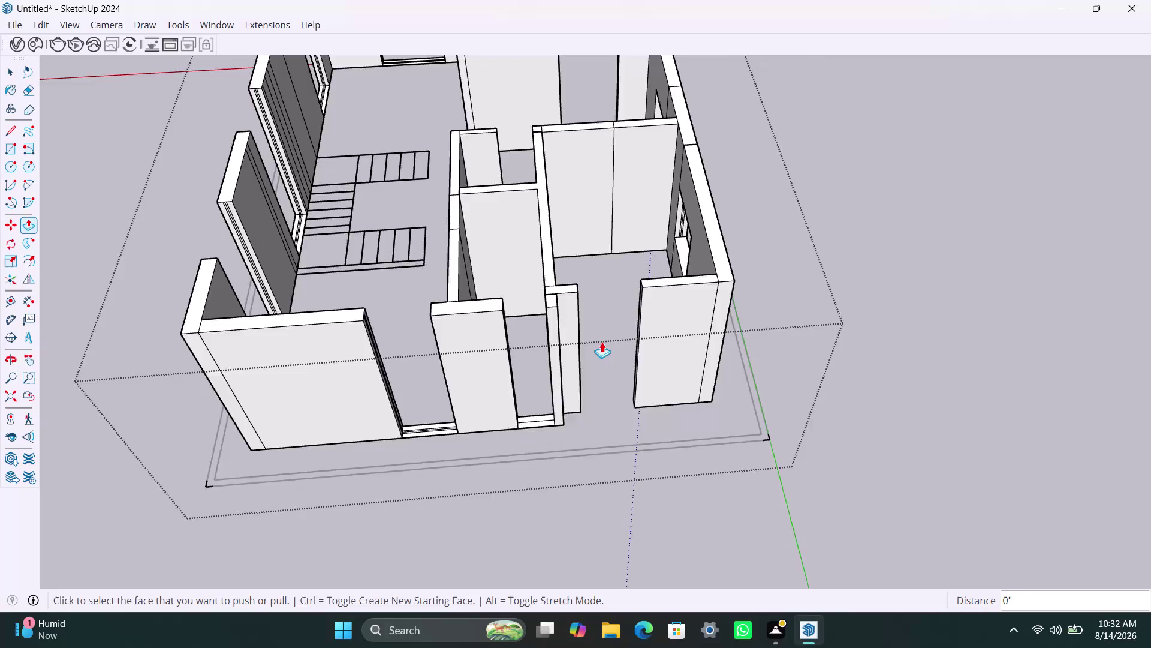
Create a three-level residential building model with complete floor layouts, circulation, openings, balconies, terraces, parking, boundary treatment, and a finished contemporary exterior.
Orbit, pan and zoom around the house to inspect the walls, windows and stair area.
scroll(down, 3)
middle_drag(617, 392, 564, 447)
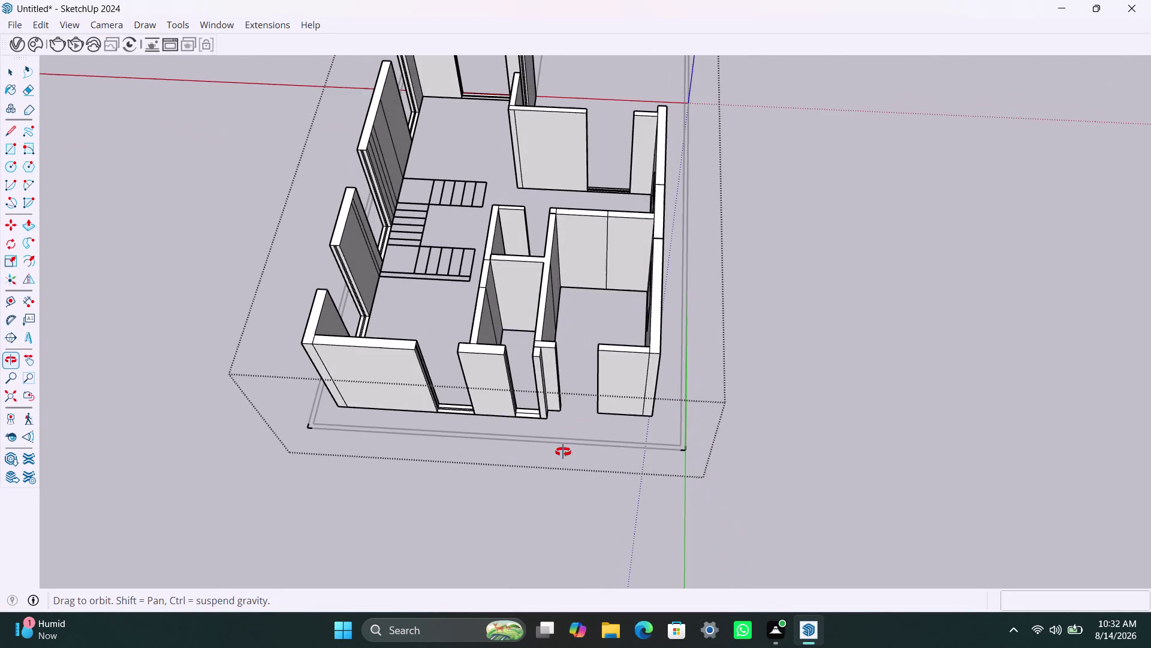
middle_drag(563, 447, 713, 387)
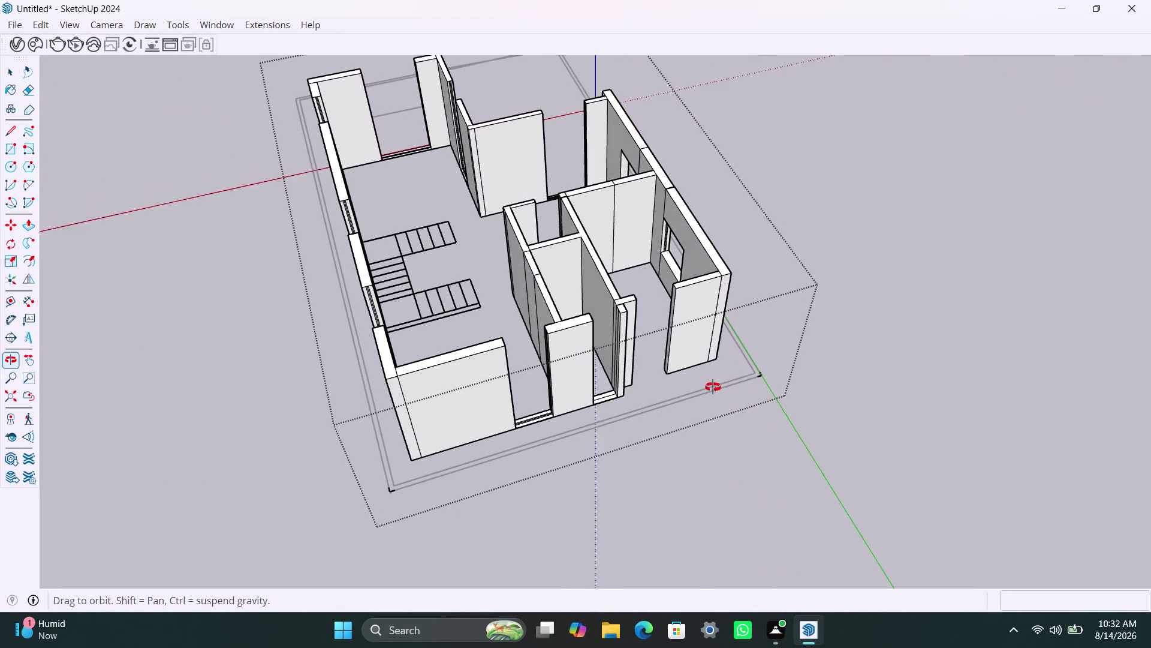
middle_drag(713, 387, 516, 433)
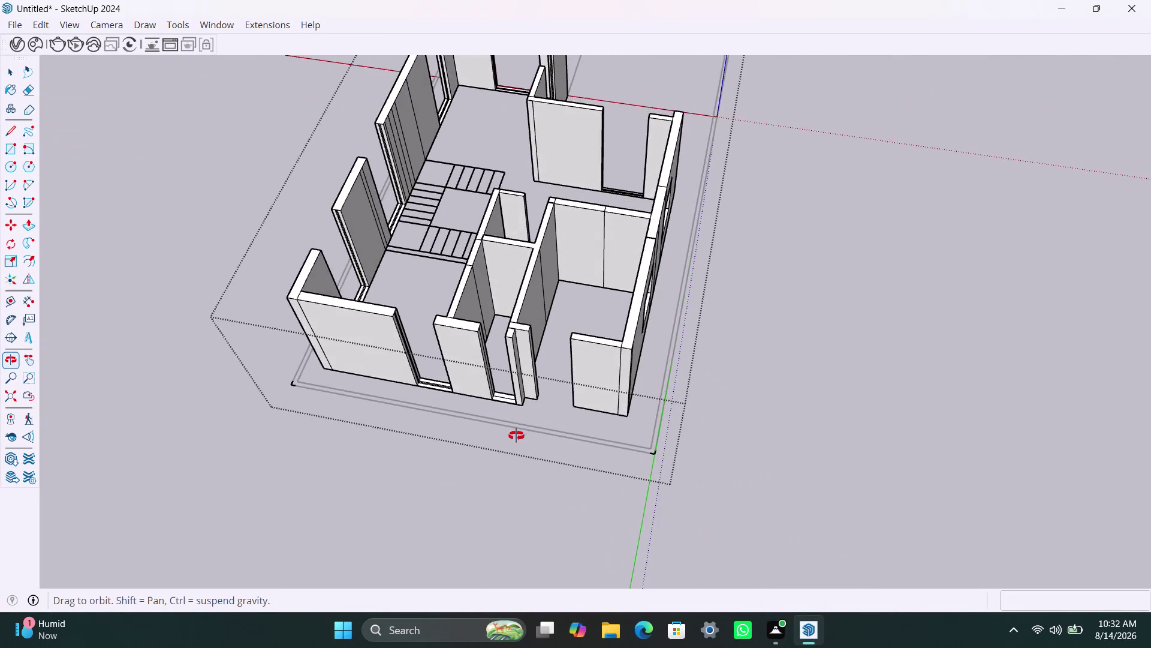
middle_drag(517, 434, 561, 553)
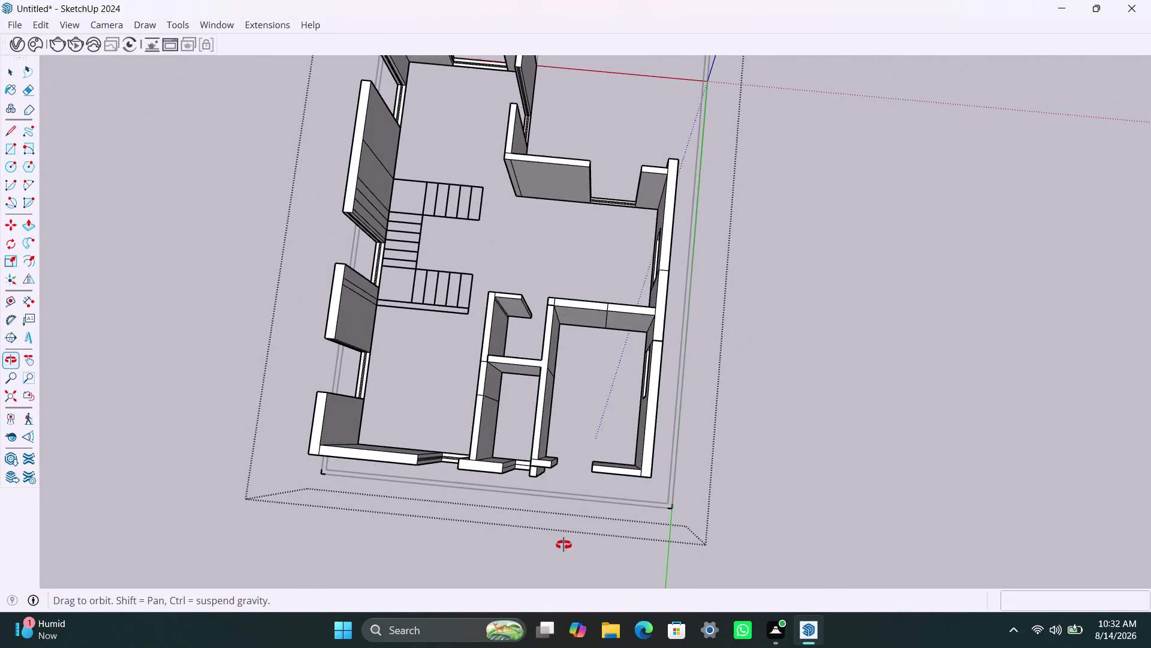
middle_drag(562, 553, 604, 386)
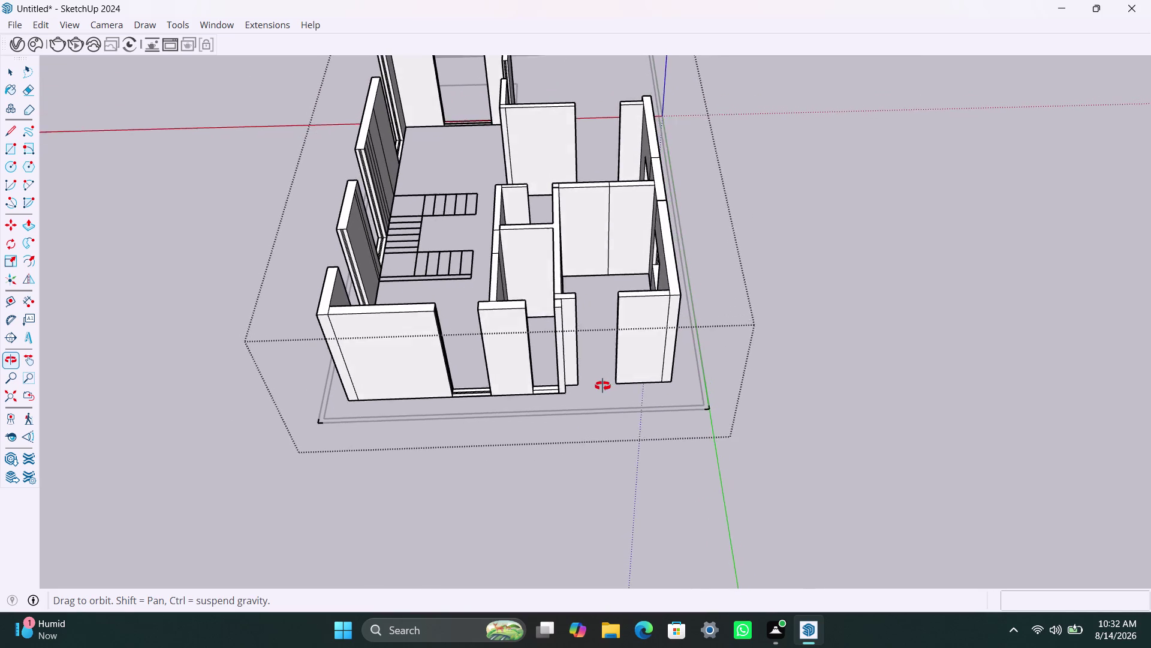
middle_drag(603, 386, 562, 412)
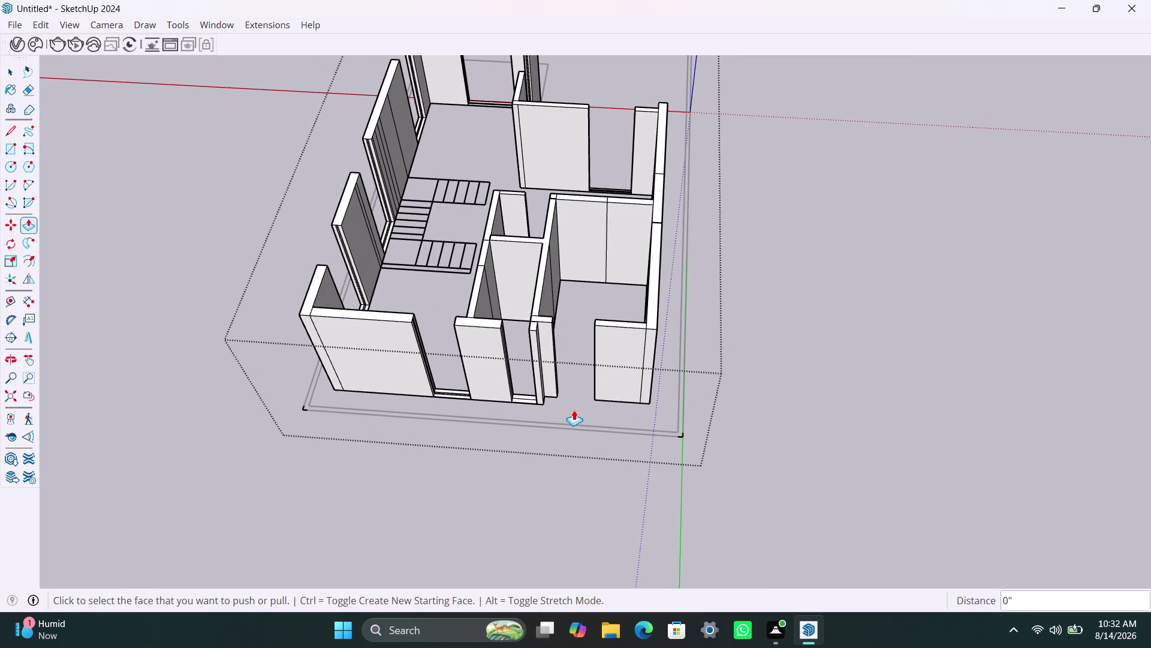
scroll(down, 3)
scroll(down, 3)
middle_drag(578, 407, 608, 527)
scroll(up, 3)
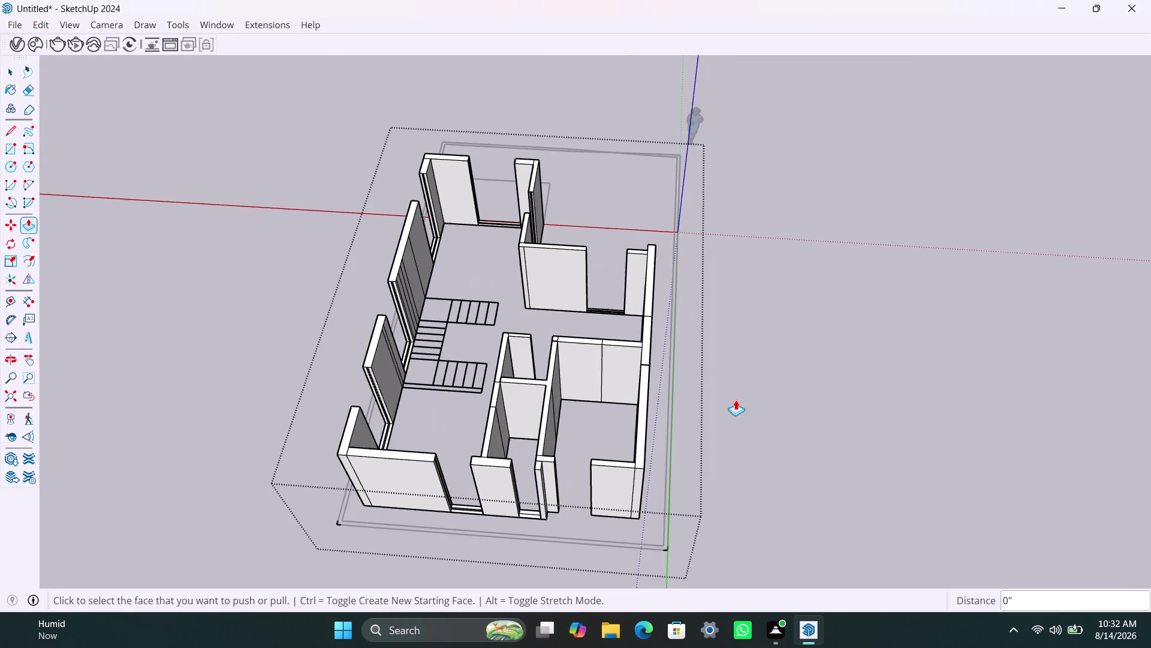
middle_drag(746, 435, 237, 439)
scroll(down, 3)
middle_drag(668, 376, 394, 404)
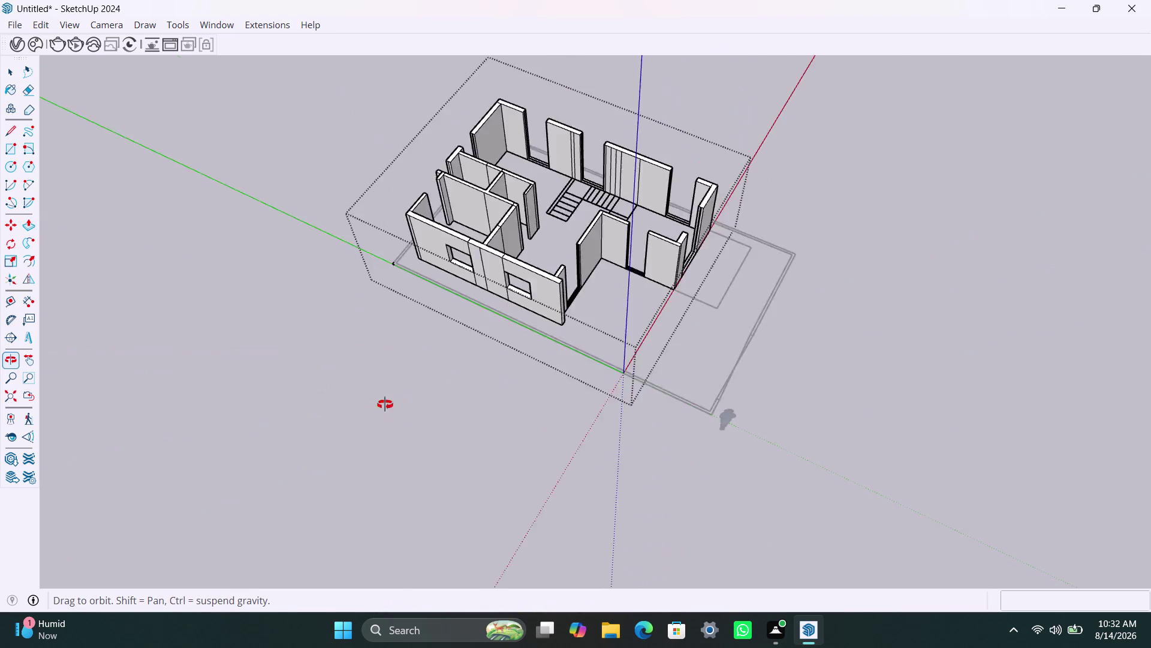
middle_drag(394, 405, 255, 390)
scroll(up, 3)
middle_drag(629, 352, 511, 376)
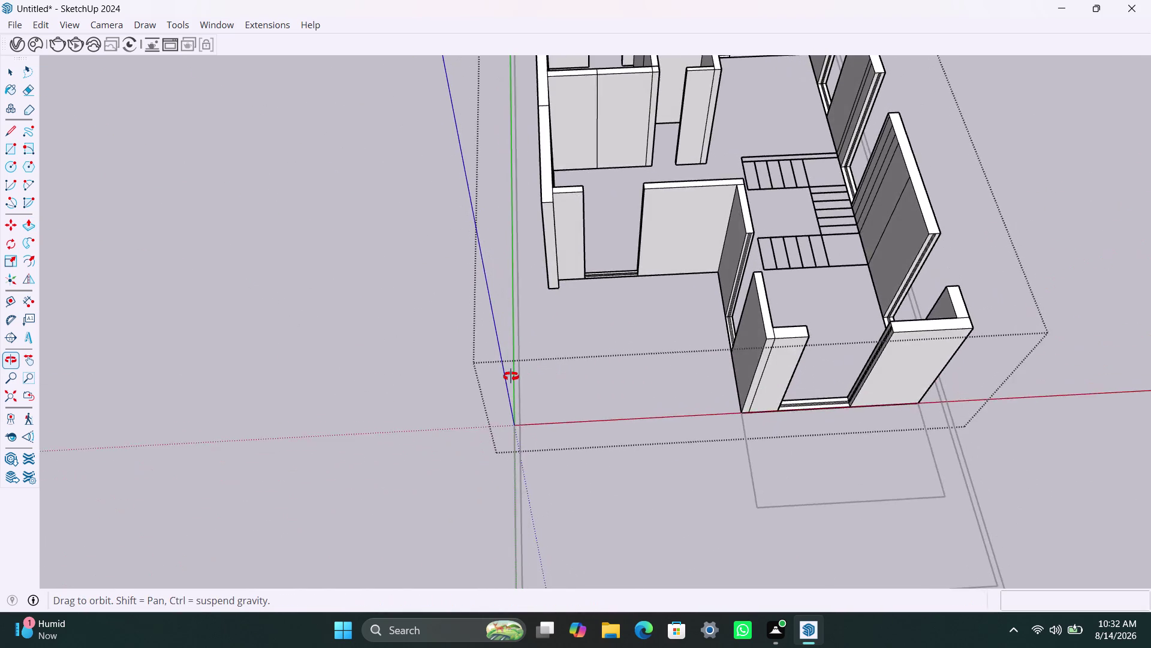
middle_drag(511, 376, 597, 398)
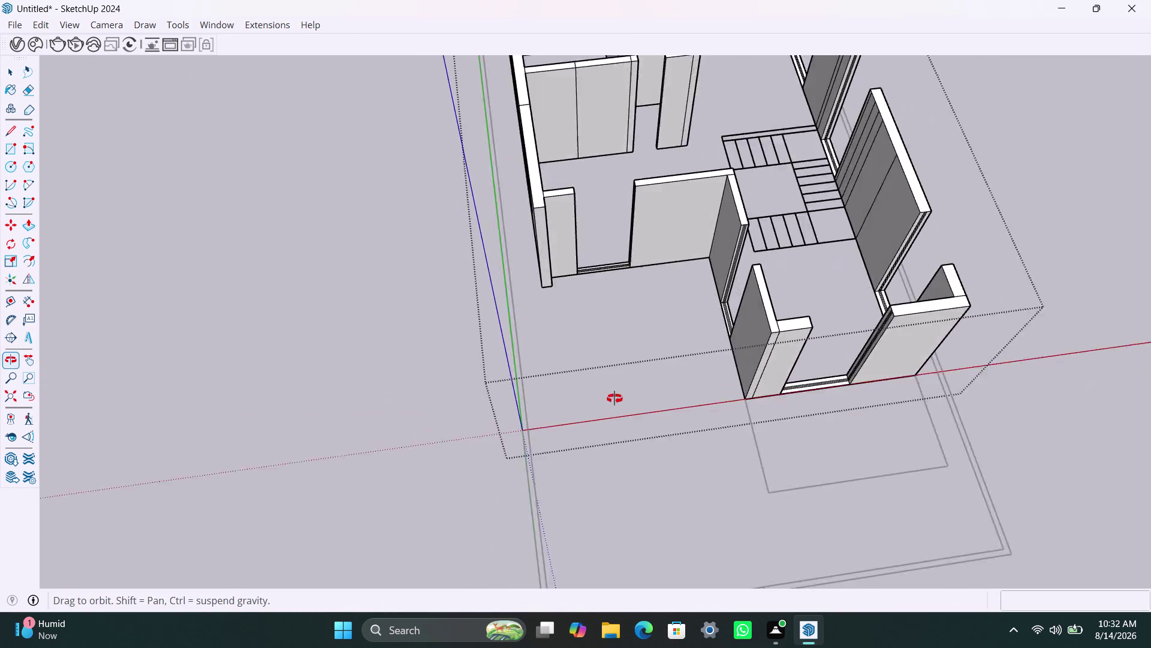
middle_drag(597, 398, 762, 380)
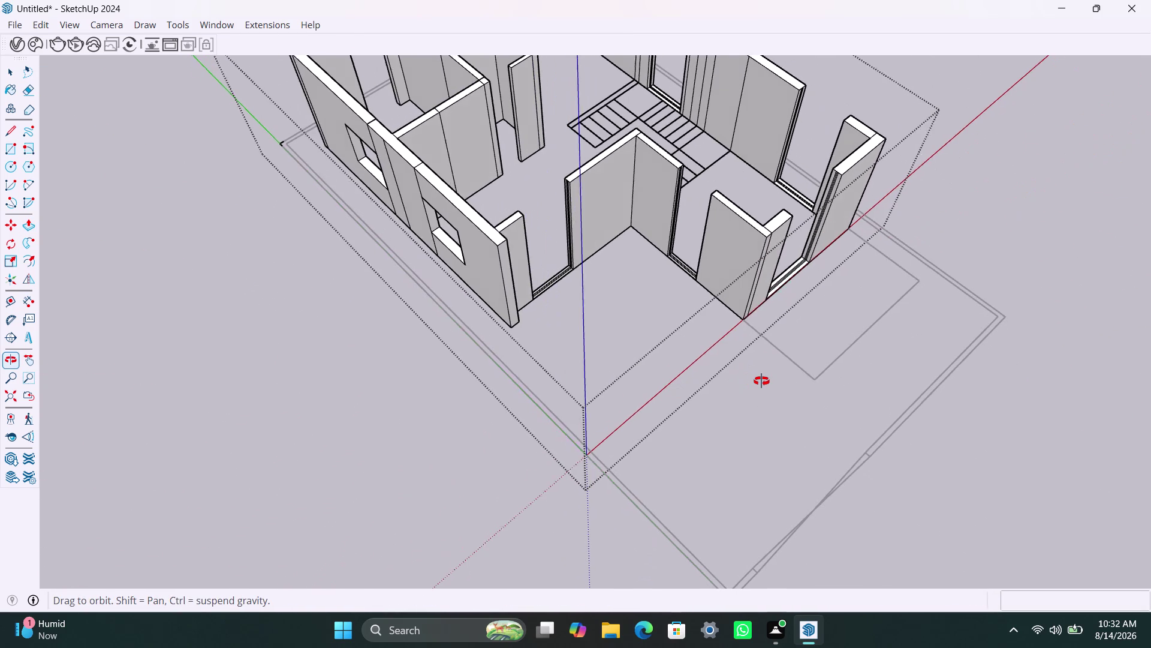
middle_drag(762, 381, 751, 384)
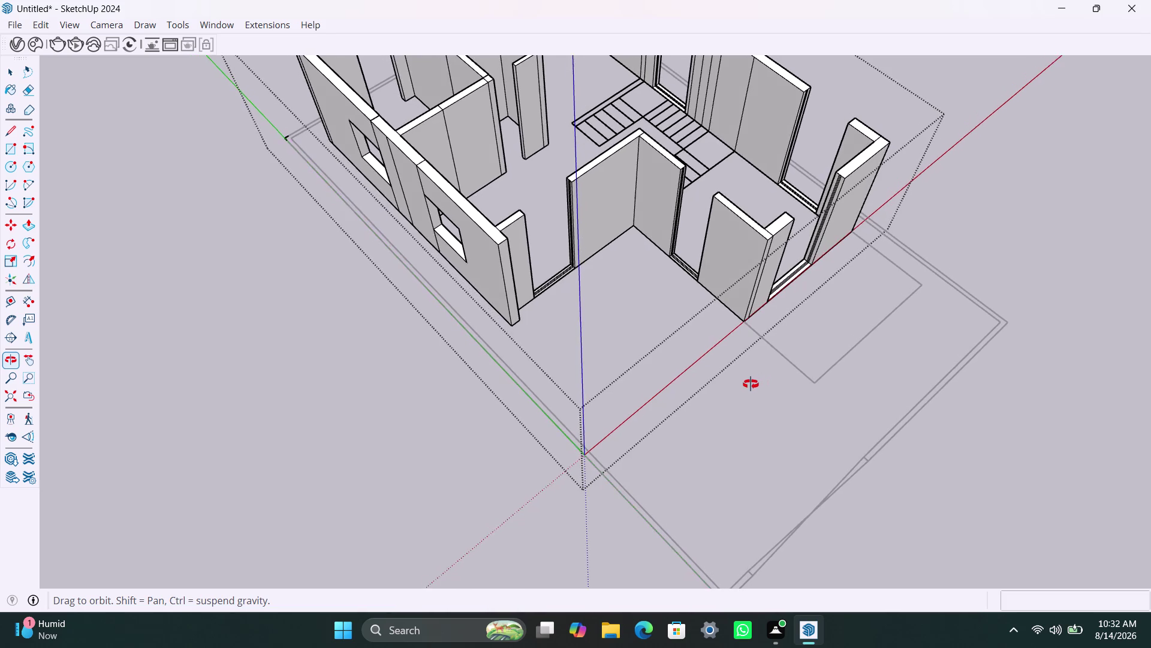
middle_drag(751, 384, 505, 388)
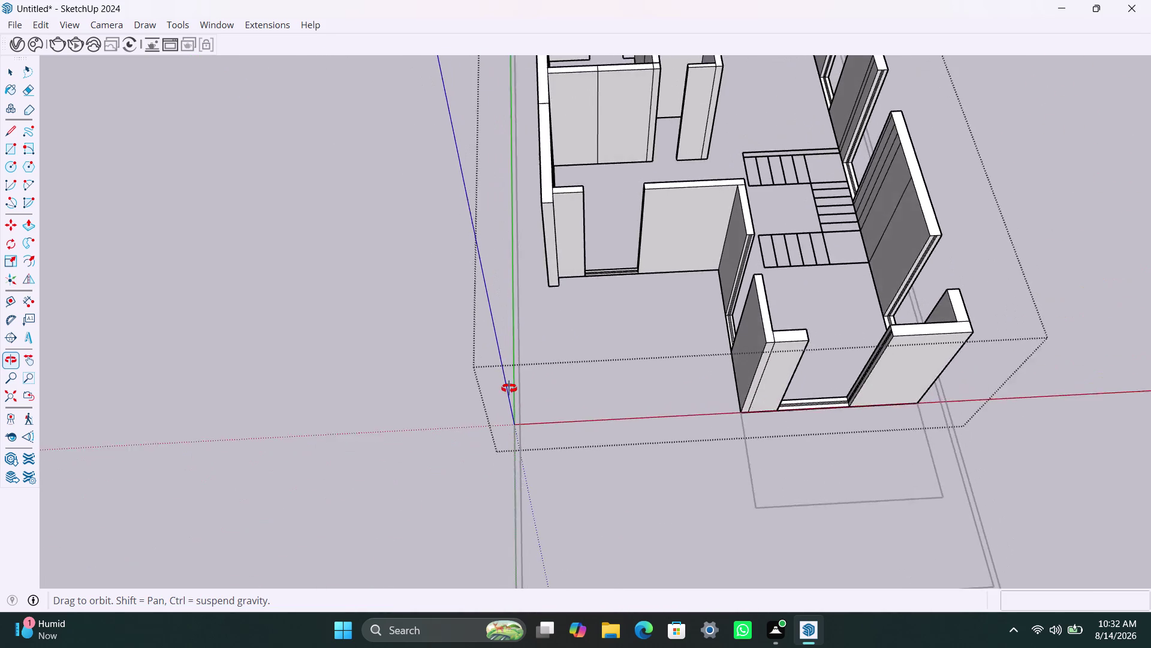
middle_drag(505, 388, 494, 388)
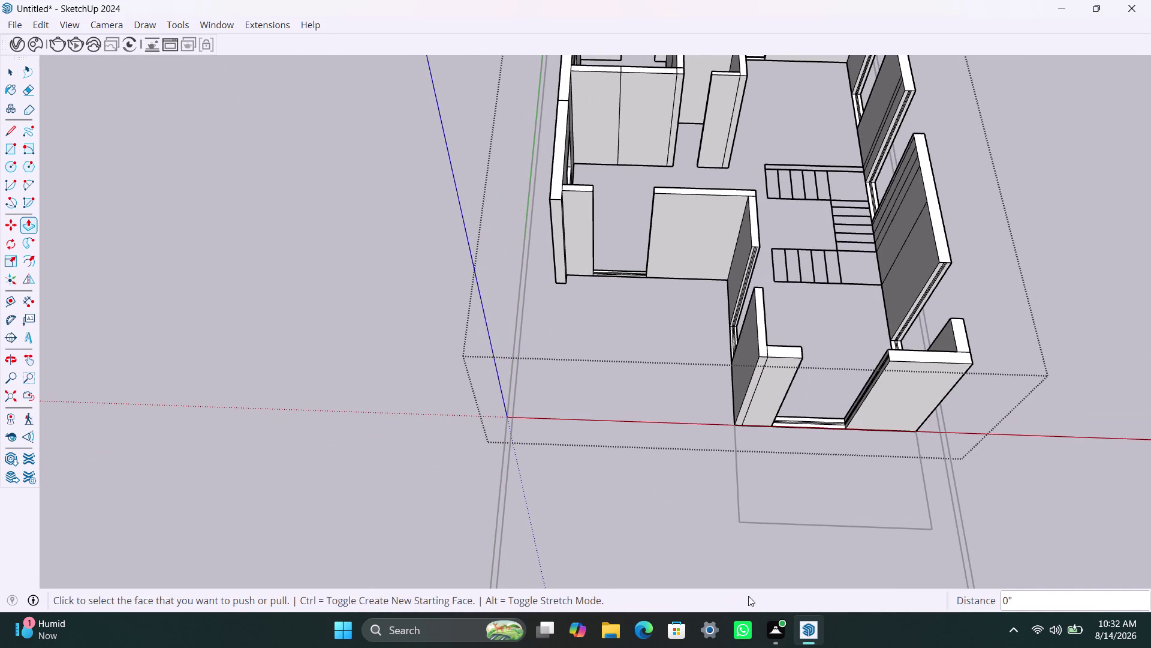
scroll(down, 3)
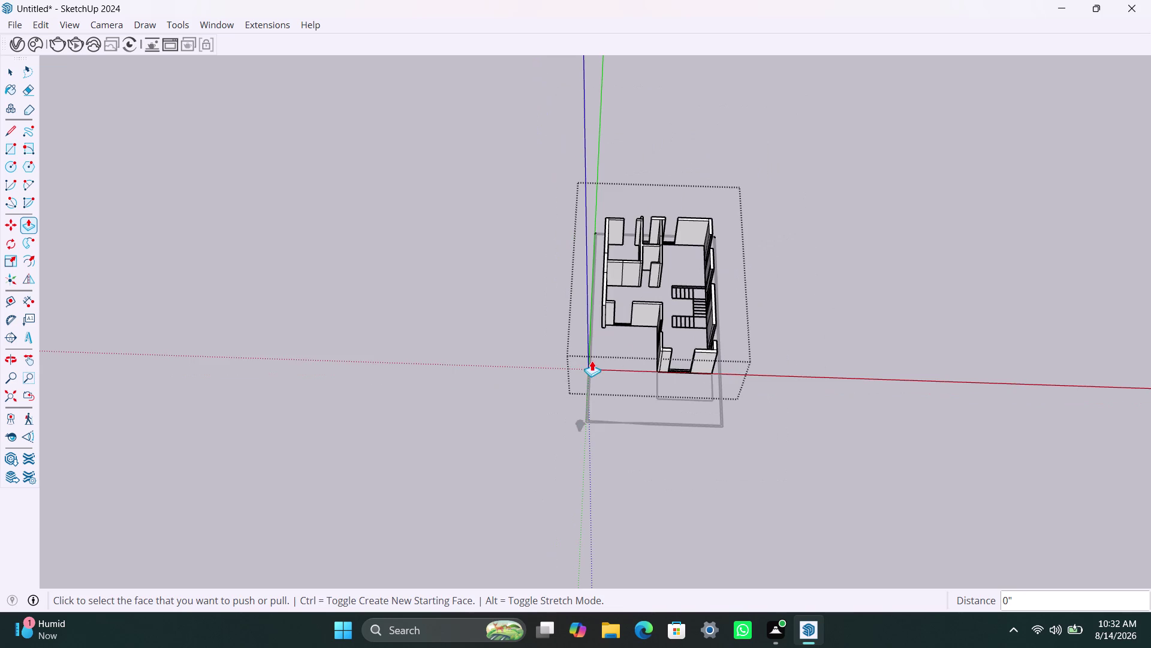
middle_drag(591, 361, 385, 419)
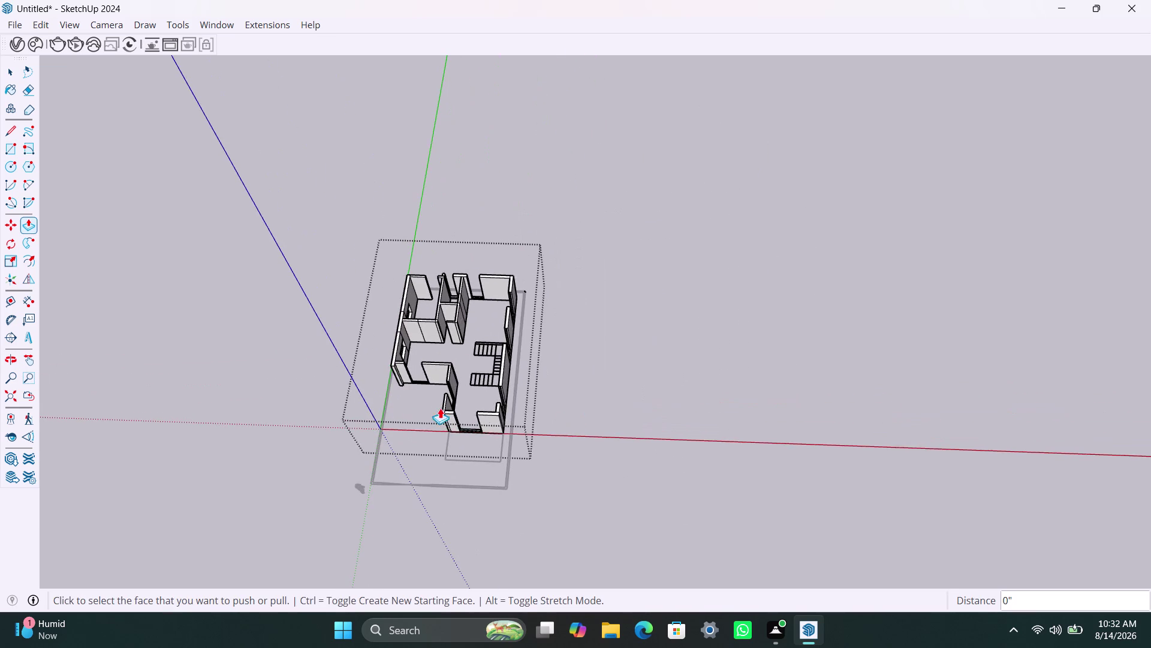
scroll(up, 3)
middle_drag(455, 395, 440, 465)
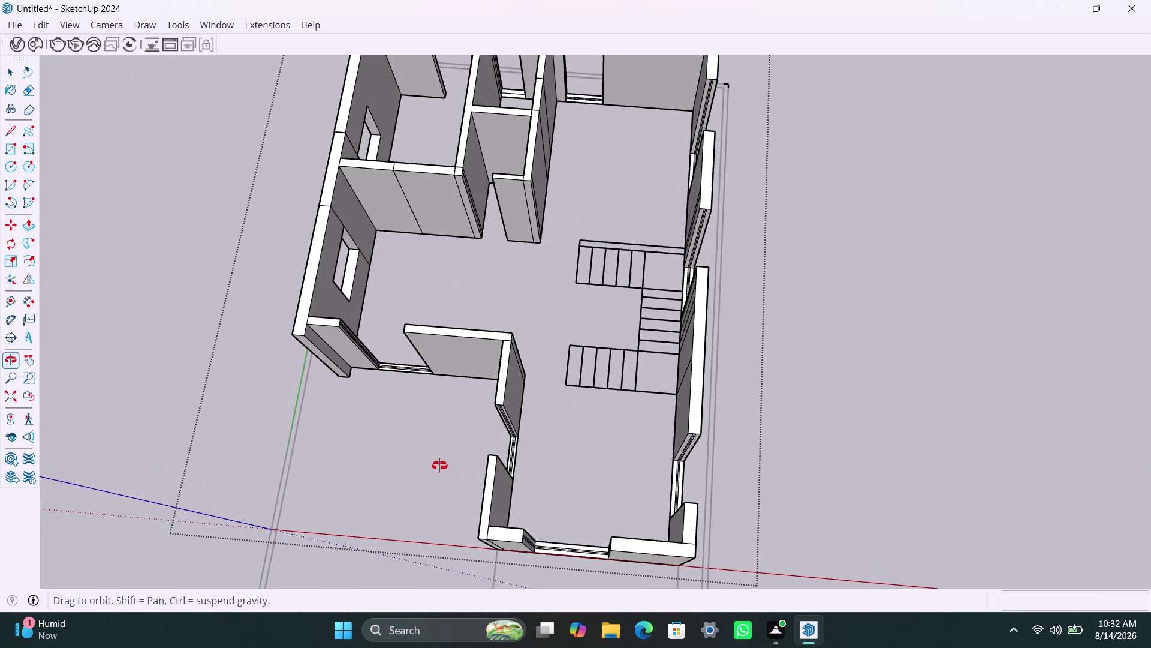
middle_drag(440, 466, 440, 465)
scroll(up, 3)
Select the interior wall's edges and faces and delete its front face.
key(space)
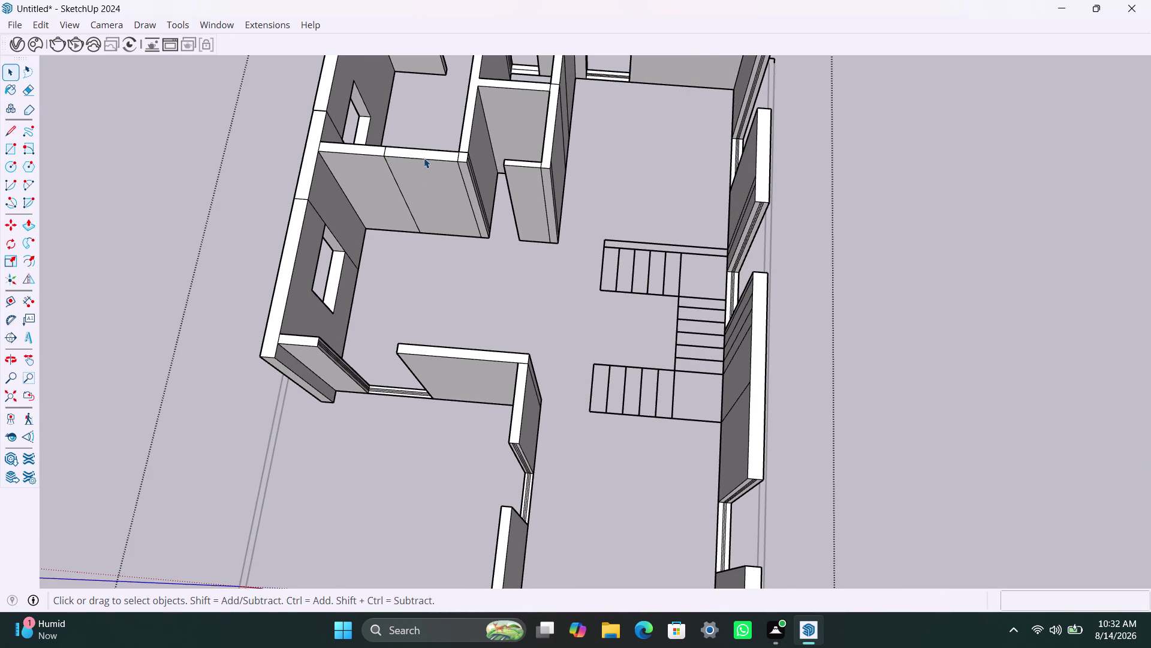
scroll(down, 3)
click(438, 172)
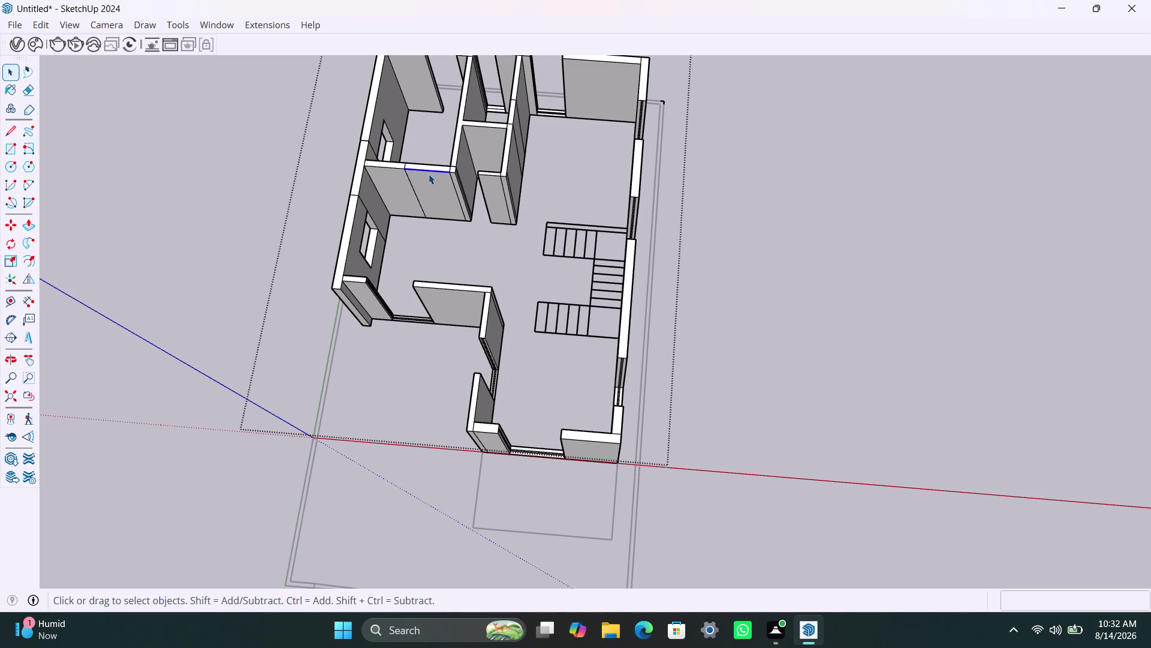
double_click(430, 186)
key(Delete)
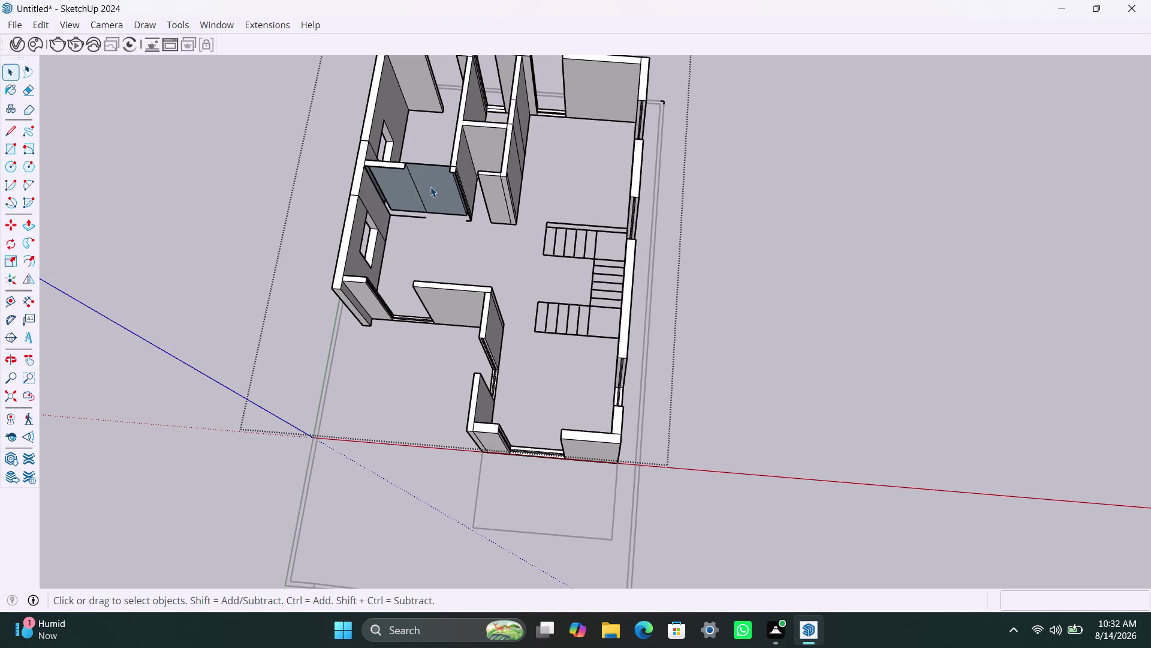
key(ctrl+z)
scroll(up, 3)
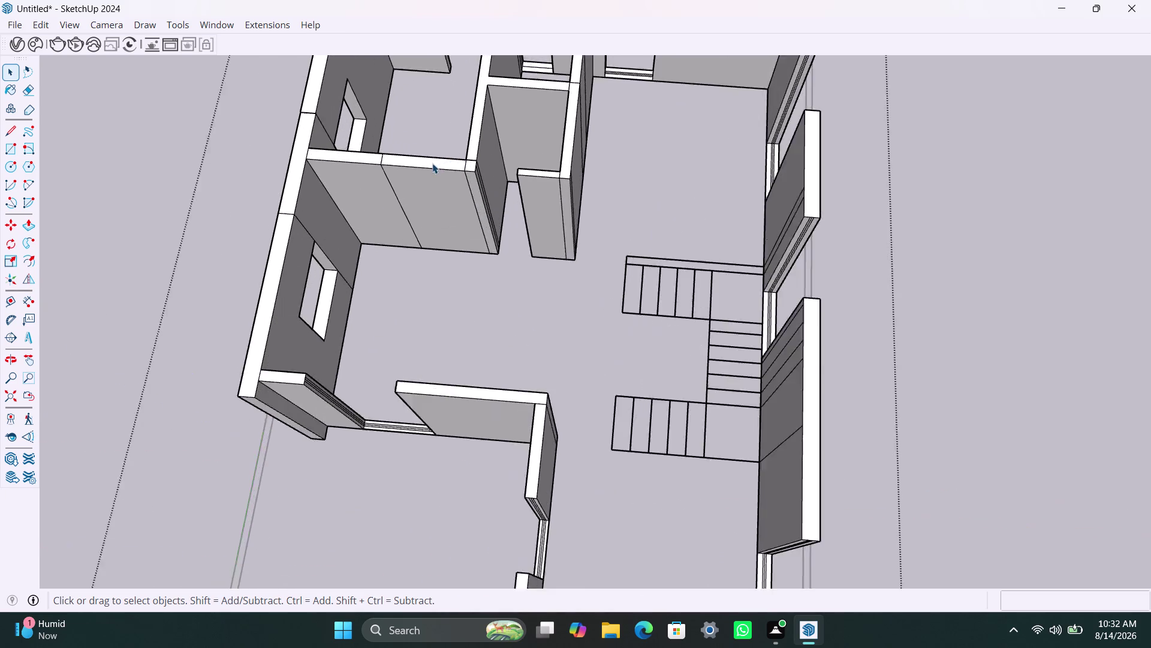
scroll(up, 3)
click(408, 147)
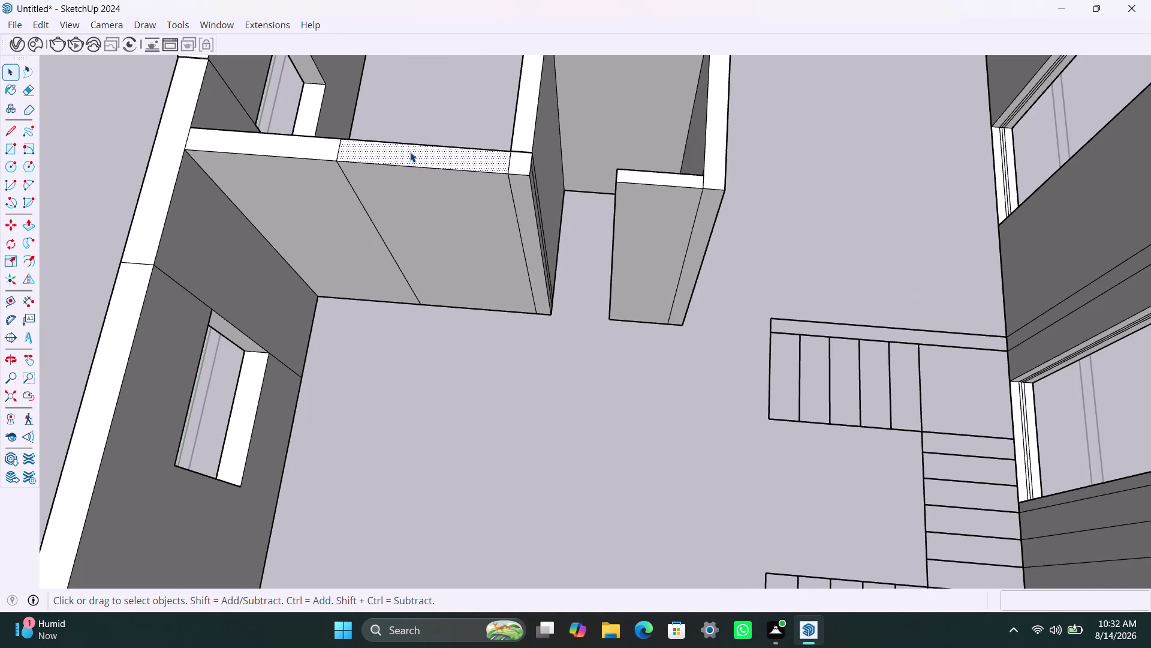
triple_click(420, 170)
triple_click(420, 170)
click(446, 369)
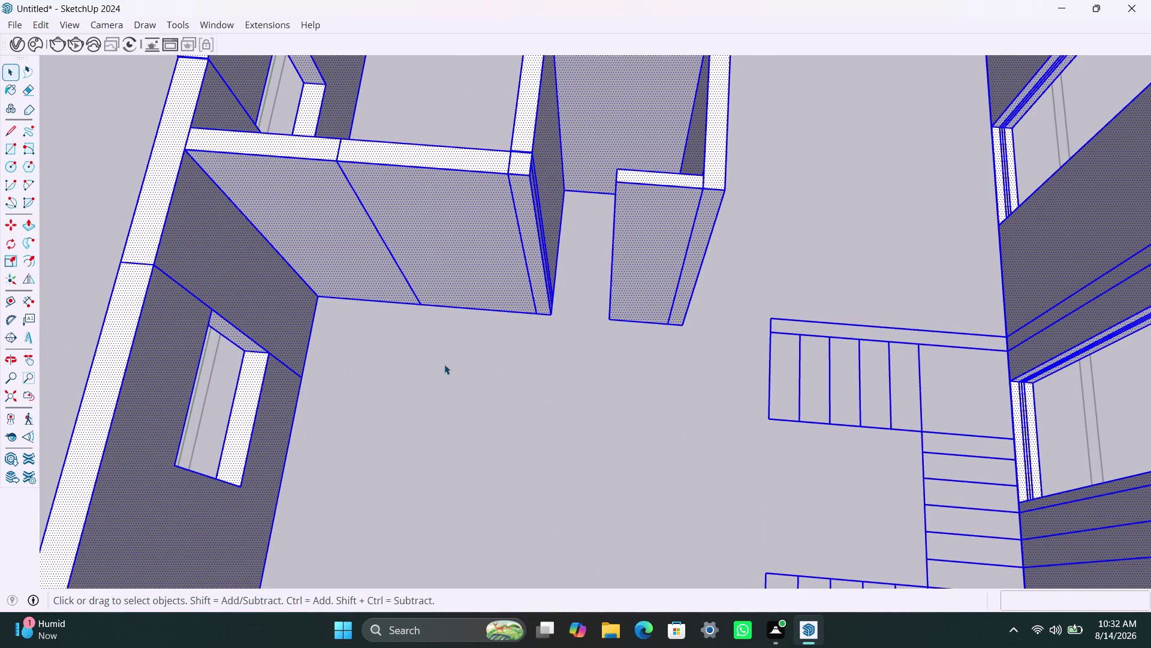
click(422, 175)
click(423, 175)
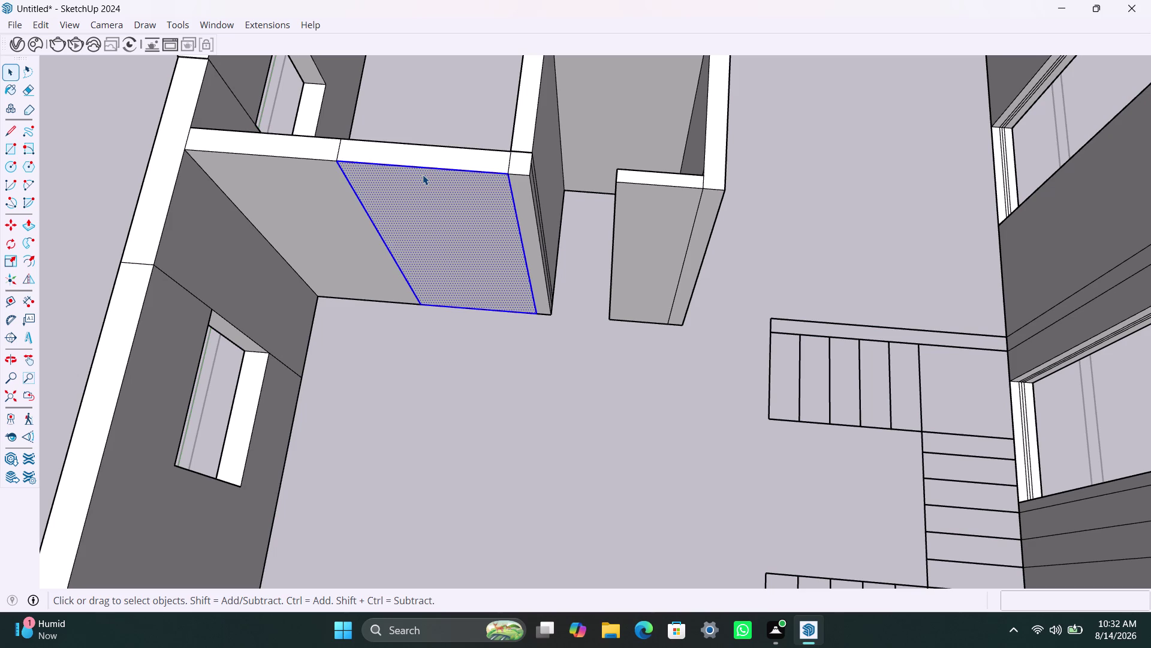
key(Delete)
Delete several more wall faces, then undo those deletions.
click(420, 154)
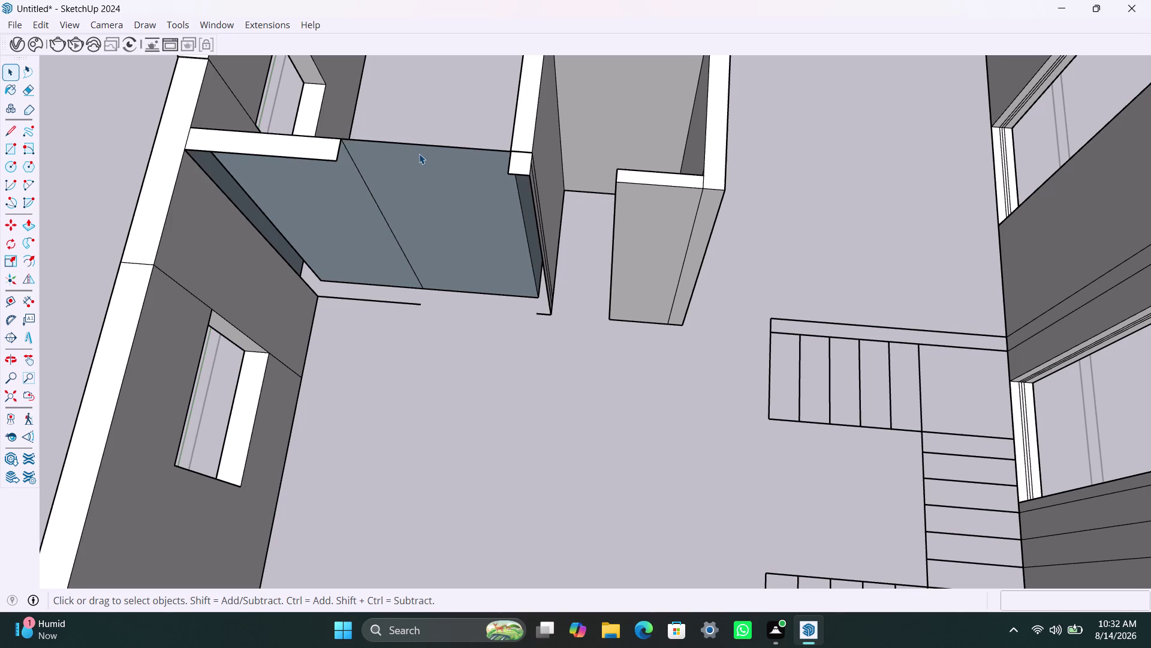
key(Delete)
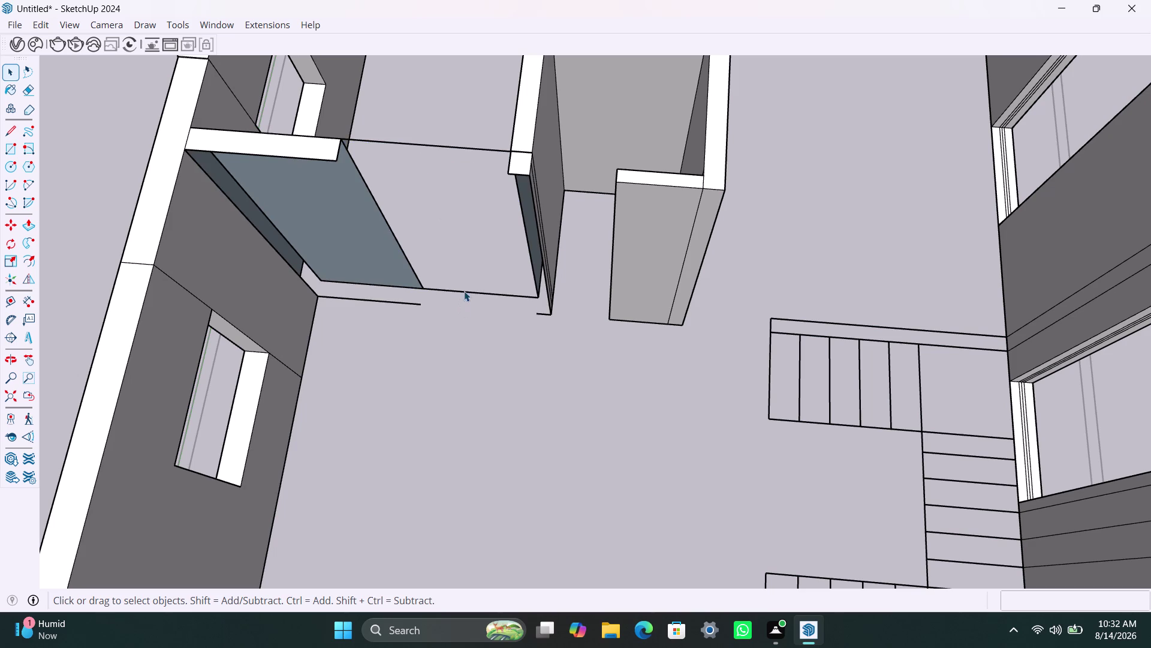
click(464, 291)
key(Delete)
click(536, 311)
click(542, 311)
key(Delete)
click(429, 151)
click(429, 148)
key(Delete)
key(ctrl+z)
key(ctrl+z)
key(ctrl+z)
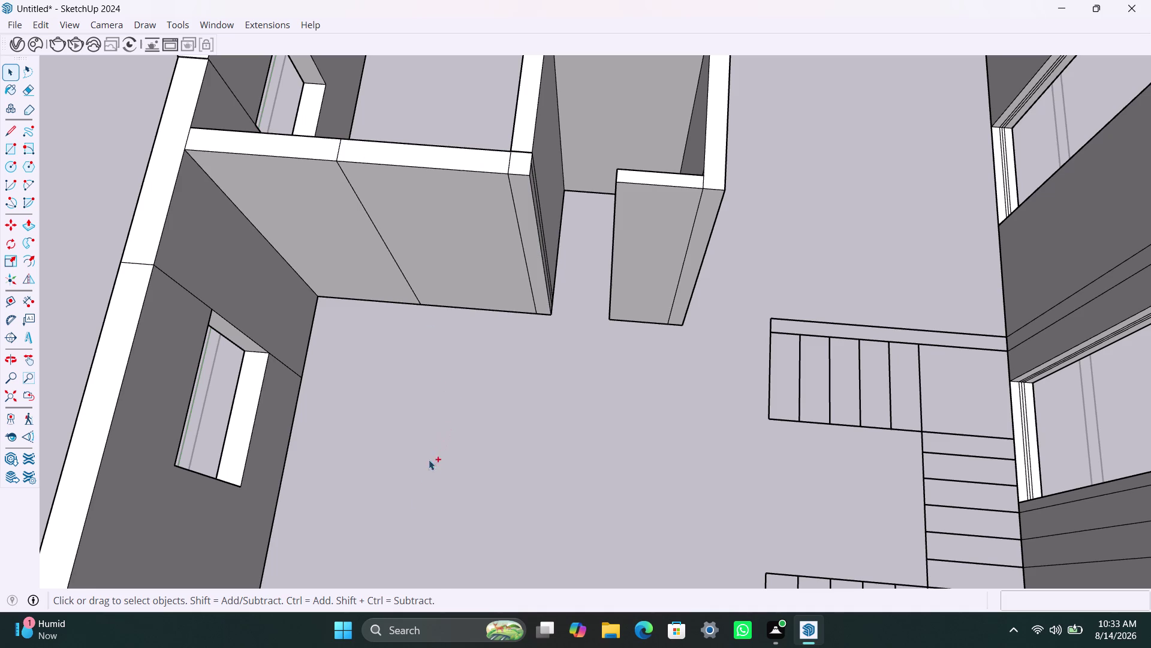
Undo a long run of earlier modelling steps with repeated Ctrl+Z.
key(ctrl+z)
key(ctrl+z)
key(ctrl+z)
key(ctrl+z)
key(ctrl+z)
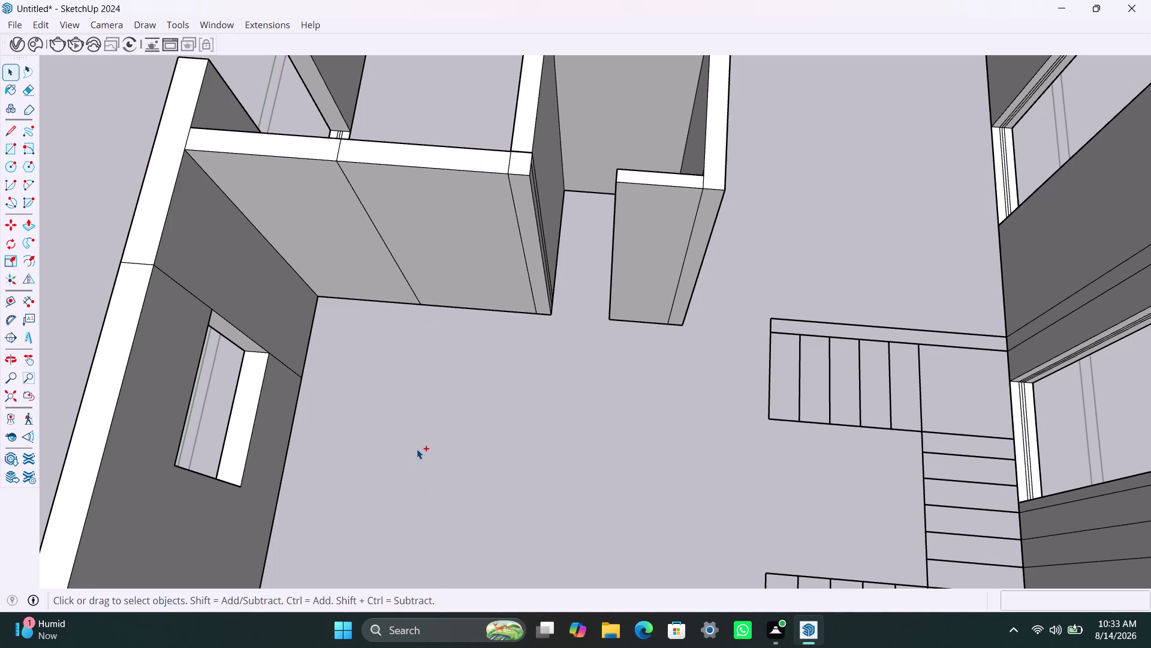
key(ctrl+z)
key(ctrl+z)
key(ctrl+z)
key(ctrl+z)
key(ctrl+z)
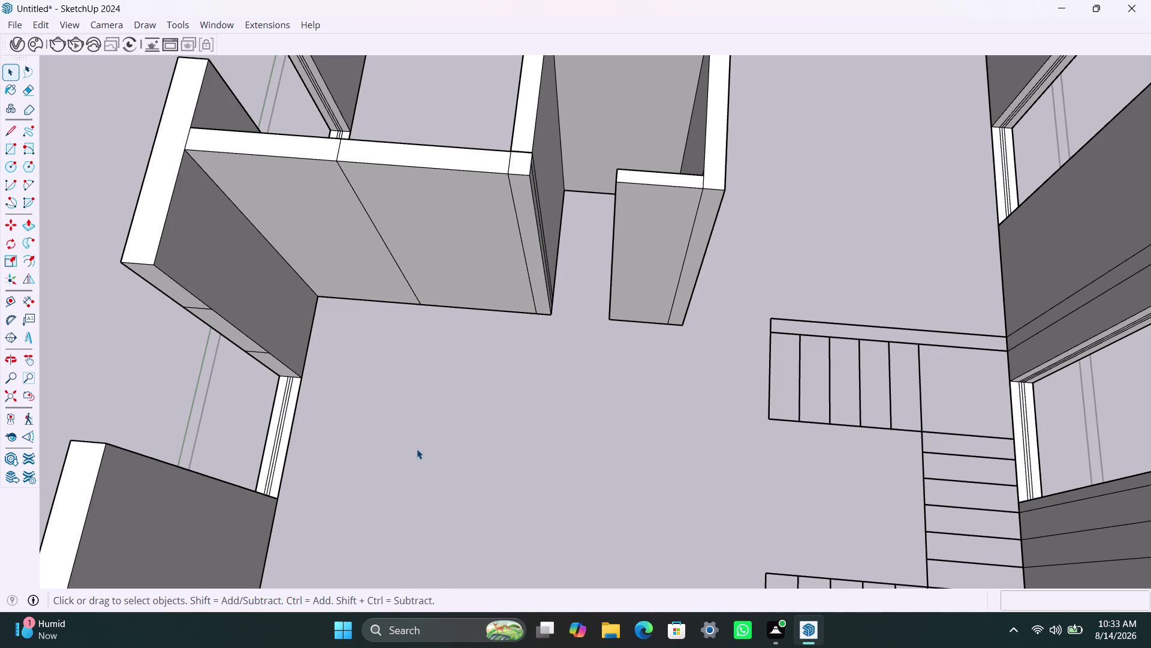
key(ctrl+z)
key(ctrl+z)
key(ctrl+z)
key(ctrl+z)
key(ctrl+z)
key(ctrl+z)
key(ctrl+z)
key(ctrl+z)
key(ctrl+z)
key(ctrl+z)
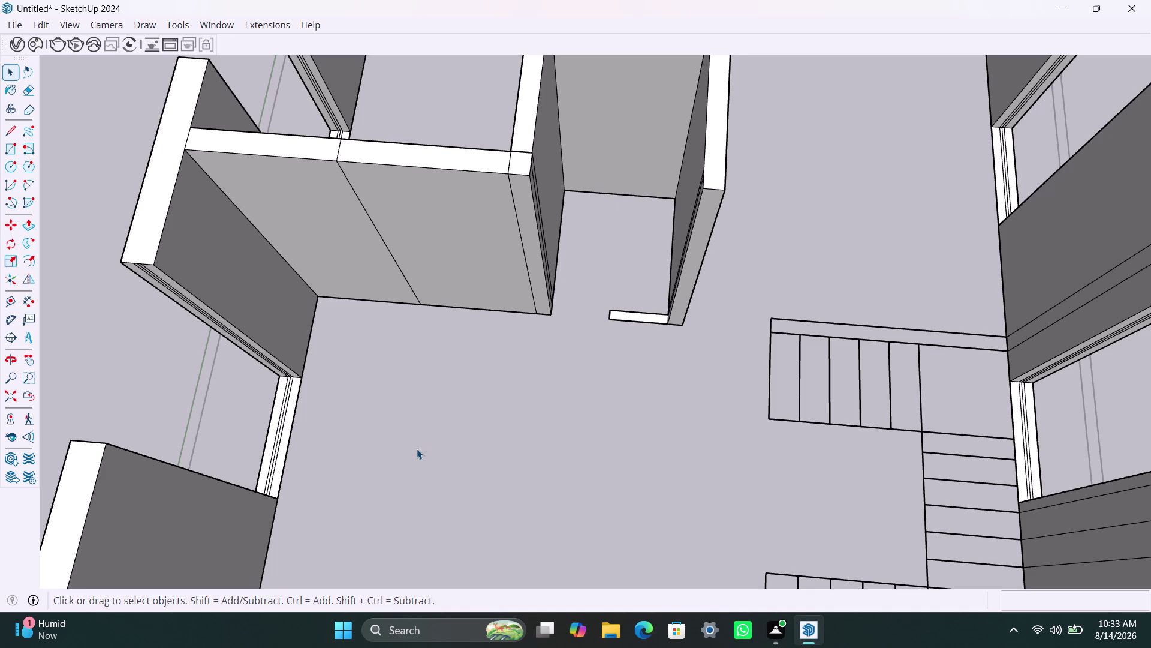
key(ctrl+z)
key(ctrl+z)
key(ctrl+z)
key(ctrl+z)
key(ctrl+z)
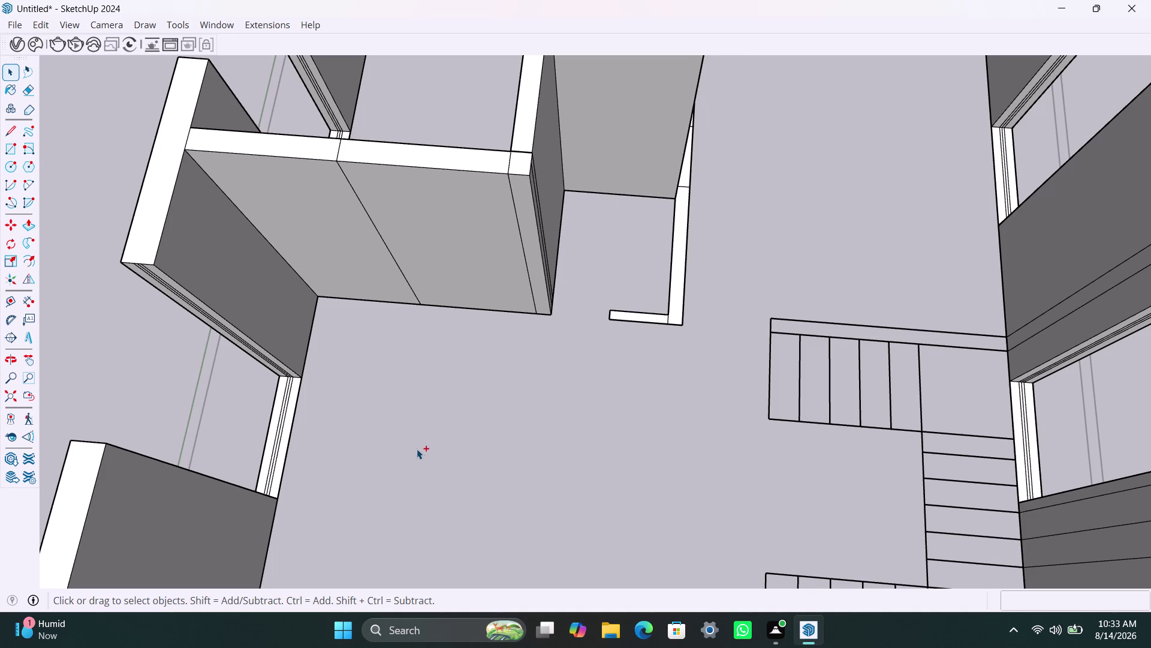
key(ctrl+z)
Undo the Push/Pull extrusions until all raised walls are flat again.
key(ctrl+z)
key(ctrl+z)
key(ctrl+z)
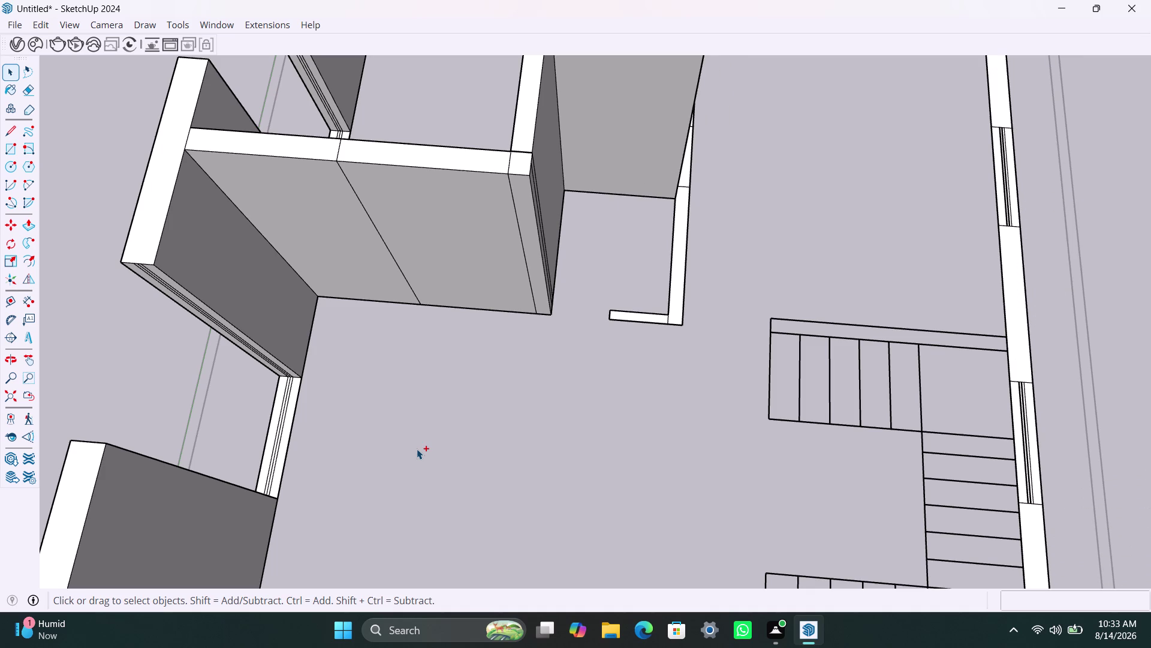
key(ctrl+z)
key(ctrl+z)
key(ctrl+z)
key(ctrl+backslash)
key(ctrl+z)
key(ctrl+z)
key(ctrl+z)
key(ctrl+z)
key(ctrl+z)
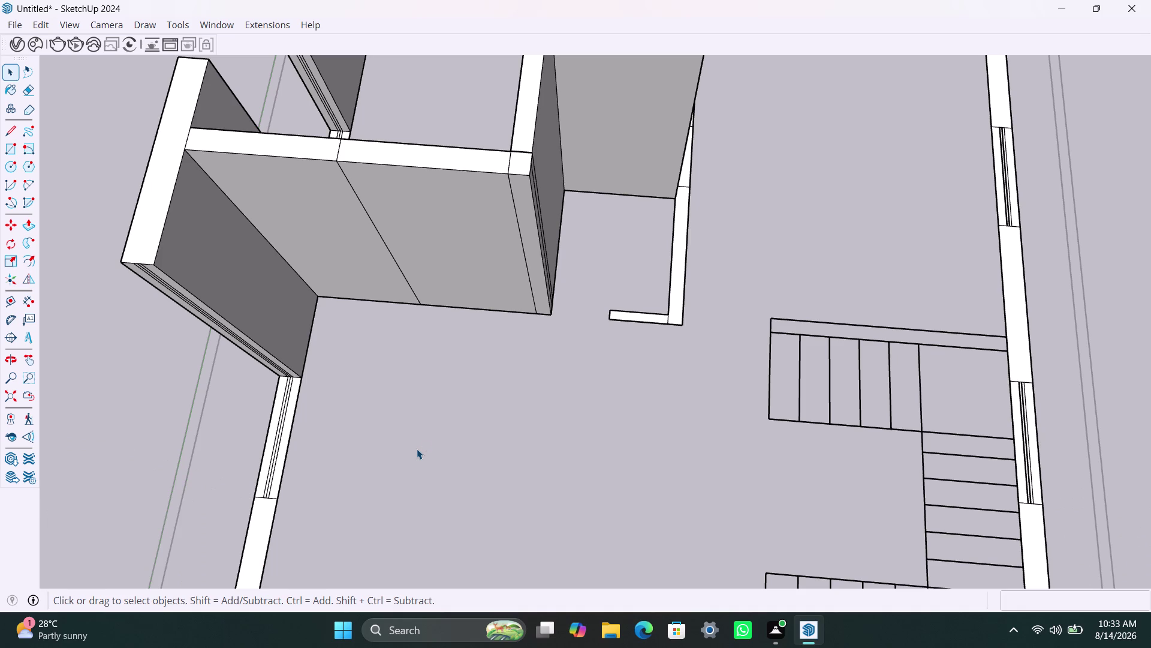
key(ctrl+z)
key(ctrl+z)
key(ctrl+z)
key(ctrl+z)
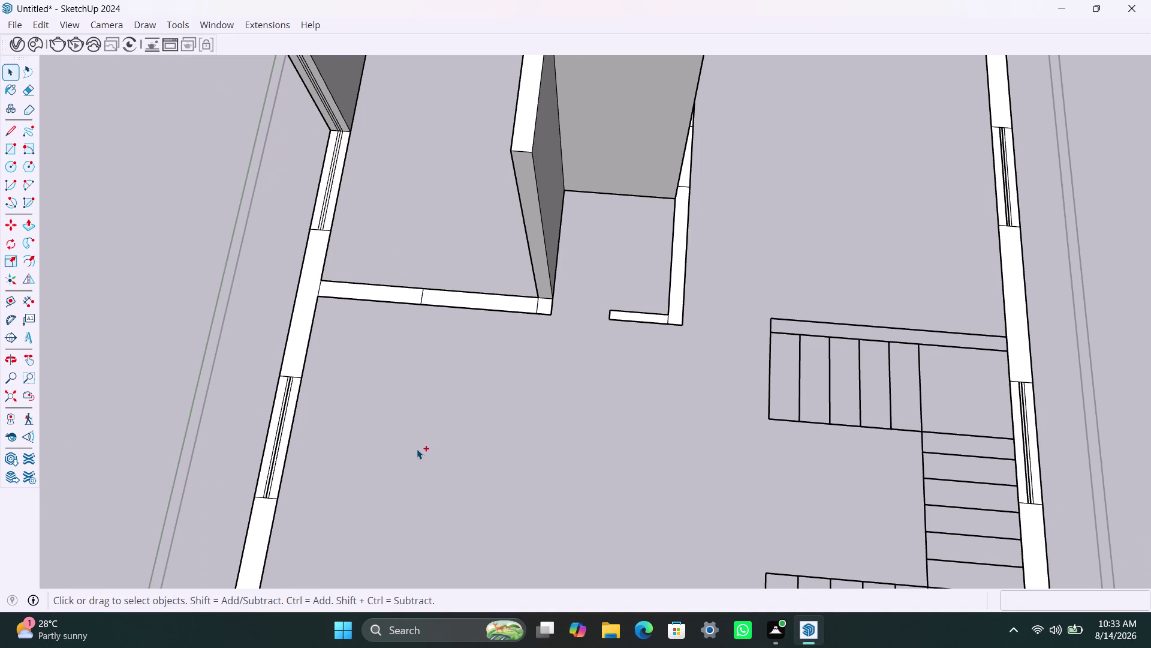
key(ctrl+z)
key(ctrl+z)
key(ctrl+z)
key(ctrl+z)
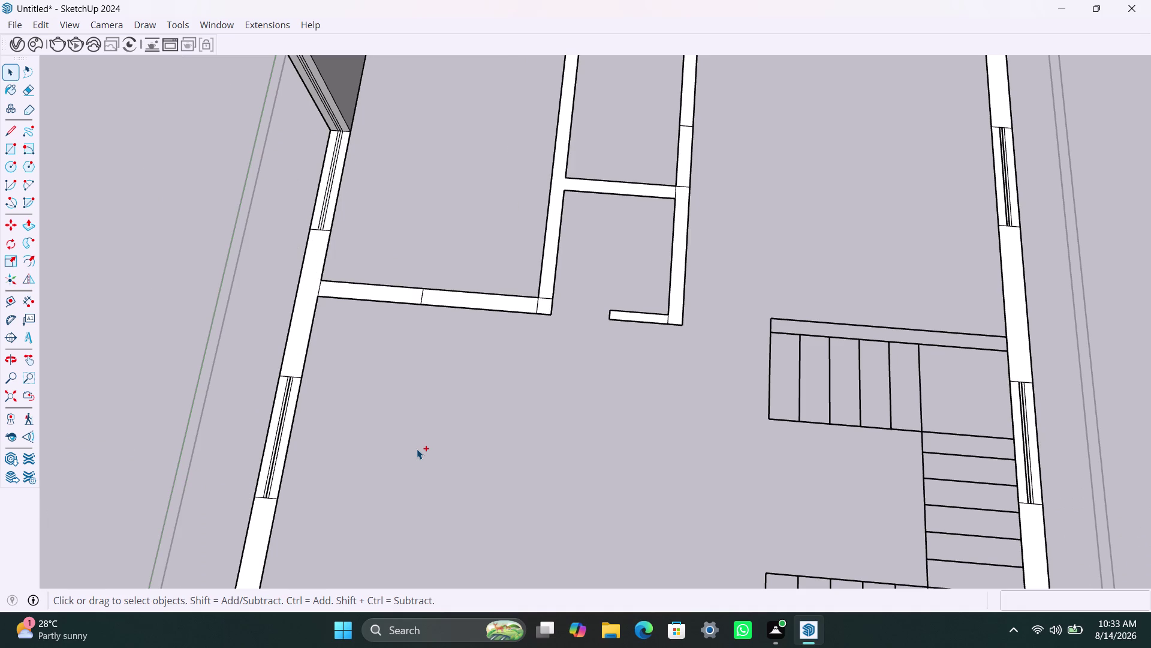
key(ctrl+z)
key(ctrl+z)
key(ctrl+z)
key(ctrl+z)
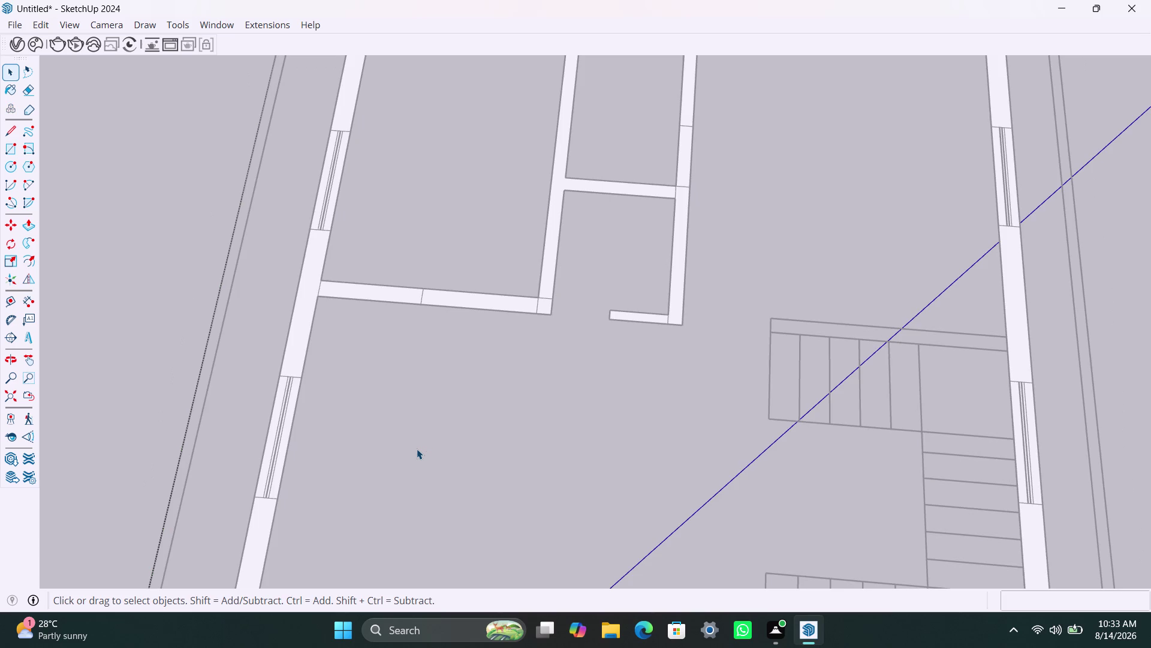
key(ctrl+z)
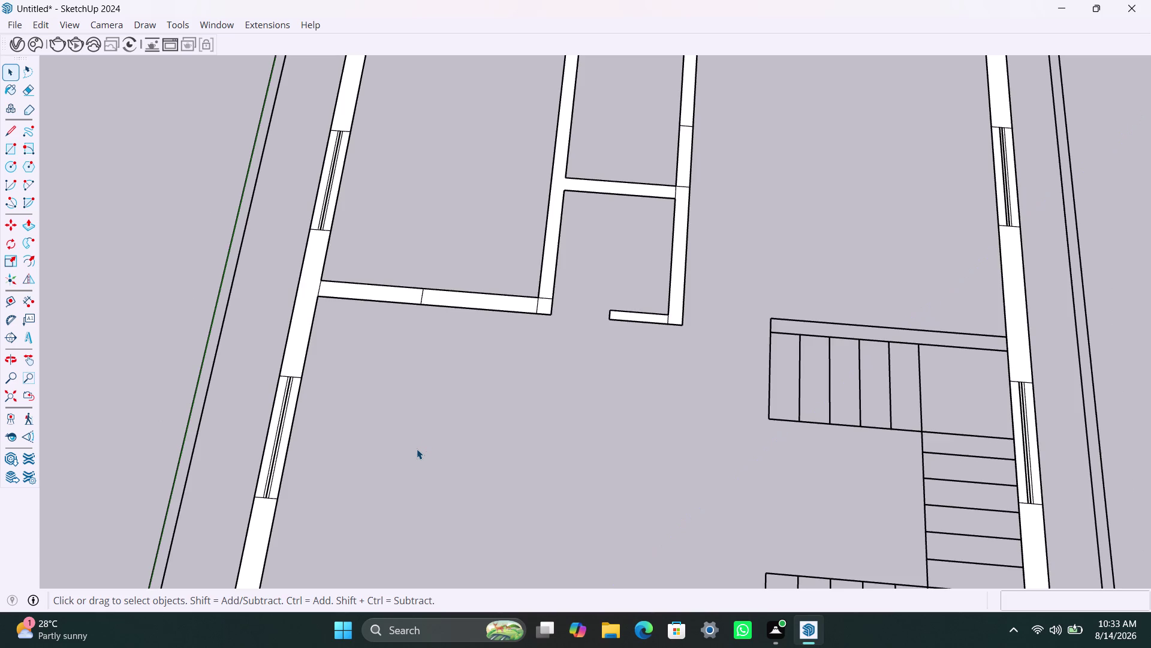
Undo the filled faces on the inner wall outlines.
key(ctrl+z)
key(ctrl+z)
key(ctrl+z)
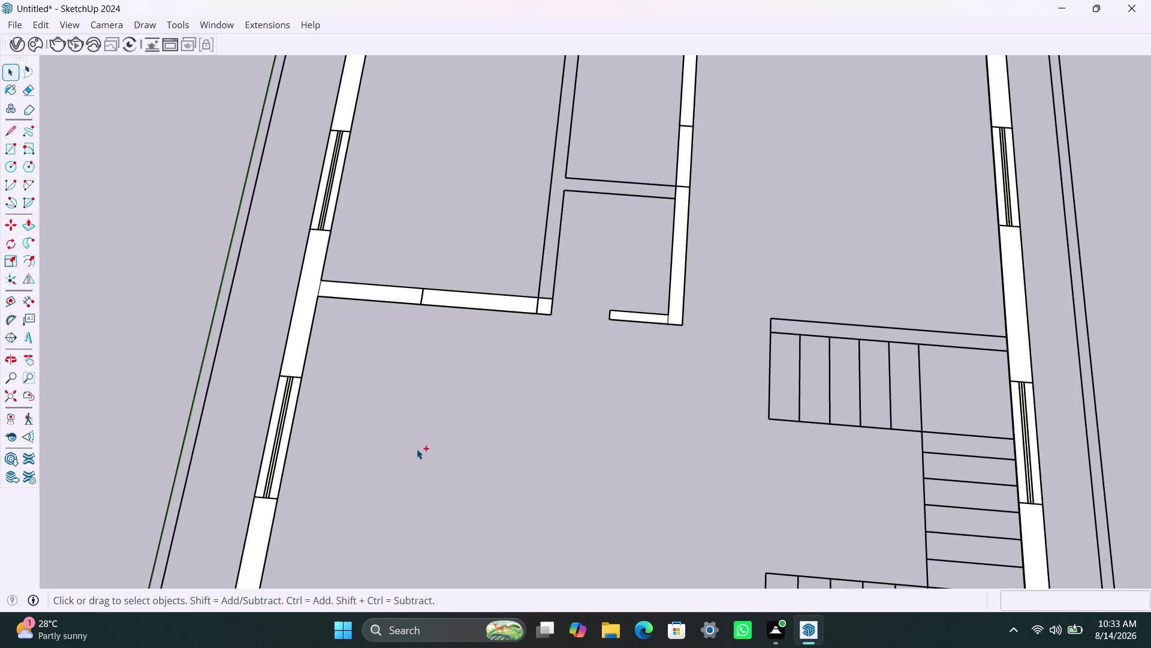
key(ctrl+z)
key(ctrl+z)
key(ctrl+z)
key(ctrl+z)
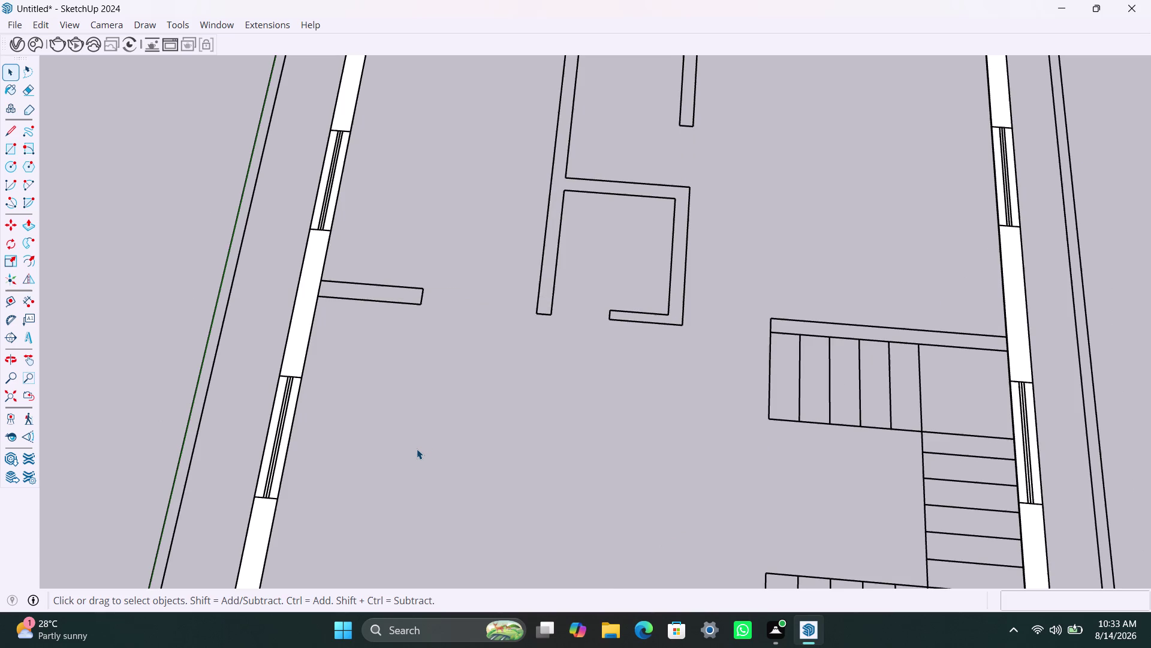
key(ctrl+z)
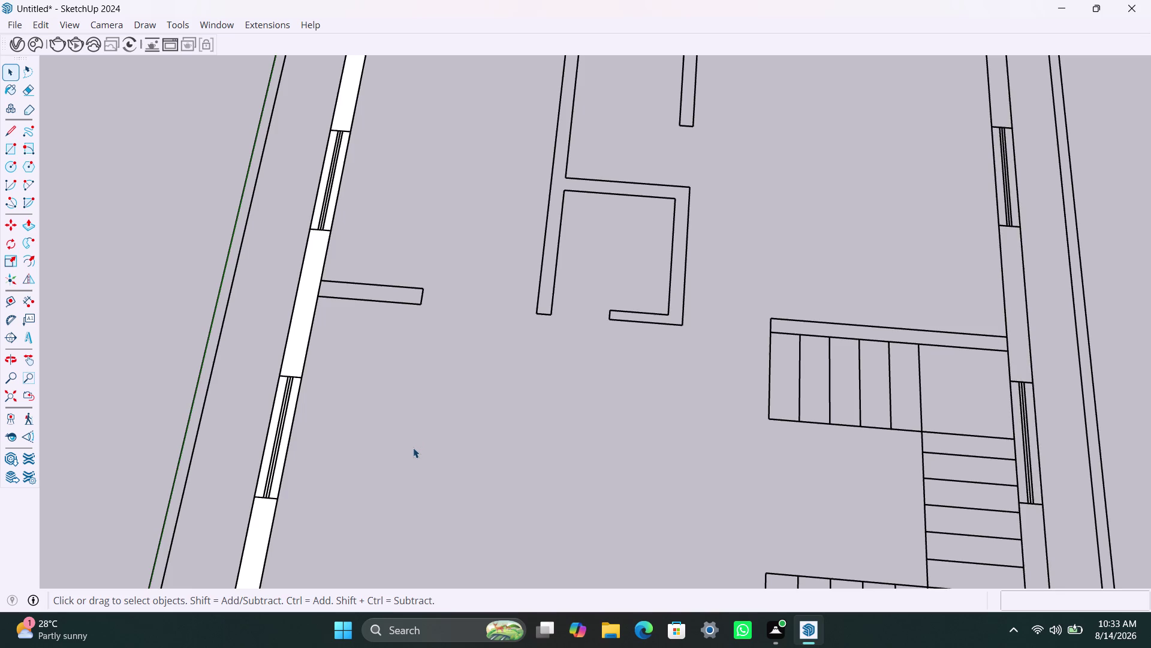
Zoom out over the whole plan and undo two front-room wall faces.
scroll(down, 3)
middle_drag(452, 410, 481, 369)
scroll(down, 3)
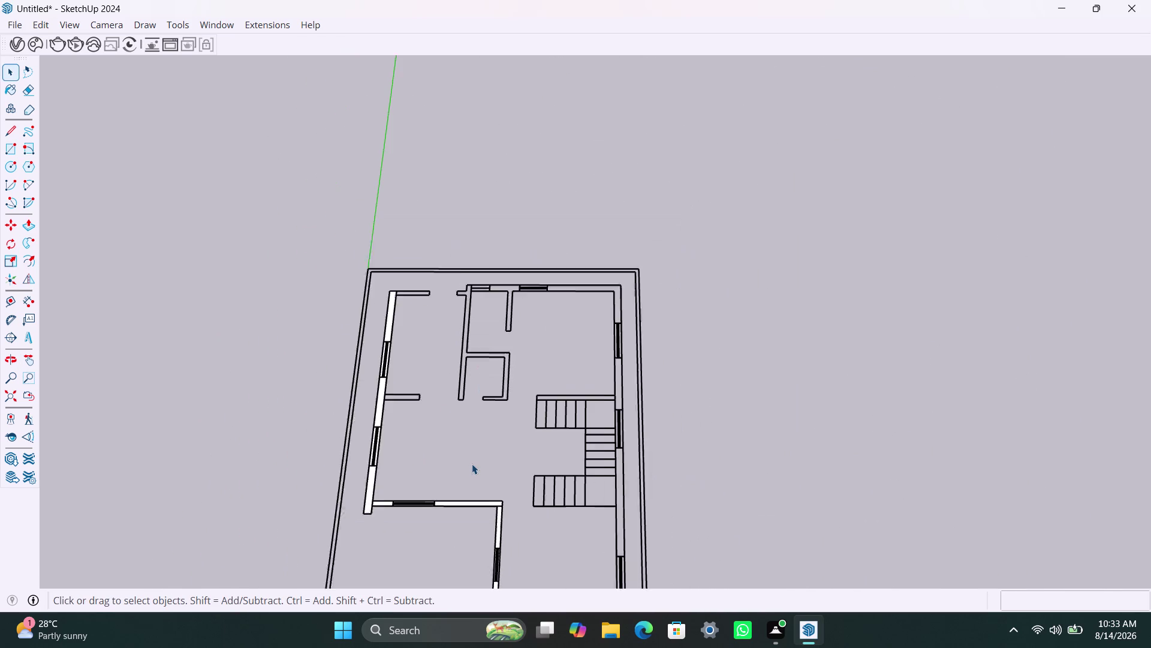
scroll(down, 3)
middle_drag(488, 445, 488, 441)
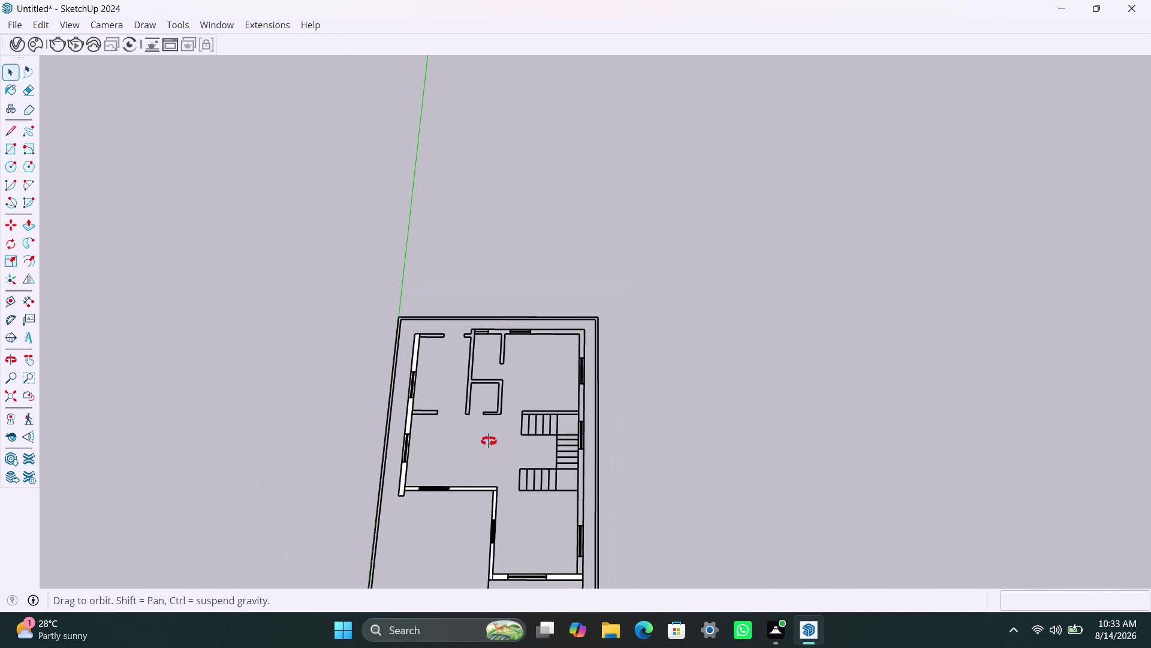
middle_drag(488, 440, 504, 369)
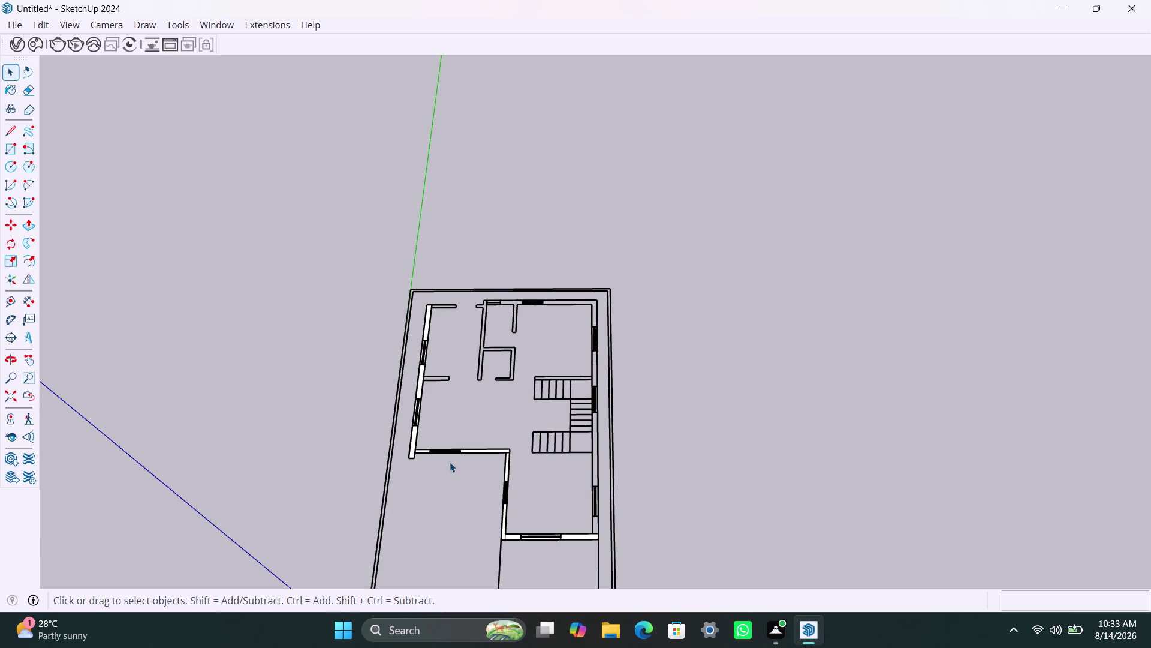
key(ctrl+z)
key(ctrl+z)
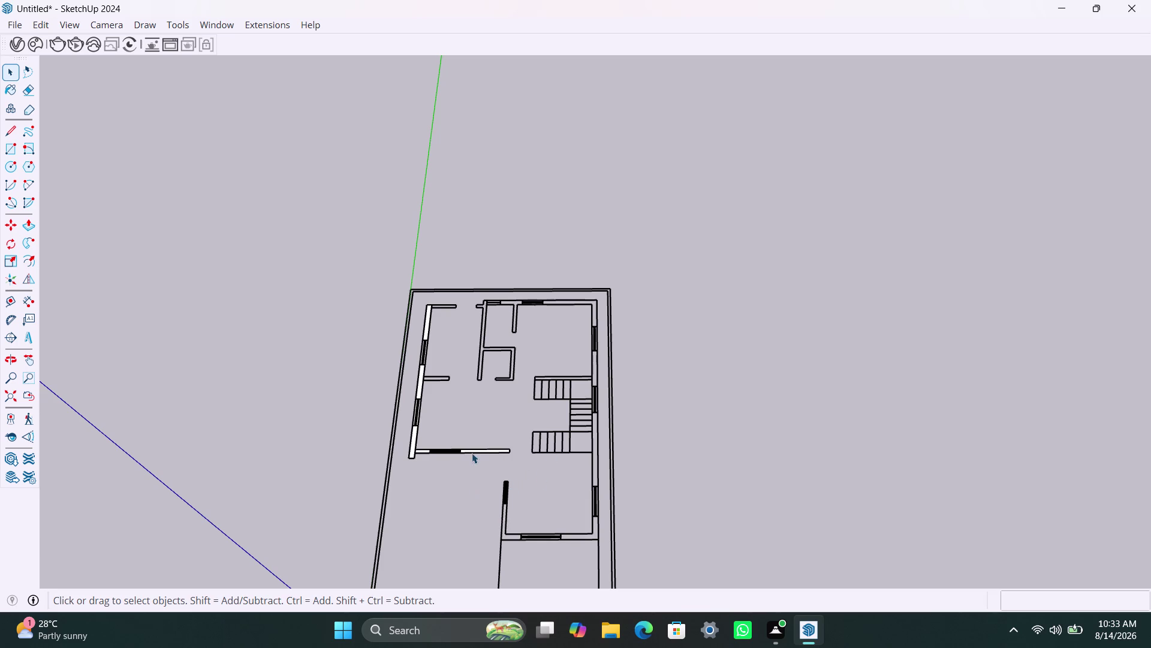
scroll(down, 3)
middle_drag(476, 457, 500, 246)
scroll(up, 3)
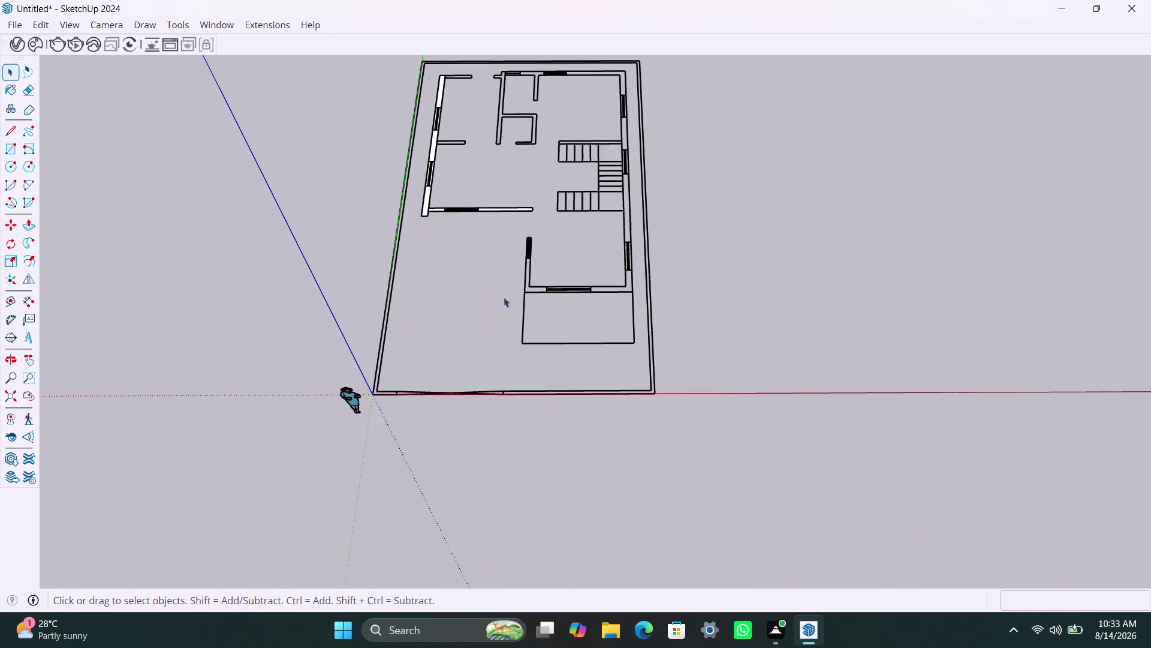
middle_drag(499, 312, 499, 476)
scroll(up, 3)
Draw rectangles over the front room's left and bottom wall outlines, then start one on the right wall.
scroll(up, 3)
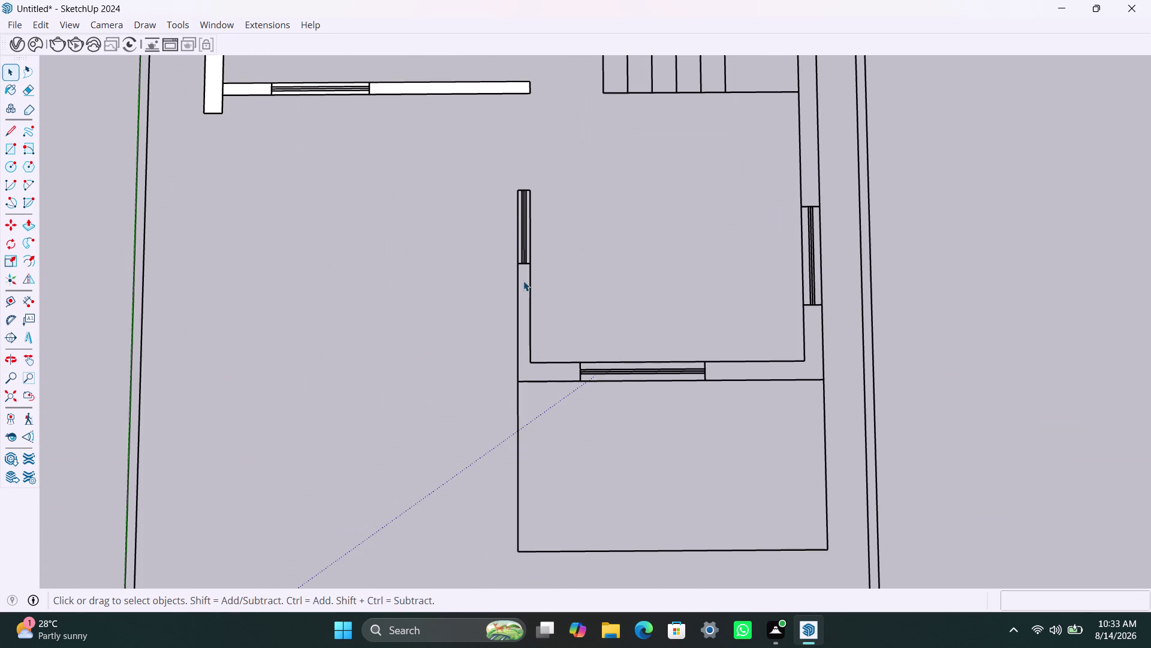
key(r)
click(531, 190)
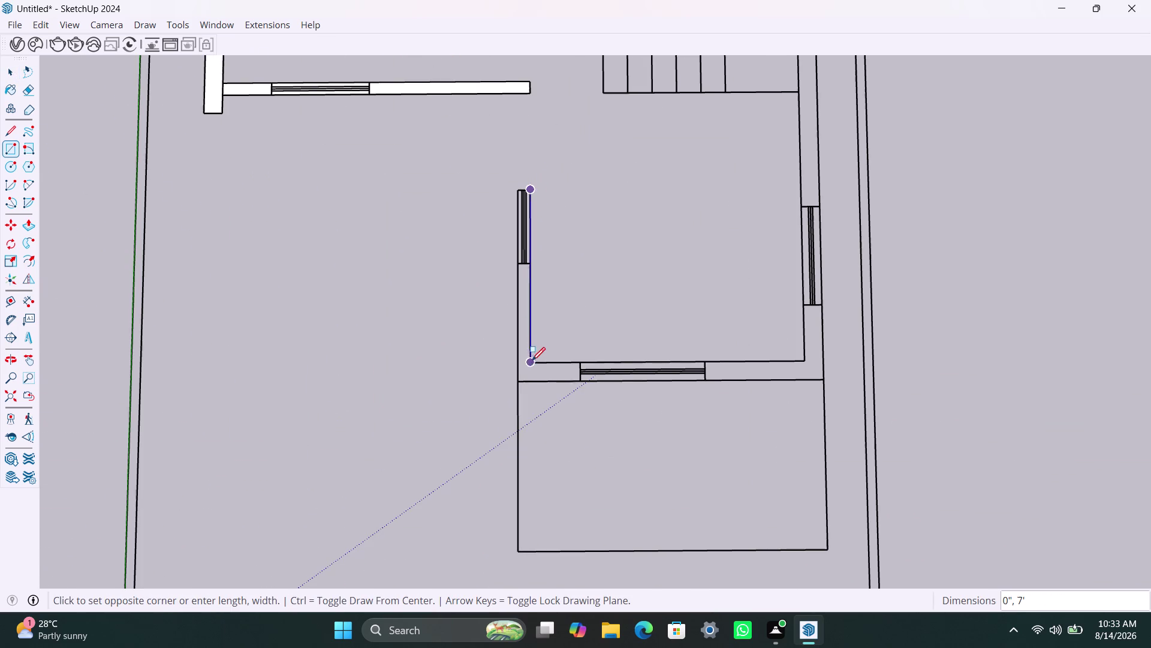
click(519, 383)
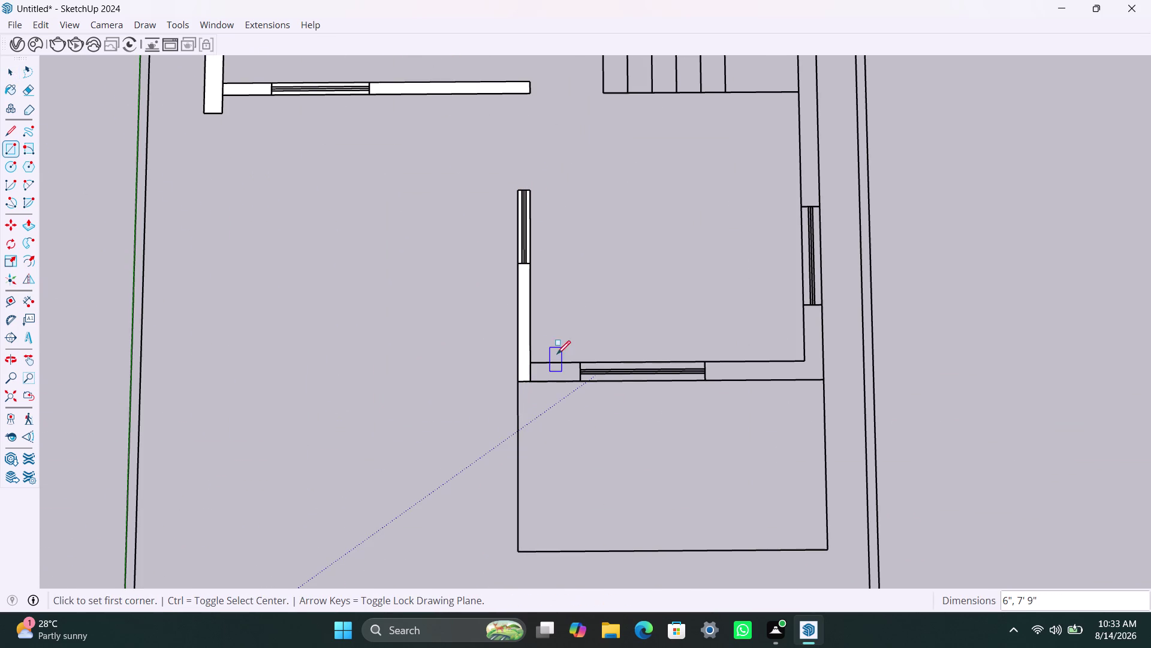
click(530, 364)
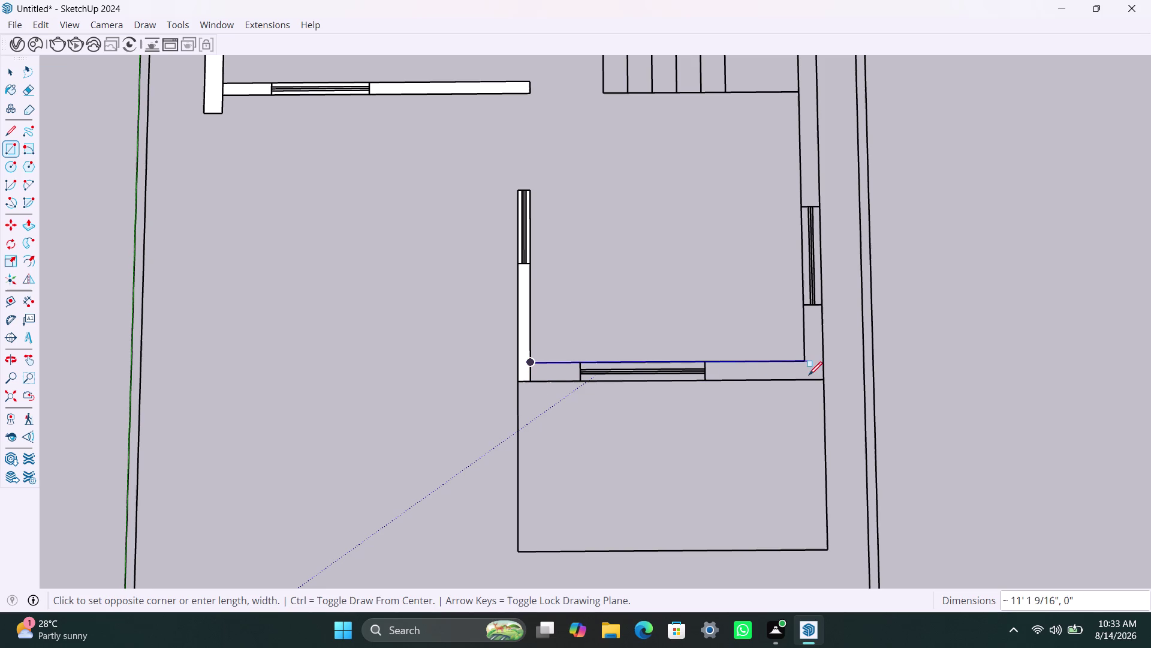
click(818, 378)
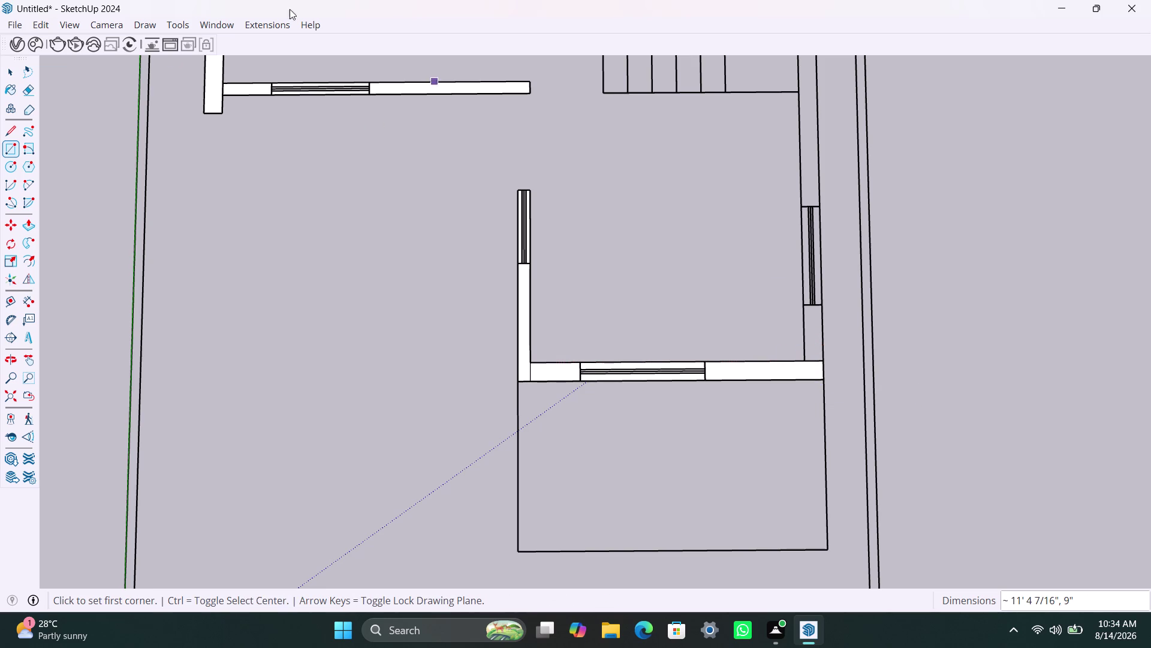
click(804, 362)
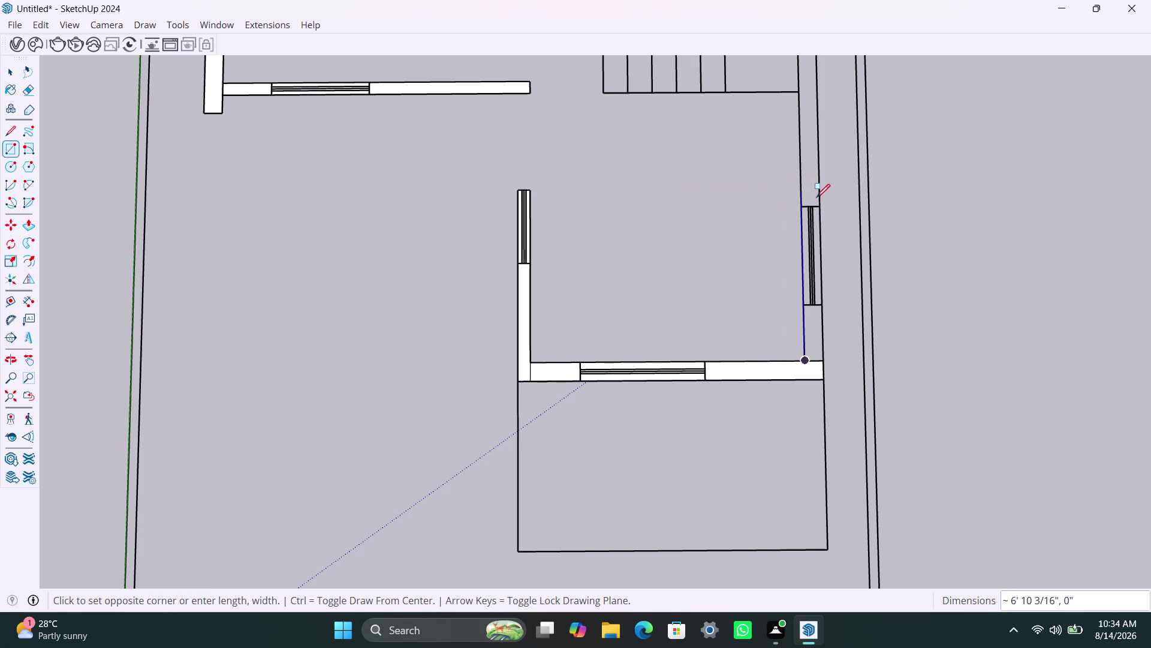
scroll(down, 3)
scroll(down, 3)
Fill the long right wall and the top wall with rectangle faces.
middle_drag(815, 222, 738, 466)
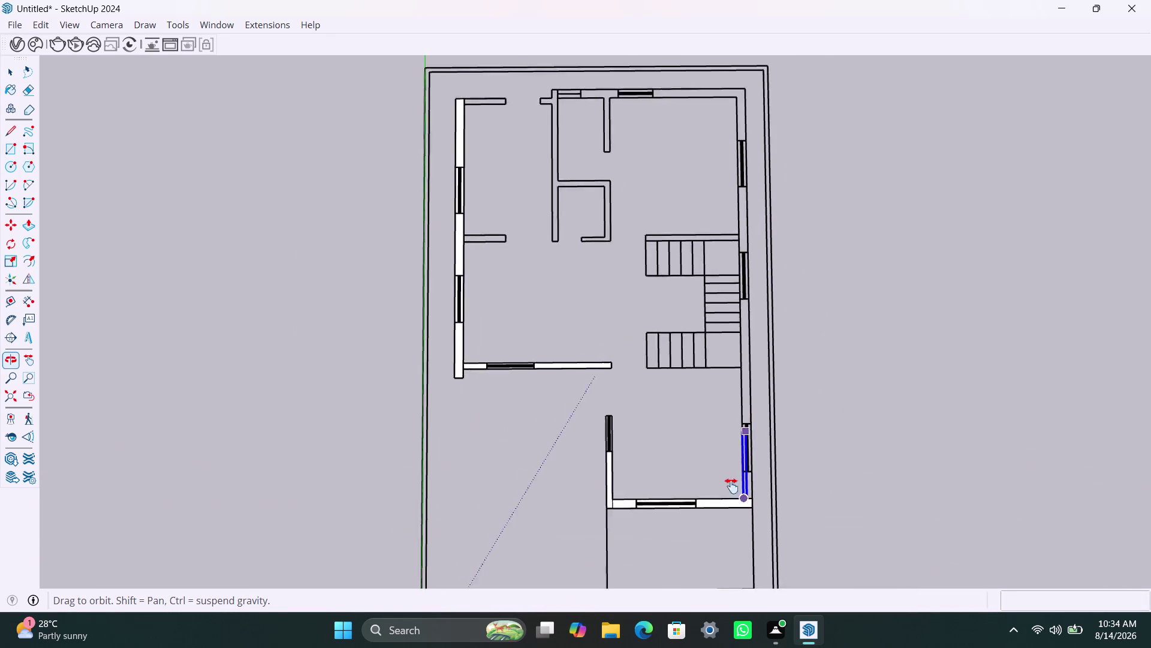
middle_drag(737, 466, 730, 495)
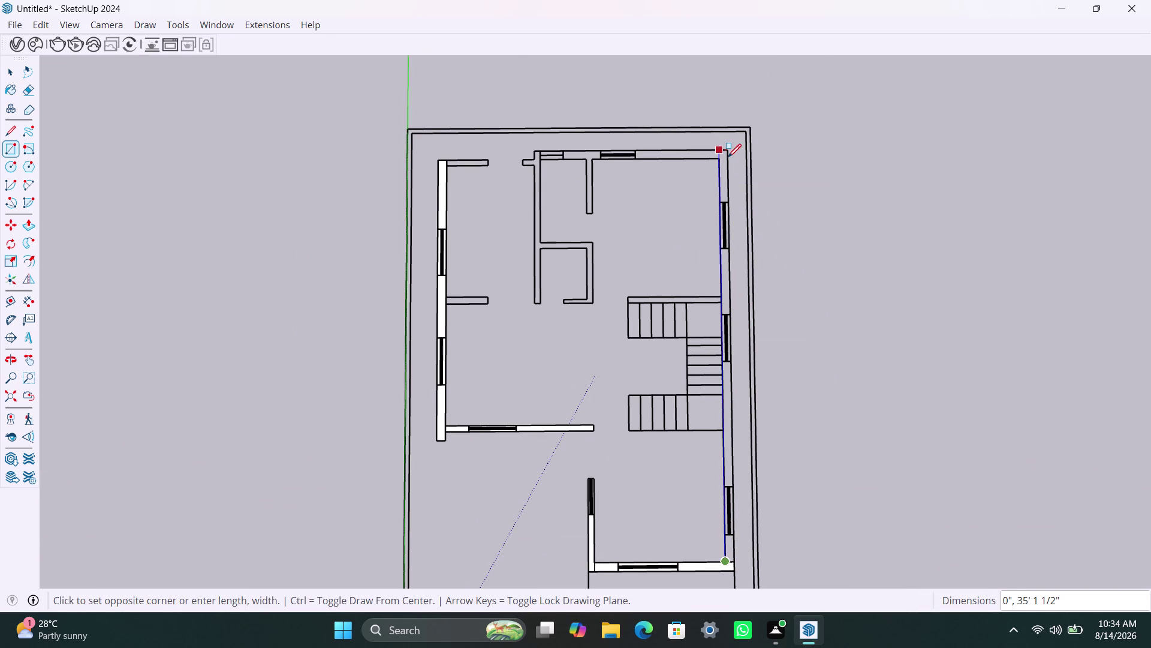
scroll(up, 3)
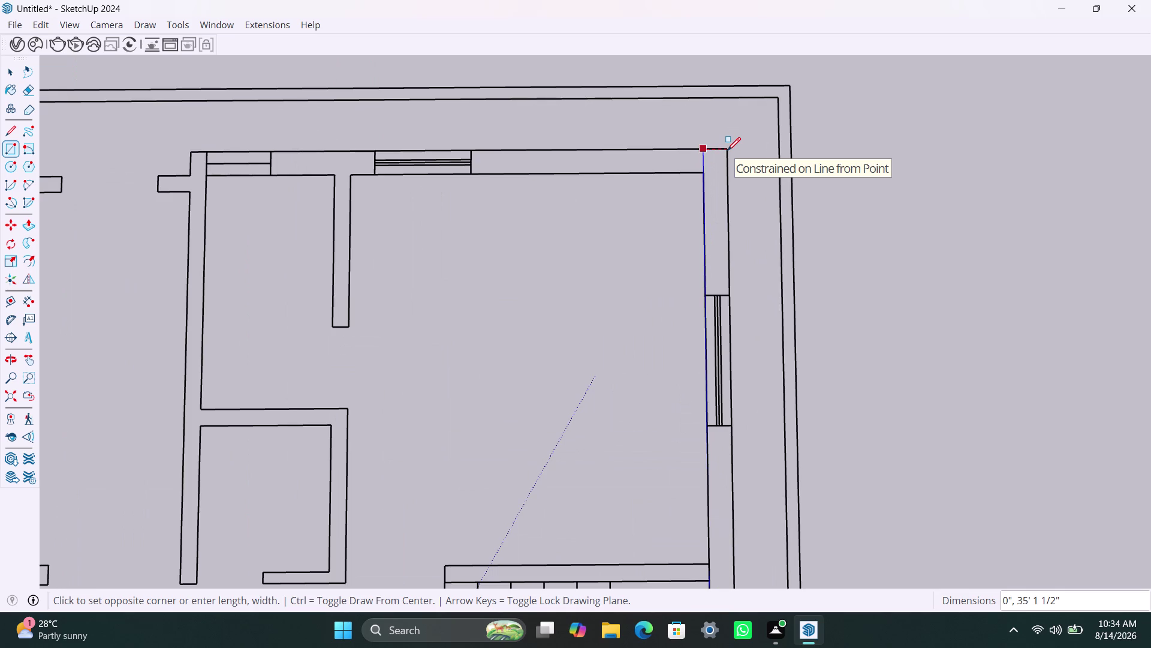
click(728, 150)
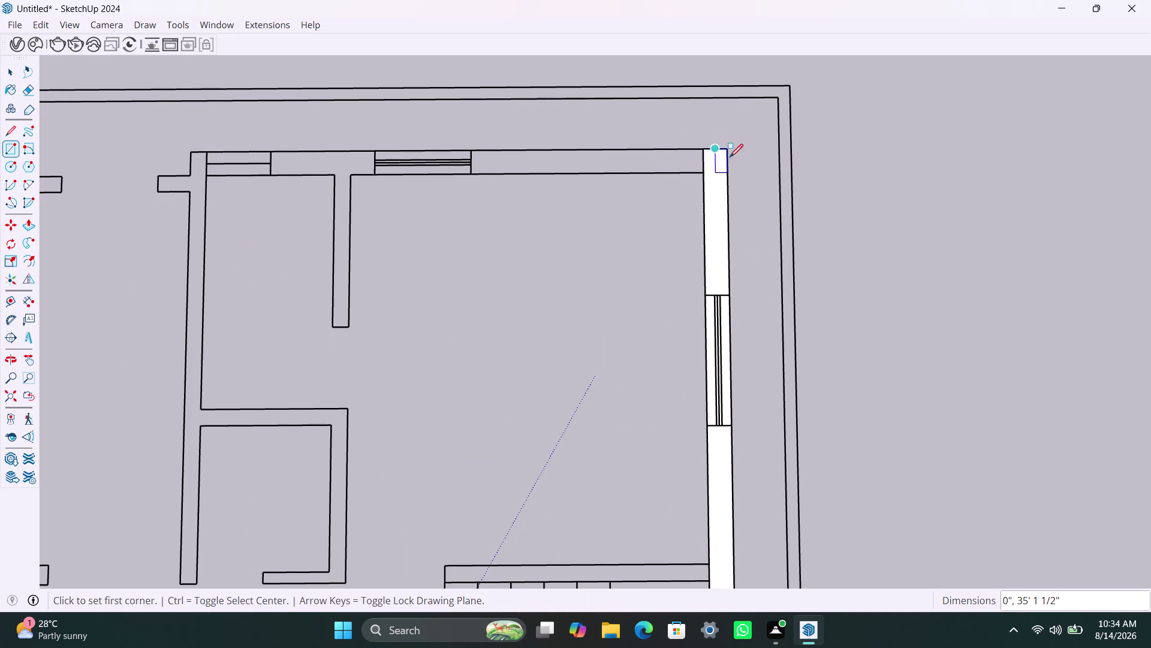
click(697, 173)
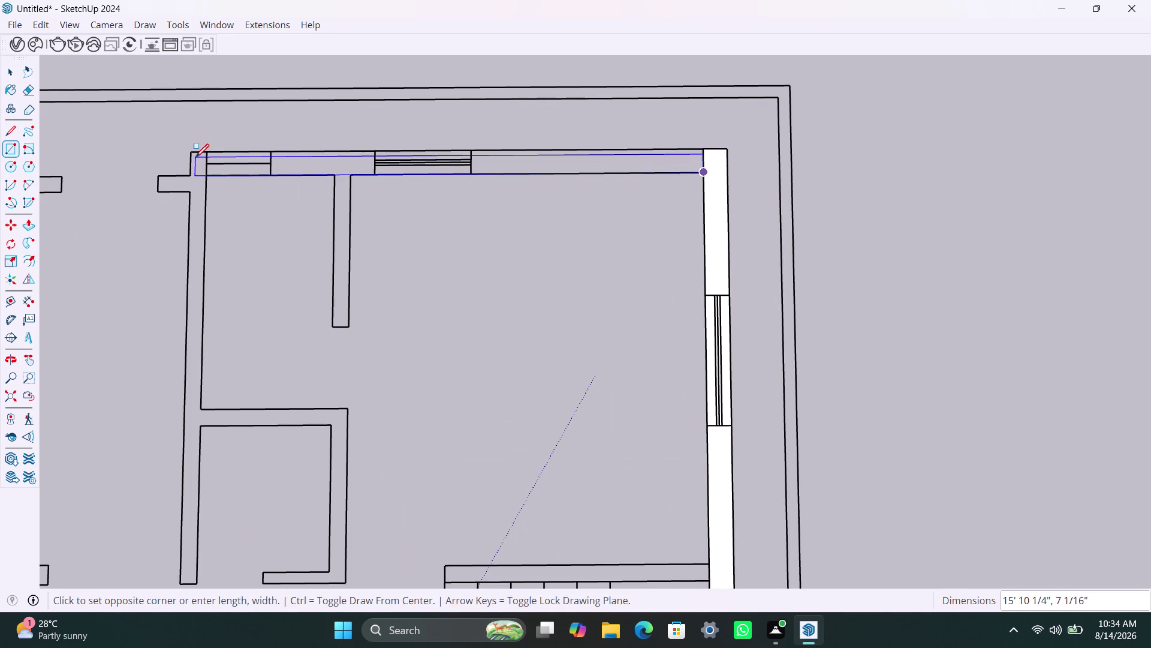
click(191, 152)
Fill the interior partition and the short upper-left stub with rectangle faces.
click(352, 173)
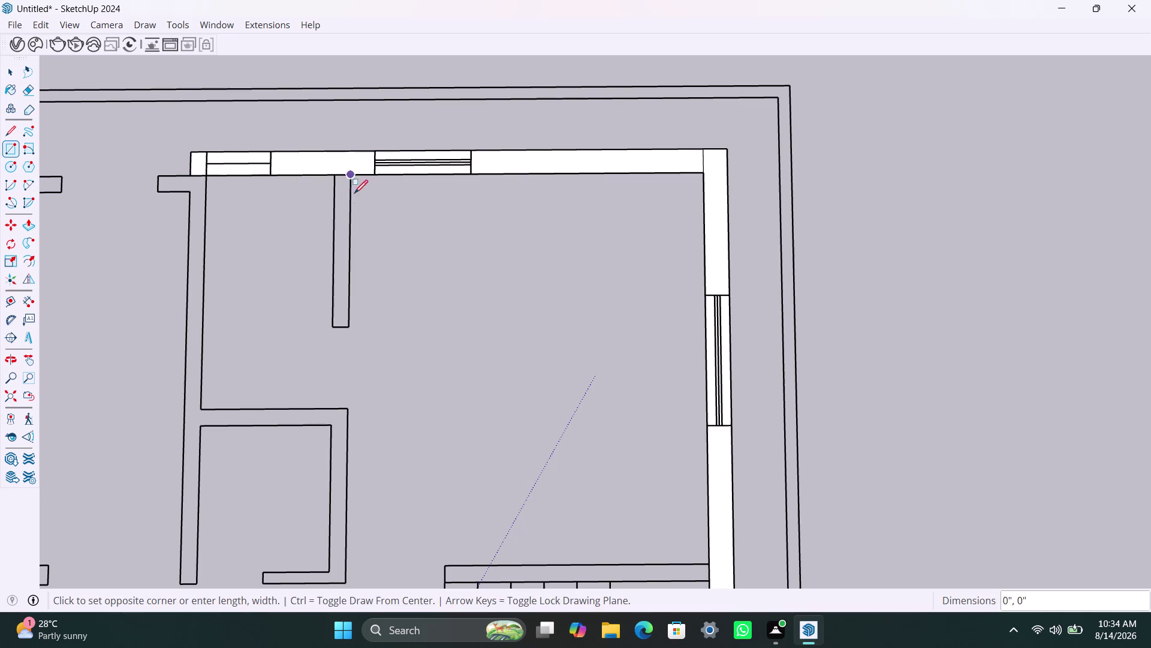
click(334, 326)
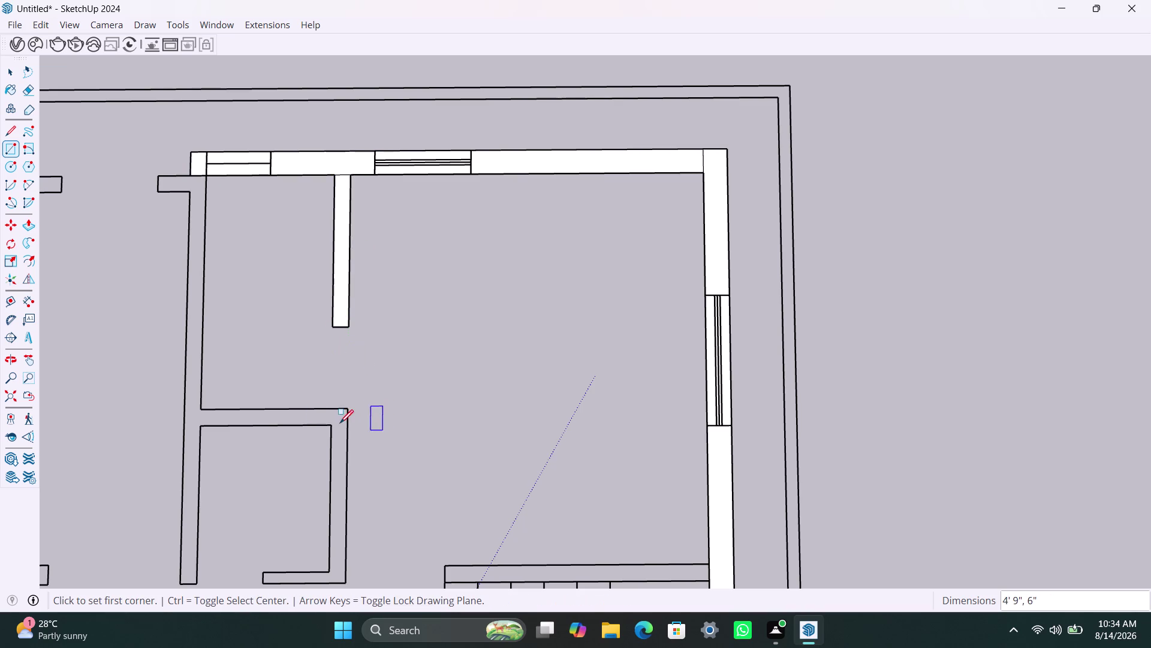
click(162, 177)
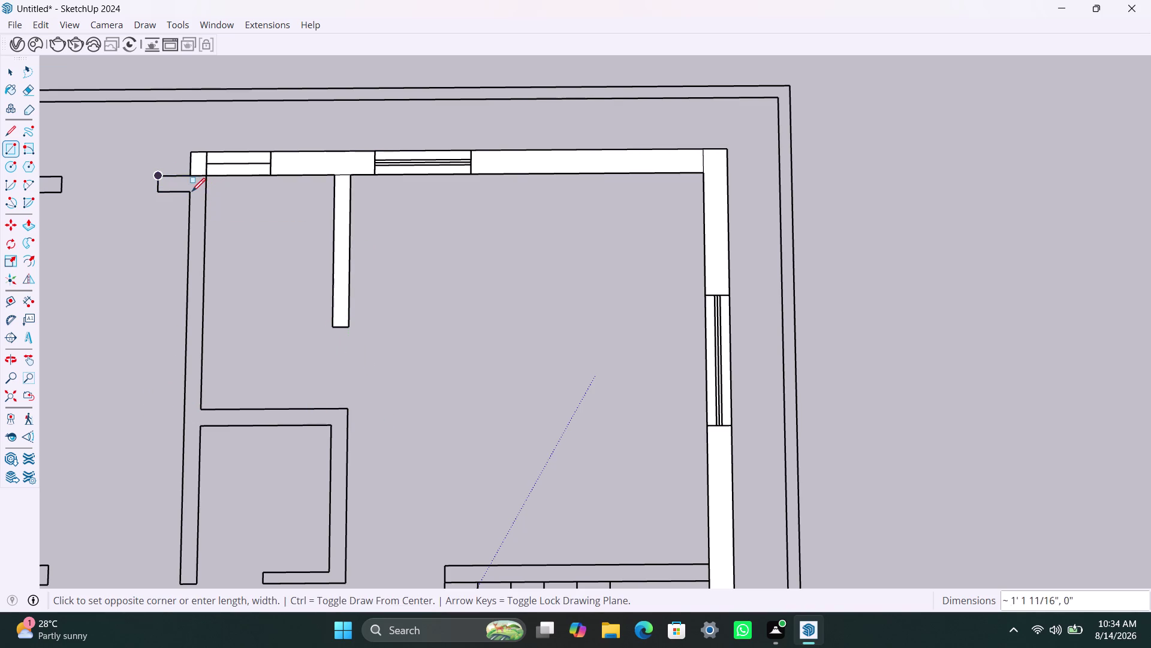
scroll(up, 3)
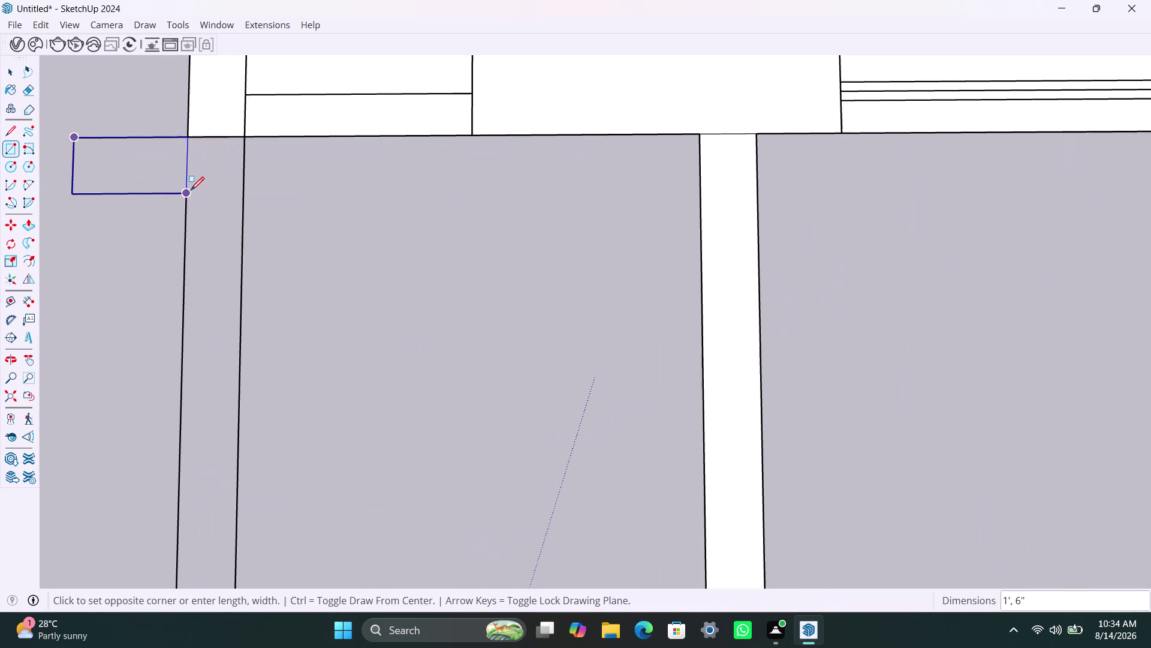
click(190, 188)
click(191, 136)
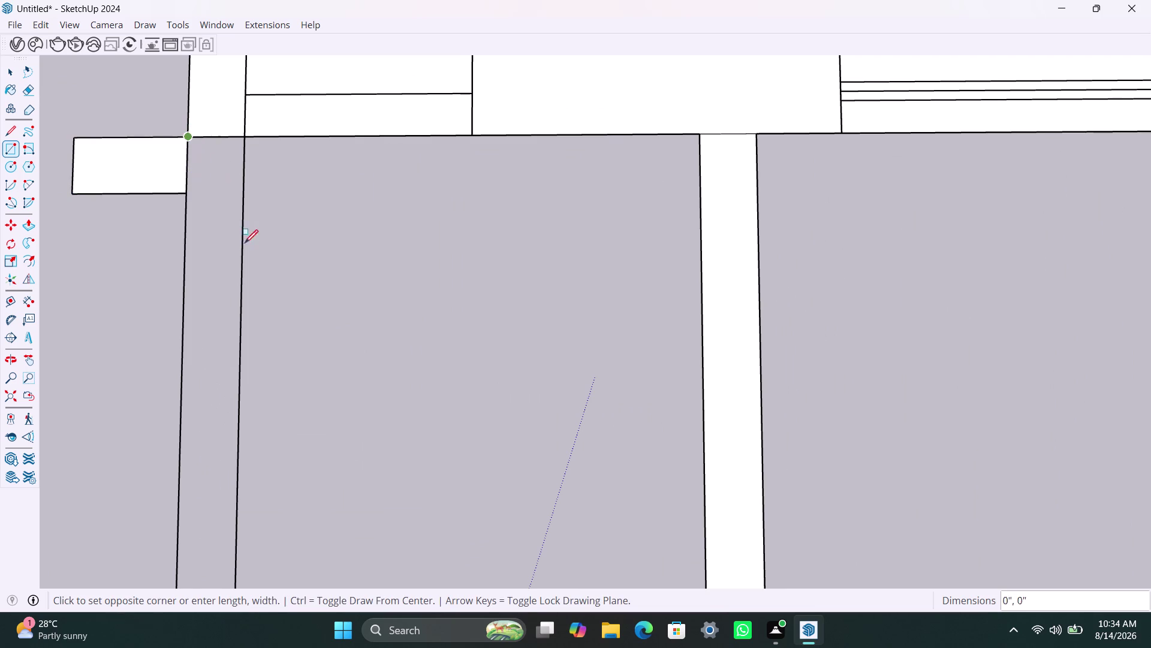
scroll(down, 3)
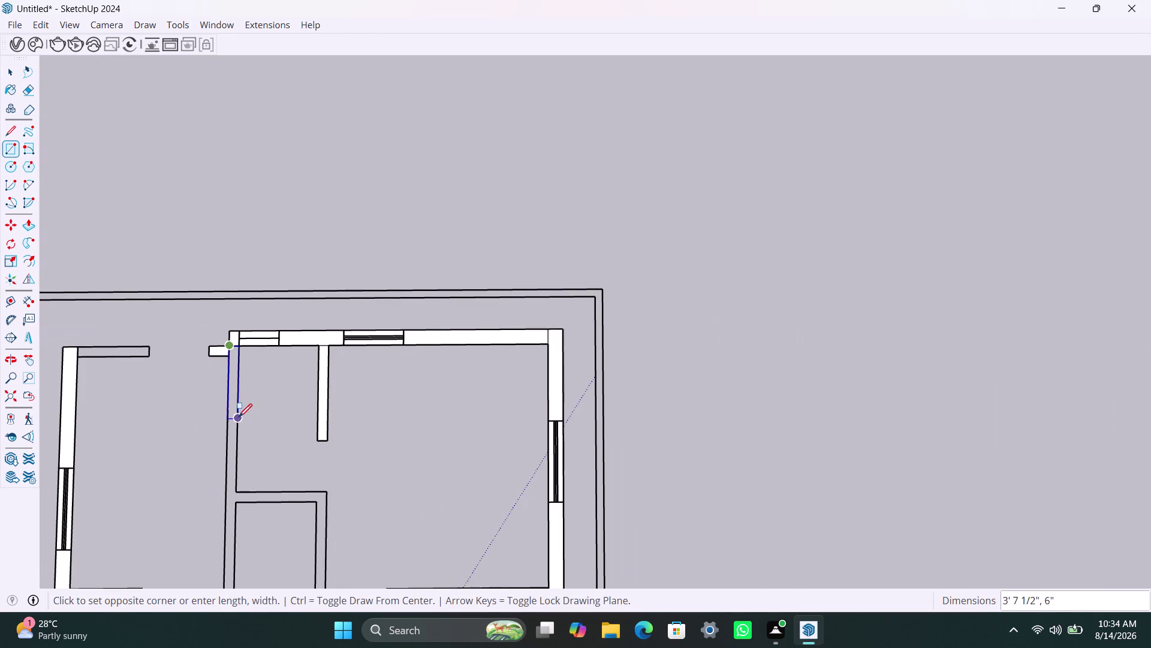
middle_drag(239, 417, 275, 186)
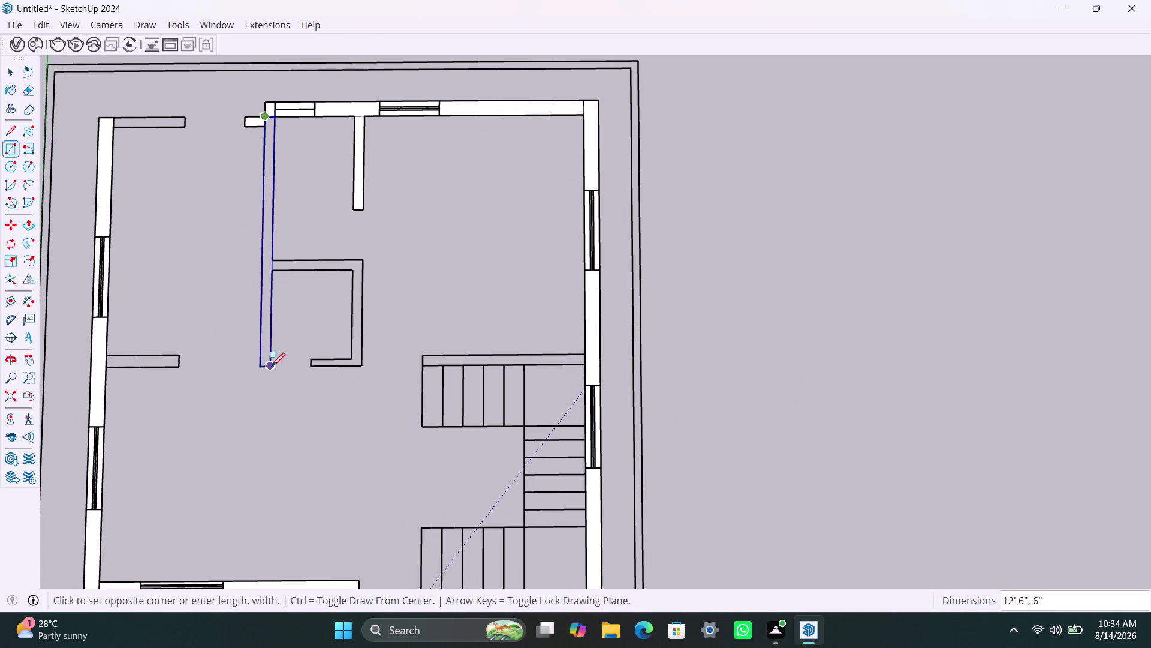
Trace faces over the small room's top and right walls, undoing the last one.
click(271, 365)
click(272, 258)
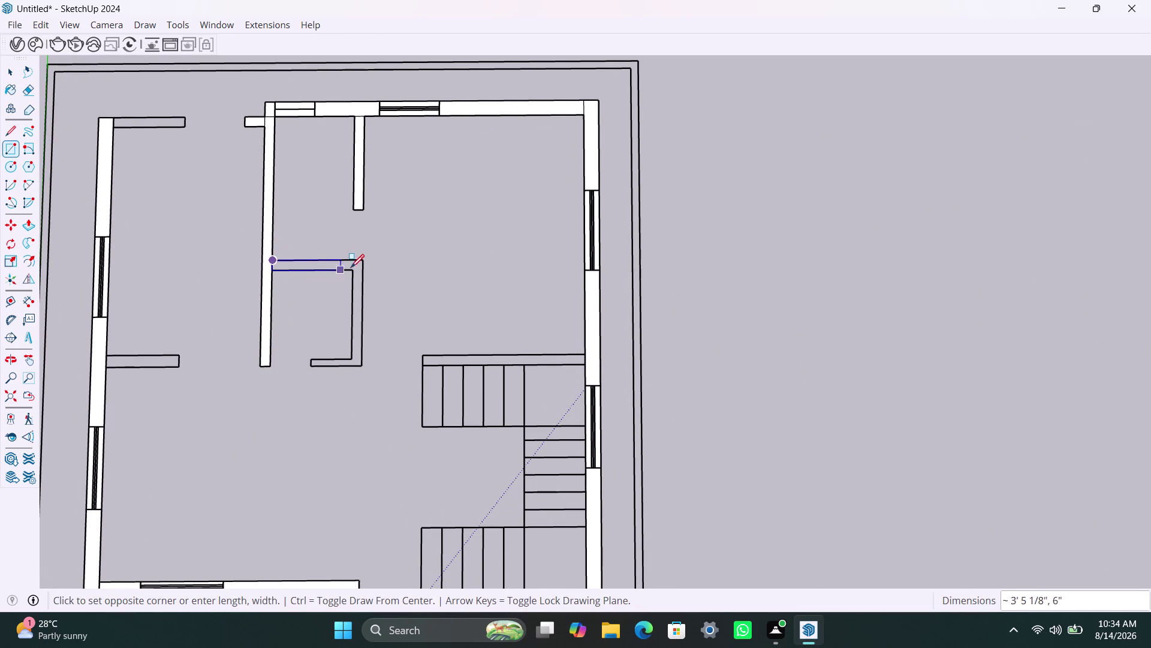
click(362, 270)
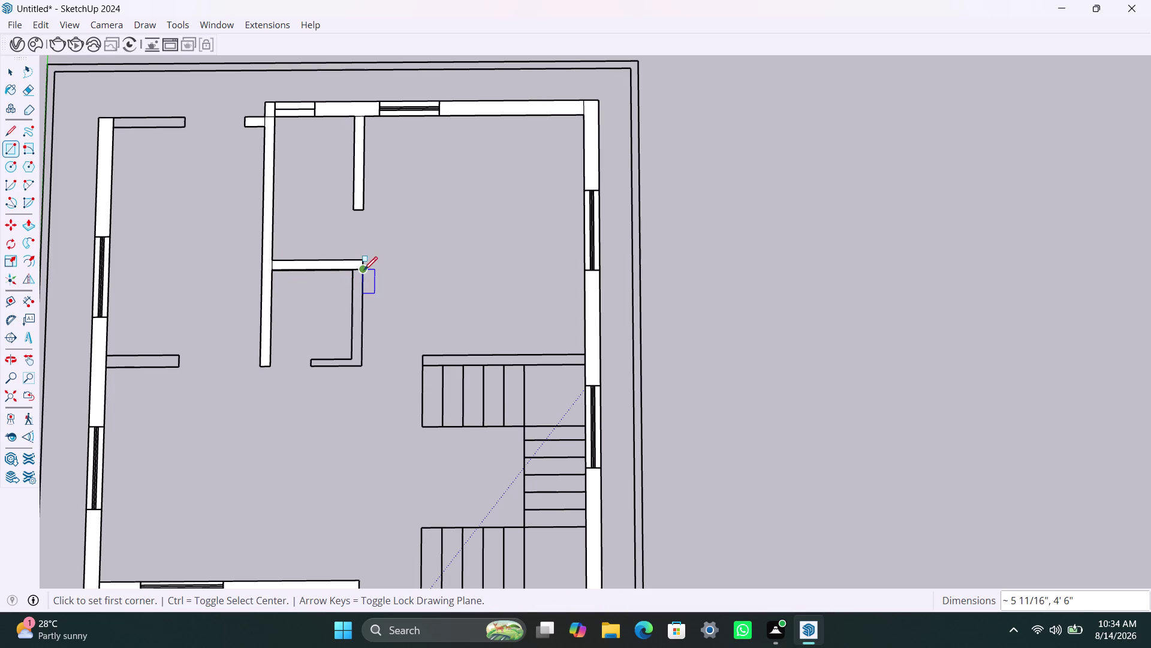
click(364, 270)
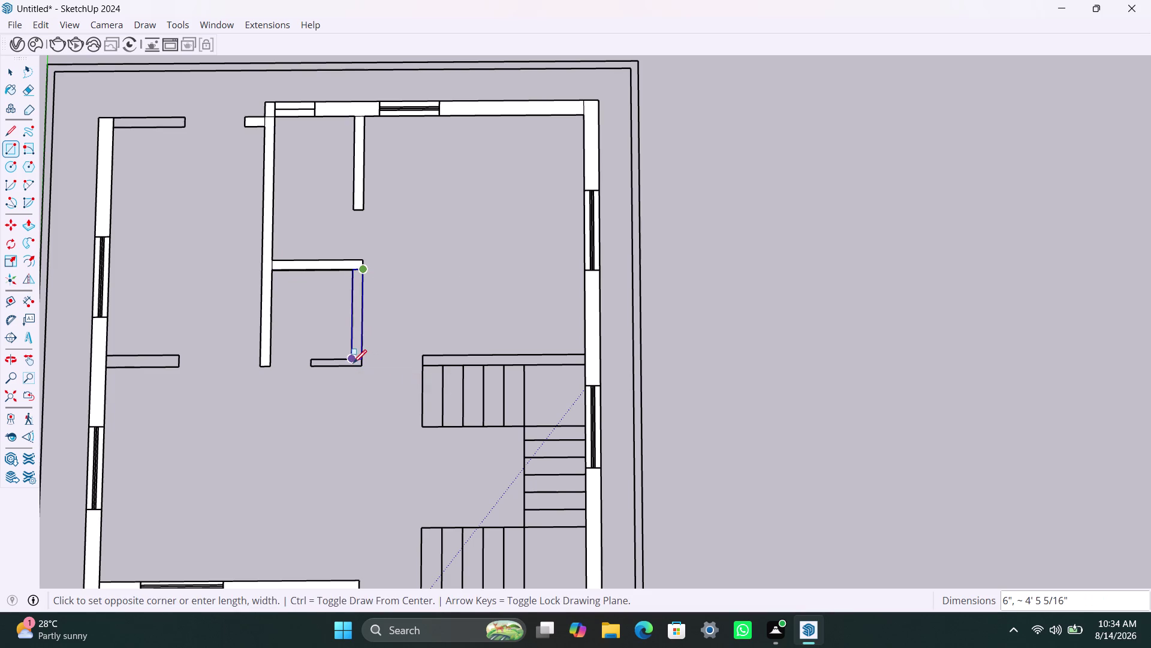
click(353, 364)
scroll(up, 3)
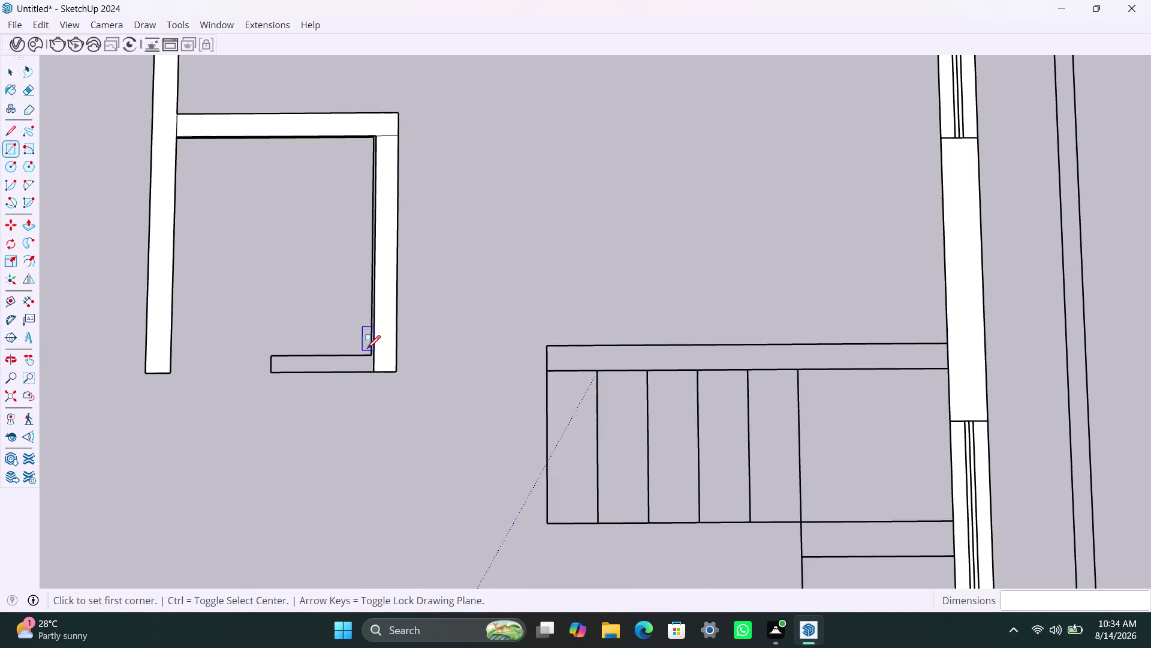
scroll(up, 3)
key(ctrl+z)
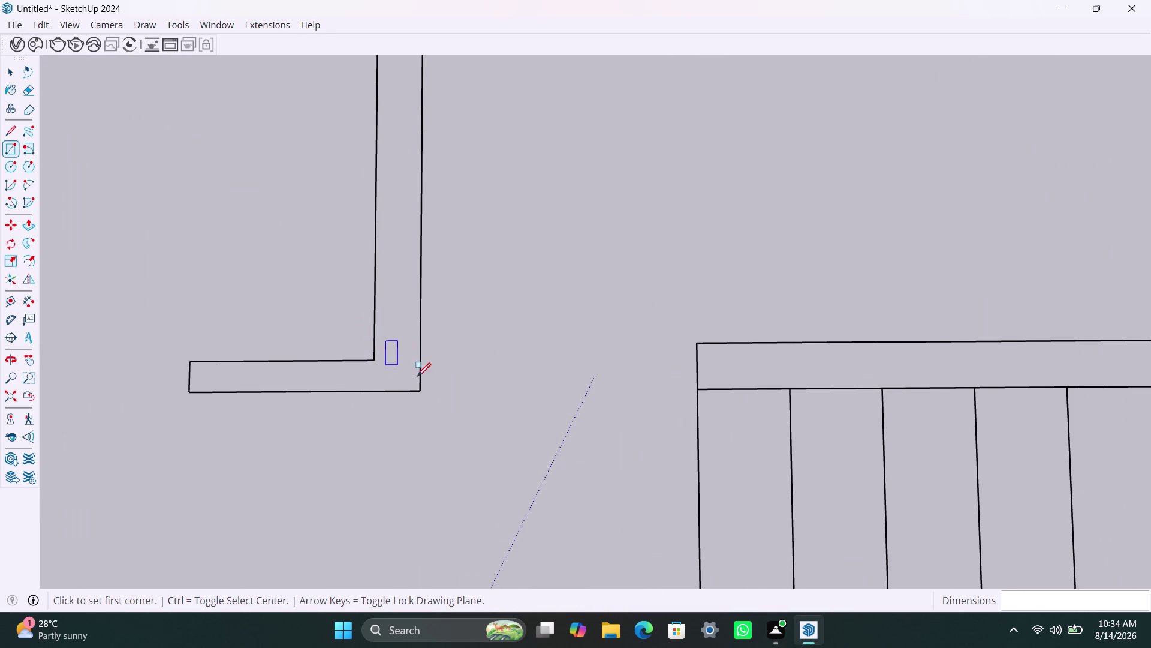
Redraw the right wall face from its bottom corner up to the top wall.
click(419, 390)
scroll(down, 3)
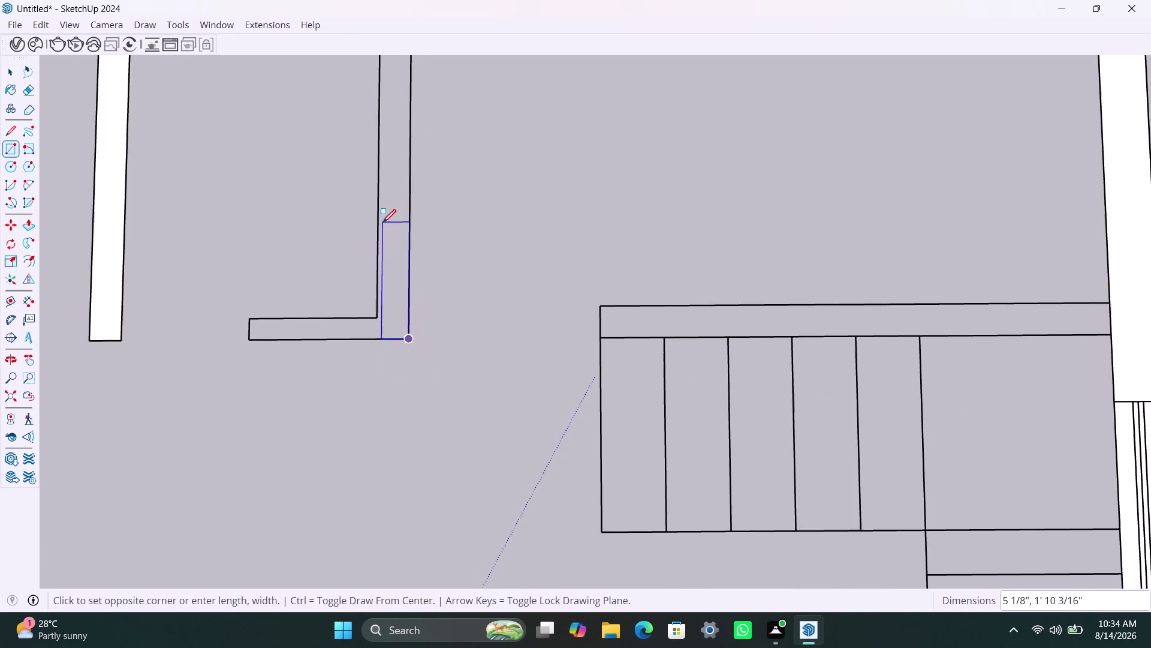
scroll(down, 3)
scroll(up, 3)
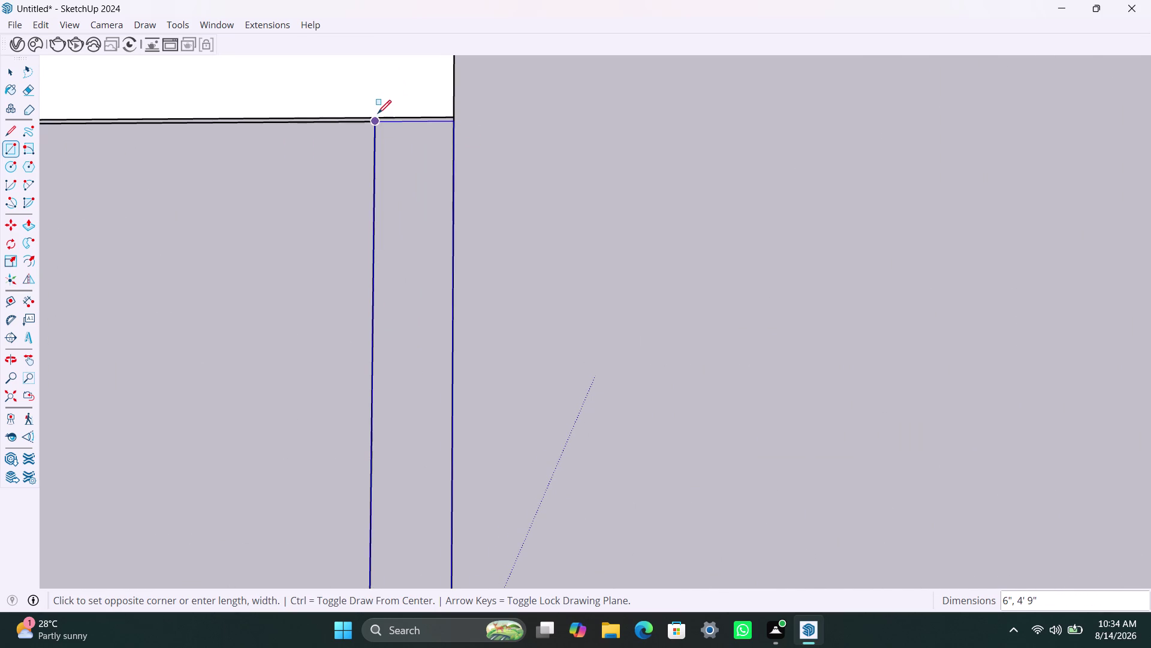
scroll(up, 3)
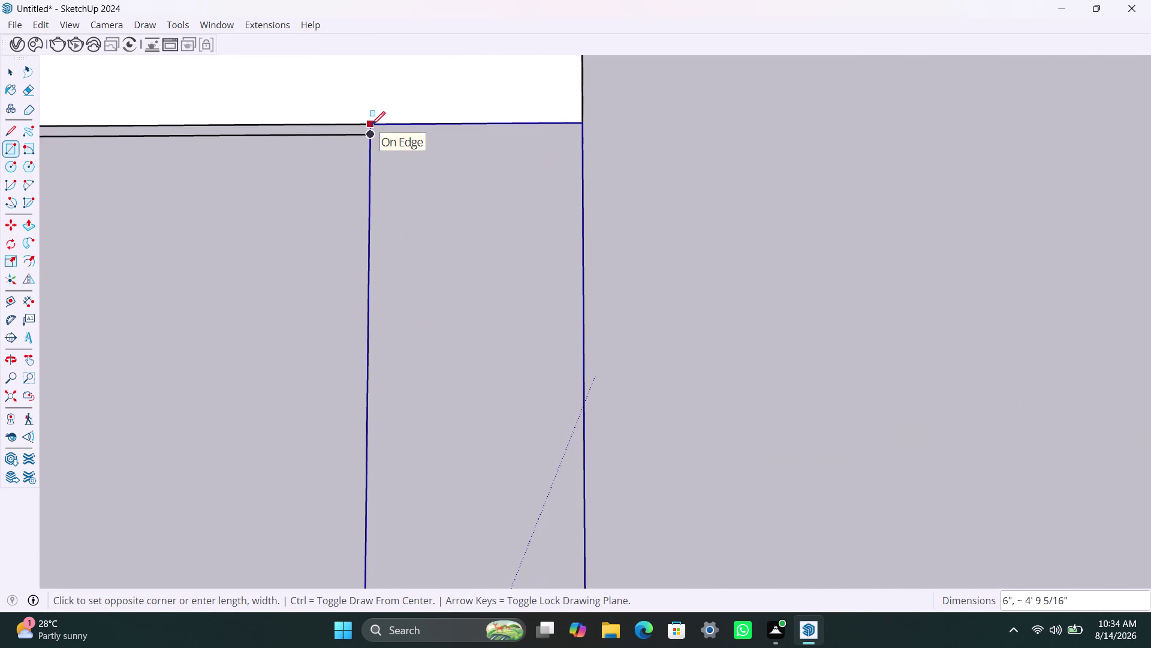
click(371, 124)
scroll(down, 3)
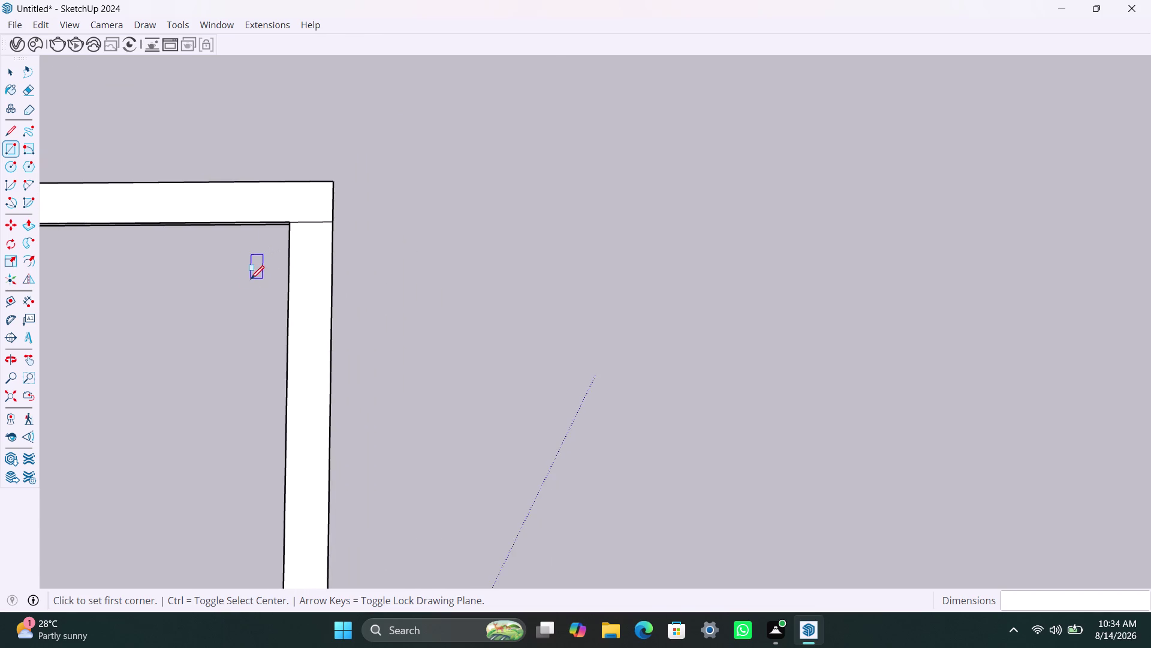
middle_drag(251, 279, 495, 234)
Select and delete the faulty top wall face with its edges.
key(space)
scroll(up, 3)
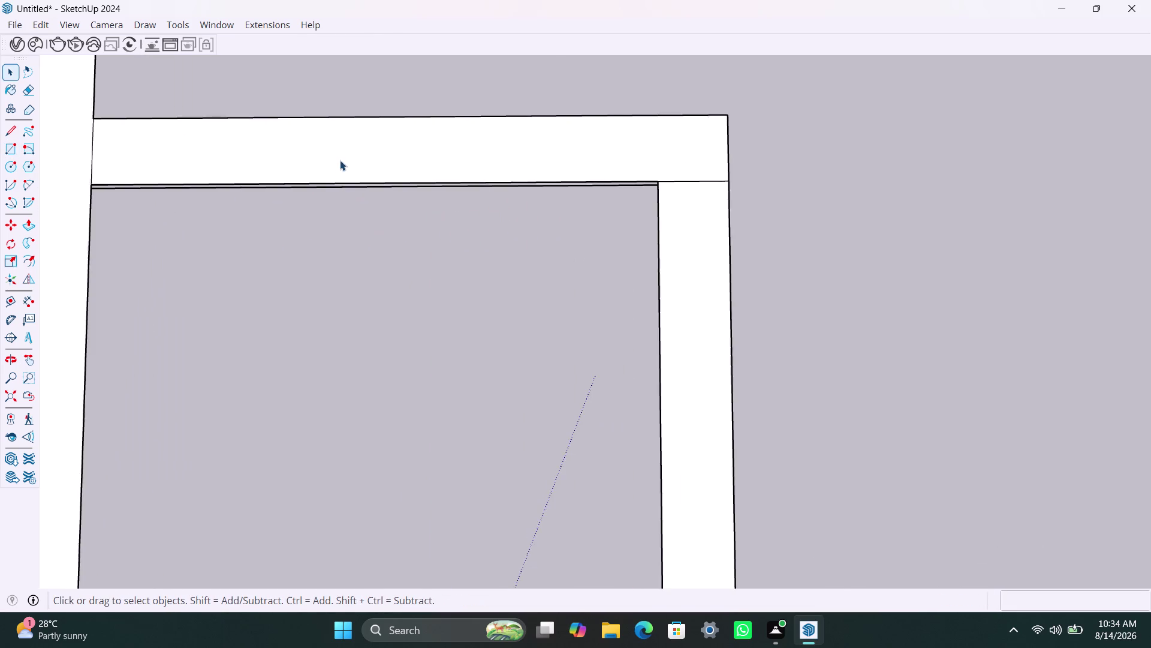
scroll(up, 3)
click(337, 181)
double_click(340, 187)
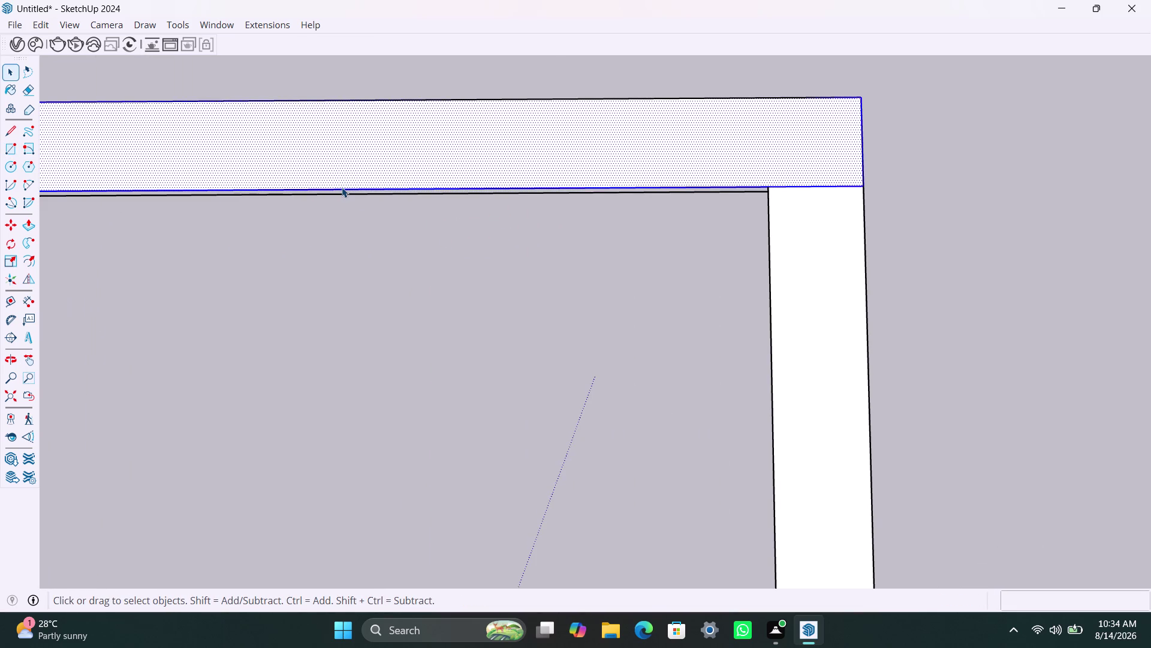
key(Delete)
scroll(down, 3)
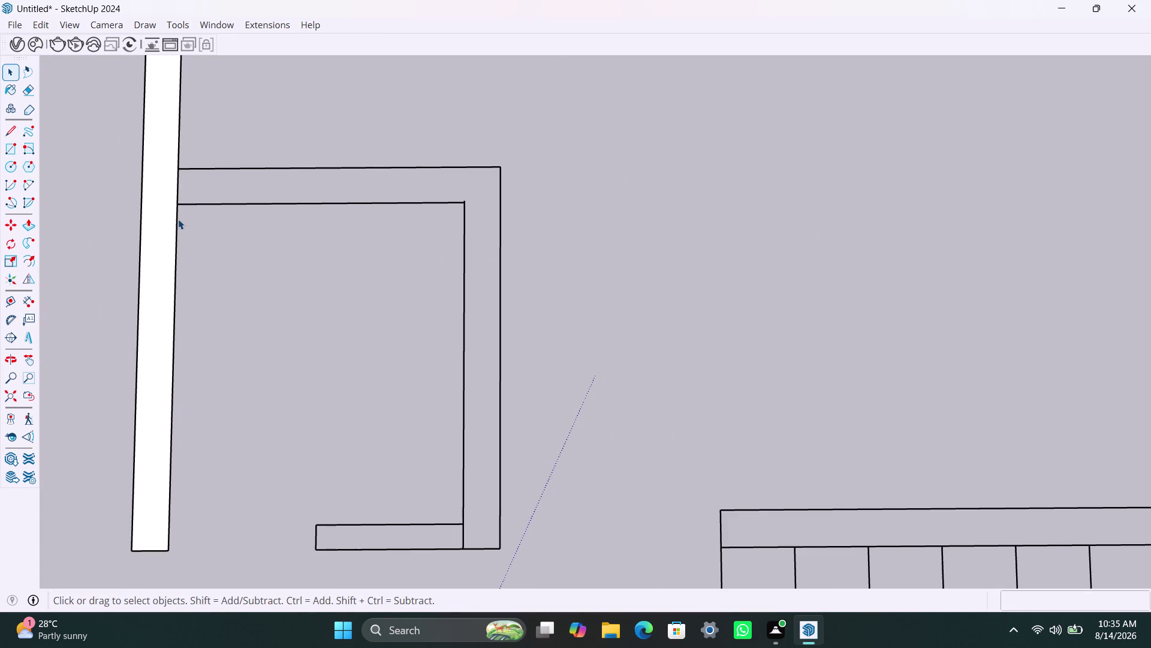
key(r)
Redraw rectangle faces over the room's top wall, right wall and short bottom stub.
click(180, 166)
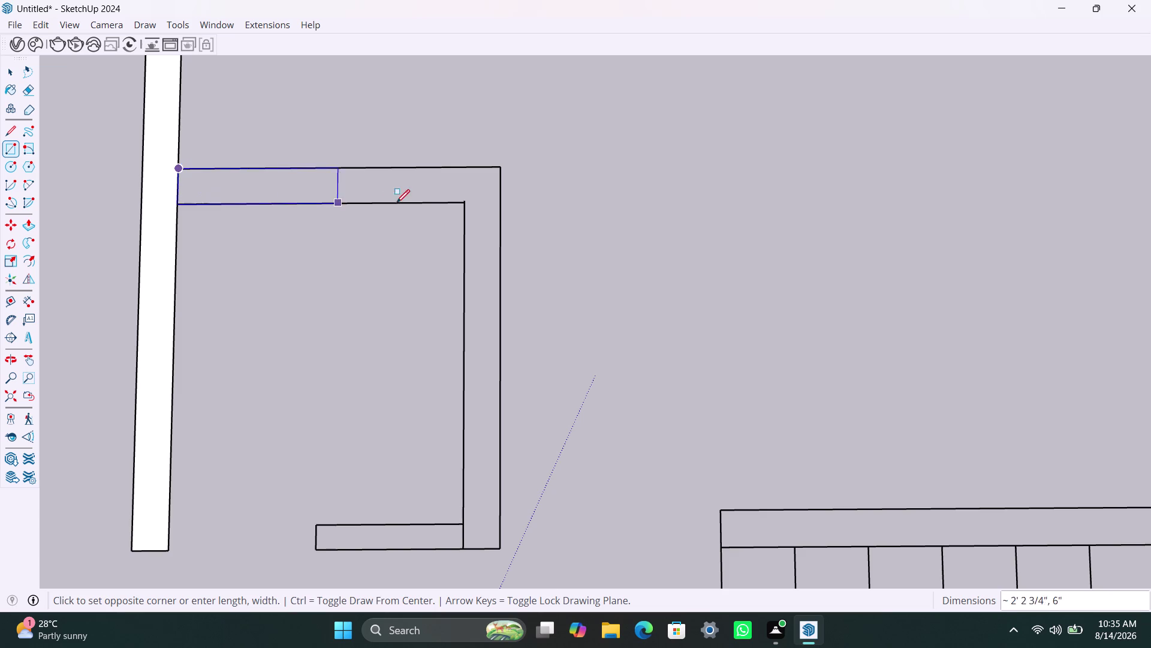
click(460, 203)
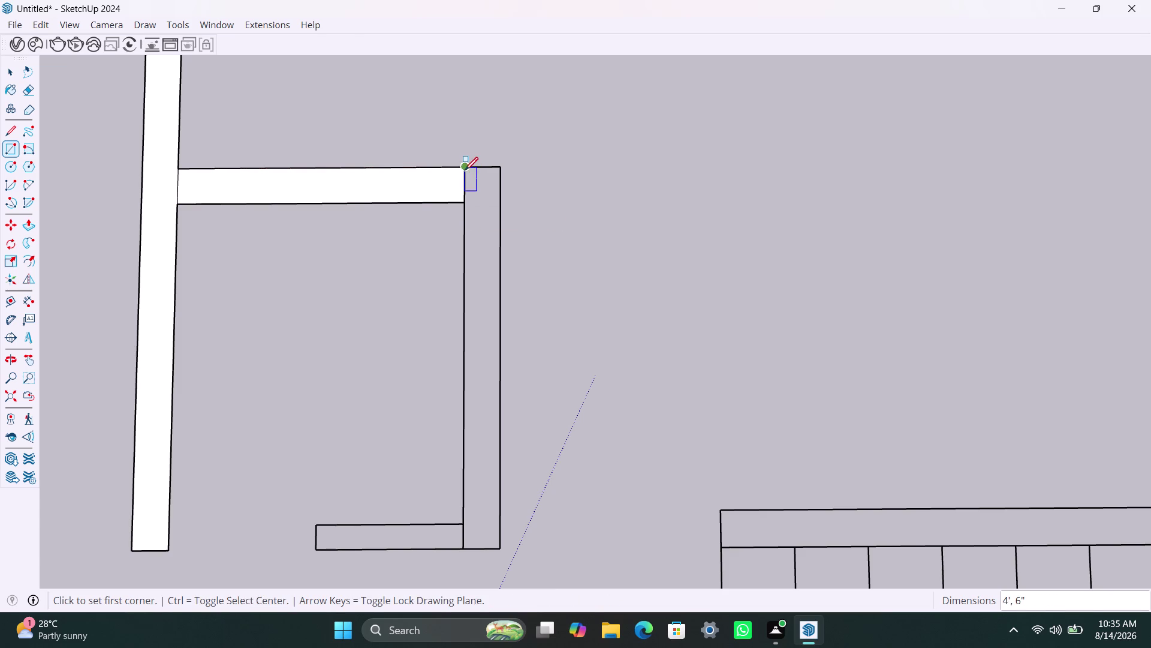
click(463, 168)
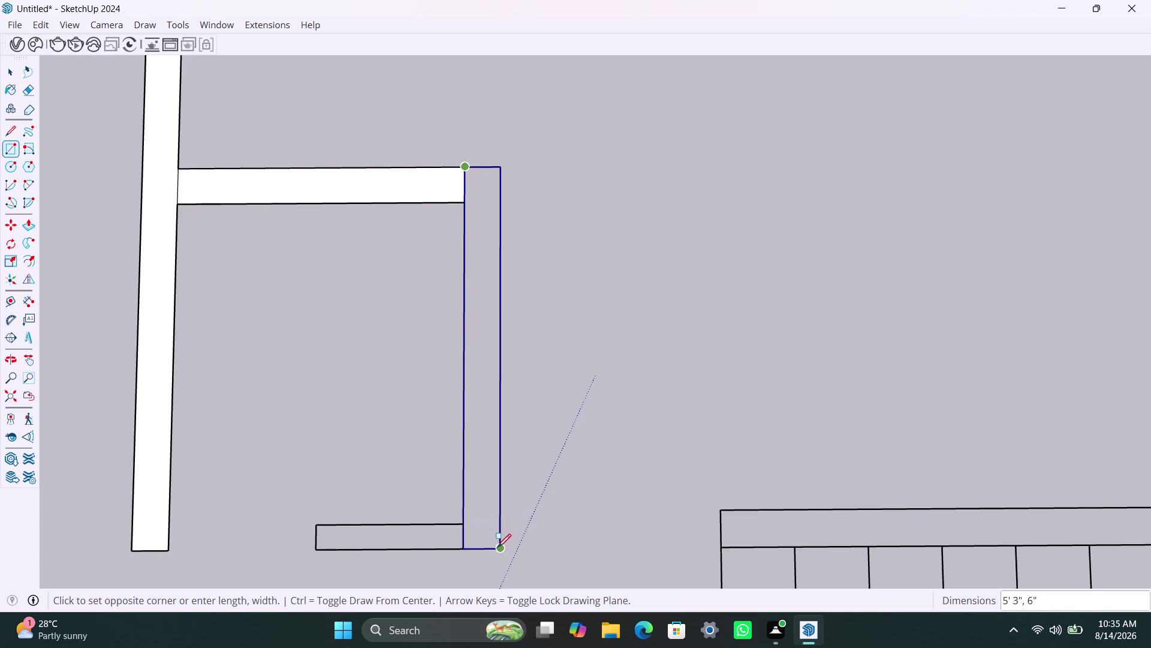
click(497, 547)
click(462, 527)
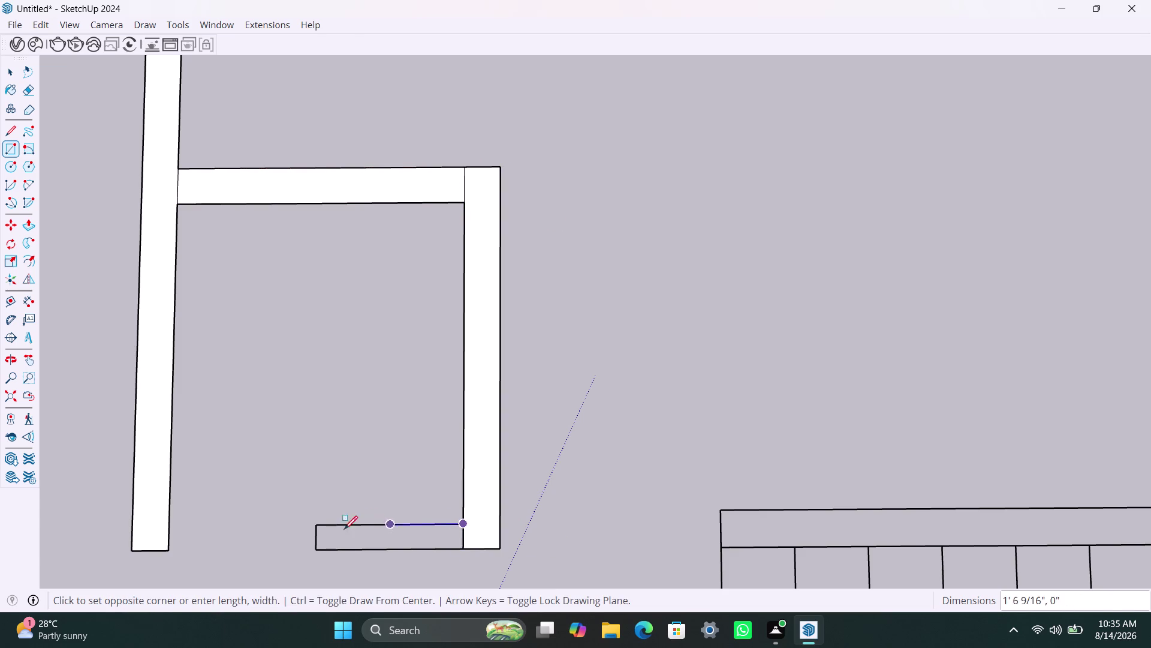
click(316, 548)
Fill the wall above the stairs with a rectangle face.
scroll(down, 3)
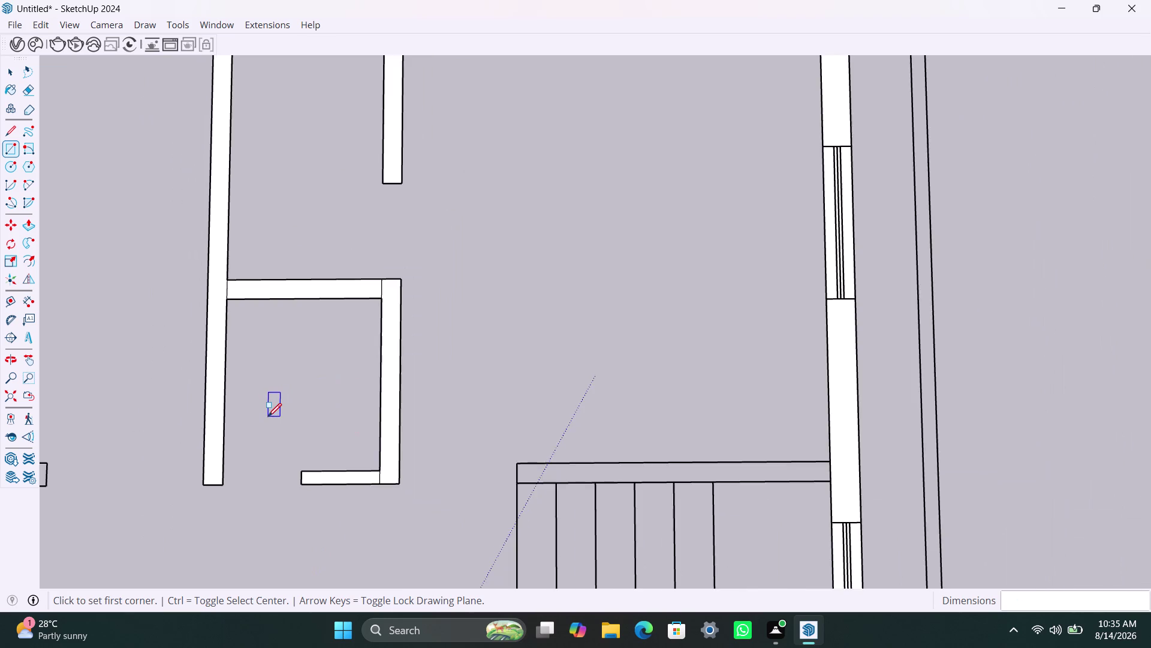
scroll(down, 3)
scroll(up, 3)
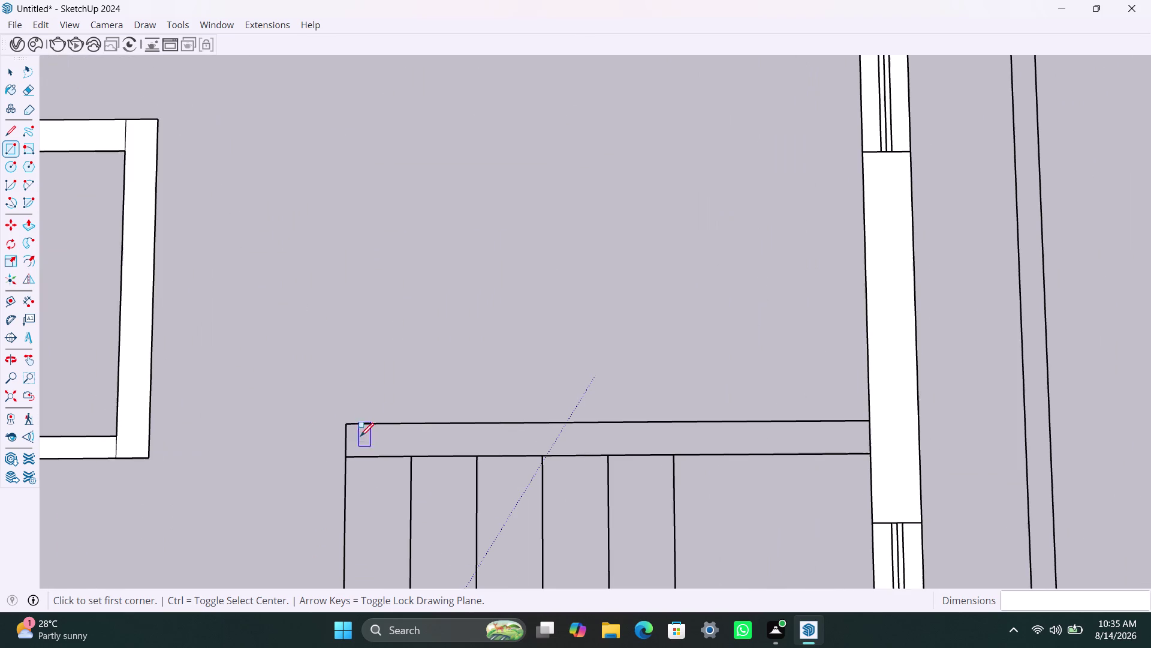
click(347, 425)
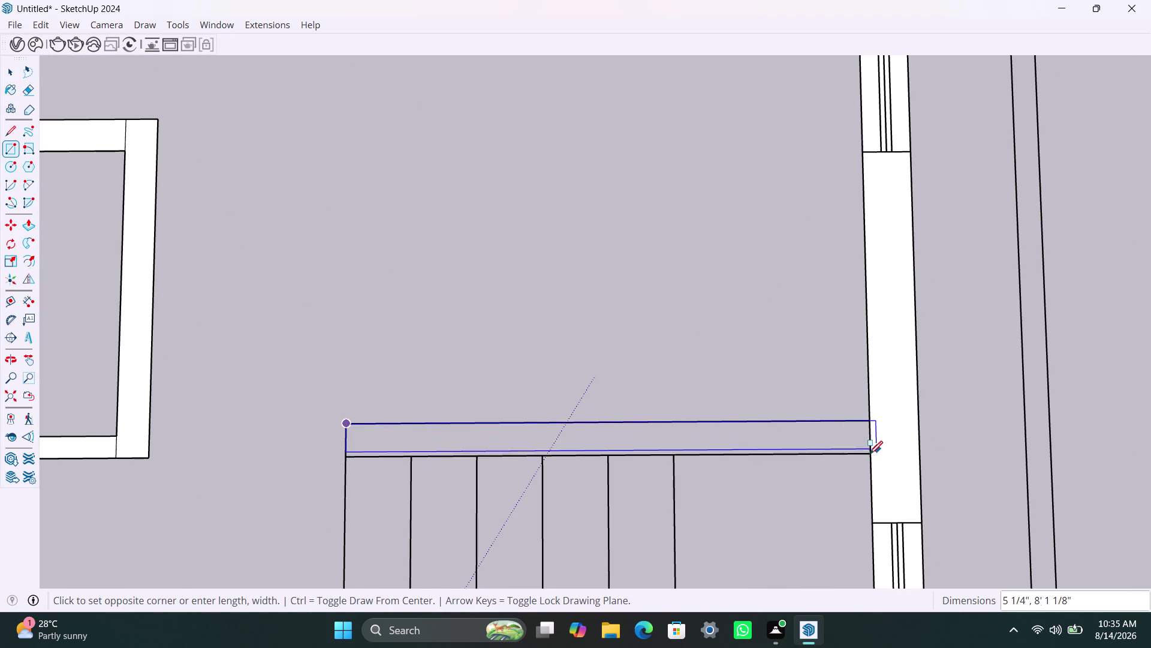
click(869, 454)
scroll(down, 3)
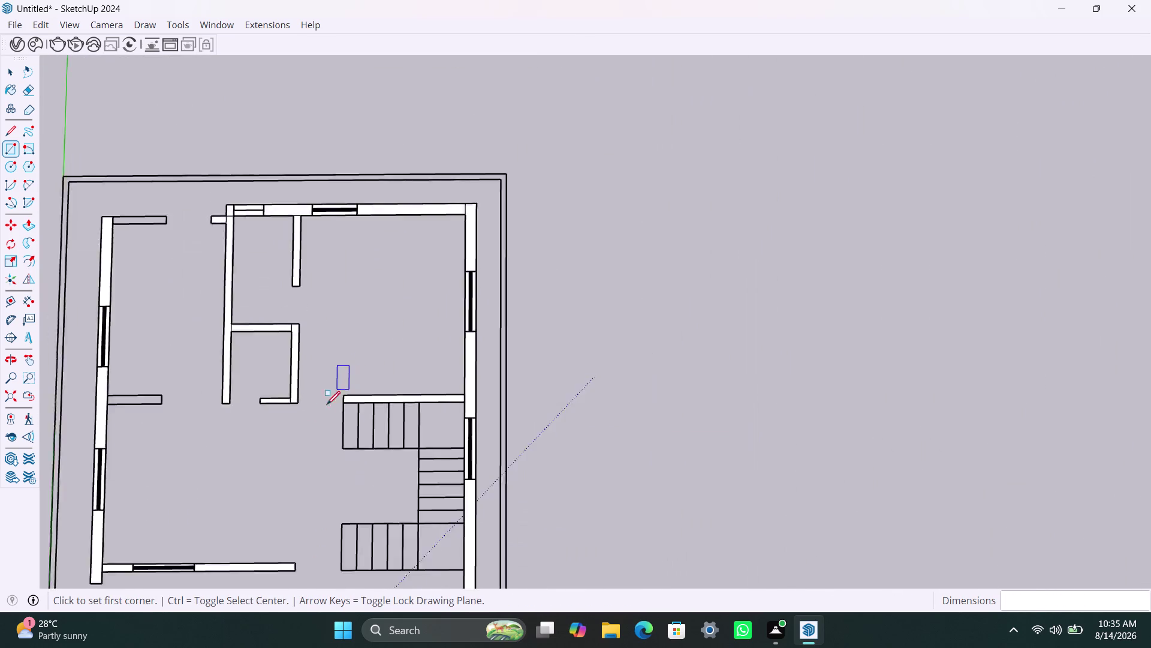
Draw rectangle faces over the left wall stub and the top-left wall stub.
scroll(up, 3)
middle_drag(172, 401, 321, 393)
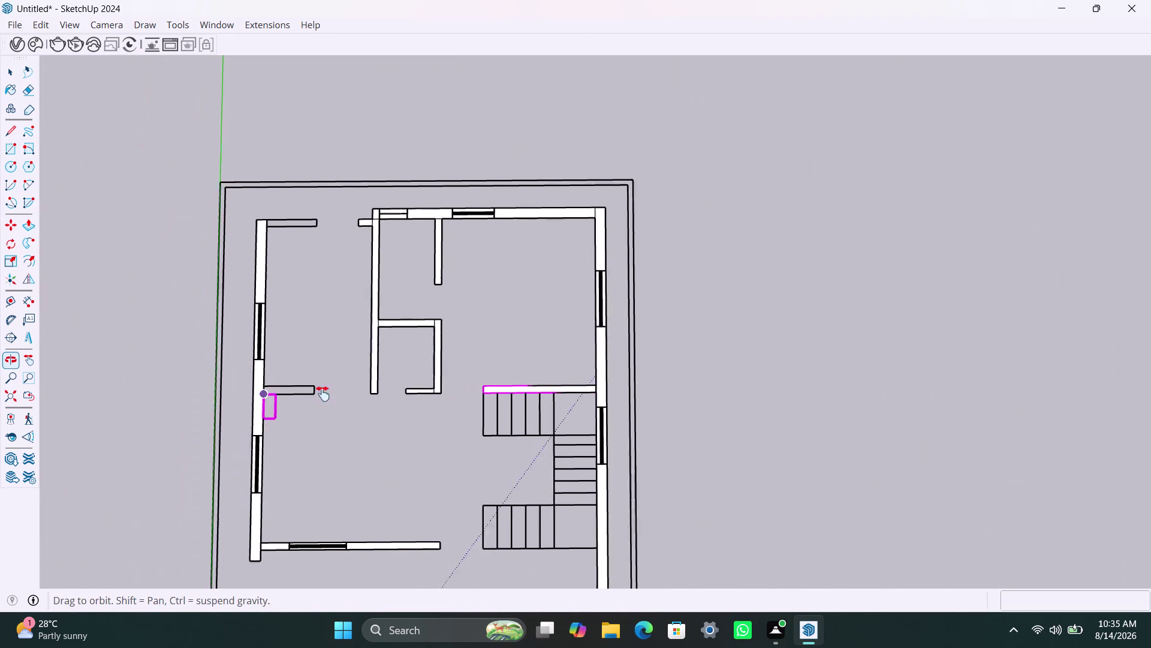
middle_drag(320, 393, 337, 393)
scroll(up, 3)
click(343, 384)
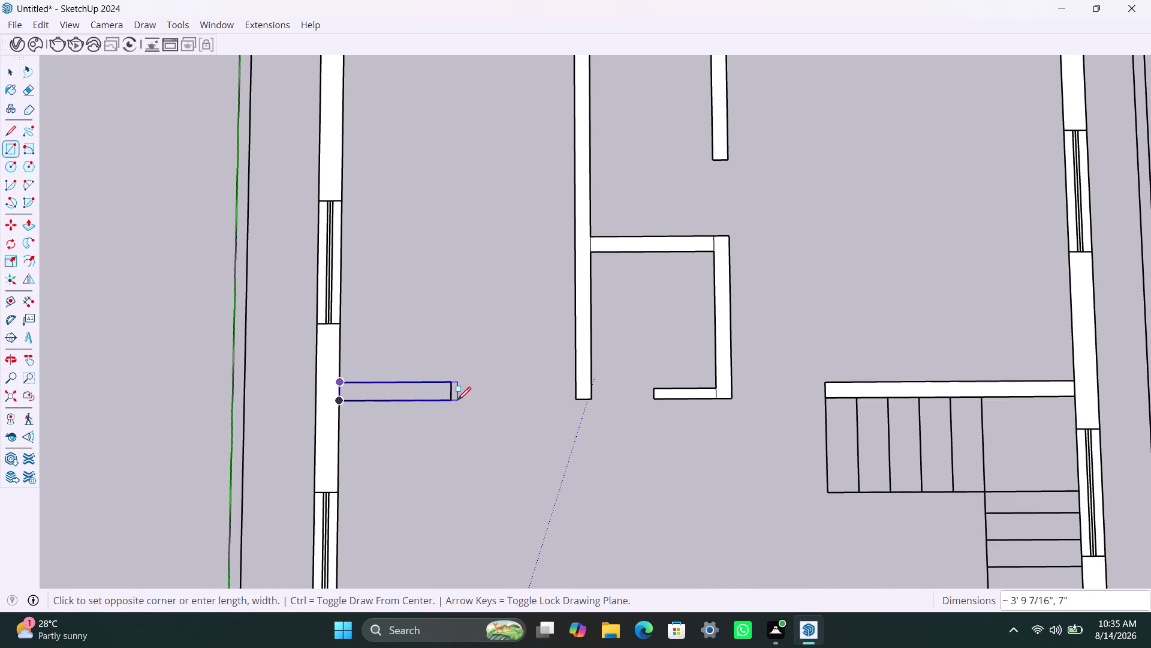
click(454, 399)
scroll(down, 3)
scroll(up, 3)
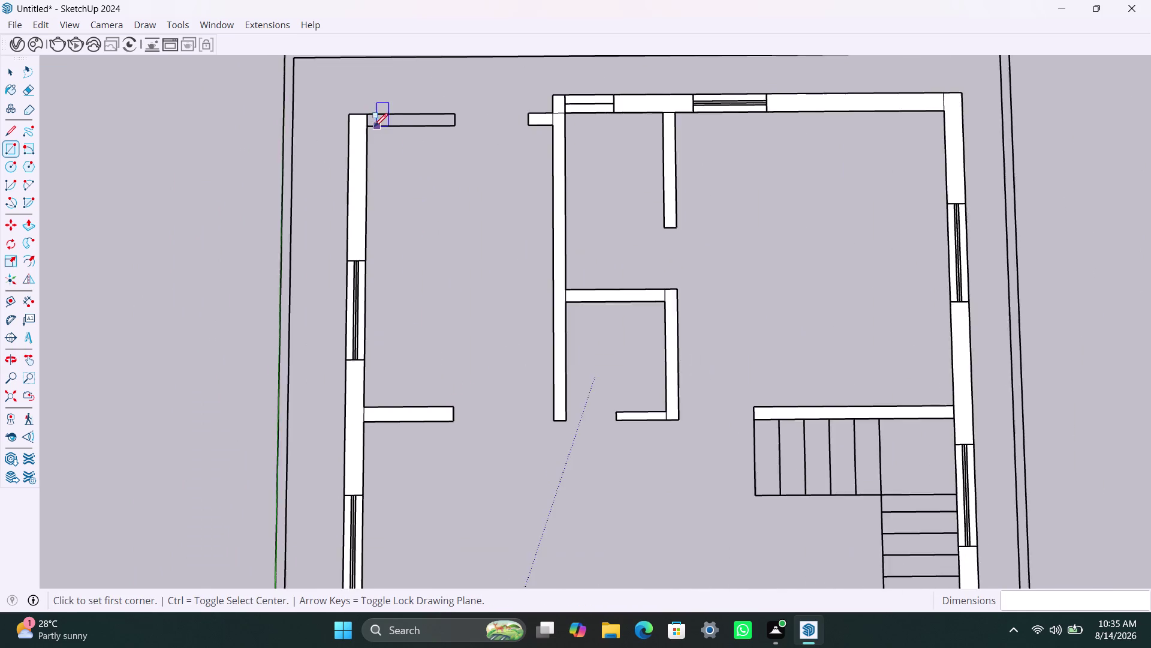
scroll(up, 3)
click(360, 100)
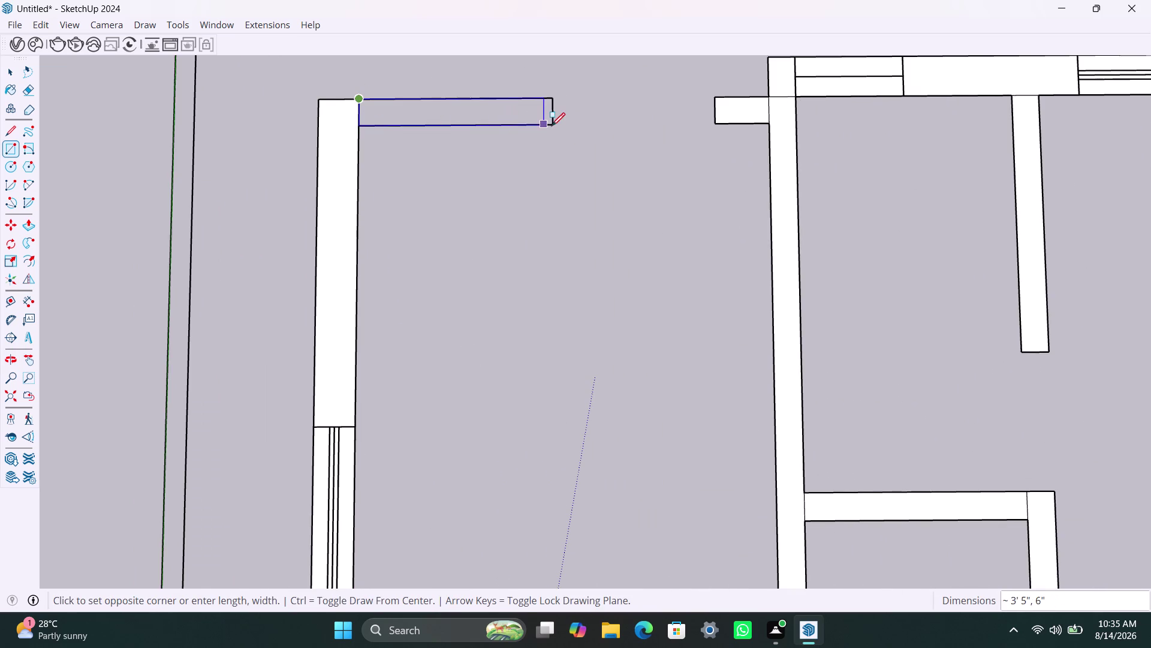
click(555, 124)
View the whole plot and switch to the Select tool.
scroll(down, 3)
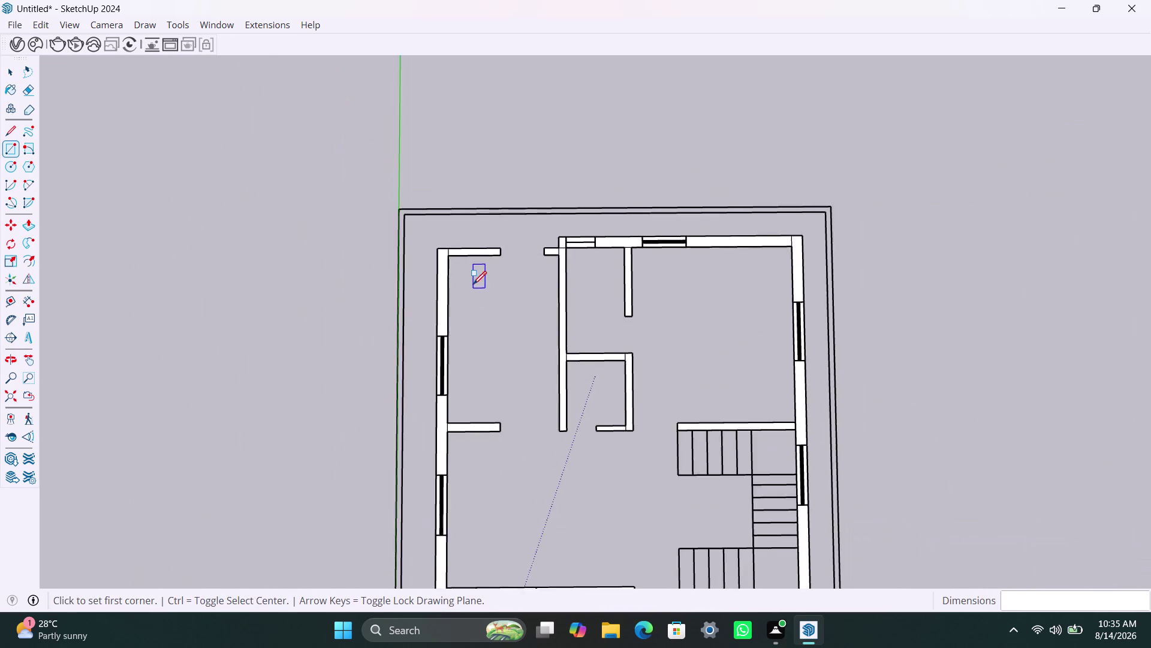
scroll(down, 3)
middle_drag(468, 290, 464, 212)
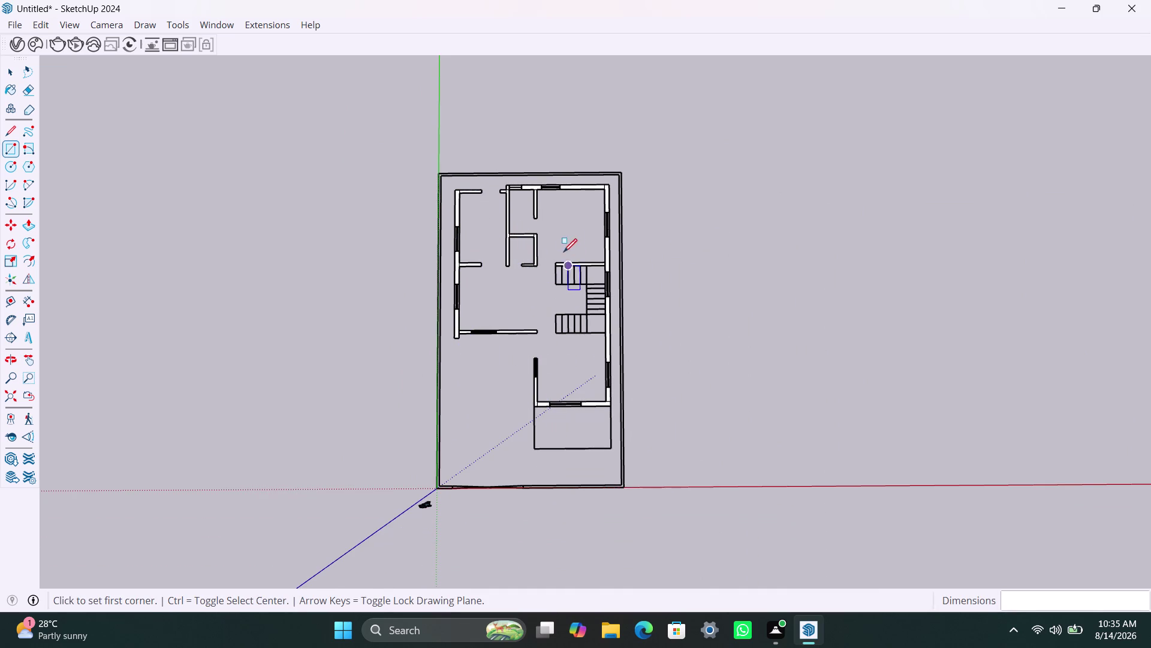
scroll(up, 3)
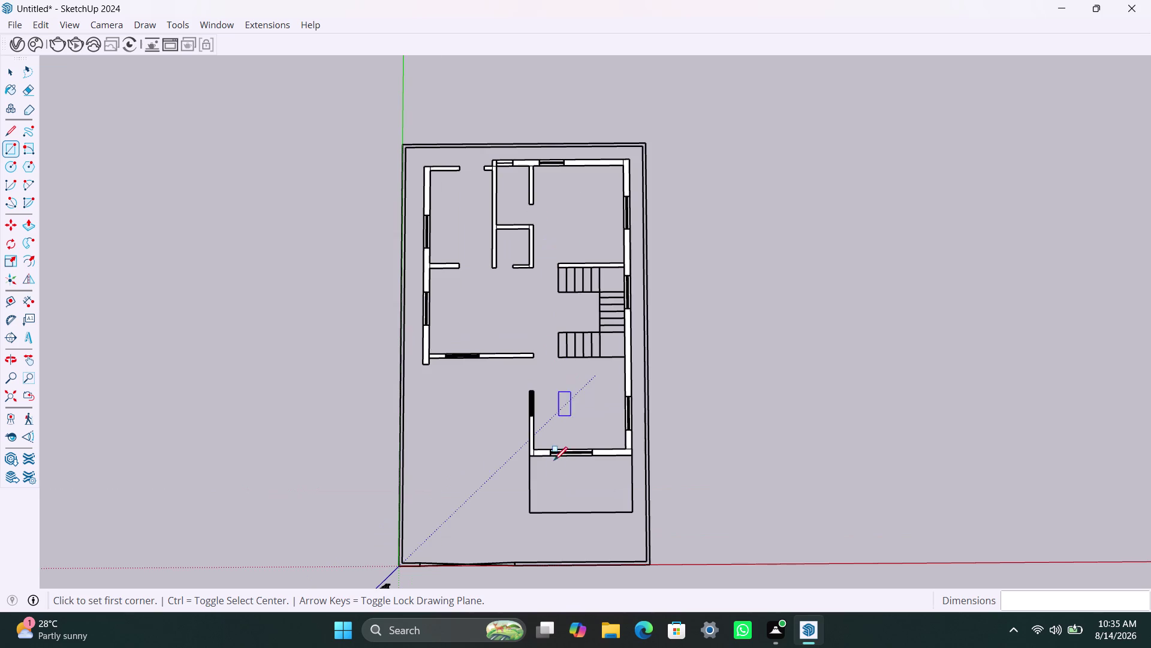
key(Escape)
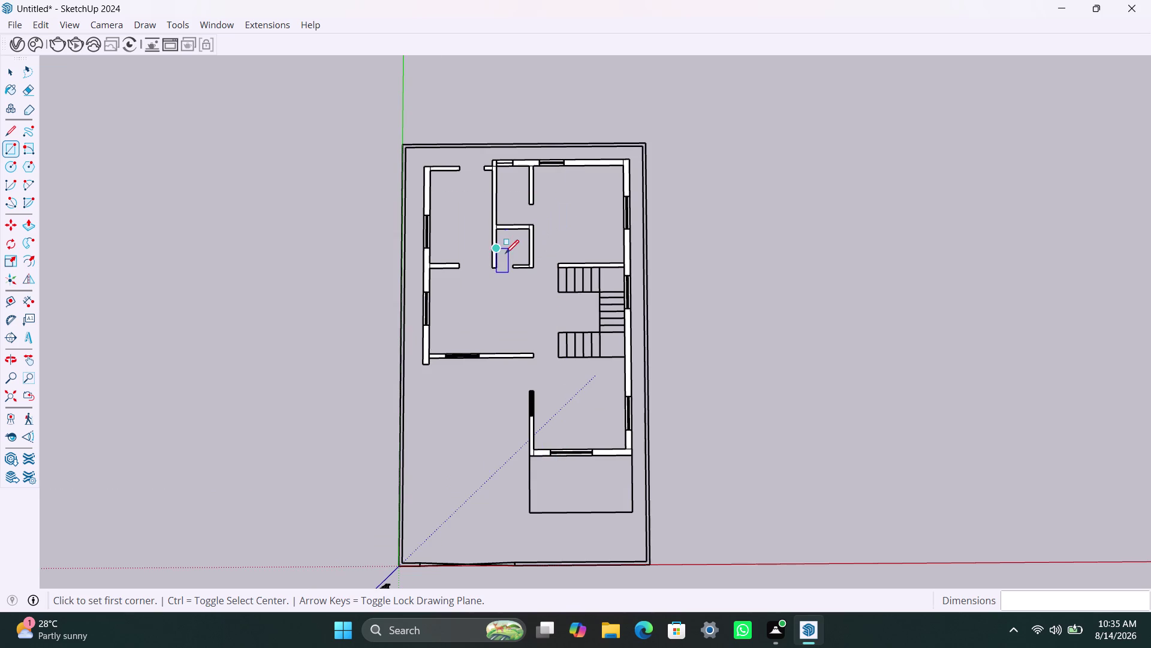
key(space)
Drag-select all the floor-plan wall faces.
drag(413, 161, 420, 303)
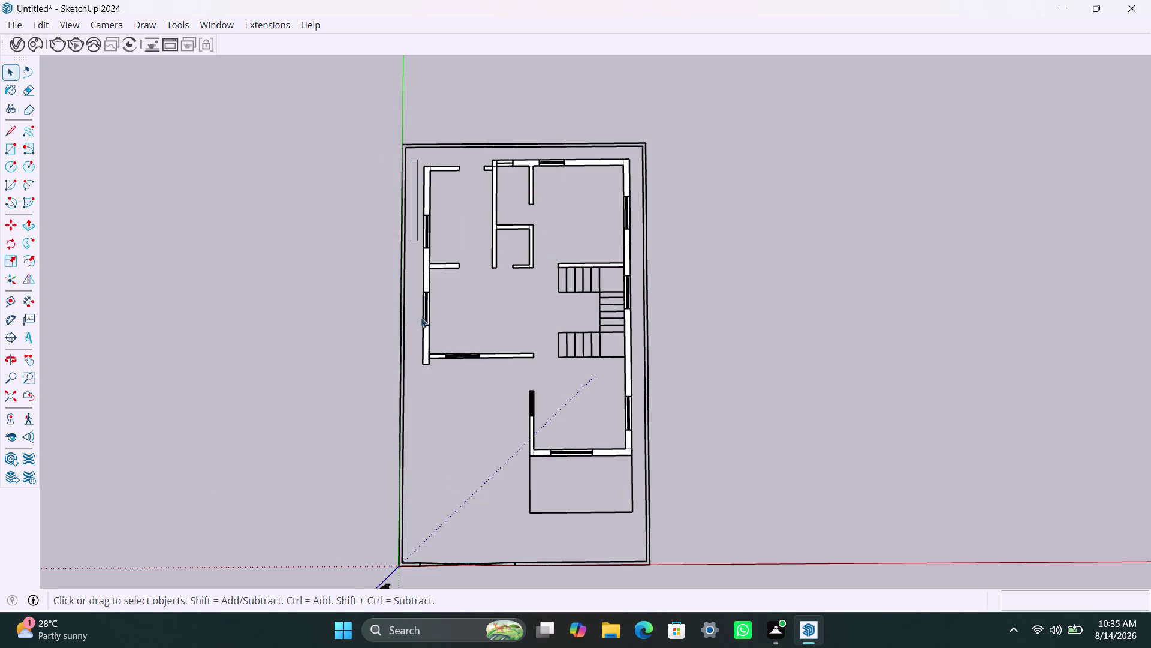
drag(420, 302, 638, 530)
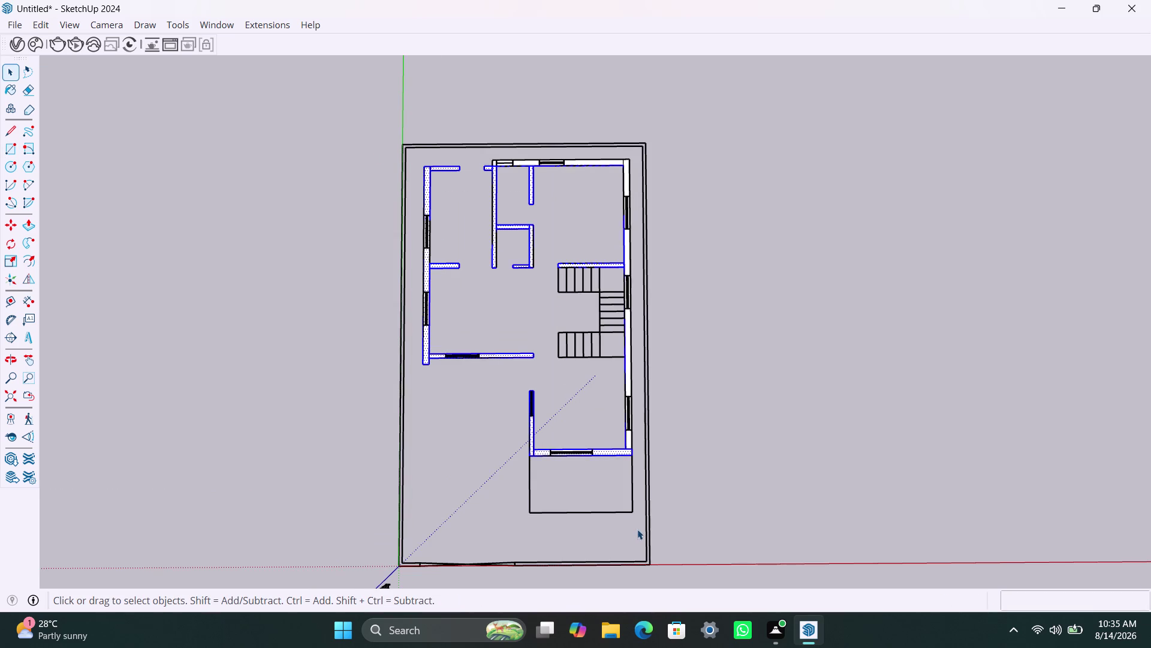
drag(381, 117, 564, 349)
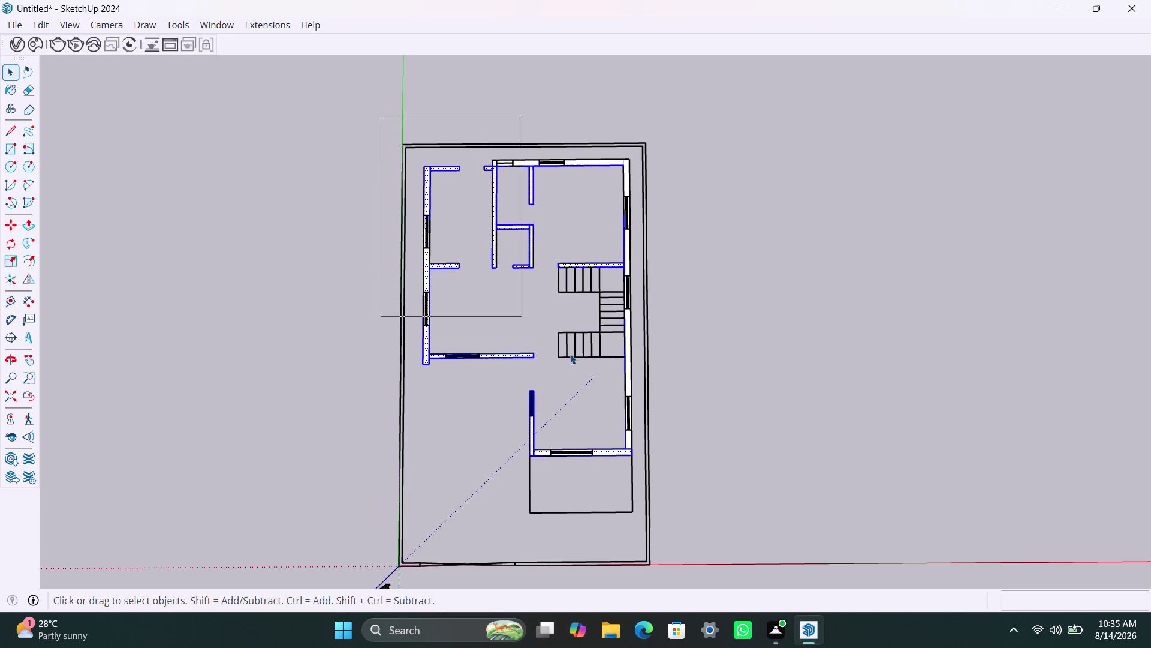
drag(564, 349, 644, 461)
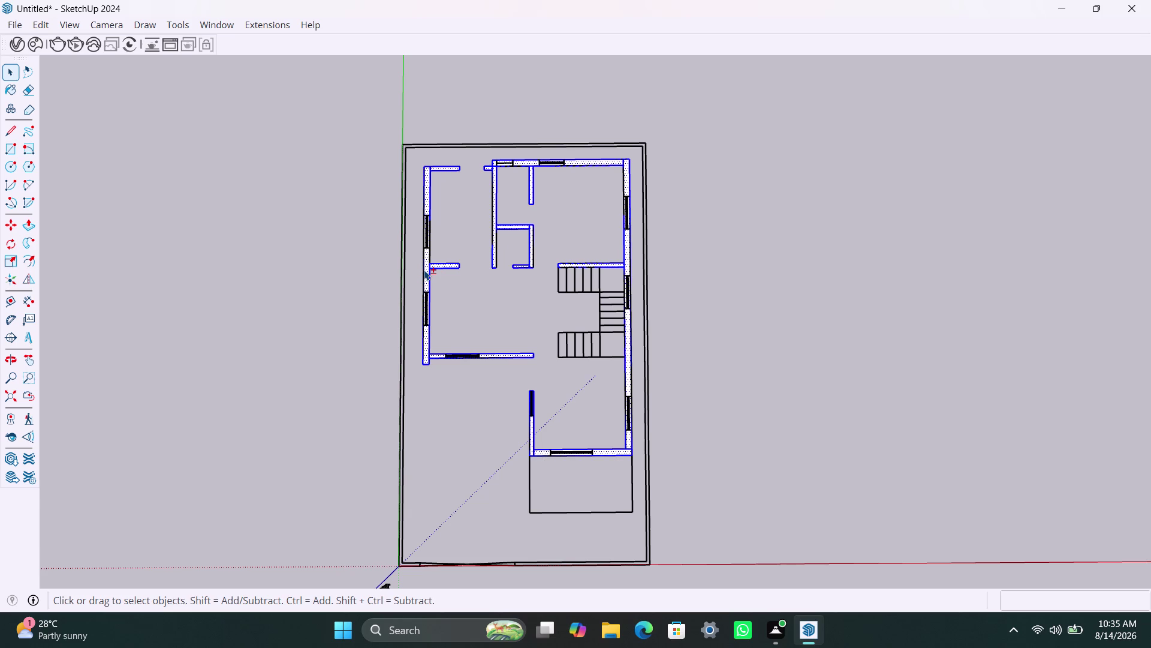
drag(416, 153, 642, 525)
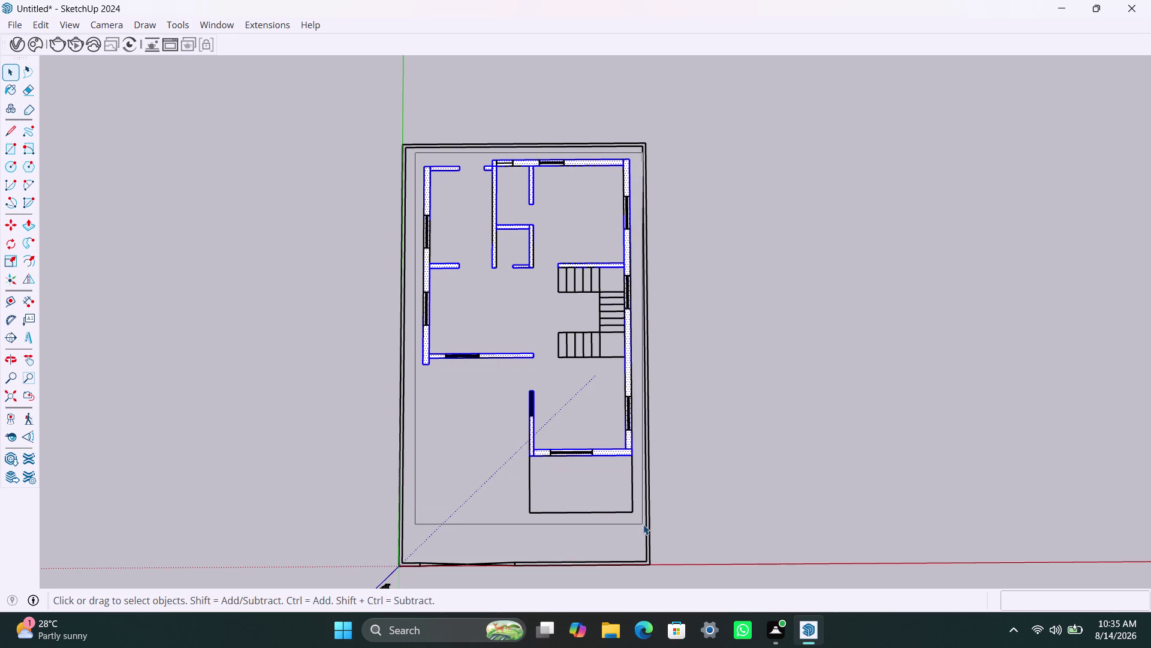
drag(643, 524, 640, 529)
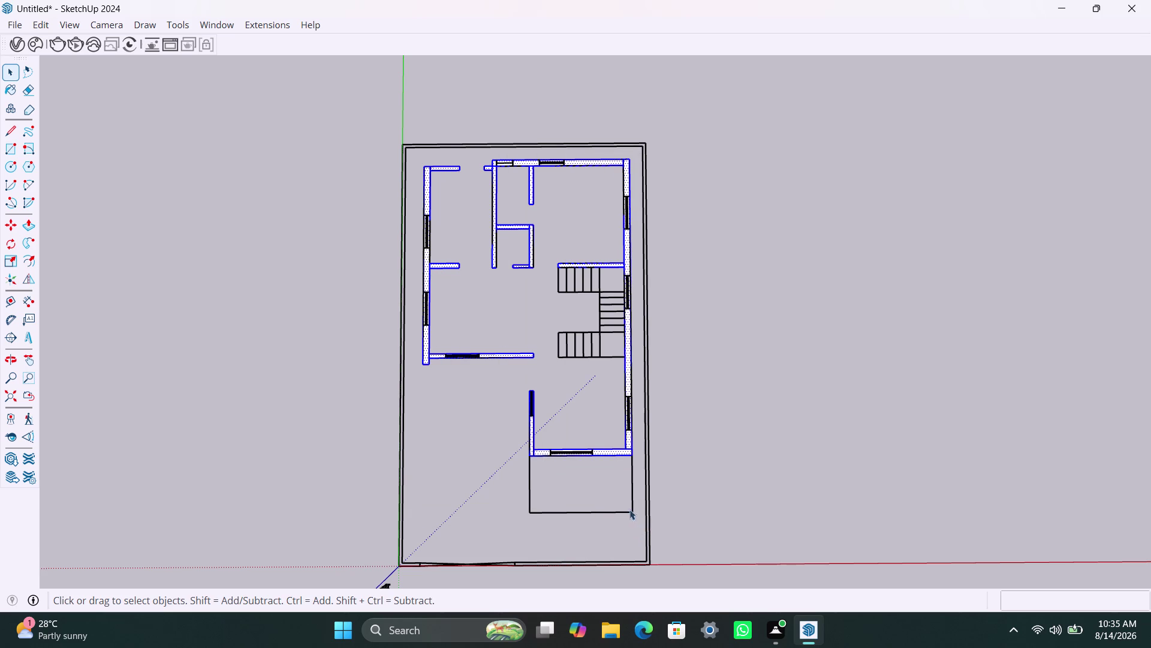
Make the selected walls a group via the right-click menu, then deselect.
scroll(up, 3)
scroll(up, 3)
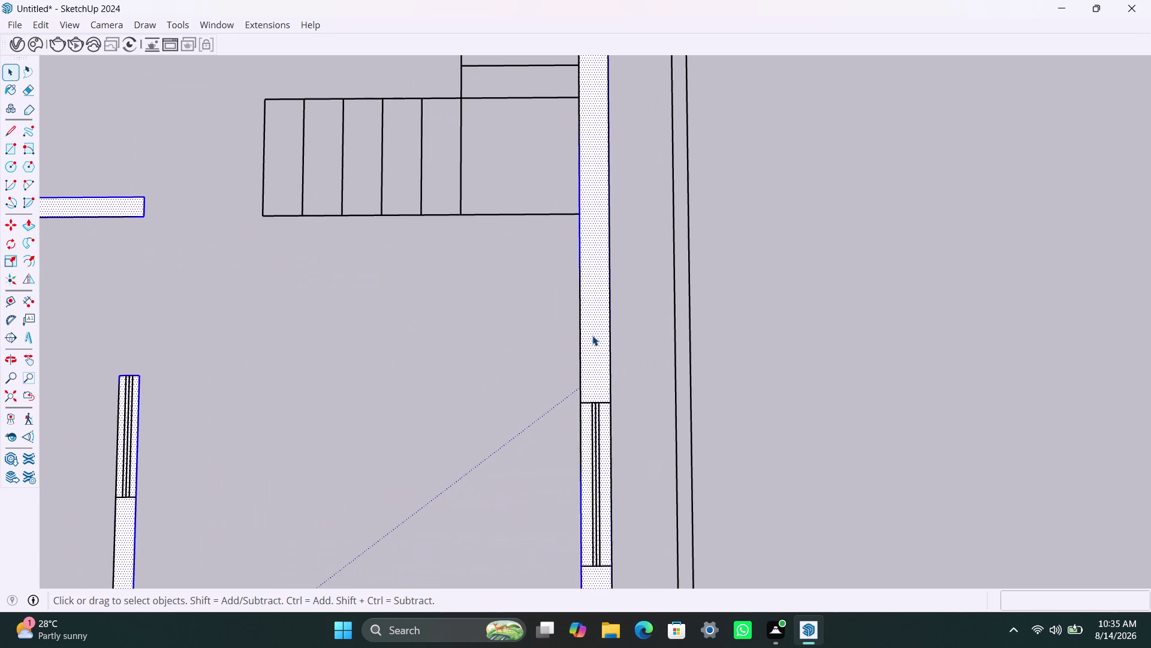
scroll(down, 3)
scroll(down, 3)
scroll(down, 3)
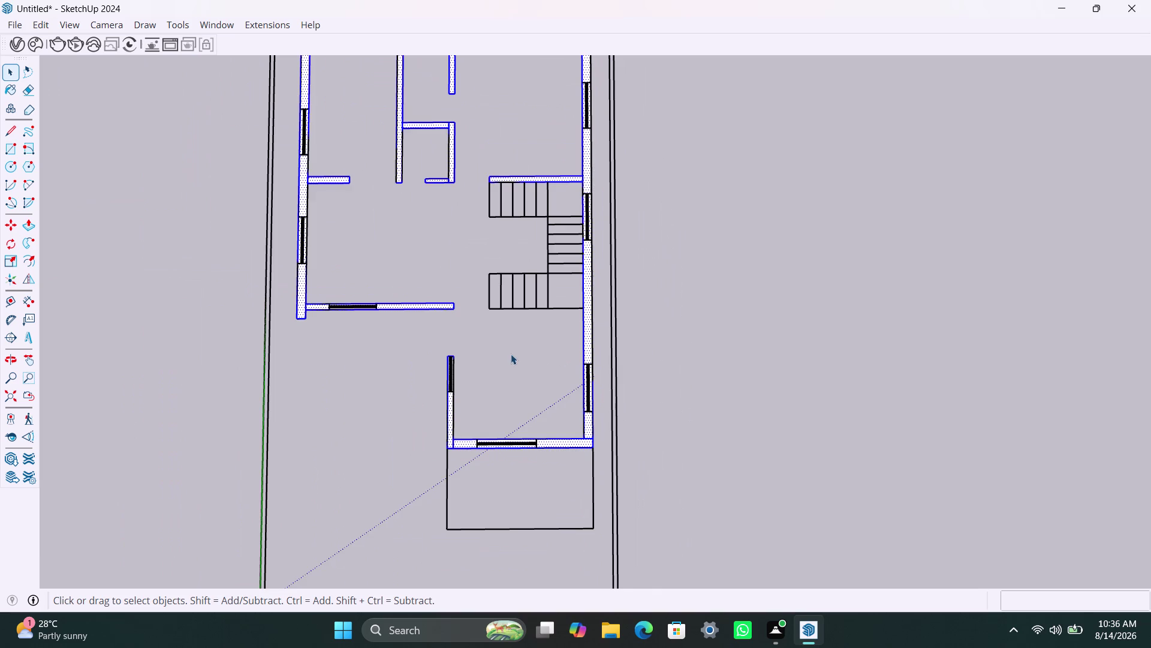
scroll(down, 3)
right_click(438, 318)
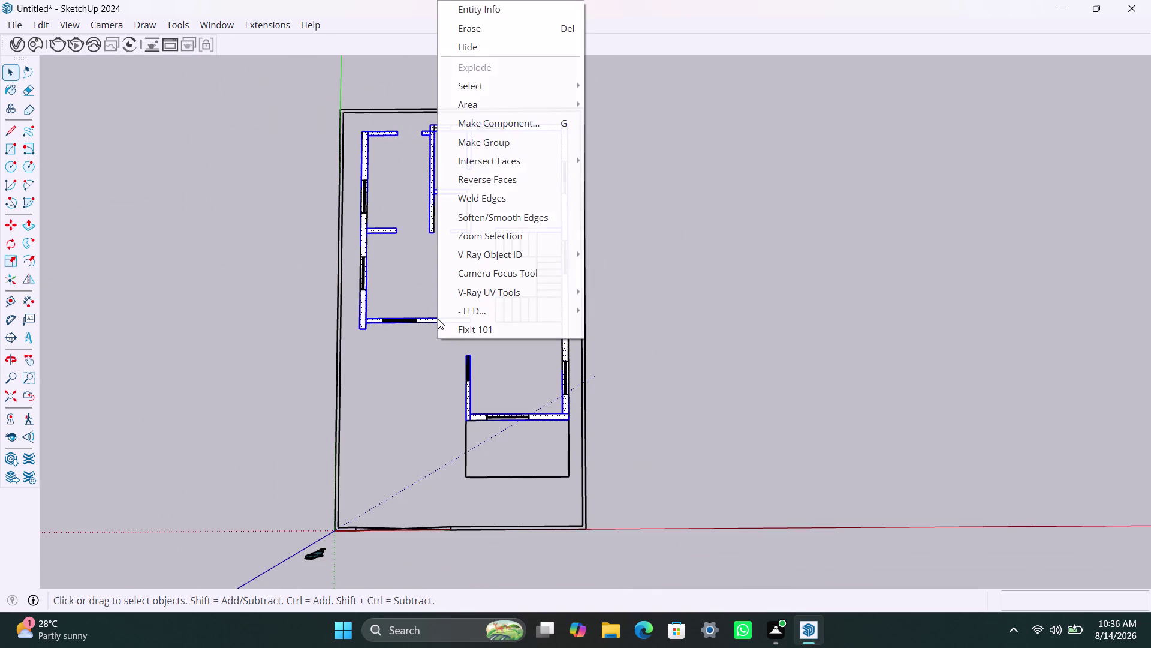
click(517, 145)
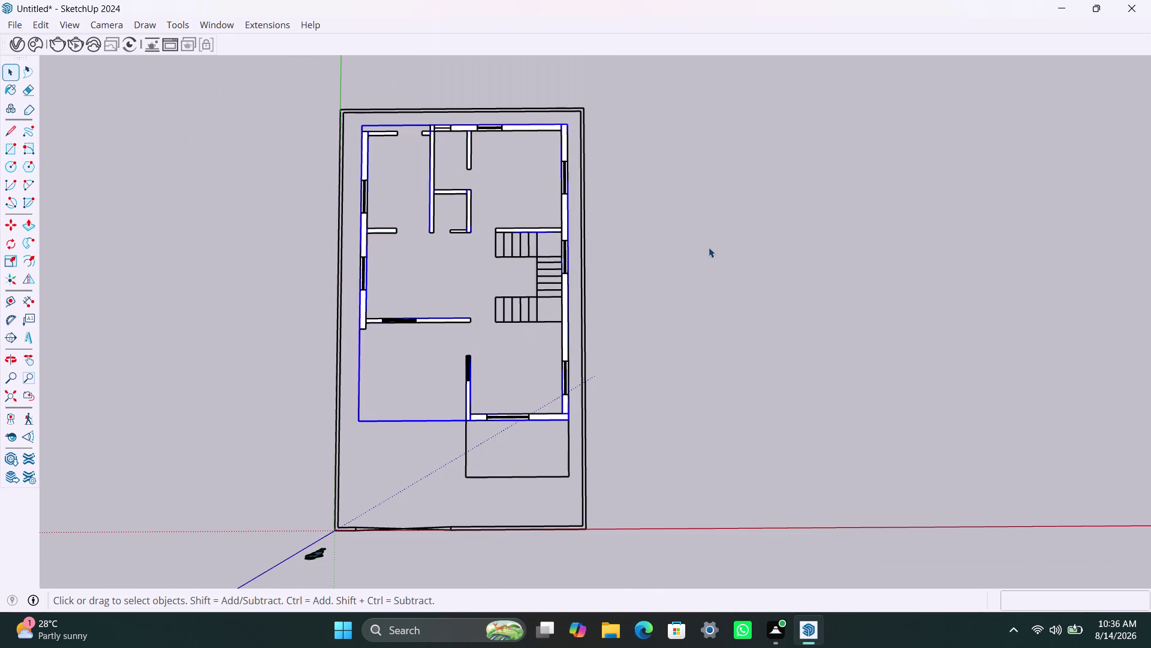
click(709, 247)
scroll(up, 3)
scroll(down, 3)
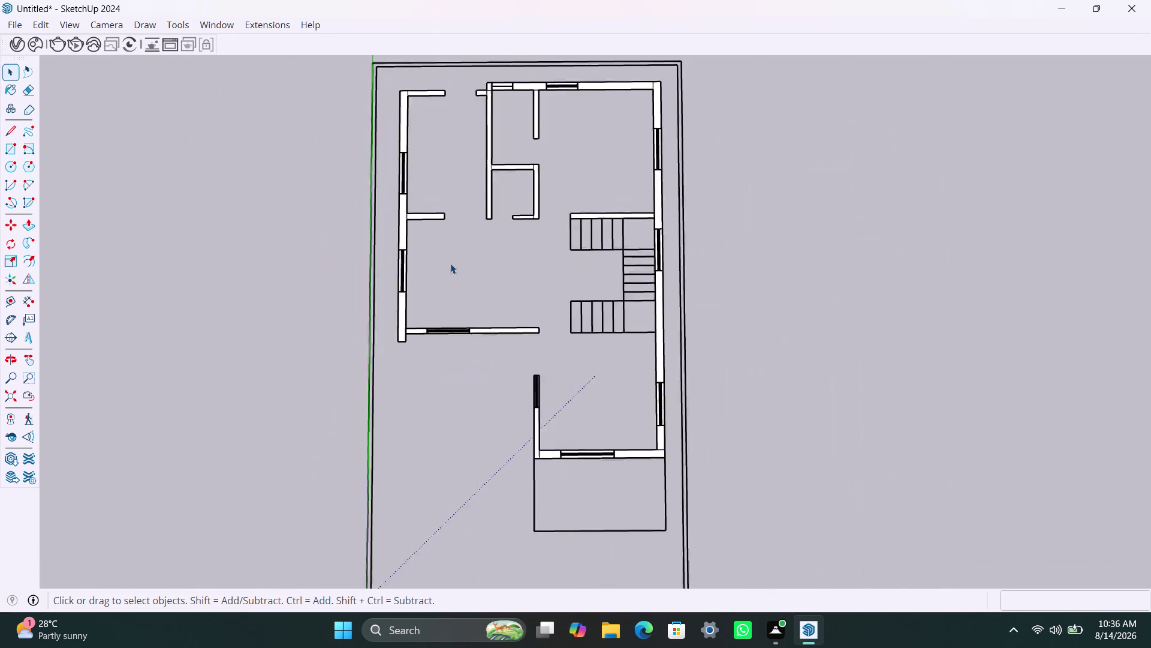
middle_drag(457, 272, 477, 442)
scroll(up, 3)
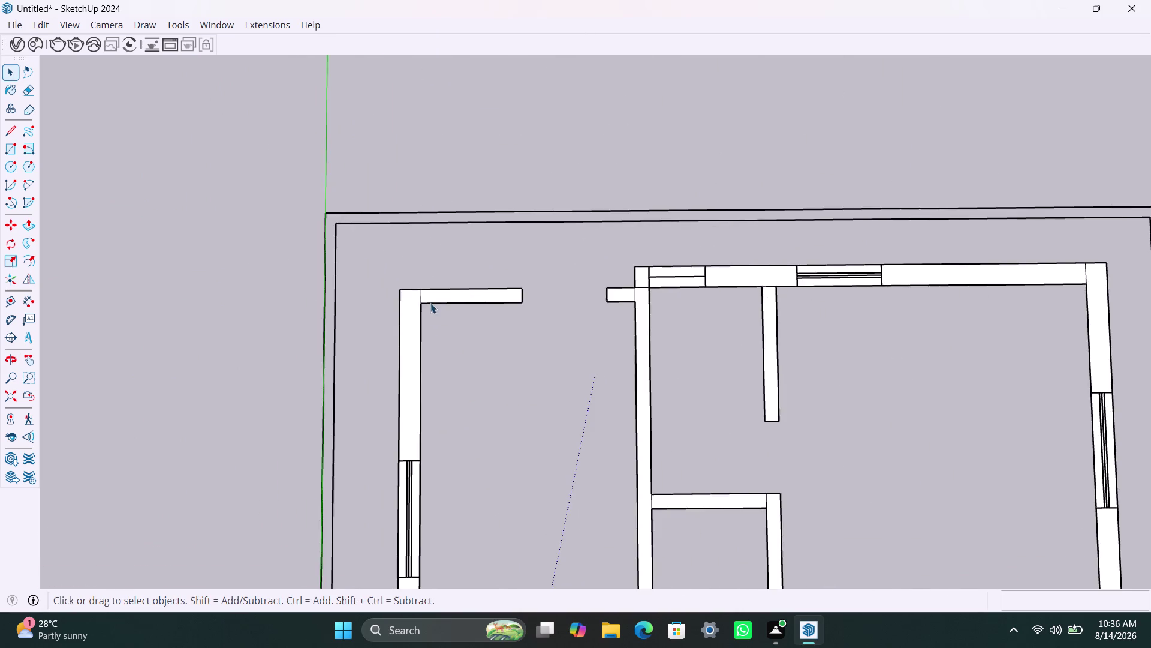
Enter the wall group and push the left wall up to 10' 6".
scroll(up, 3)
click(404, 308)
double_click(405, 307)
click(408, 316)
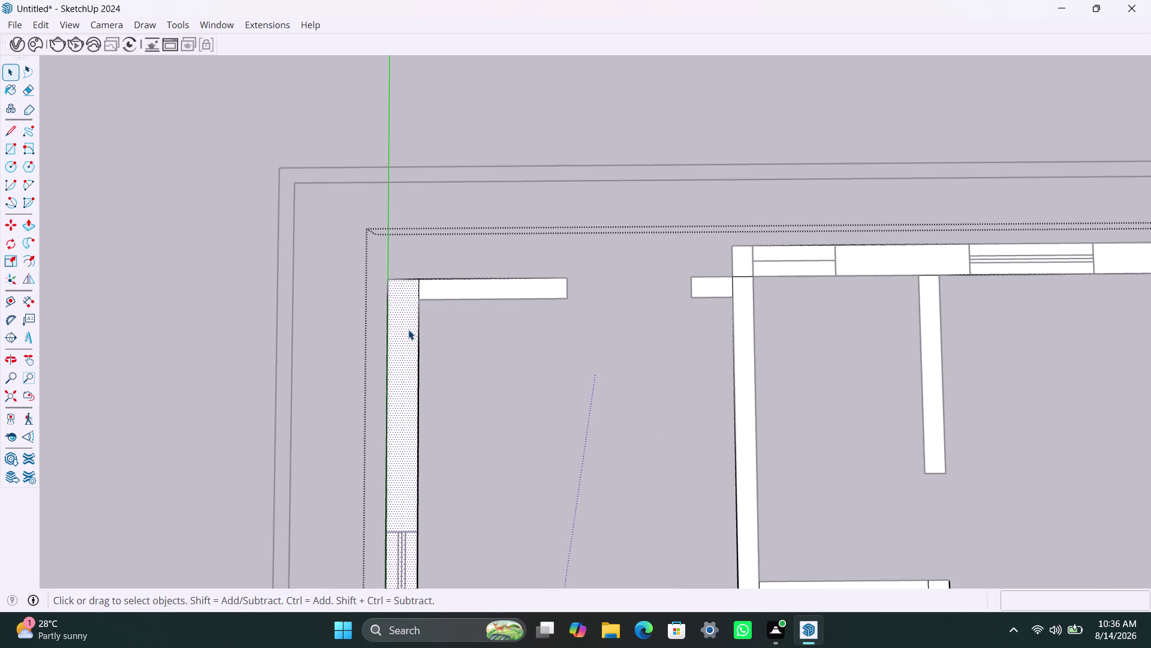
key(p)
click(409, 330)
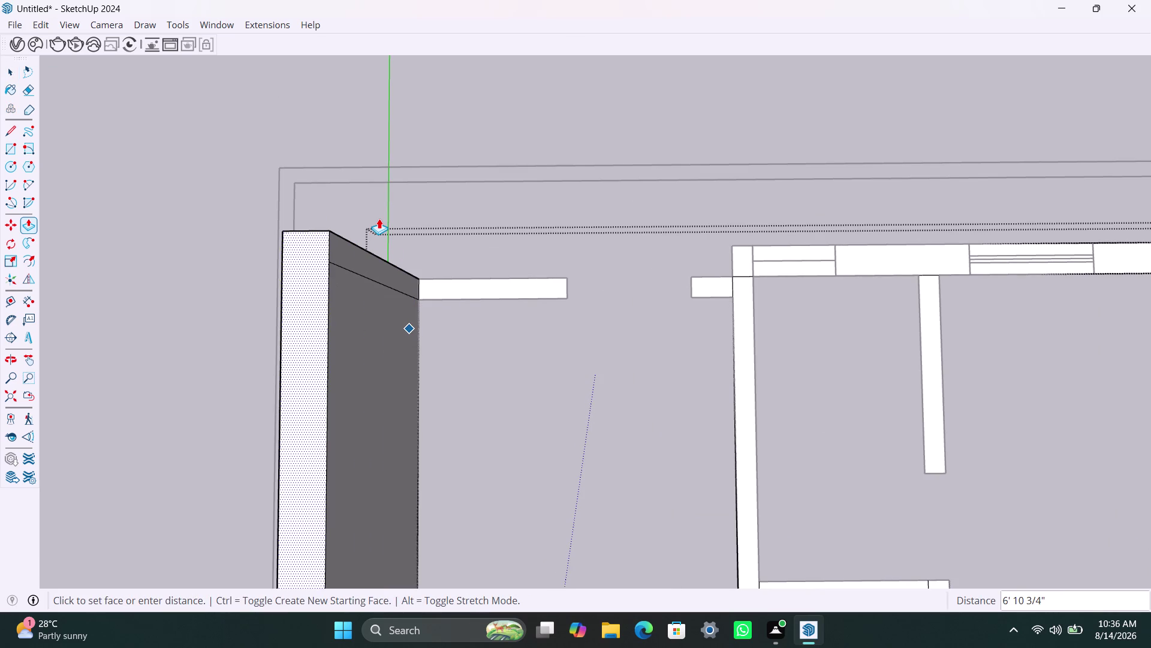
key(1)
key(0)
key(apostrophe)
text(6")
key(Return)
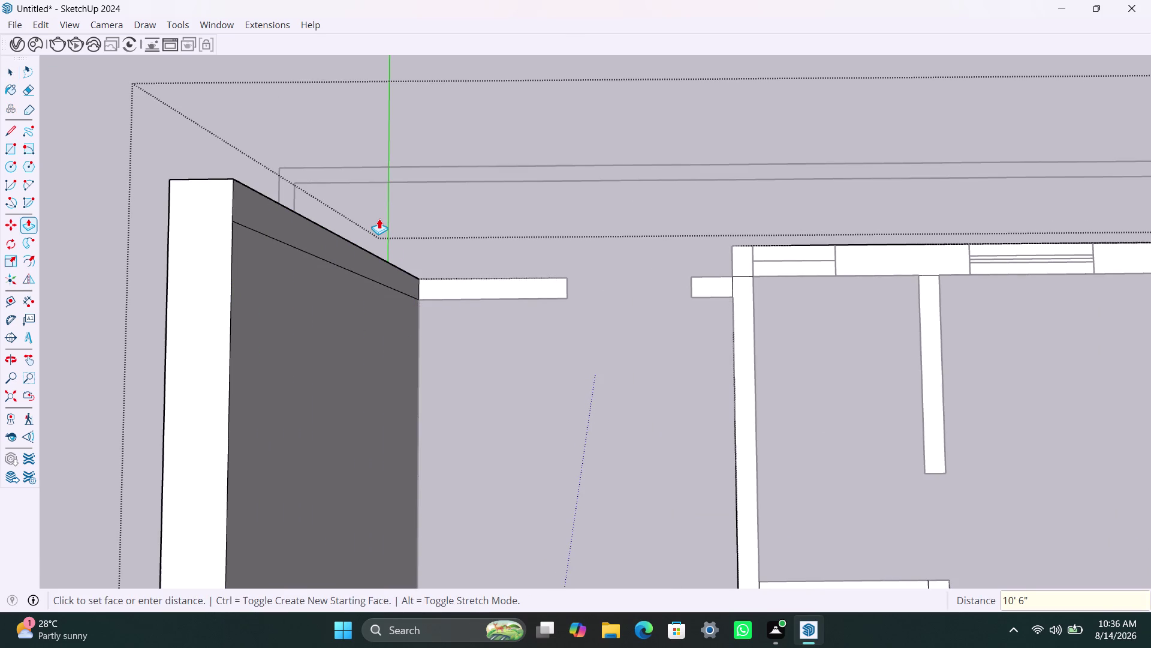
Raise the top-left stub, top-middle wall, long interior wall and another segment to 10' 6".
double_click(449, 283)
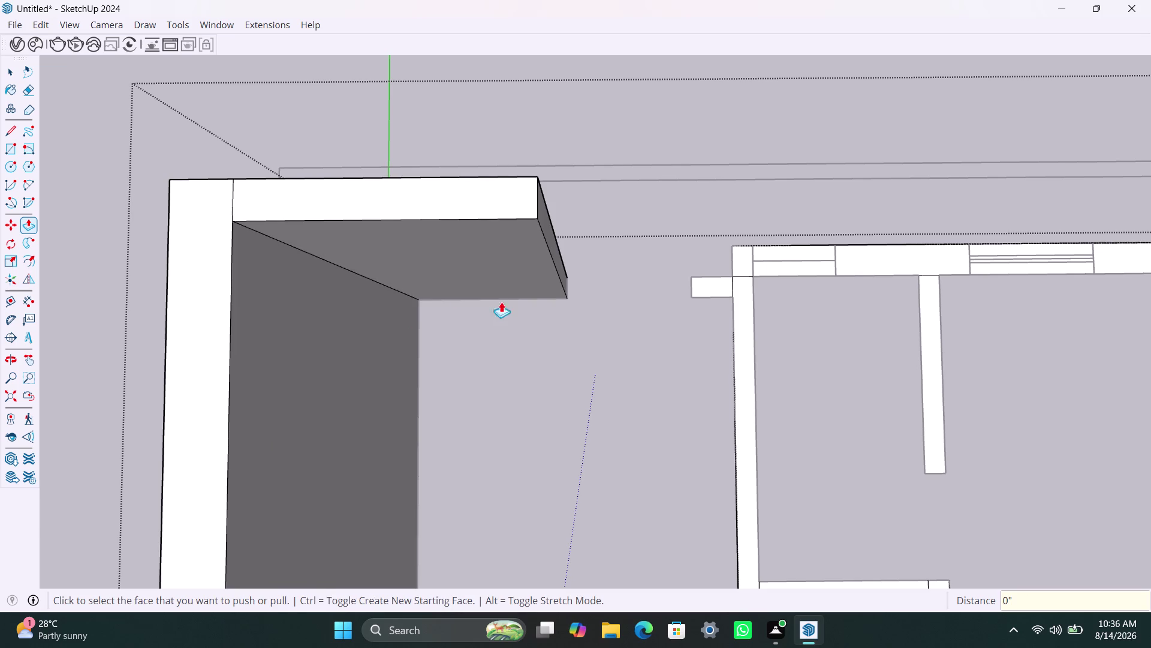
double_click(705, 282)
double_click(742, 359)
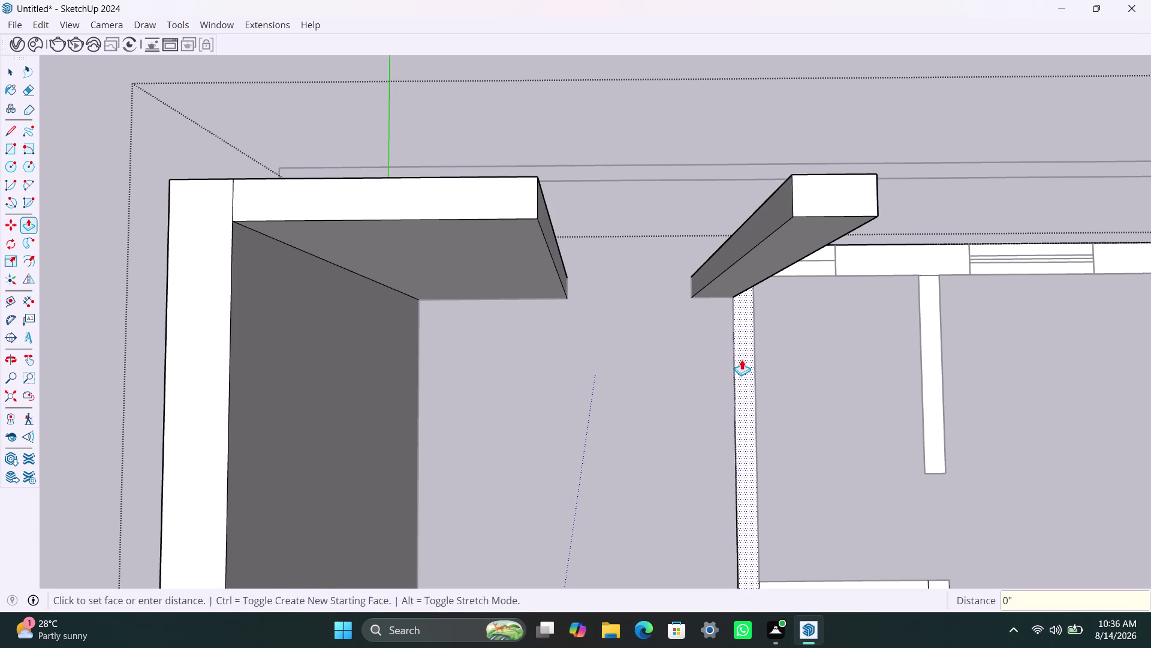
scroll(down, 3)
middle_drag(686, 443, 658, 262)
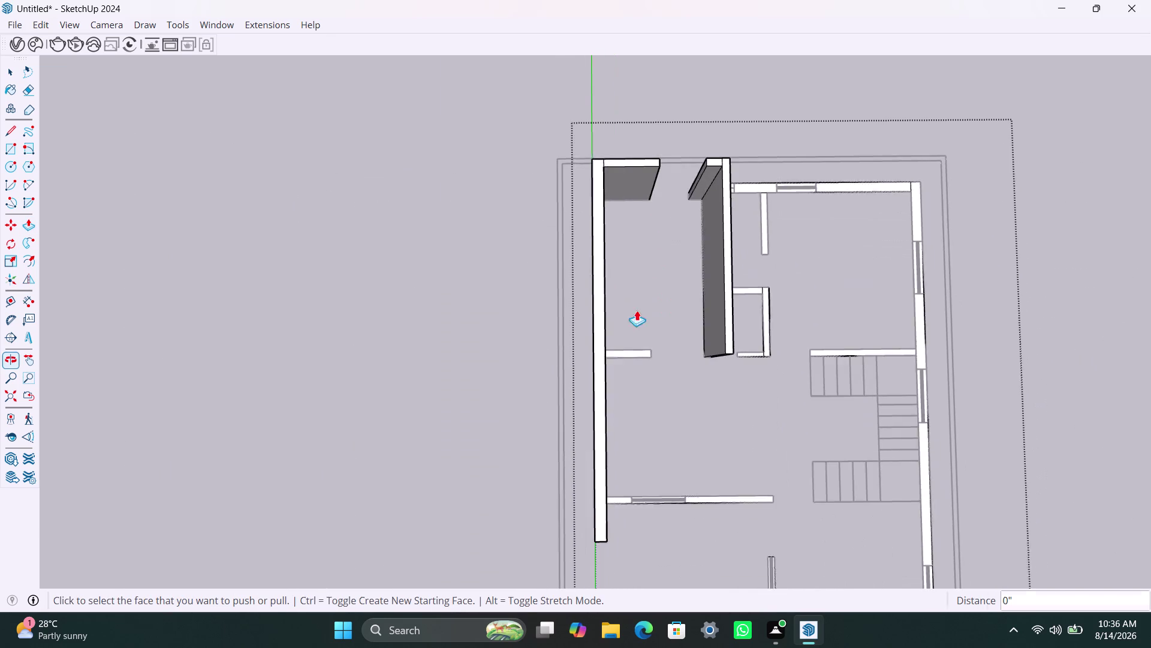
scroll(up, 3)
double_click(628, 349)
scroll(down, 3)
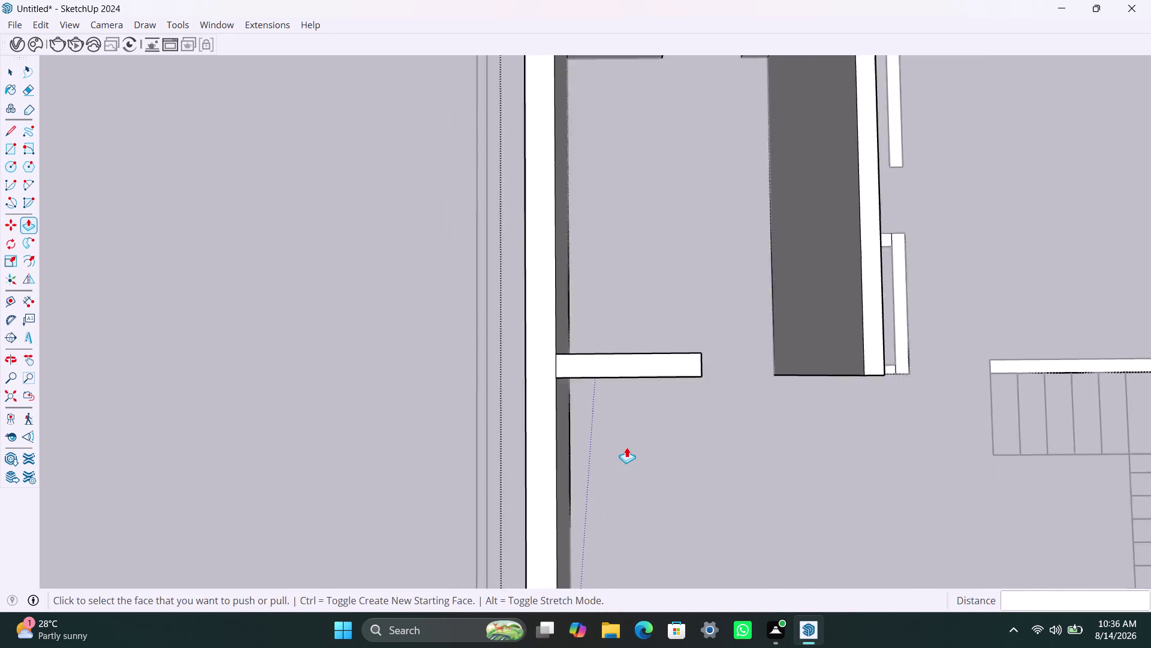
scroll(down, 3)
Raise the lower horizontal wall, porch side and front walls, and right outer wall.
middle_drag(633, 465, 645, 223)
scroll(up, 3)
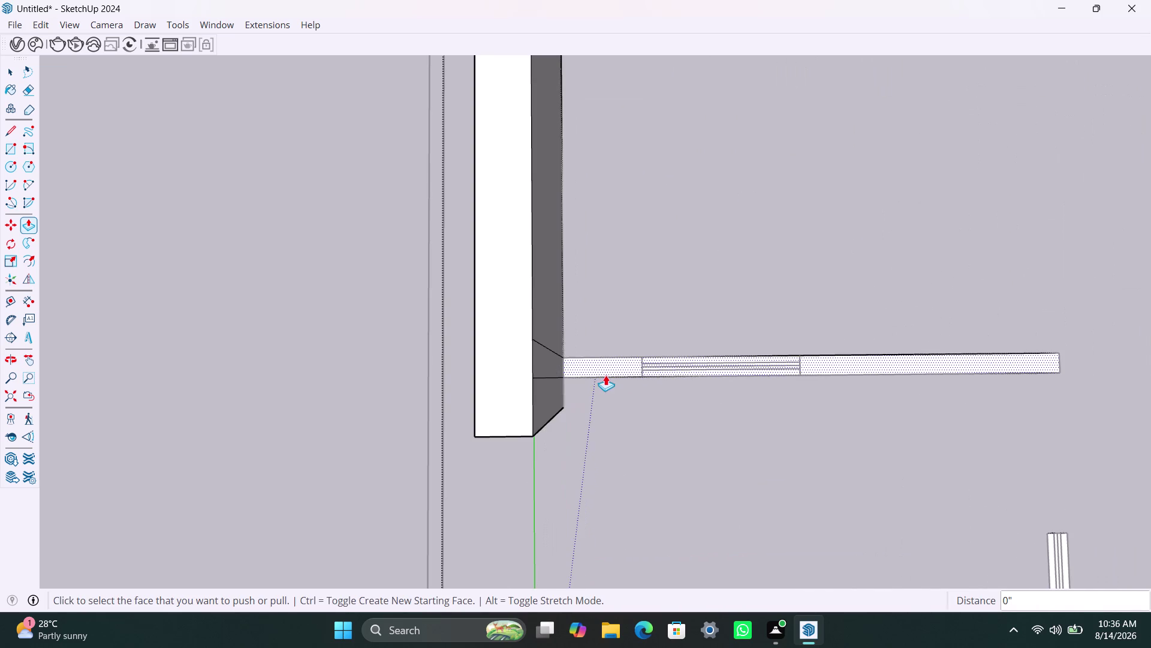
double_click(599, 362)
scroll(down, 3)
middle_drag(627, 456, 628, 455)
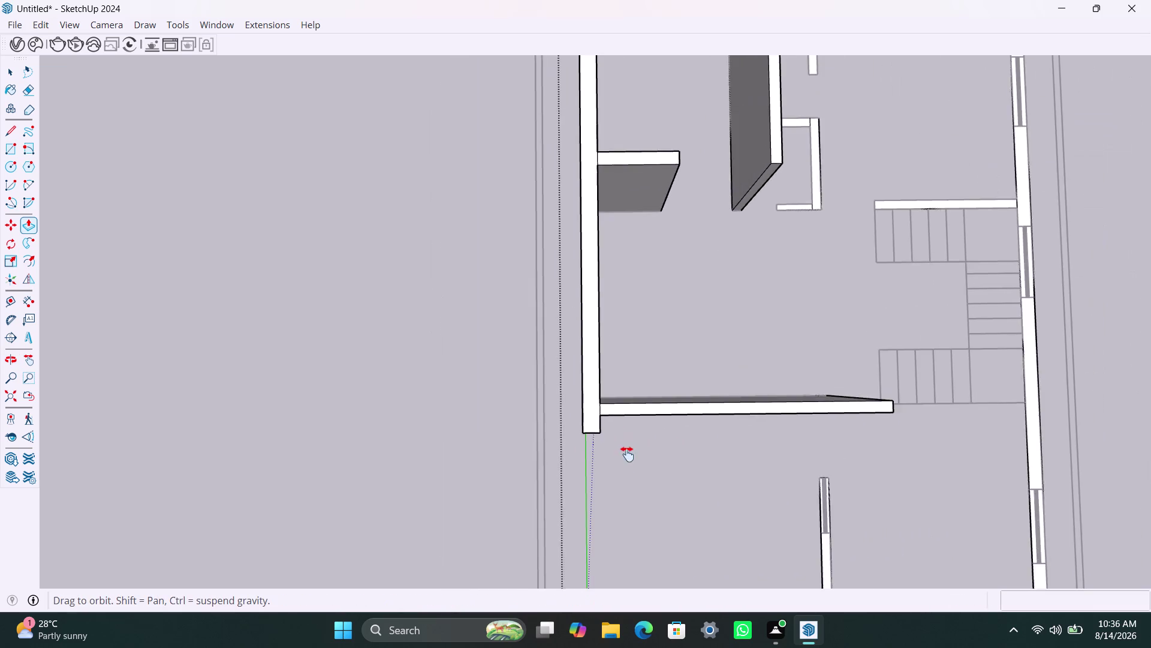
middle_drag(627, 455, 508, 244)
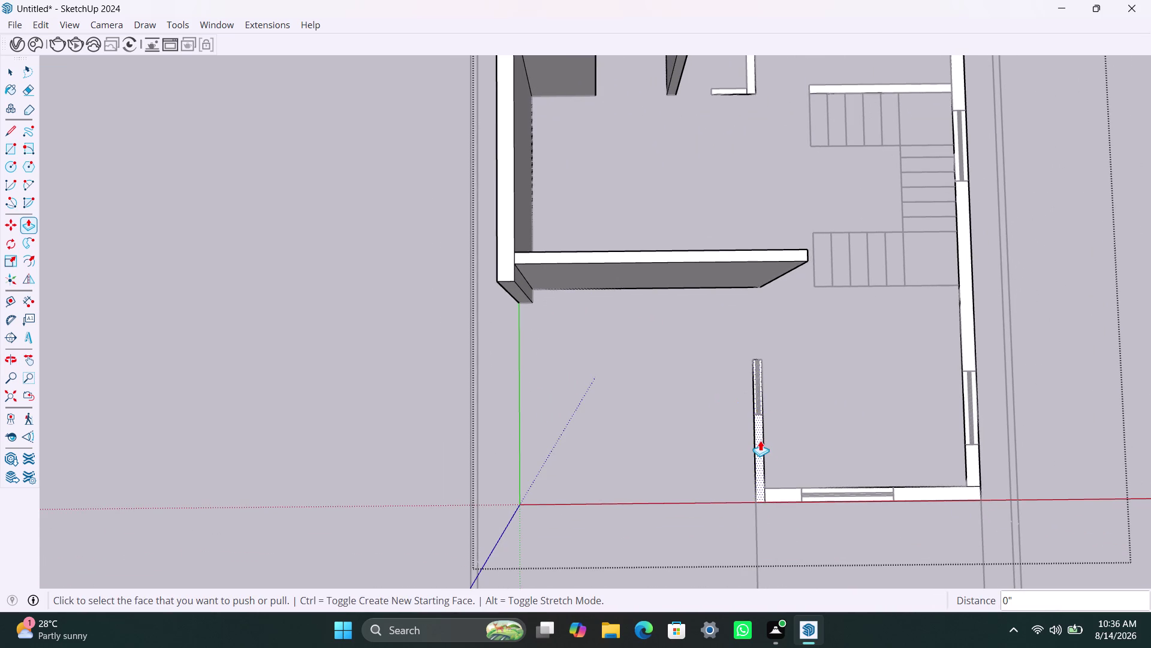
double_click(760, 440)
scroll(down, 3)
middle_drag(836, 483, 628, 394)
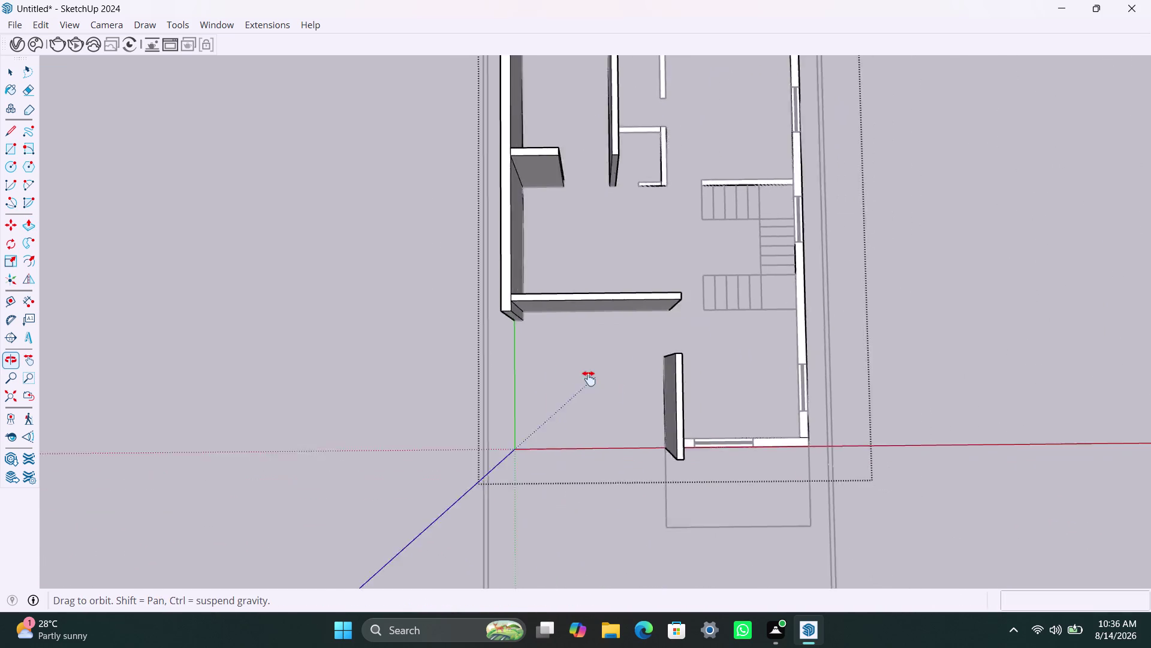
middle_drag(628, 394, 563, 372)
scroll(up, 3)
double_click(509, 375)
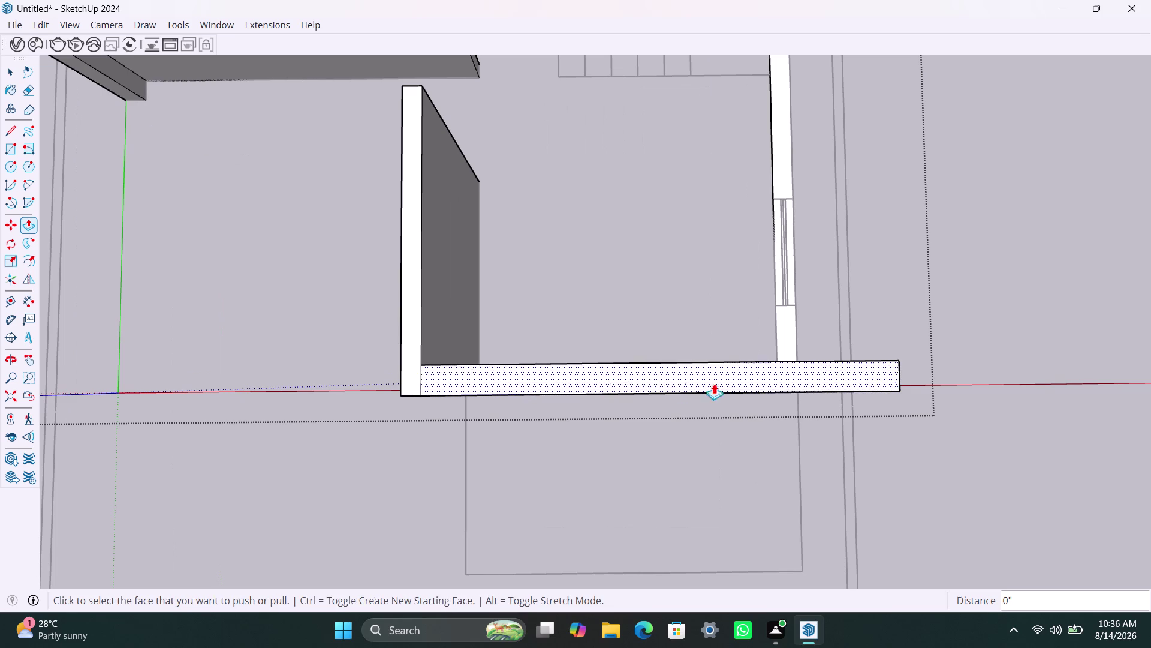
double_click(787, 338)
scroll(down, 3)
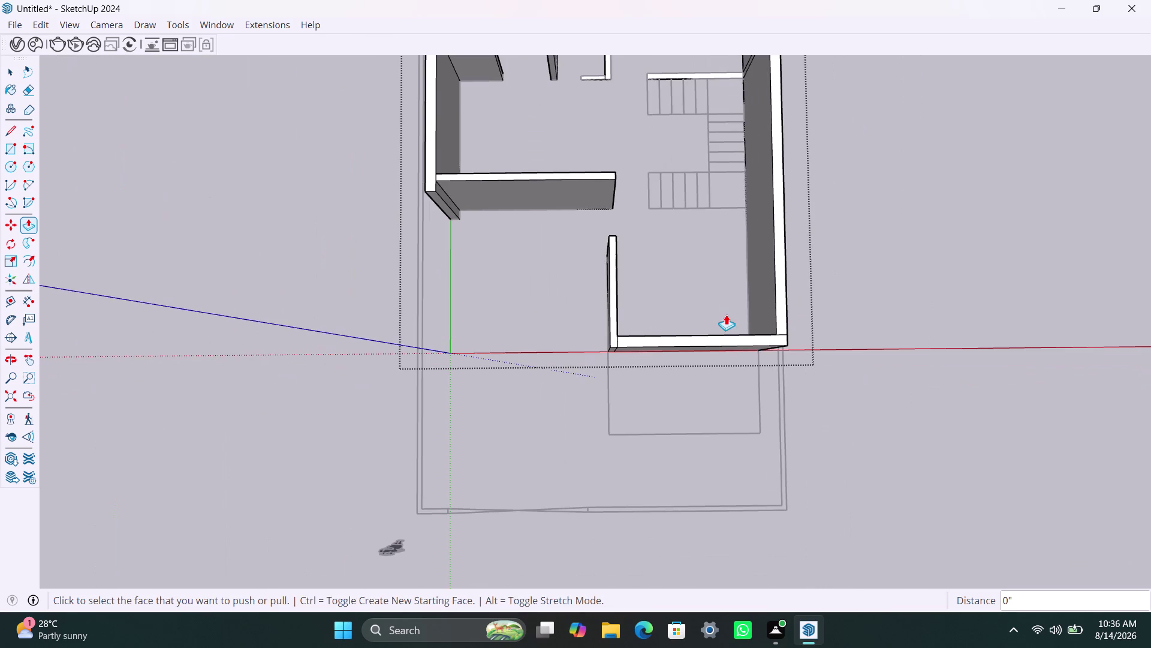
Undo the eleven wall extrusions and pan the whole plan back into view.
key(ctrl+z)
key(ctrl+z)
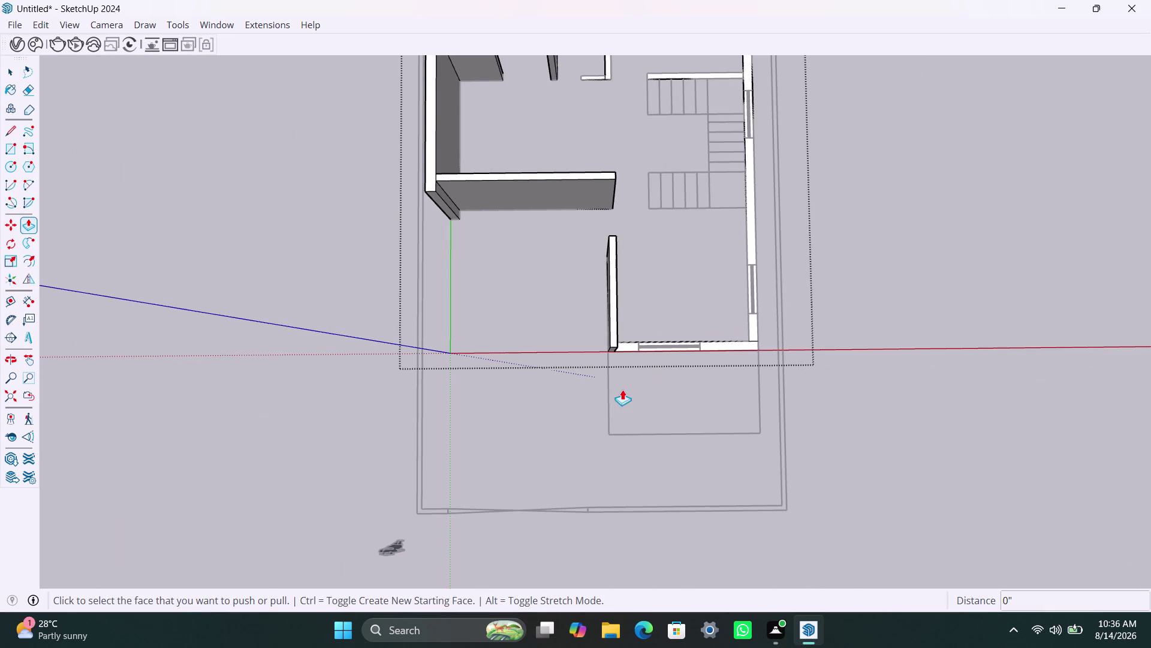
key(ctrl+z)
key(ctrl+z)
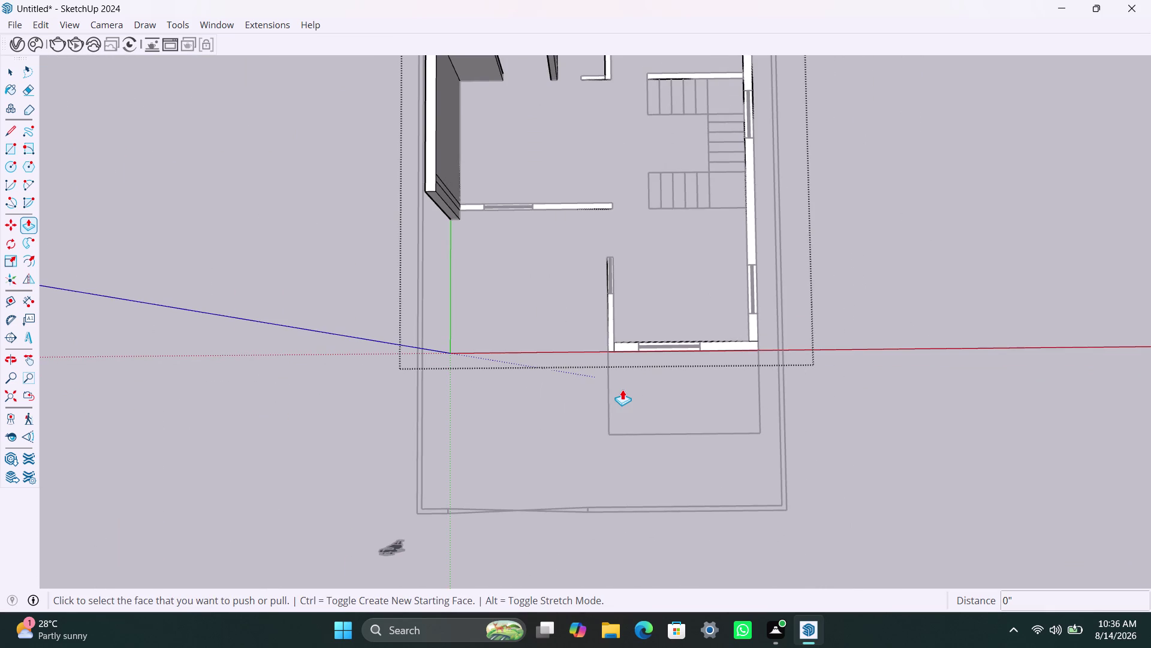
key(ctrl+z)
key(ctrl+z)
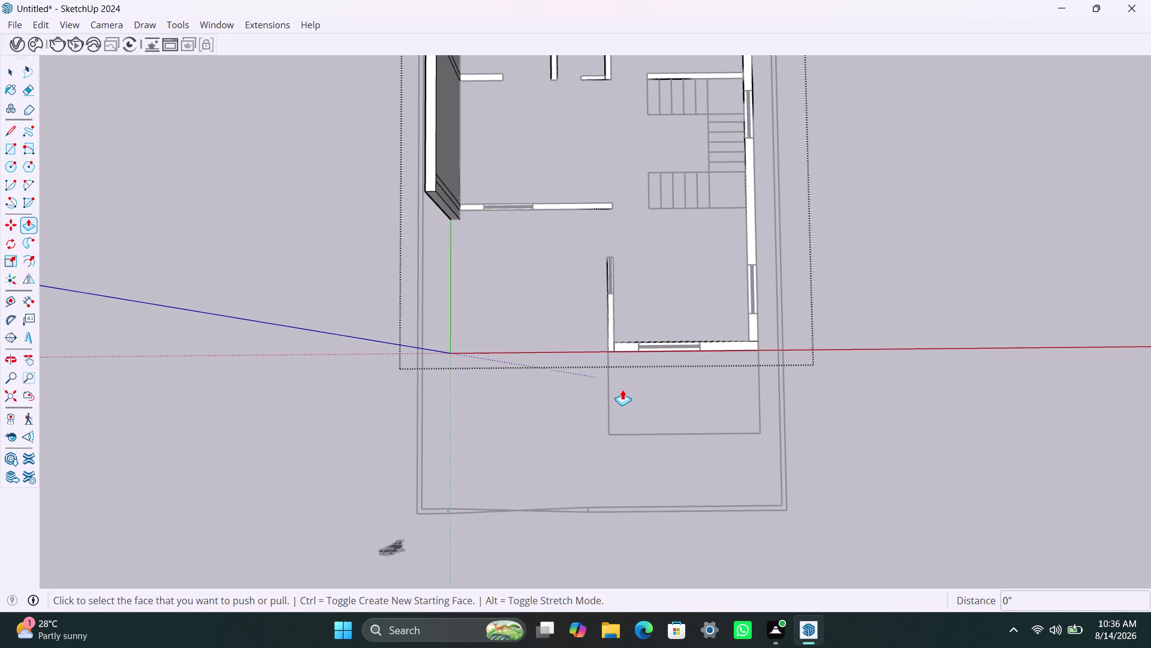
key(ctrl+z)
key(ctrl+z)
key(ctrl+z)
key(ctrl+z)
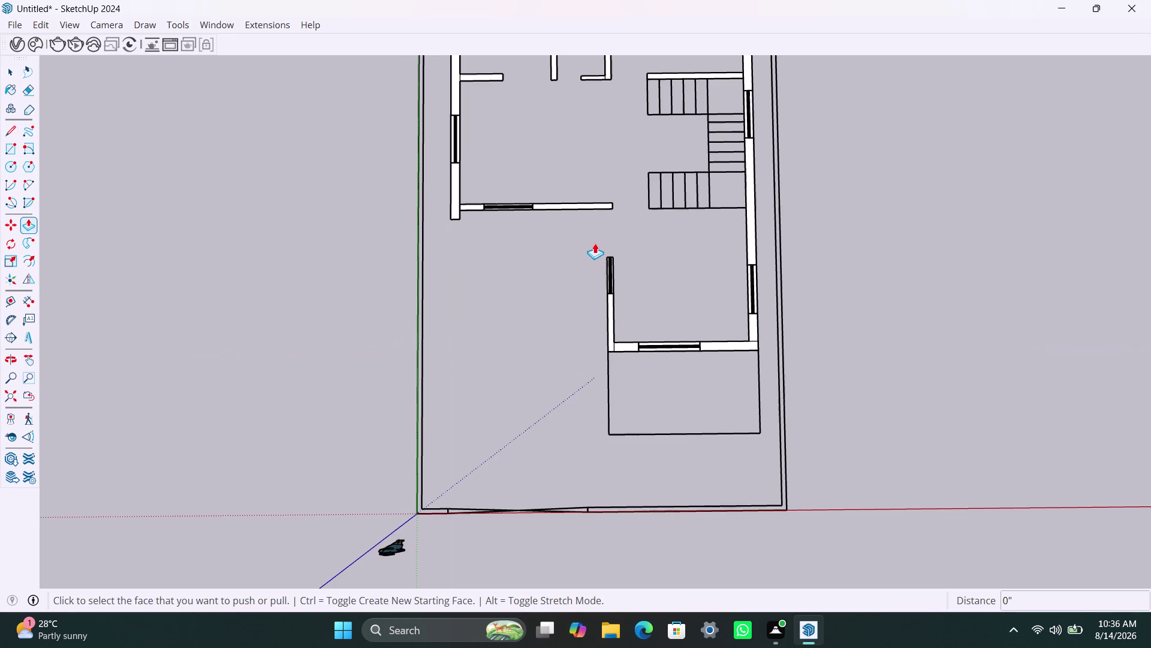
key(ctrl+z)
scroll(down, 3)
middle_drag(594, 237, 594, 456)
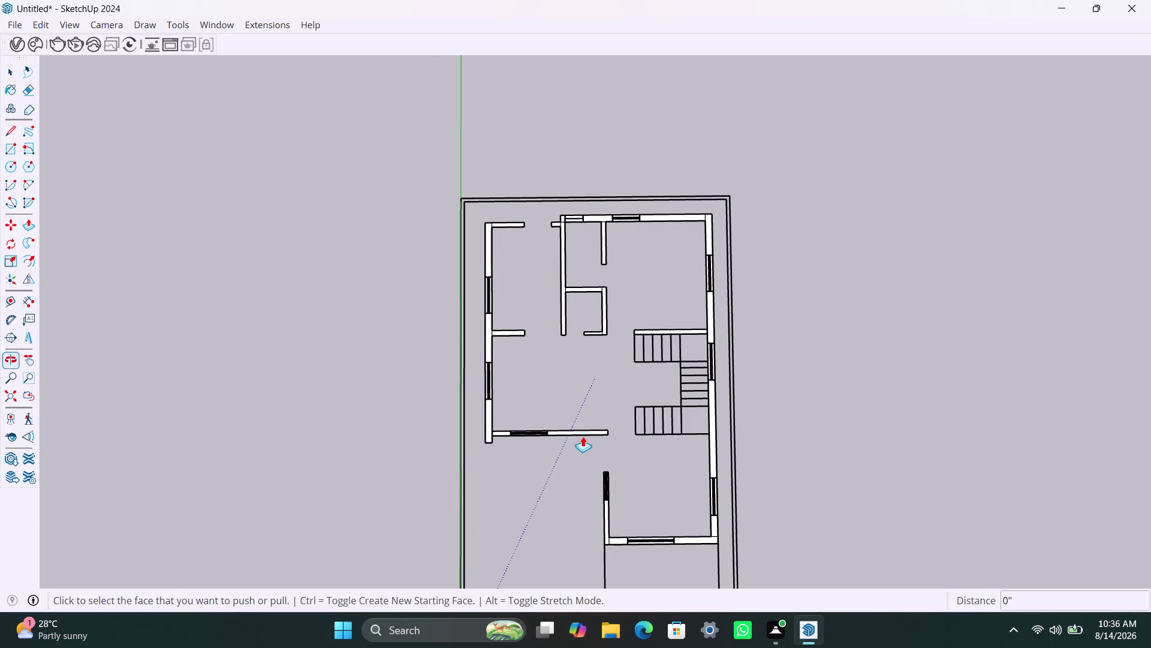
Undo eighteen earlier steps to flatten the plan, then return to Select.
key(ctrl+z)
key(ctrl+z)
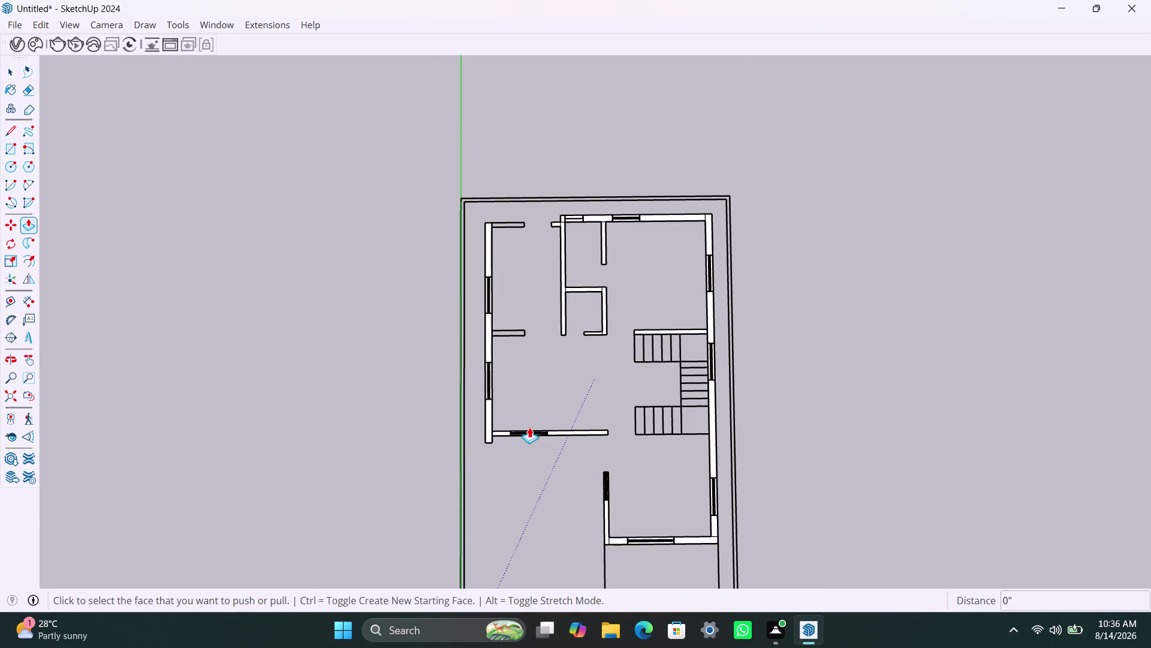
key(ctrl+z)
key(ctrl+z)
key(ctrl+z)
key(ctrl+z)
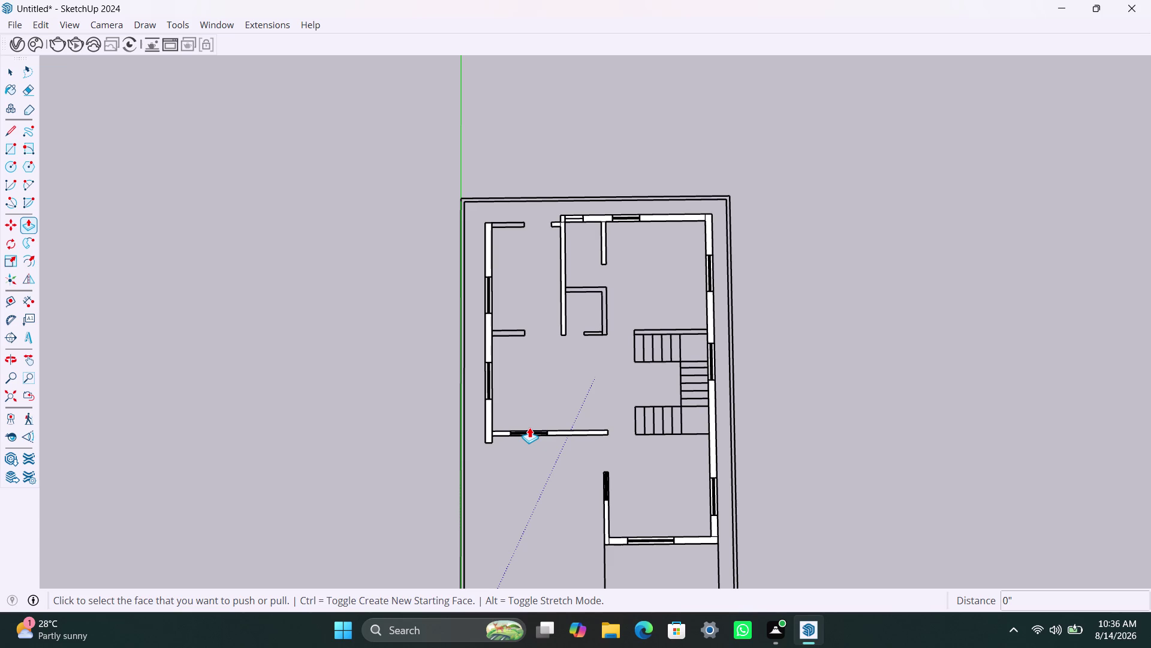
key(ctrl+z)
key(ctrl+z)
key(ctrl+z)
key(ctrl+z)
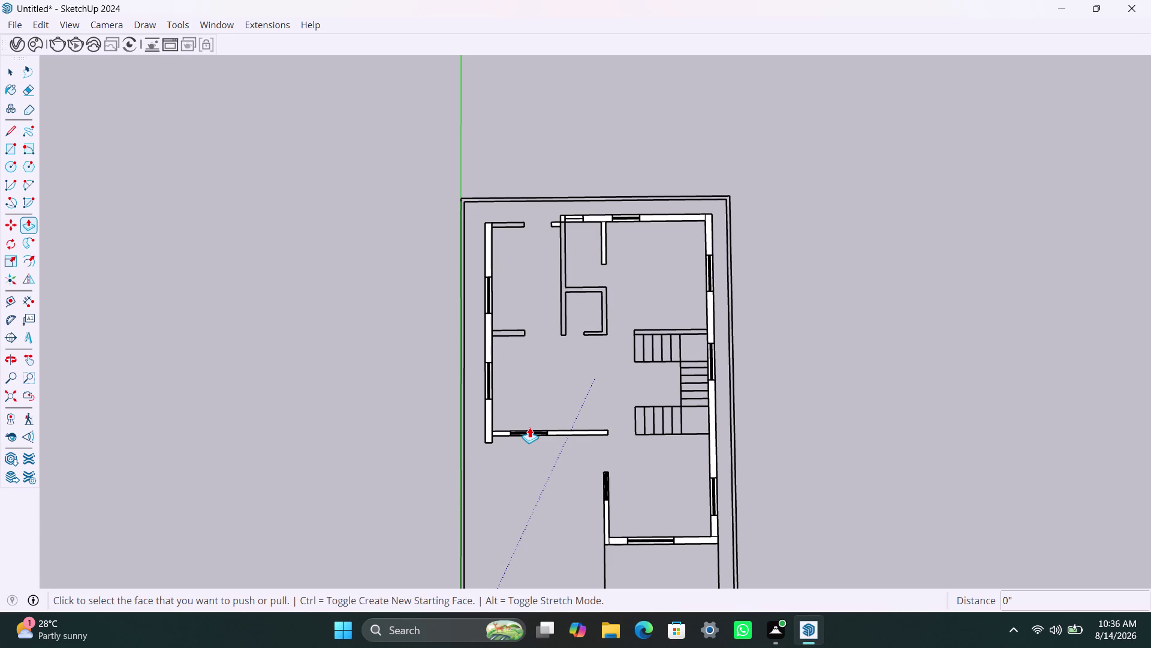
key(ctrl+z)
key(ctrl+z)
key(ctrl+z)
key(ctrl+z)
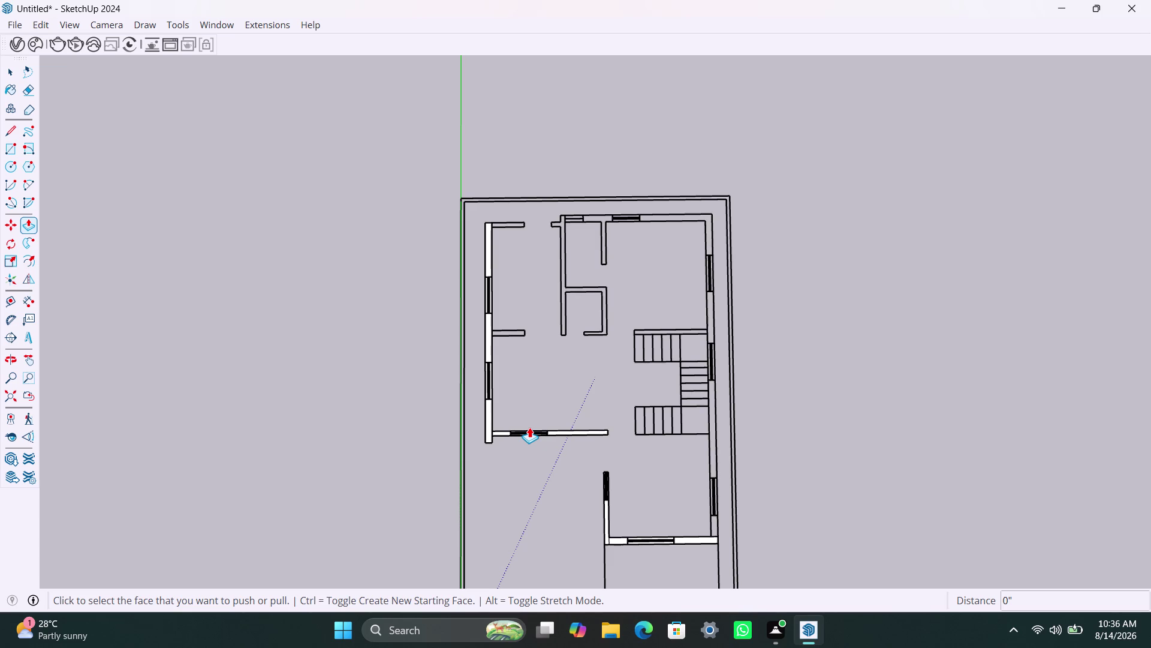
key(ctrl+z)
key(ctrl+z)
key(ctrl+z)
key(ctrl+z)
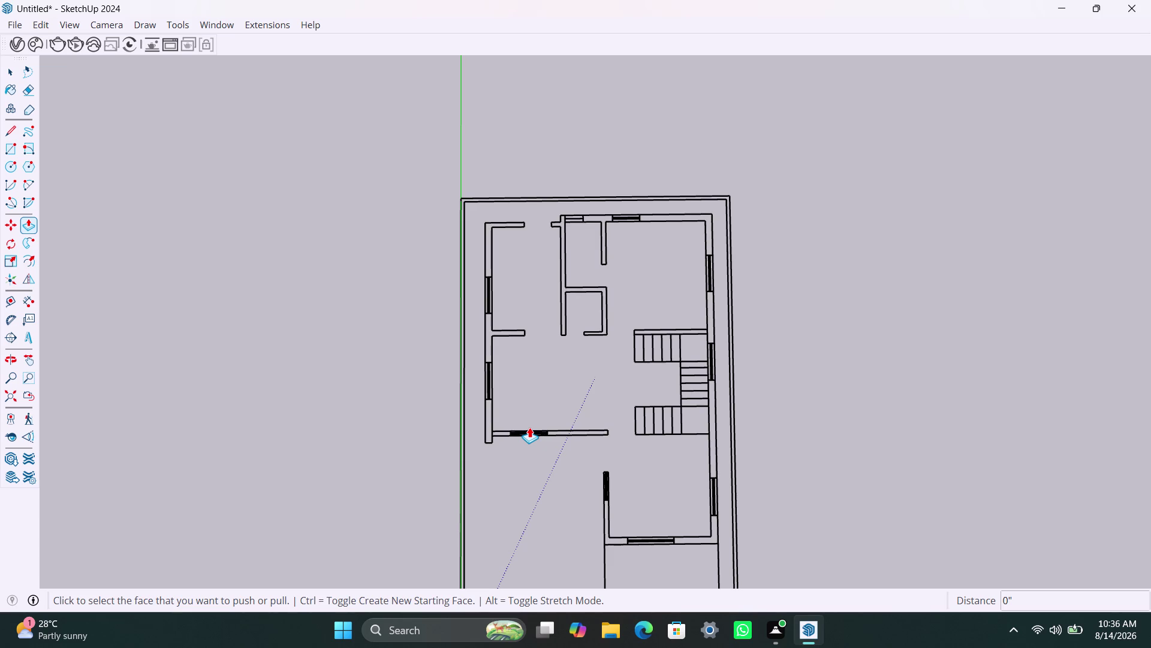
scroll(down, 3)
key(space)
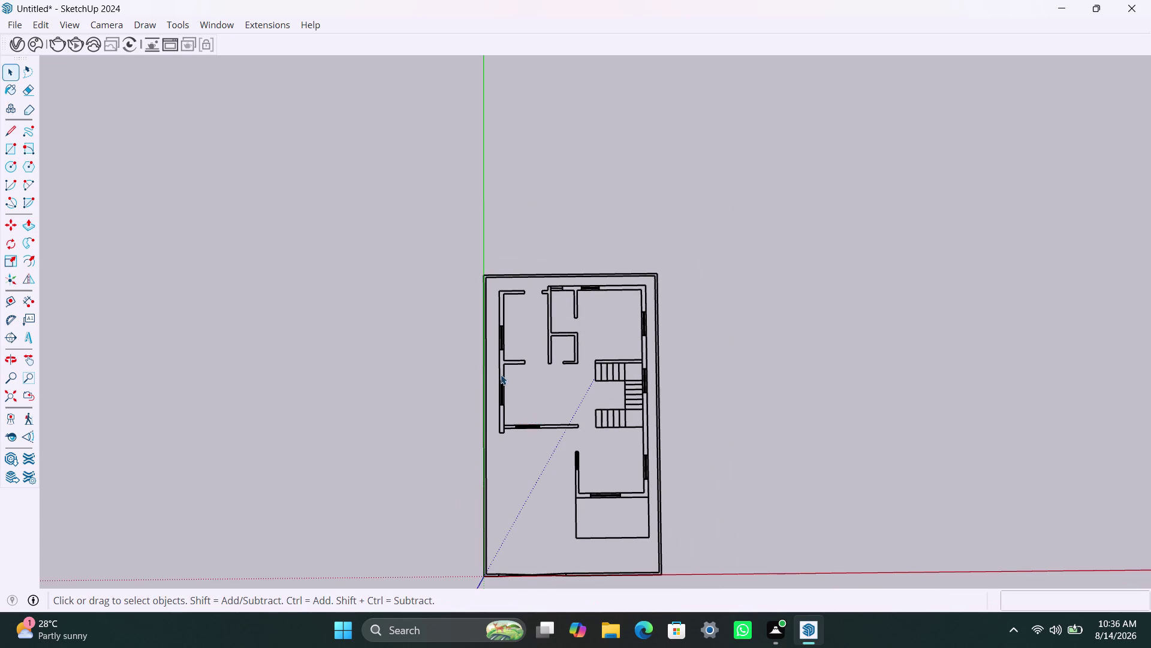
Fill the upper-left wall segment with a rectangle face.
scroll(up, 3)
scroll(up, 3)
key(r)
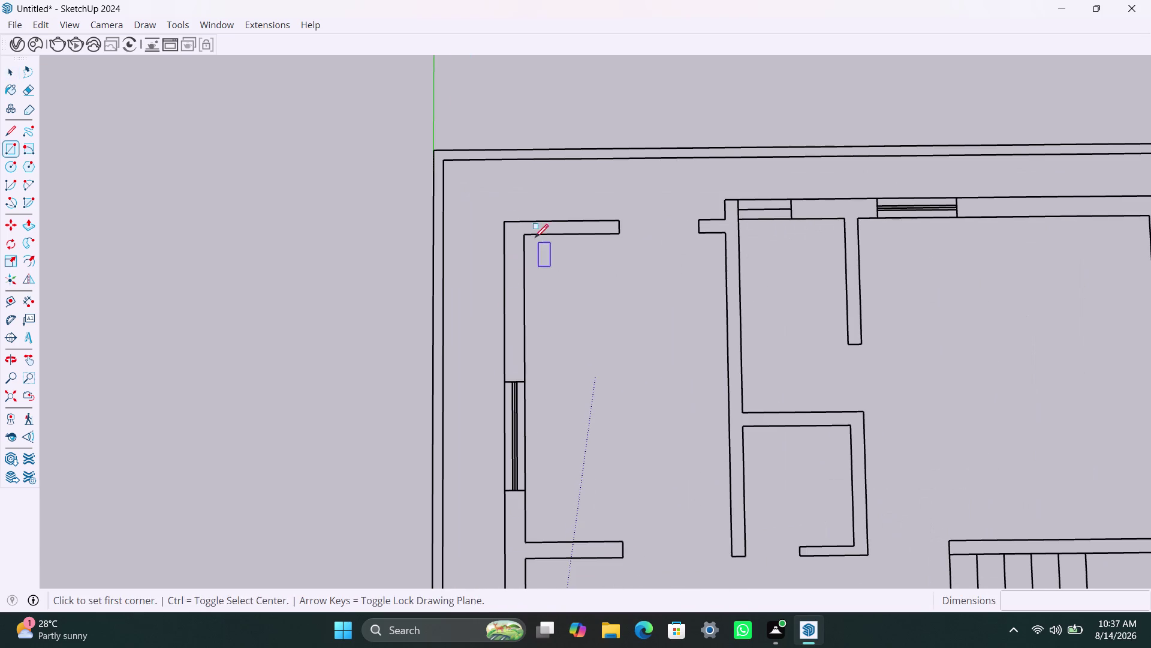
drag(503, 221, 503, 228)
click(522, 383)
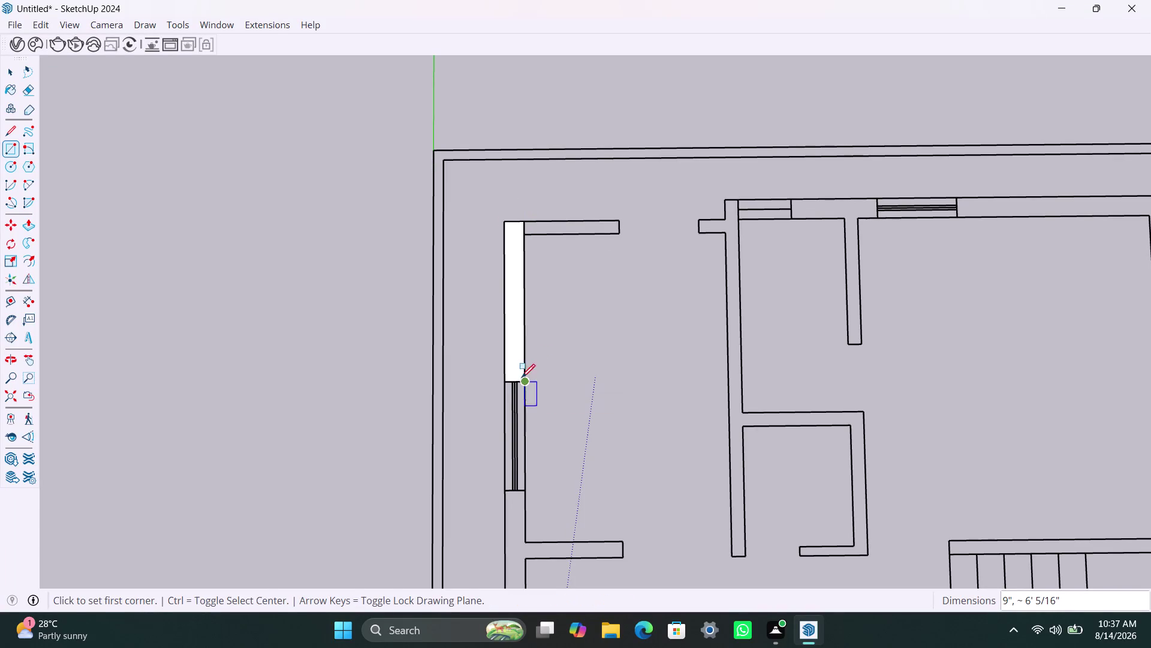
Fill the short top wall, the small wall stub and the central vertical wall.
key(space)
key(r)
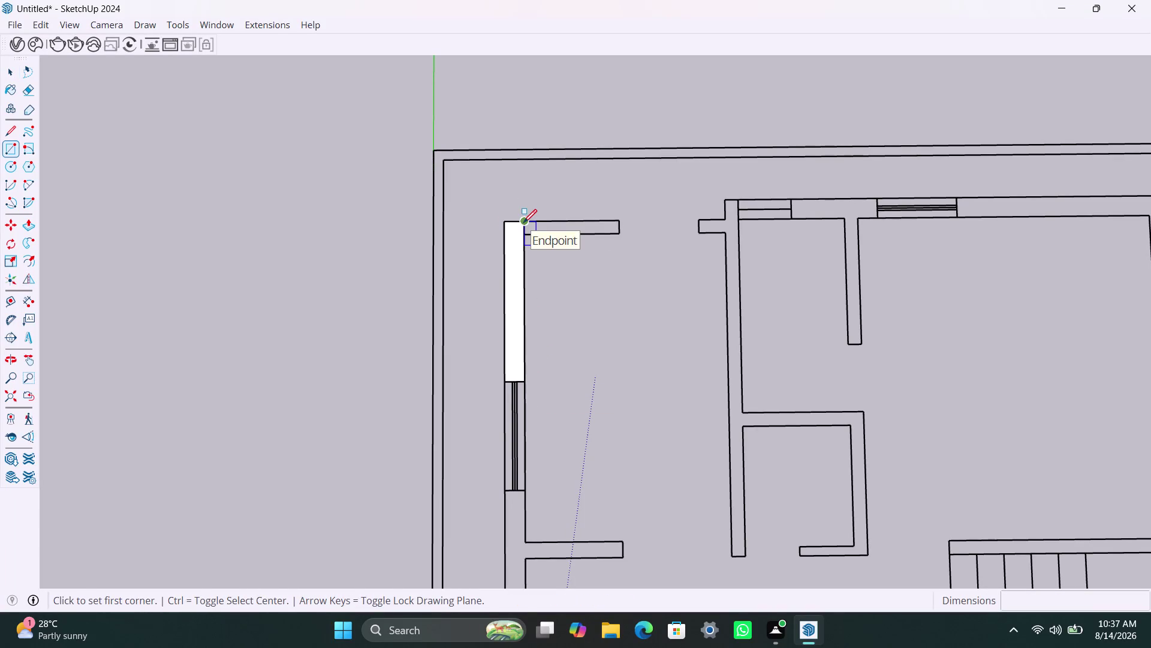
click(524, 222)
click(622, 232)
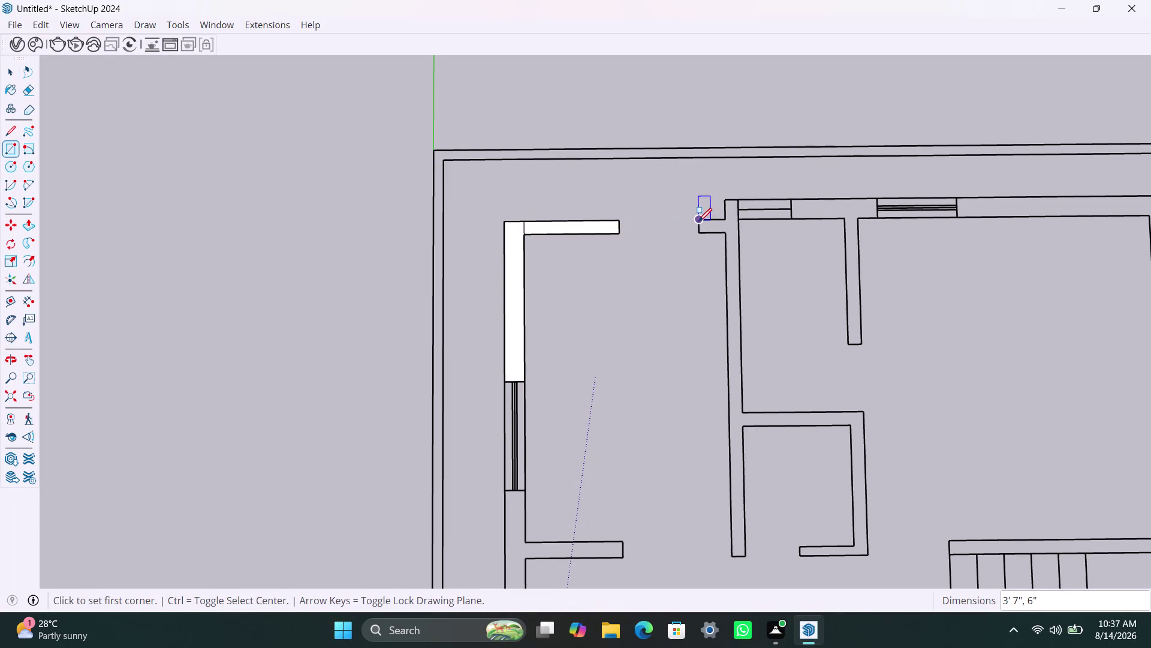
click(699, 221)
click(726, 234)
click(726, 199)
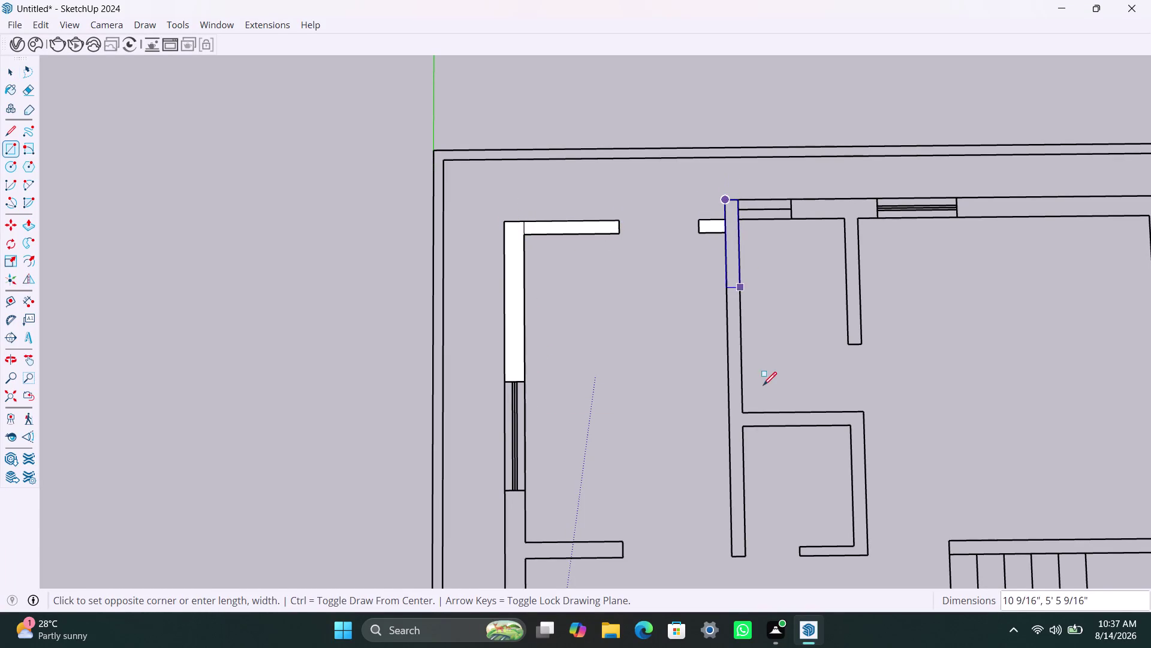
click(746, 555)
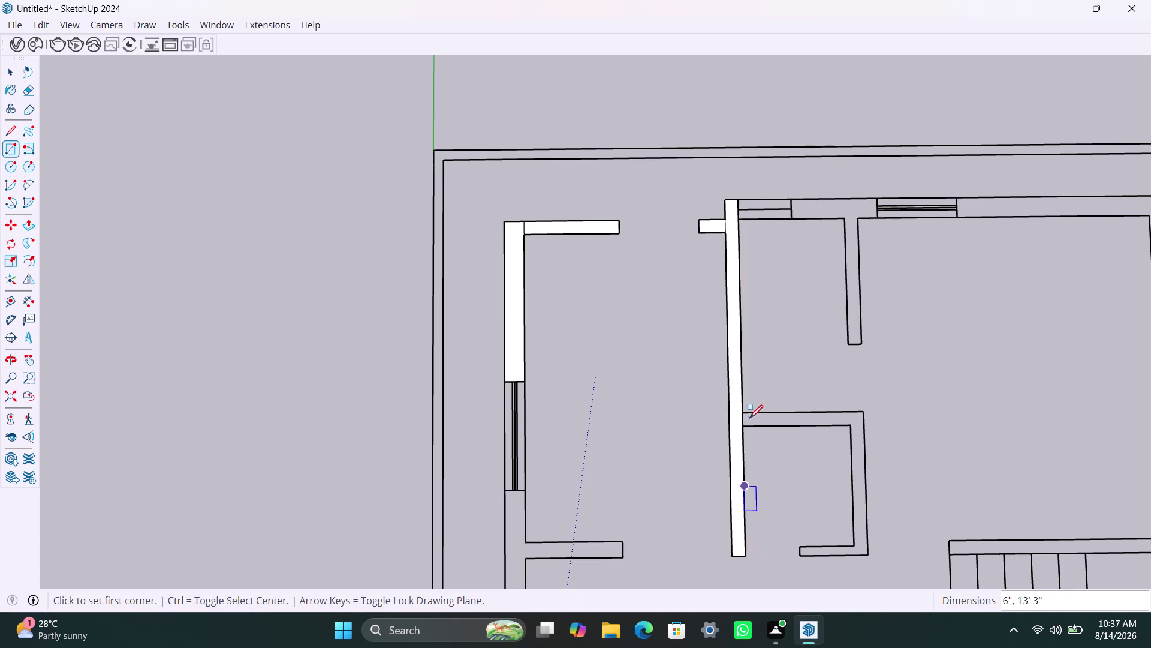
Fill the small room's top, right and bottom walls with faces.
click(749, 411)
click(851, 427)
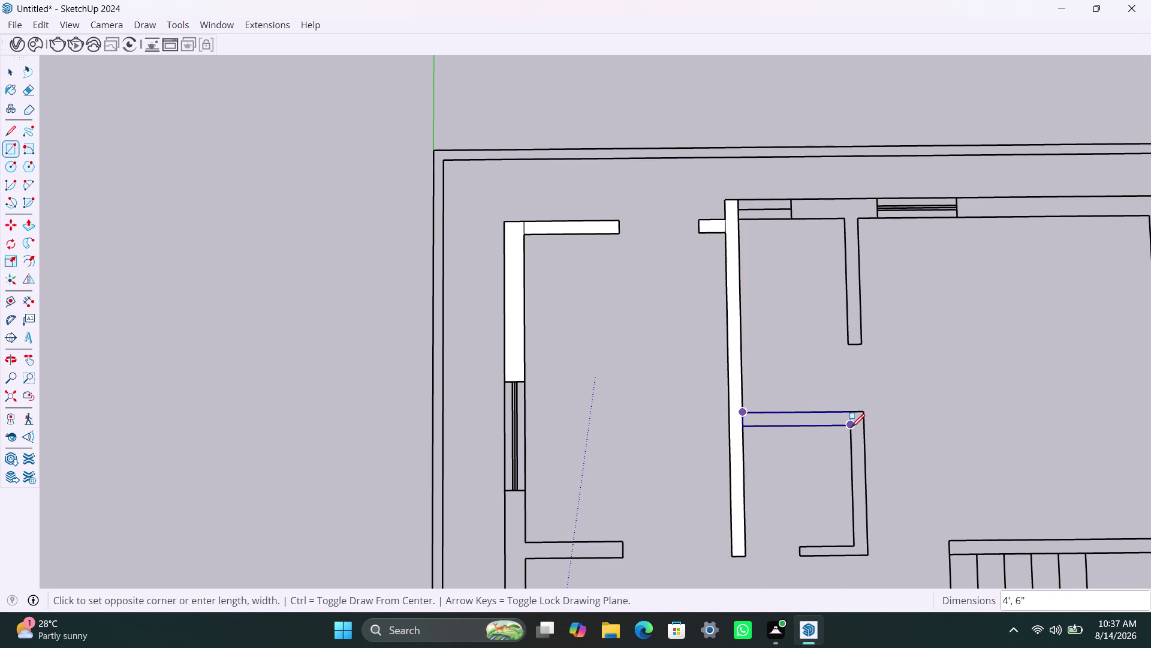
click(854, 414)
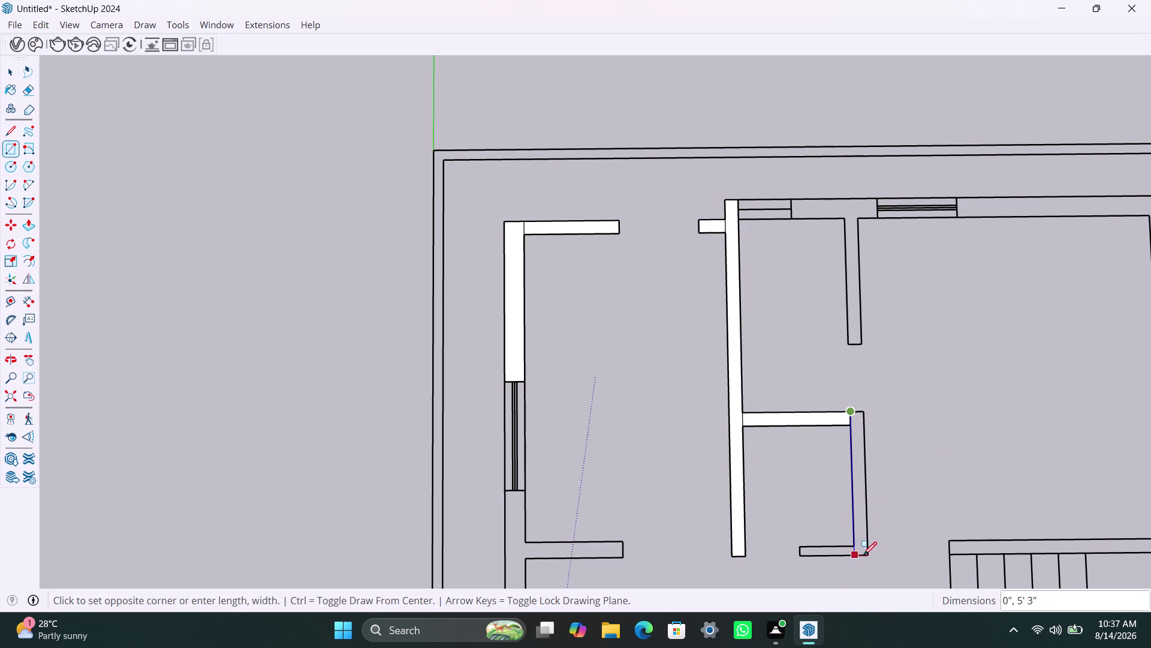
click(868, 555)
click(854, 544)
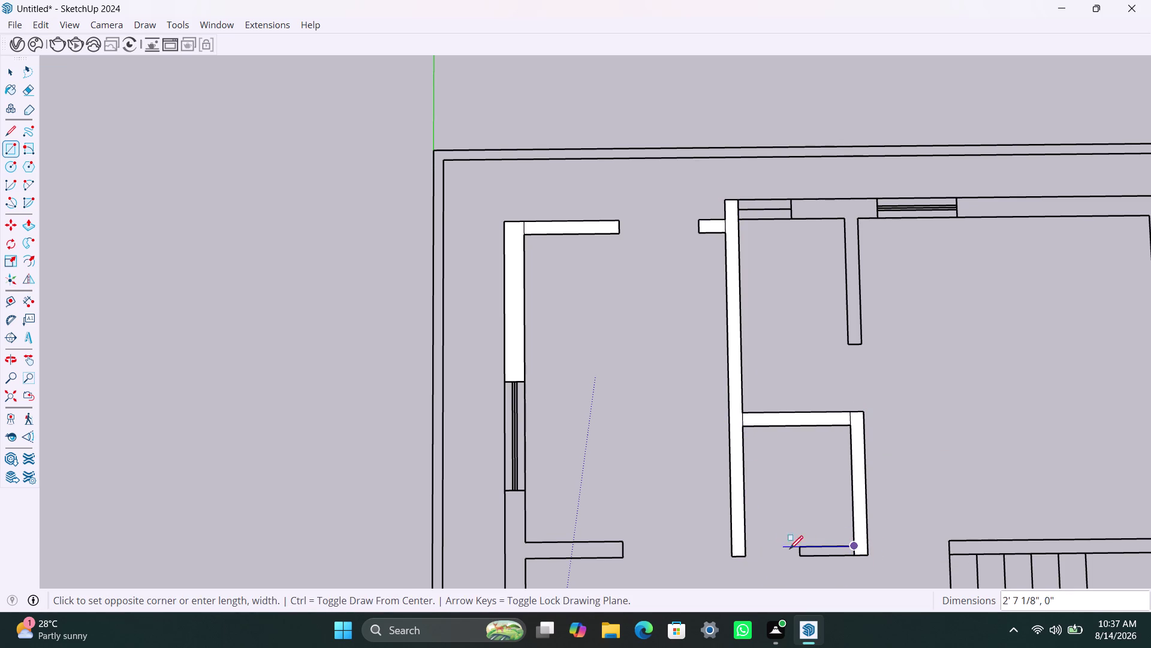
click(805, 557)
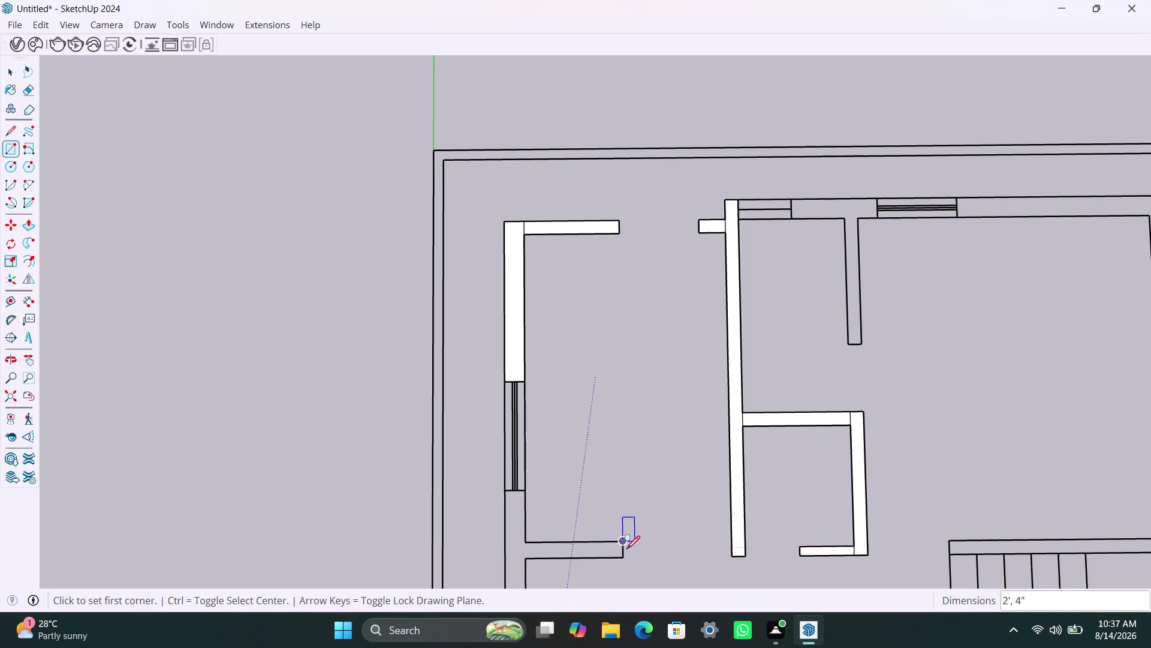
Fill the left wall between windows, the short horizontal stub and the lower-left wall.
click(506, 489)
scroll(down, 3)
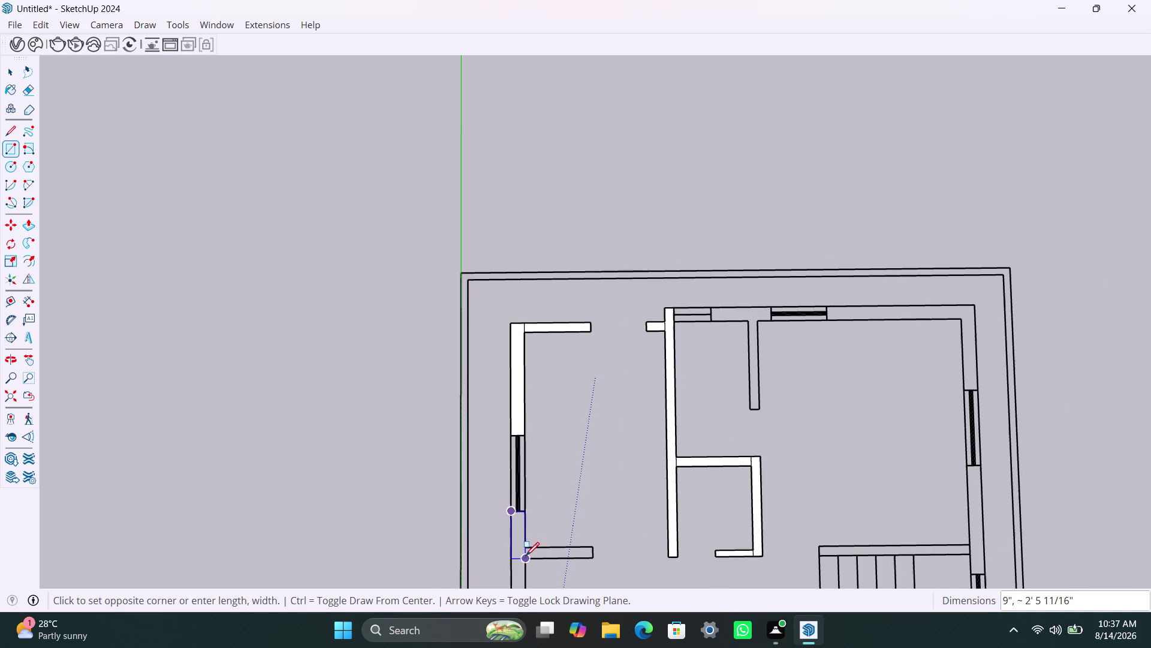
middle_drag(529, 546, 547, 217)
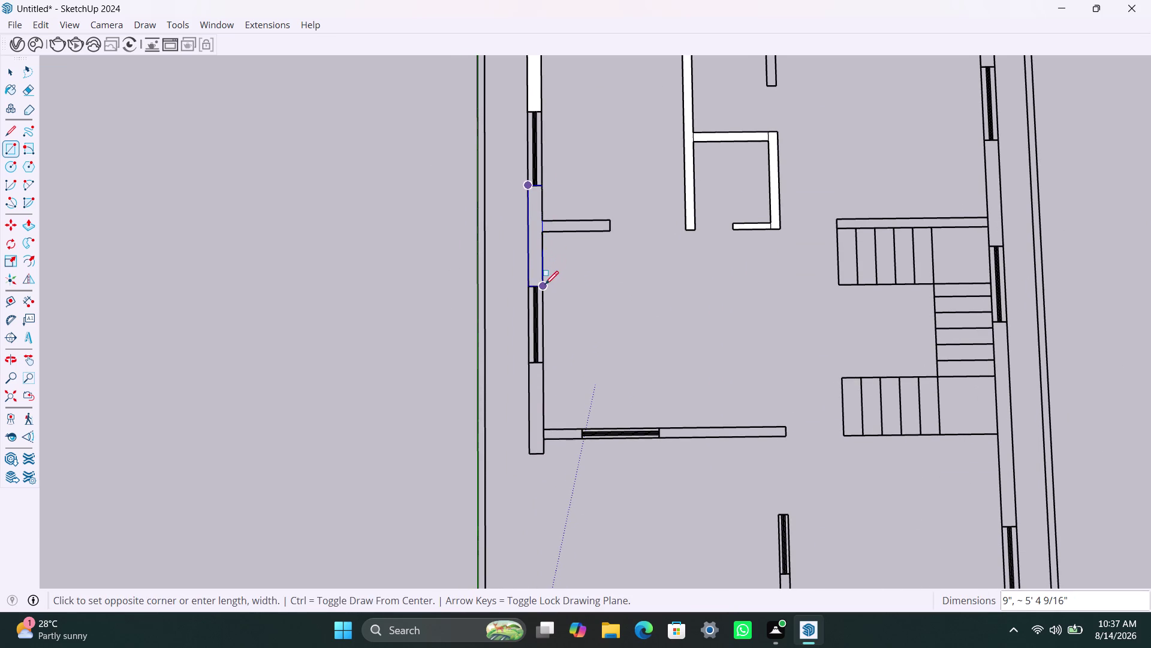
click(542, 286)
click(546, 216)
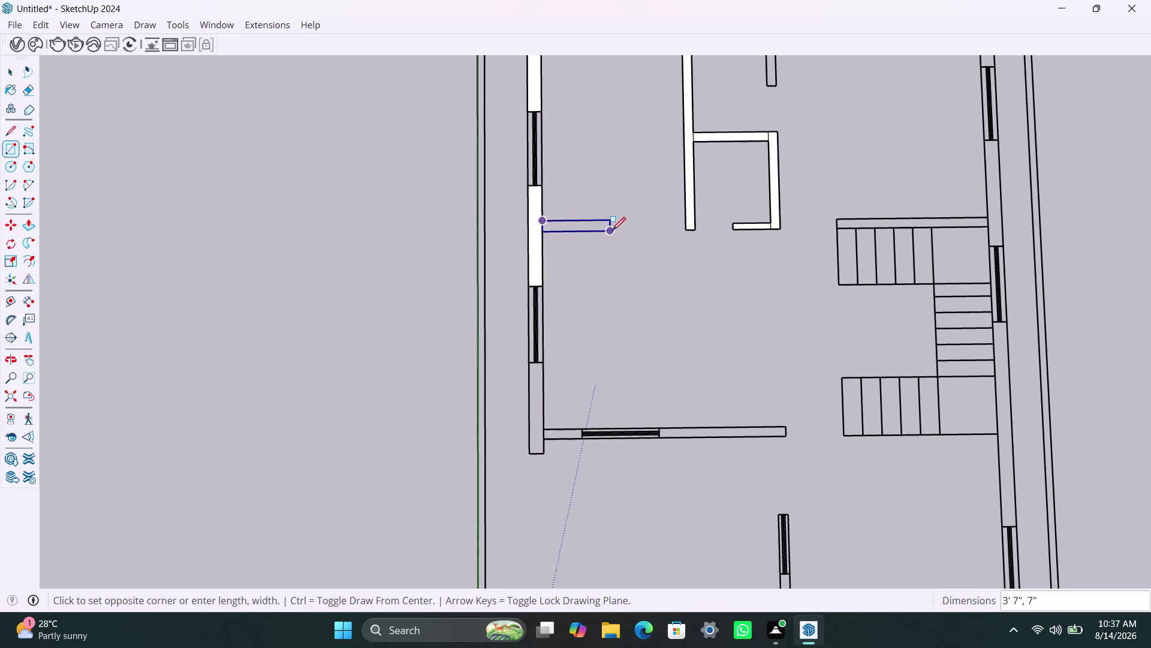
click(613, 230)
click(542, 362)
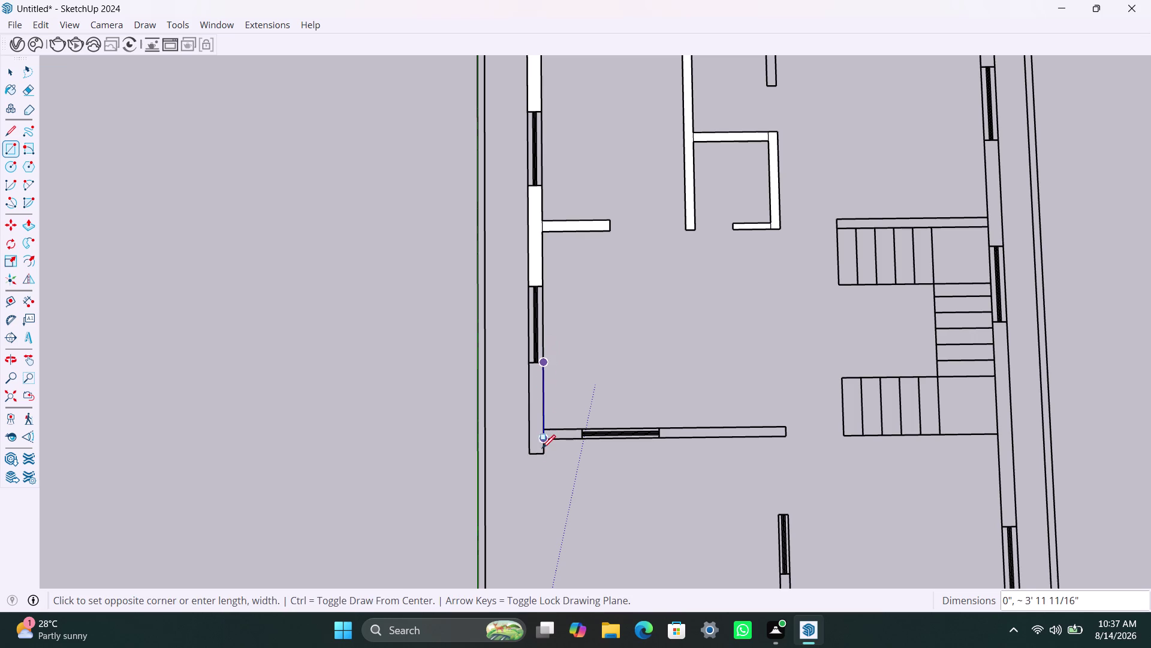
click(532, 452)
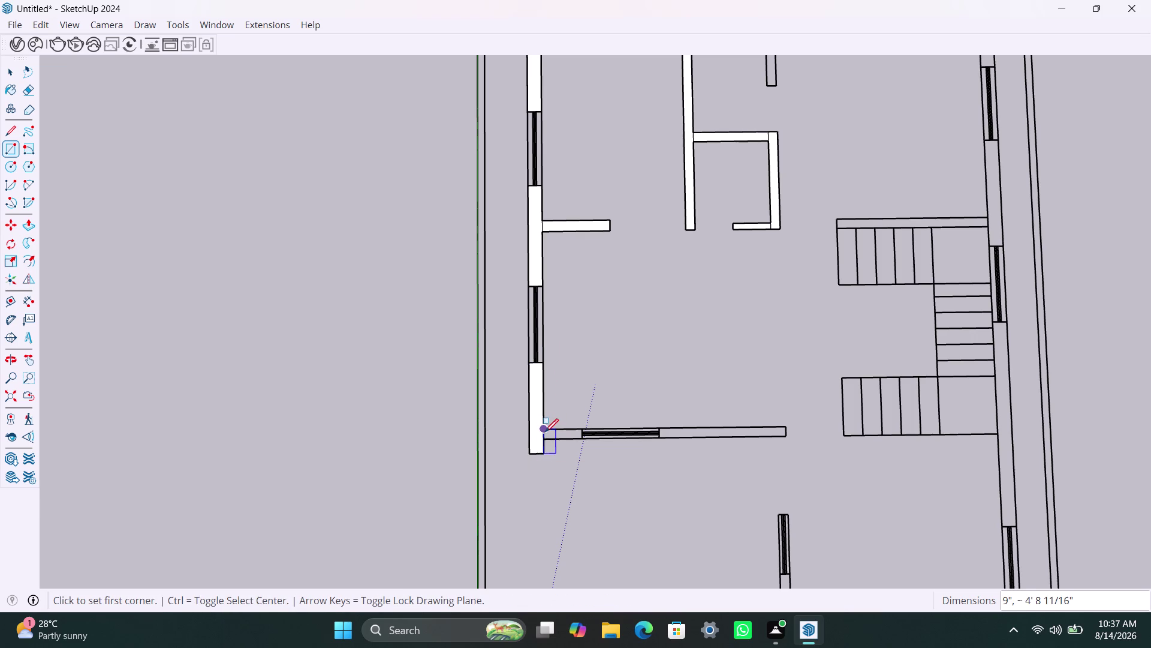
Fill the bottom wall on both sides of the window.
click(545, 431)
scroll(up, 3)
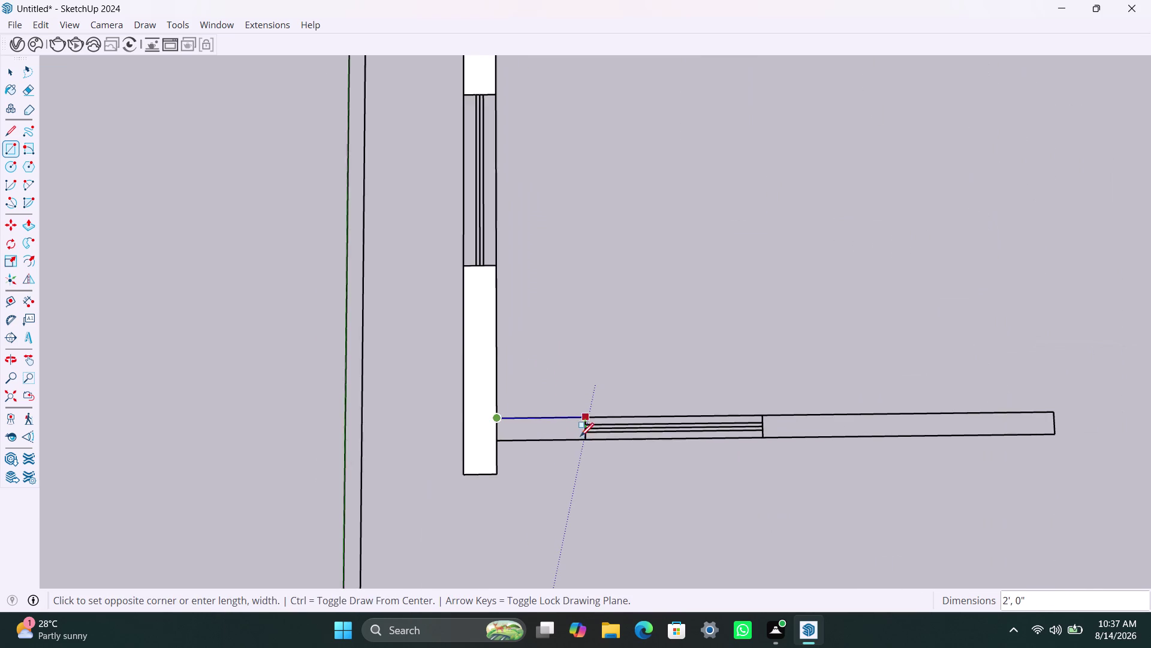
click(584, 435)
click(781, 416)
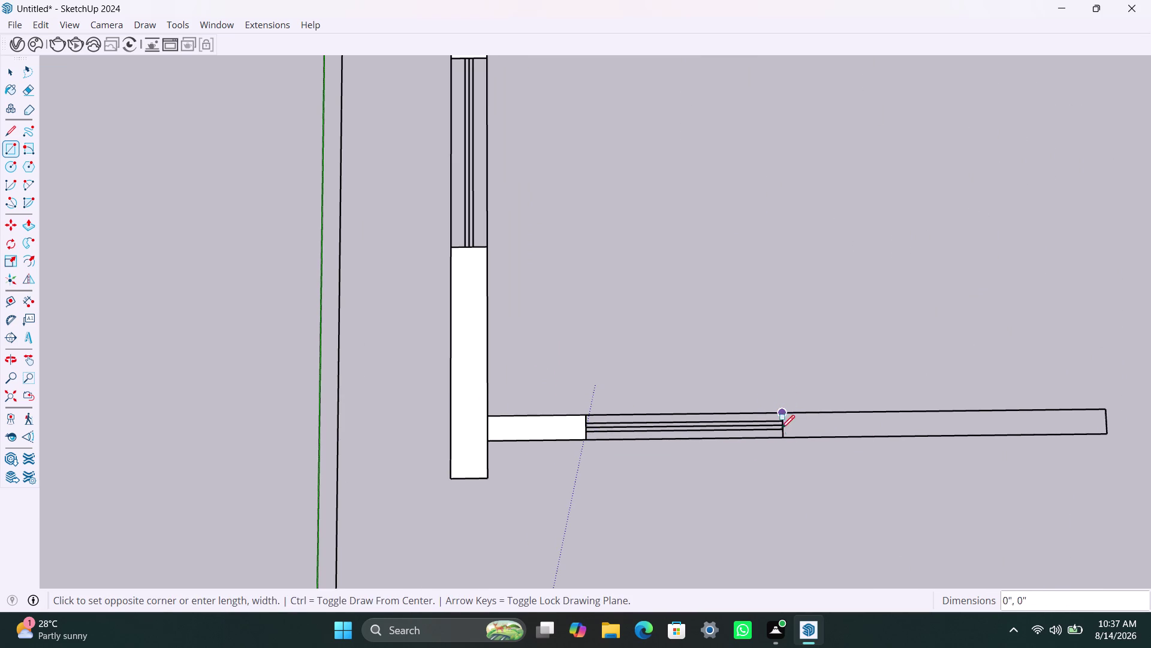
scroll(down, 3)
middle_drag(1002, 423, 920, 423)
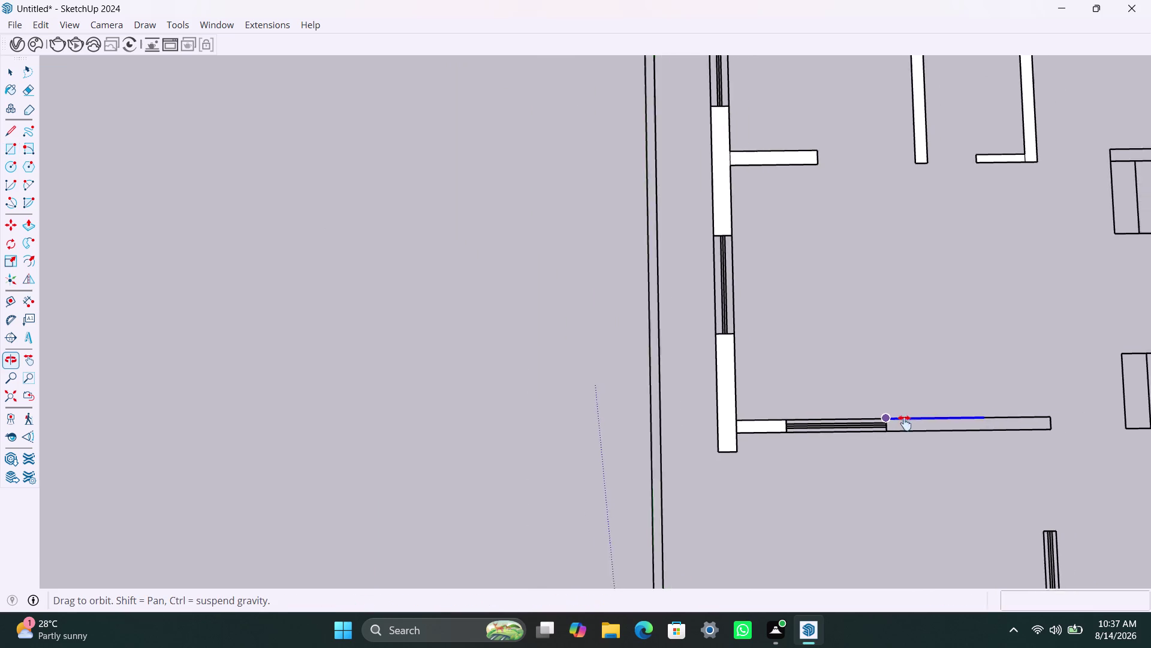
middle_drag(919, 422, 820, 423)
click(888, 427)
Fill the lower room's left and bottom-left walls with faces.
scroll(down, 3)
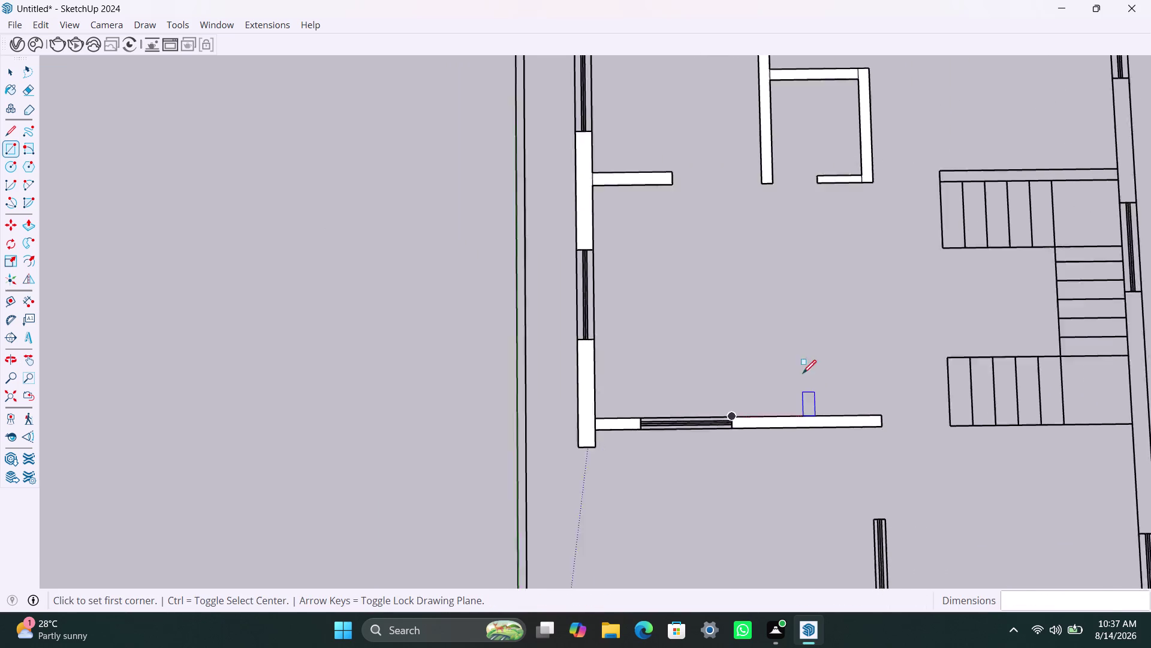
scroll(down, 3)
scroll(up, 3)
scroll(down, 3)
middle_drag(799, 370, 724, 243)
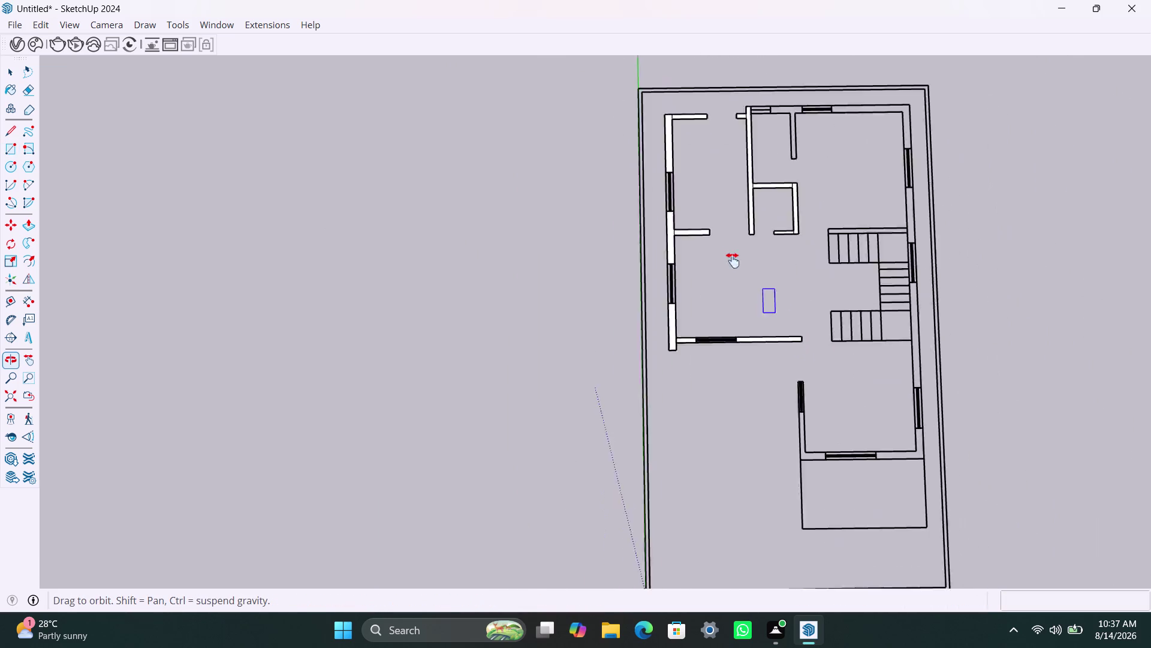
middle_drag(723, 242, 706, 197)
scroll(up, 3)
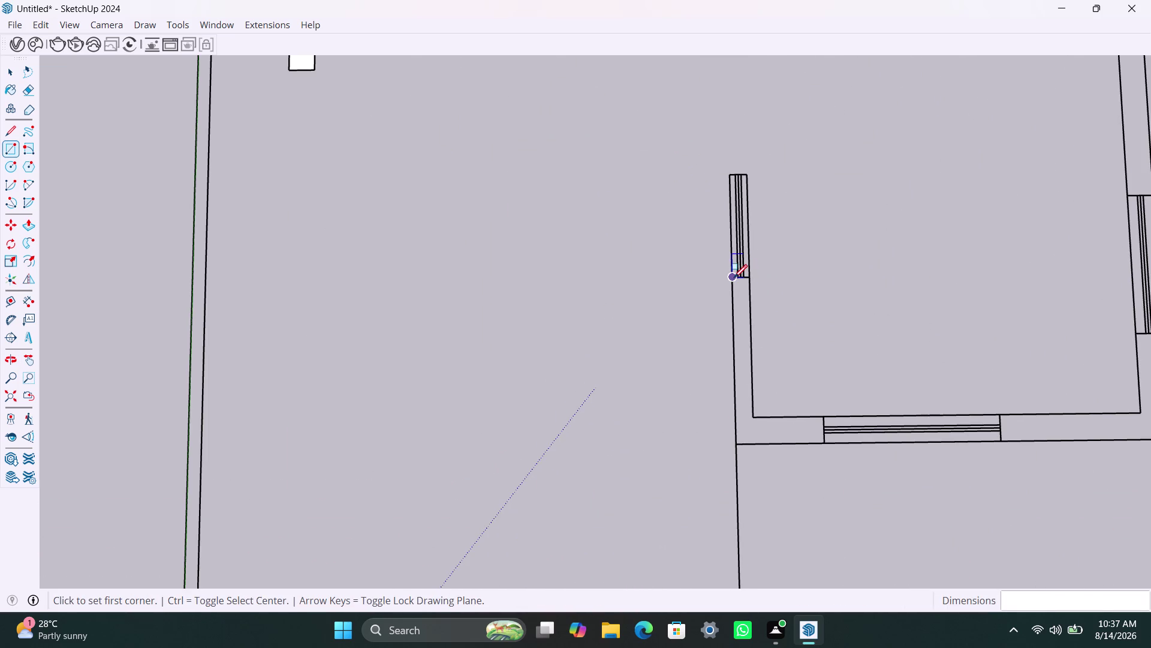
click(734, 277)
click(755, 414)
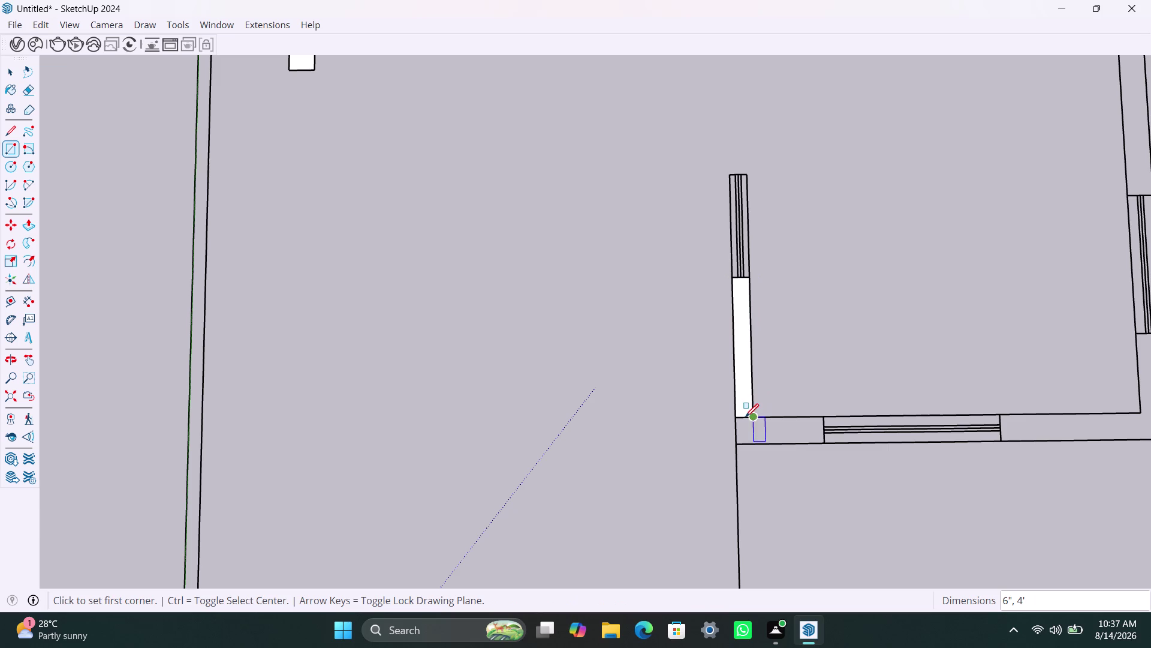
drag(740, 418, 740, 424)
click(825, 442)
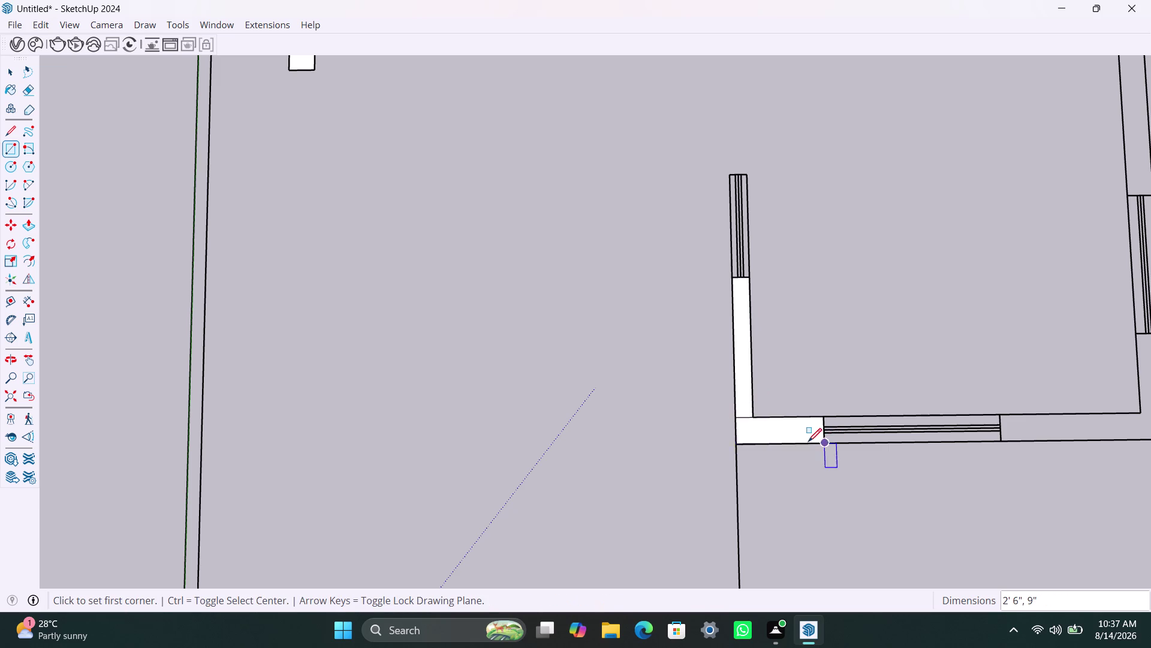
Fill the bottom wall right of the window and the lower room's right wall.
scroll(down, 3)
middle_drag(785, 424, 489, 375)
scroll(up, 3)
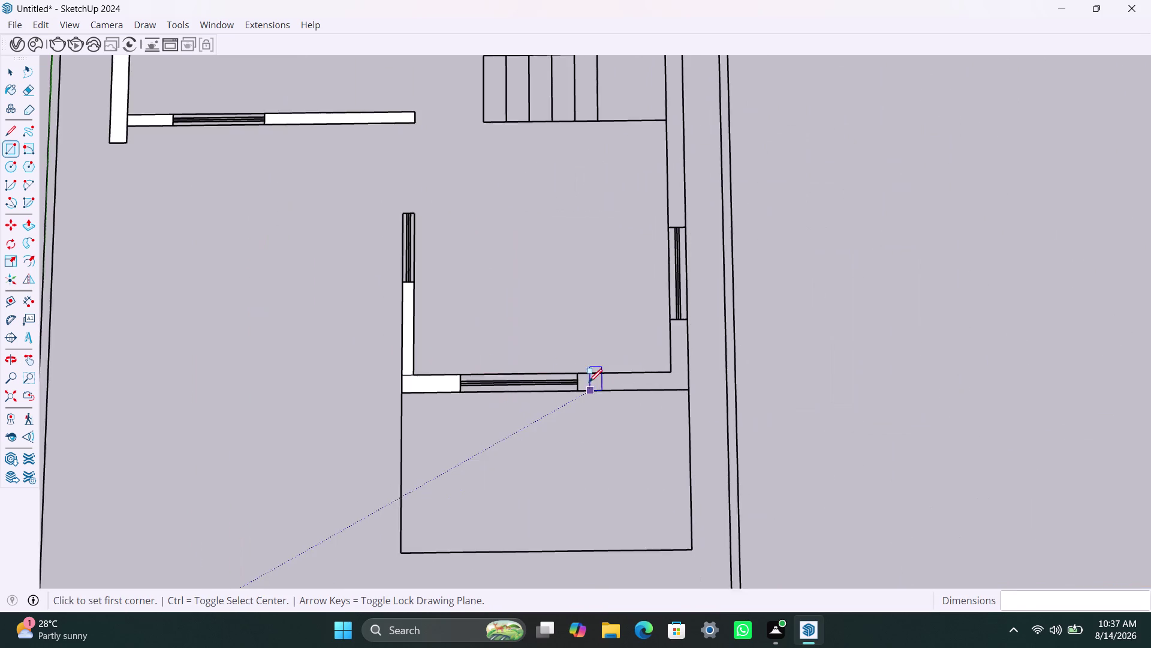
scroll(up, 3)
click(574, 367)
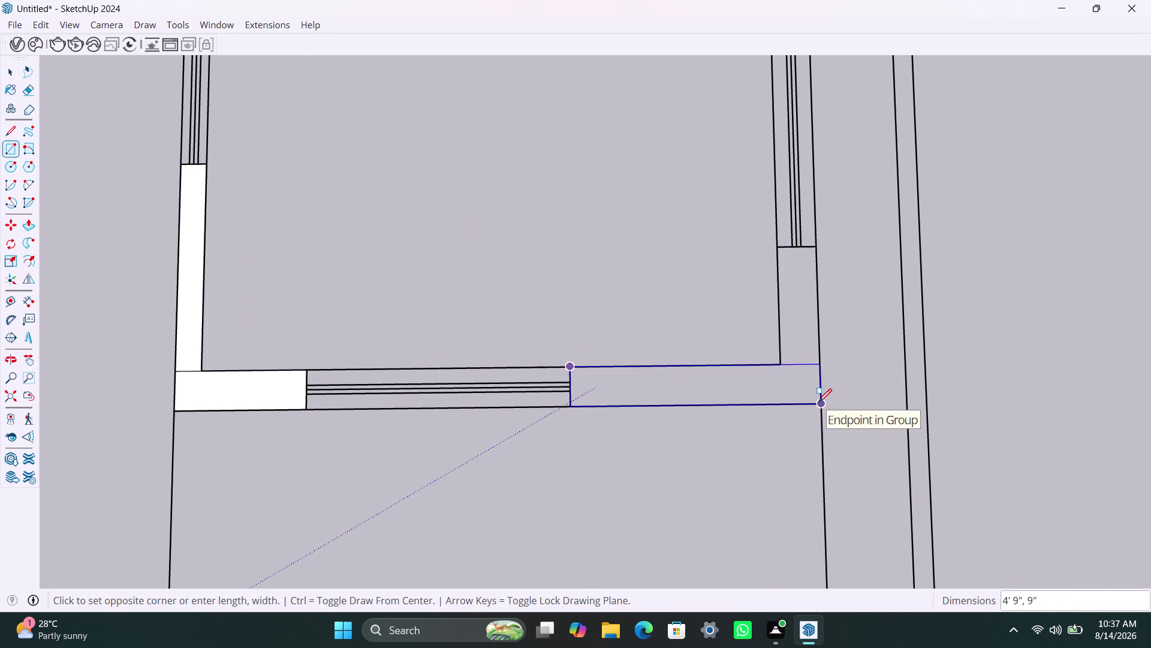
click(818, 401)
click(780, 359)
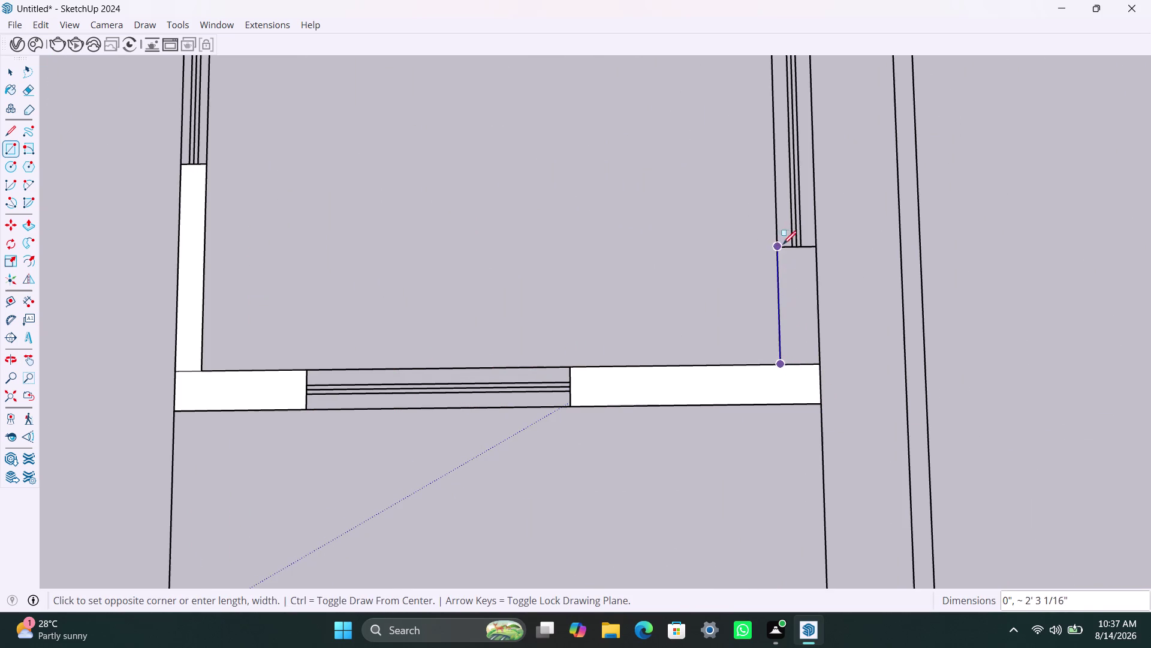
click(813, 244)
Fill the wall beside the stairs with a face and zoom out to the plan.
scroll(down, 3)
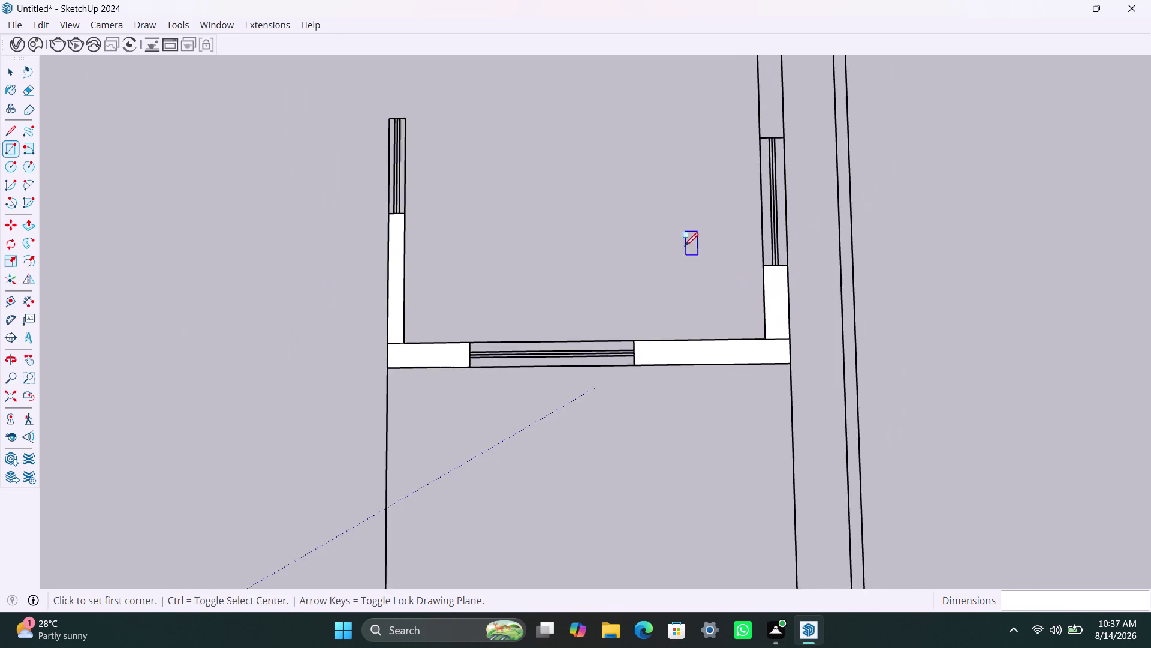
middle_drag(685, 246, 675, 474)
scroll(up, 3)
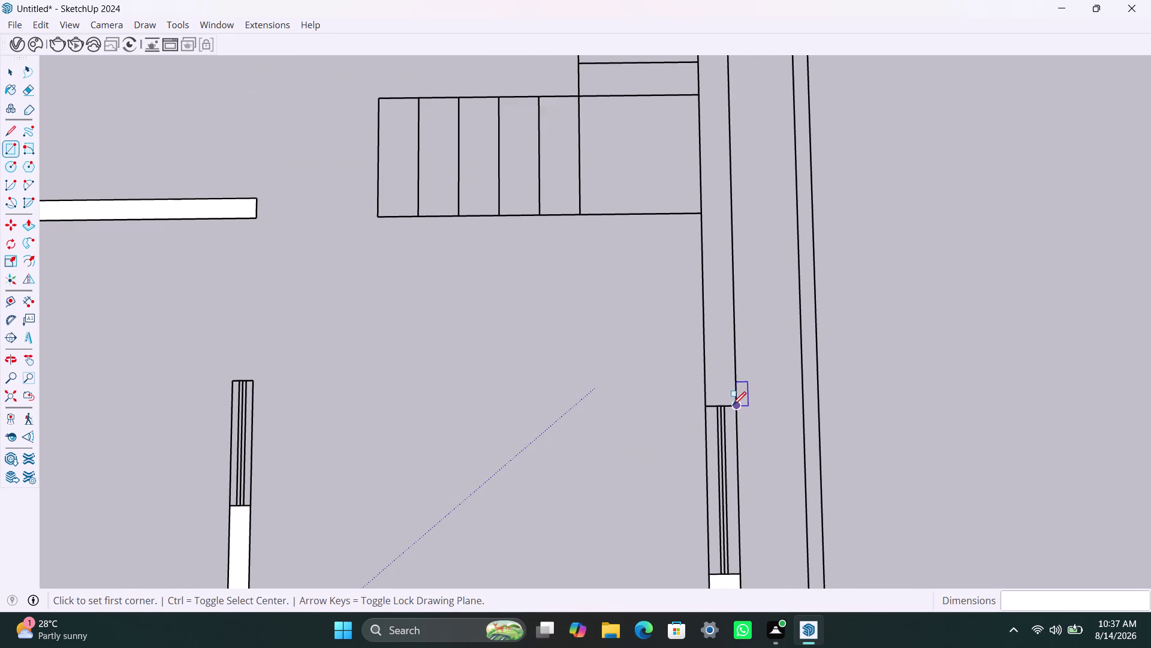
click(733, 405)
scroll(down, 3)
middle_drag(703, 133, 698, 260)
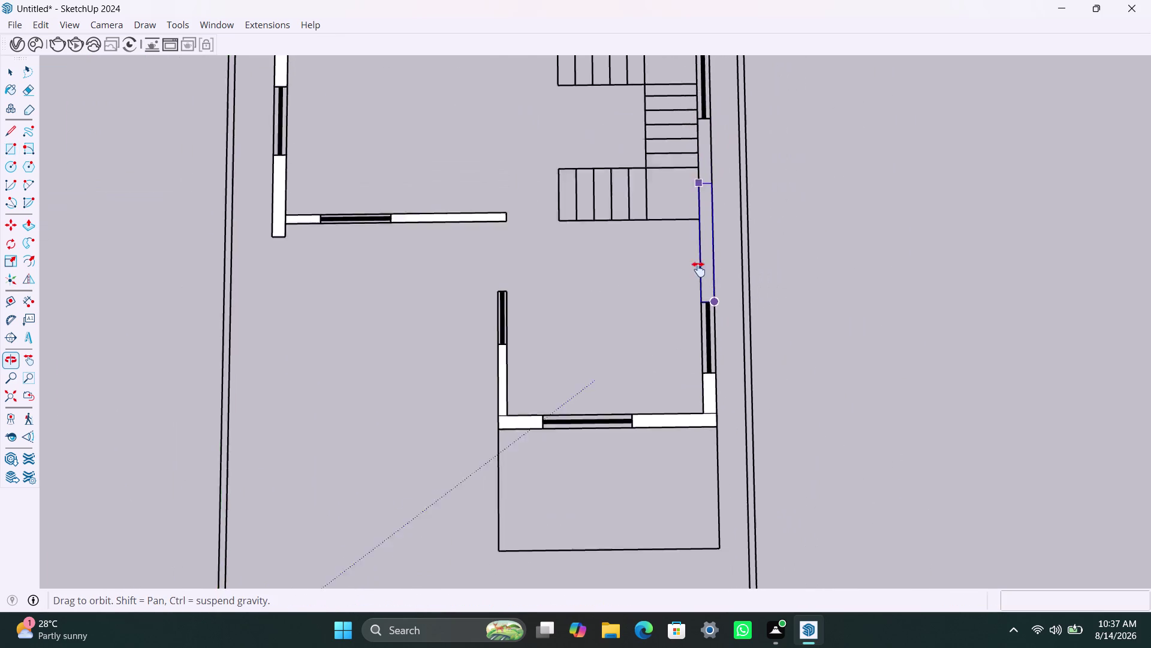
middle_drag(698, 260, 699, 350)
scroll(up, 3)
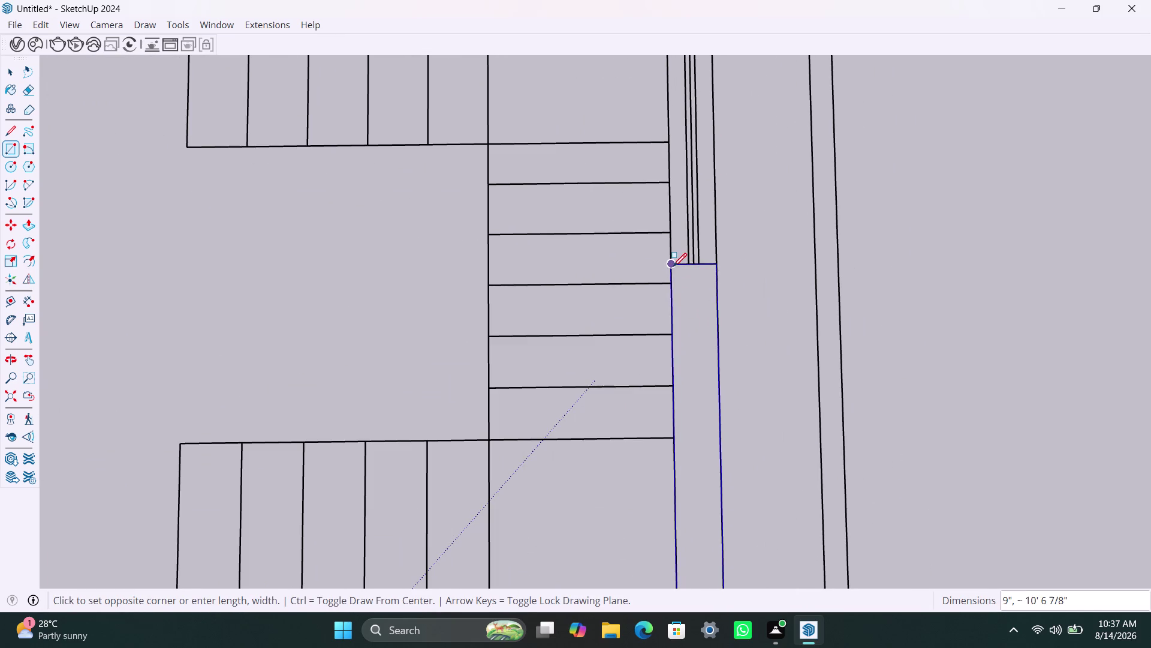
click(673, 266)
scroll(down, 3)
middle_drag(620, 278, 630, 463)
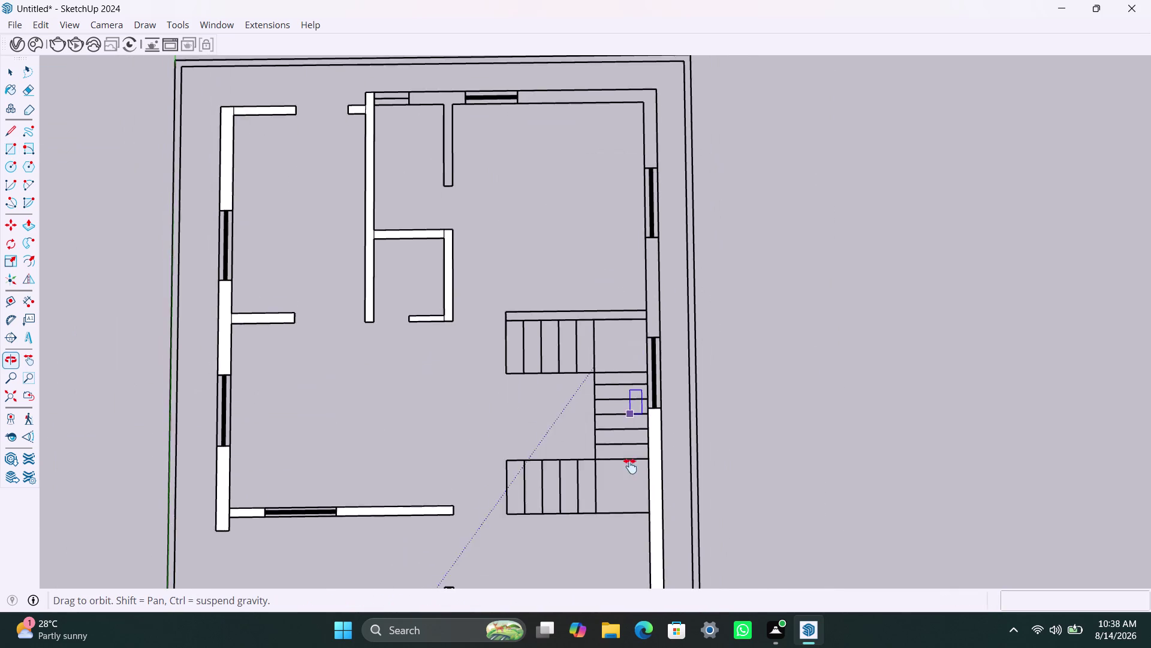
Fill the right wall's upper section with a rectangle face.
middle_drag(630, 463, 630, 466)
scroll(up, 3)
click(656, 380)
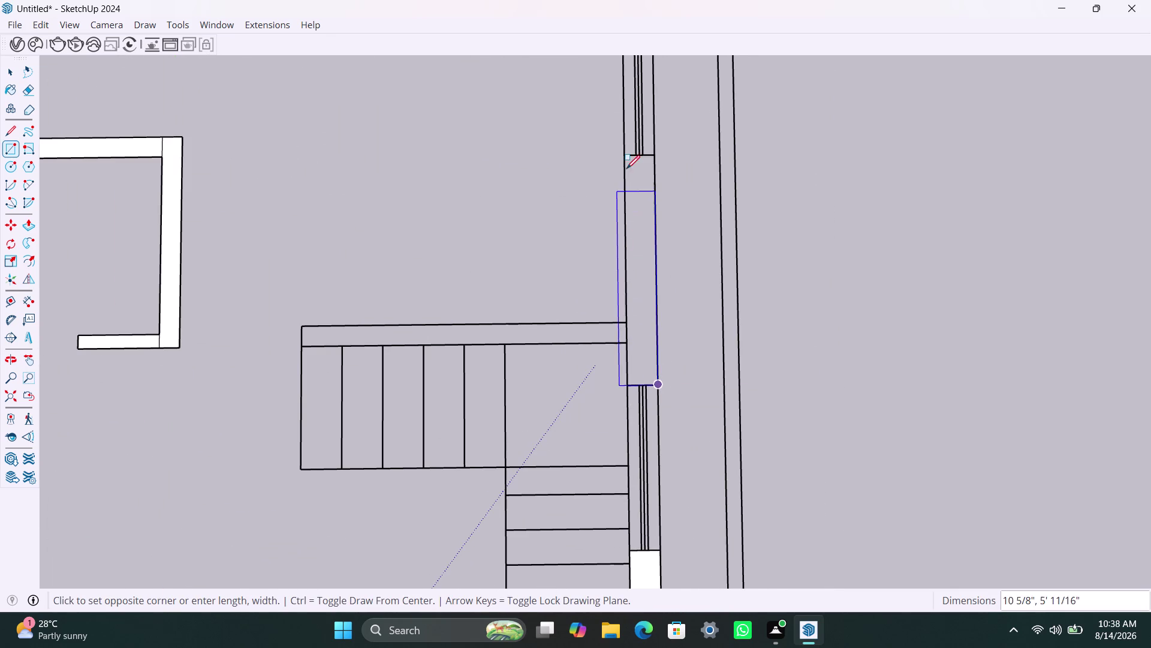
click(628, 156)
scroll(up, 3)
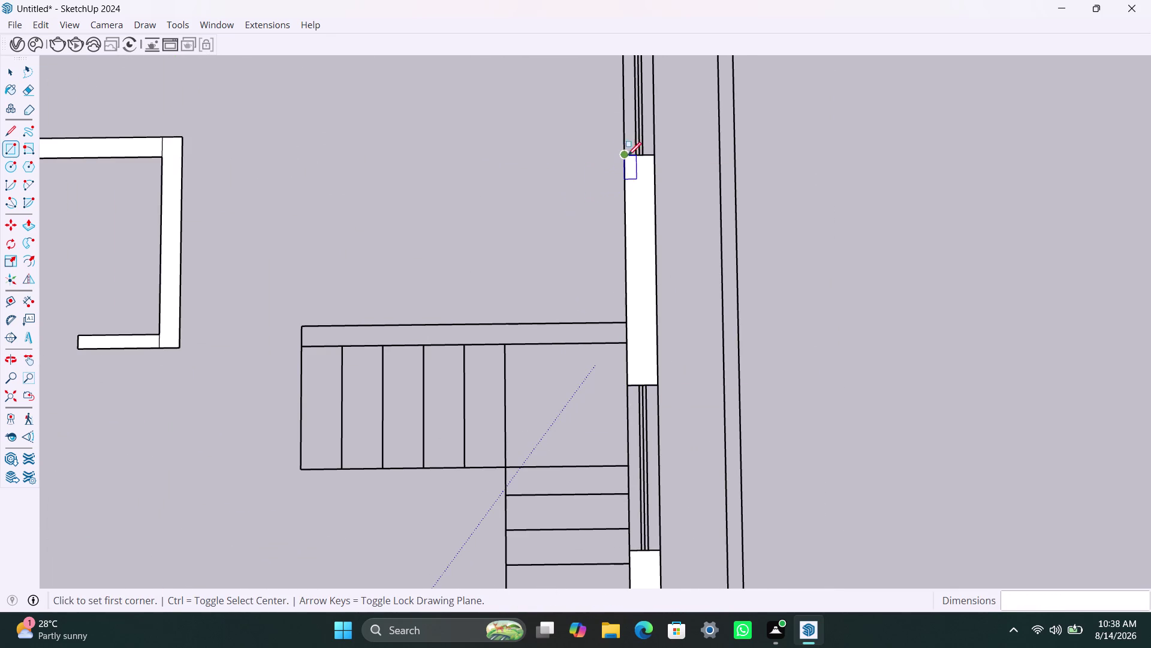
scroll(up, 3)
scroll(down, 3)
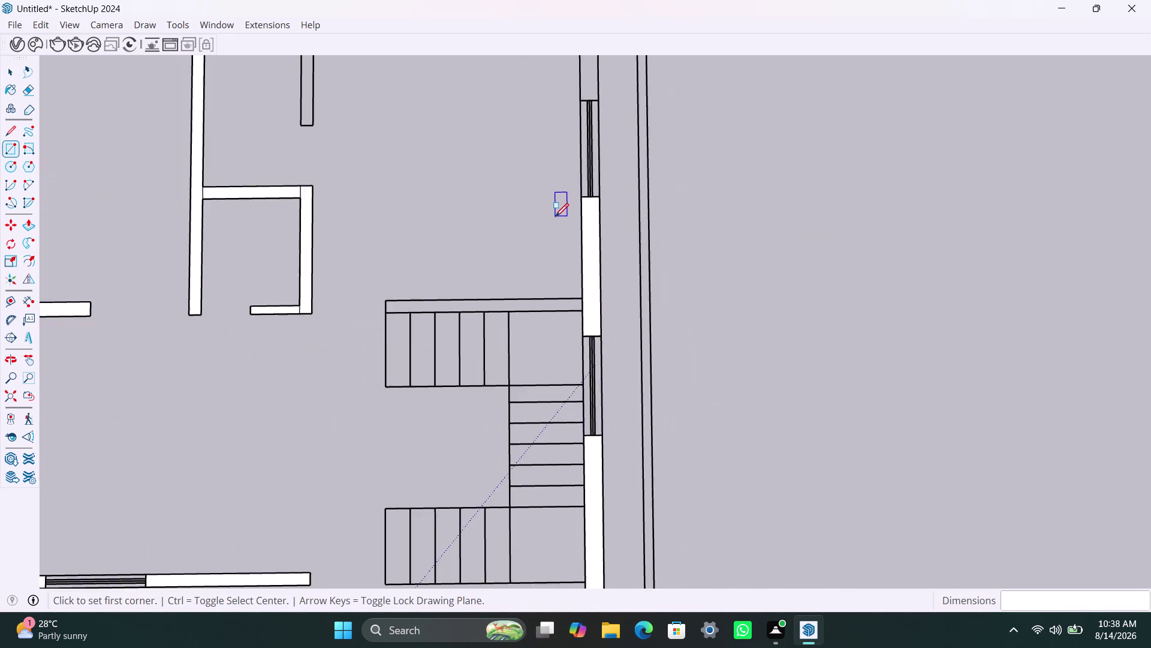
middle_drag(555, 216, 568, 365)
scroll(up, 3)
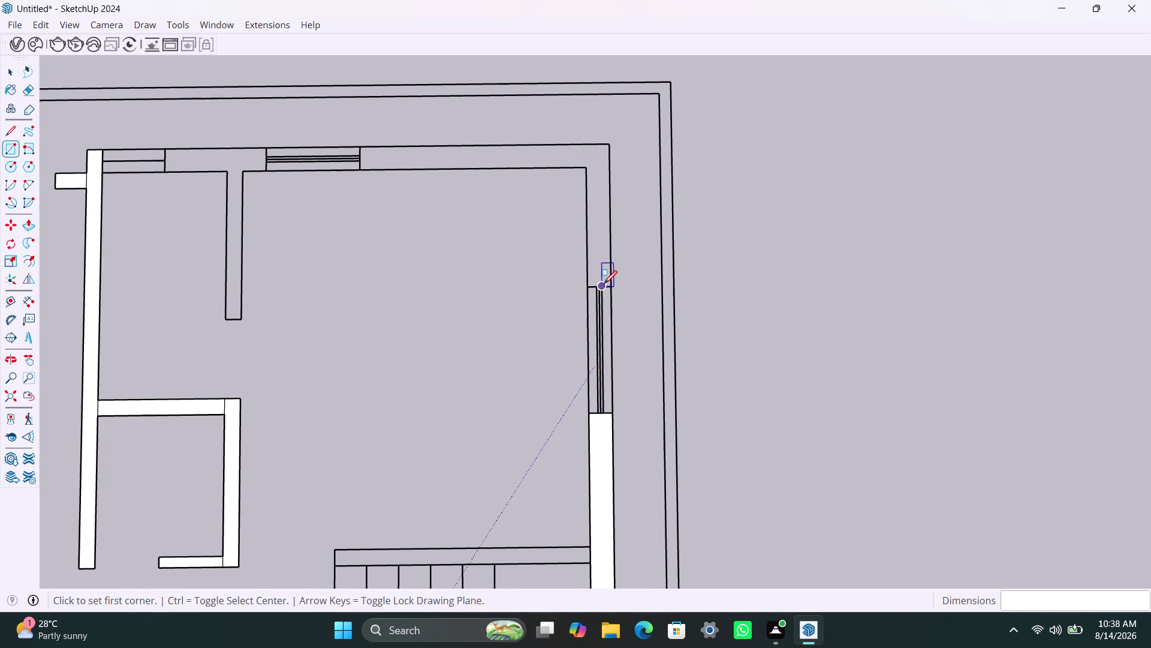
click(611, 284)
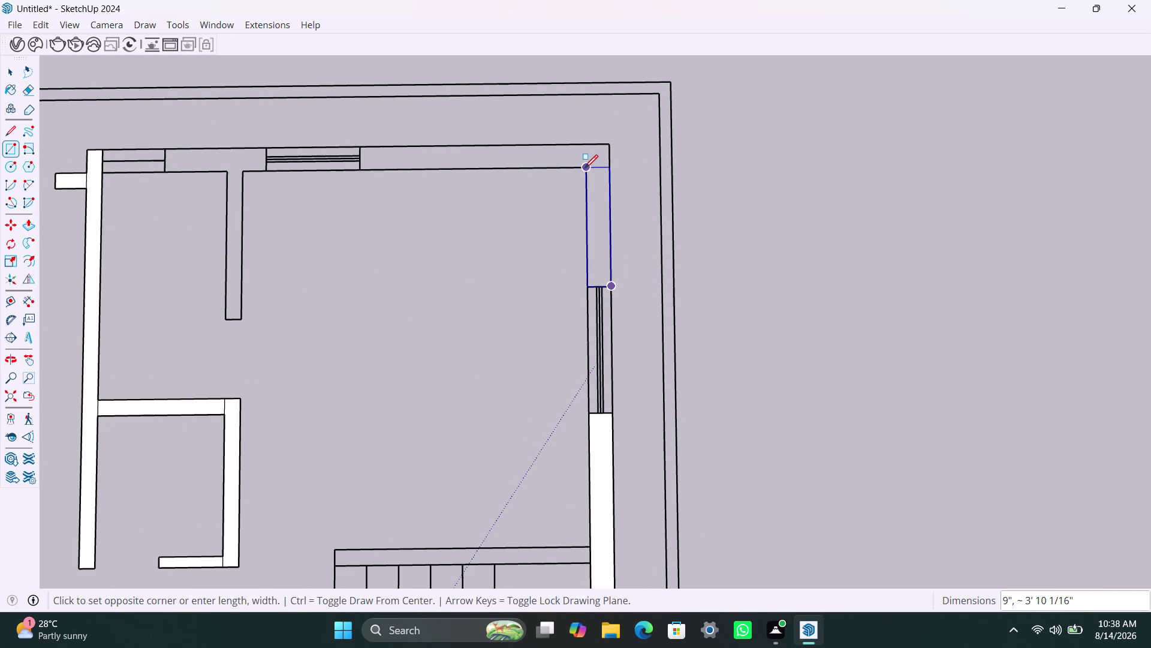
click(584, 168)
Fill the top wall stretch near the corner and the small top wall gap.
click(607, 144)
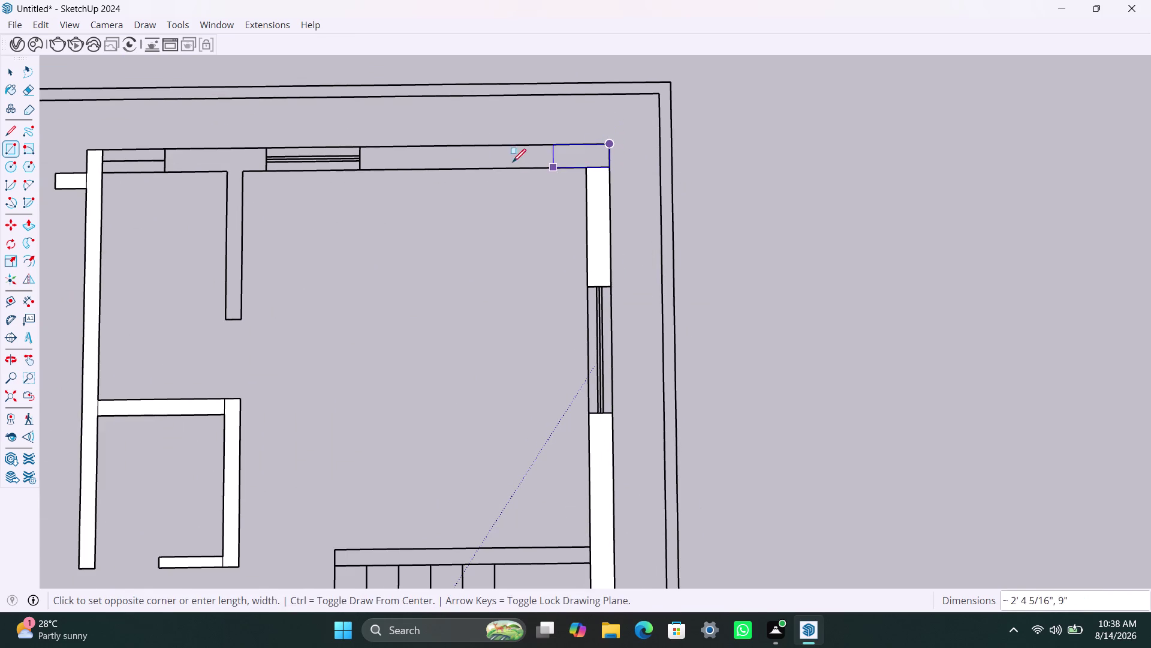
click(361, 170)
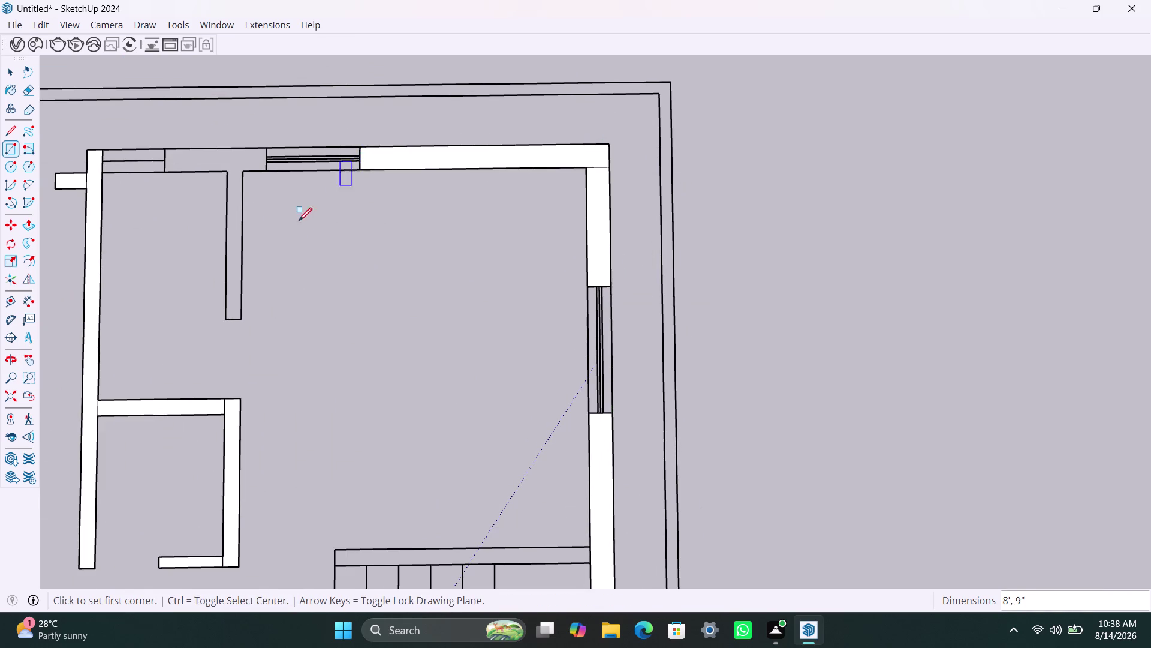
scroll(down, 3)
middle_drag(303, 239, 474, 238)
scroll(up, 3)
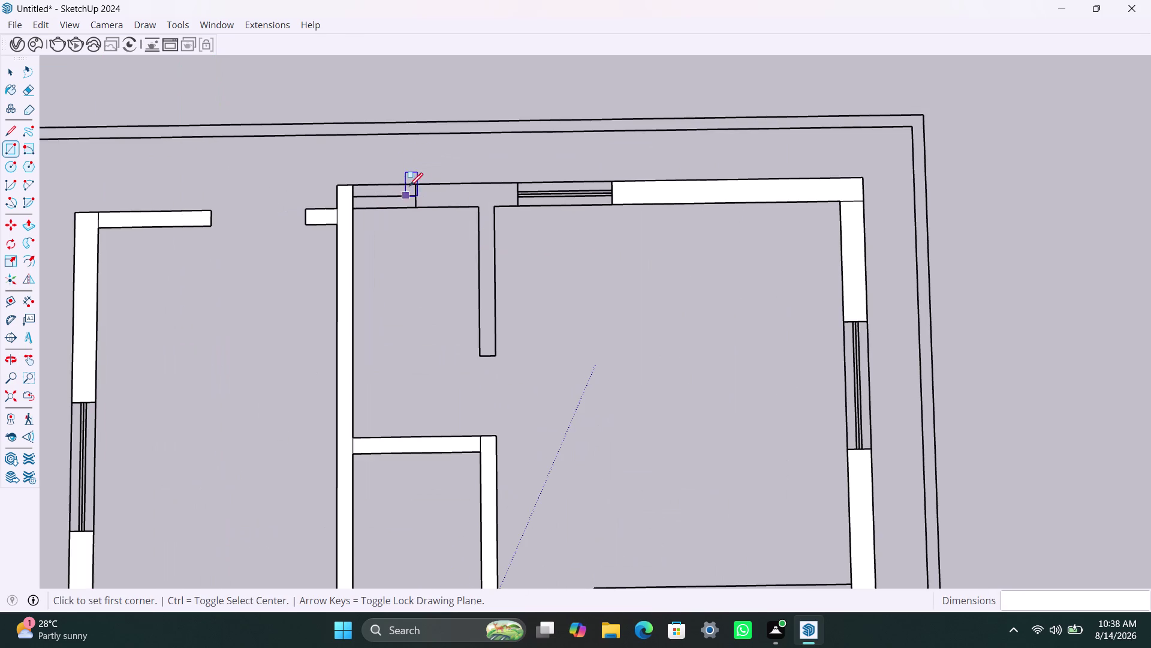
click(423, 181)
click(517, 203)
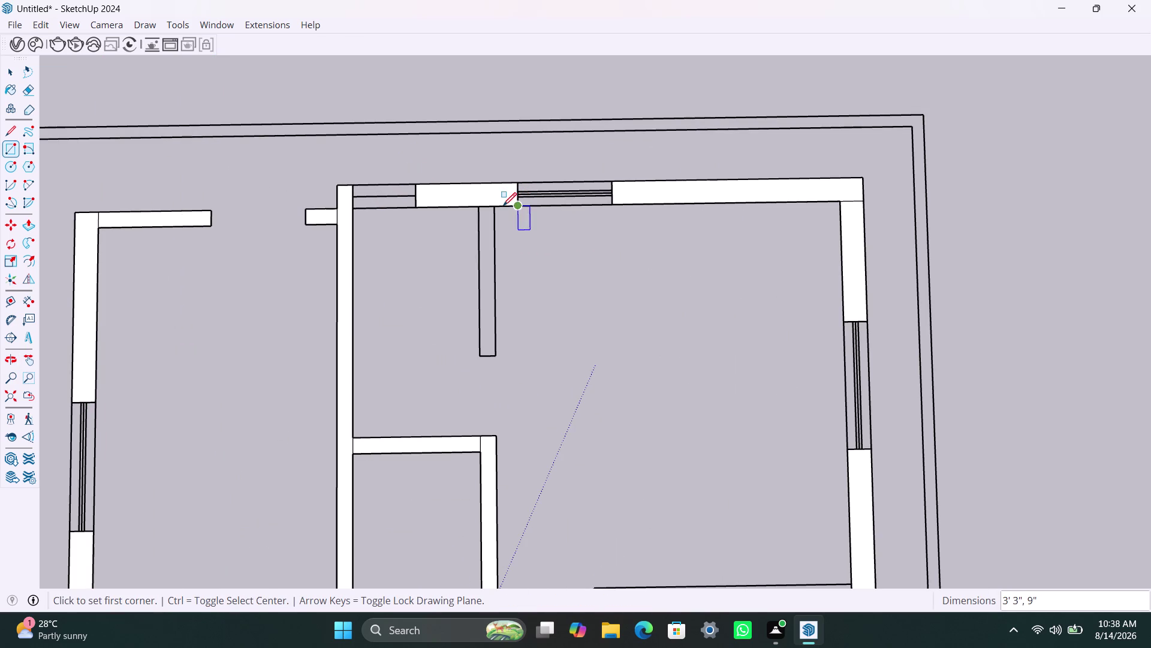
Fill the inner partition and the wall above the stairs, then return to Select.
click(499, 205)
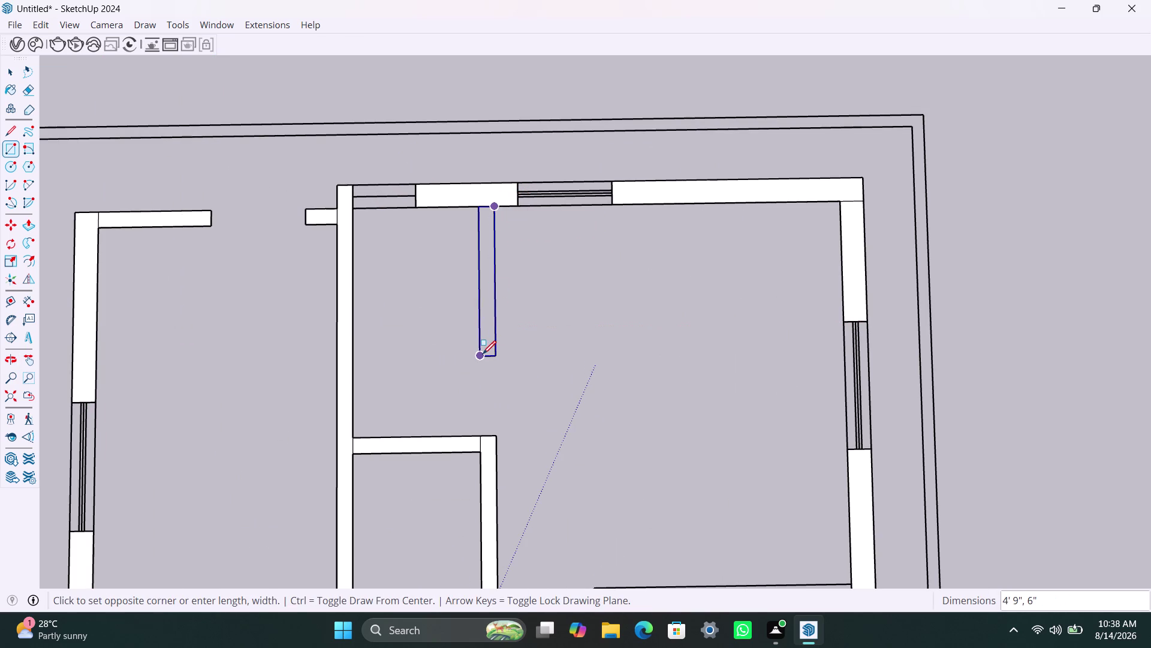
click(482, 354)
scroll(down, 3)
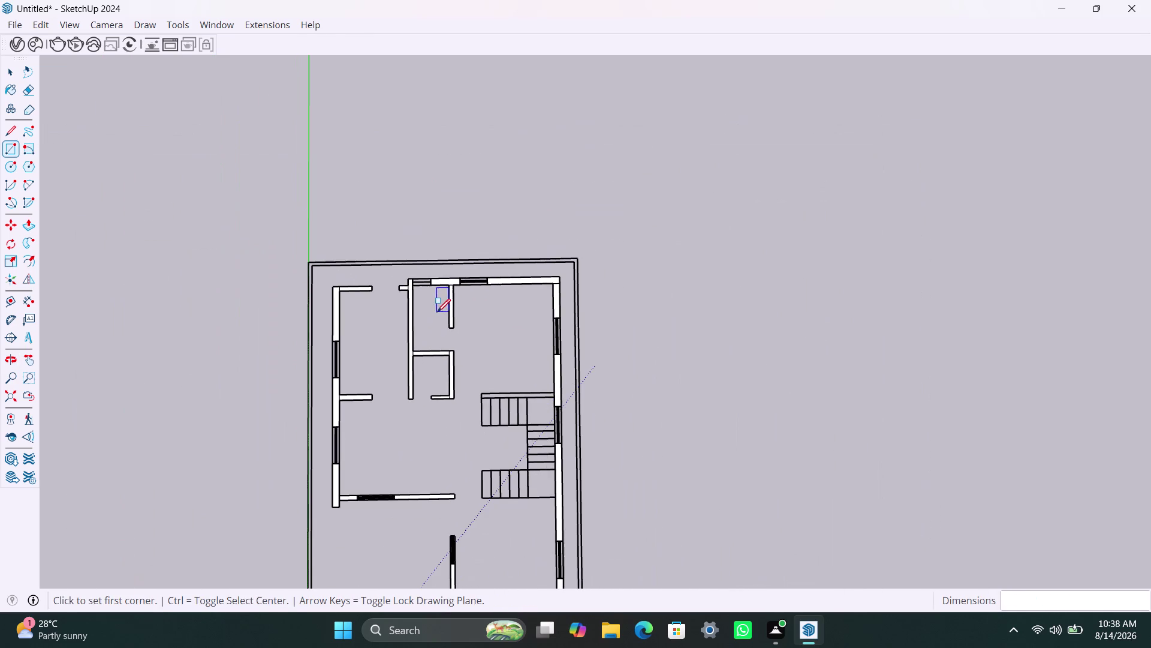
scroll(up, 3)
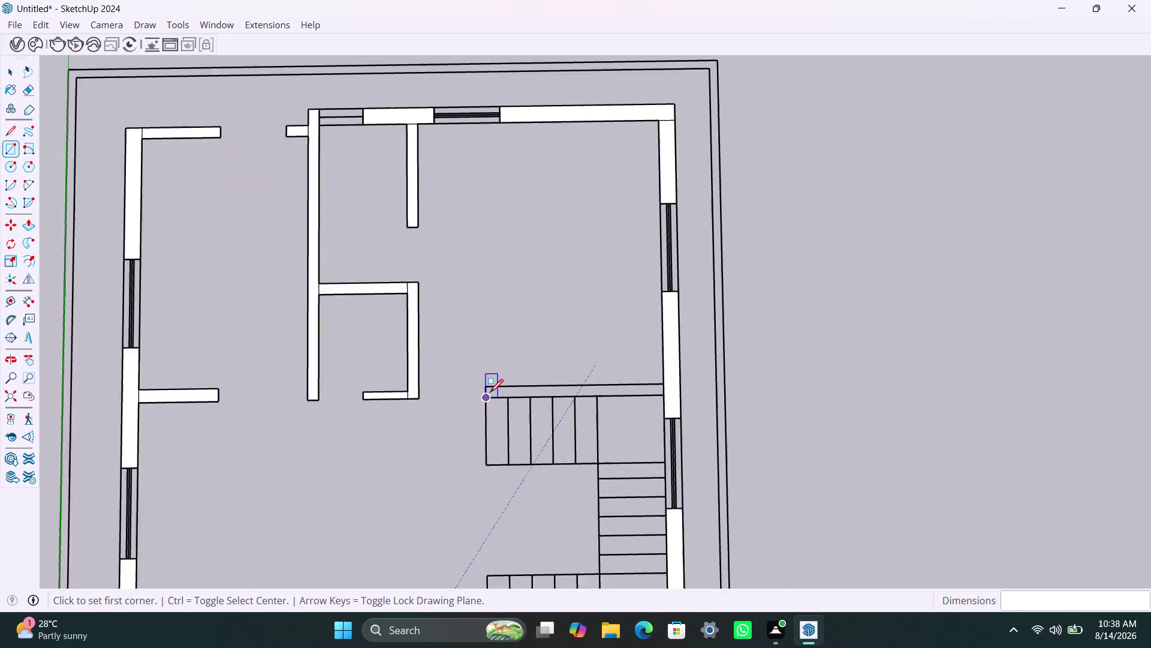
click(491, 385)
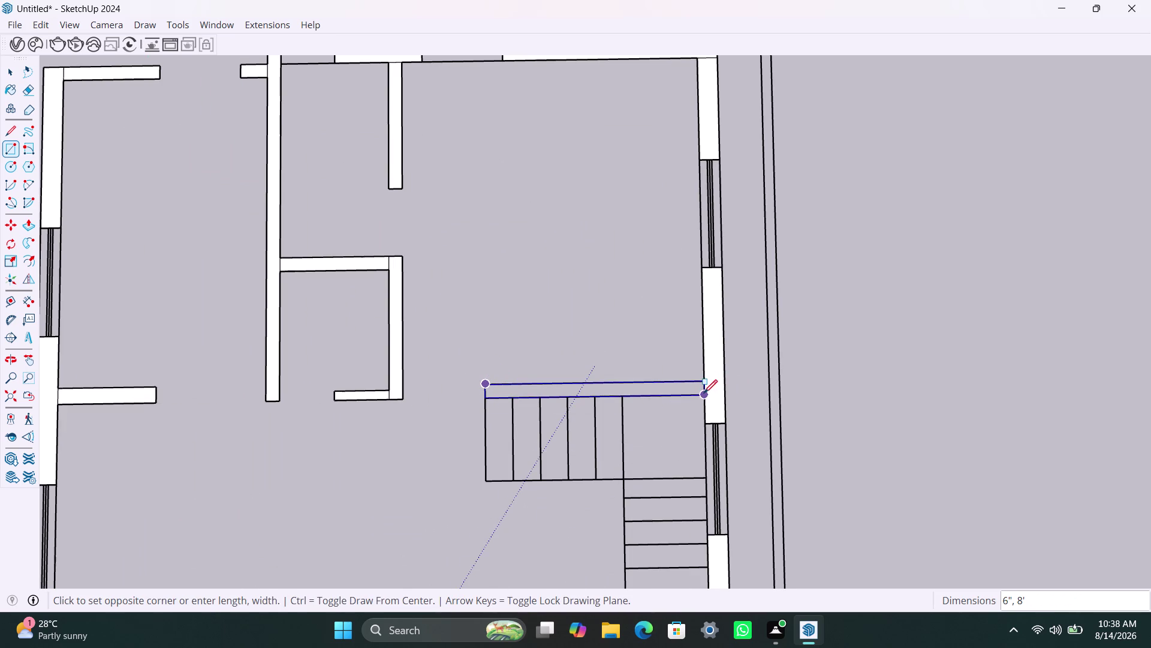
click(704, 392)
scroll(down, 3)
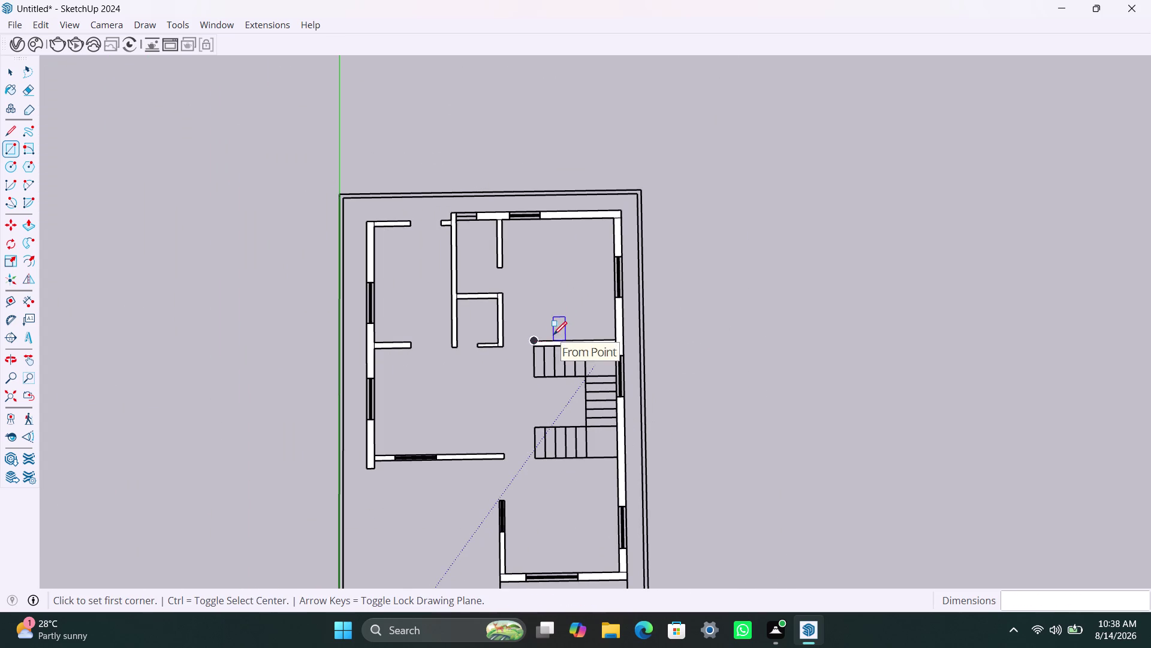
key(Escape)
scroll(down, 3)
key(space)
scroll(down, 3)
middle_drag(460, 396, 478, 280)
scroll(up, 3)
drag(432, 147, 637, 500)
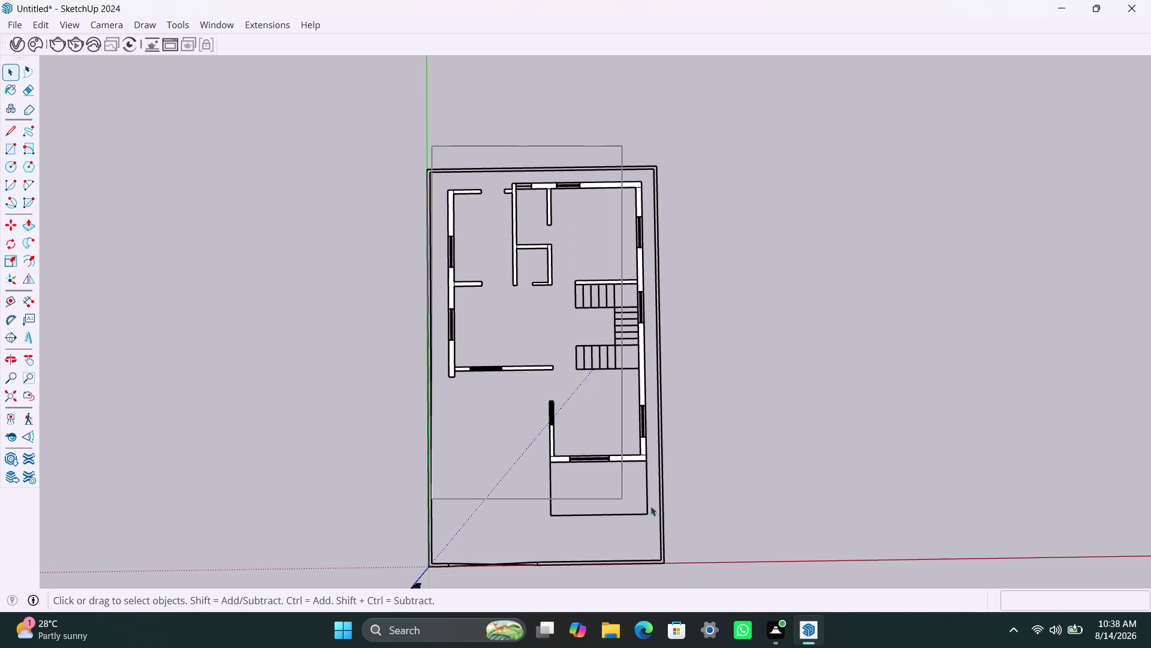
drag(637, 500, 652, 461)
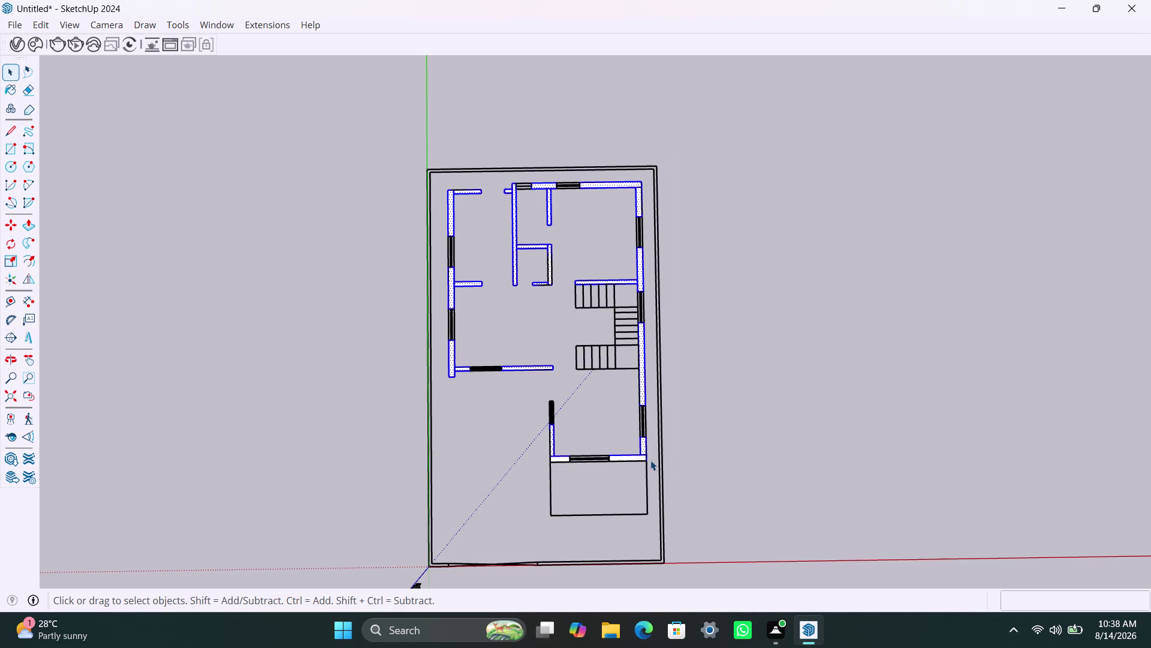
scroll(up, 3)
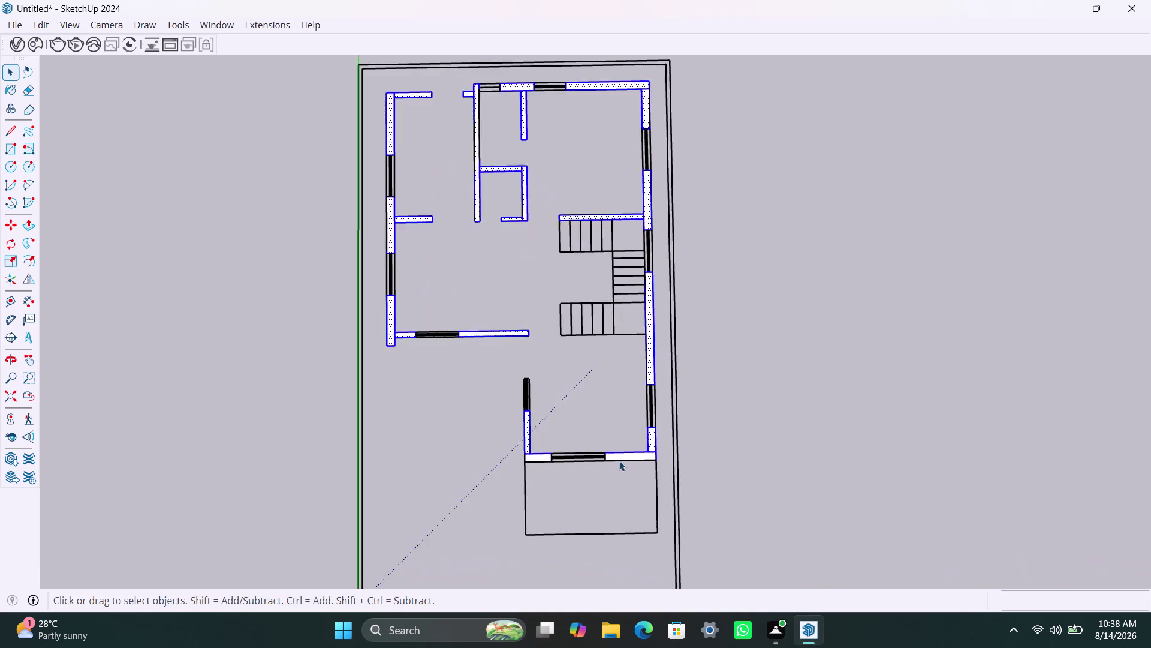
scroll(up, 3)
scroll(down, 3)
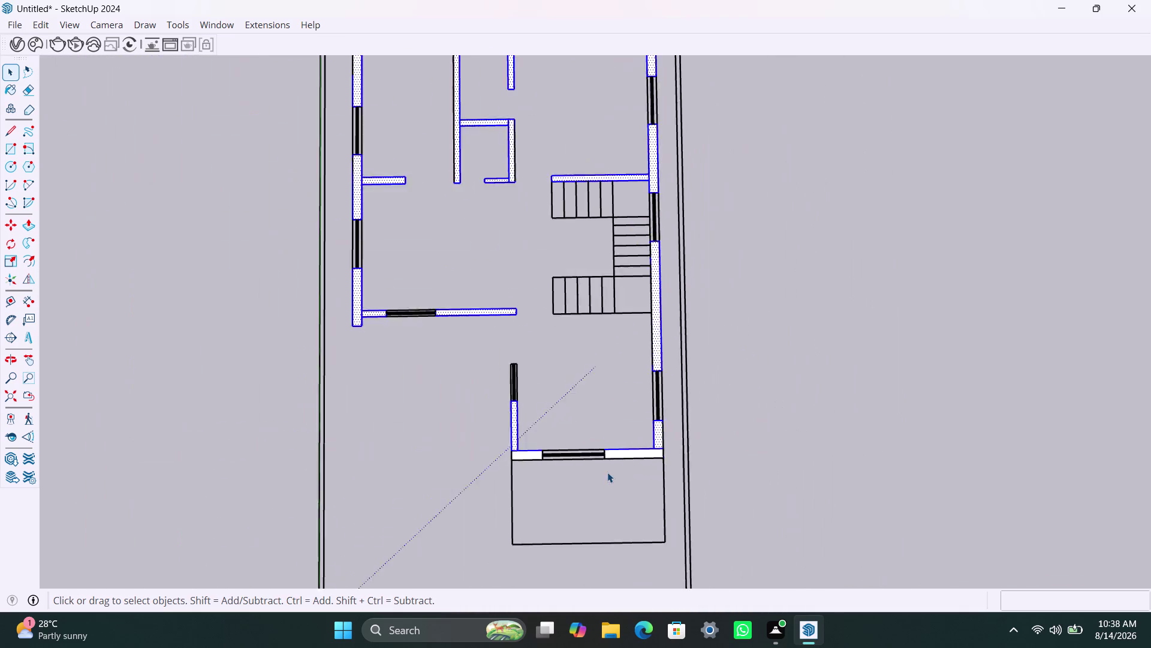
scroll(down, 3)
scroll(up, 3)
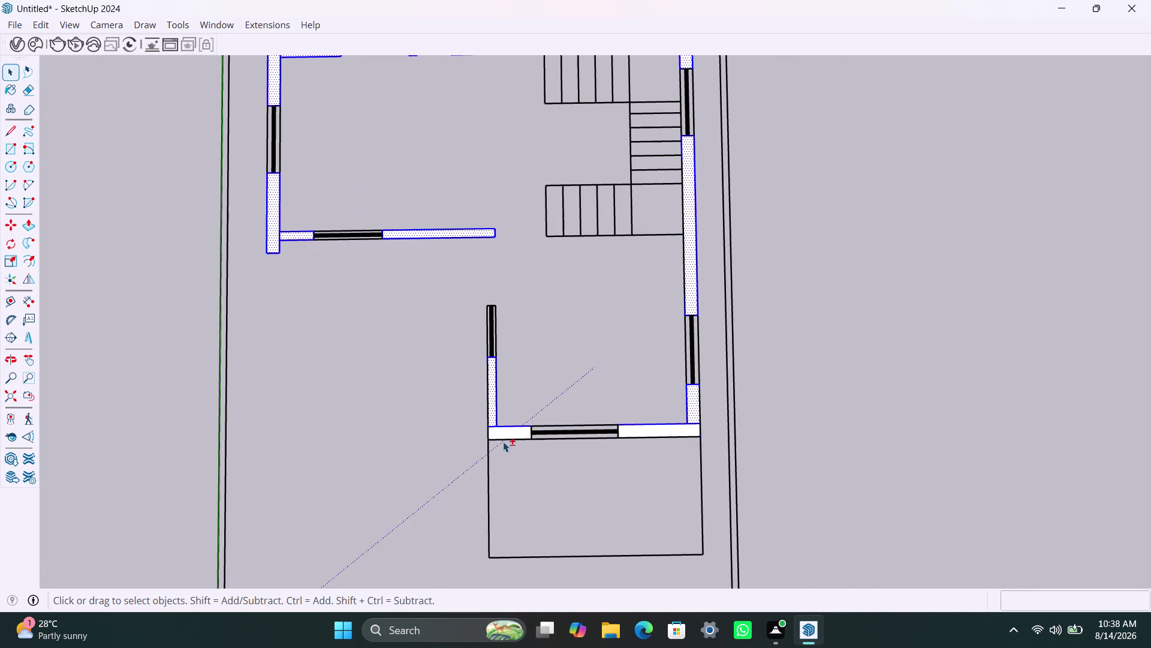
click(503, 441)
click(643, 436)
scroll(up, 3)
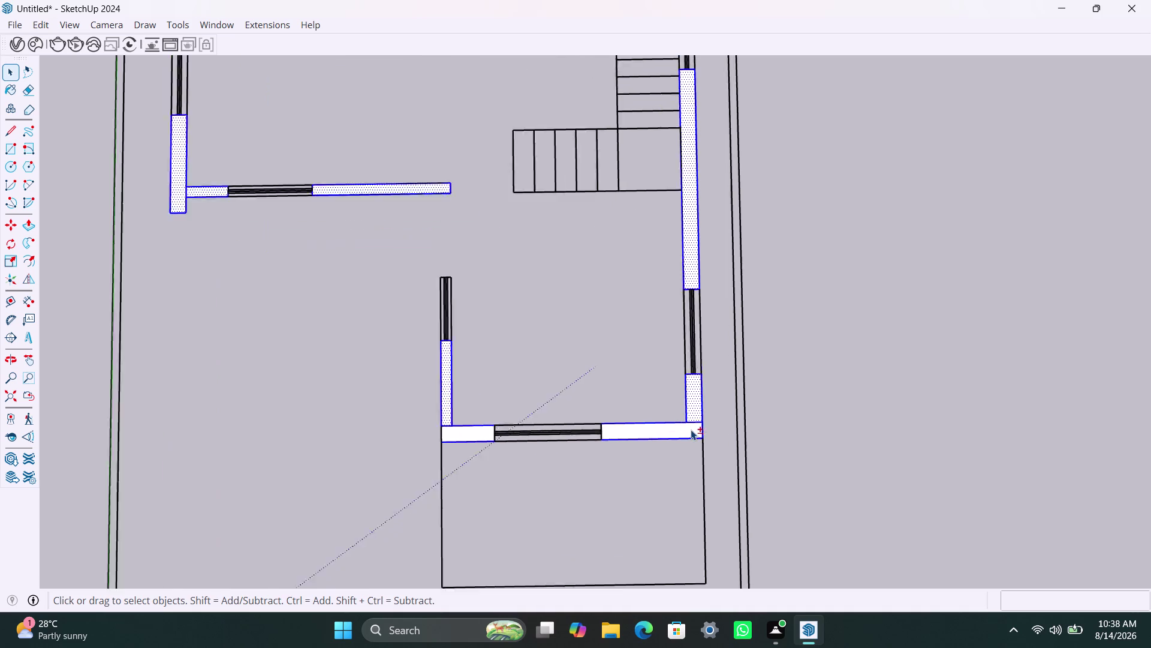
scroll(up, 3)
click(712, 424)
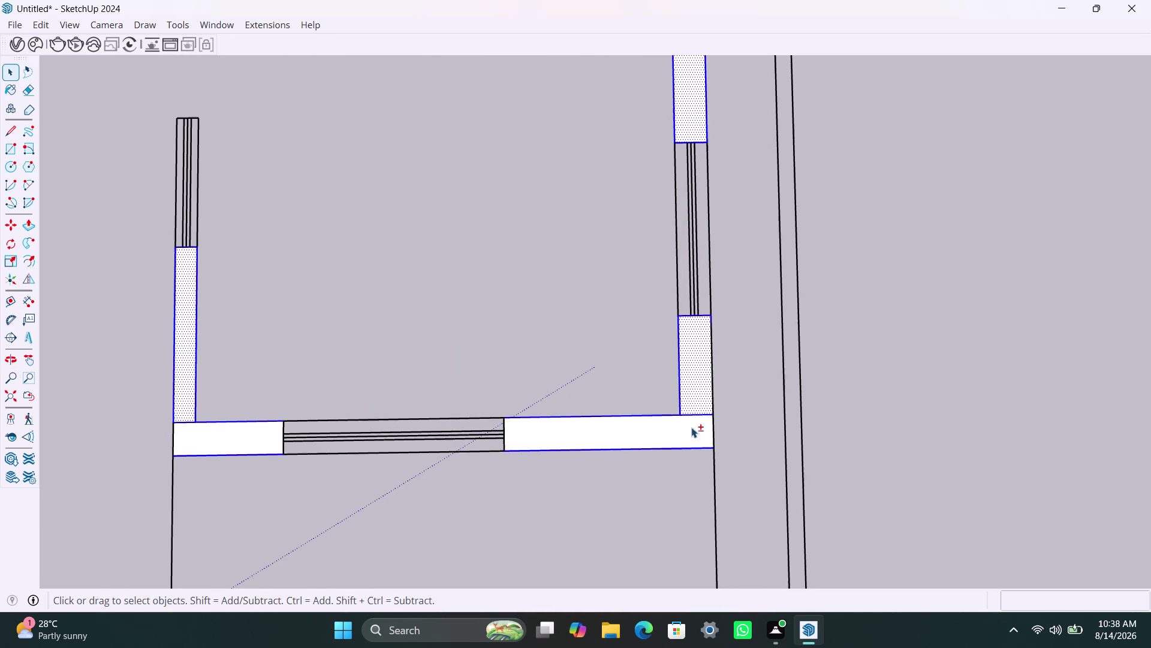
scroll(up, 3)
click(712, 431)
scroll(down, 3)
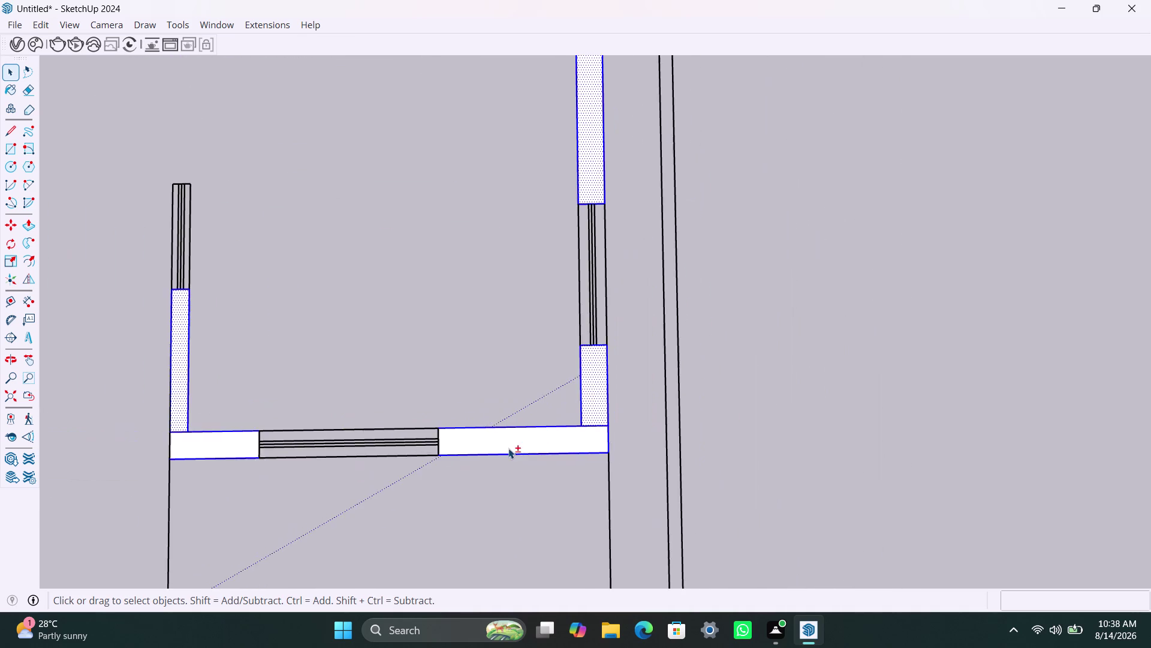
scroll(down, 3)
scroll(up, 3)
scroll(up, 3)
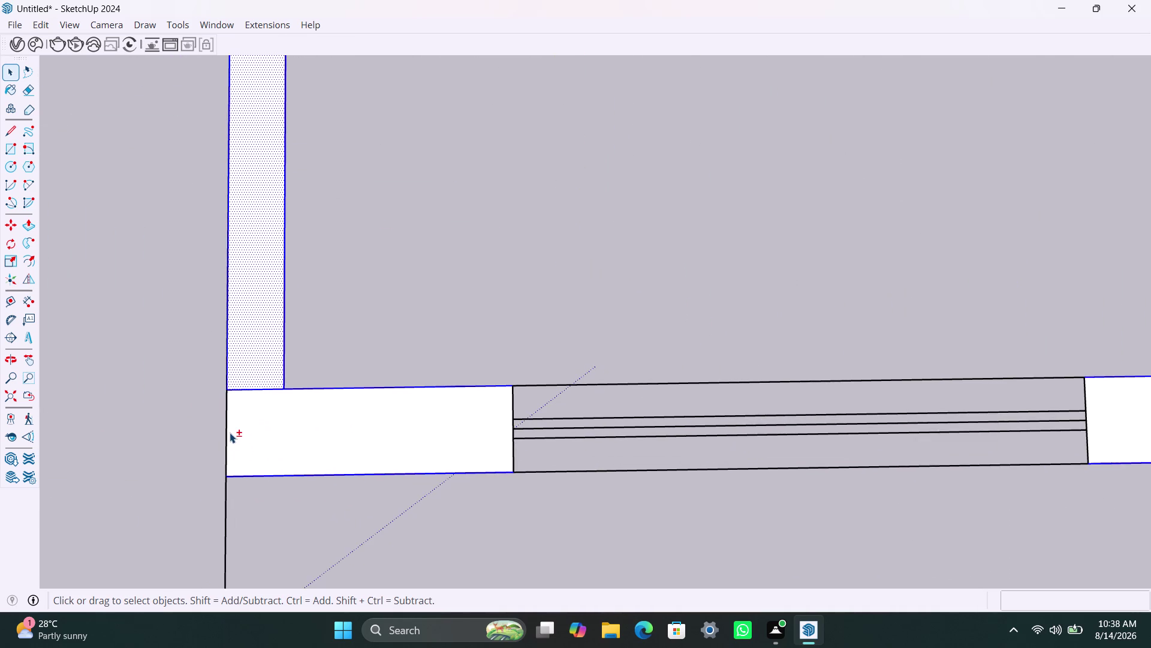
click(229, 432)
click(229, 432)
click(225, 432)
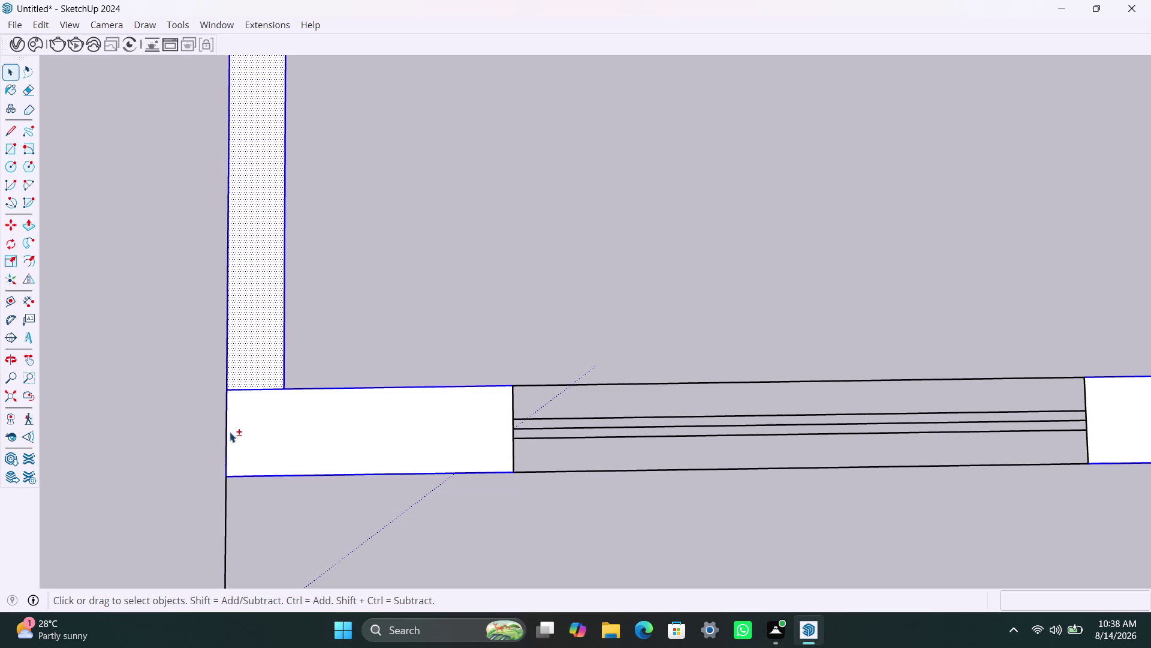
click(230, 432)
scroll(up, 3)
scroll(up, 3)
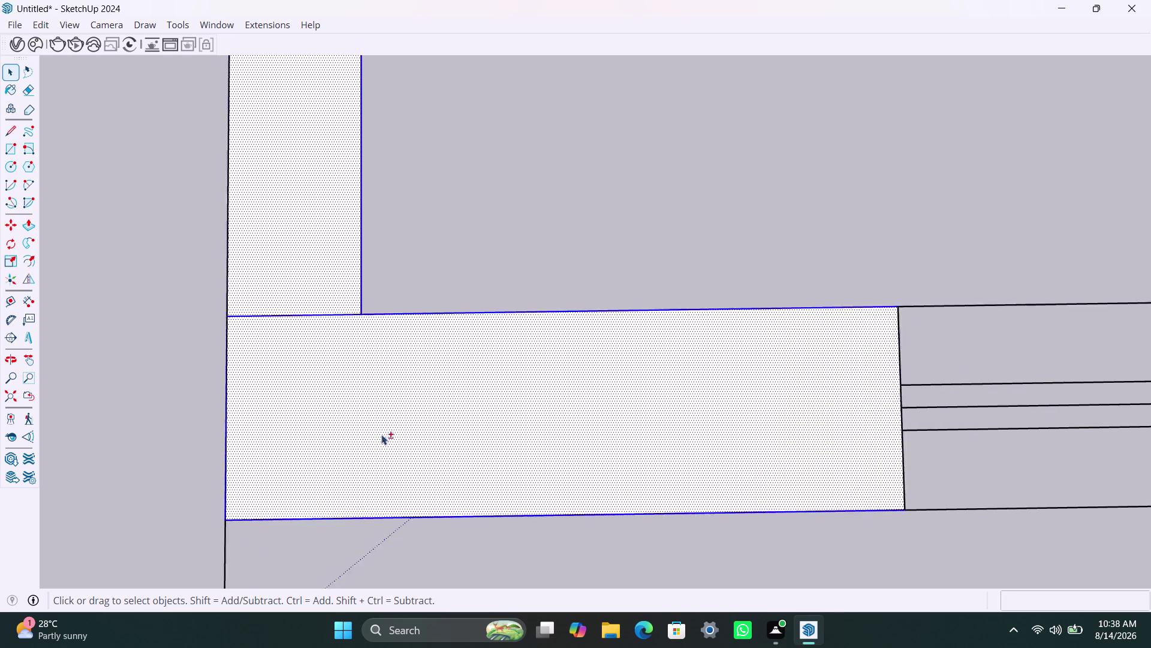
scroll(down, 3)
scroll(down, 3)
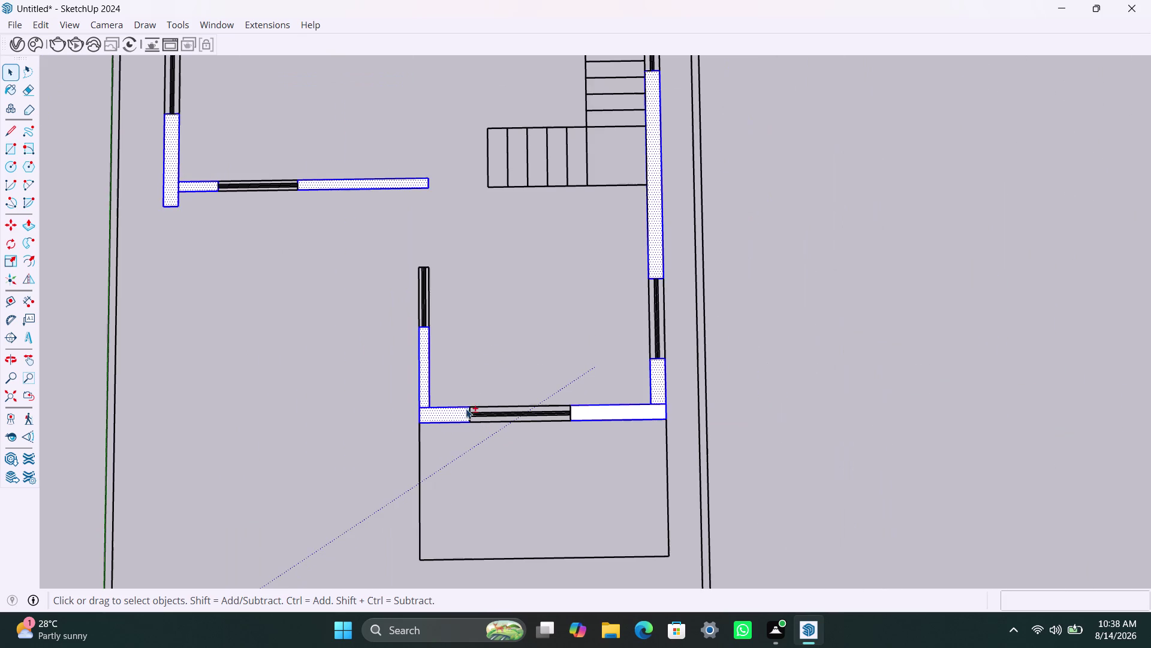
scroll(up, 3)
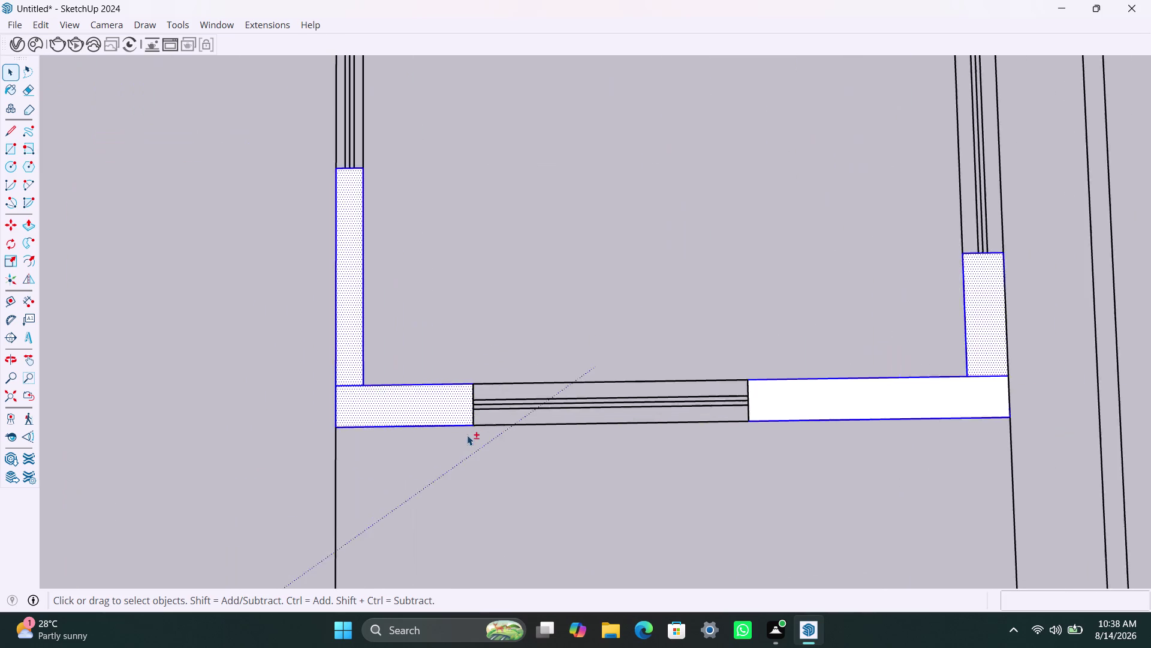
scroll(up, 3)
click(480, 400)
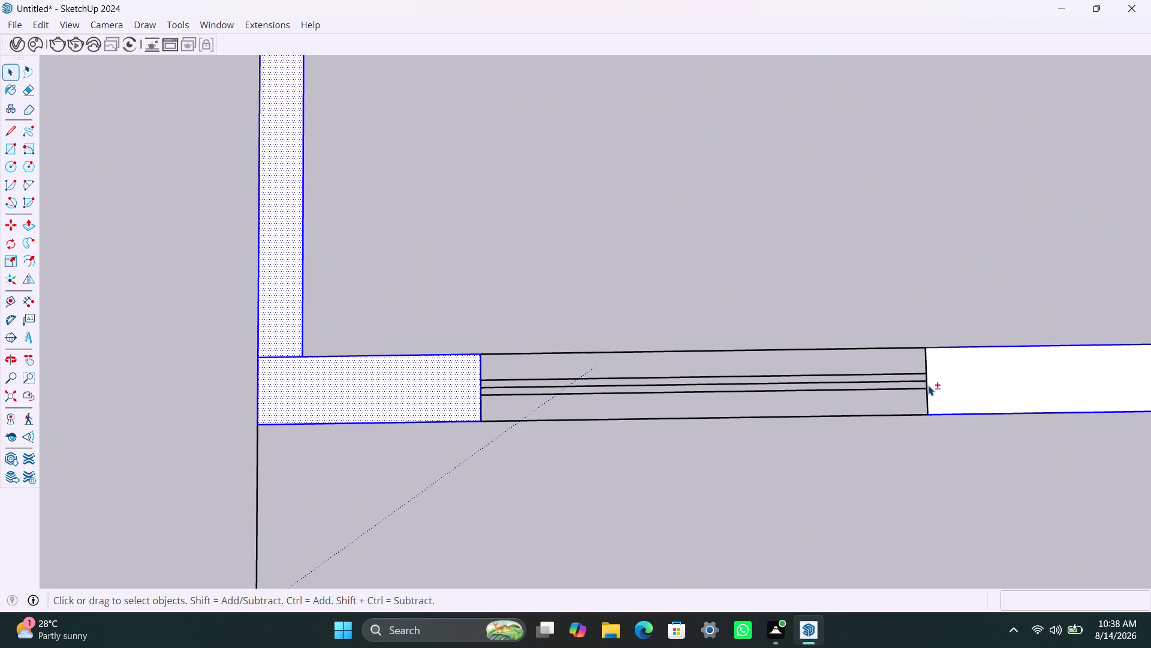
click(928, 385)
right_click(761, 351)
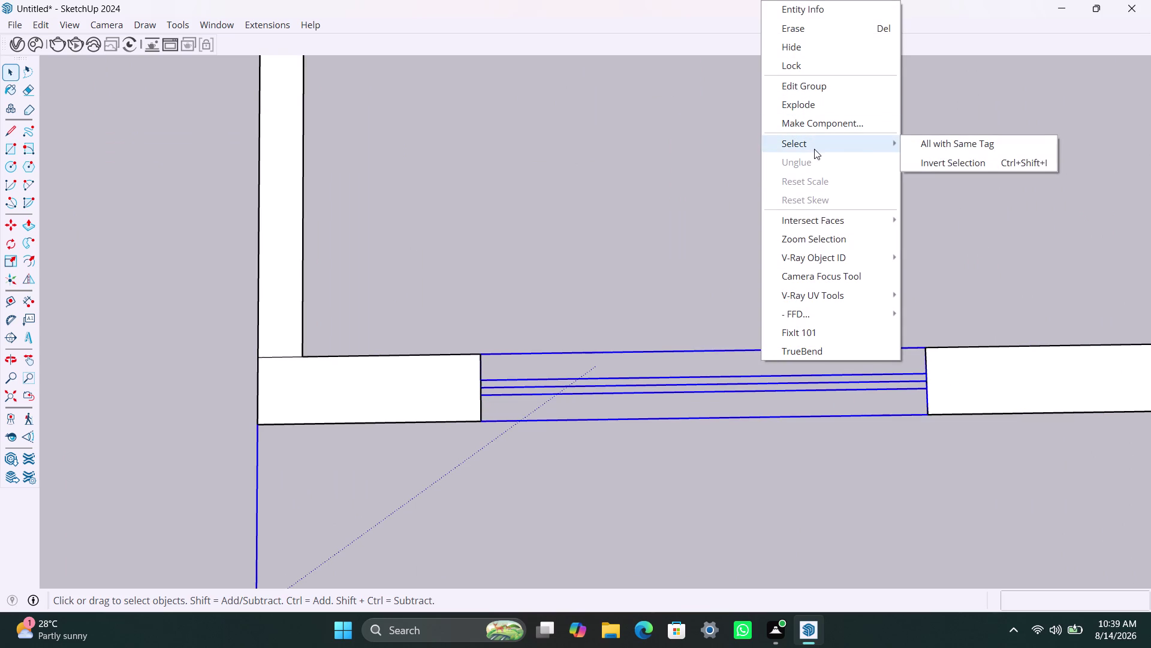
scroll(down, 3)
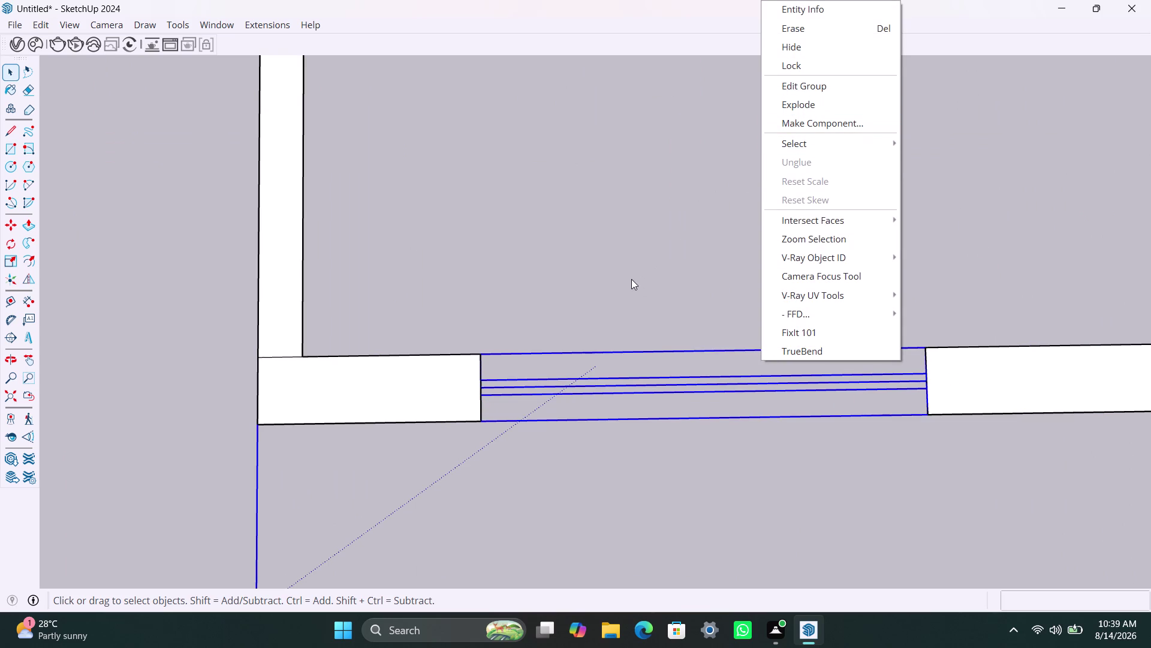
scroll(down, 3)
click(629, 212)
scroll(down, 3)
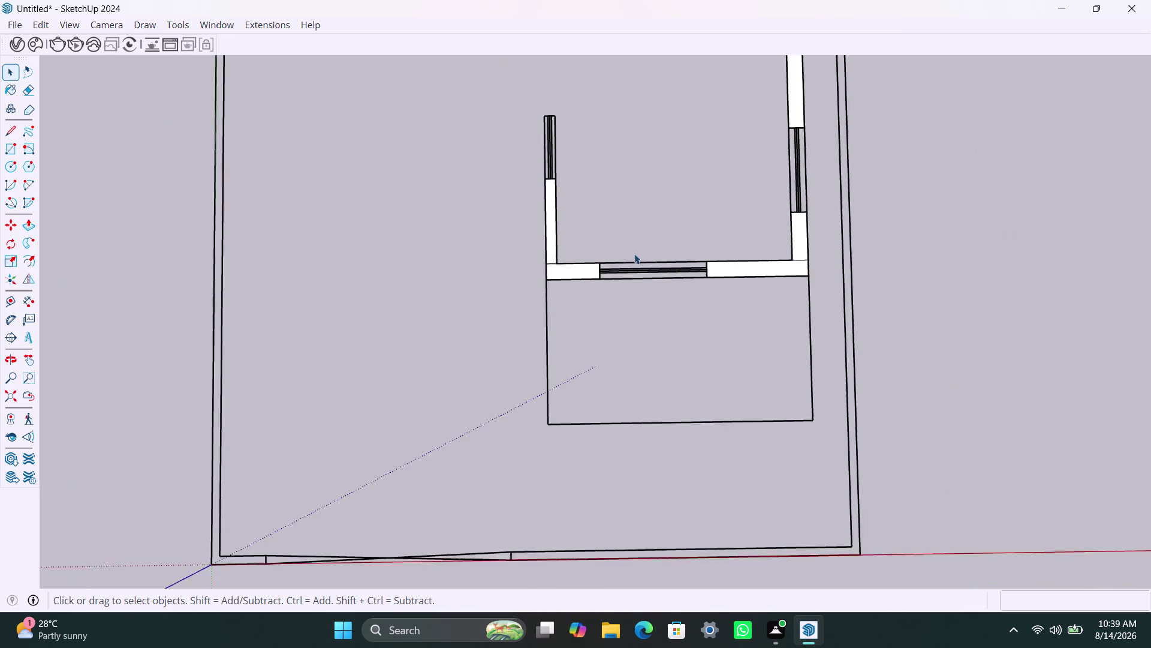
Box-select the left-side floor-plan walls, then cancel that selection.
scroll(down, 3)
click(643, 256)
scroll(down, 3)
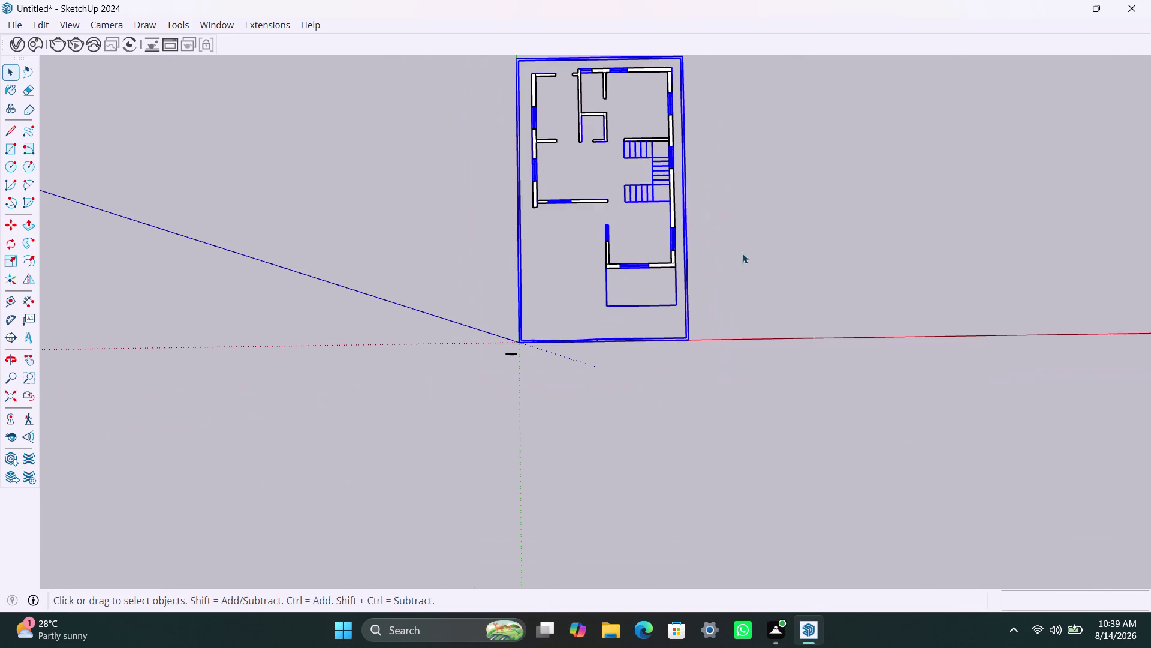
click(762, 243)
drag(529, 60, 582, 247)
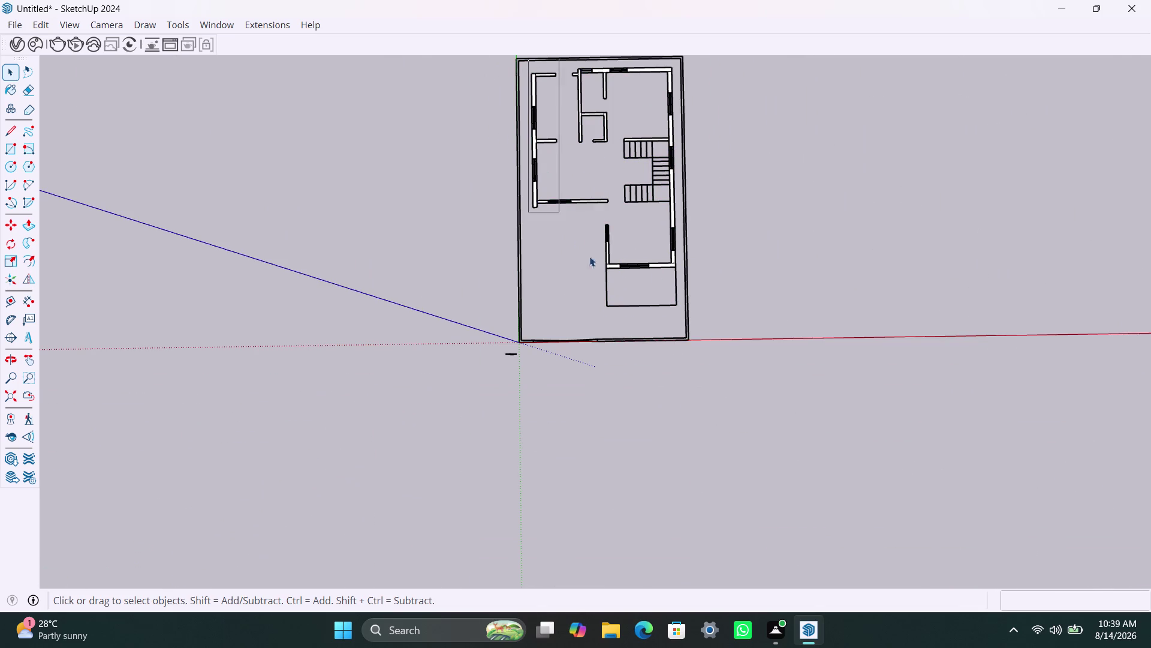
drag(583, 248, 680, 269)
right_click(661, 253)
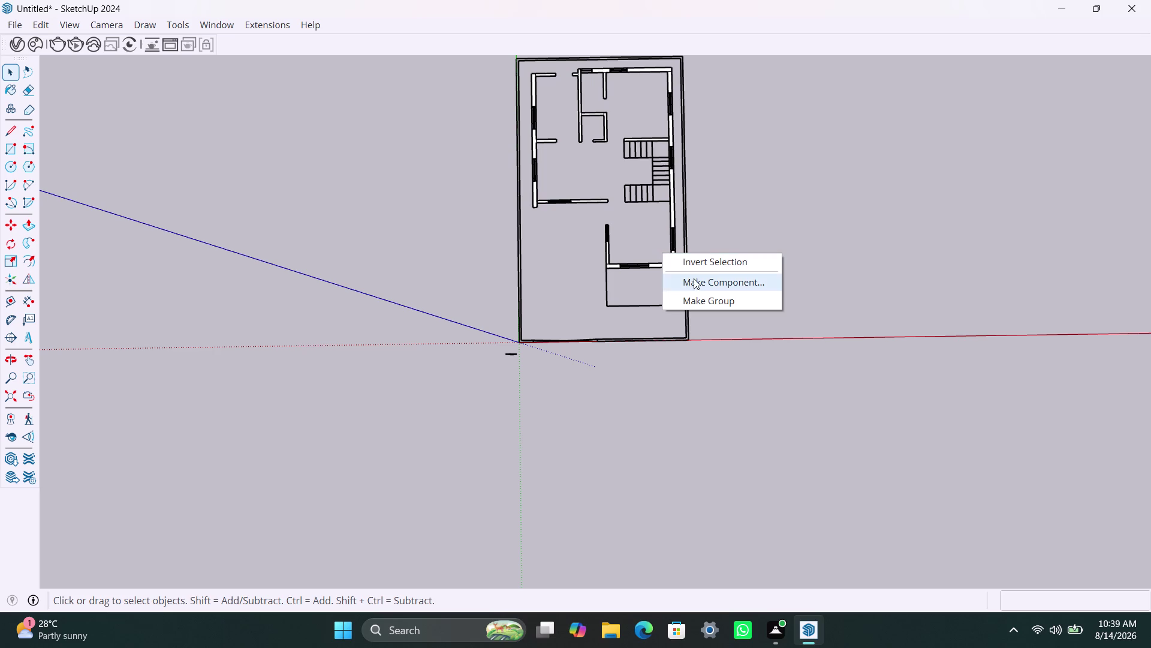
click(784, 208)
Box-select all floor-plan walls, Make Group, and zoom in on the plan.
drag(531, 58, 684, 268)
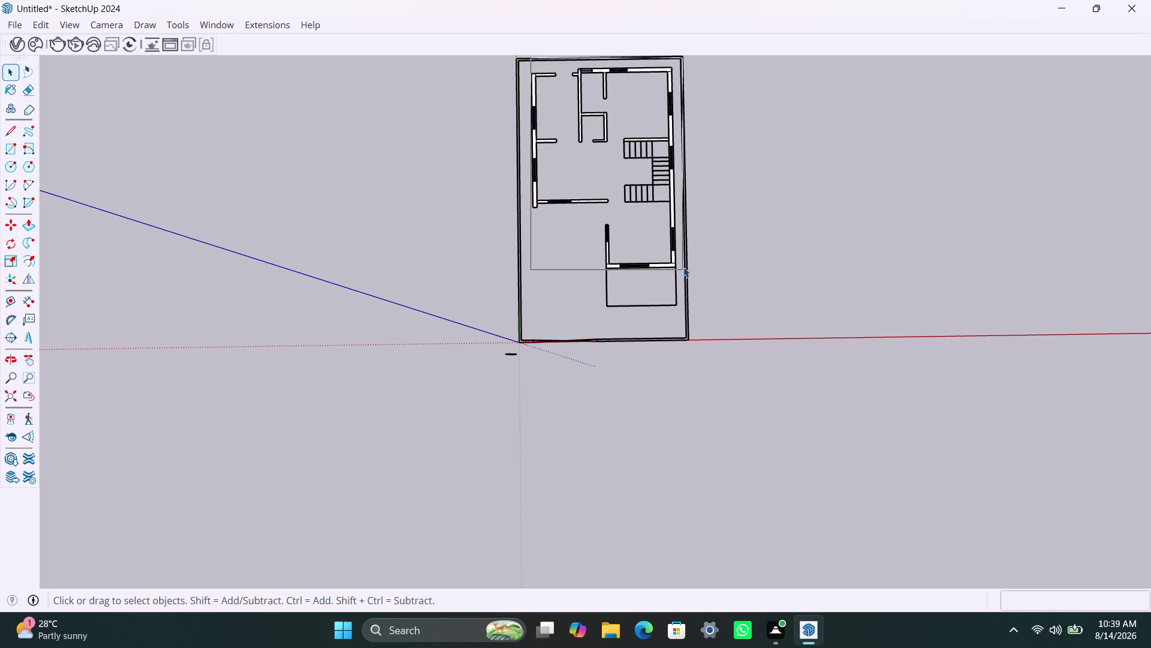
drag(684, 268, 678, 269)
right_click(670, 270)
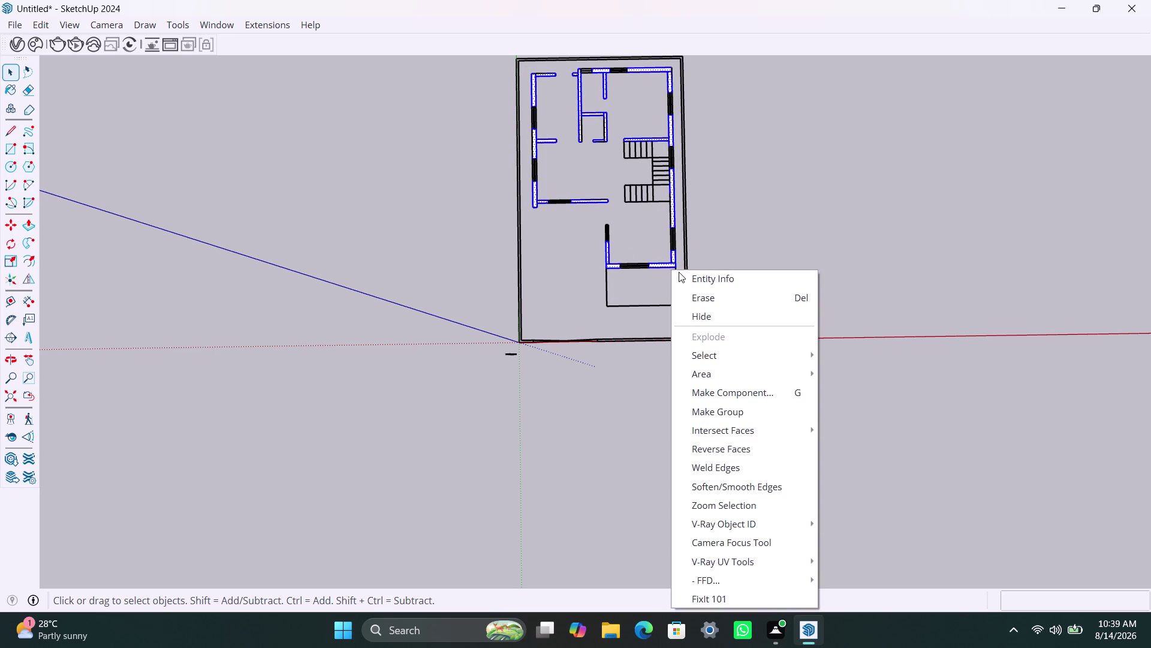
click(736, 410)
click(743, 238)
scroll(up, 3)
middle_drag(627, 230, 627, 231)
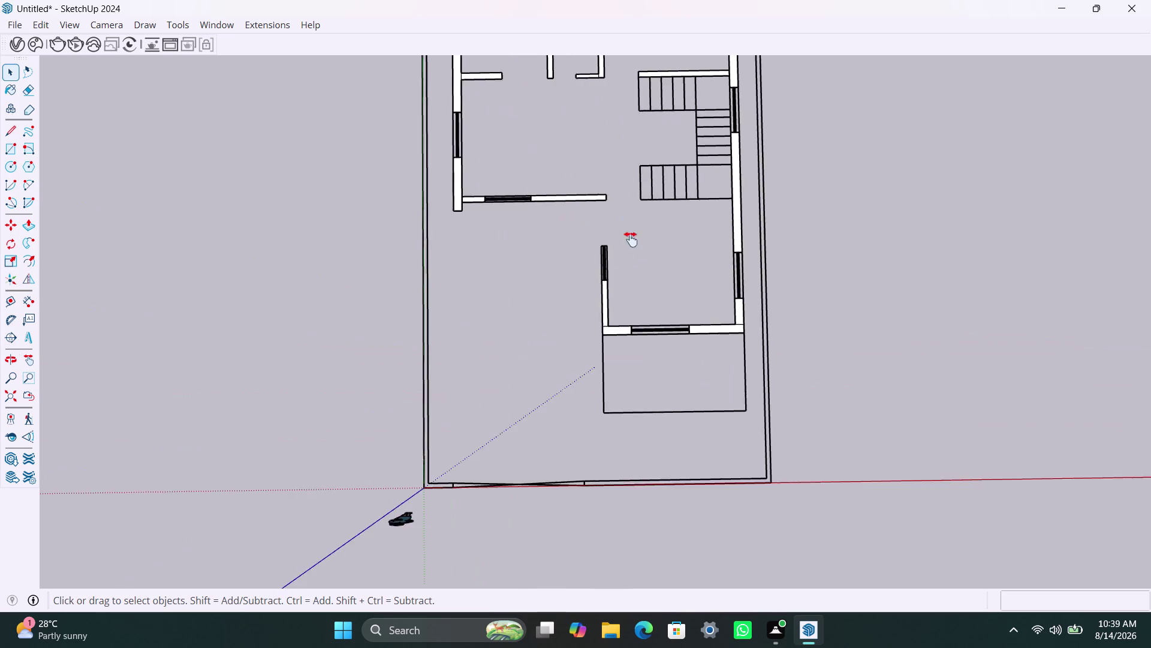
middle_drag(627, 231, 660, 513)
scroll(up, 3)
Push/Pull the top-left wall segment up to 10' 6".
triple_click(494, 197)
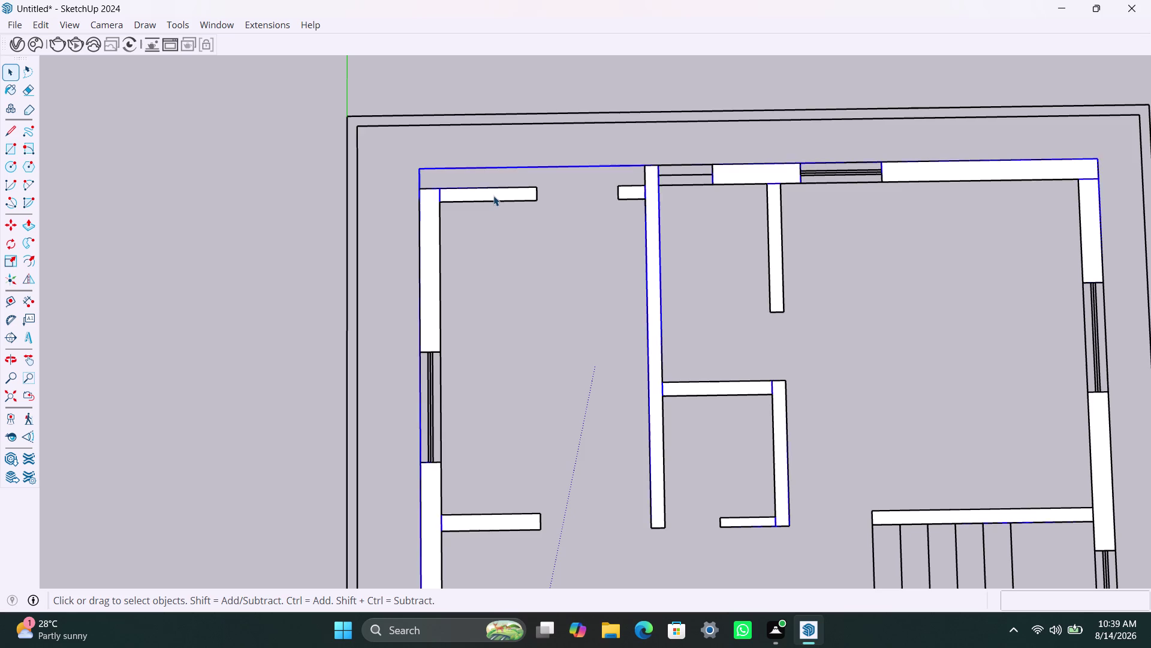
click(493, 195)
key(p)
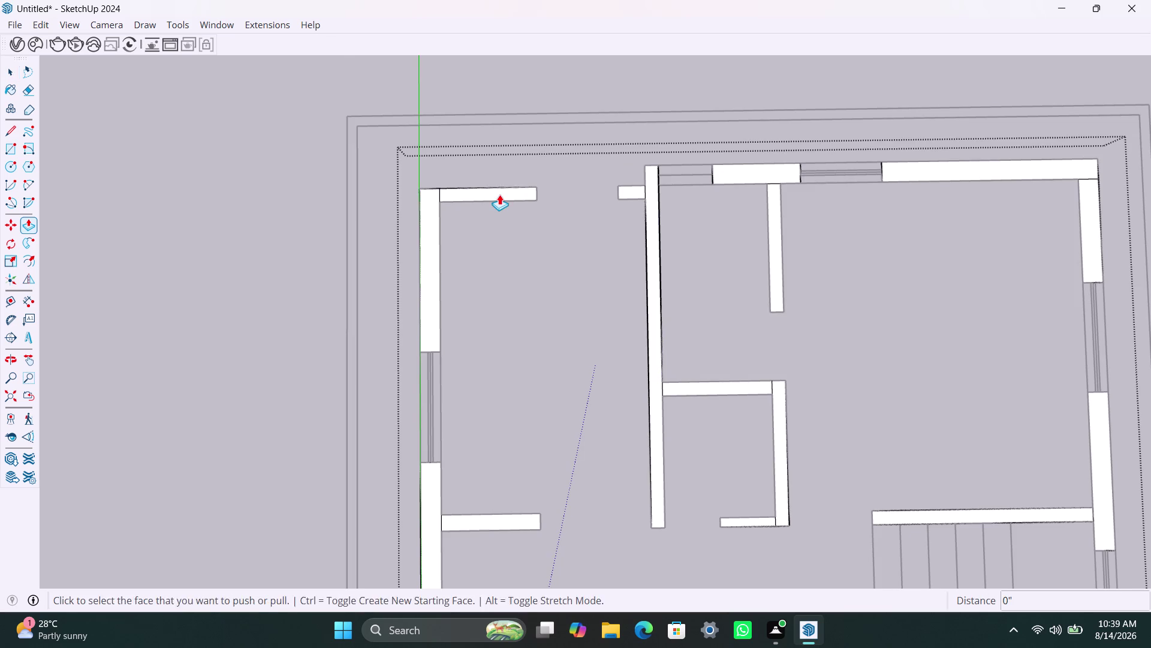
click(500, 195)
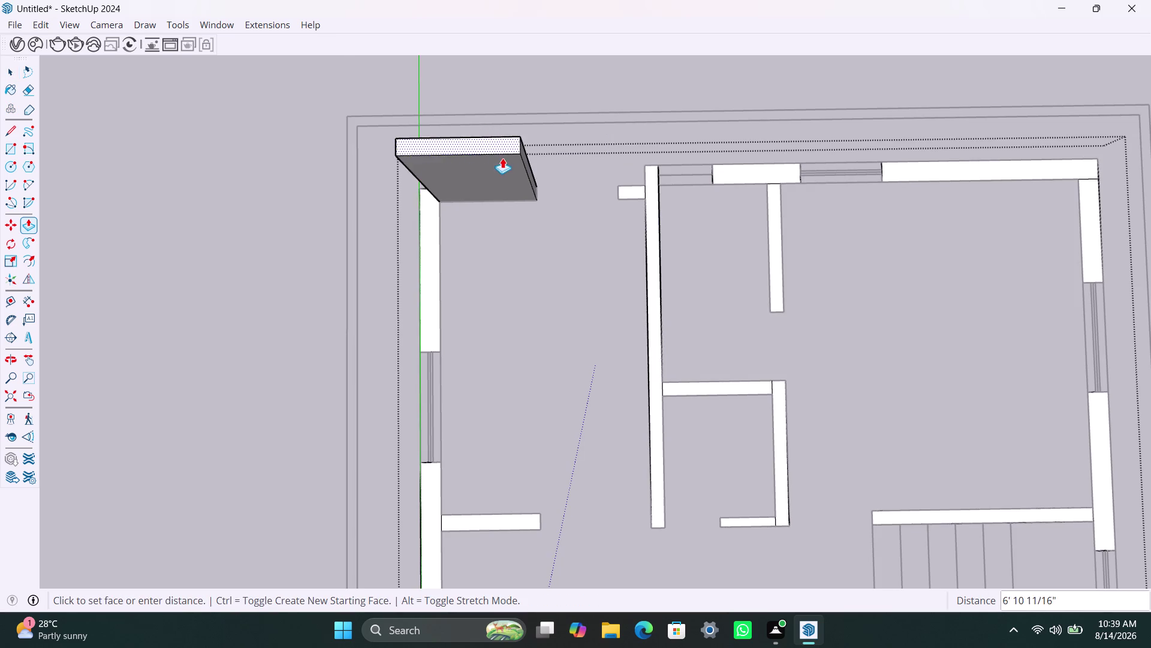
scroll(down, 3)
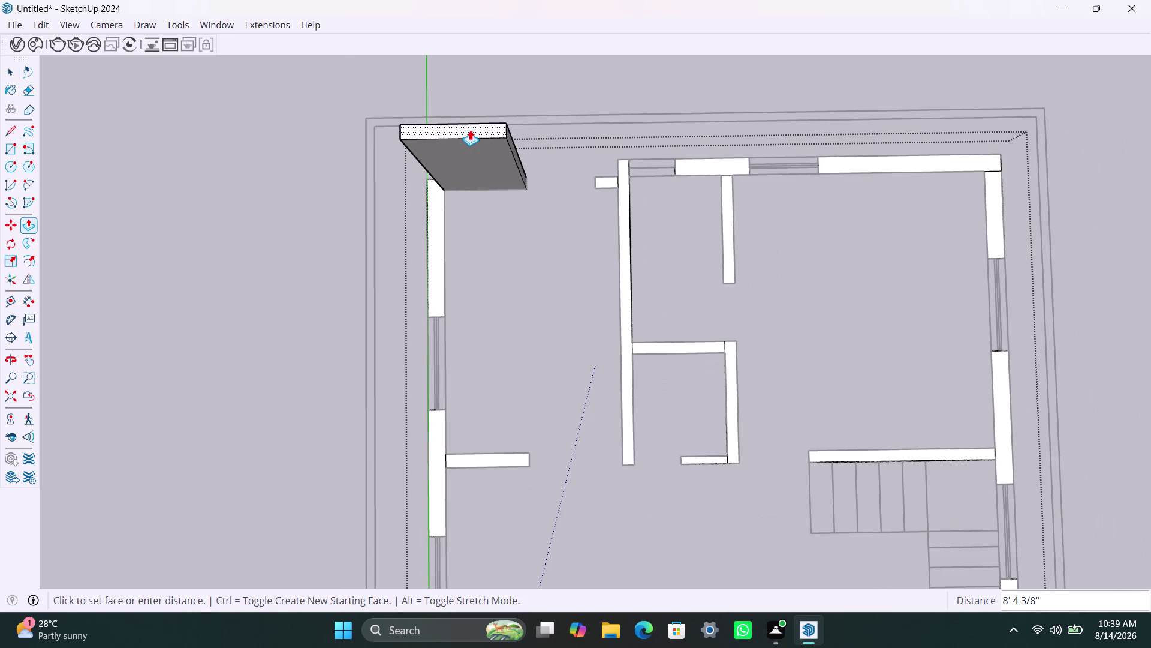
text(10)
text(')
text(6")
key(Return)
Raise the left, lower-left, interior, central, top and small-room walls to the same height.
double_click(440, 205)
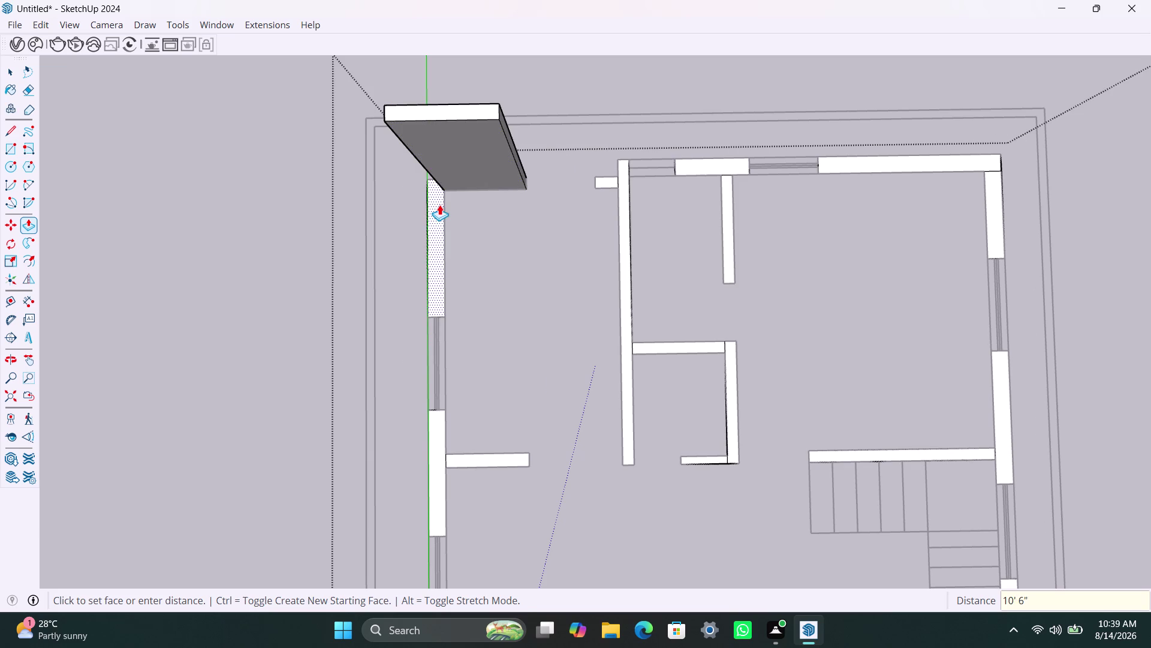
double_click(433, 420)
double_click(487, 454)
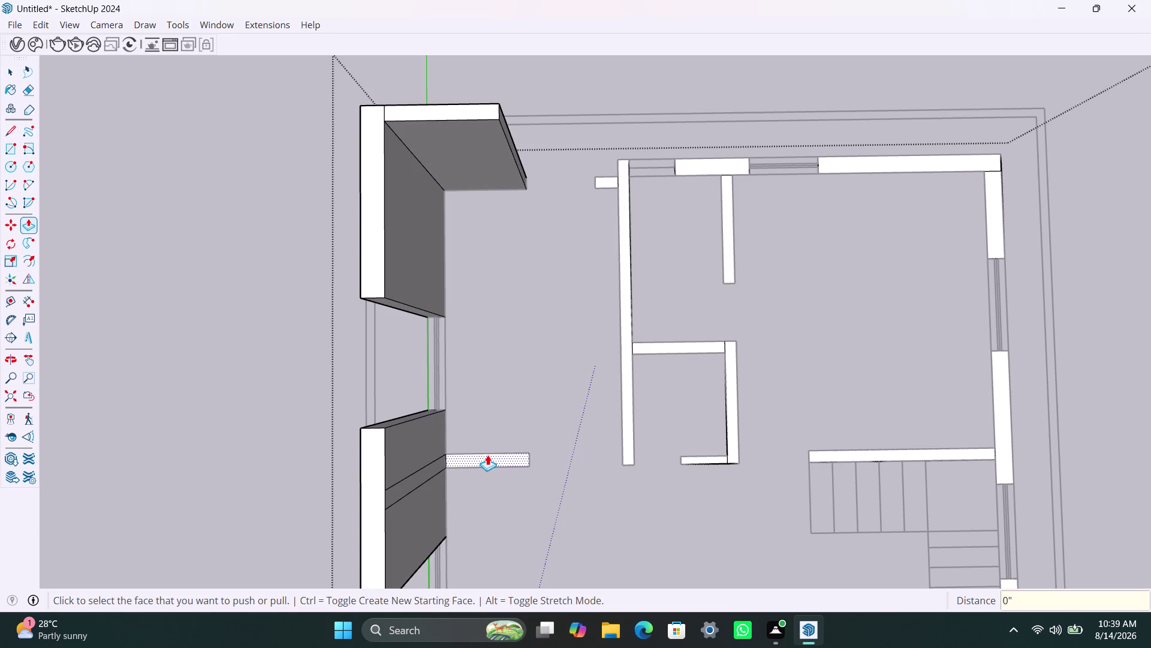
double_click(630, 419)
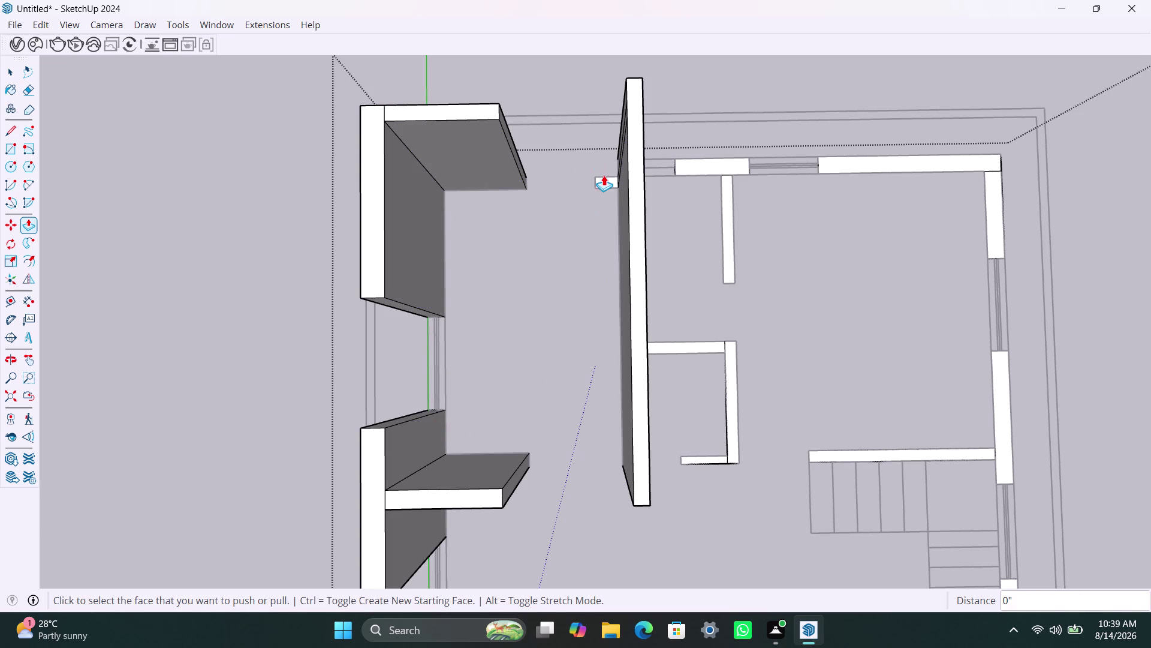
scroll(up, 3)
double_click(600, 179)
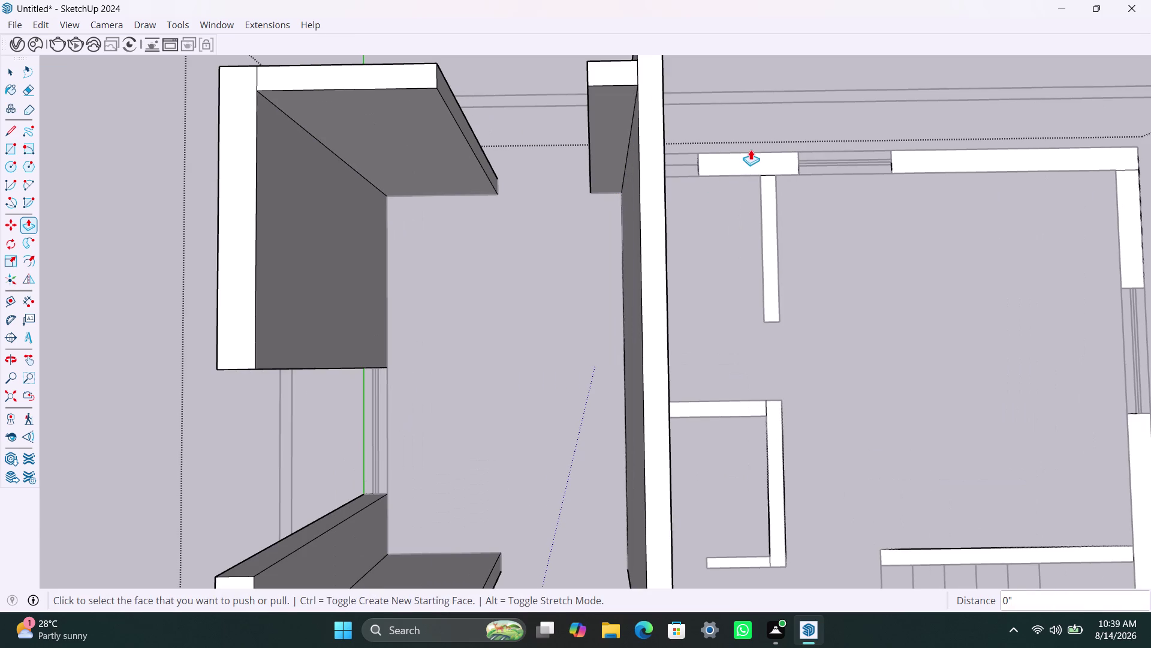
double_click(750, 158)
double_click(768, 217)
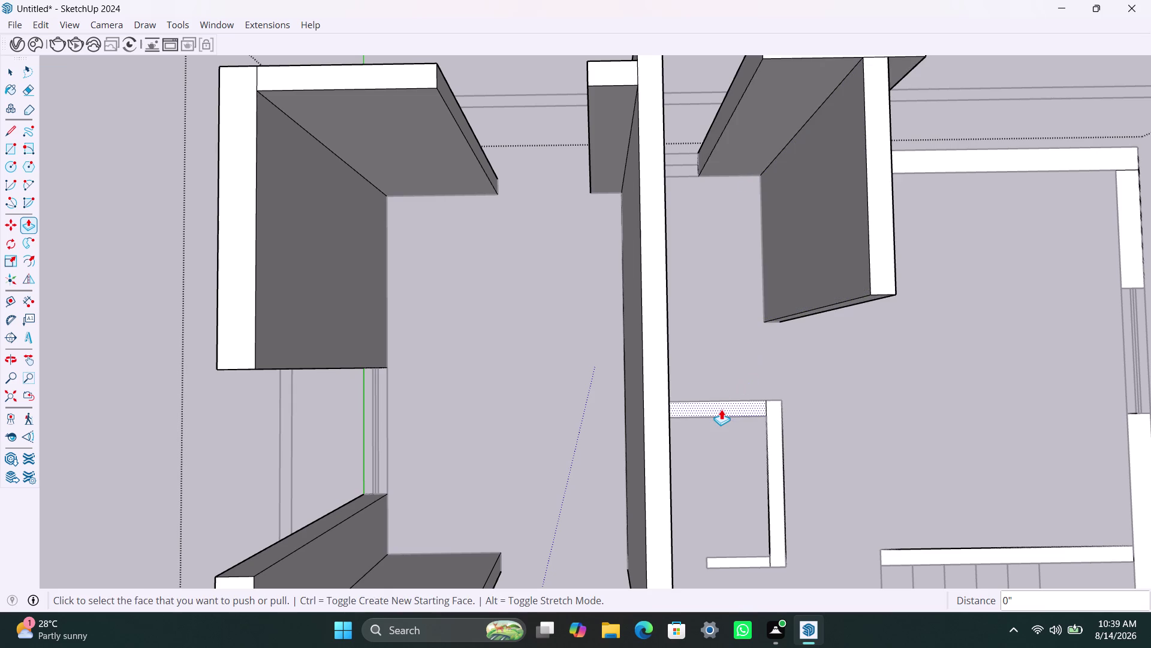
double_click(721, 409)
double_click(784, 490)
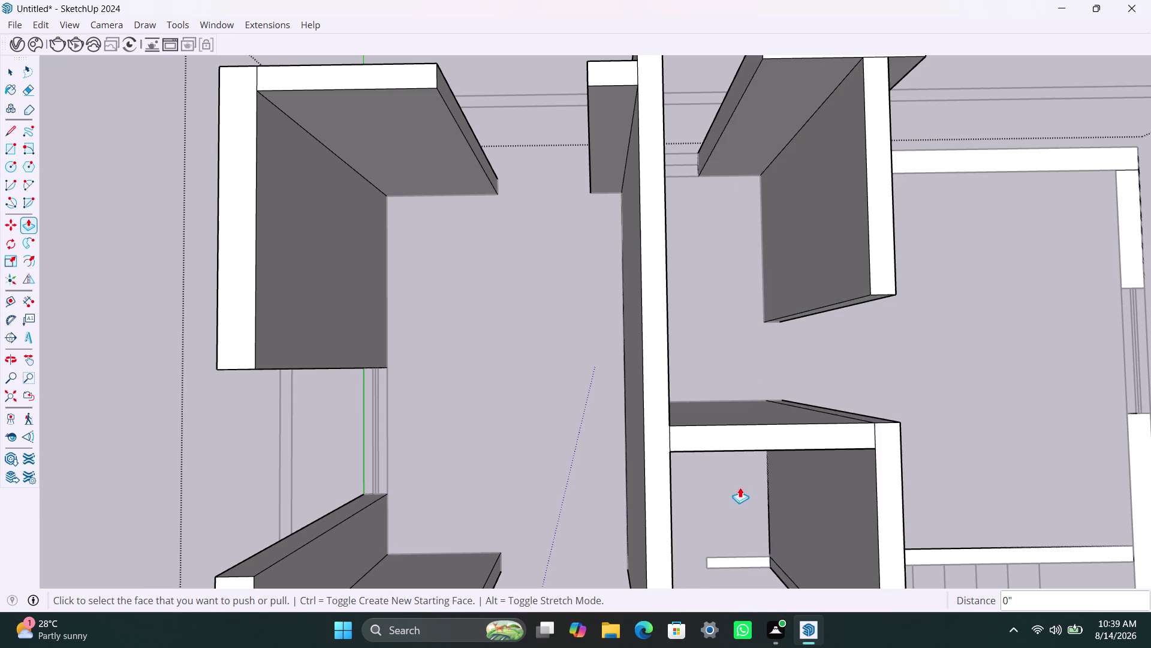
Raise the small room's wall stub, the top-right and right walls, and the wall beside the stairs.
scroll(down, 3)
middle_drag(739, 487, 725, 197)
scroll(up, 3)
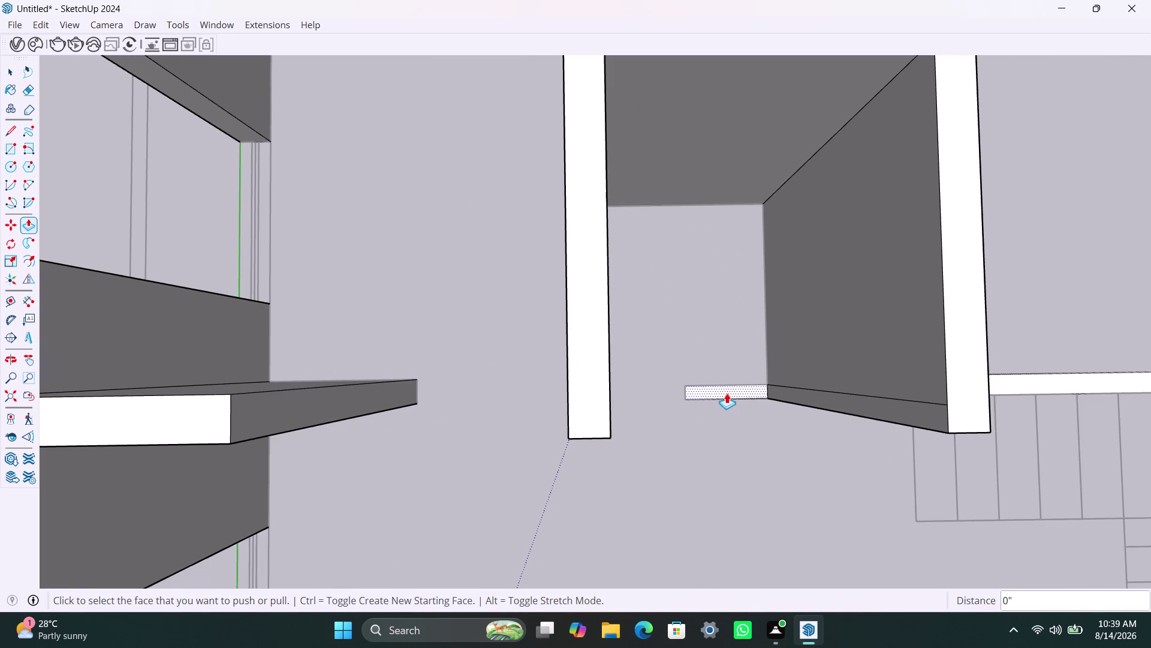
double_click(727, 392)
click(723, 389)
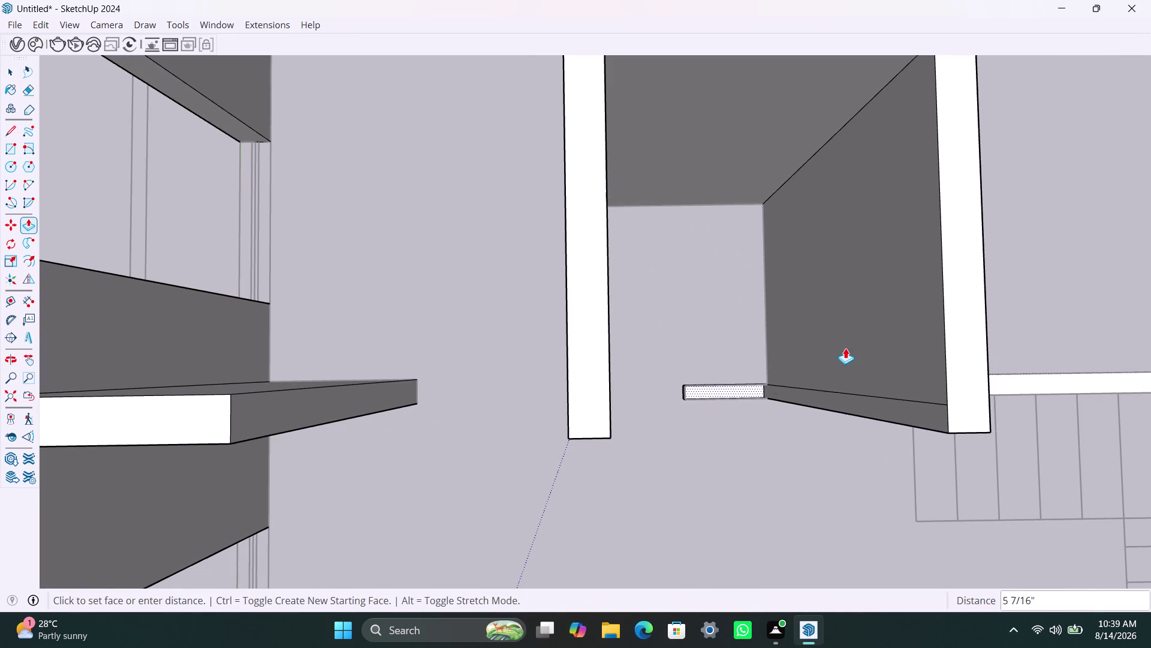
click(956, 283)
scroll(down, 3)
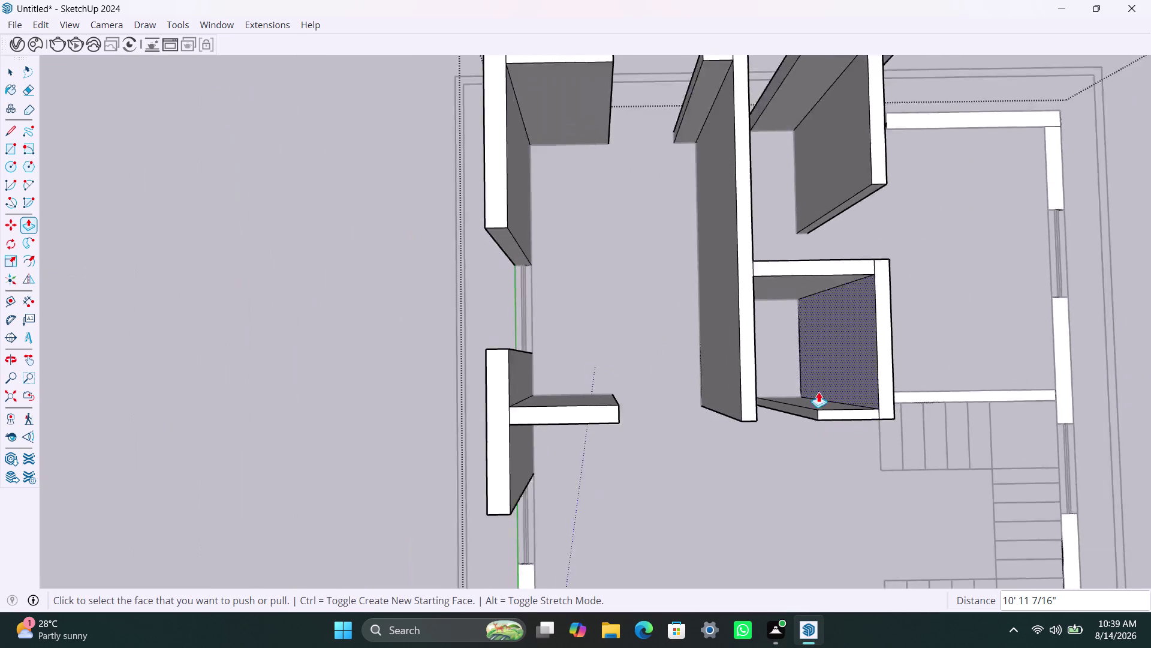
scroll(down, 3)
middle_drag(825, 366, 473, 346)
scroll(up, 3)
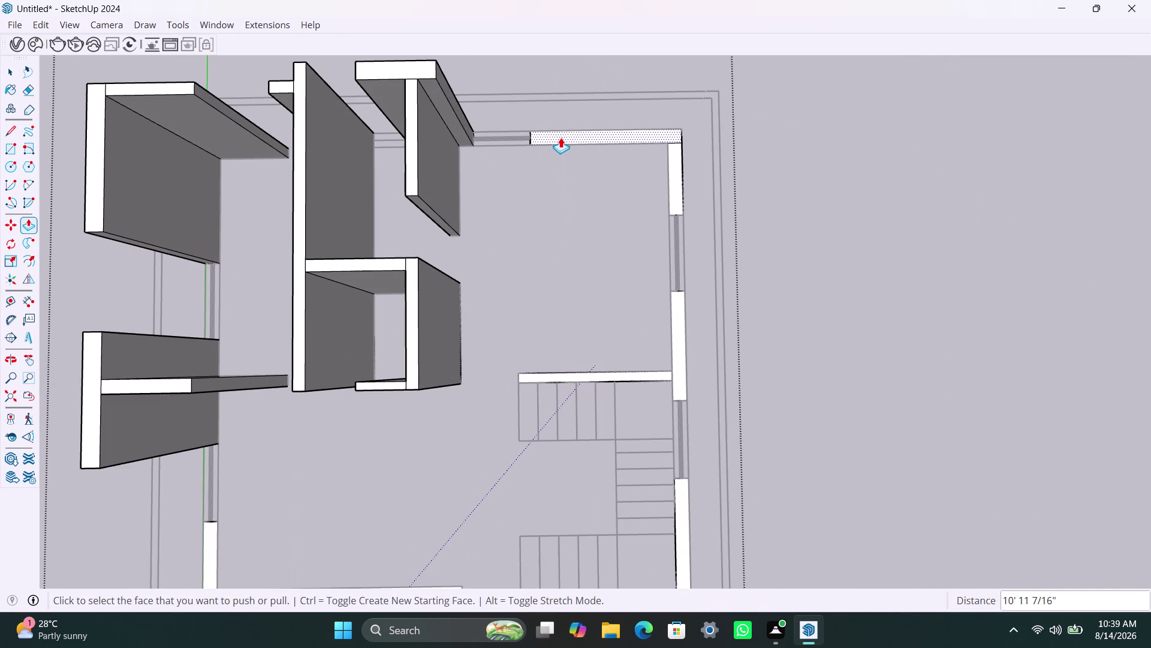
click(560, 129)
double_click(582, 135)
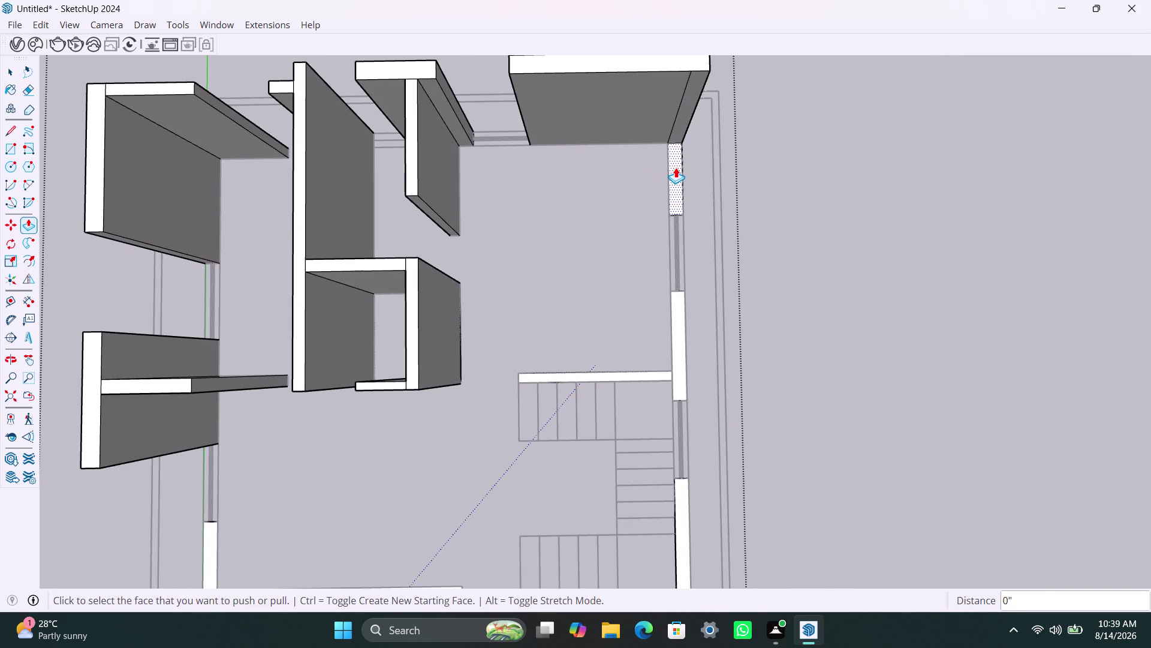
double_click(676, 168)
double_click(679, 319)
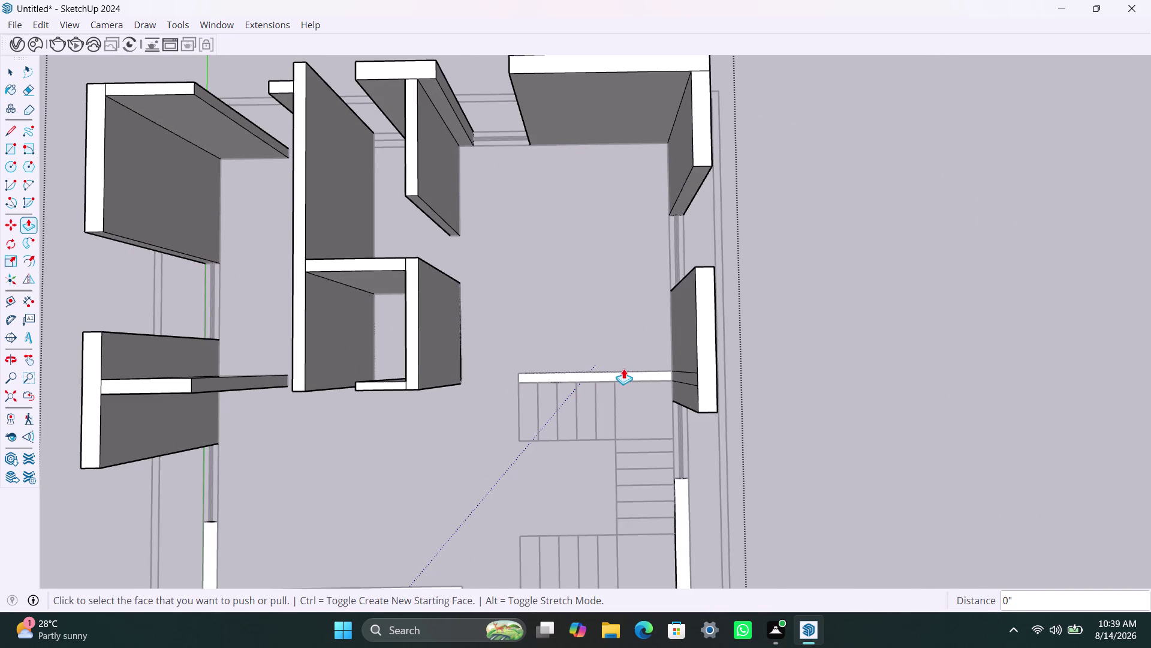
double_click(606, 376)
Raise the lower-right, bottom and lower-left walls and the interior walls beside the window.
scroll(down, 3)
middle_drag(565, 442, 571, 413)
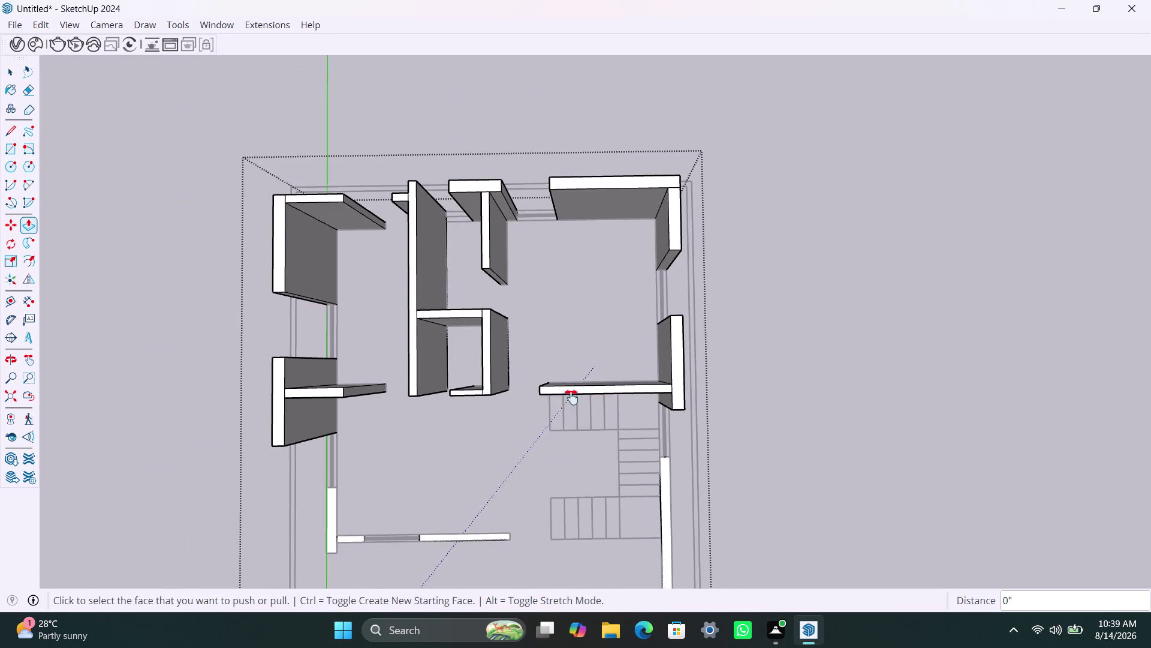
middle_drag(571, 413, 572, 158)
scroll(up, 3)
double_click(673, 241)
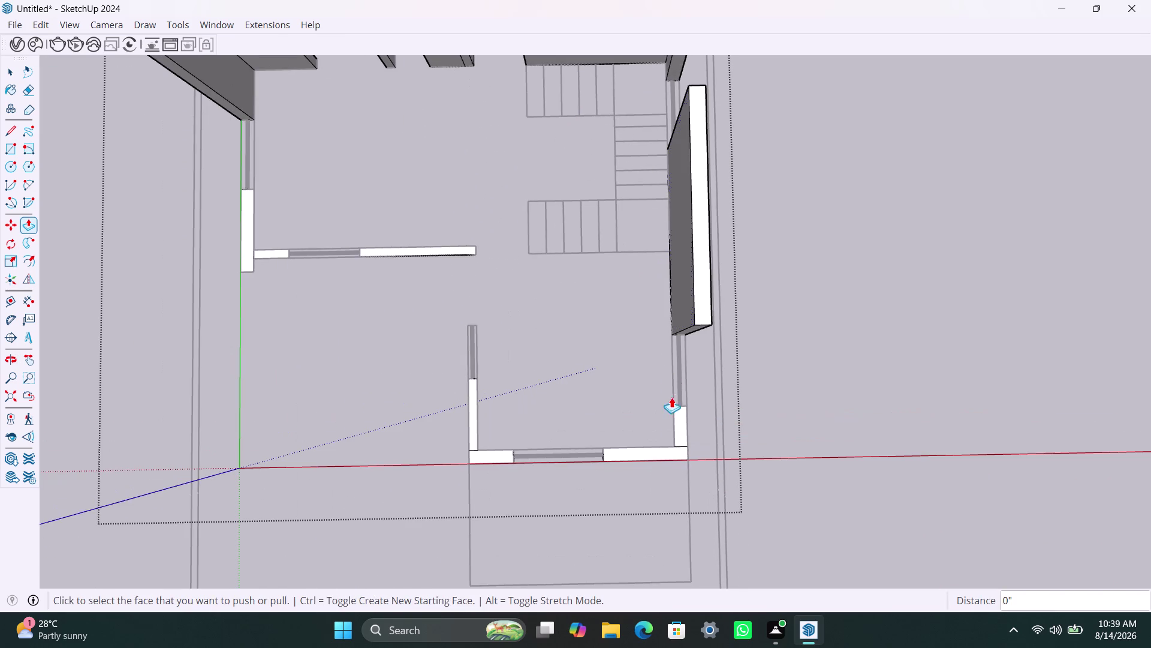
double_click(678, 425)
double_click(652, 449)
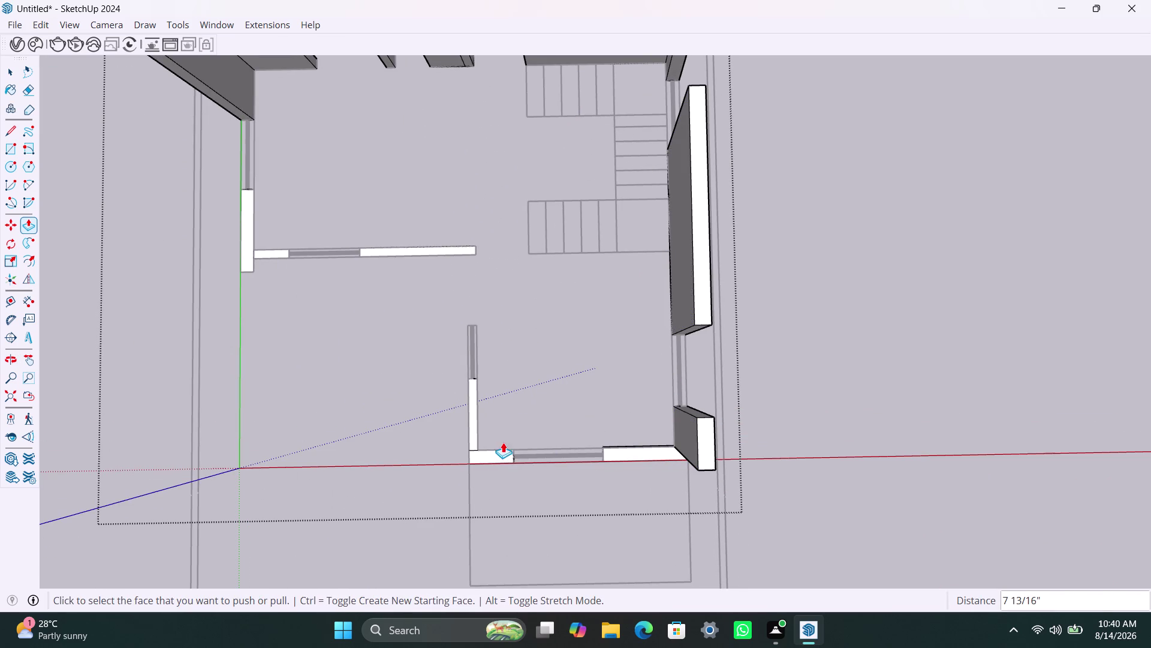
click(648, 445)
click(667, 449)
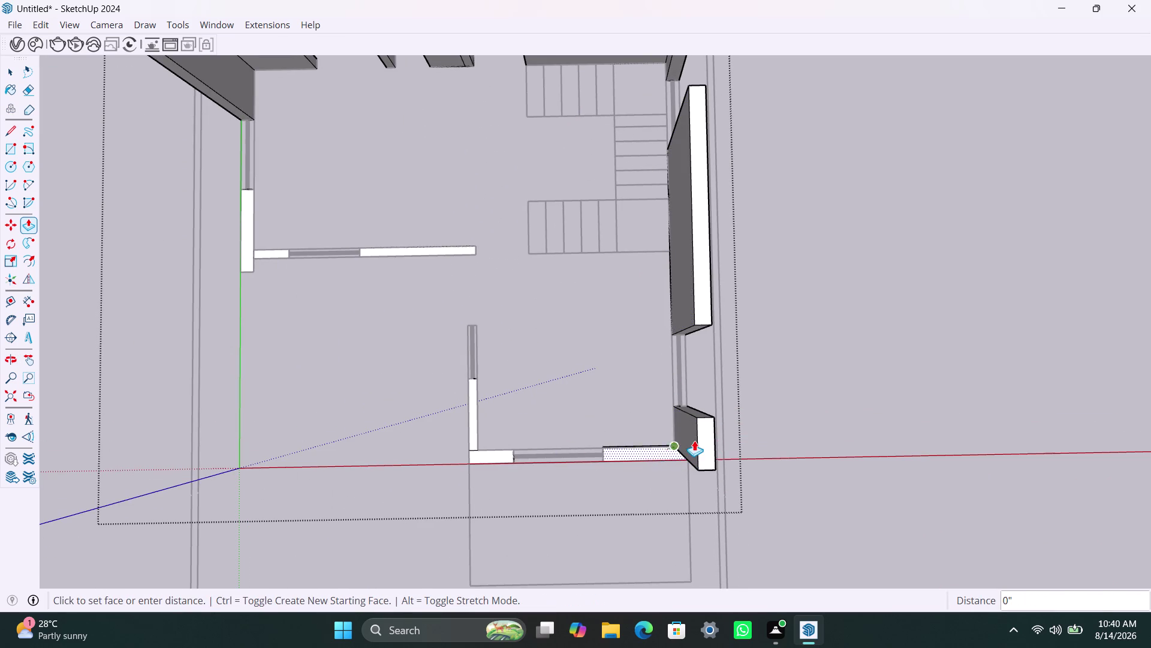
click(705, 434)
double_click(484, 452)
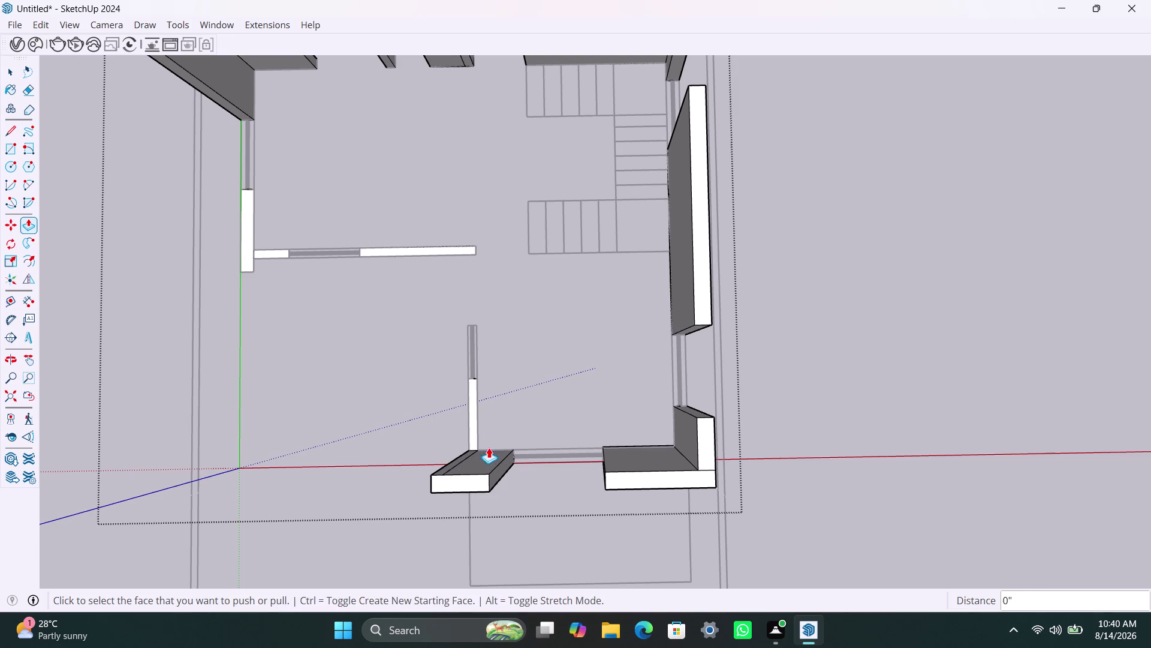
click(470, 411)
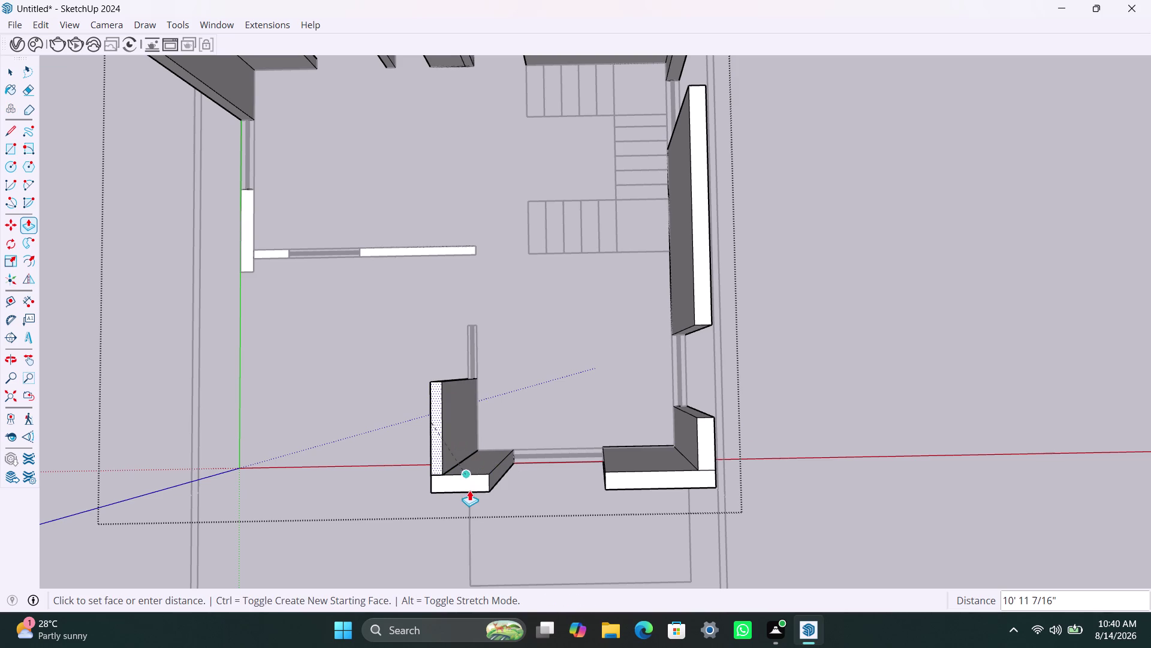
click(469, 486)
double_click(448, 246)
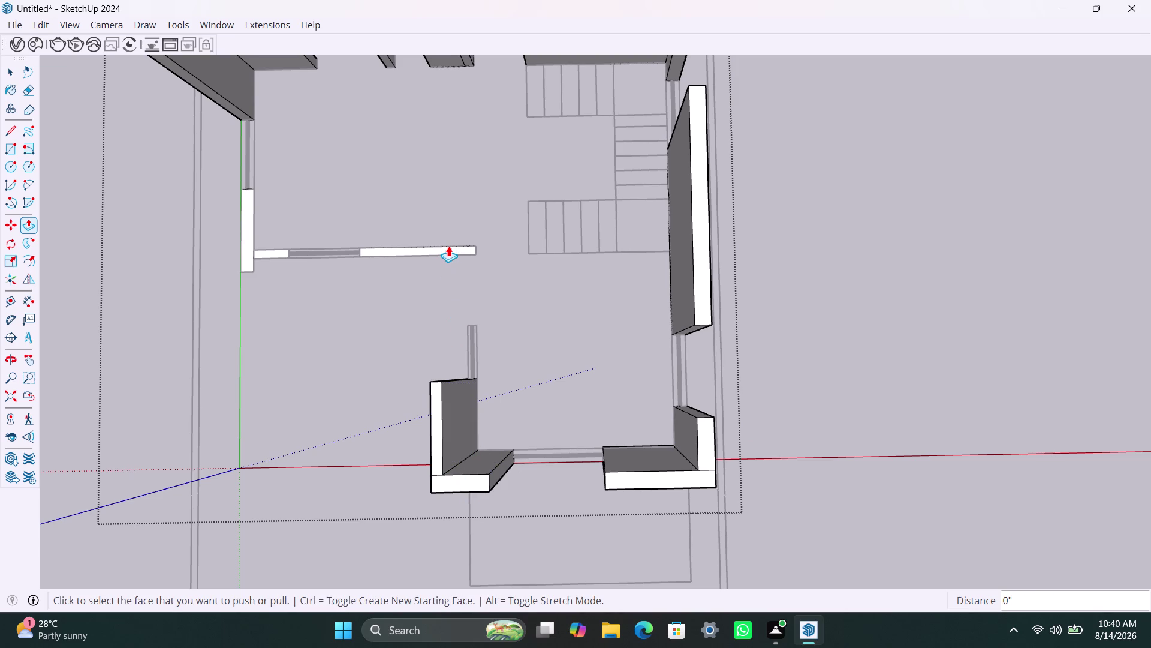
double_click(432, 247)
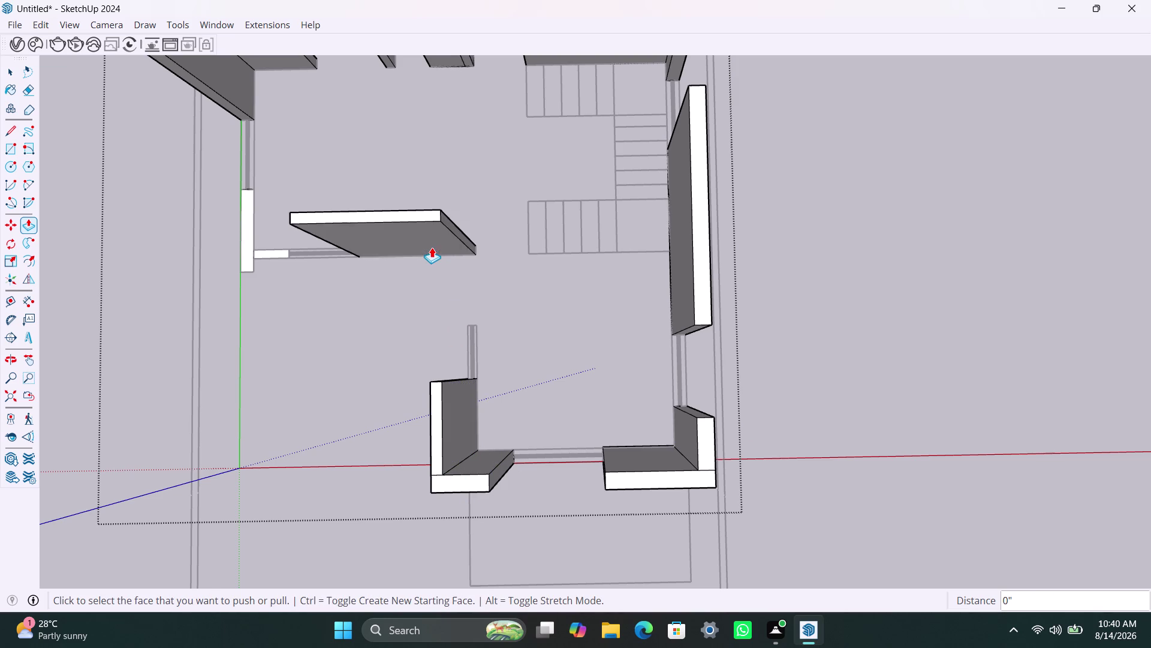
double_click(274, 254)
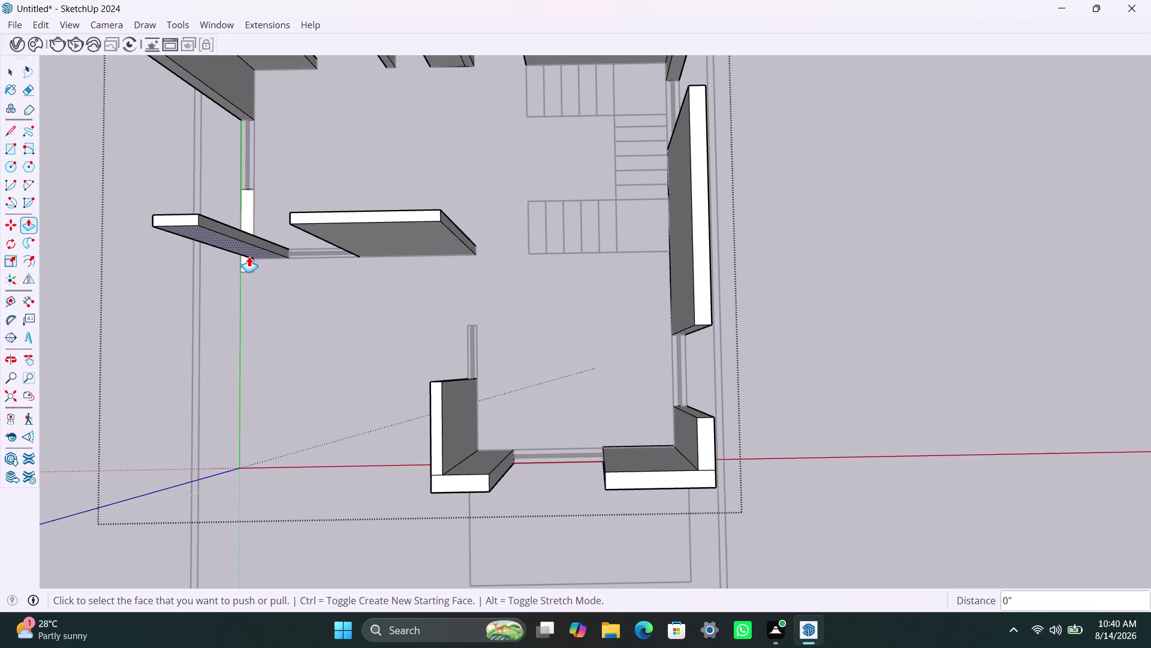
double_click(248, 261)
scroll(down, 3)
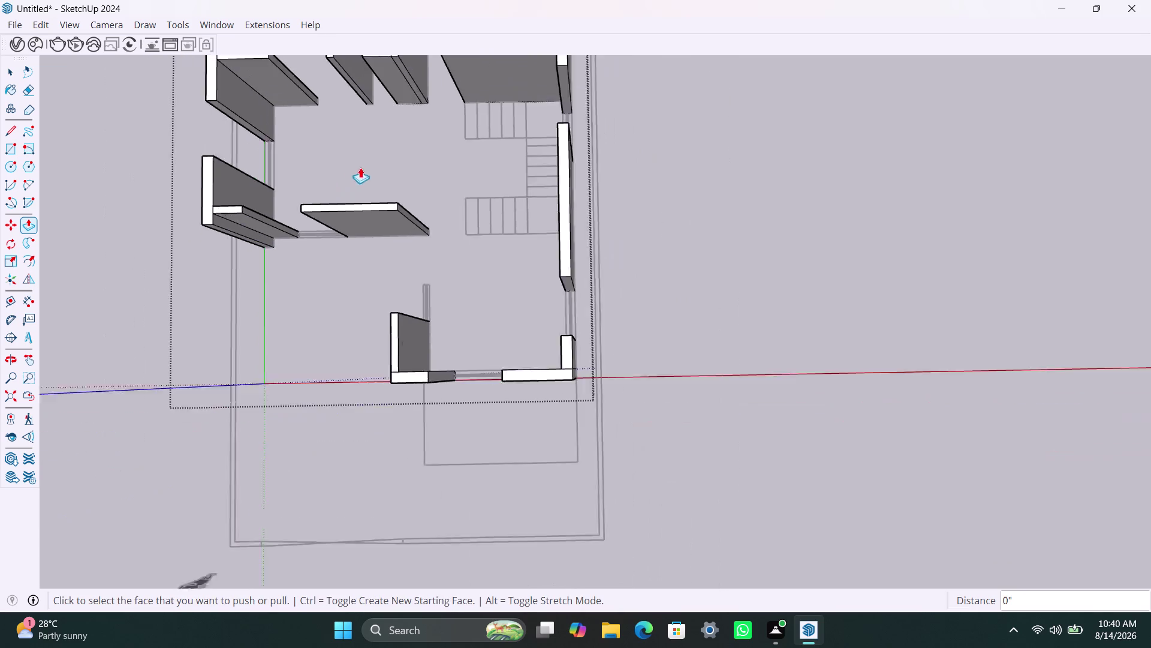
scroll(down, 3)
middle_drag(406, 183, 445, 363)
key(space)
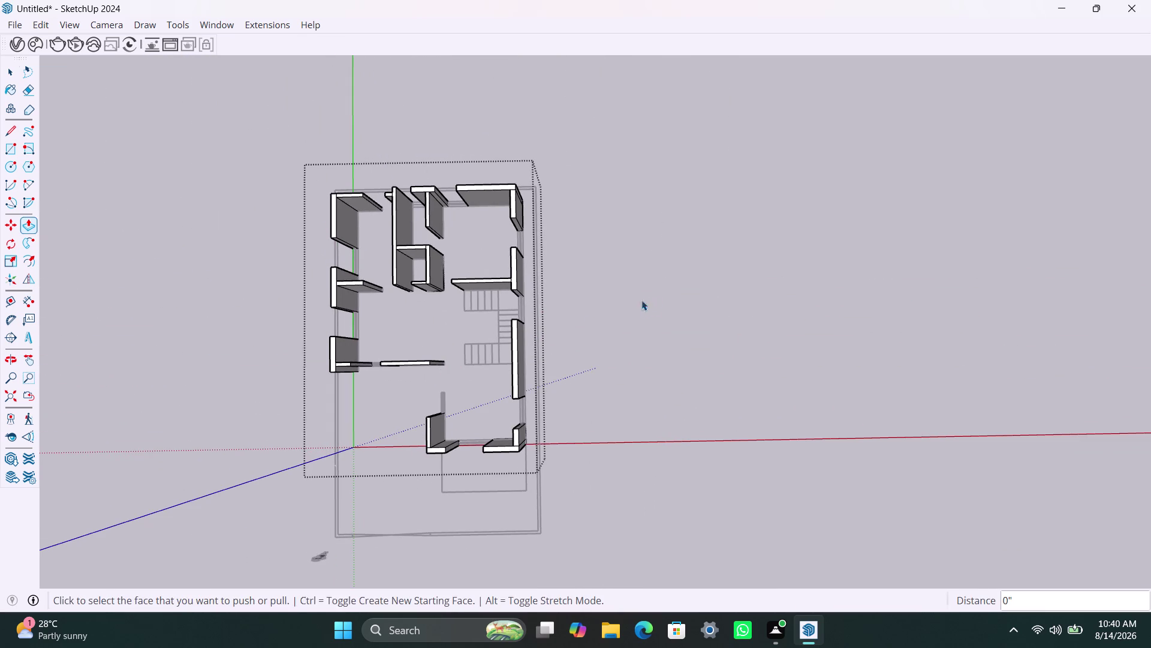
click(582, 299)
scroll(up, 3)
middle_drag(405, 416, 439, 361)
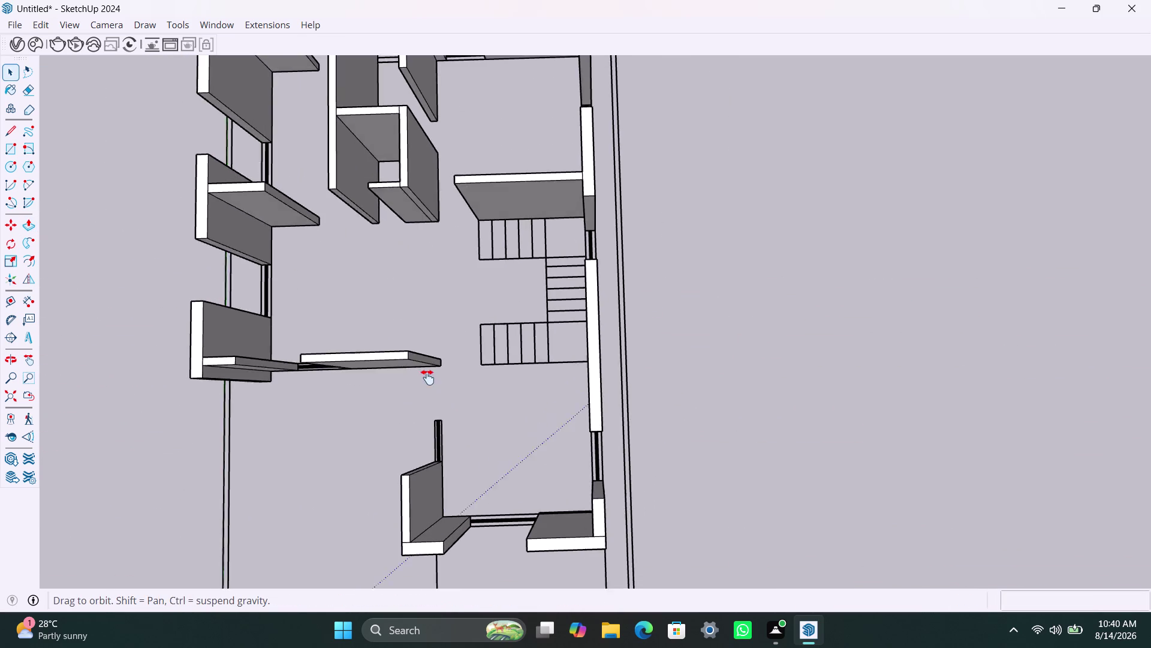
middle_drag(439, 361, 475, 280)
scroll(up, 3)
middle_drag(574, 498, 380, 215)
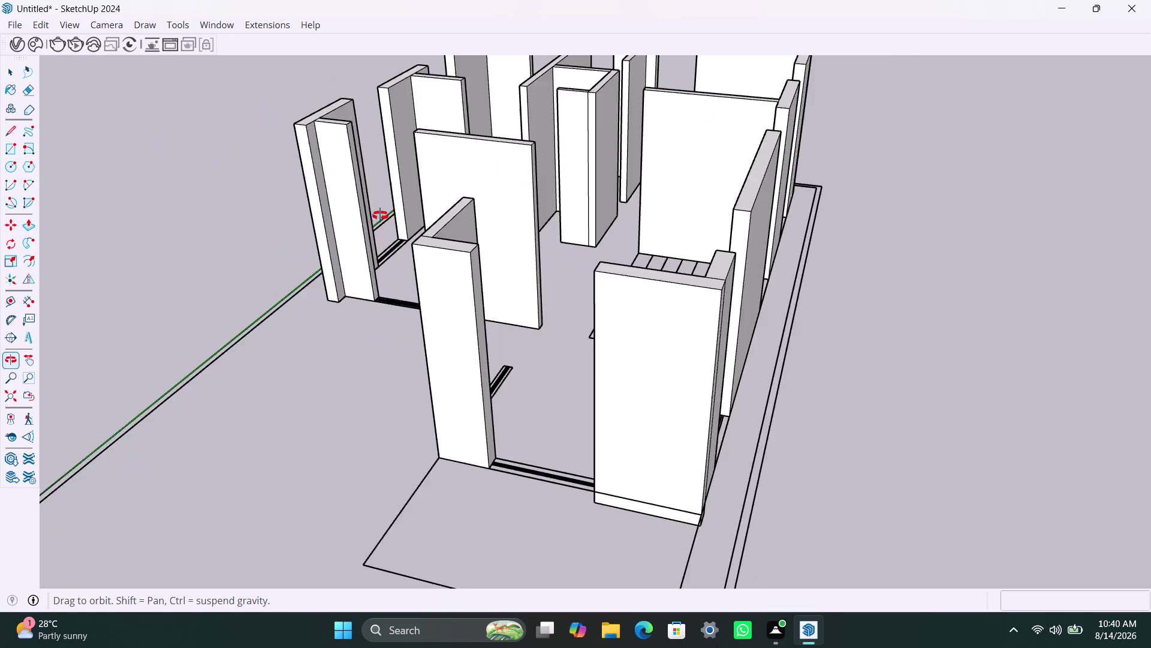
middle_drag(380, 215, 342, 225)
scroll(up, 3)
click(467, 239)
triple_click(464, 239)
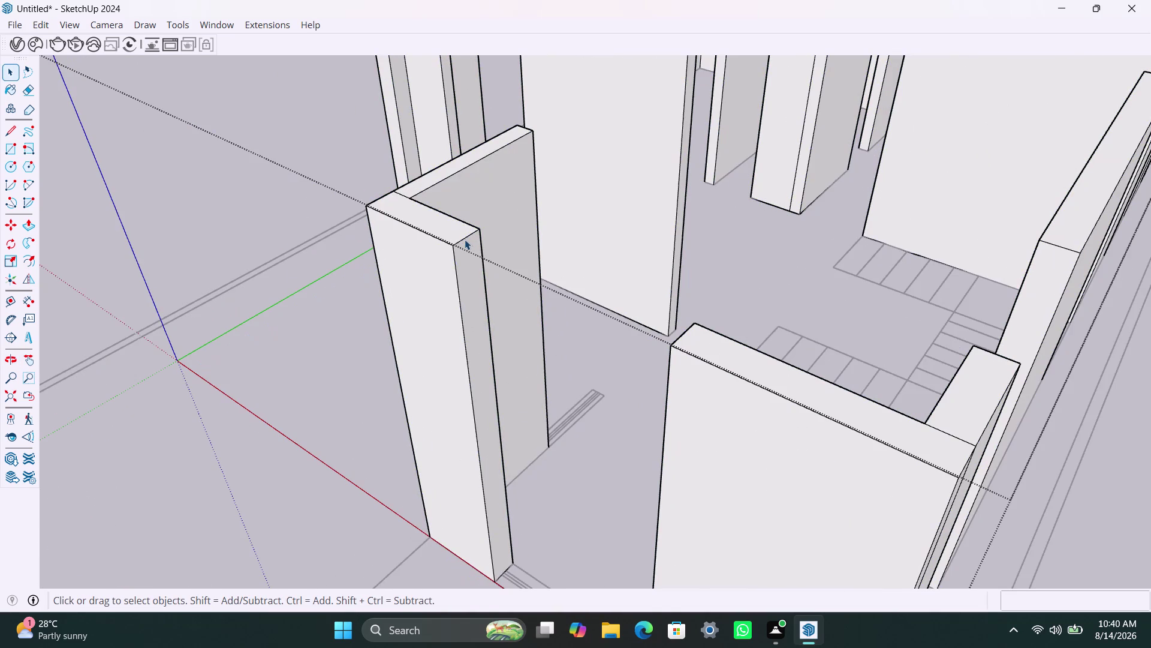
click(460, 241)
scroll(up, 3)
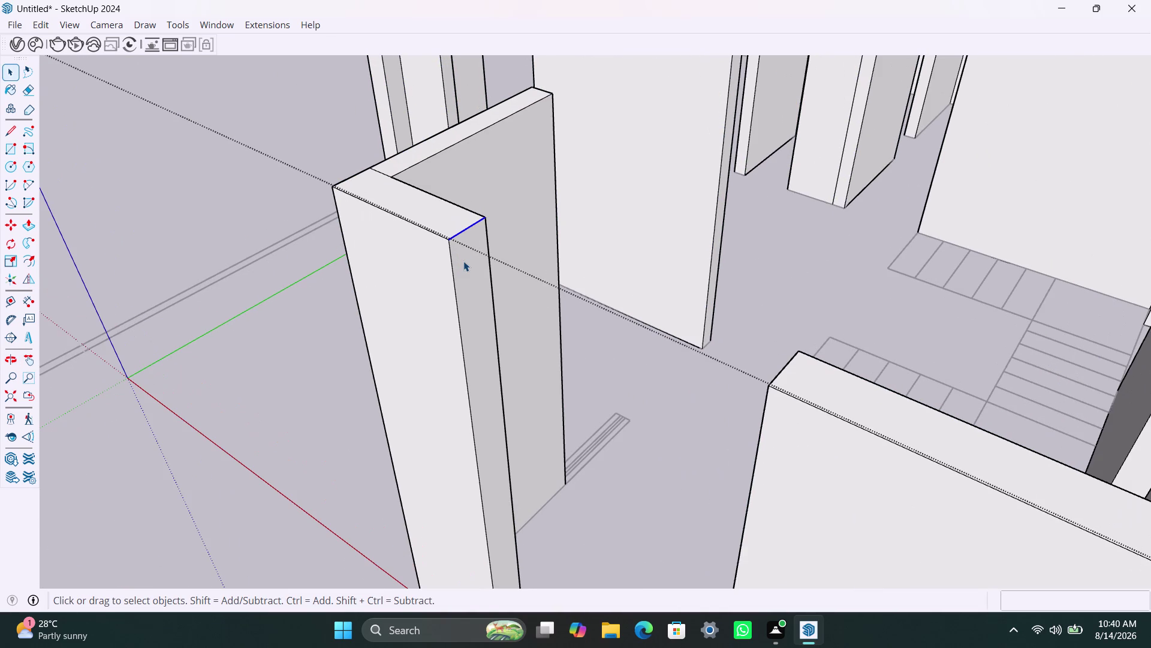
key(m)
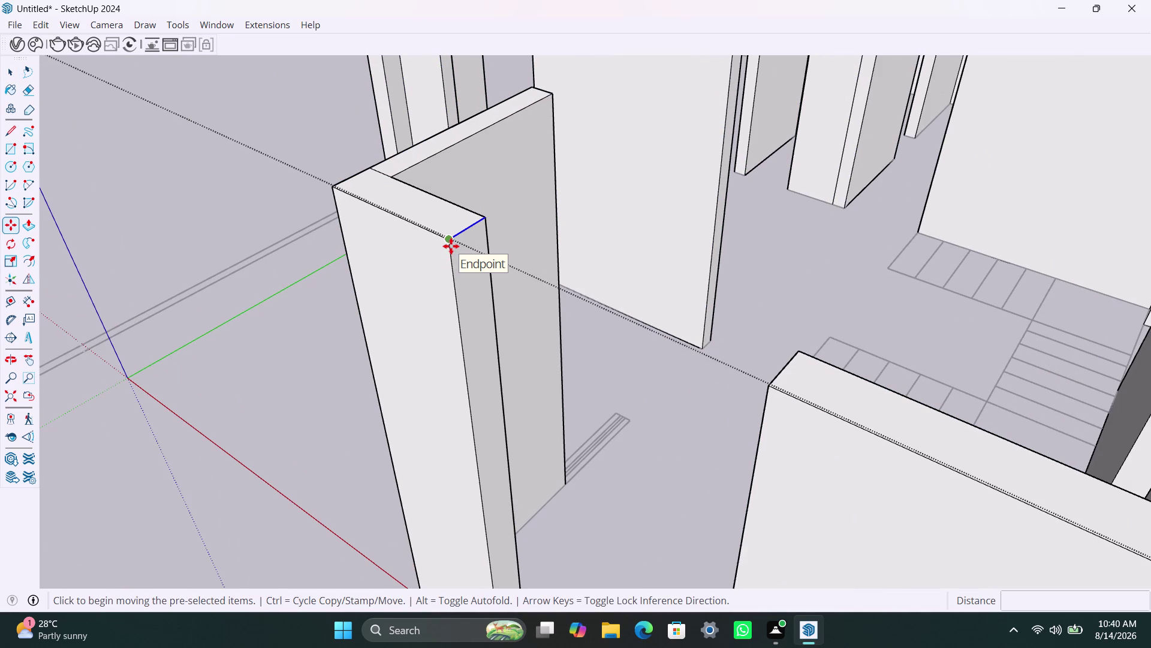
Copy the wall end's top edge down 3', then copy that edge another 4' down.
key(m)
click(450, 246)
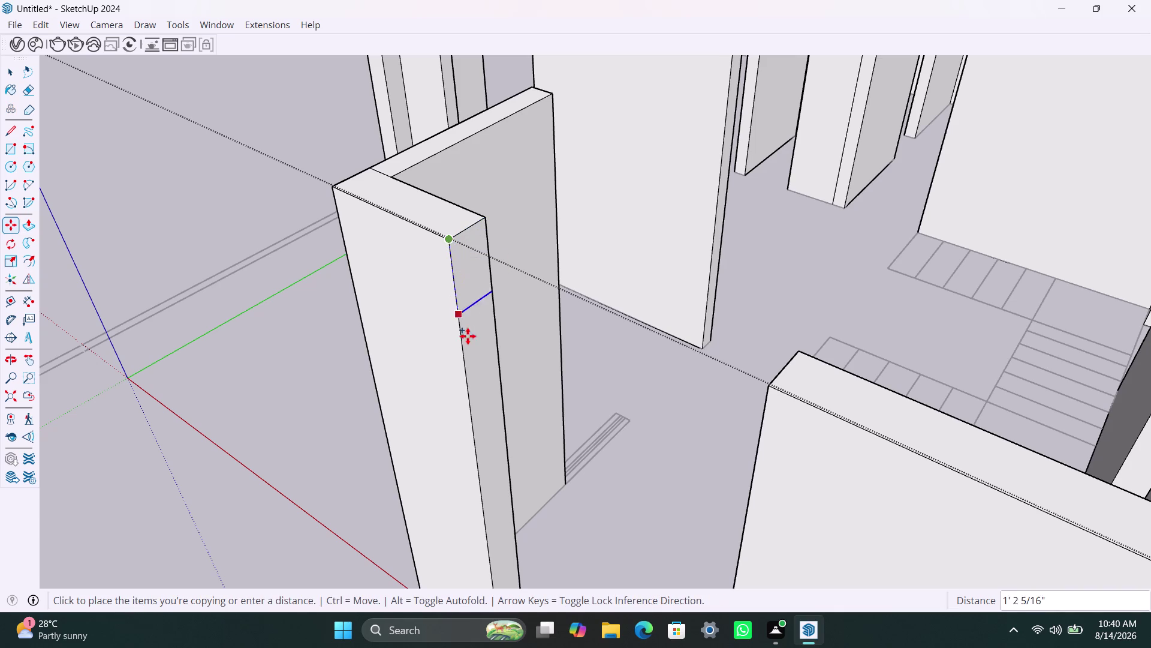
text(3')
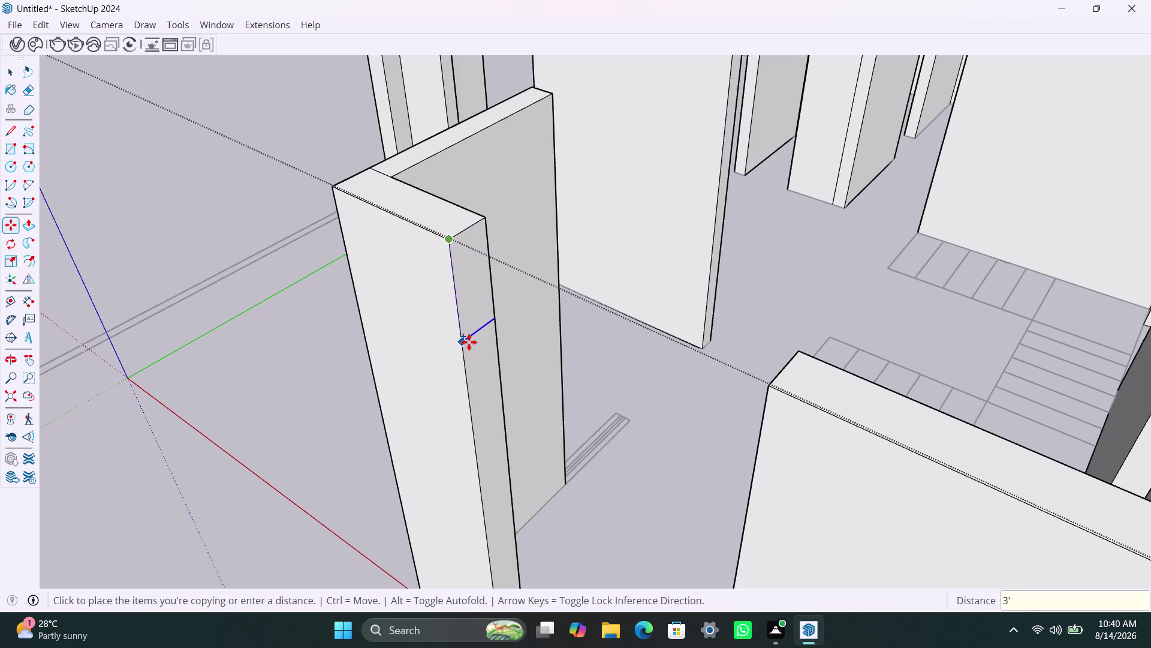
key(Return)
key(m)
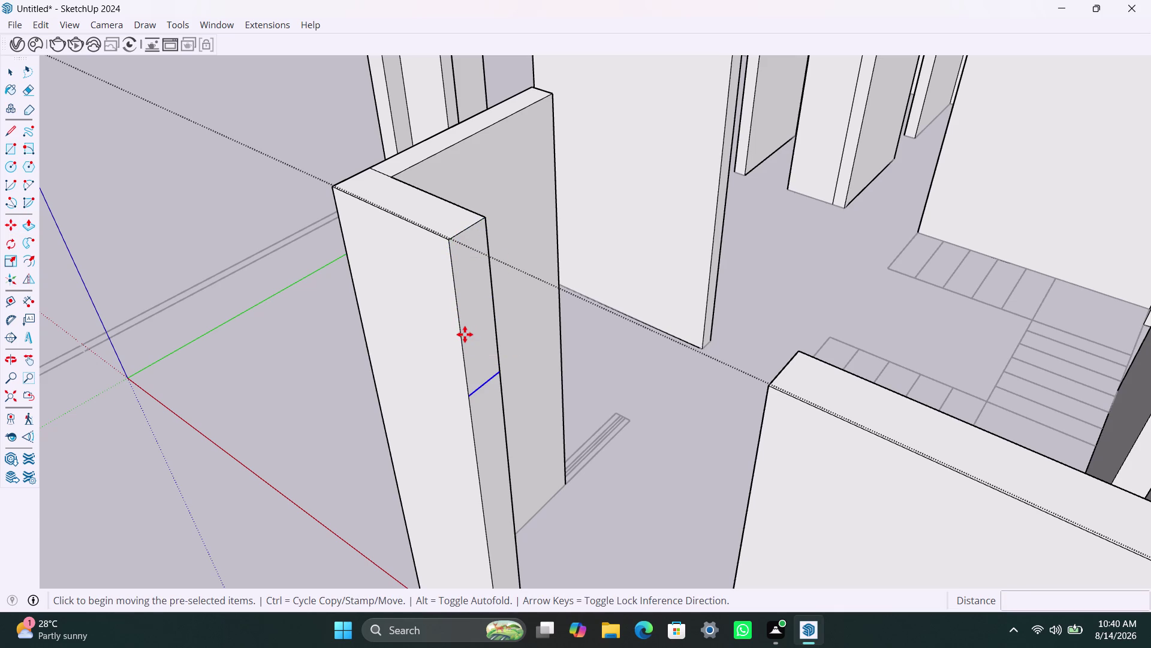
click(468, 402)
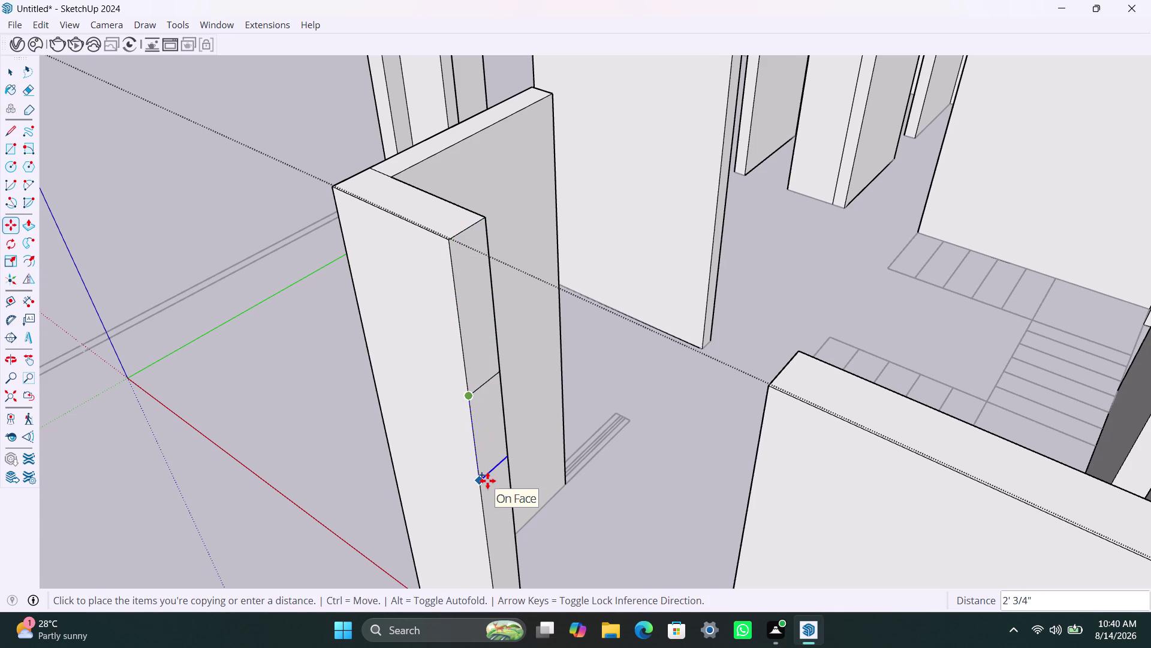
text(4')
key(Return)
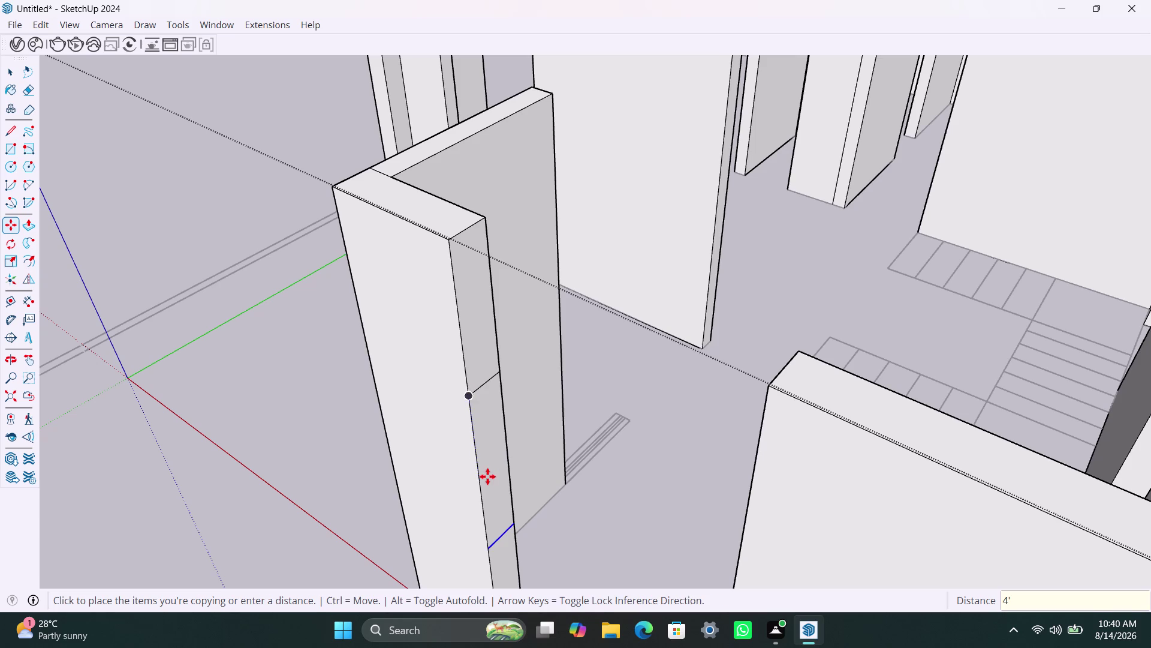
scroll(down, 3)
Orbit around the house to view the divided wall end beside the gap.
middle_drag(475, 474, 566, 479)
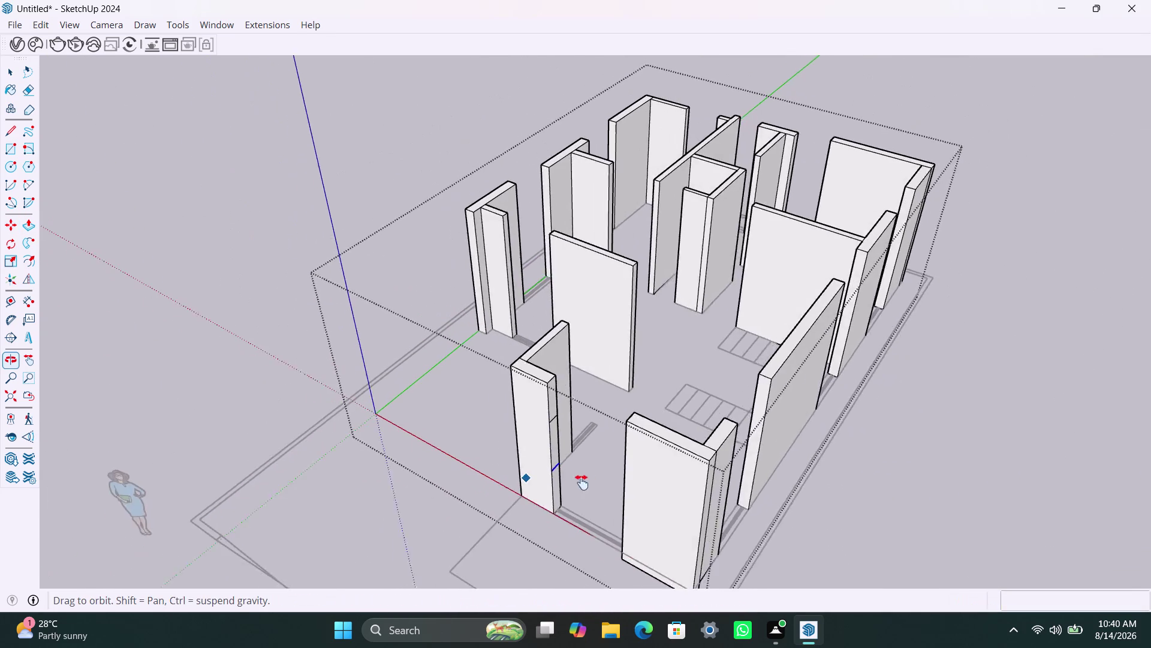
middle_drag(567, 479, 595, 484)
middle_drag(517, 502, 798, 529)
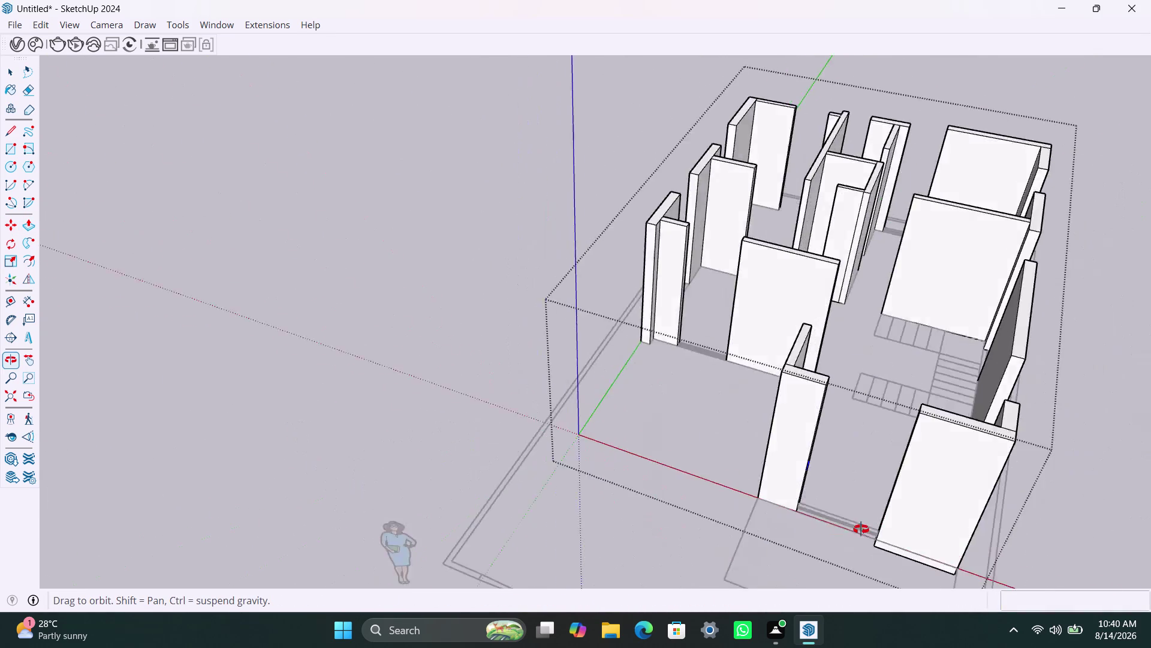
middle_drag(799, 529, 998, 512)
scroll(up, 3)
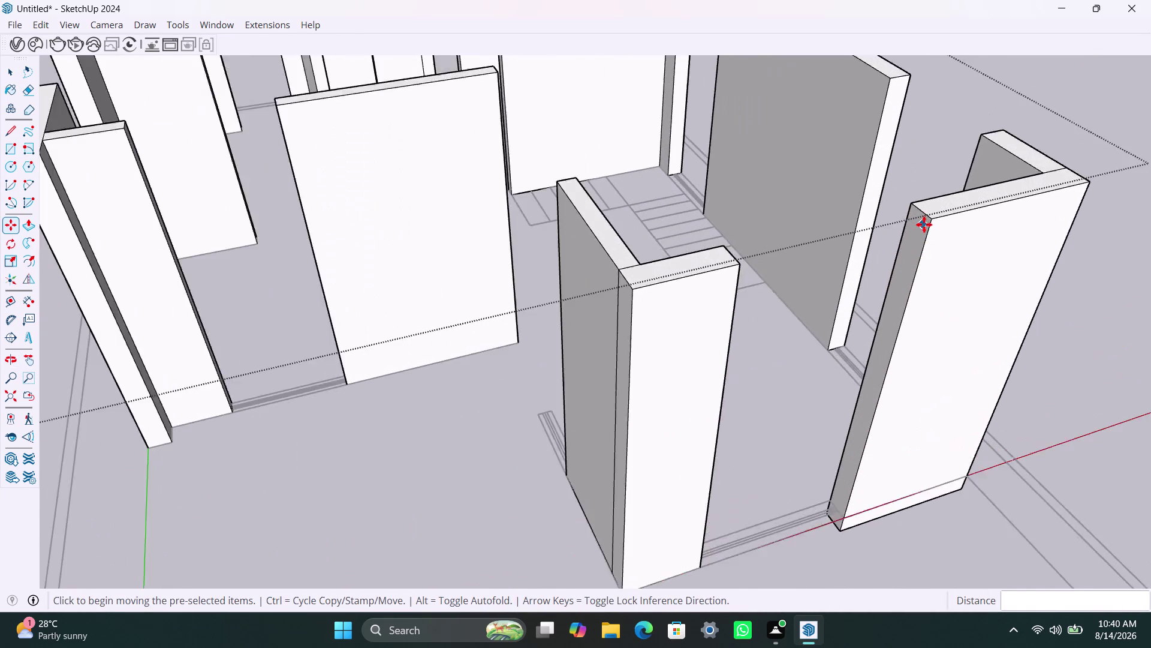
scroll(down, 3)
middle_drag(764, 397, 617, 393)
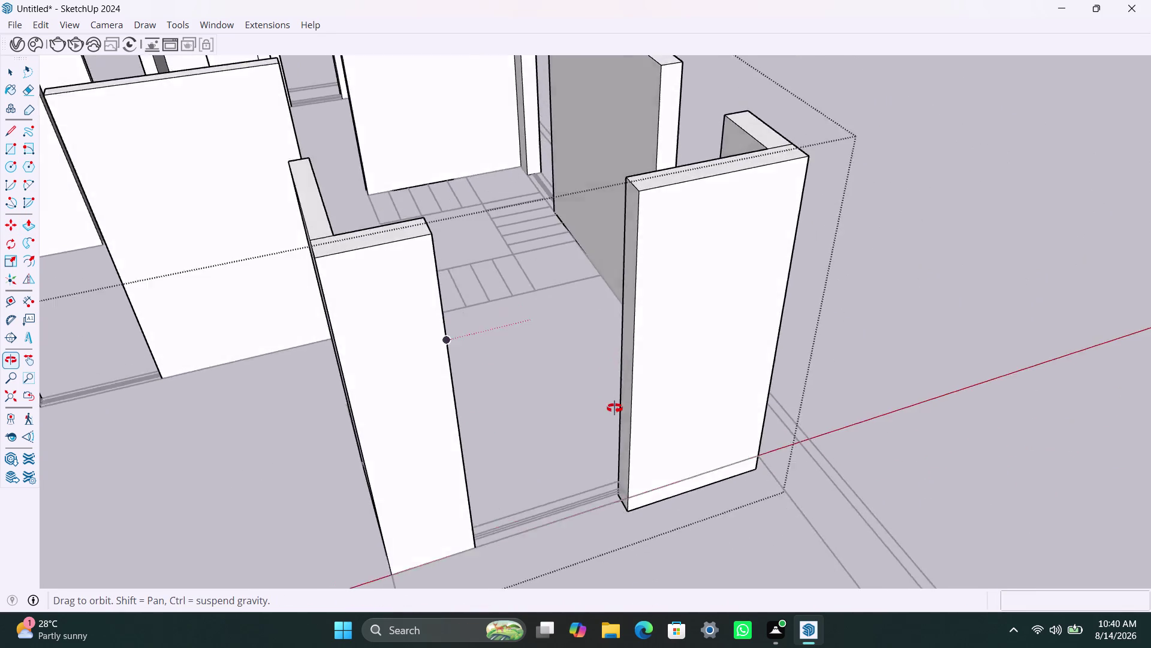
middle_drag(617, 393, 321, 378)
scroll(up, 3)
Pull the upper wall-end section to the neighbouring wall, then the lower section the same distance.
key(space)
click(173, 180)
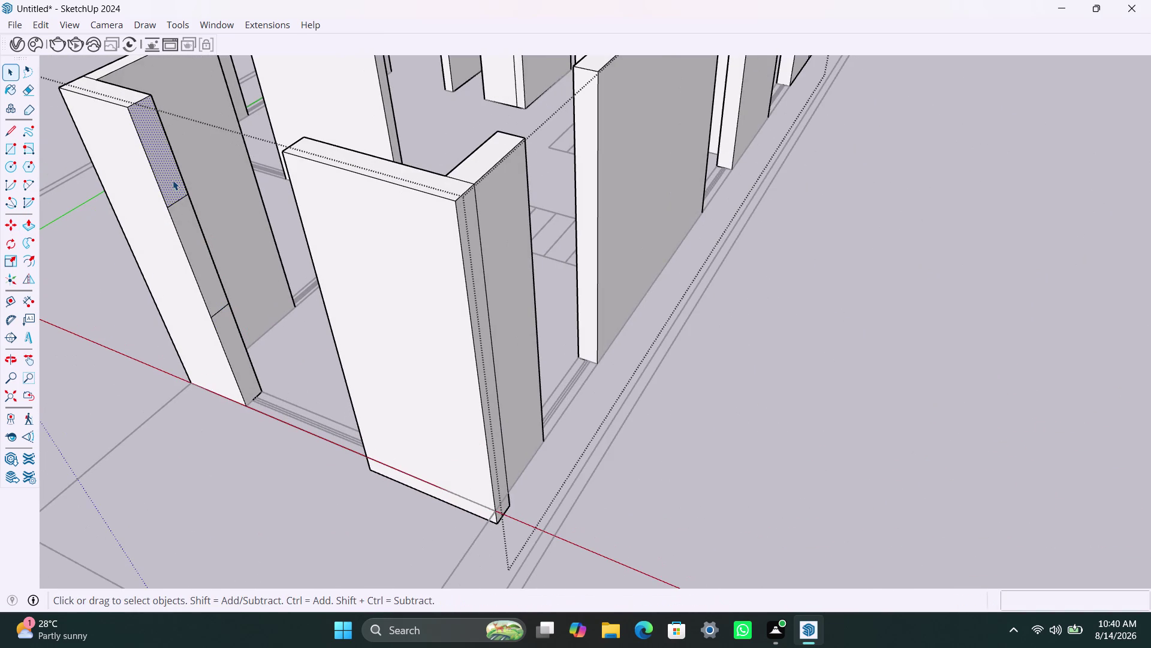
key(p)
click(173, 180)
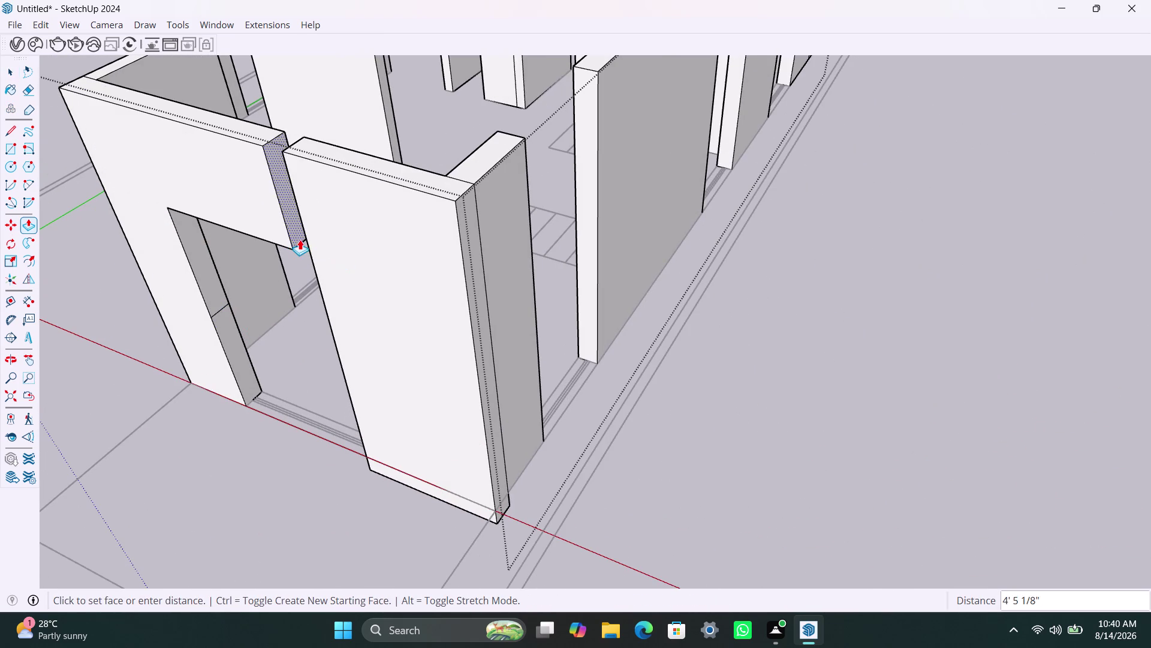
click(307, 239)
double_click(241, 355)
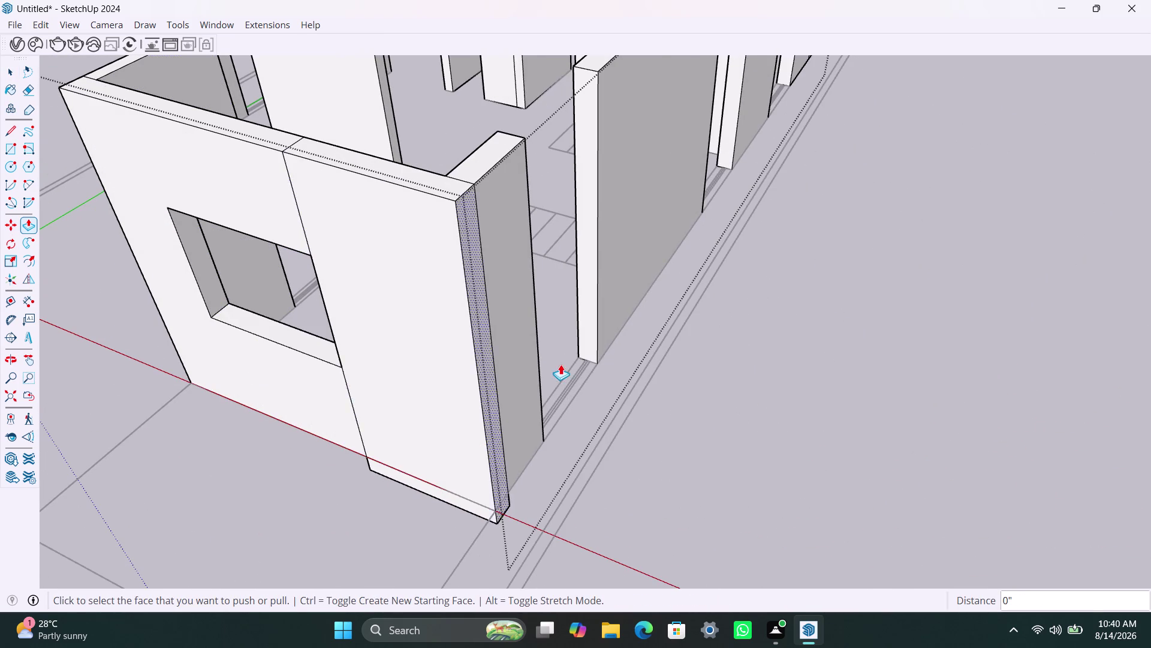
scroll(down, 3)
middle_drag(714, 404, 269, 440)
scroll(up, 3)
middle_drag(444, 284, 451, 288)
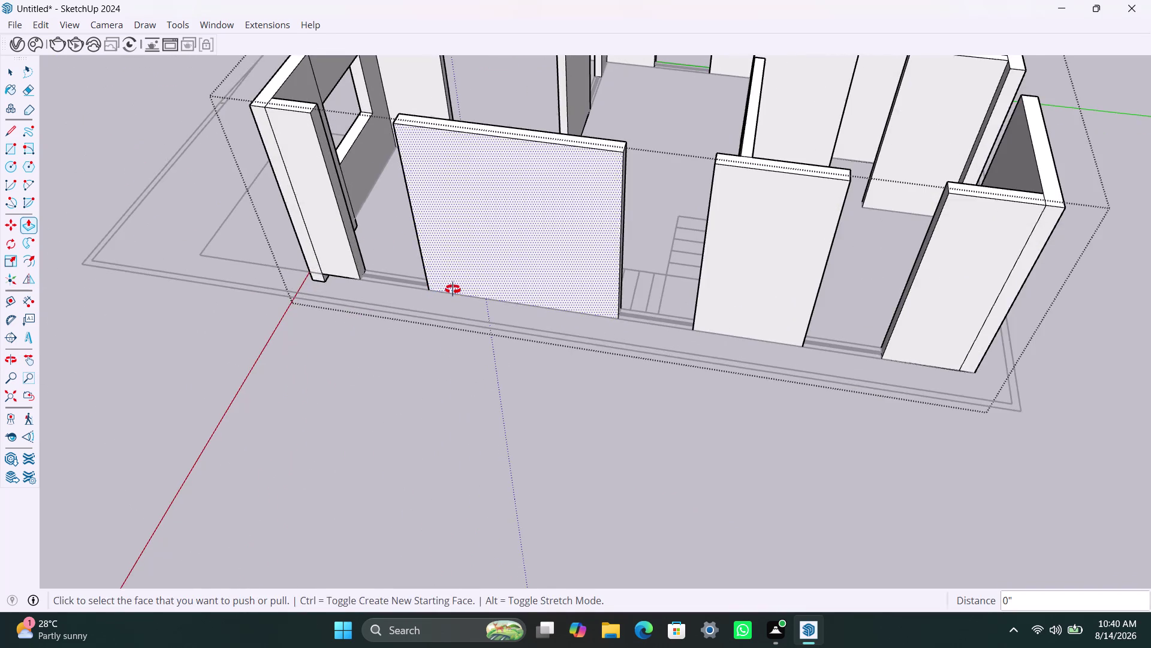
middle_drag(450, 287, 596, 440)
scroll(up, 3)
key(space)
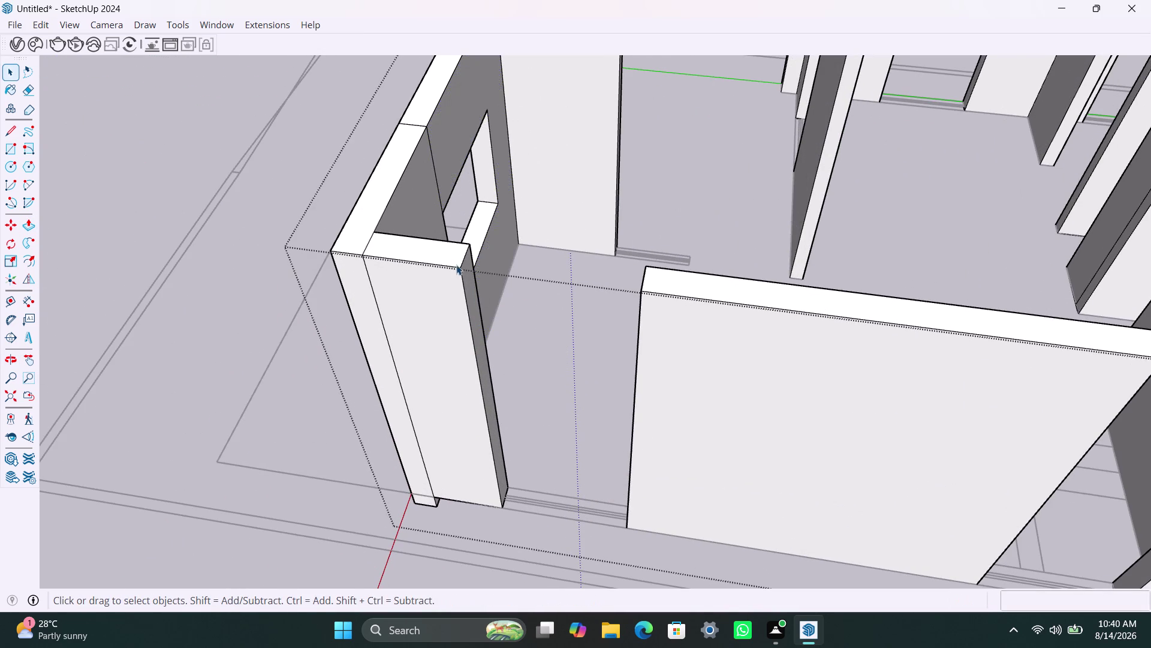
Copy the corner wall end's top edge down 3', then the new edge down 4'.
click(461, 263)
key(m)
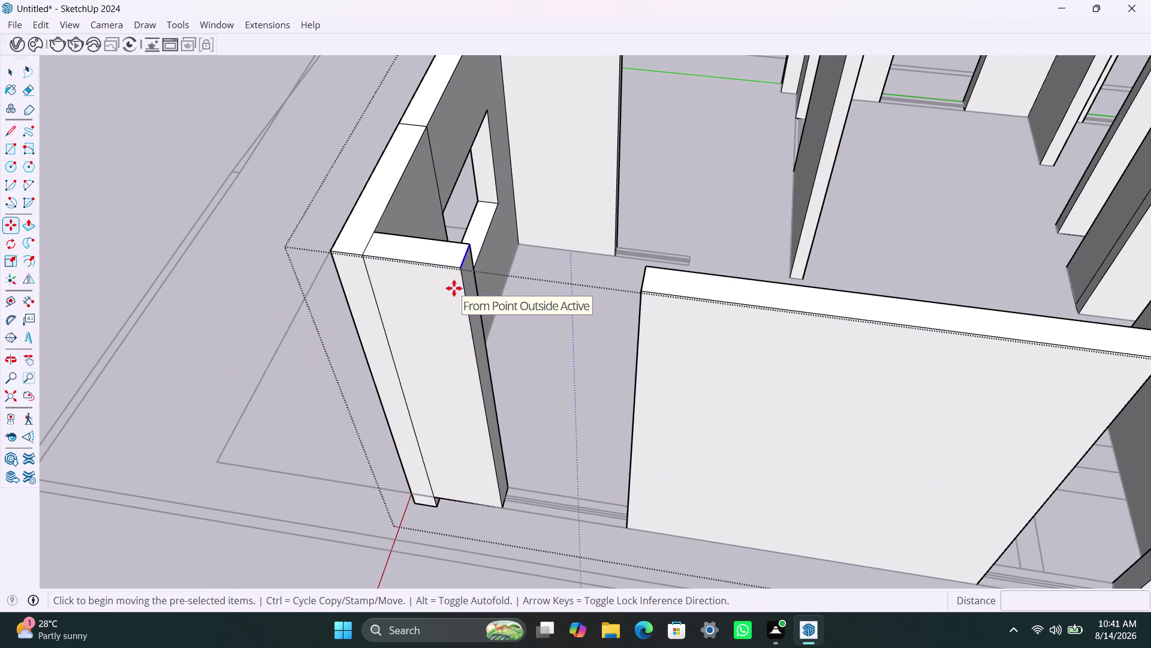
click(465, 275)
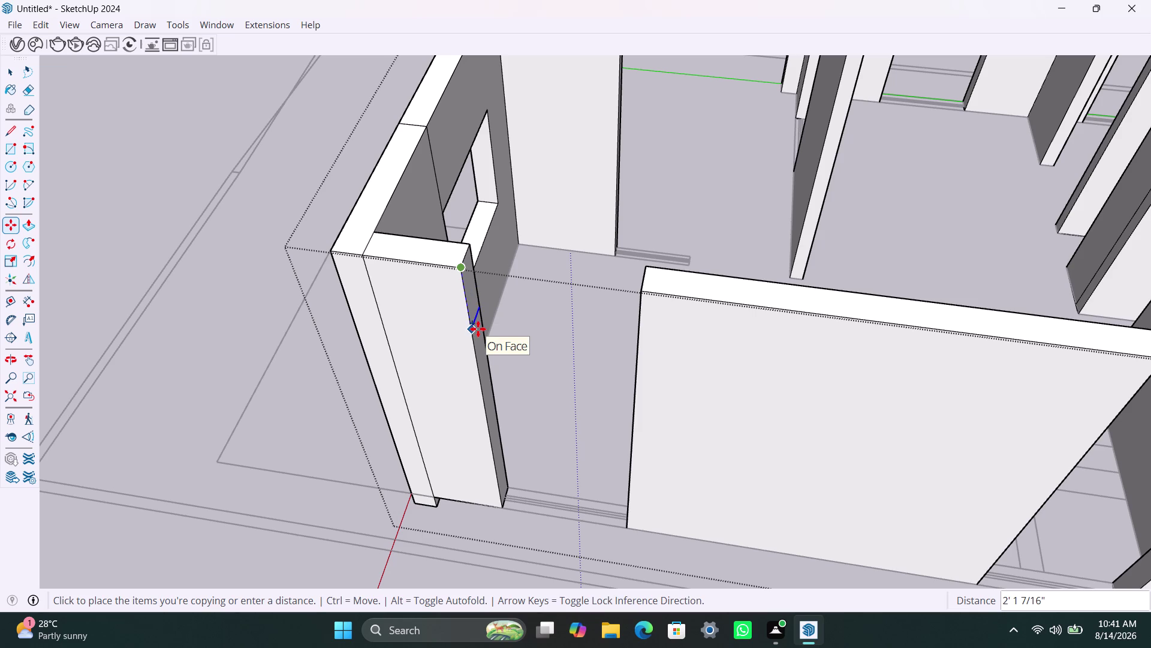
text(3')
key(Return)
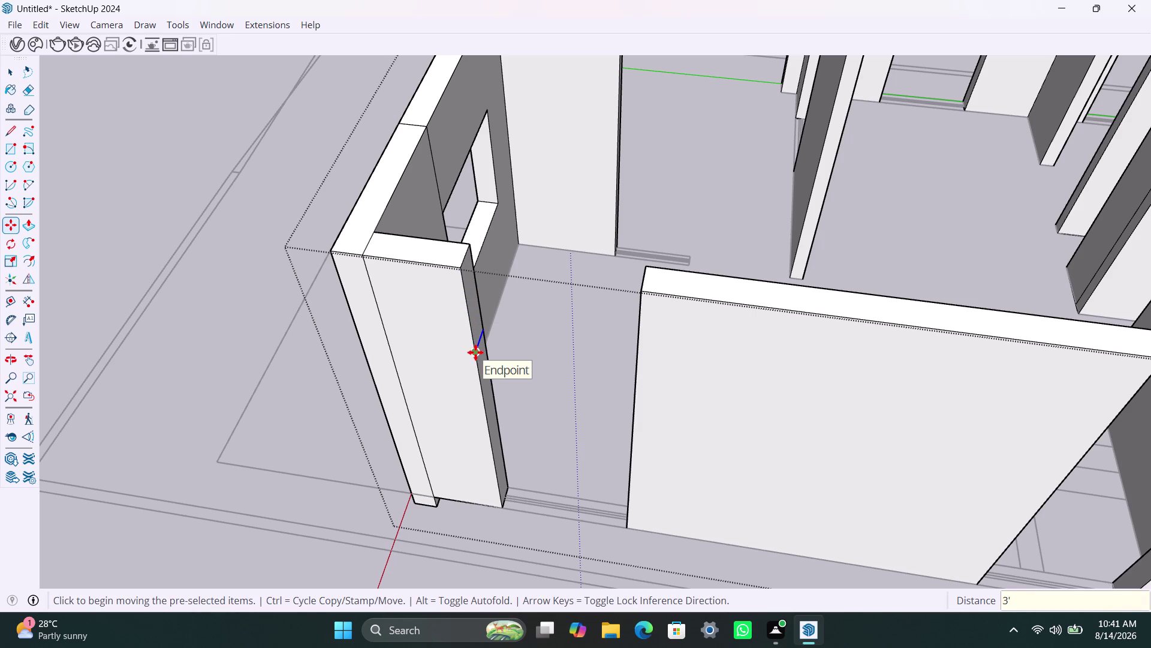
click(475, 352)
key(m)
click(476, 352)
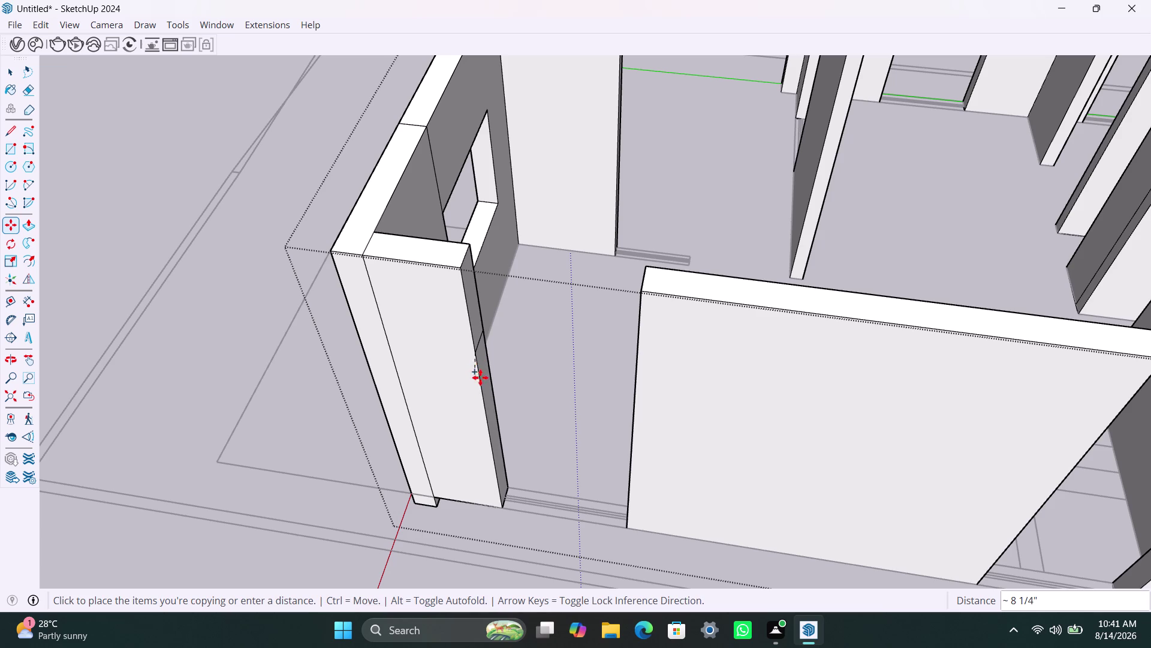
text(4')
key(Return)
Pull the upper section to the front wall and extend the lower section equally.
key(space)
click(473, 312)
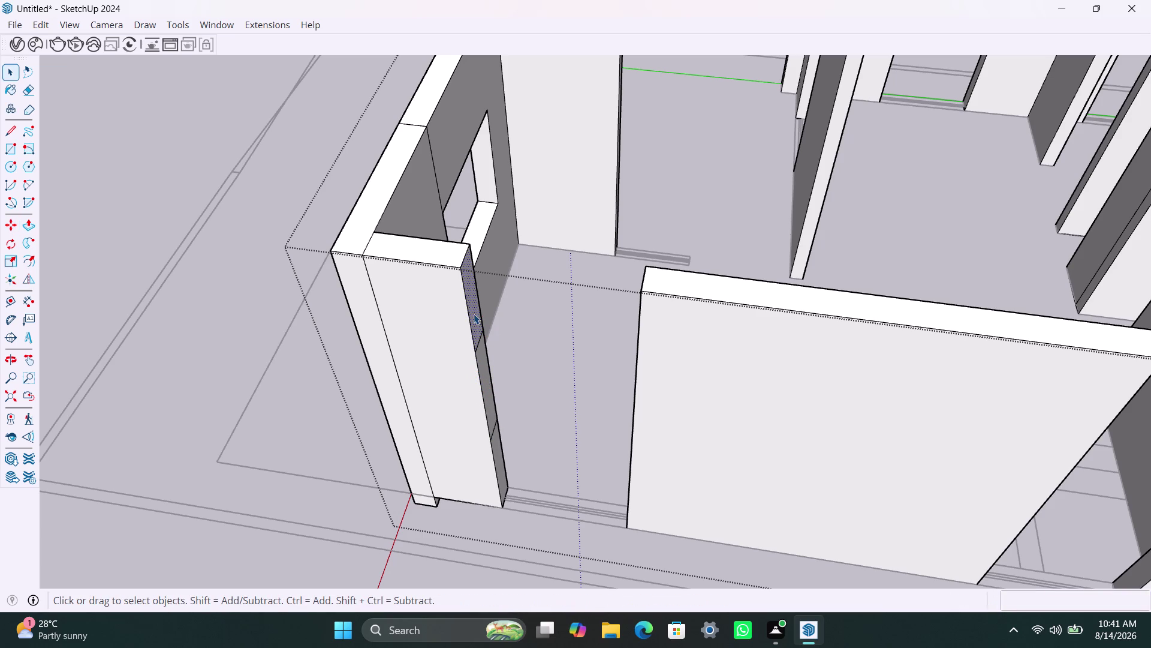
key(p)
click(474, 314)
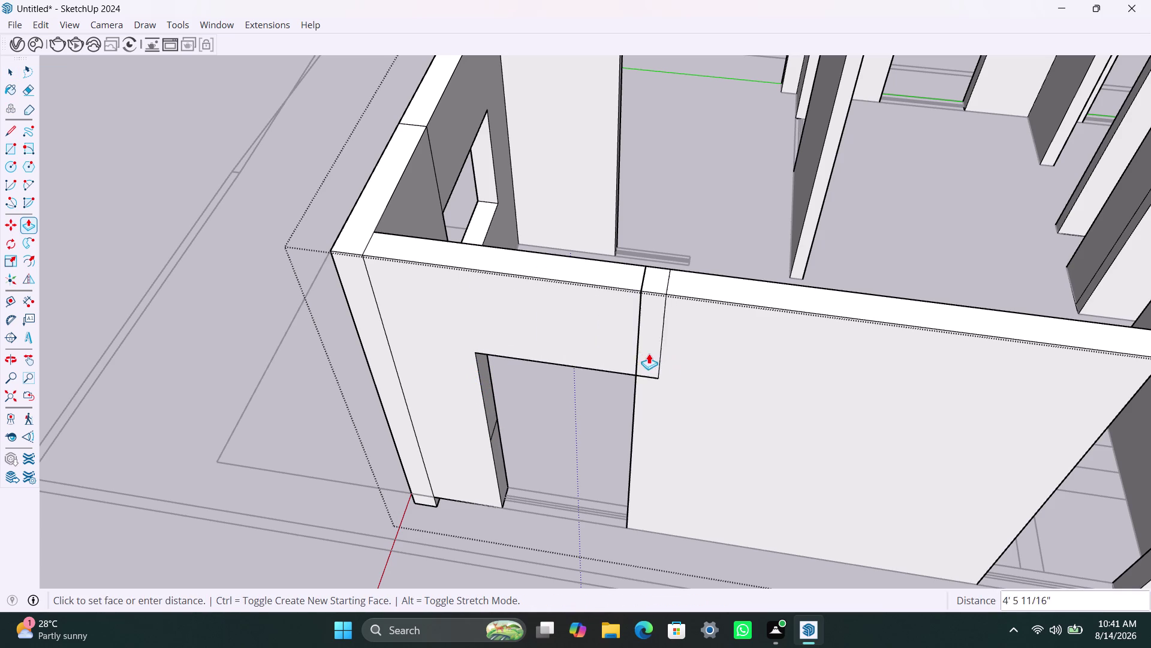
click(634, 348)
double_click(504, 471)
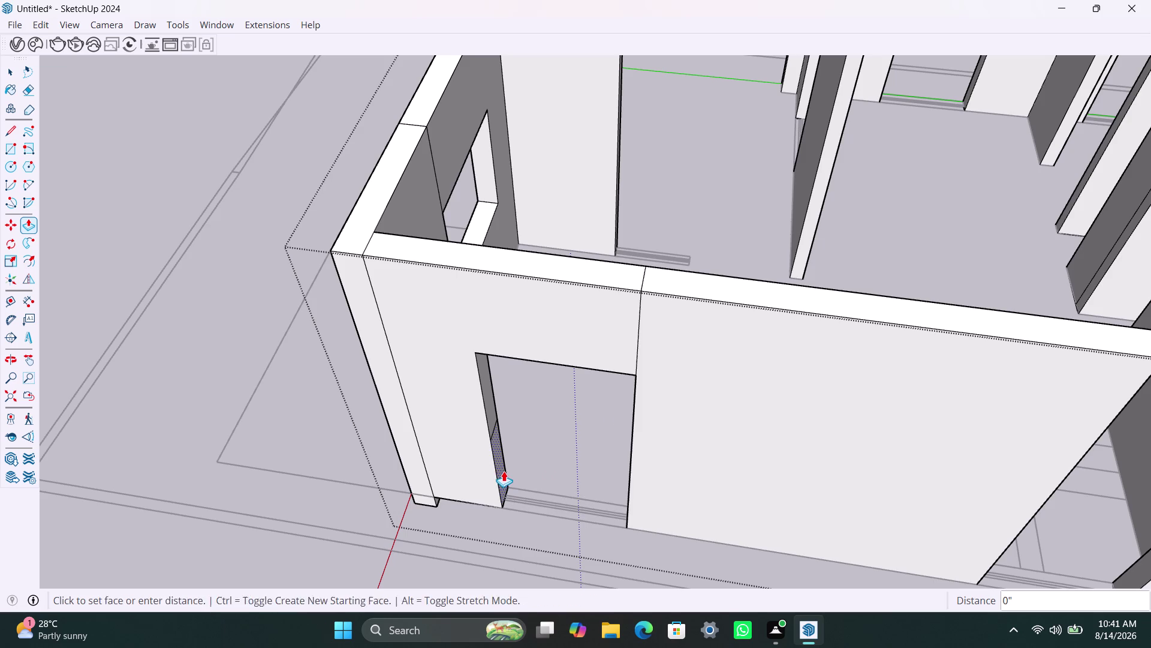
scroll(down, 3)
Orbit to the front wall gap and copy the wall end edge down 3'.
middle_drag(790, 479, 566, 393)
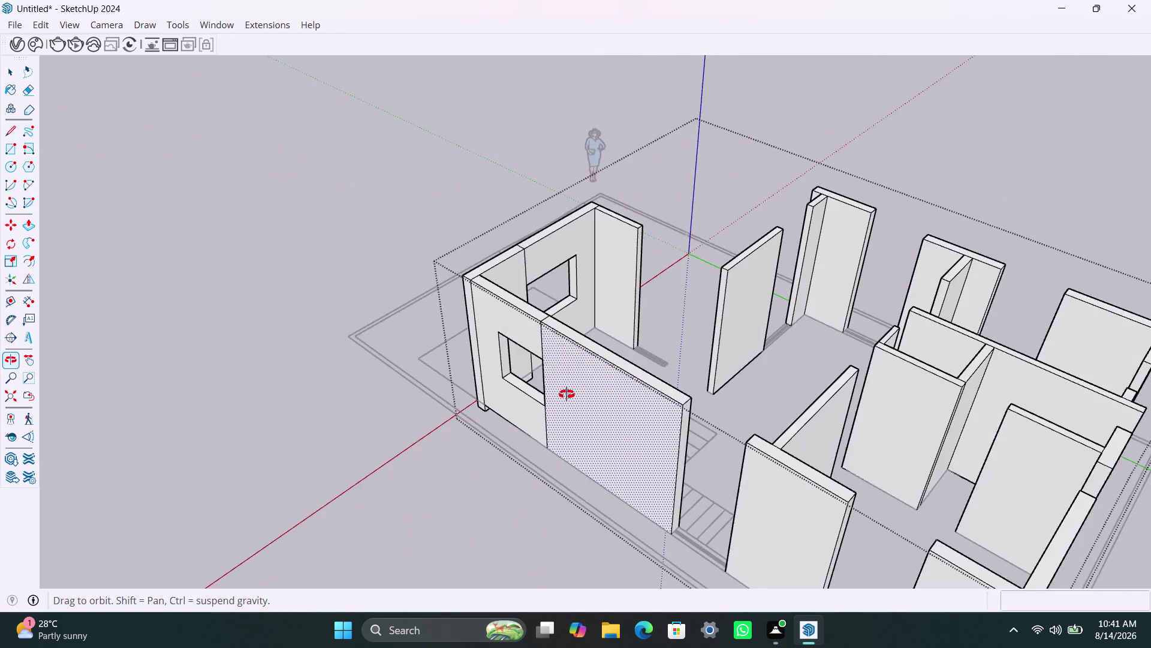
middle_drag(566, 392, 552, 382)
scroll(up, 3)
scroll(up, 3)
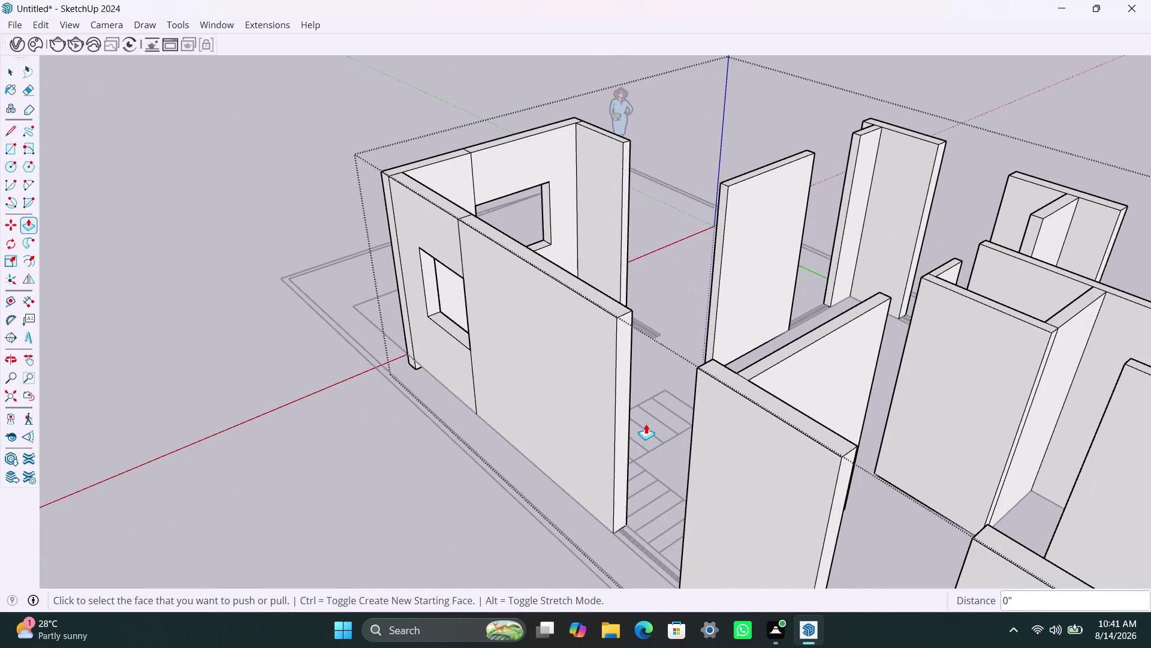
scroll(down, 3)
middle_drag(526, 413, 601, 420)
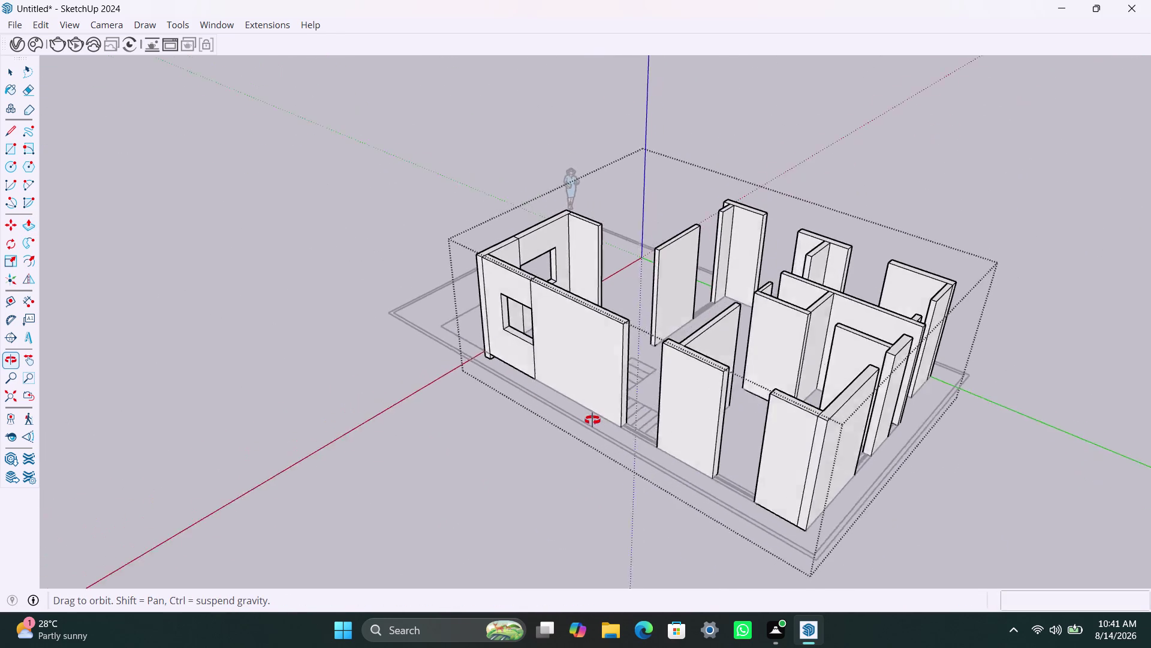
middle_drag(601, 420, 630, 454)
scroll(up, 3)
key(space)
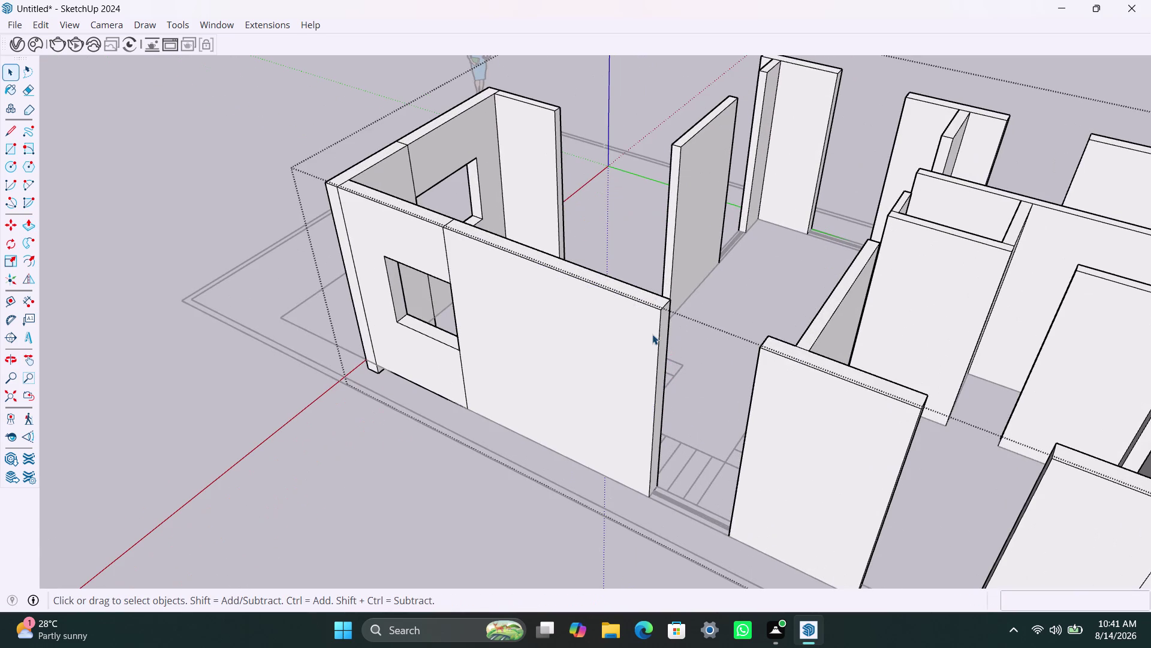
click(667, 307)
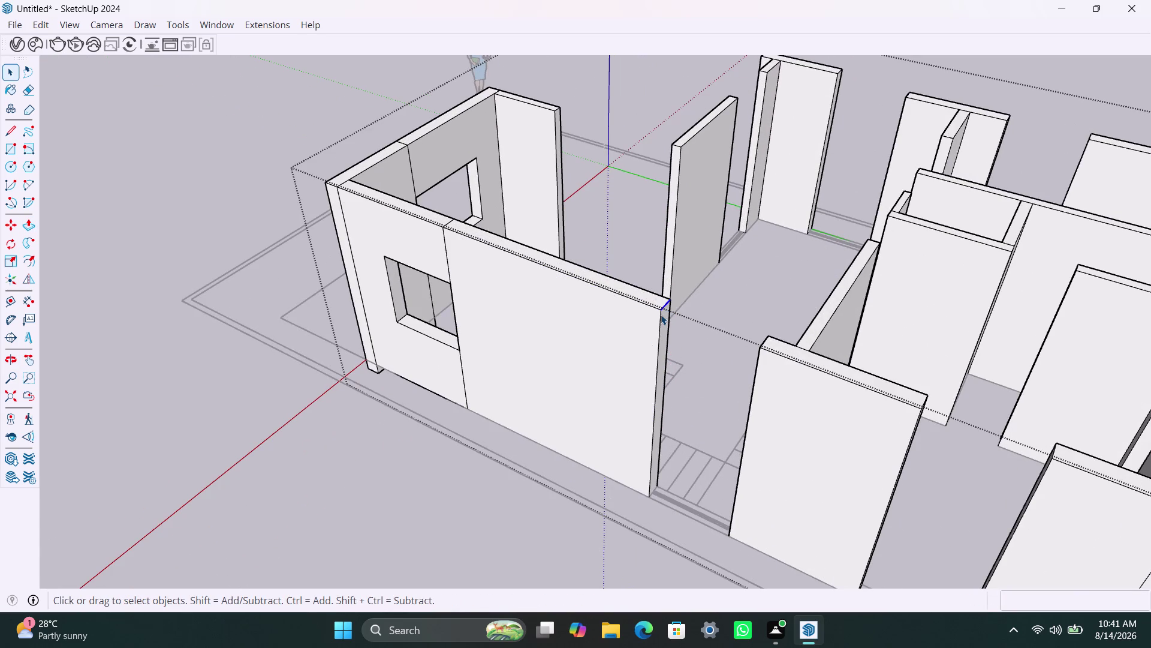
key(m)
click(661, 314)
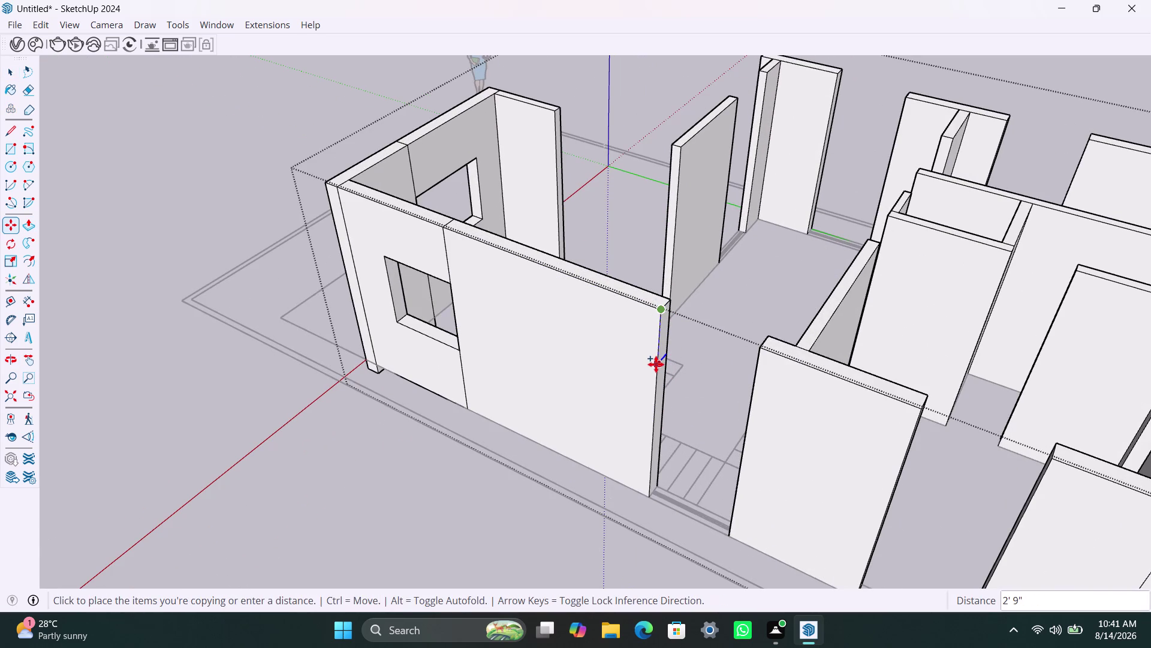
text(3')
key(Return)
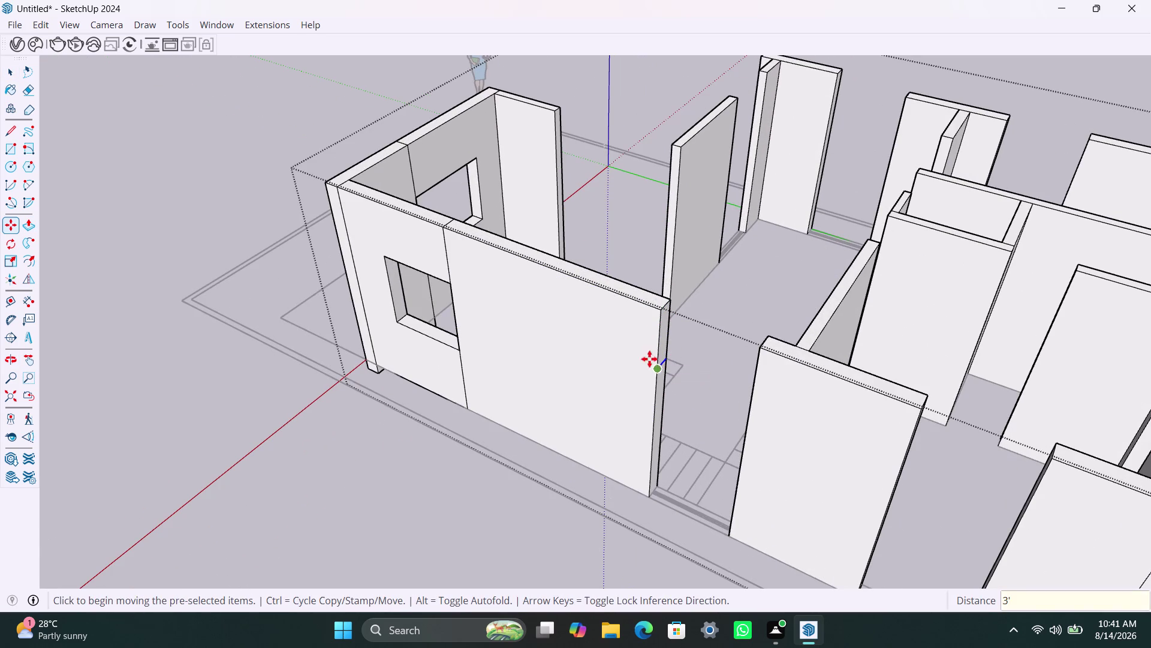
Copy the wall end edge a further 4' down to split the end face.
key(m)
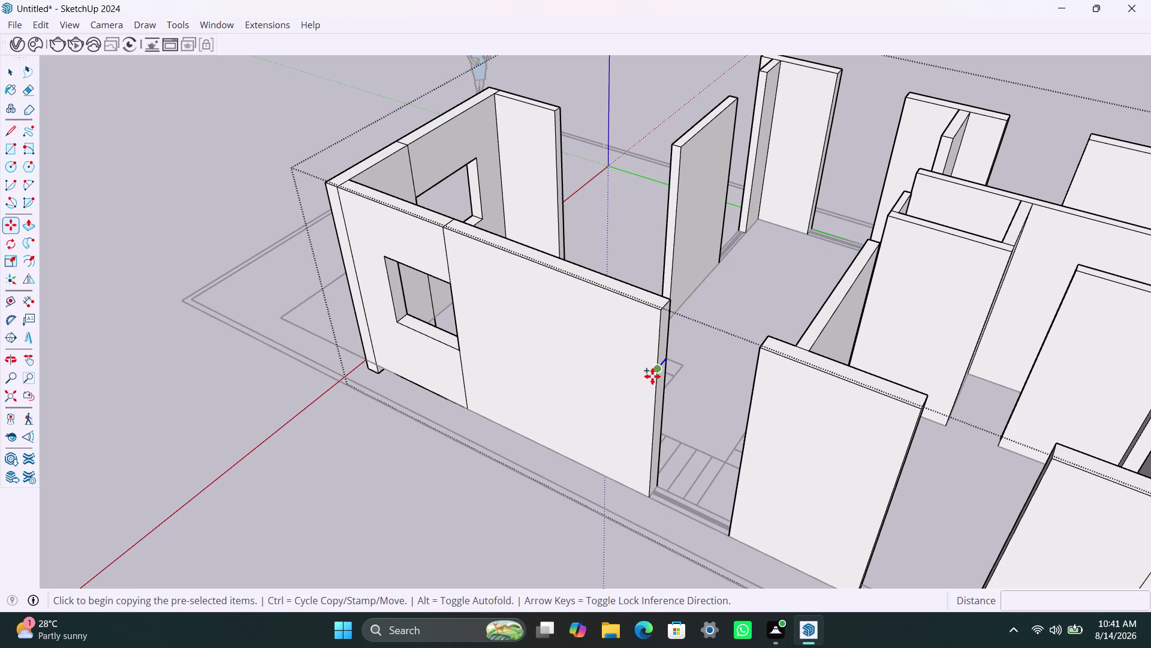
click(654, 377)
text(4')
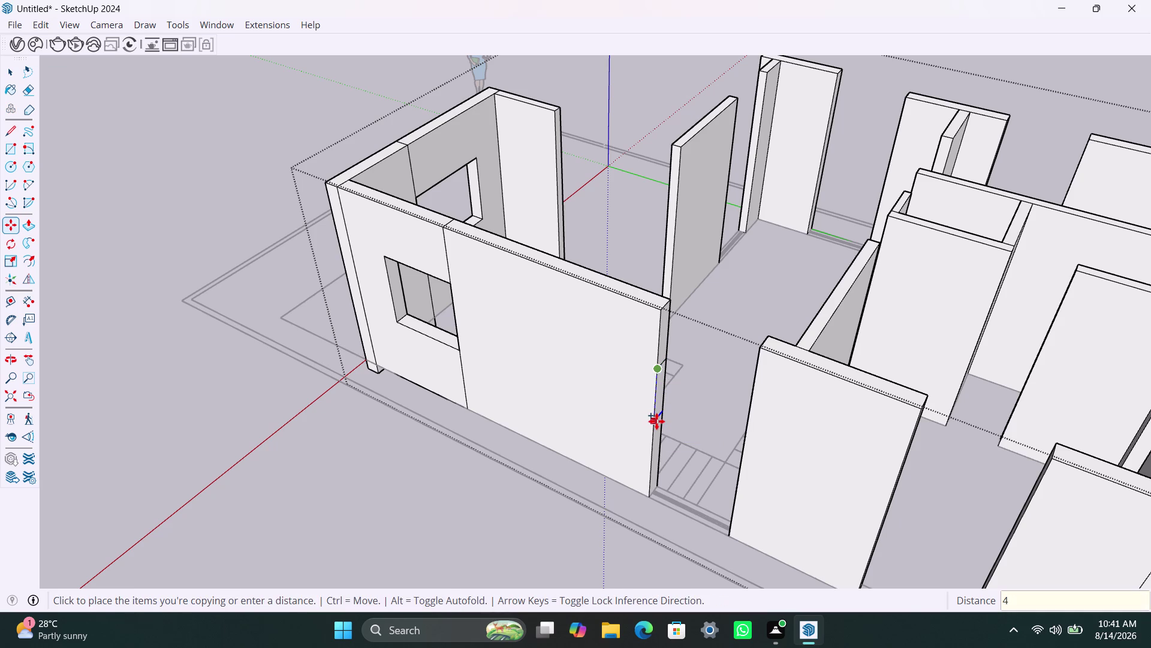
key(Return)
key(space)
click(665, 345)
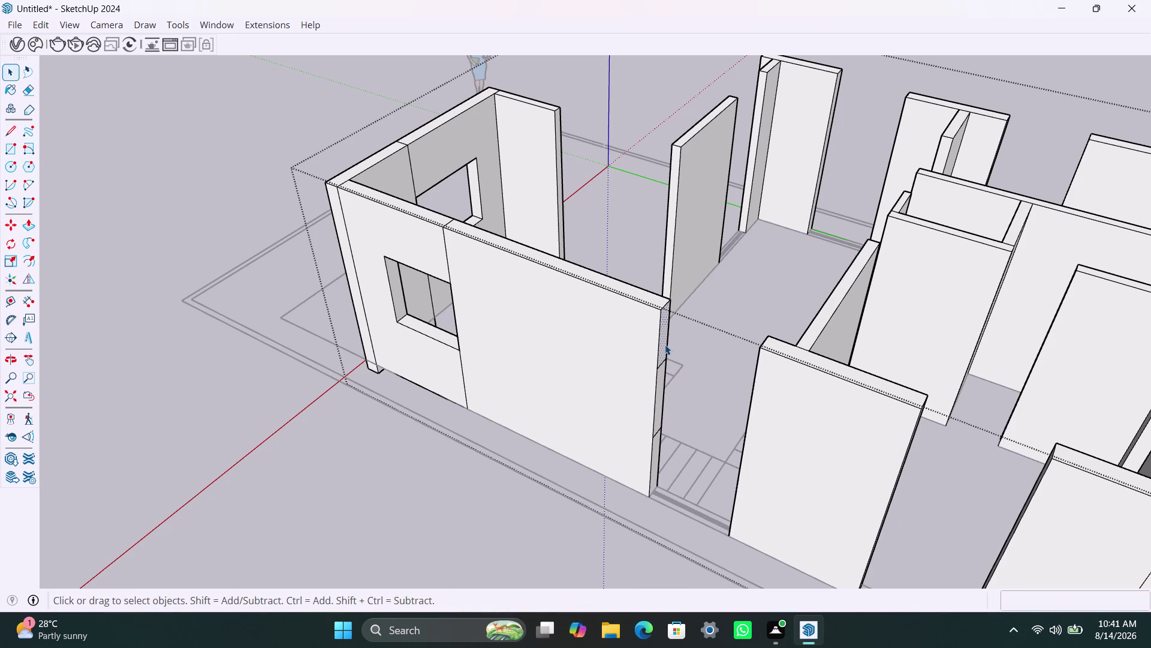
Push/Pull the upper and lower wall faces across the gap, leaving a window opening.
key(p)
click(665, 344)
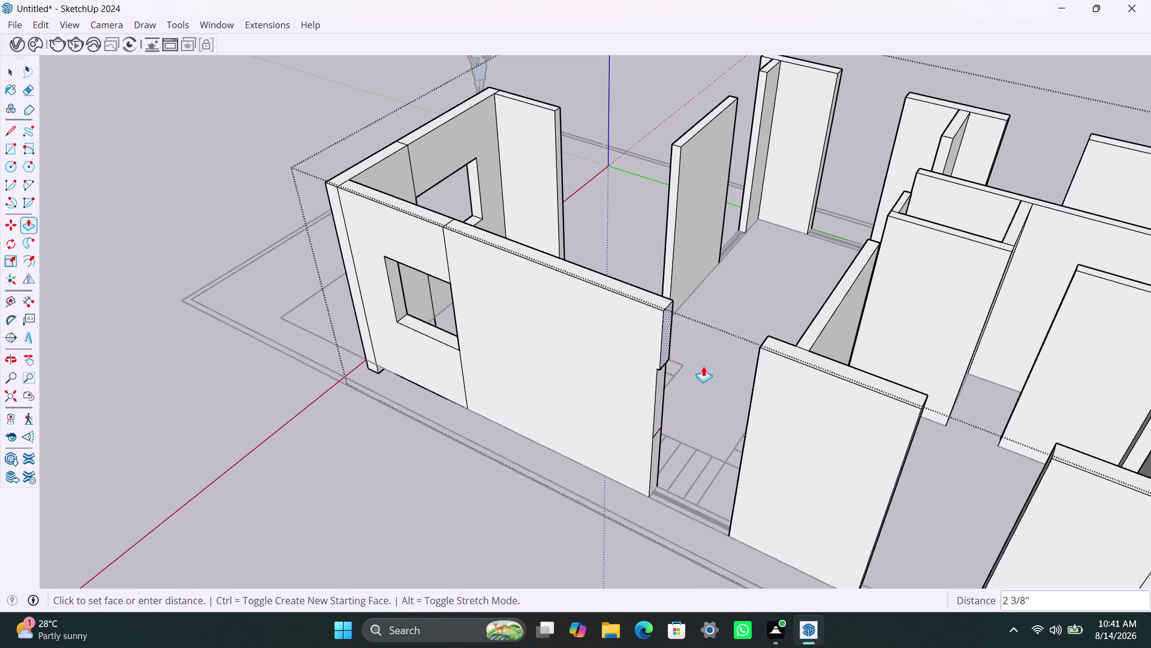
click(752, 388)
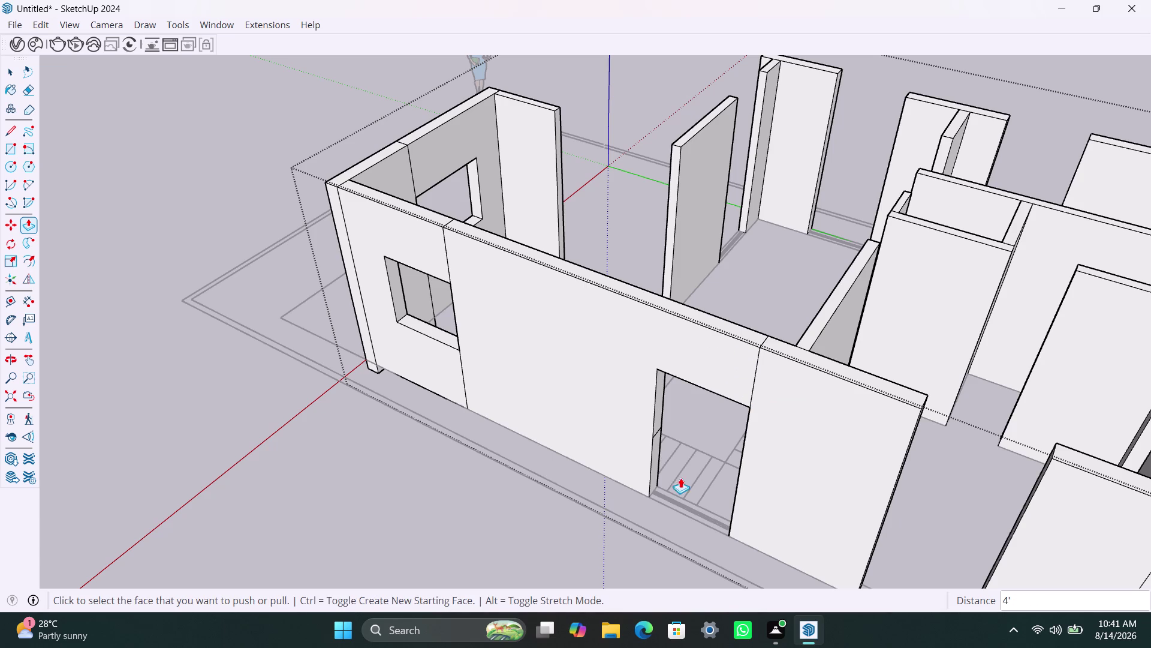
double_click(657, 462)
scroll(down, 3)
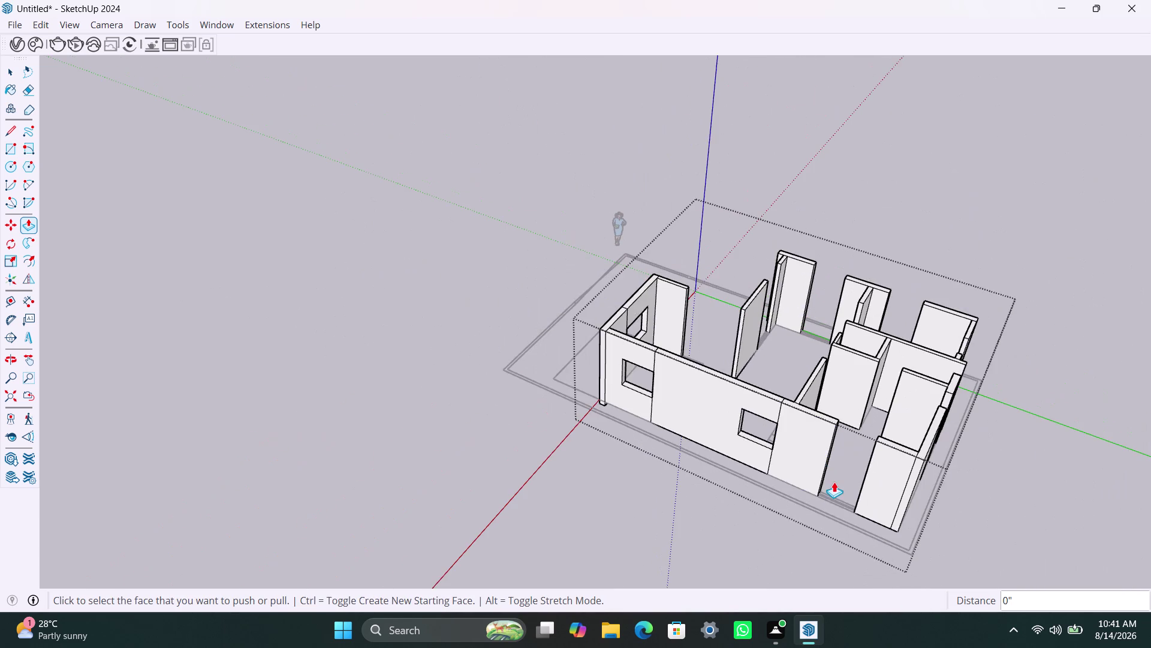
scroll(up, 3)
middle_drag(821, 485, 677, 395)
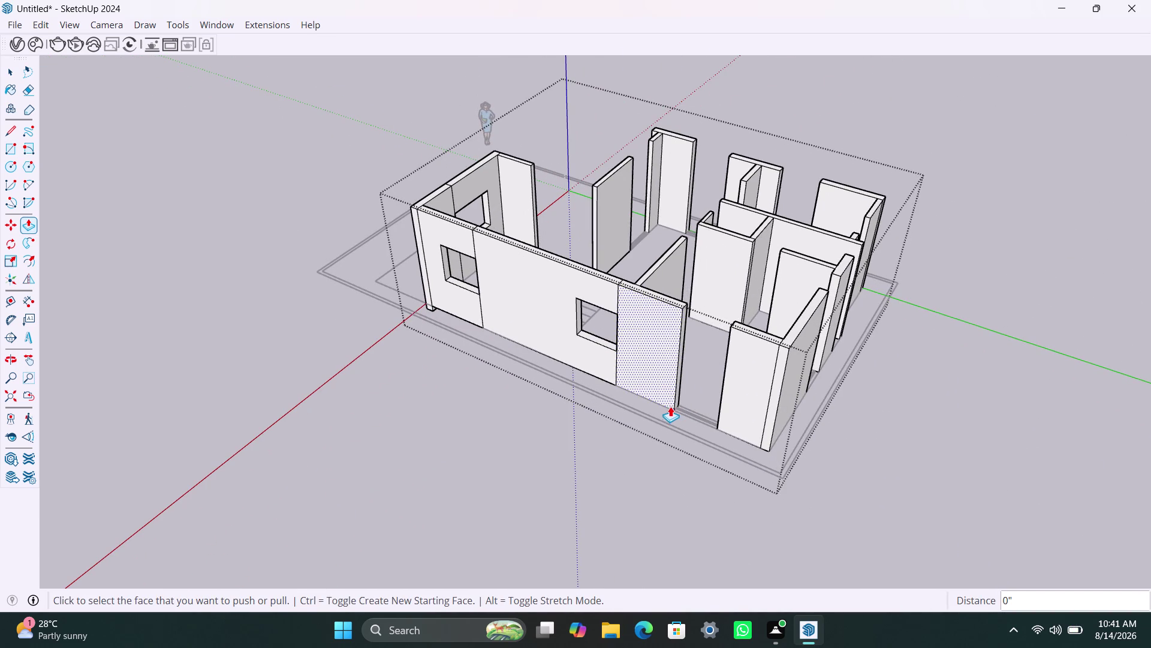
scroll(up, 3)
scroll(up, 3)
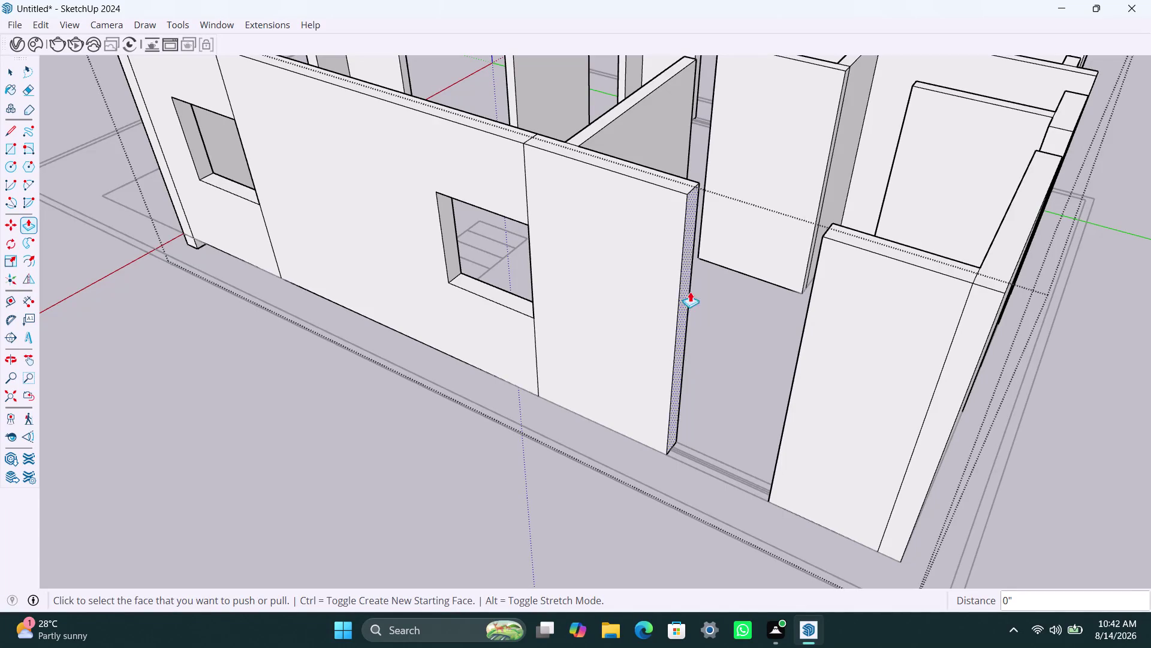
scroll(up, 3)
Orbit to the next front-wall gap and cancel an accidental move of the wall.
middle_drag(694, 289, 652, 280)
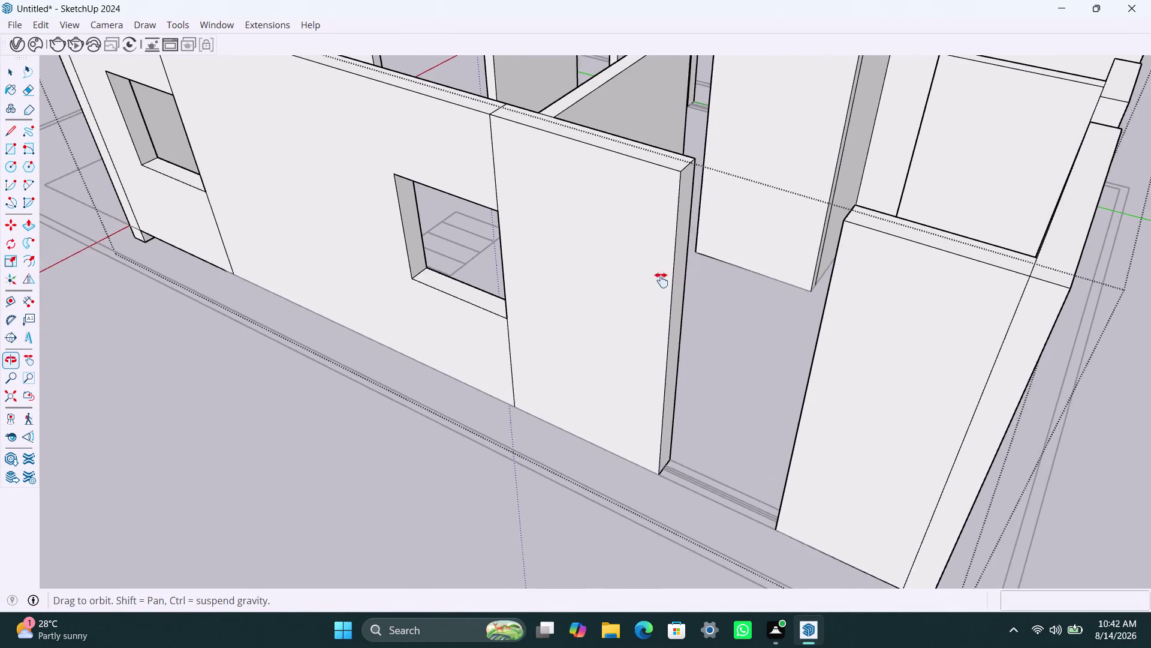
middle_drag(652, 279, 605, 271)
key(space)
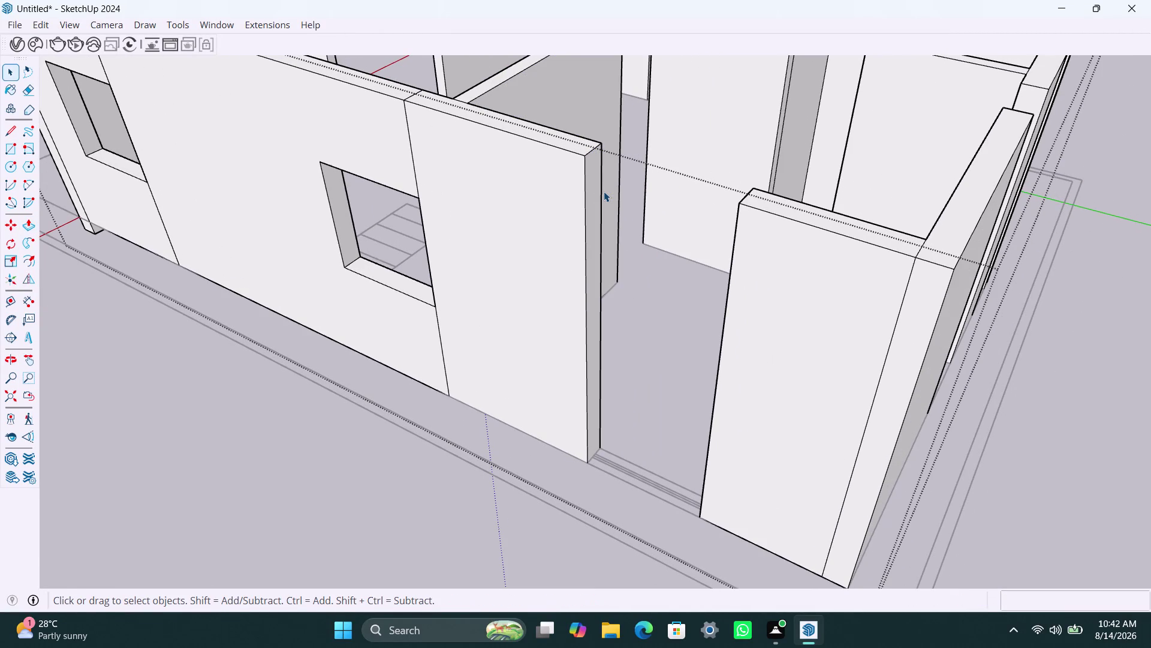
key(m)
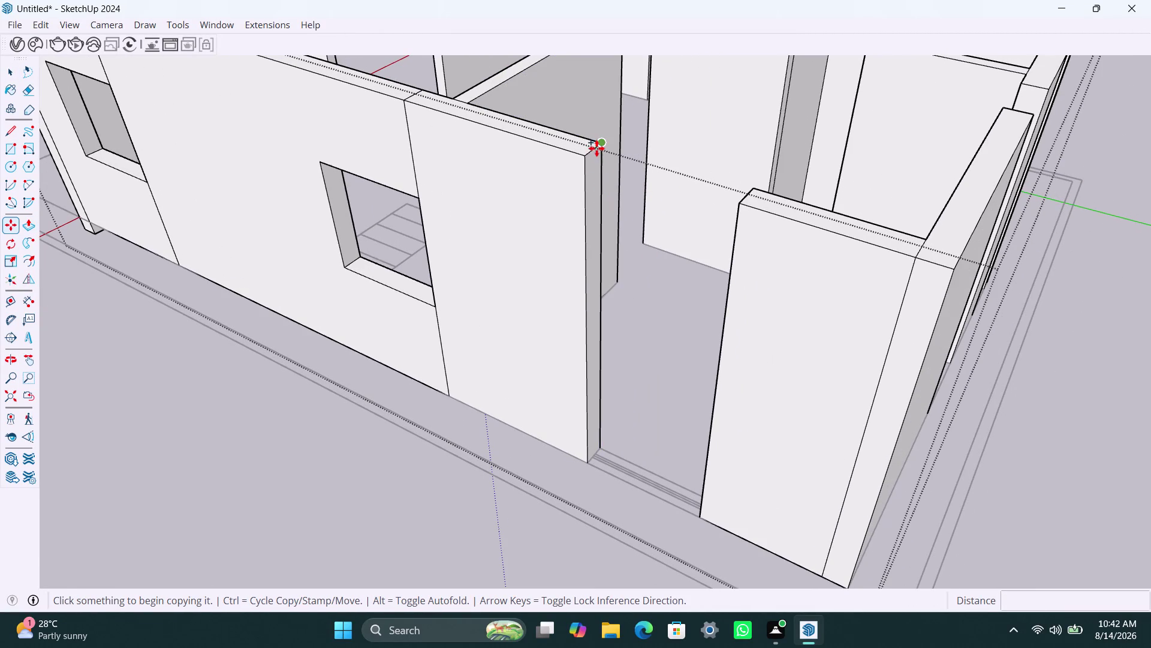
click(585, 153)
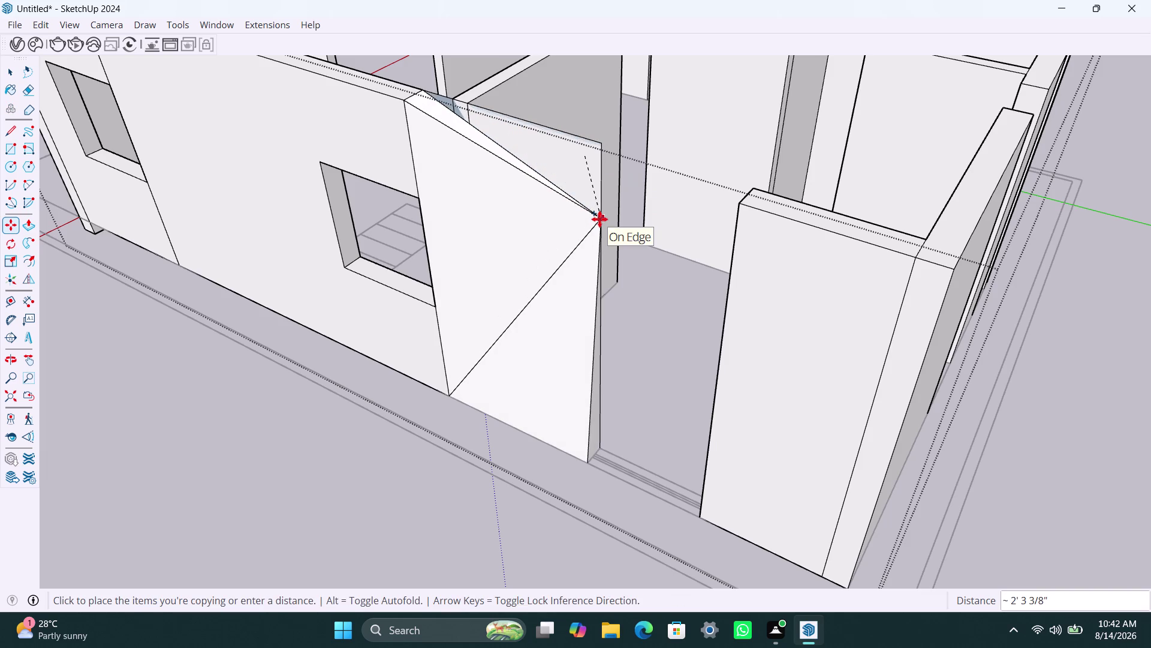
key(Escape)
key(space)
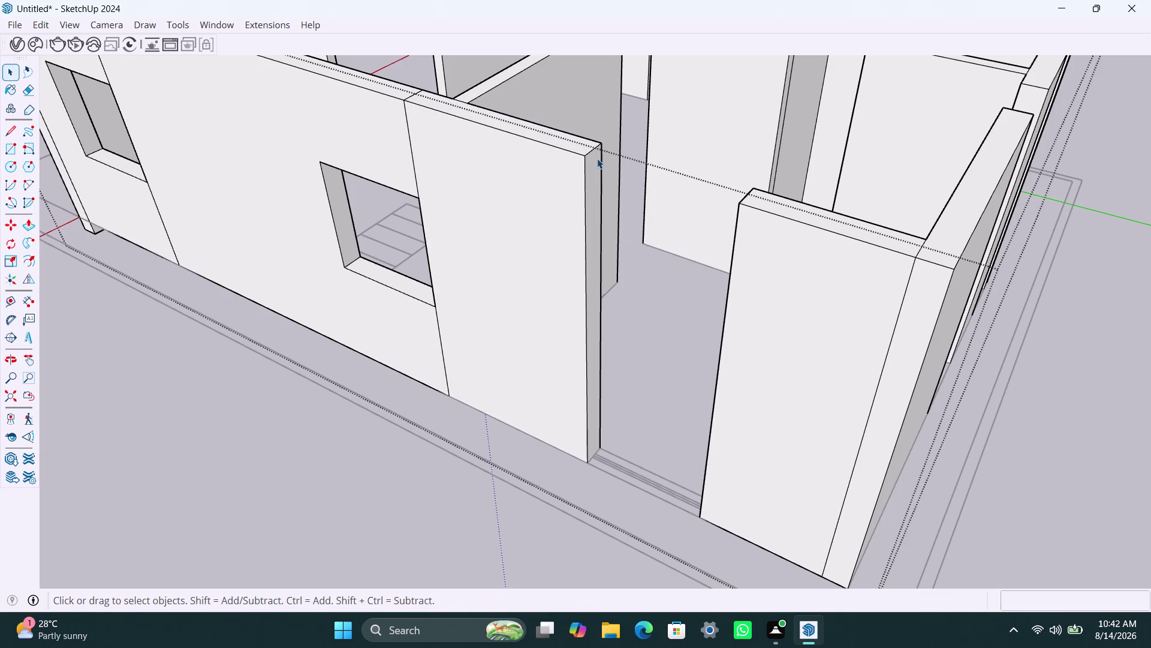
Copy the wall's vertical end edge down 3' and then 4'.
click(593, 148)
key(m)
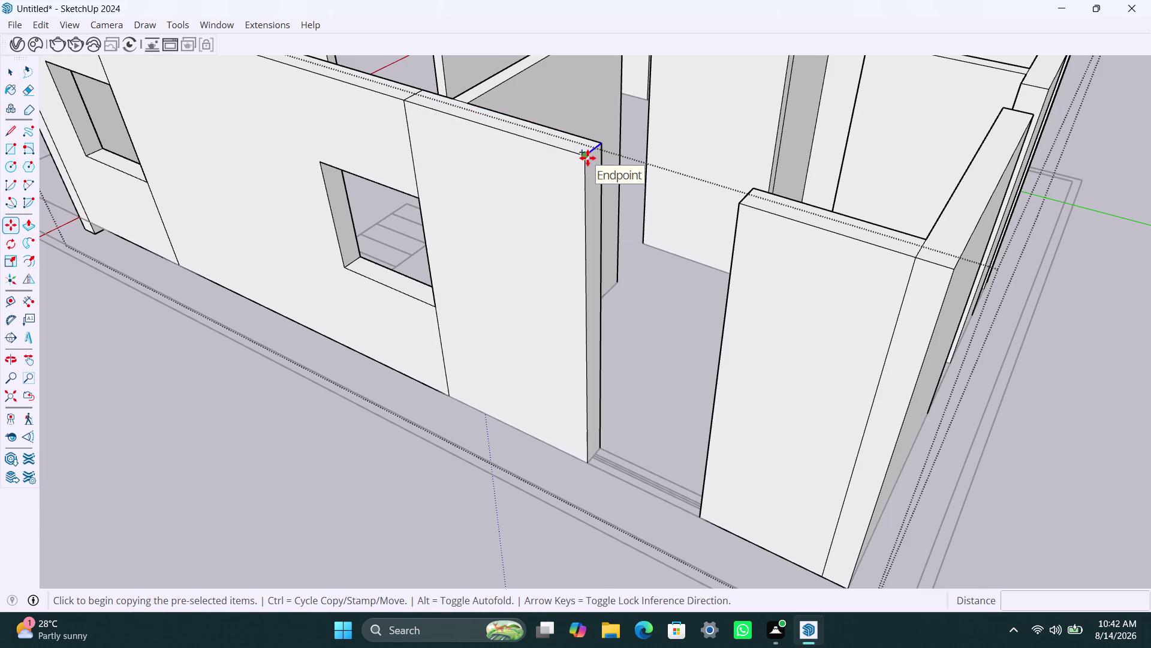
click(587, 158)
text(3')
key(Return)
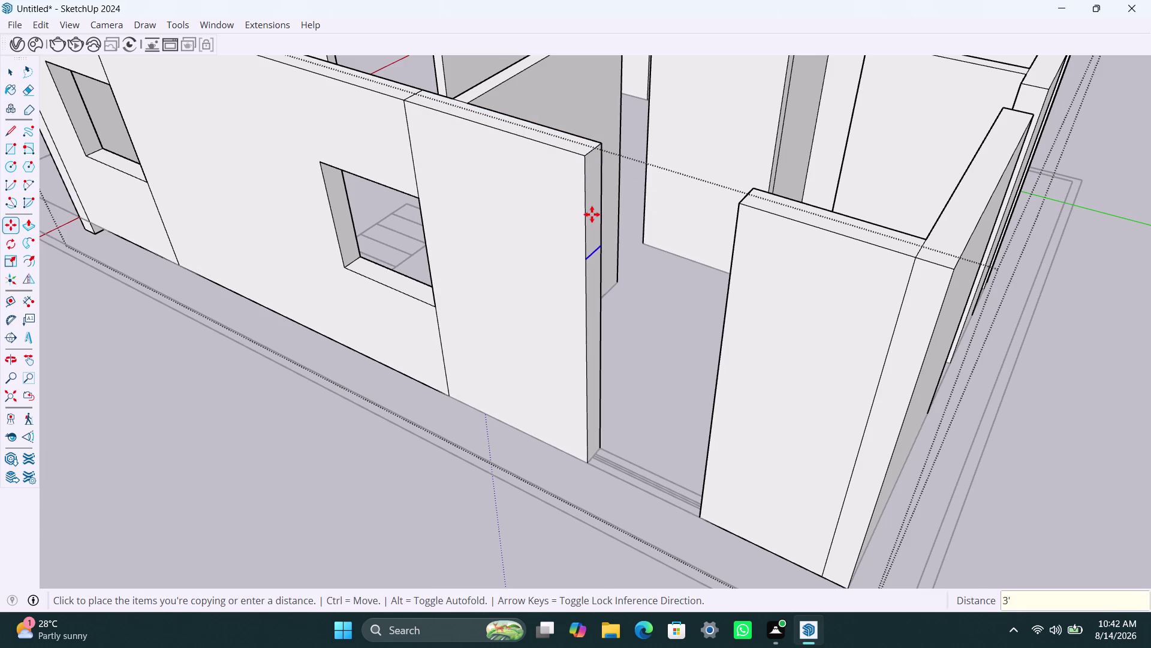
key(m)
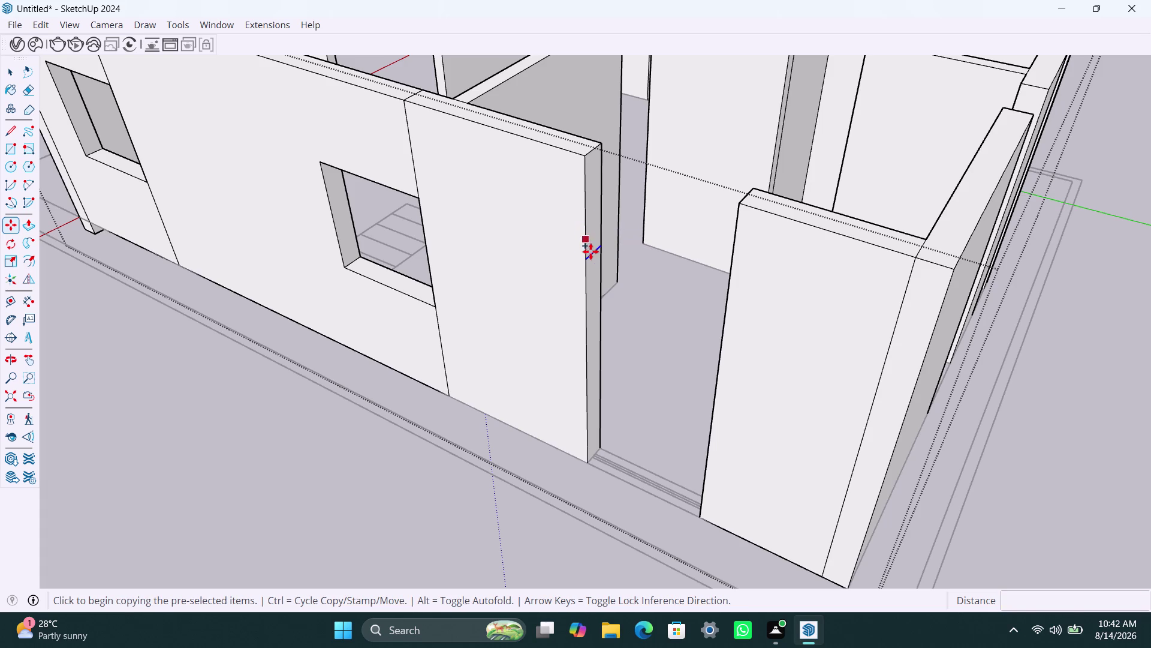
click(590, 260)
text(4)
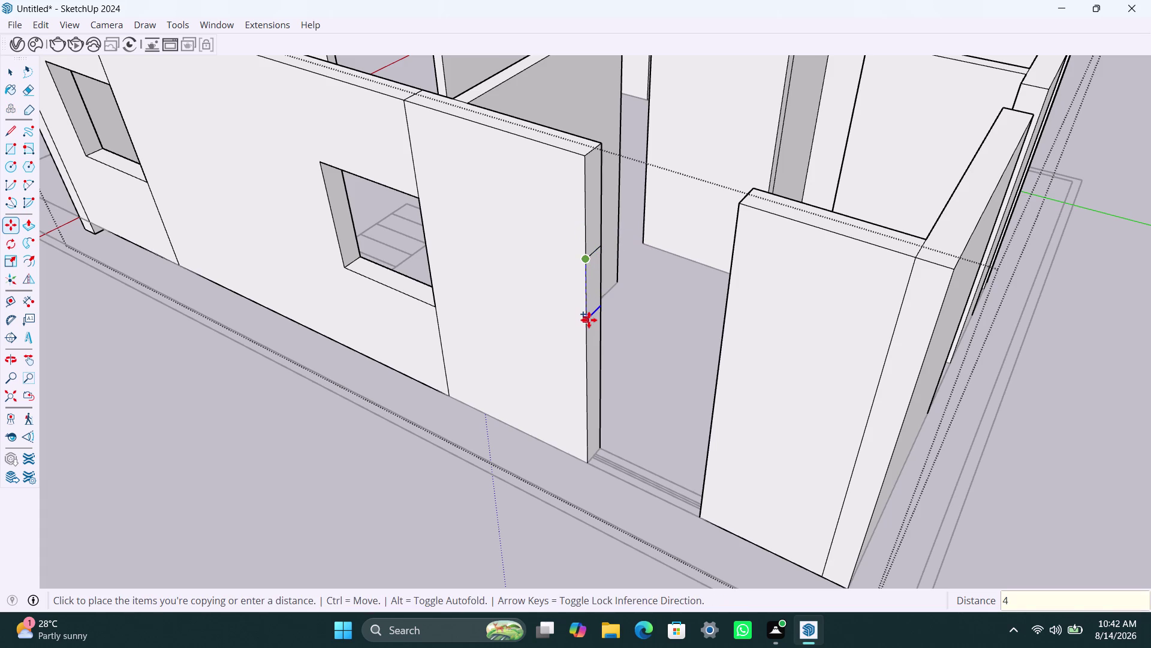
text(')
key(Return)
key(space)
click(595, 231)
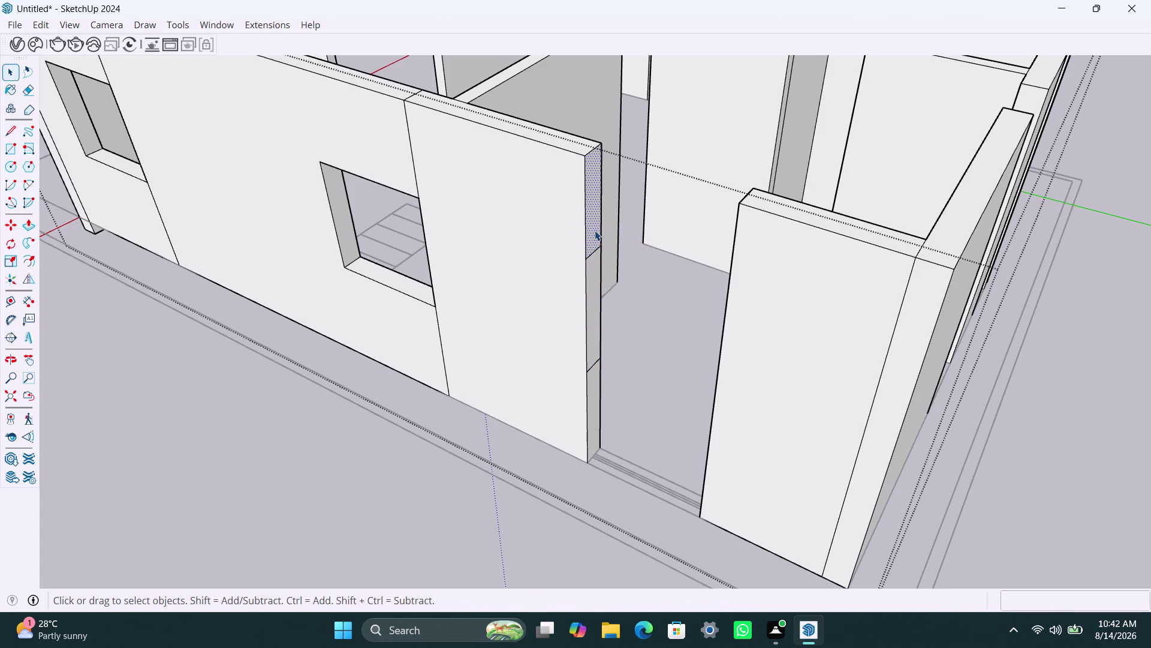
Push/Pull the upper and lower wall faces across the gap to form the window opening.
key(p)
click(595, 230)
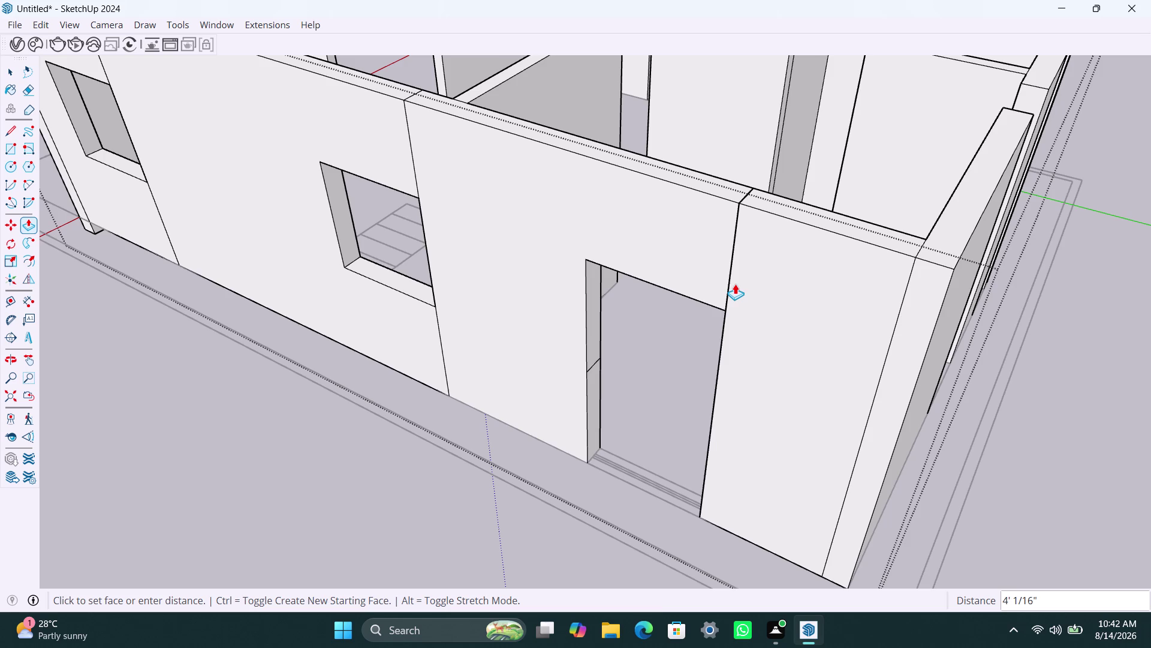
scroll(up, 3)
scroll(up, 3)
click(724, 289)
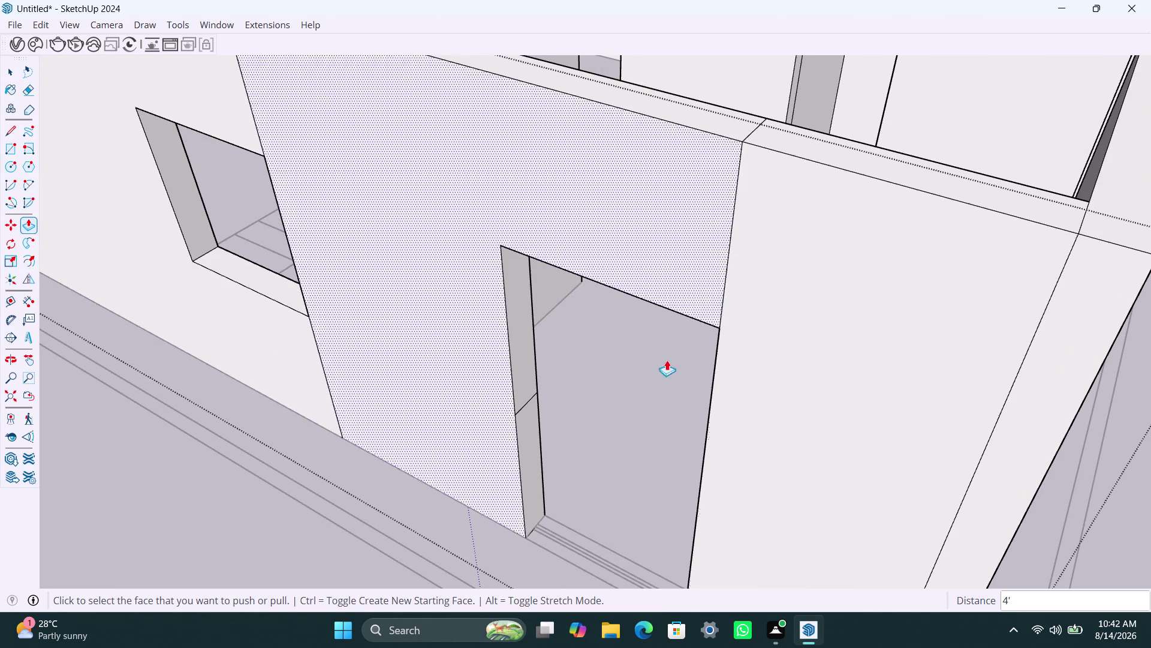
double_click(529, 435)
Orbit to the side wall gap and copy its end edge down 3'.
scroll(down, 3)
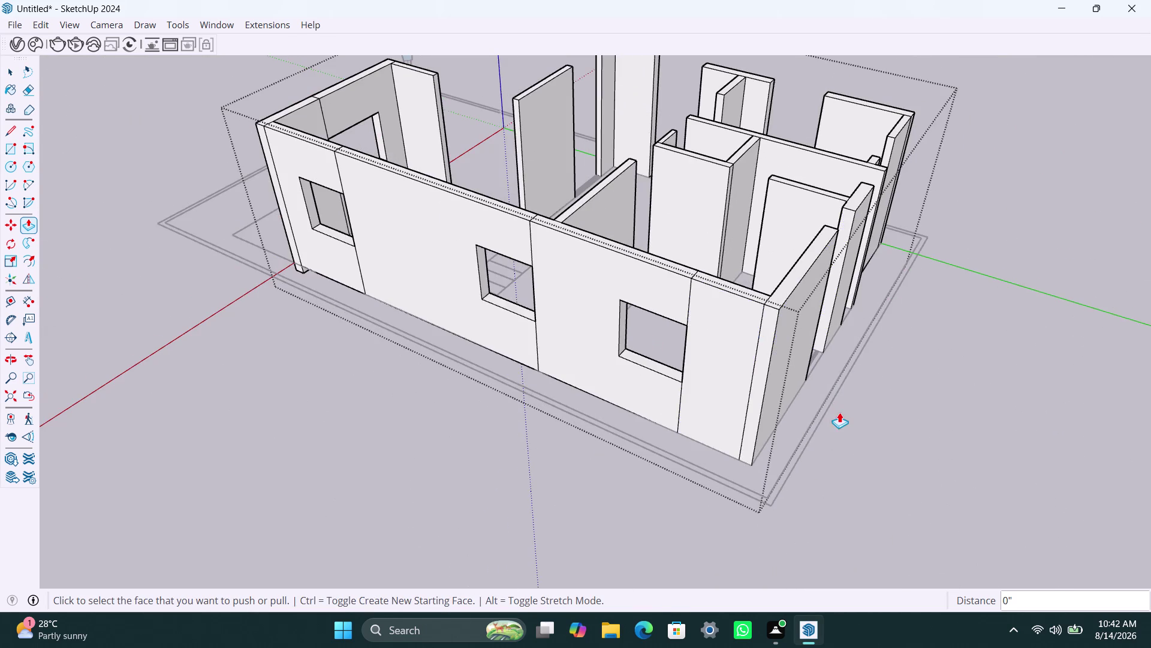
middle_drag(836, 418, 457, 415)
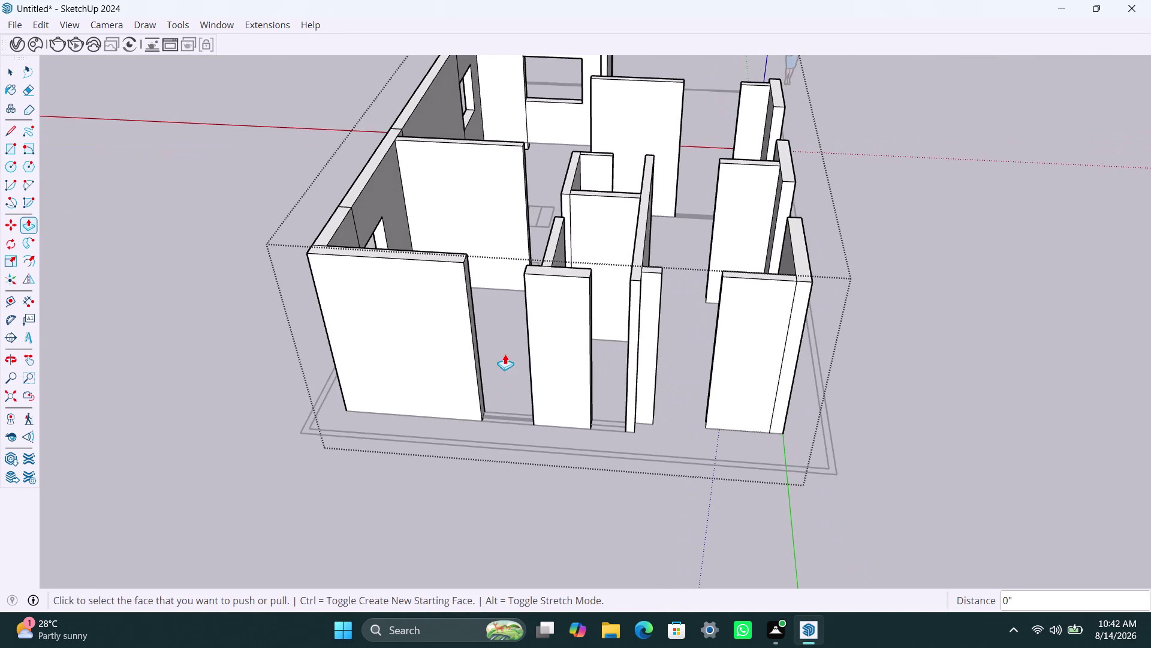
scroll(up, 3)
scroll(up, 3)
middle_drag(520, 361, 520, 363)
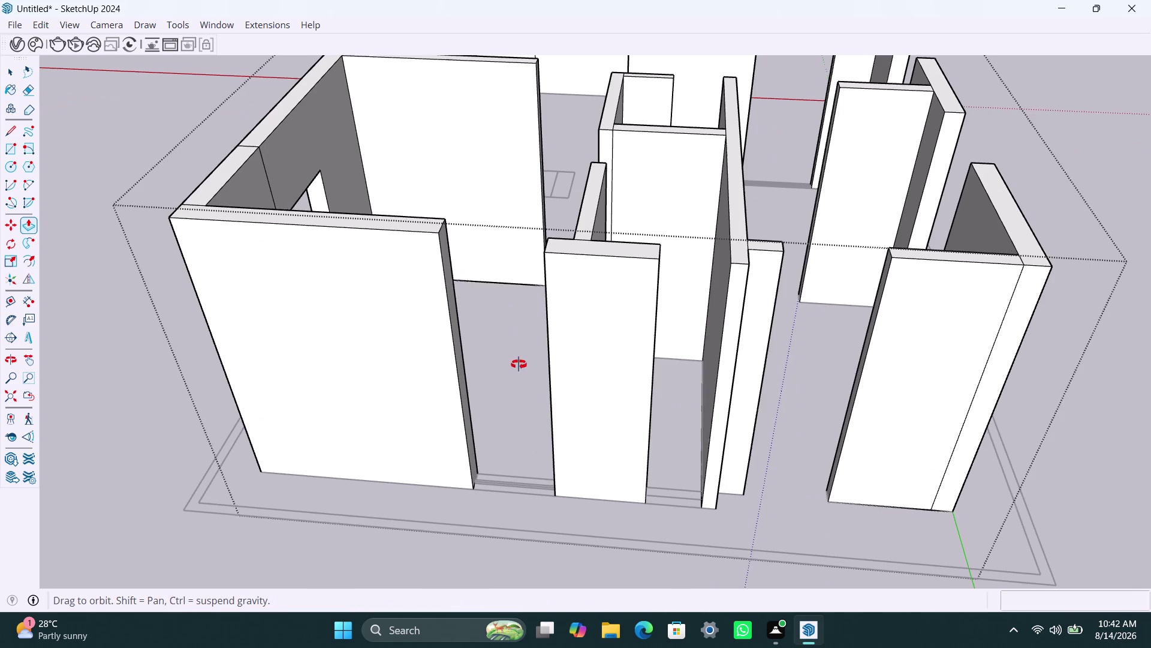
middle_drag(520, 362, 472, 382)
key(space)
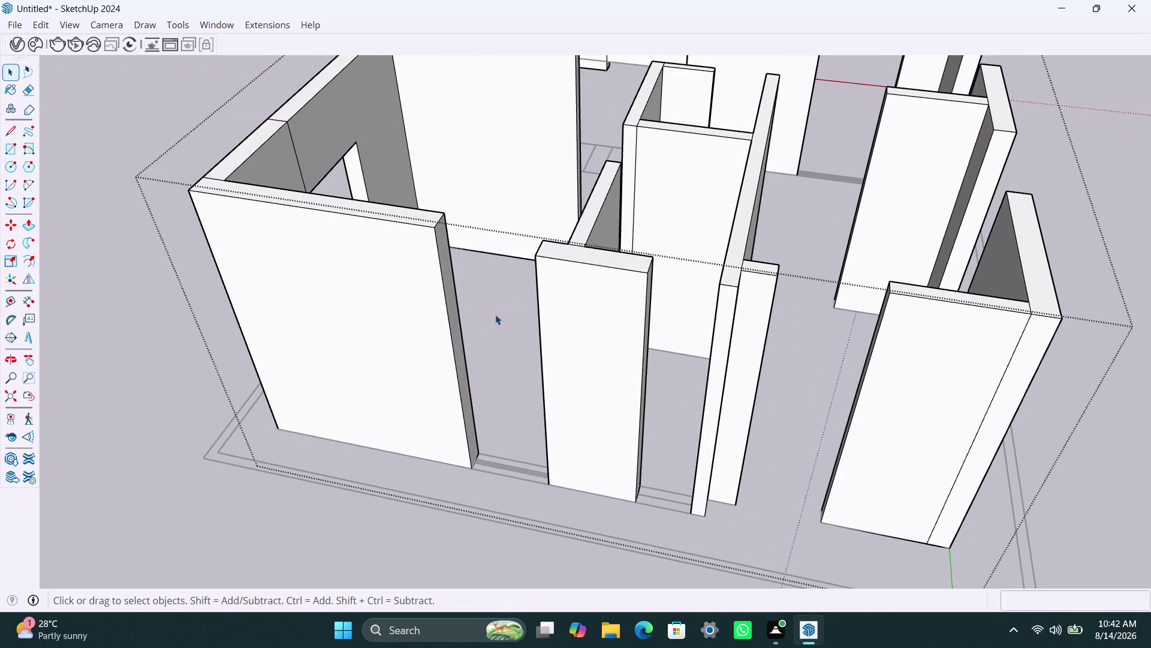
click(437, 223)
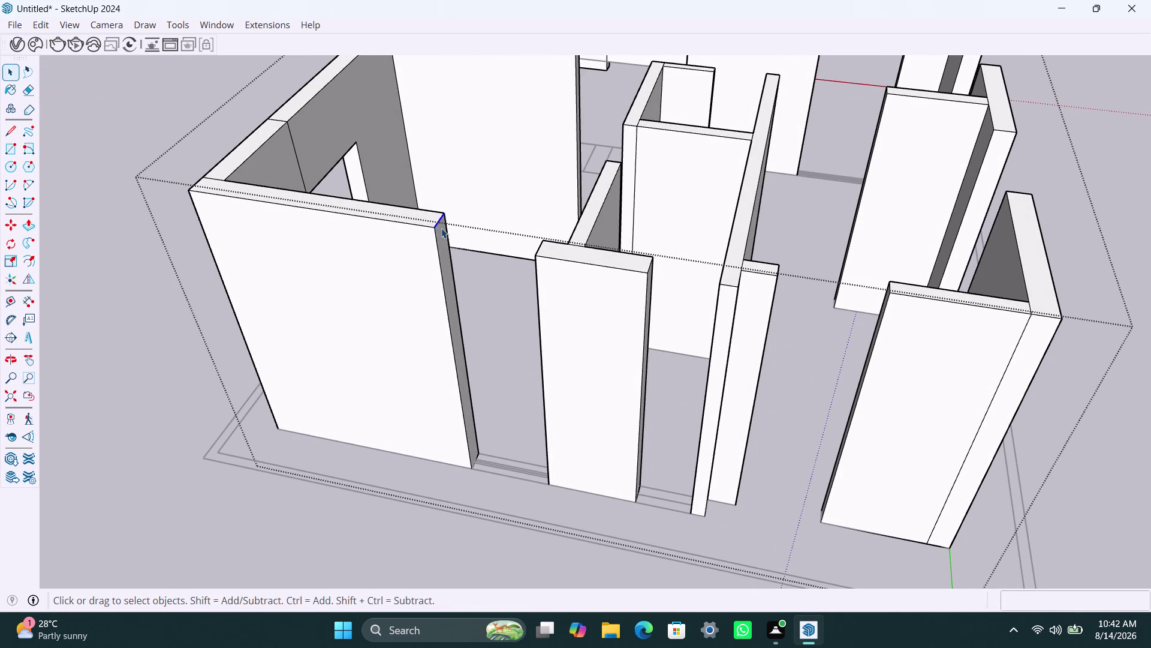
key(m)
click(434, 234)
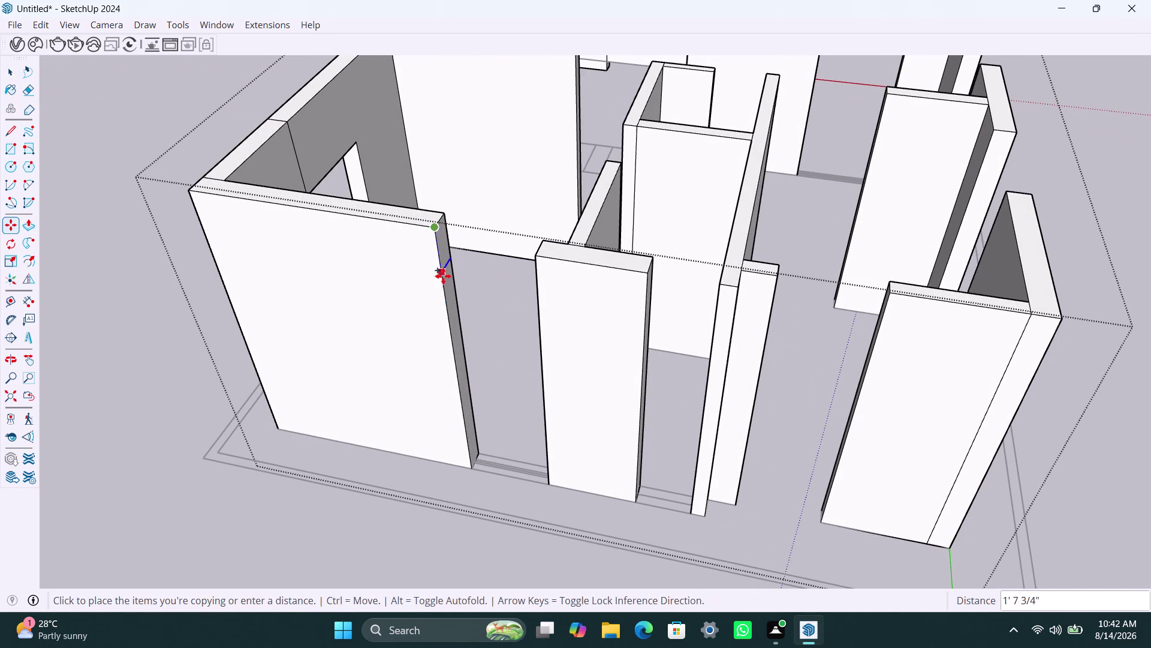
text(3')
key(Return)
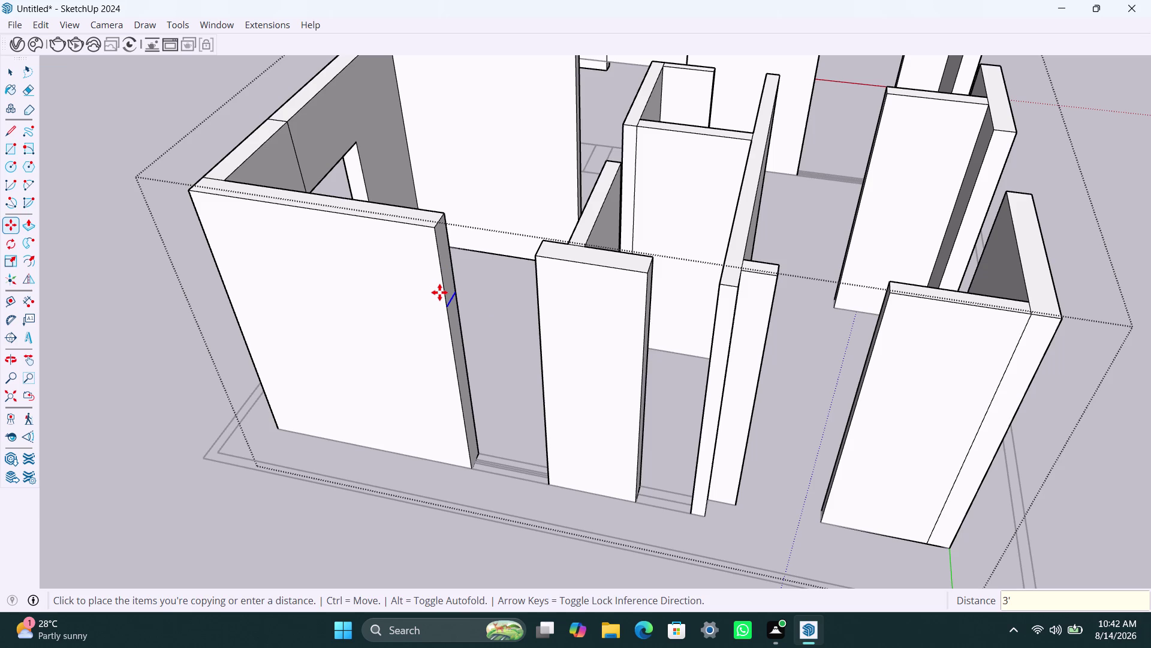
Copy the edge another 4' down and pull the upper section across the gap.
key(m)
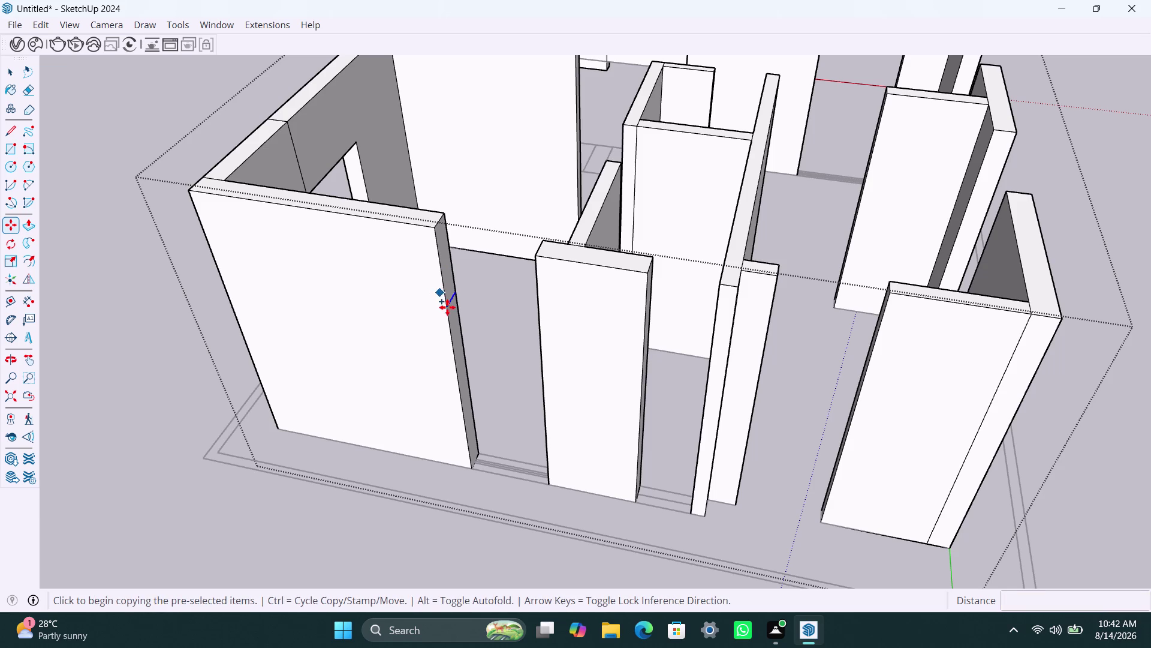
click(449, 308)
text(4')
key(Return)
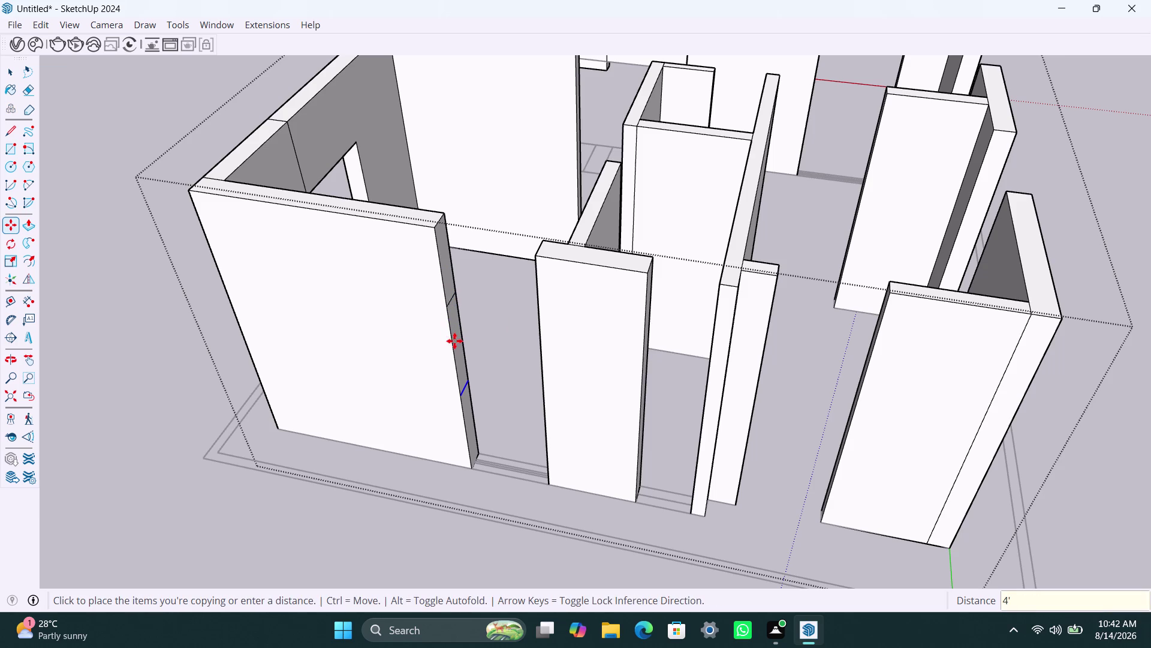
key(space)
text(P)
click(448, 279)
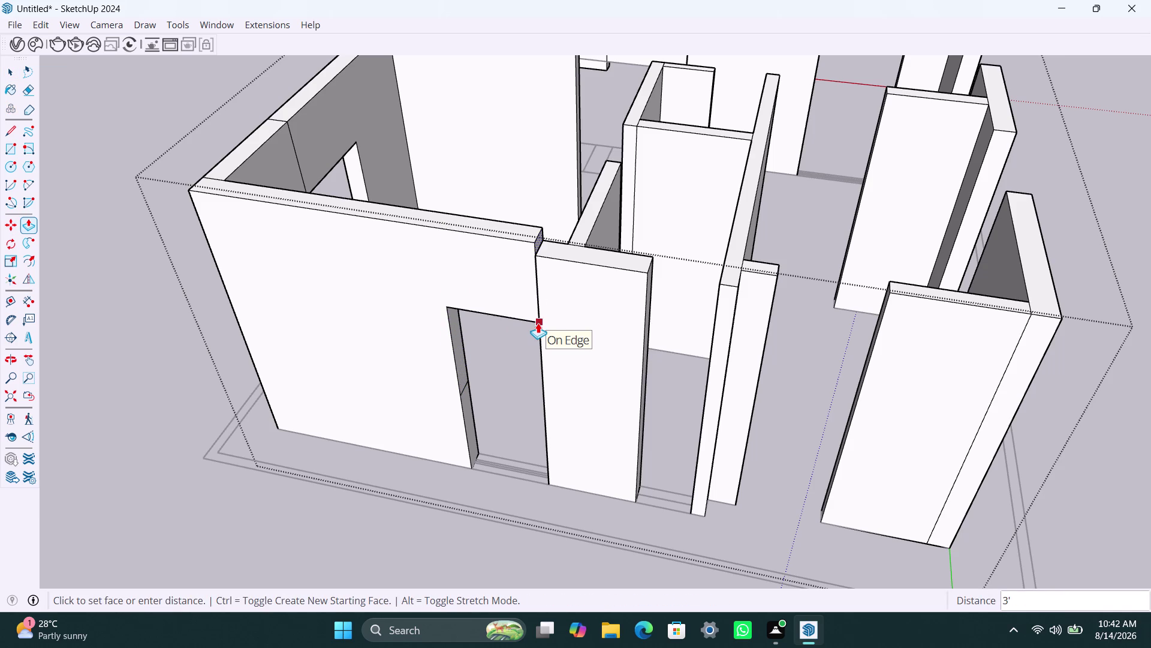
Fill the lower gap and raise the short partition to the taller wall's height.
click(538, 322)
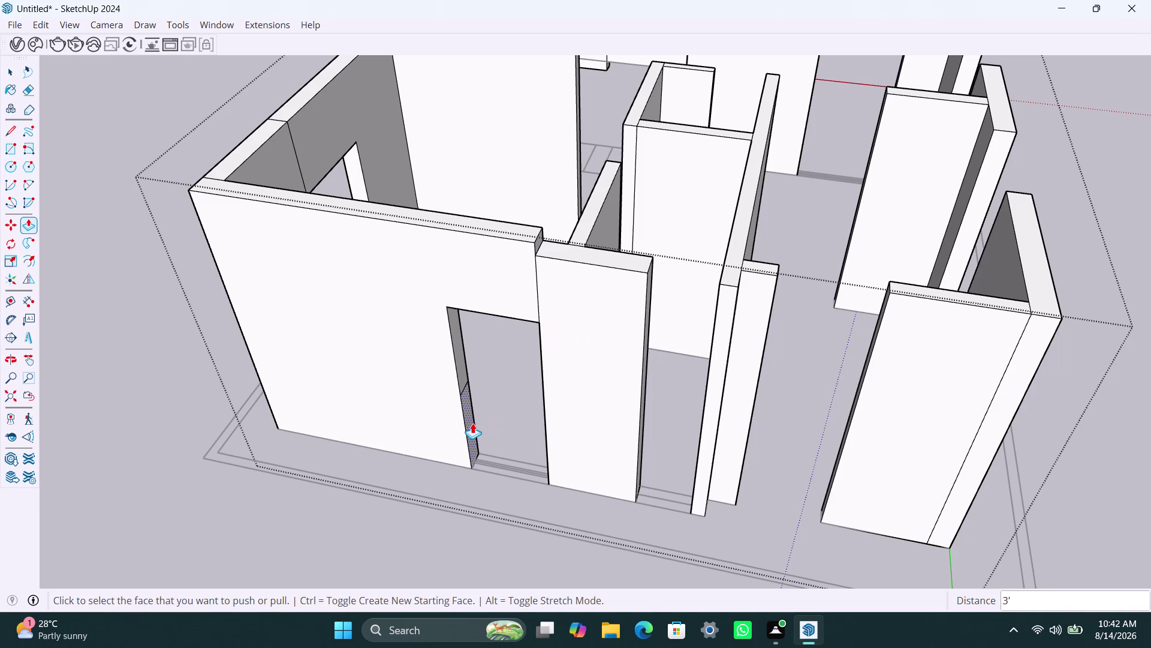
double_click(473, 423)
click(589, 250)
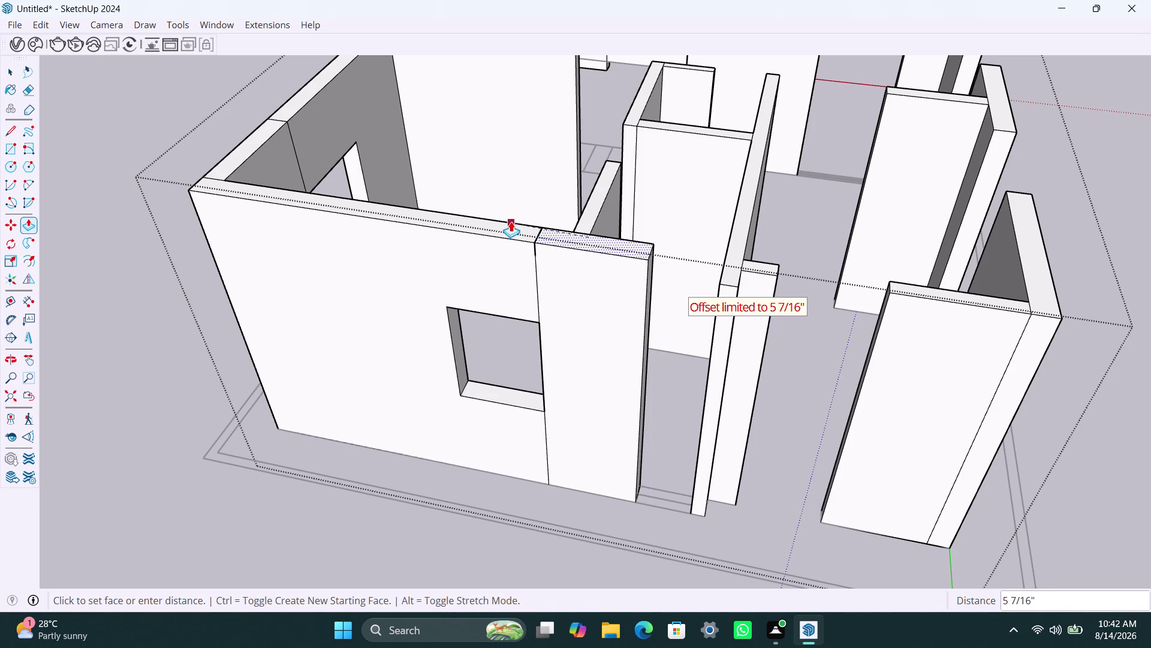
click(505, 229)
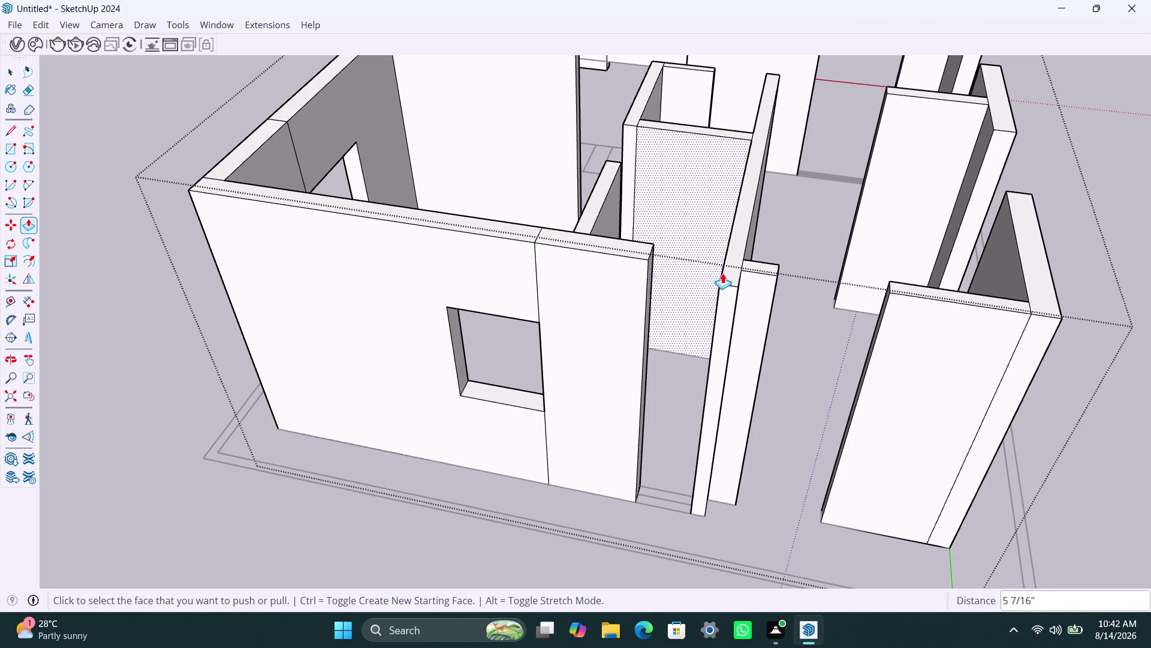
click(730, 270)
click(631, 254)
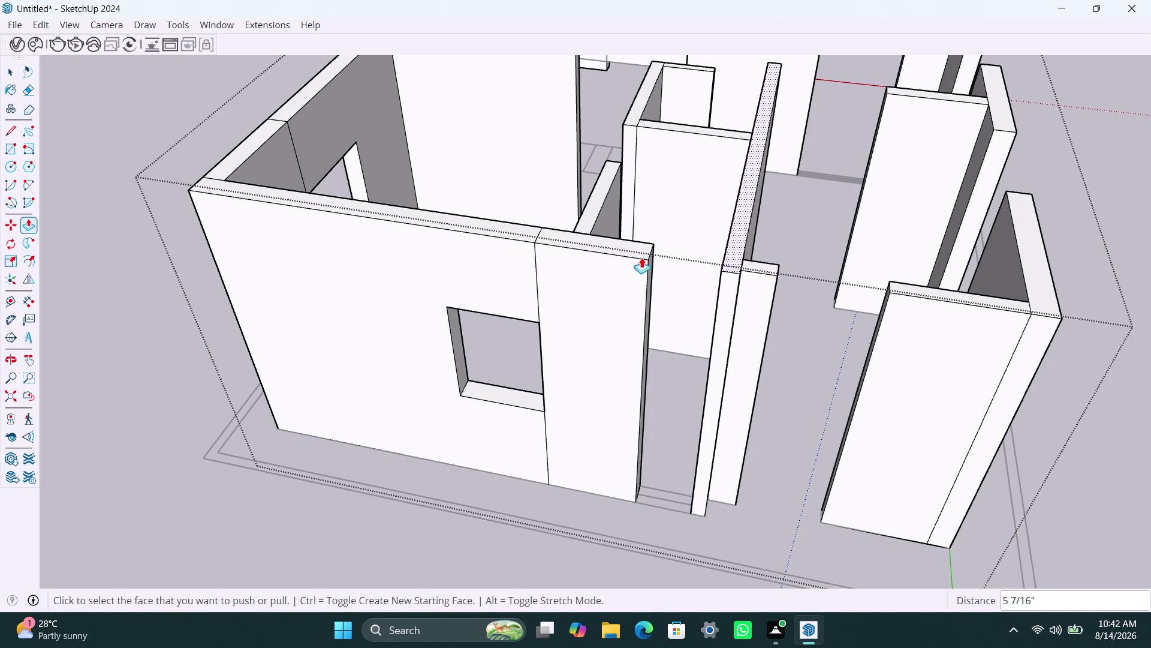
Raise the front wall section and thin partition tops to match the other walls.
click(759, 259)
click(765, 264)
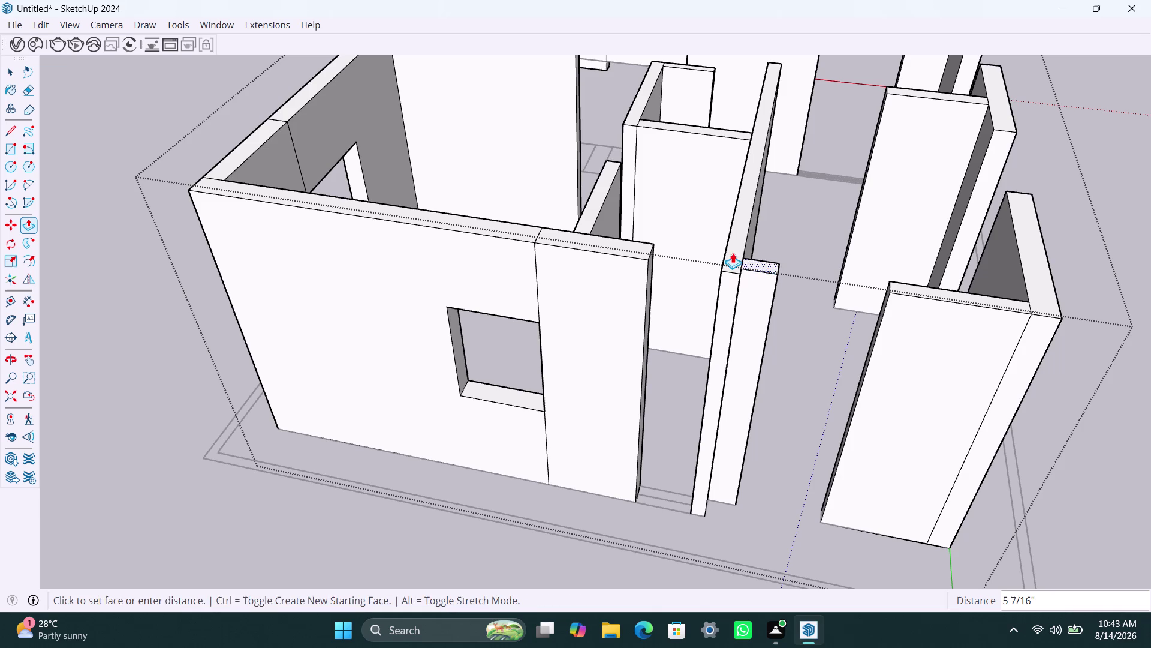
click(734, 254)
click(738, 237)
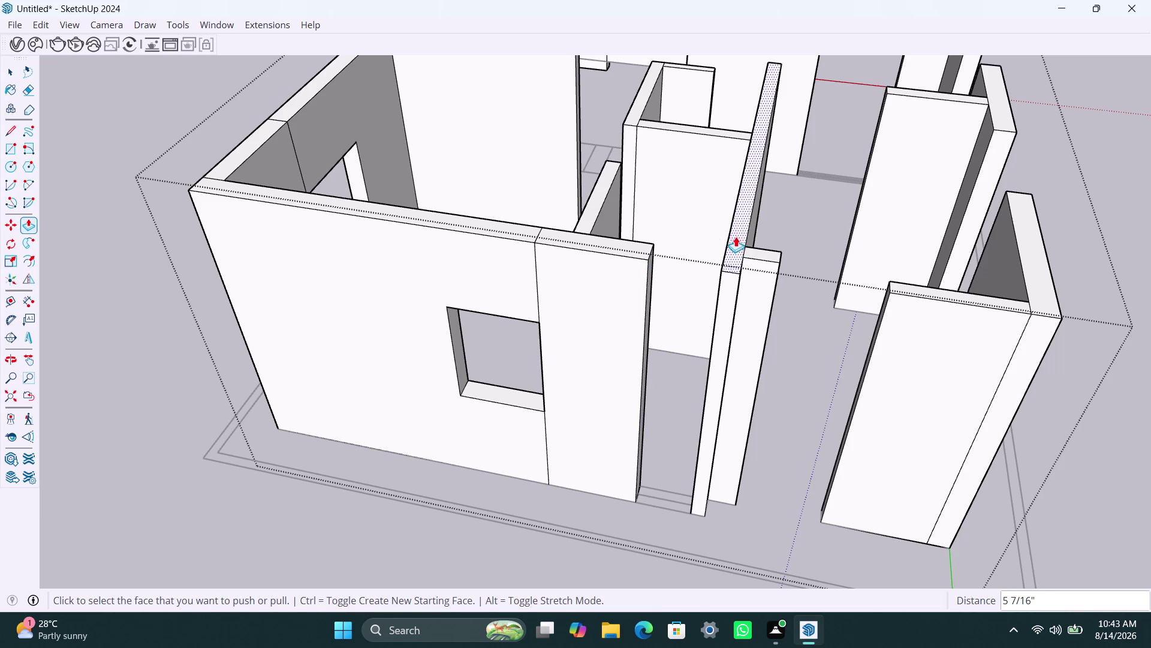
click(614, 238)
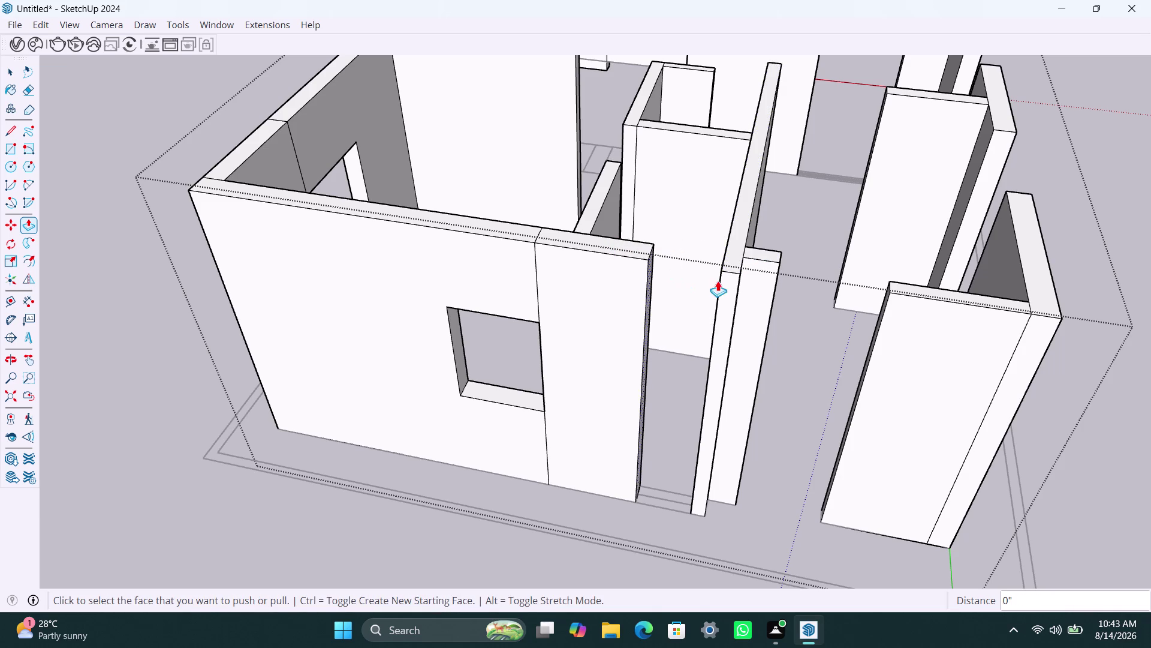
click(916, 286)
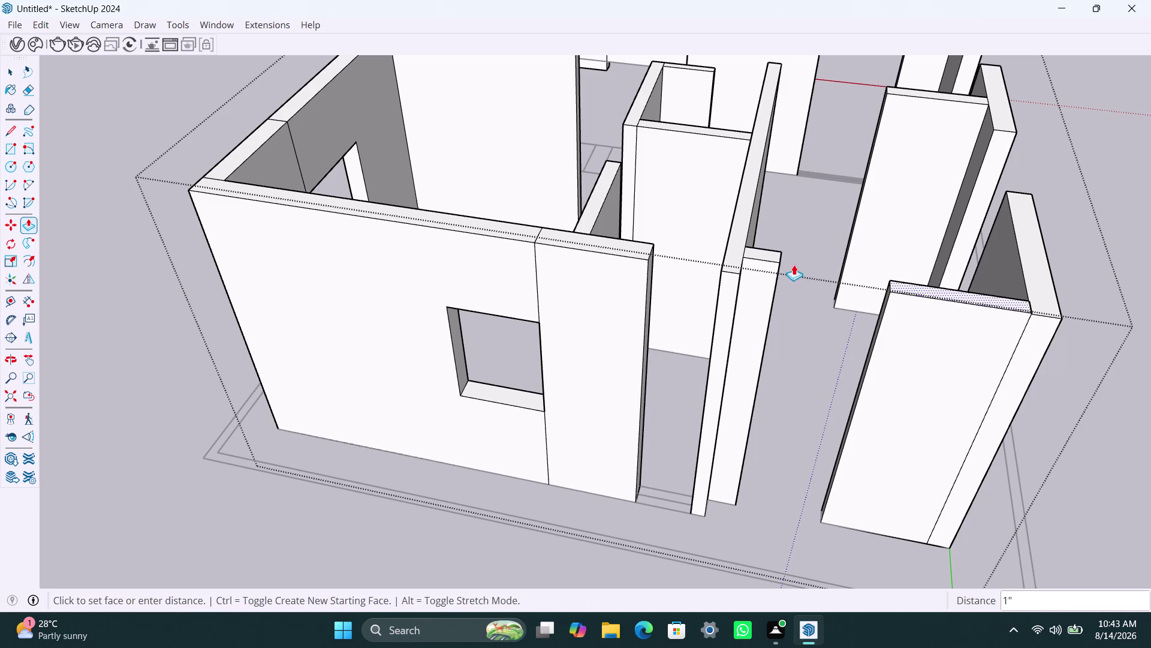
click(746, 247)
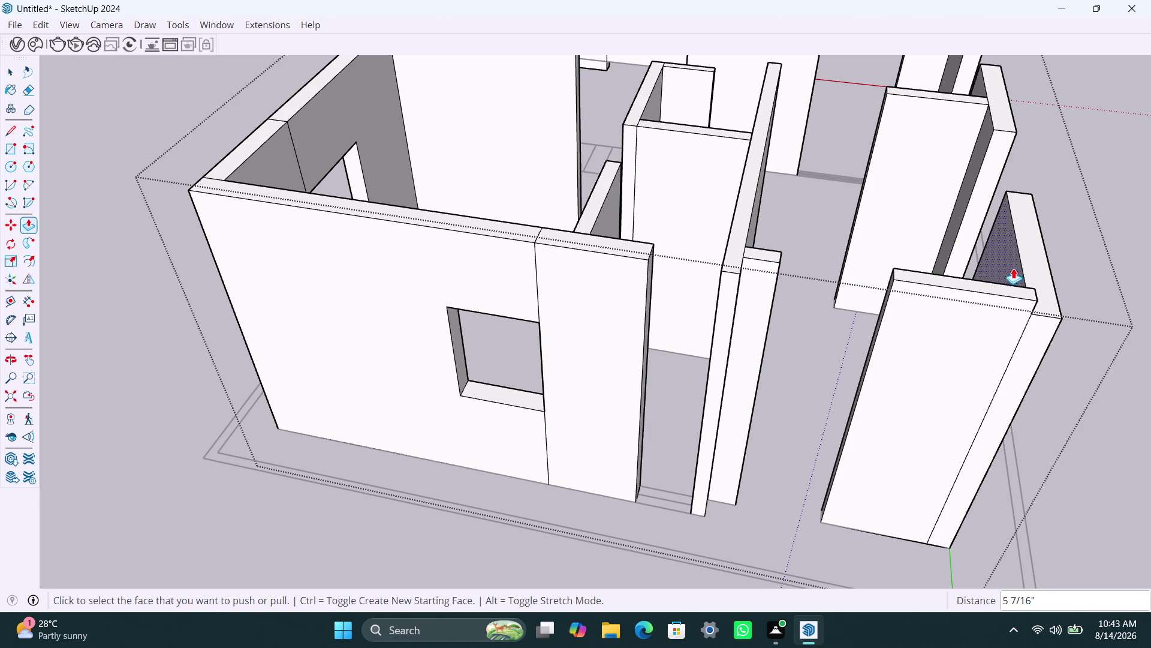
Pull up the right-hand and back right wall tops to the matching height.
click(1036, 267)
click(1029, 248)
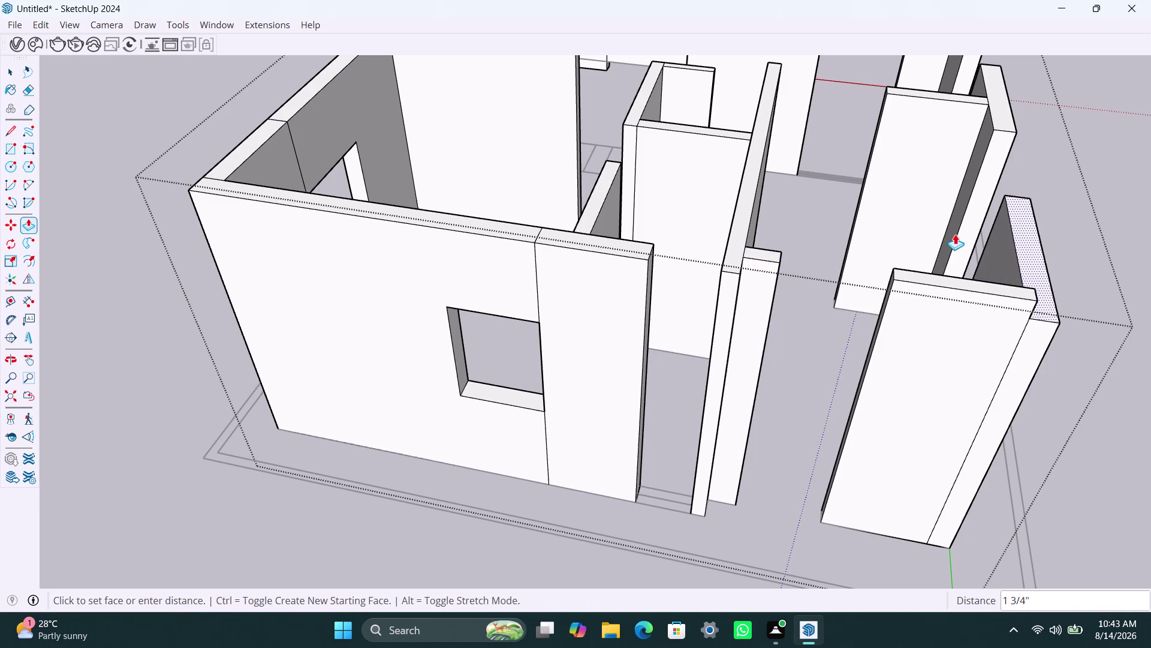
click(1006, 284)
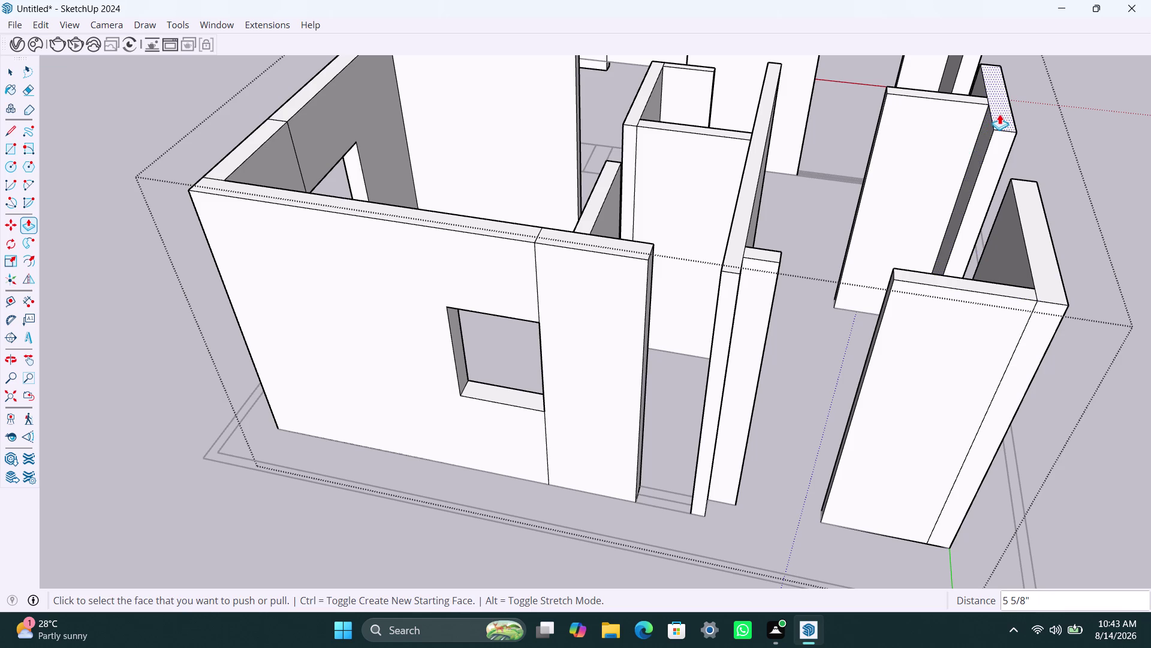
click(1000, 114)
click(1031, 191)
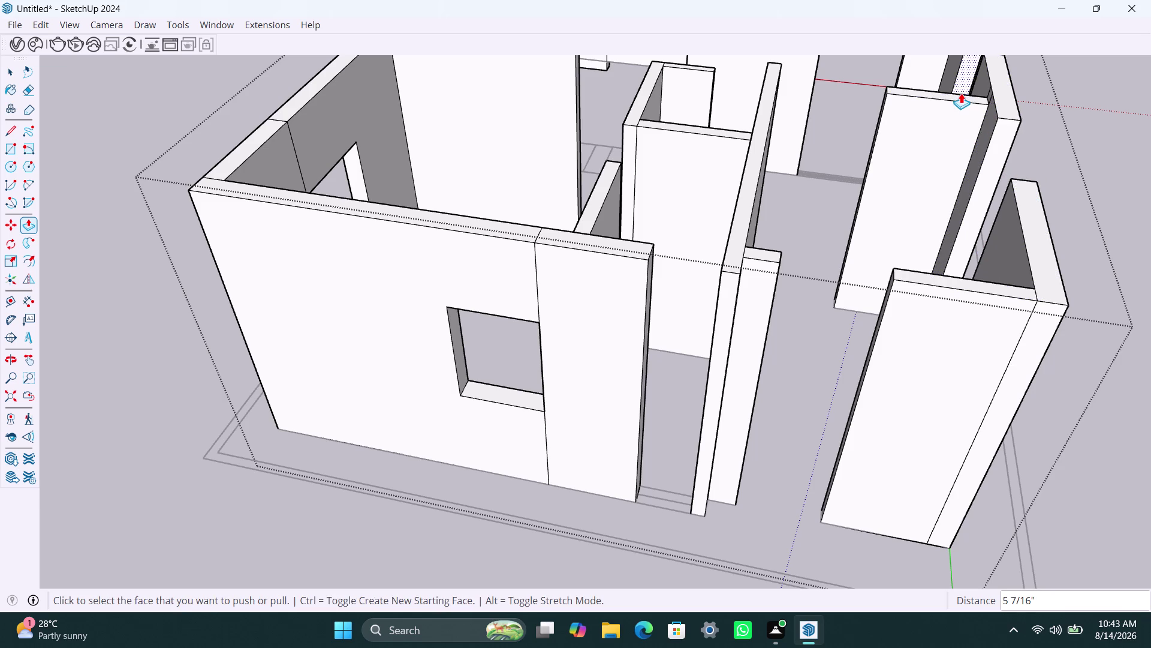
click(949, 99)
click(1005, 97)
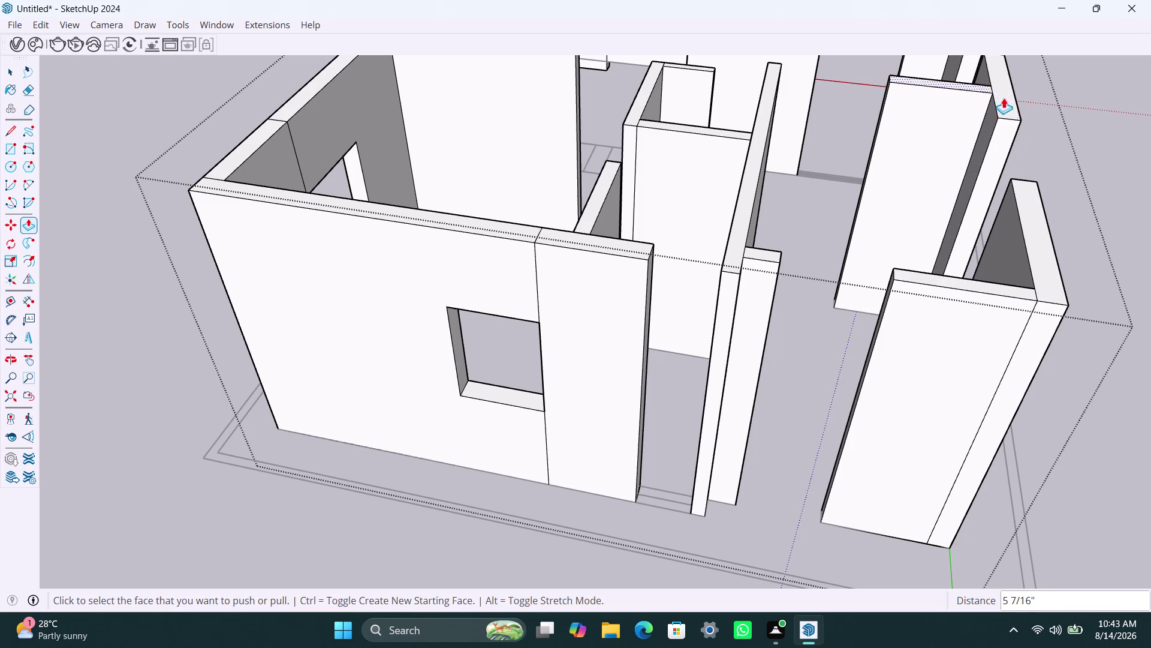
click(739, 130)
key(Escape)
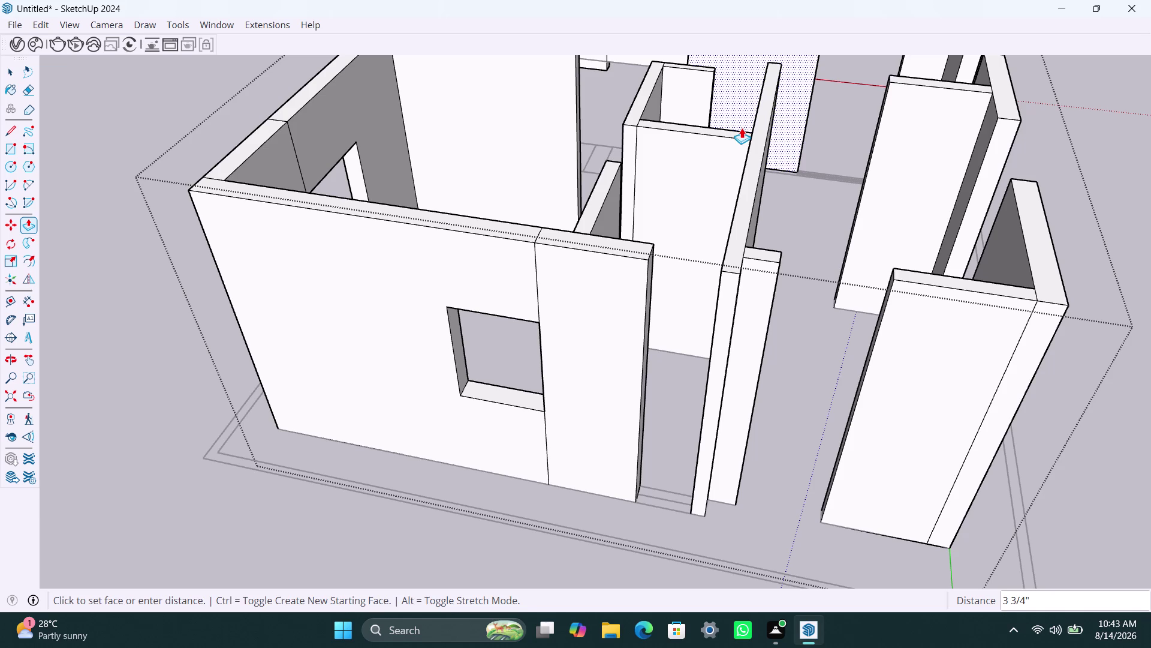
scroll(down, 3)
scroll(down, 3)
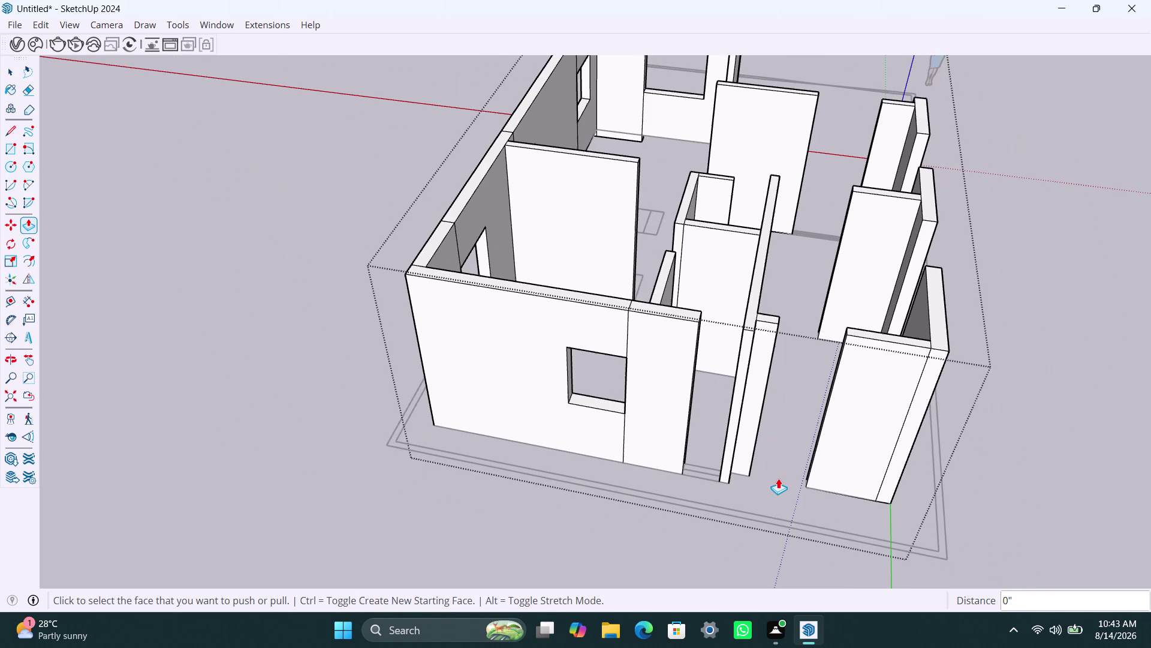
scroll(up, 3)
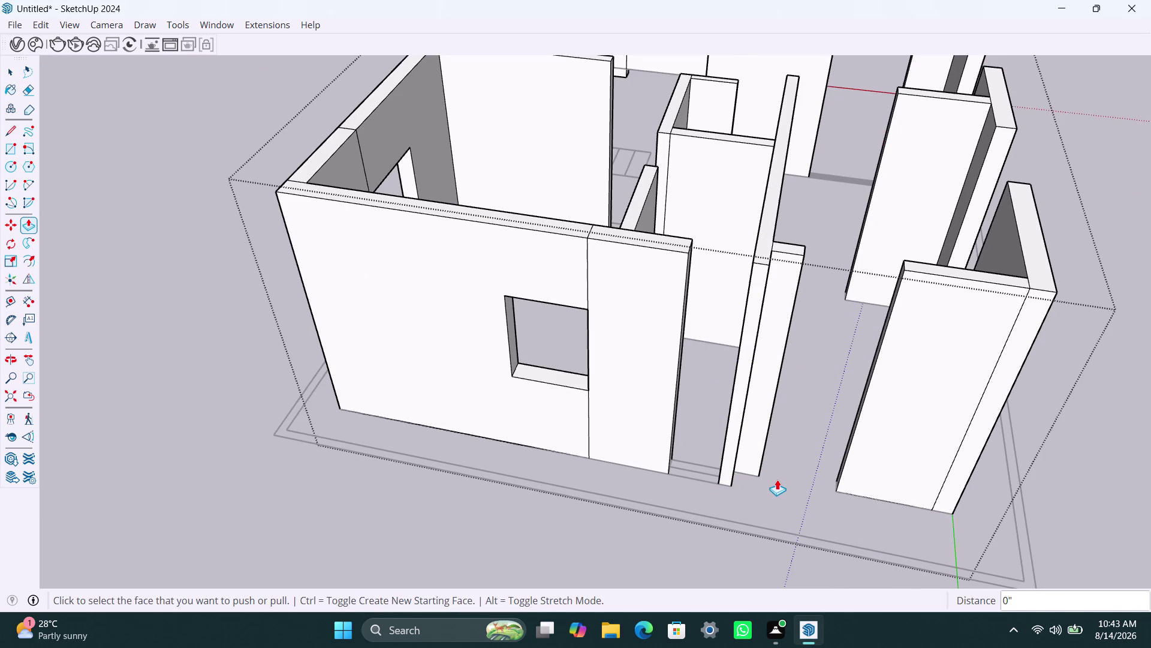
scroll(up, 3)
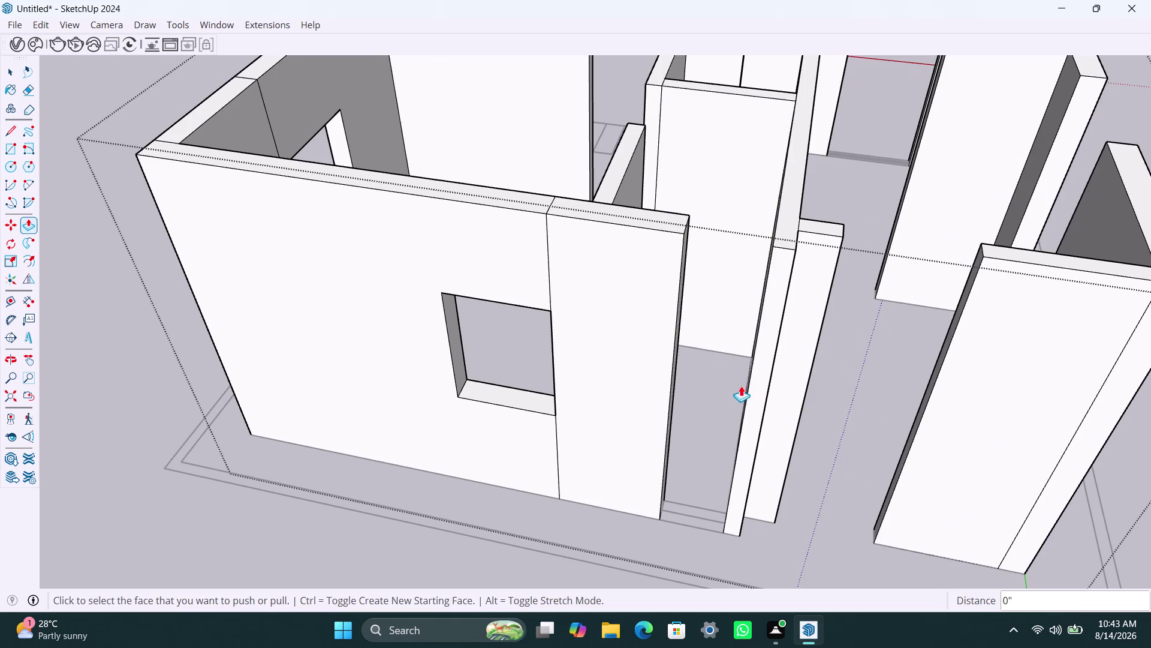
middle_drag(743, 407, 662, 419)
key(space)
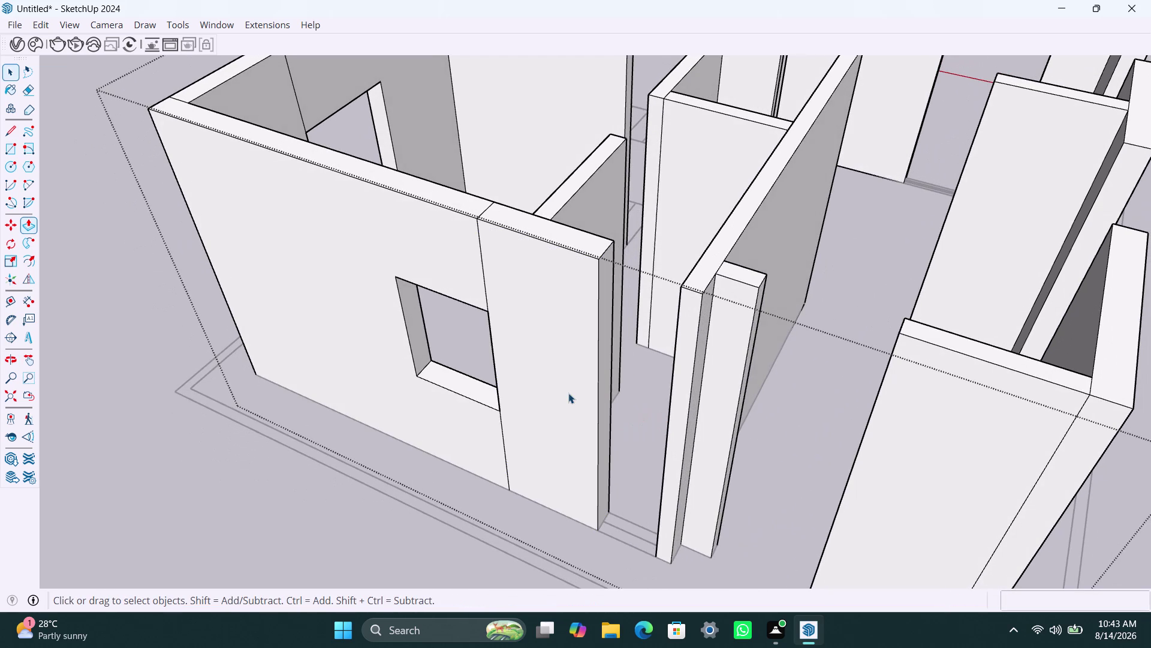
Copy the wall end's top edge down 3' and then 2'.
click(607, 253)
key(m)
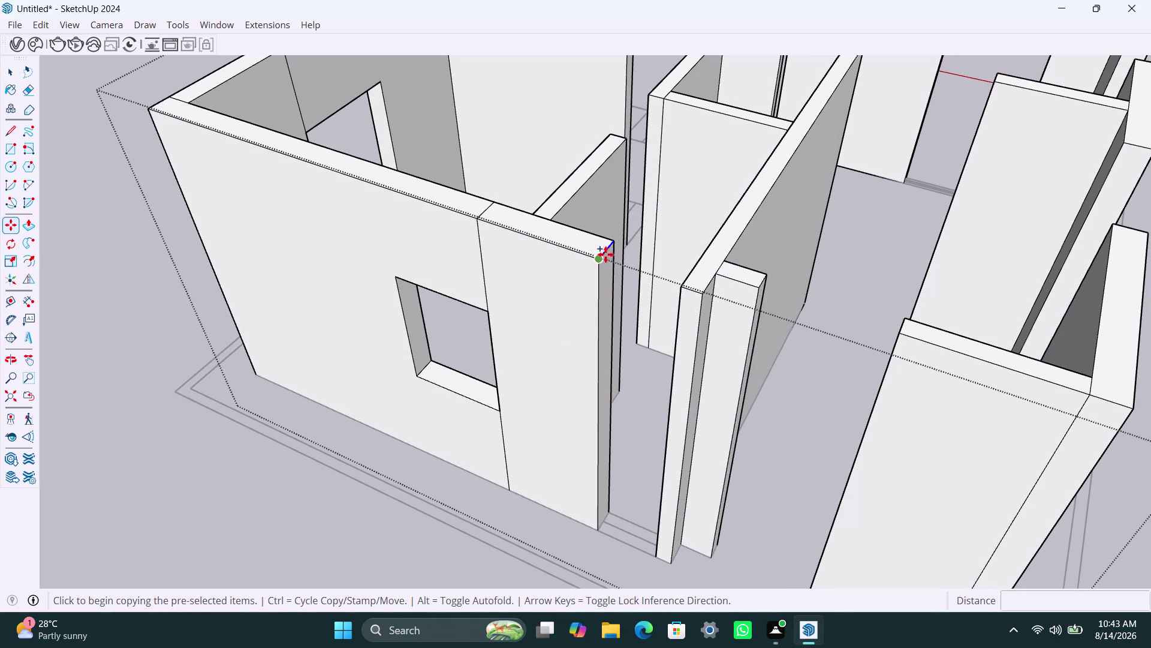
click(603, 261)
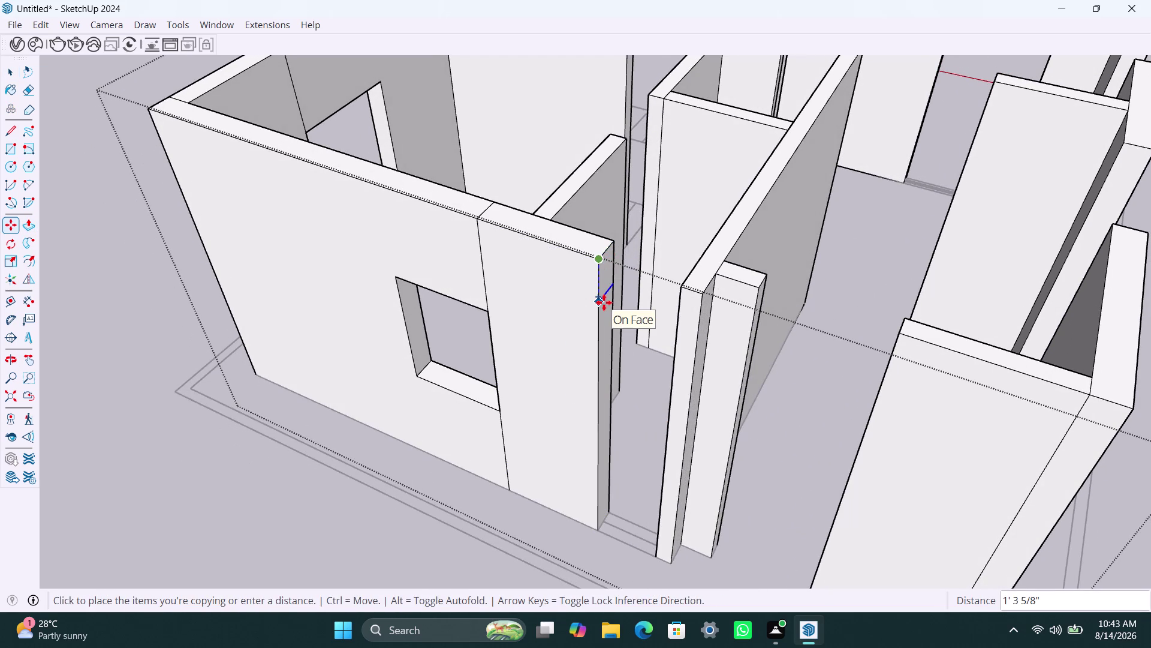
text(3')
key(Return)
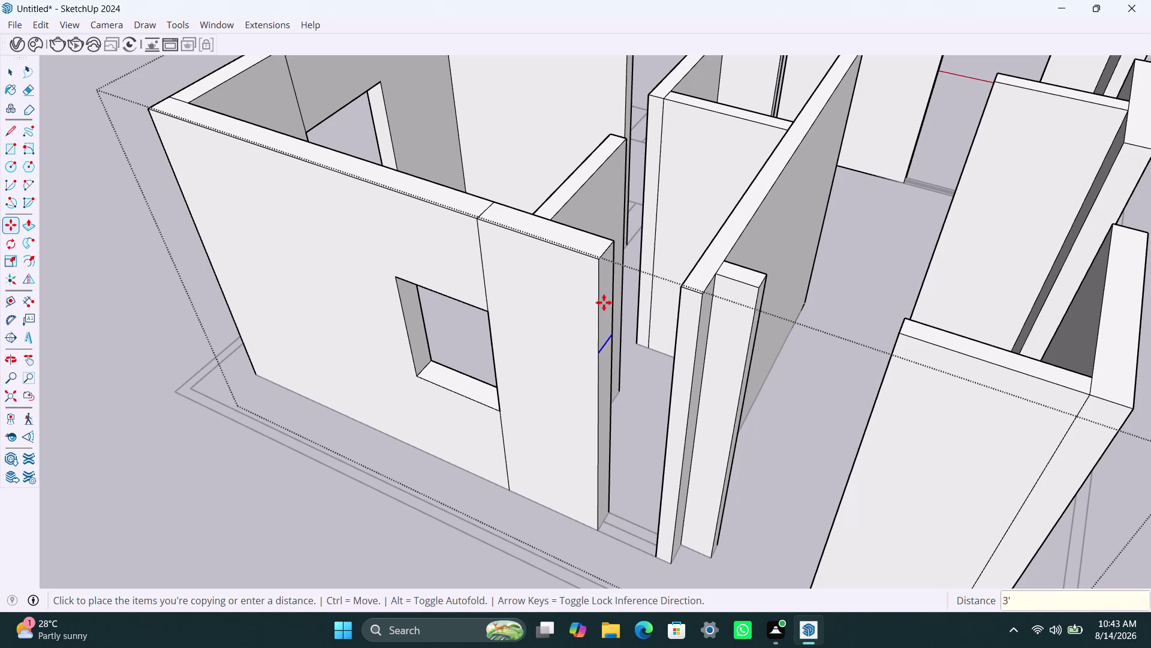
key(m)
click(597, 356)
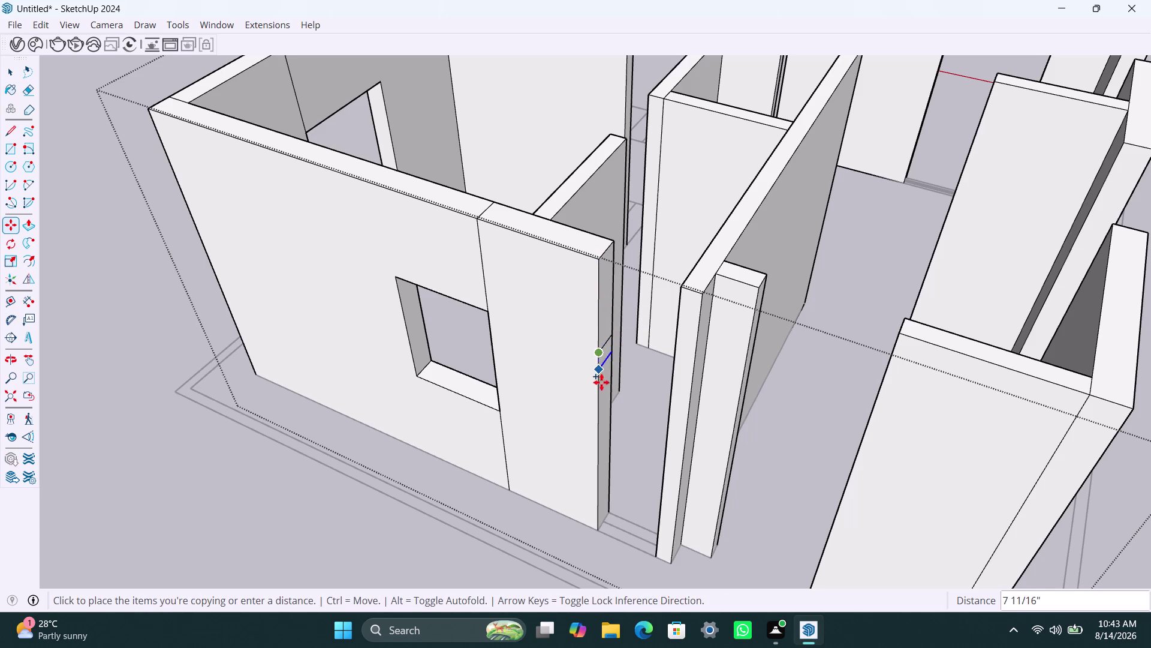
key(2)
key(apostrophe)
key(Return)
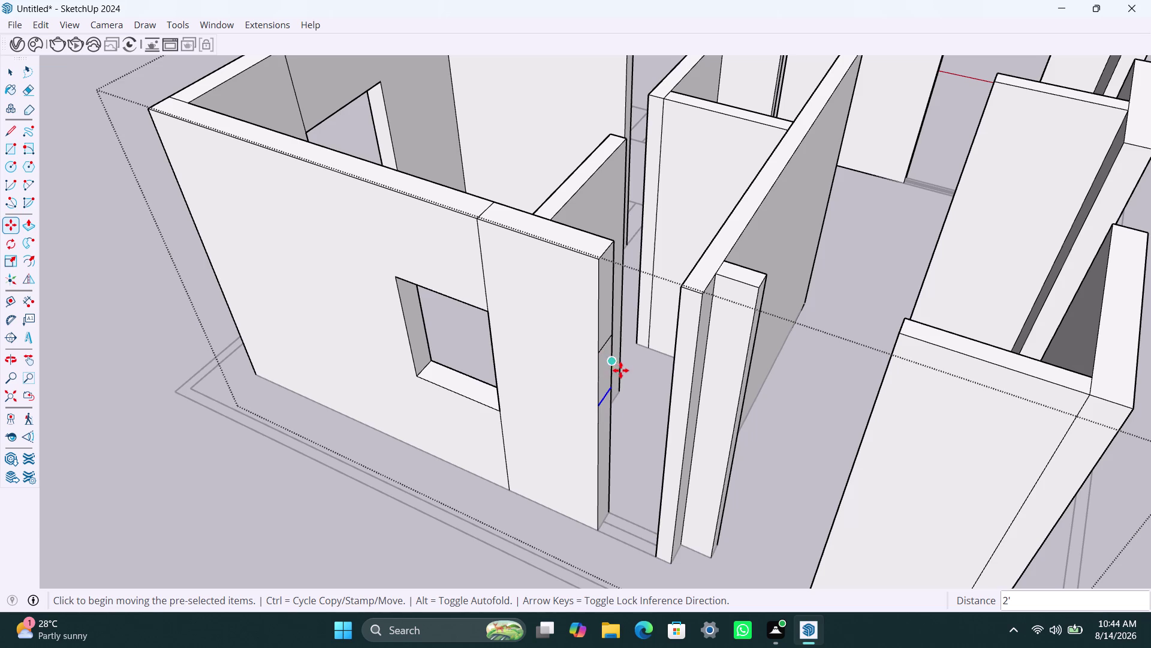
Undo both edge copies.
key(ctrl+z)
key(ctrl+z)
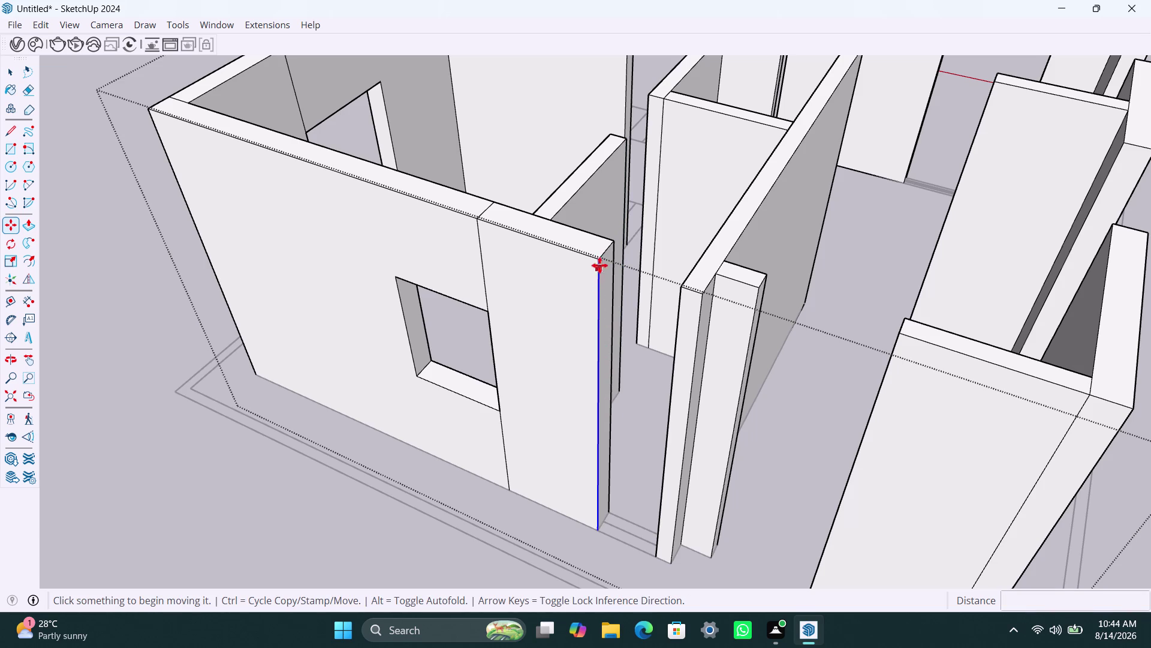
key(space)
Copy the wall end edge down 2' twice to divide the end face.
click(609, 249)
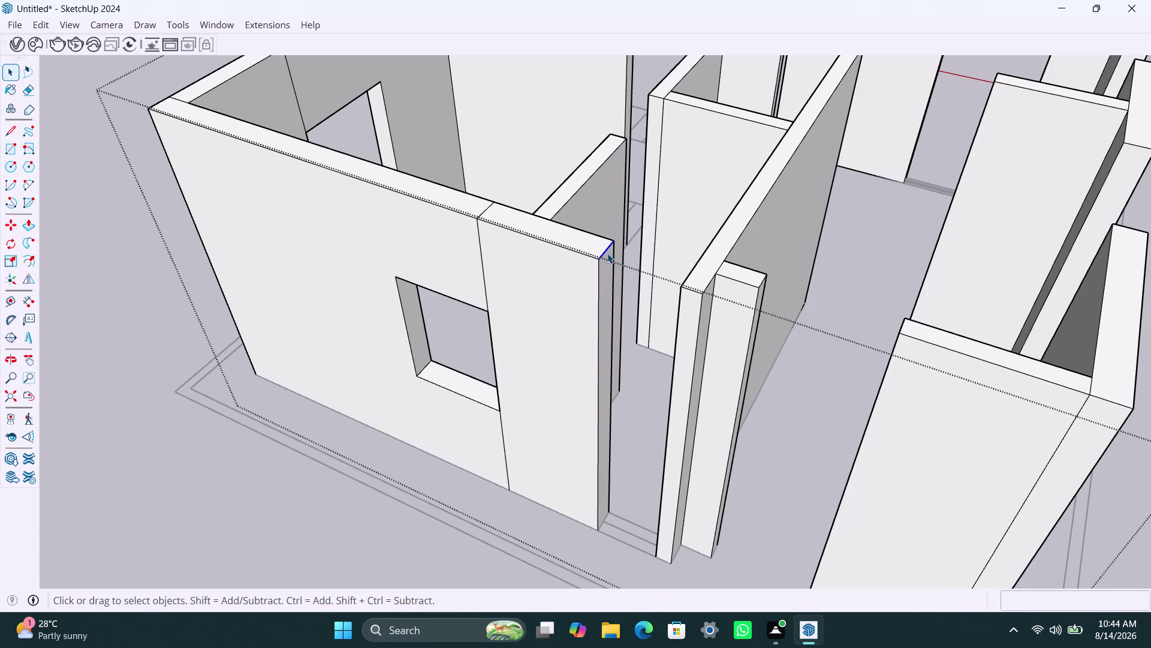
key(m)
click(604, 262)
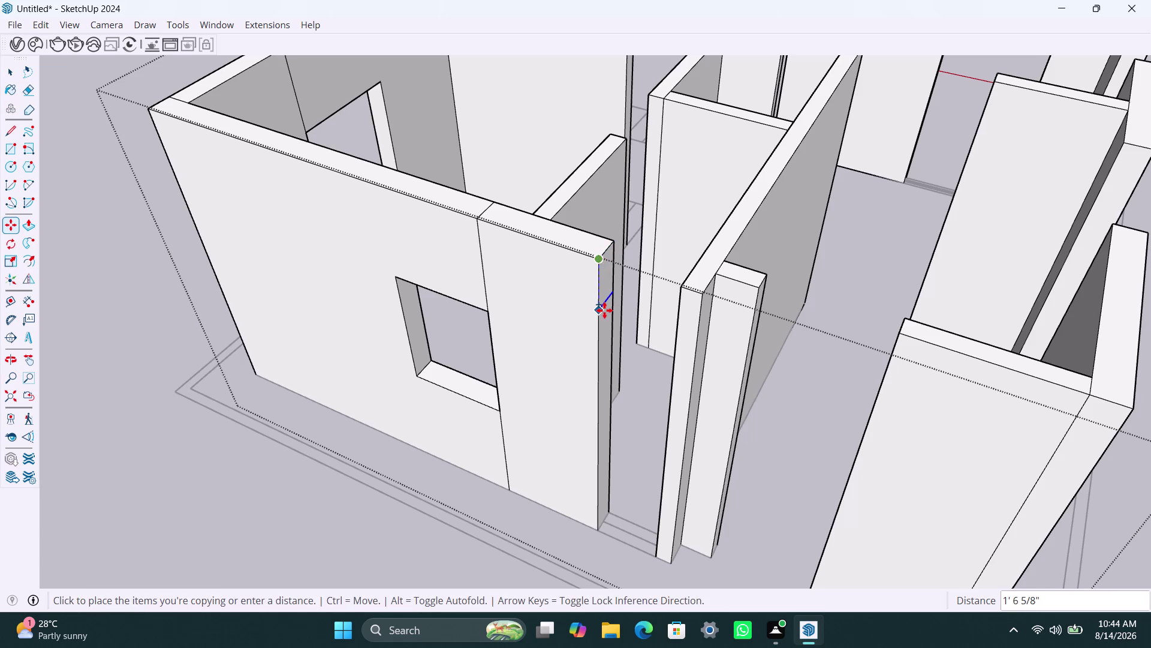
text(2')
key(Return)
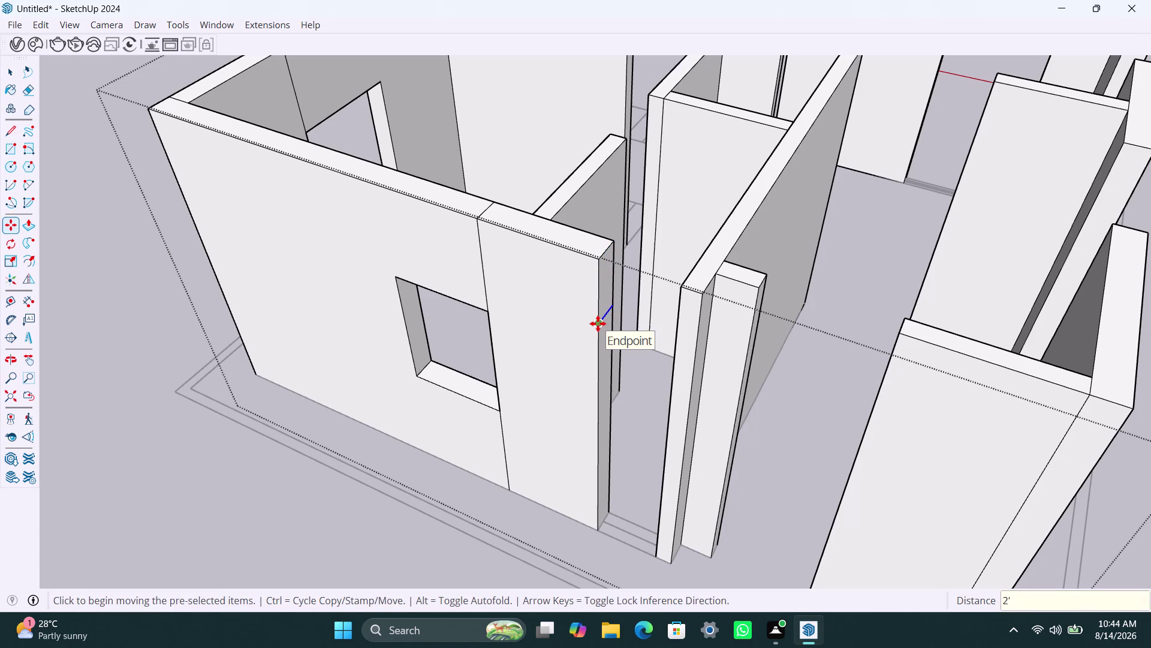
key(m)
click(598, 323)
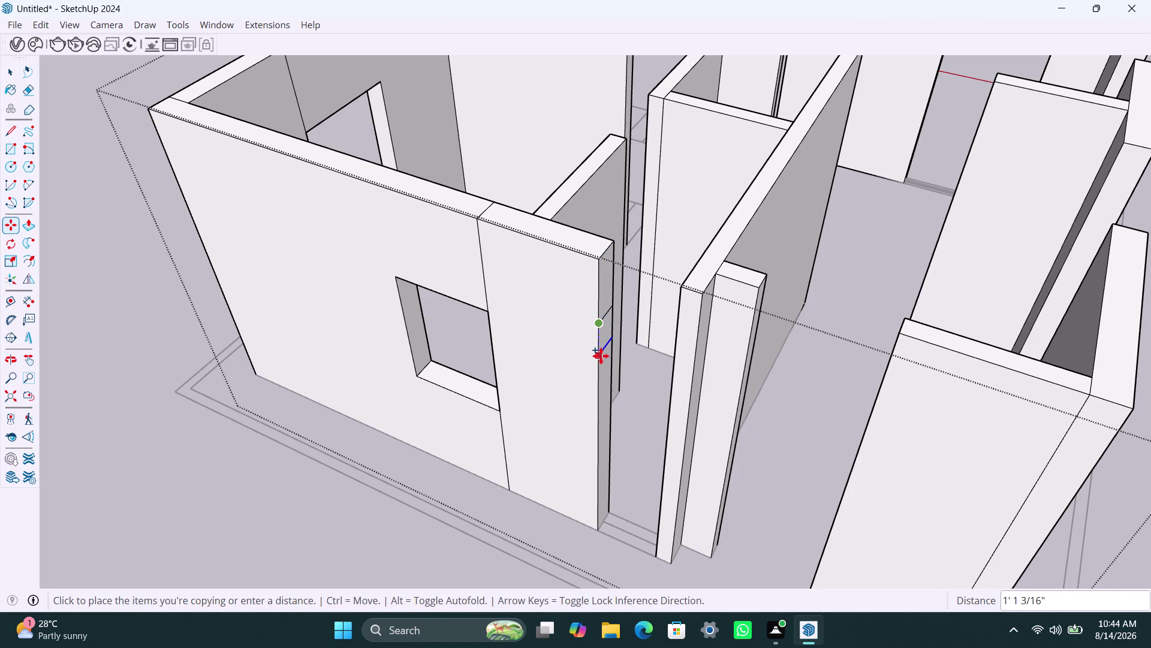
text(2')
key(Return)
key(space)
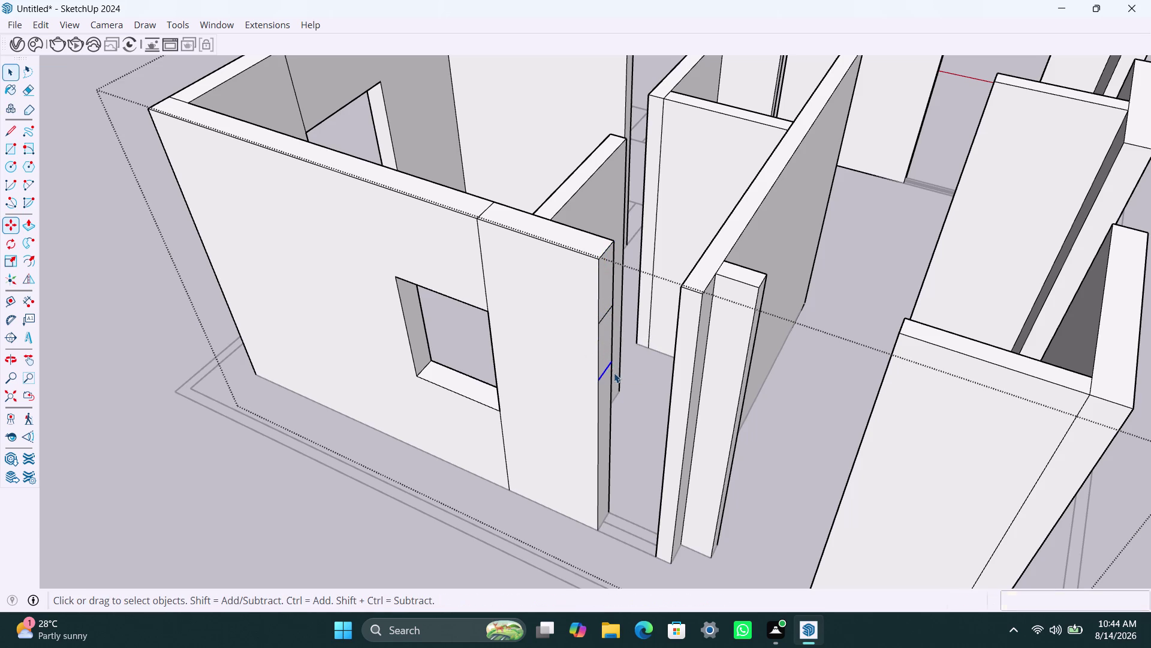
click(608, 359)
Push/pull the divided wall-end section across to the next wall, undoing a stray protrusion.
key(p)
click(607, 356)
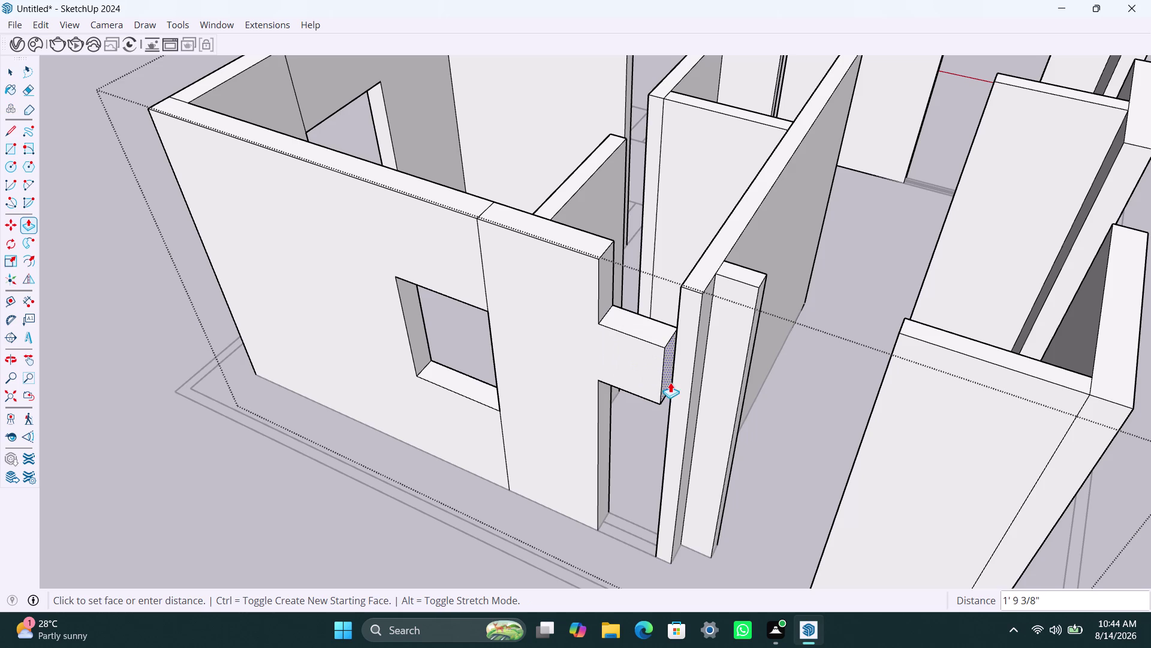
click(676, 390)
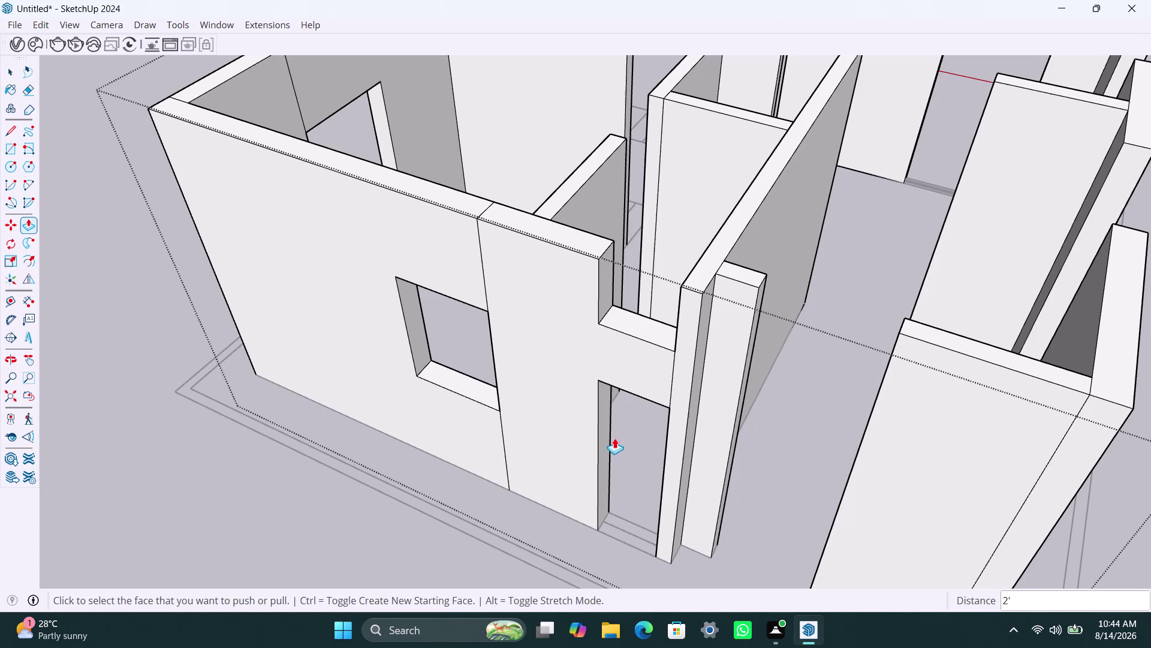
key(ctrl+z)
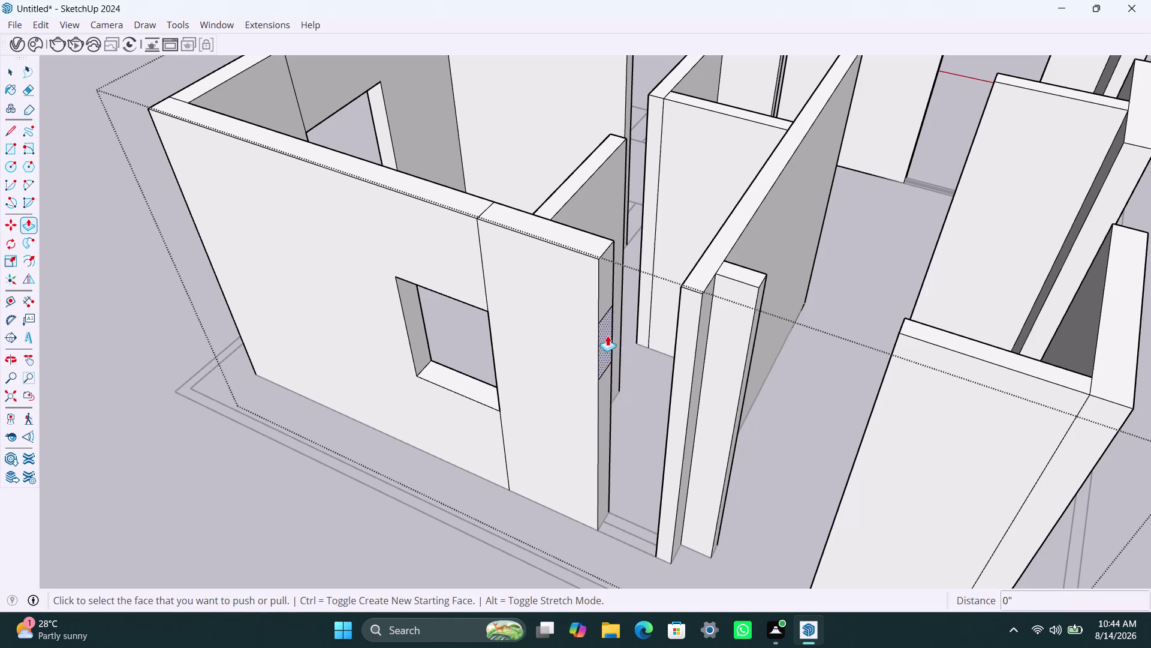
click(601, 285)
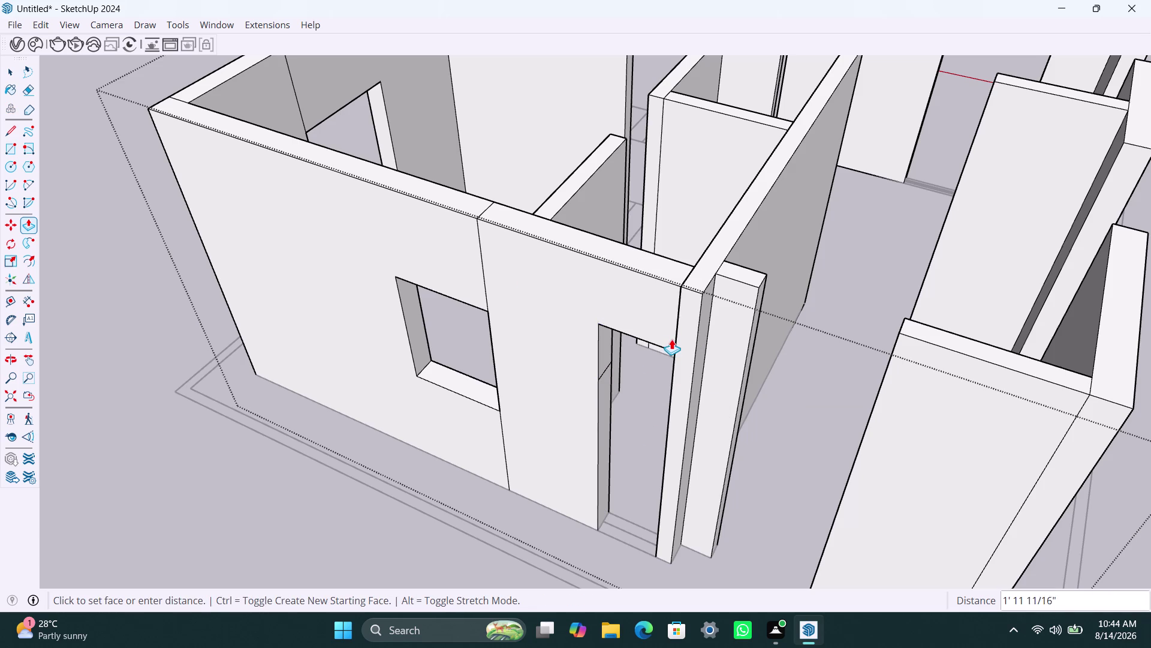
scroll(up, 3)
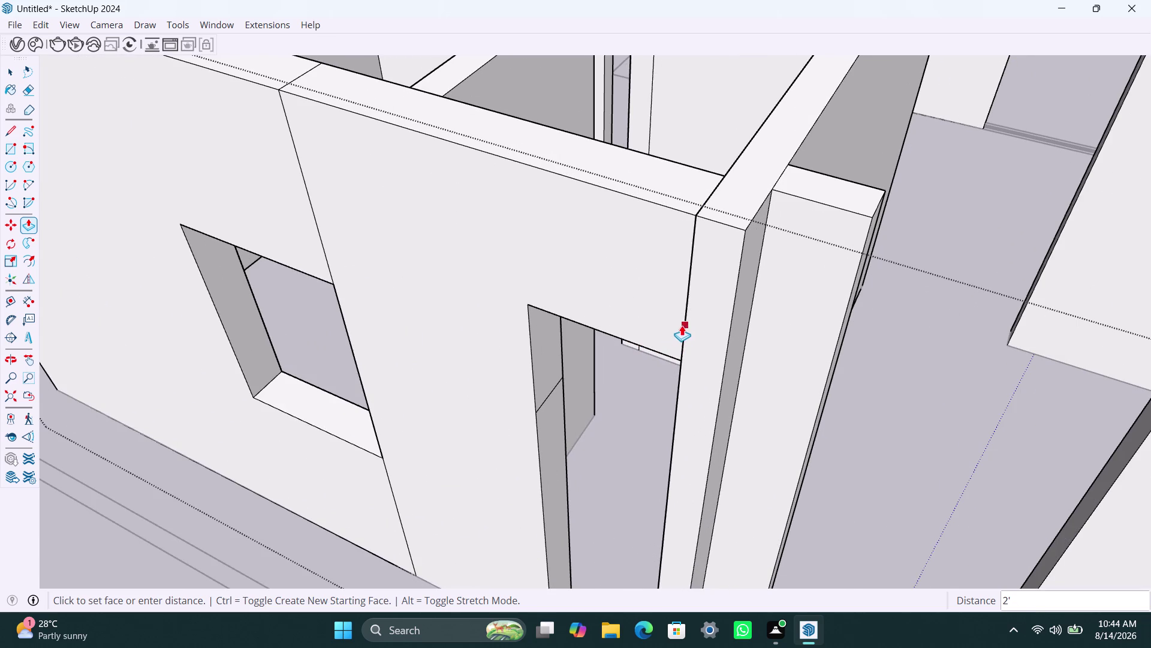
scroll(up, 3)
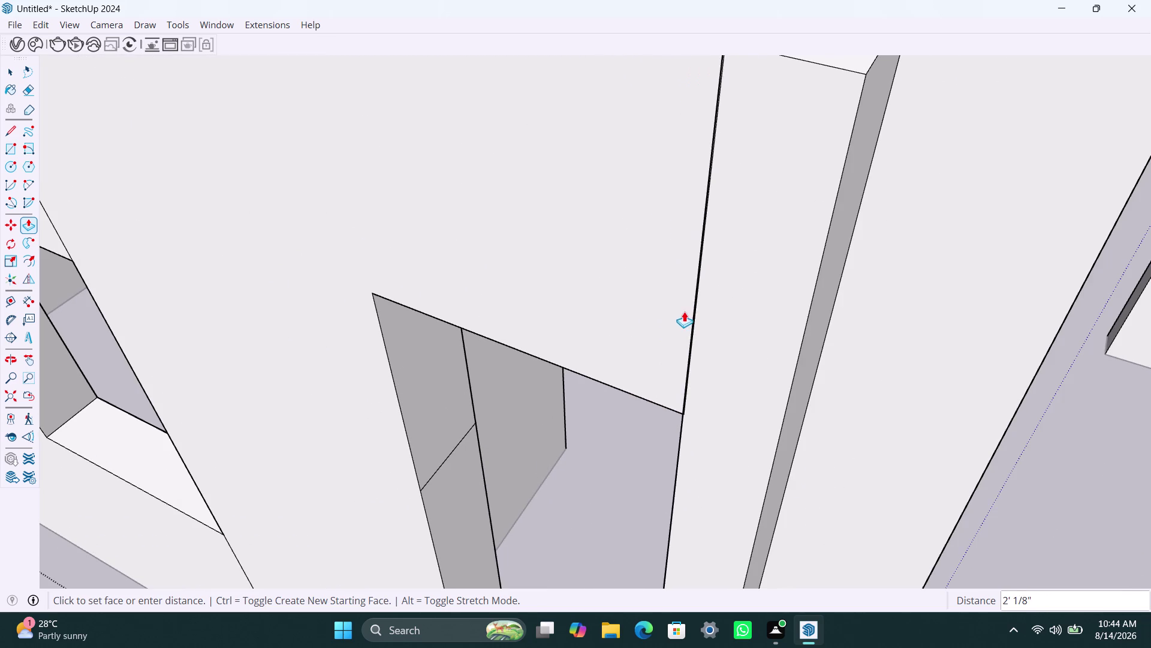
click(698, 271)
scroll(down, 3)
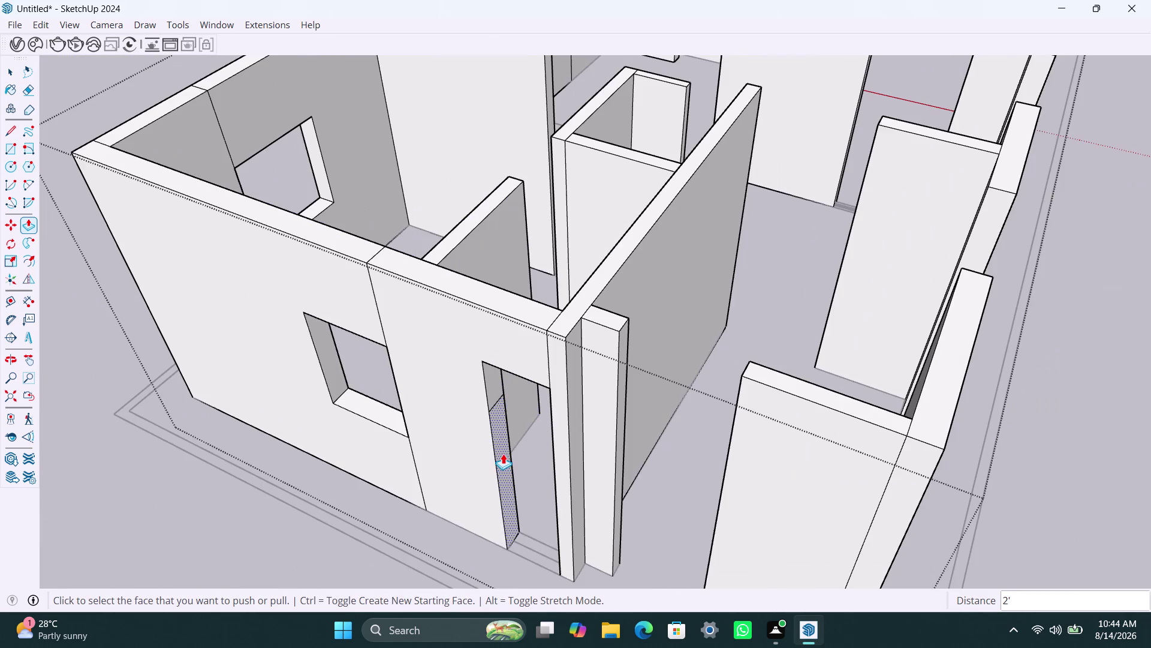
double_click(503, 453)
scroll(down, 3)
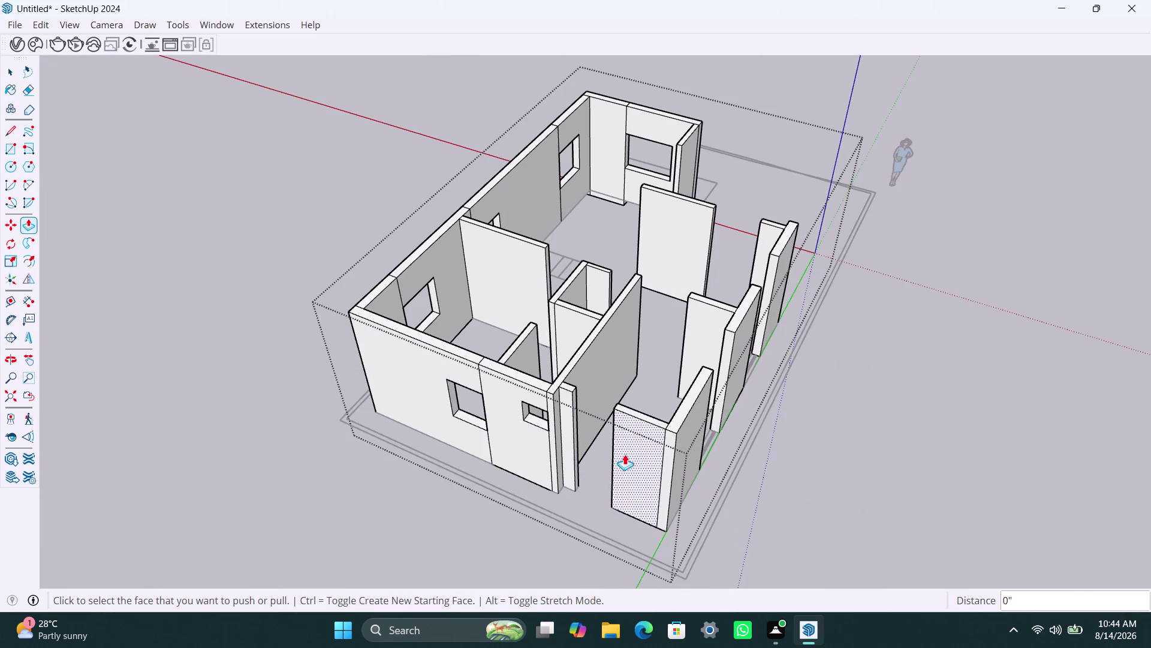
scroll(up, 3)
Copy the wall end's top edge 3' down to mark the door head.
key(space)
scroll(up, 3)
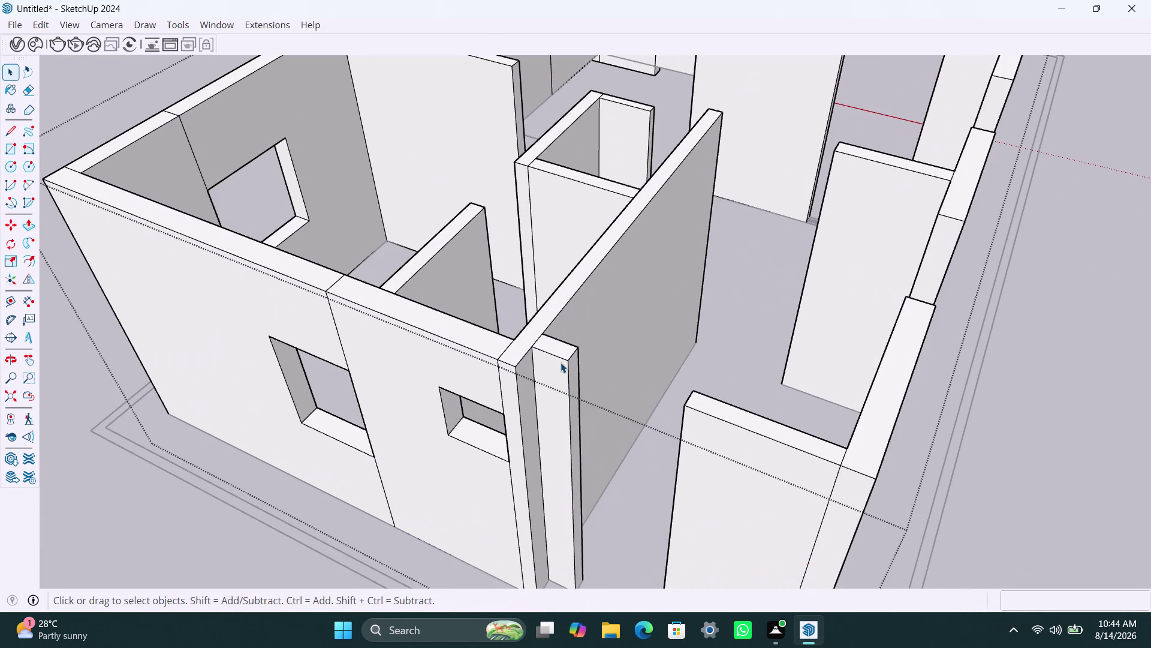
click(575, 356)
key(m)
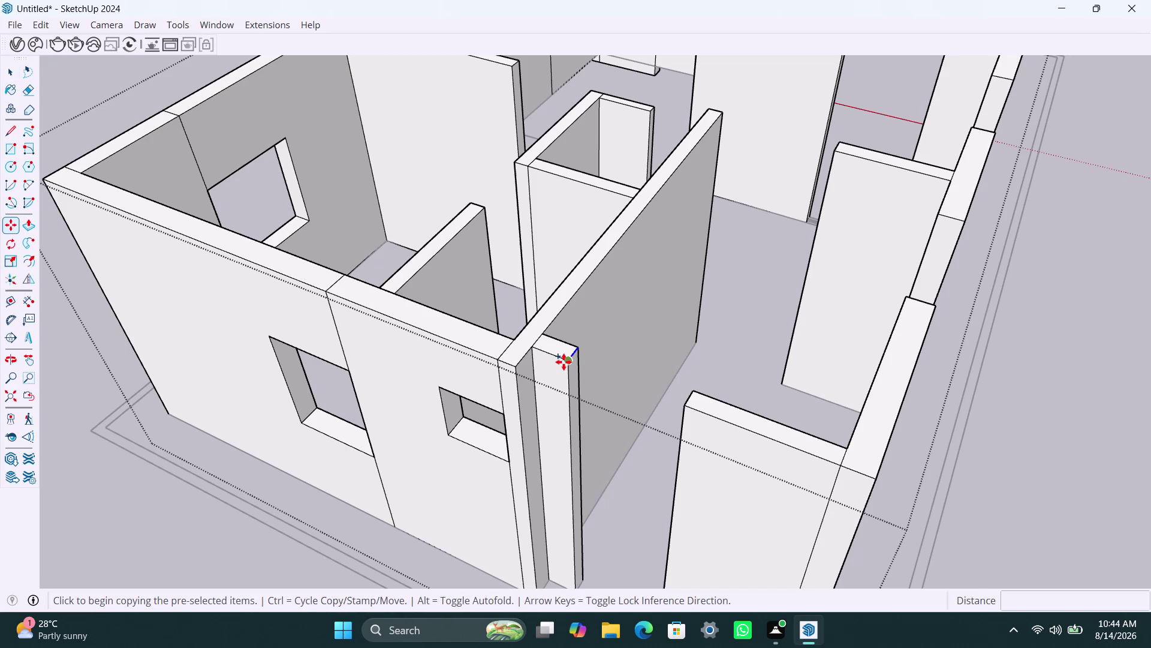
click(563, 362)
key(3)
key(apostrophe)
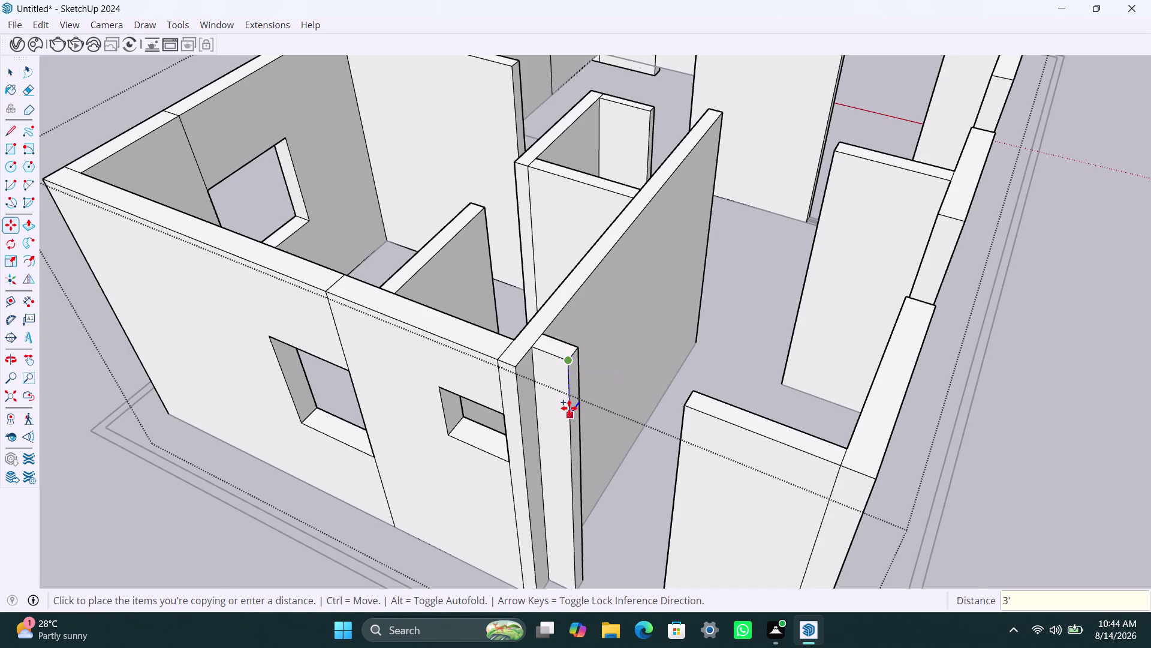
key(Return)
key(space)
click(576, 407)
Push the narrow face across the doorway to form the header.
key(p)
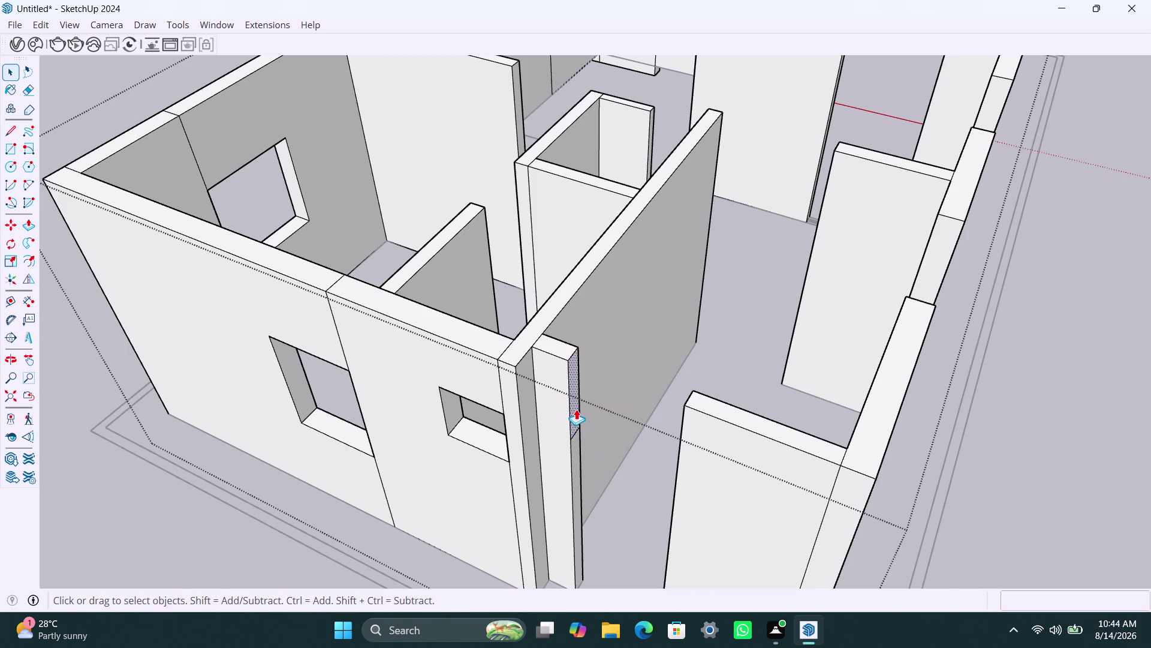
click(577, 409)
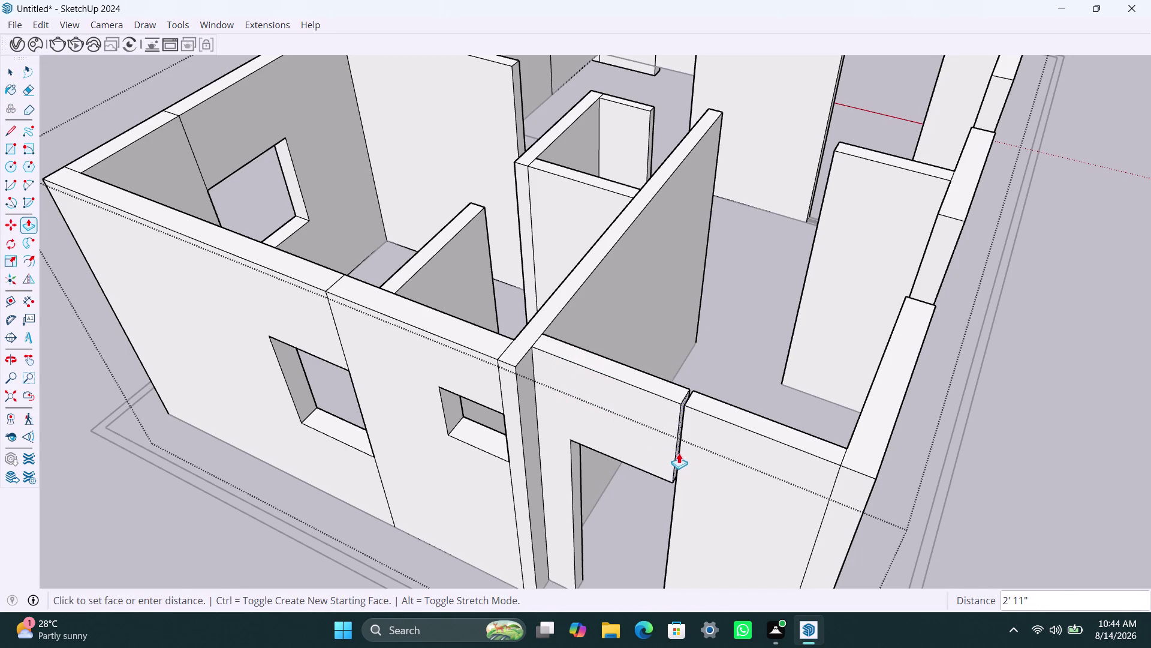
scroll(up, 3)
click(687, 440)
scroll(down, 3)
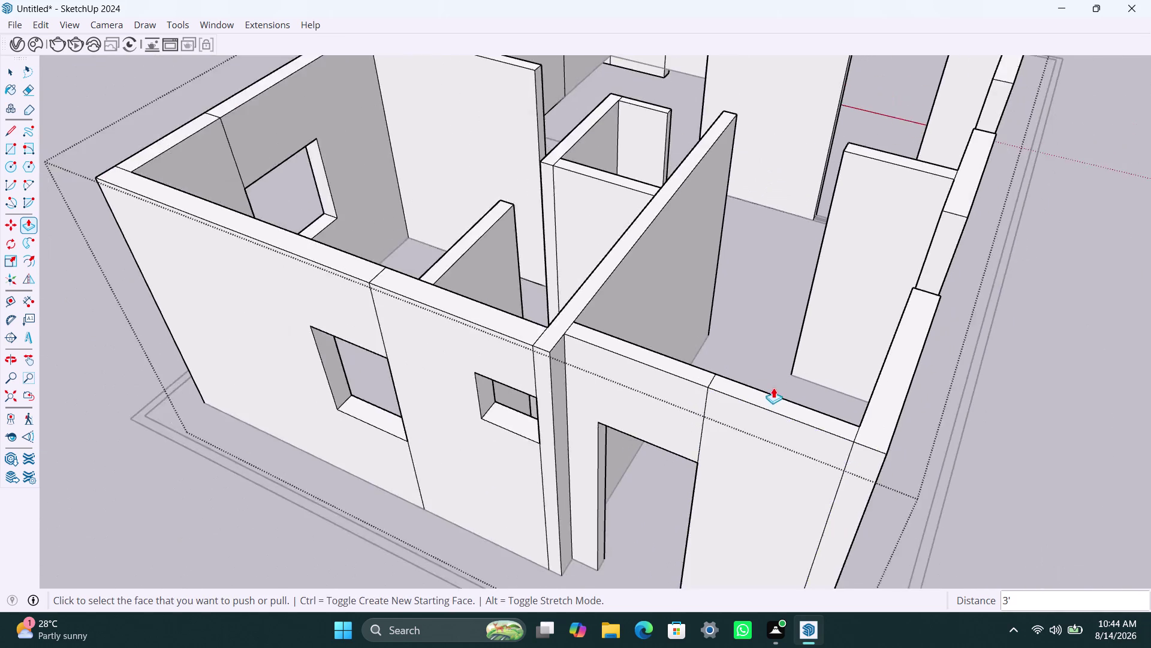
scroll(down, 3)
Copy the left front wall's end edge 3' down.
middle_drag(803, 422, 412, 391)
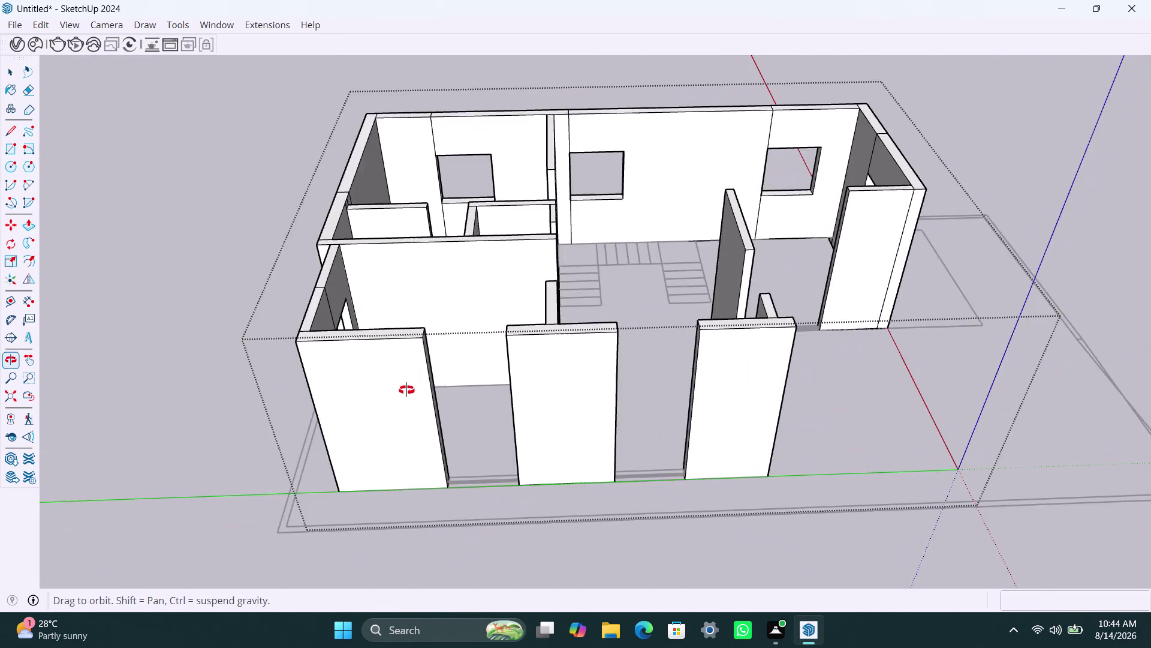
middle_drag(412, 390, 363, 414)
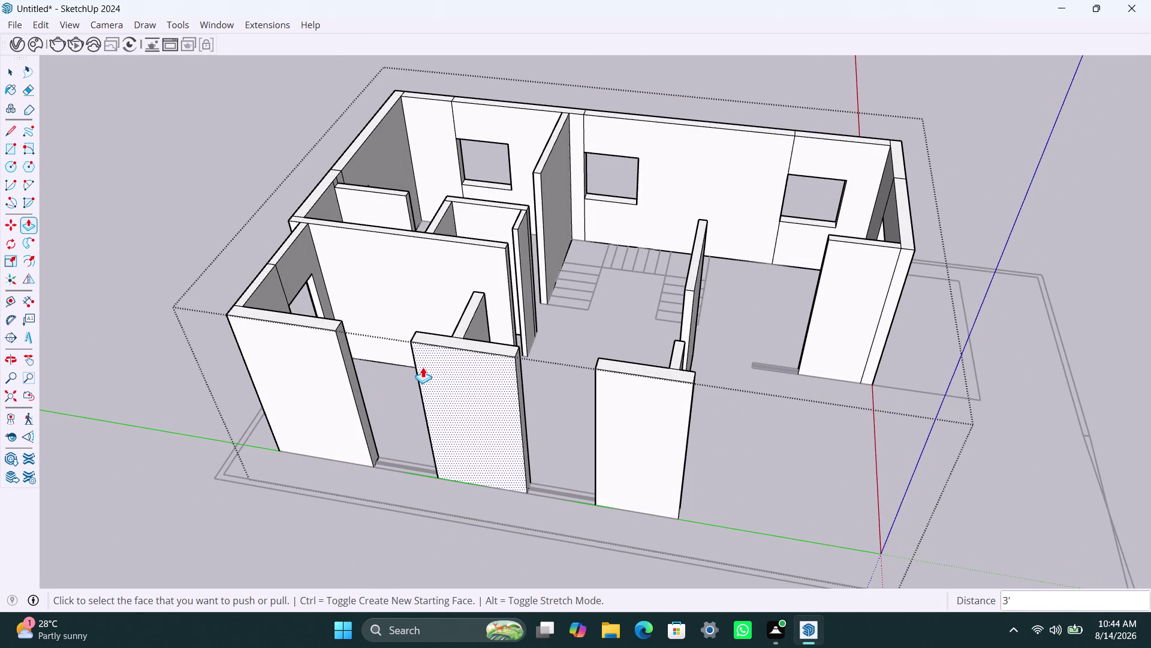
key(space)
scroll(up, 3)
scroll(up, 3)
middle_drag(375, 375, 375, 378)
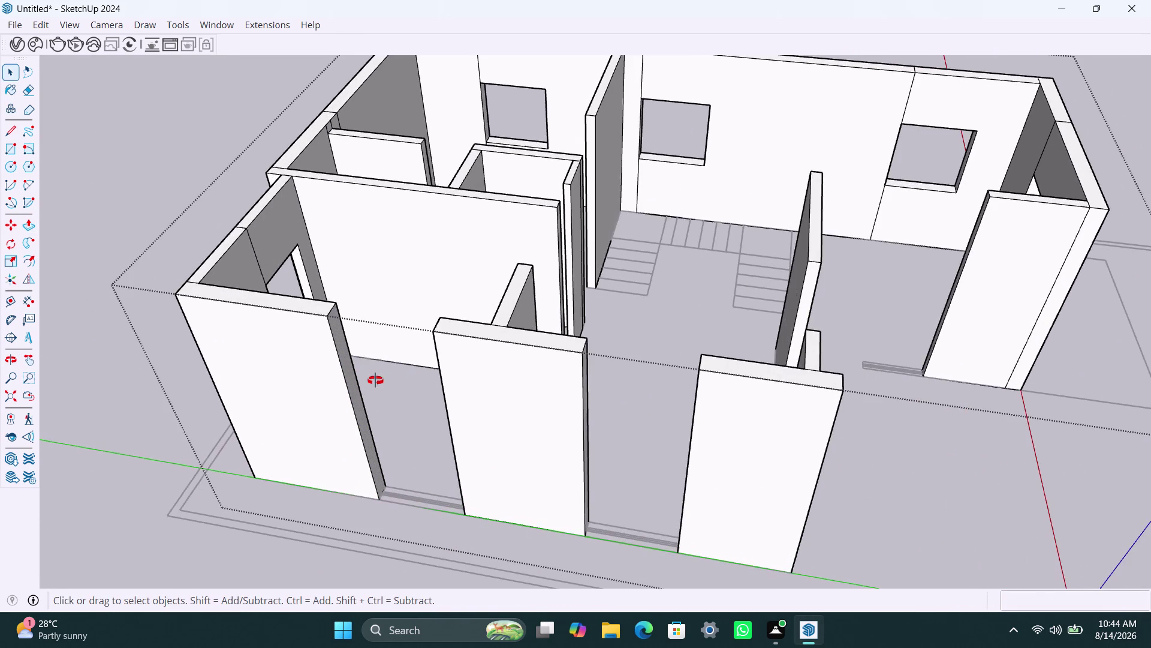
middle_drag(375, 377, 369, 427)
scroll(up, 3)
click(325, 359)
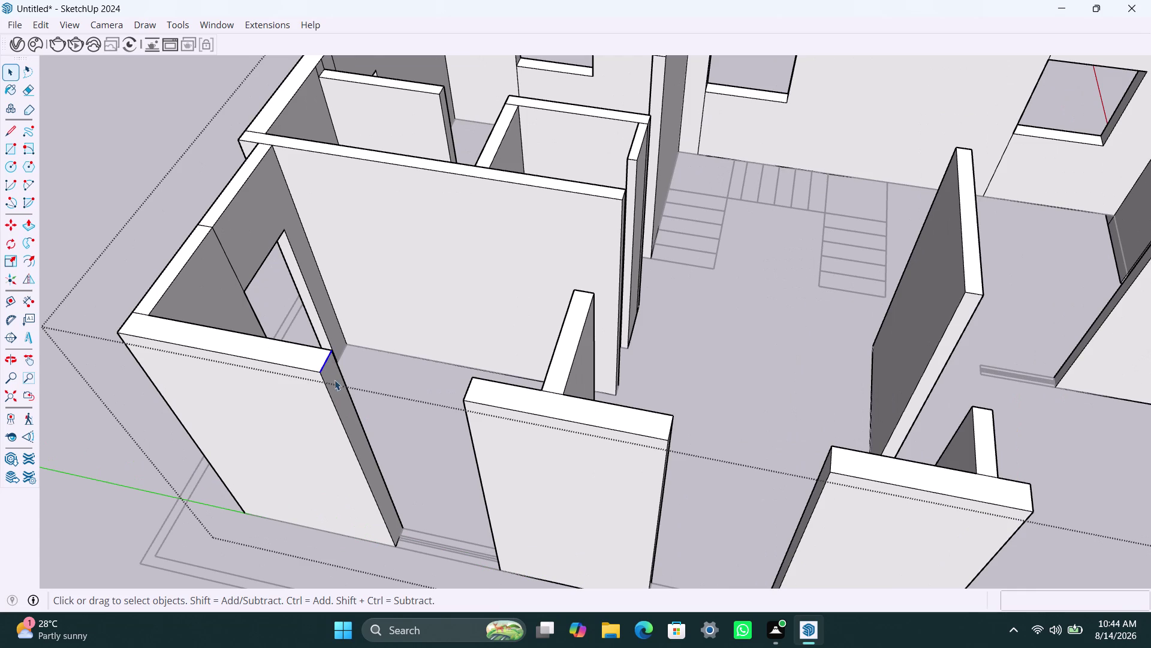
key(m)
click(325, 379)
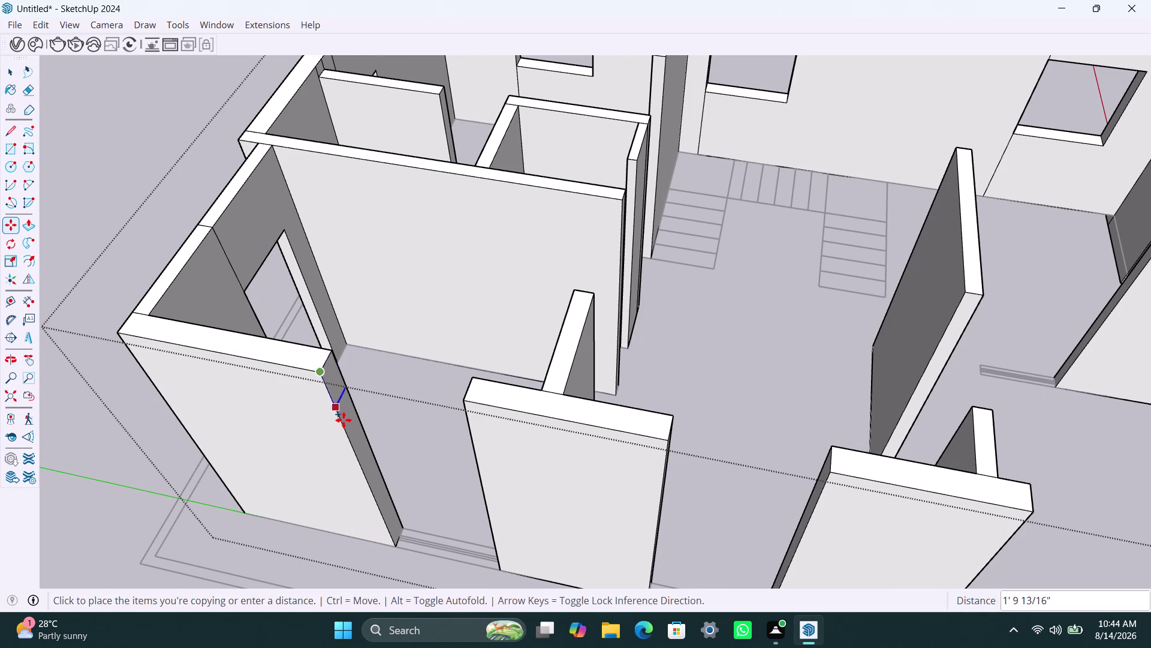
text(3')
key(Return)
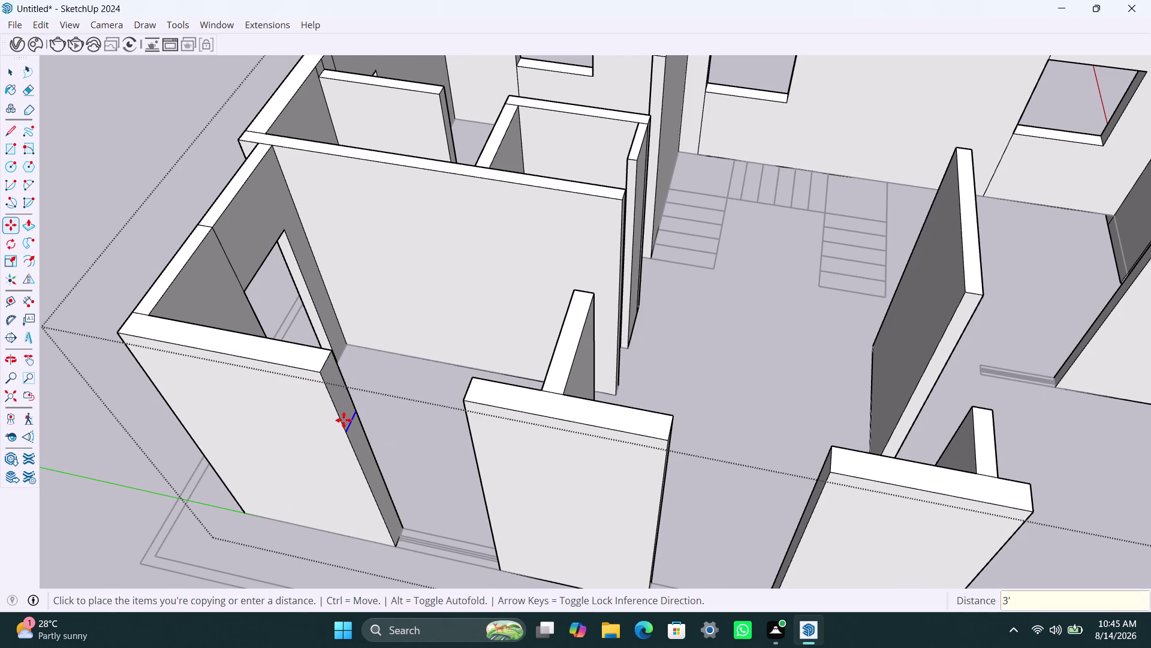
Copy the edge a further 4' down to divide the wall end.
key(m)
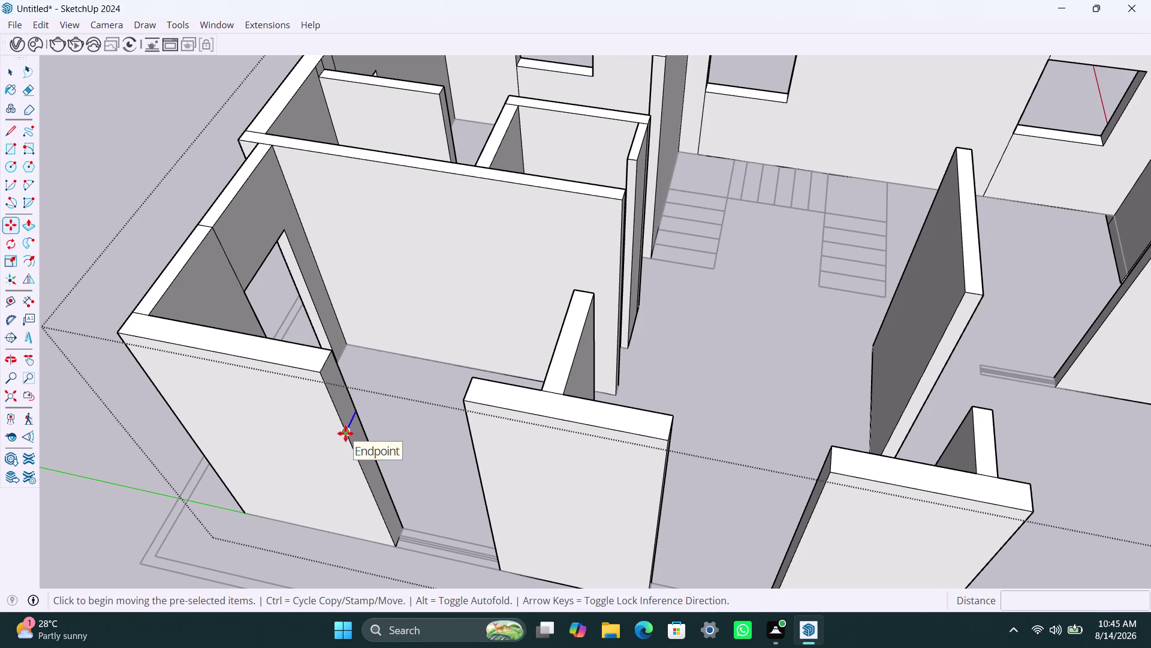
click(345, 433)
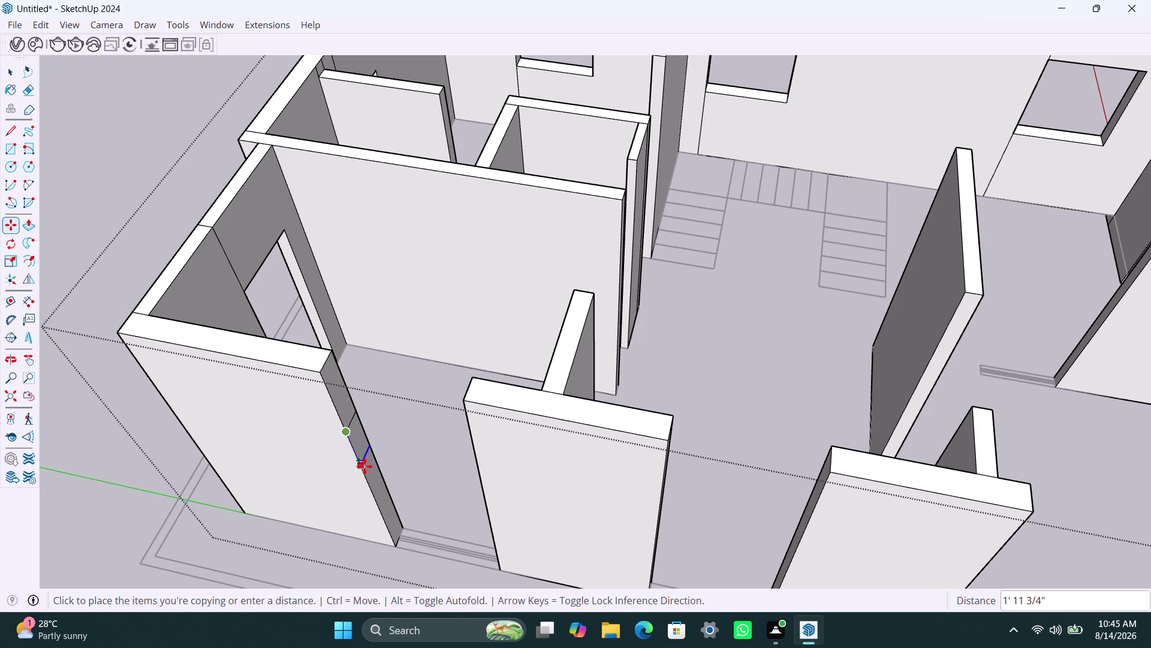
text(4')
key(Return)
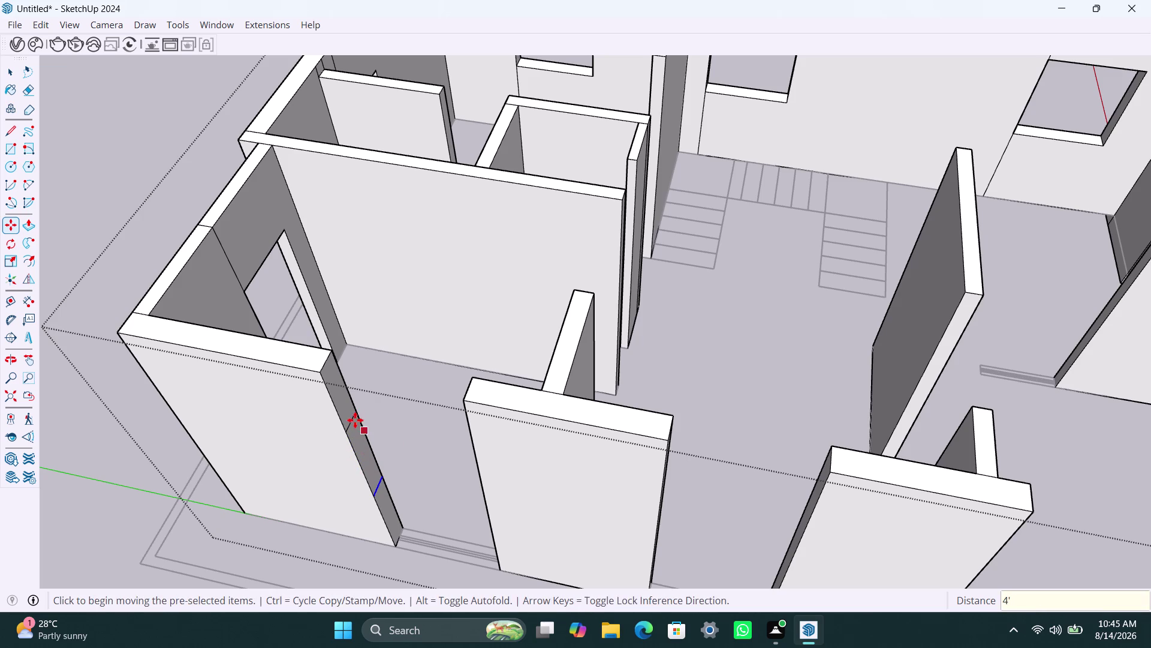
key(space)
click(350, 411)
Push the face above the doorway toward the neighbouring wall piece.
key(p)
click(350, 411)
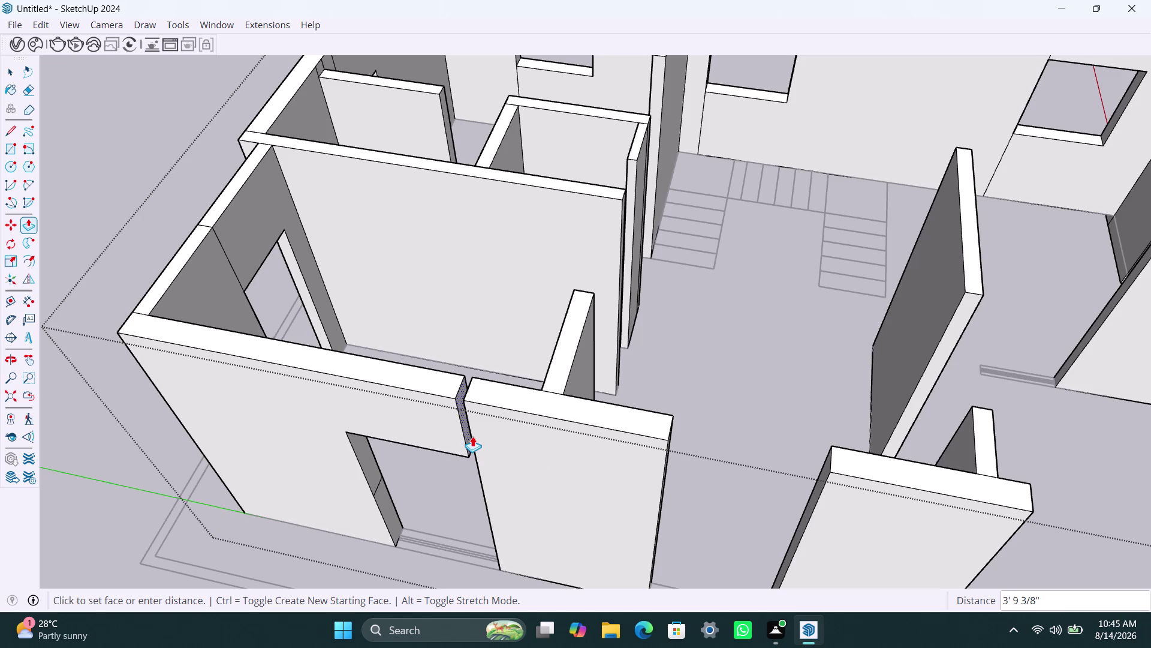
scroll(up, 3)
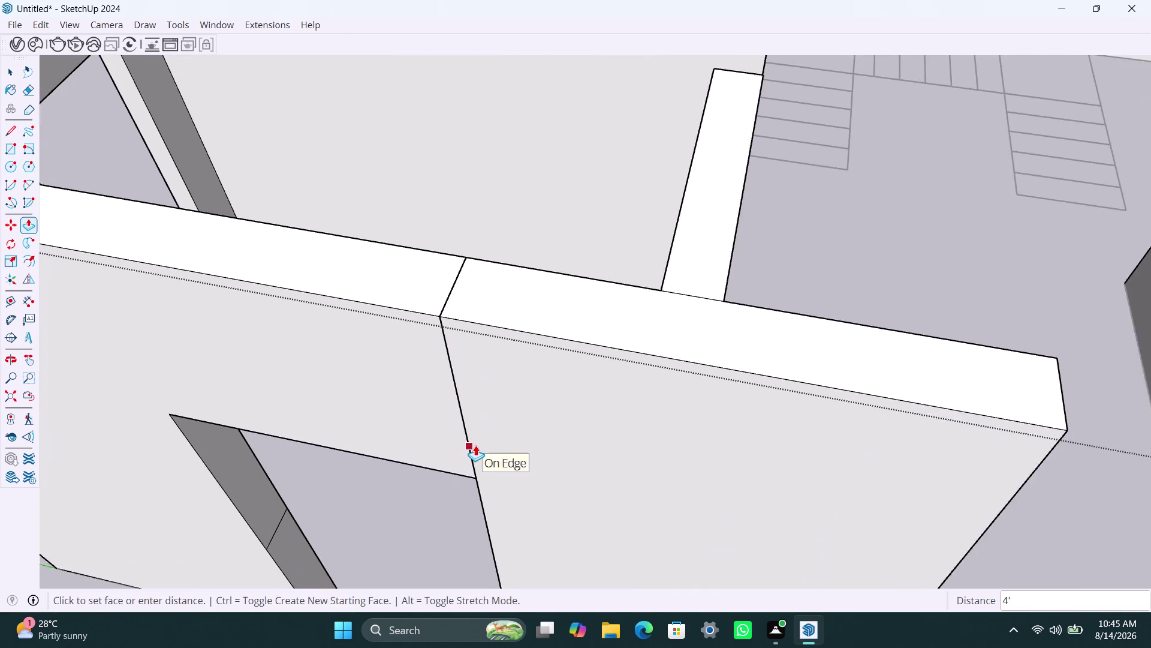
scroll(up, 3)
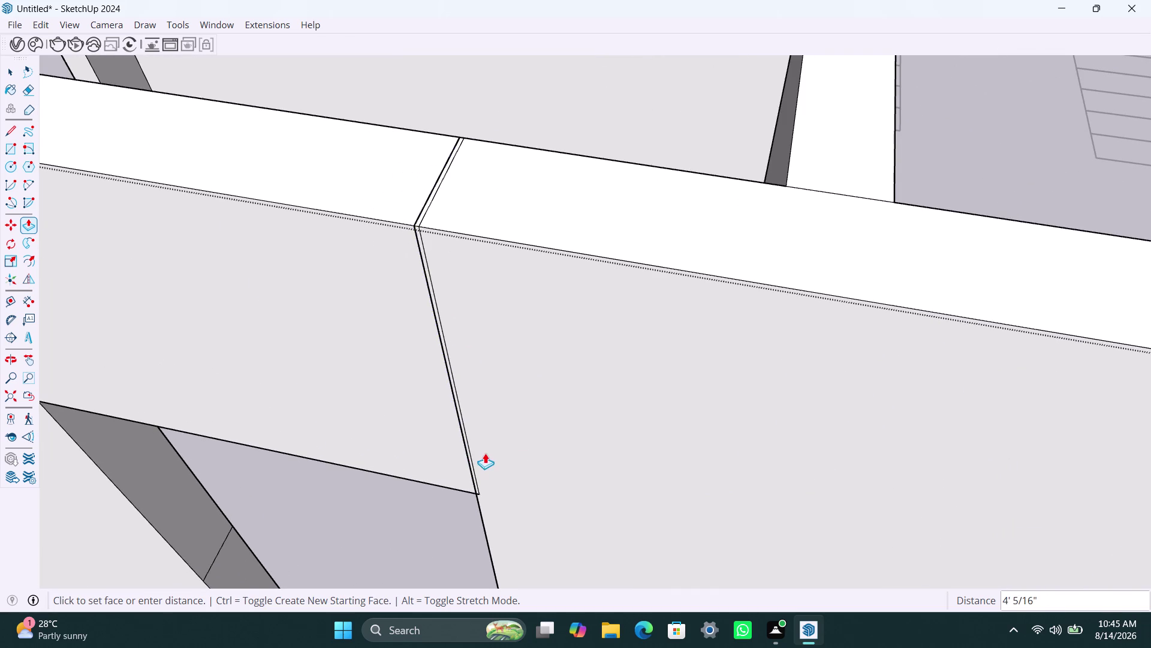
scroll(up, 3)
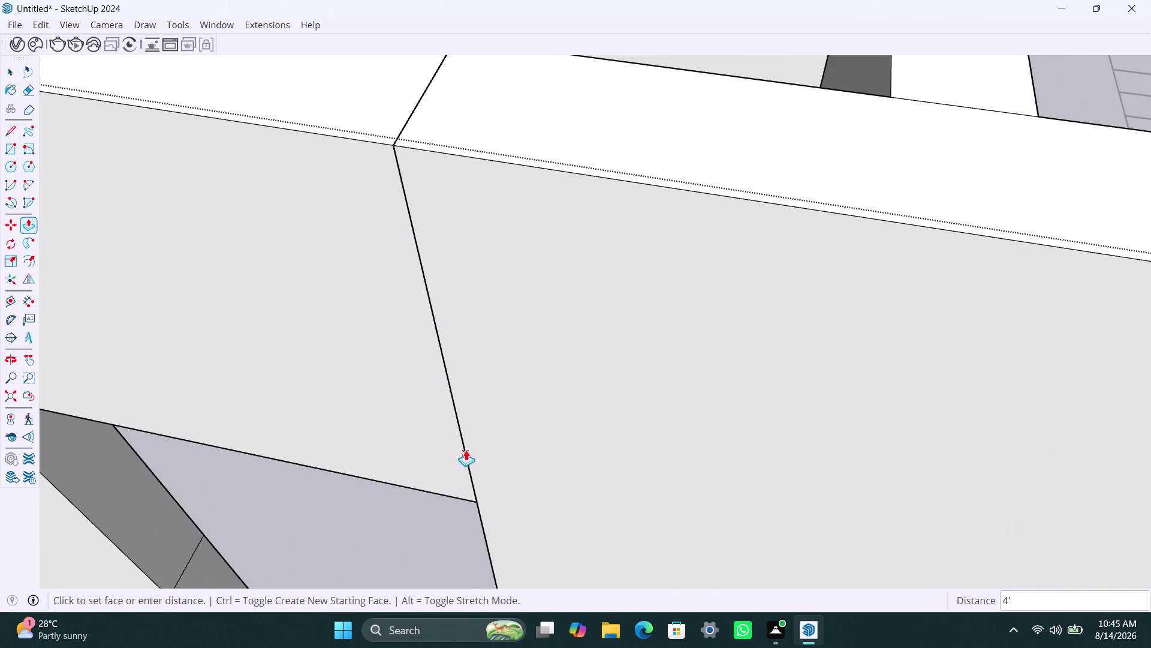
scroll(down, 3)
middle_drag(464, 340, 476, 297)
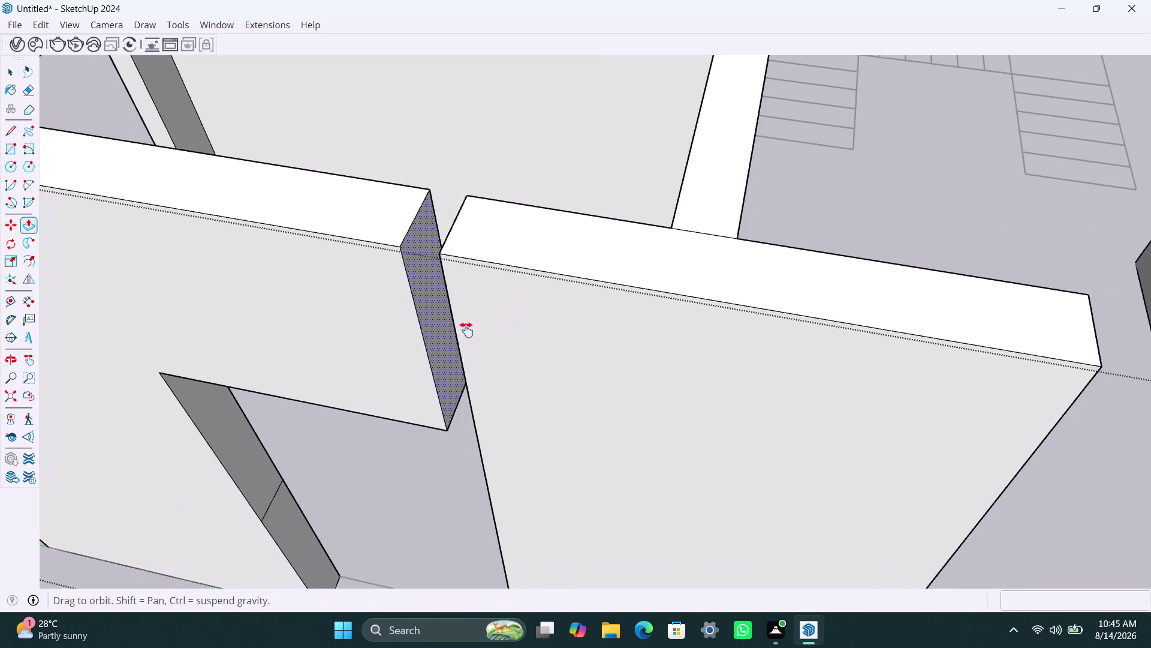
middle_drag(477, 297, 526, 153)
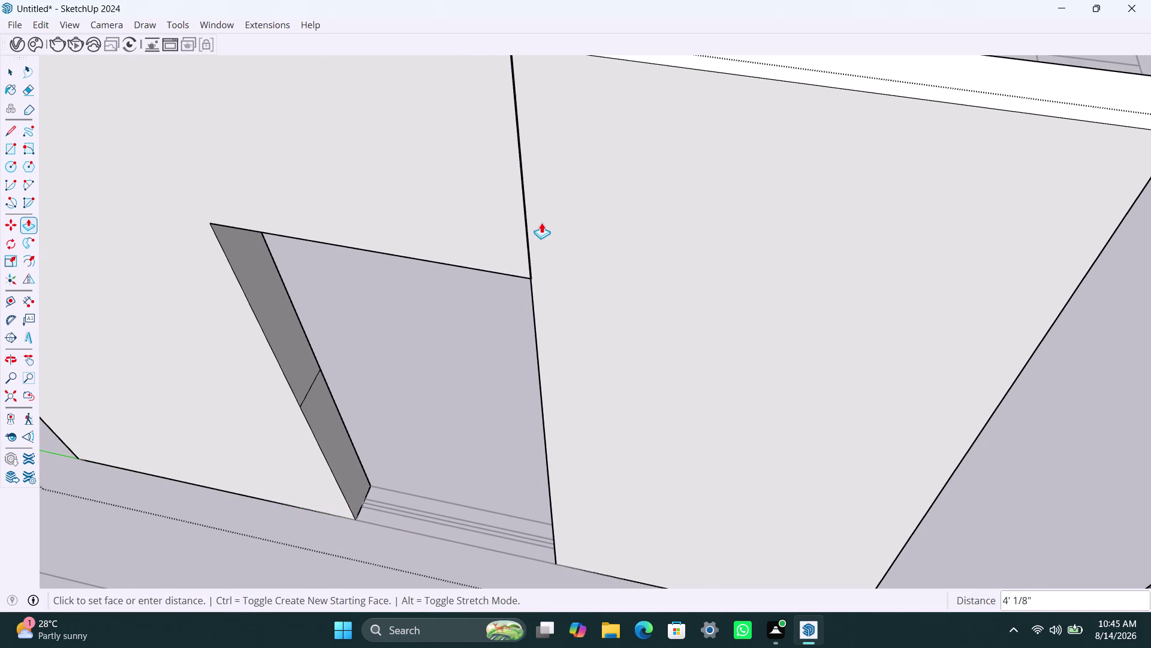
Finish closing the gap above the left front doorway, repeating on the matching face.
click(532, 245)
double_click(340, 445)
scroll(down, 3)
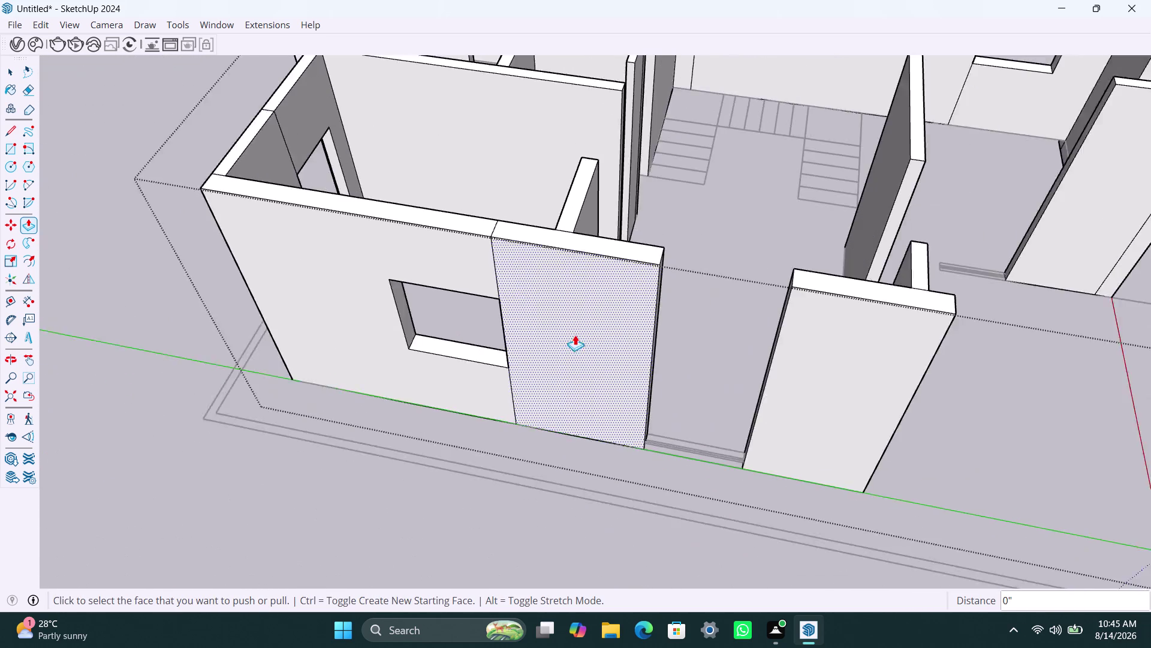
scroll(down, 3)
Copy the next front wall-end edge down 3' and 4'.
middle_drag(624, 408, 478, 393)
scroll(up, 3)
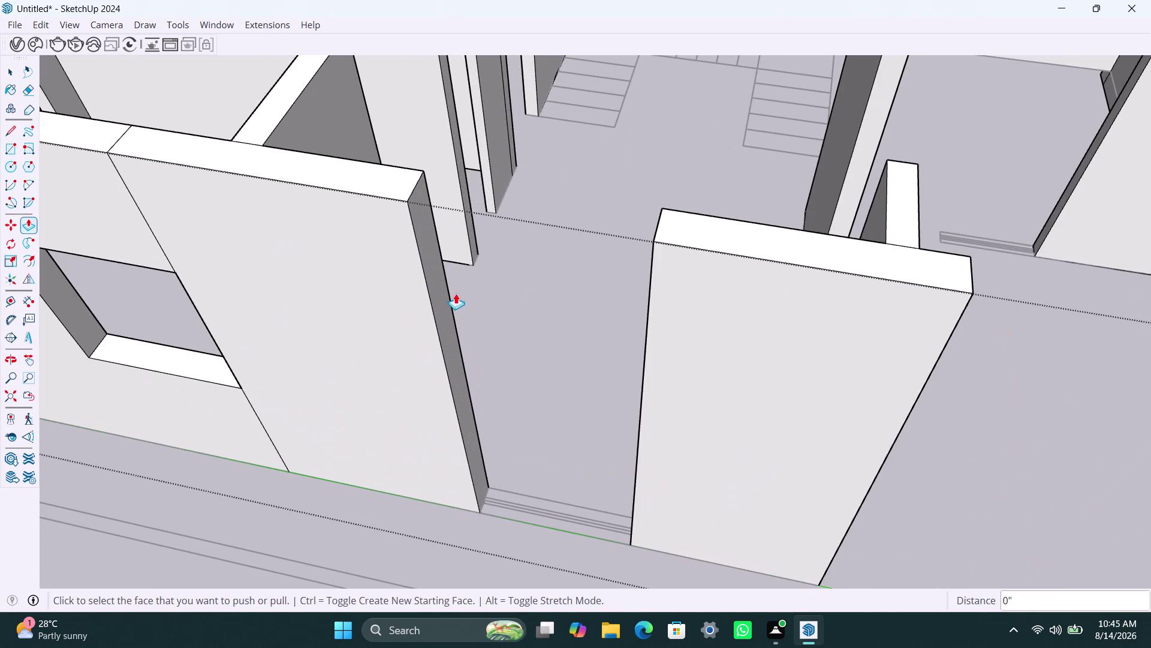
key(space)
click(413, 193)
key(m)
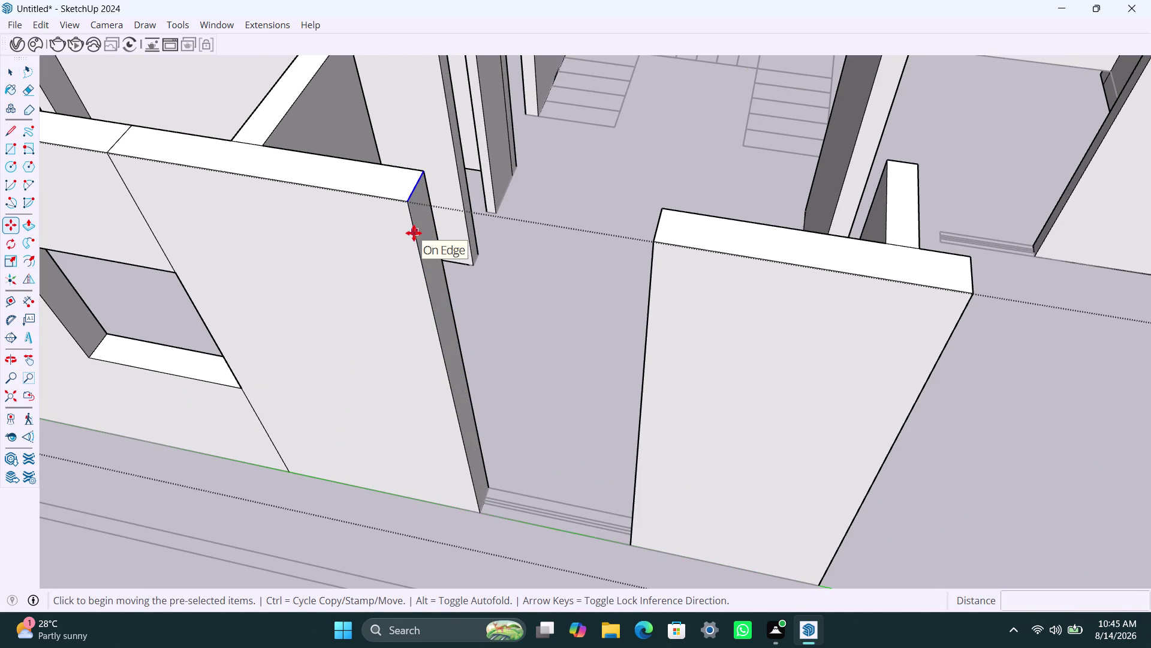
click(415, 196)
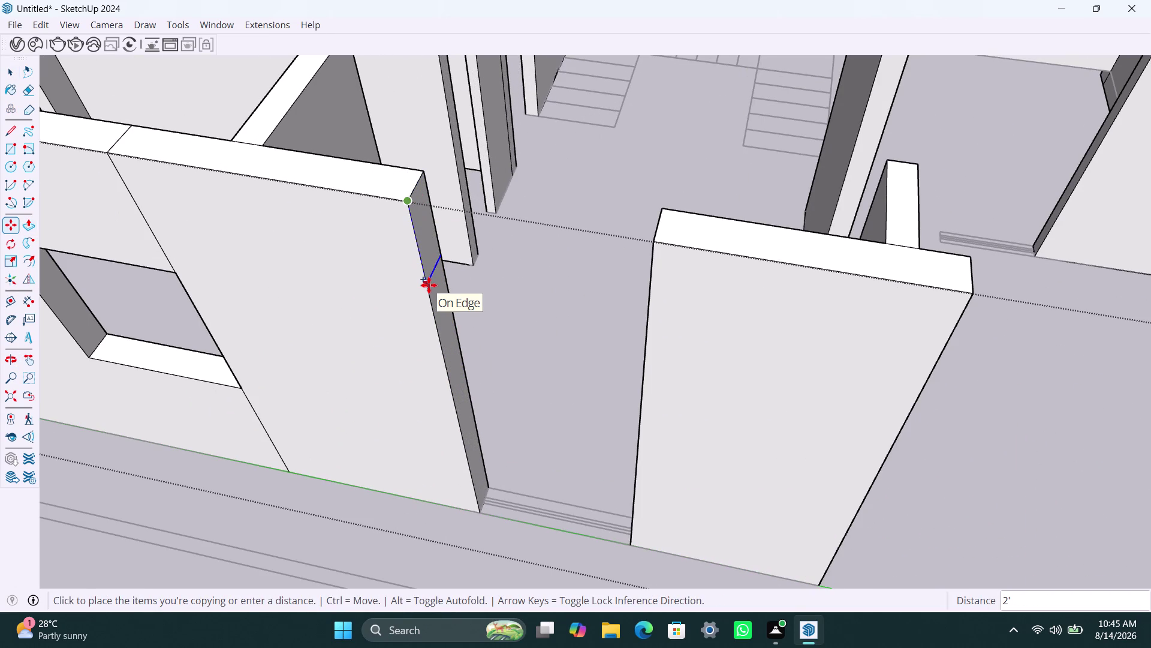
text(3')
key(Return)
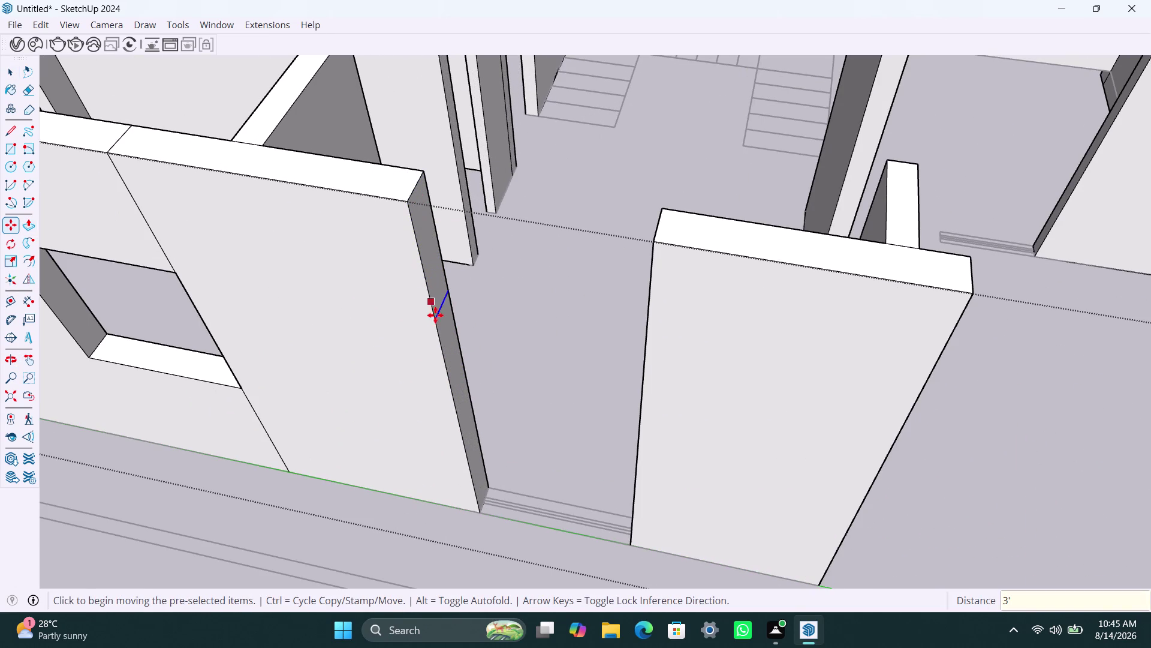
key(m)
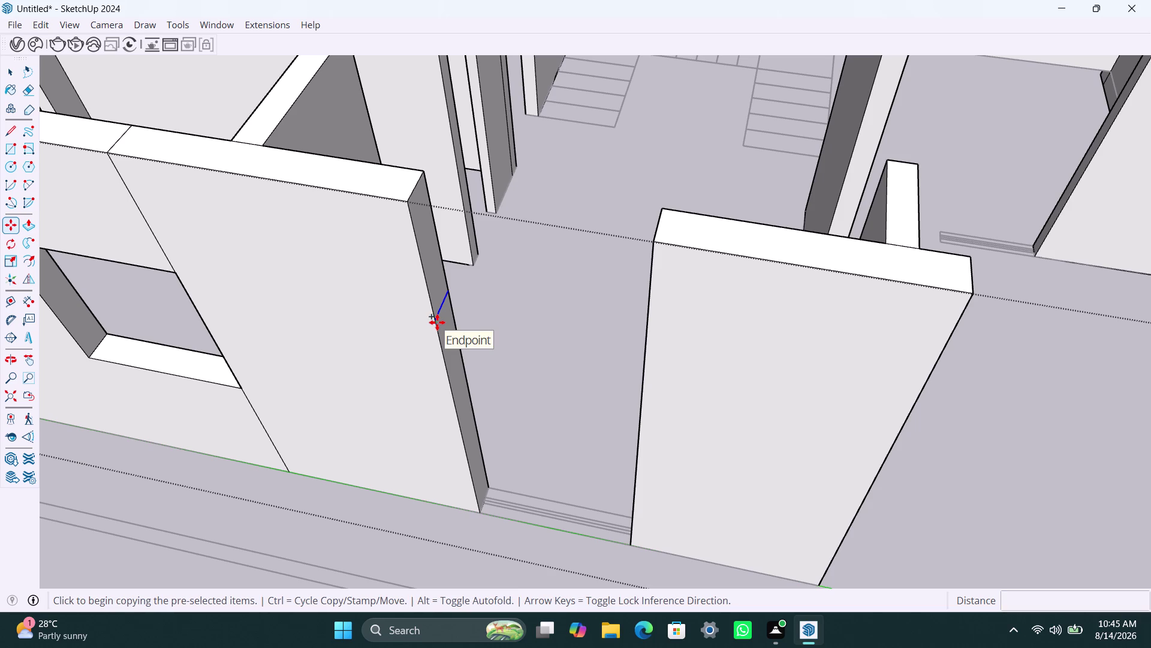
click(437, 322)
text(4')
key(Return)
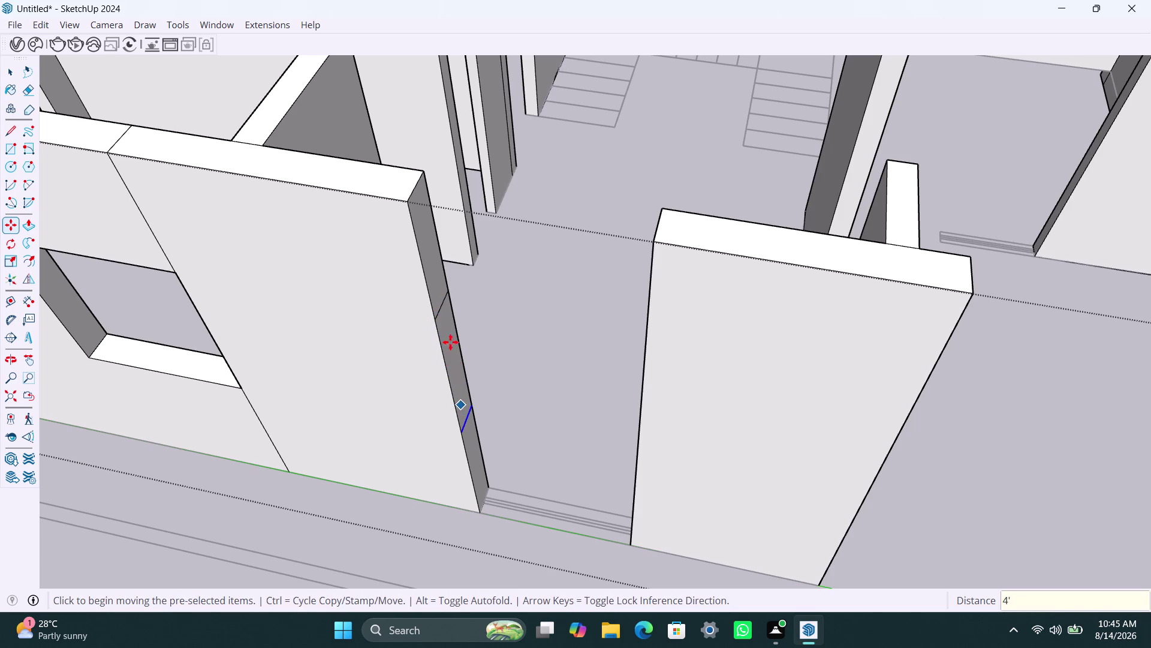
Push the wall face across the doorway and repeat to clear it.
key(space)
click(435, 289)
key(p)
click(435, 289)
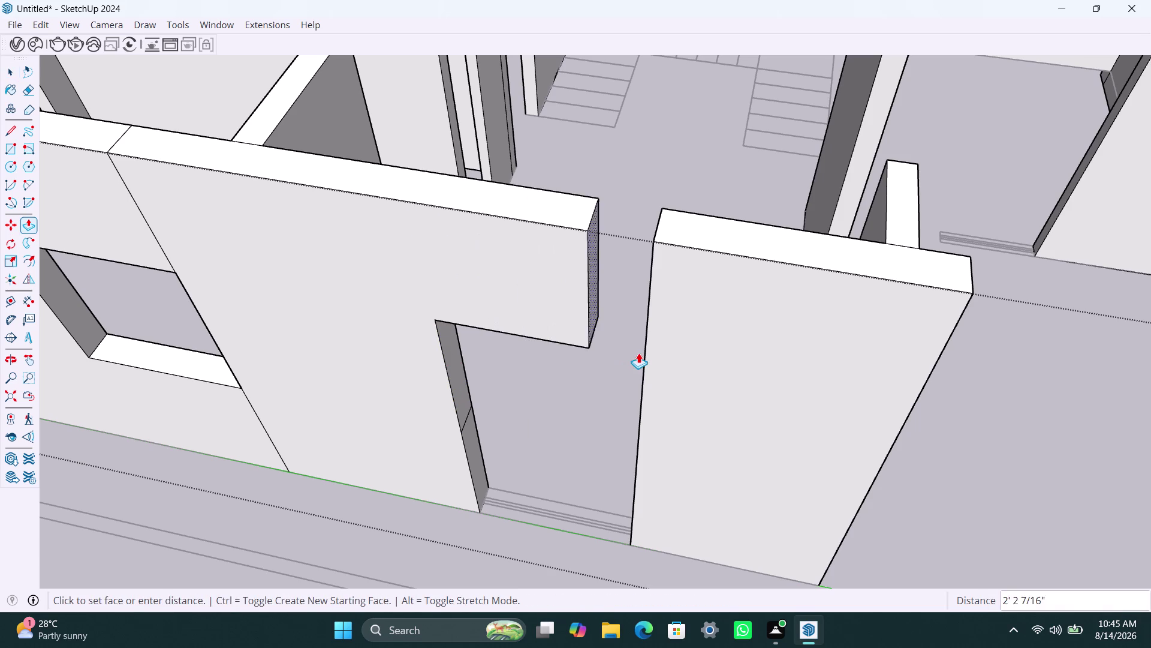
click(643, 349)
double_click(475, 470)
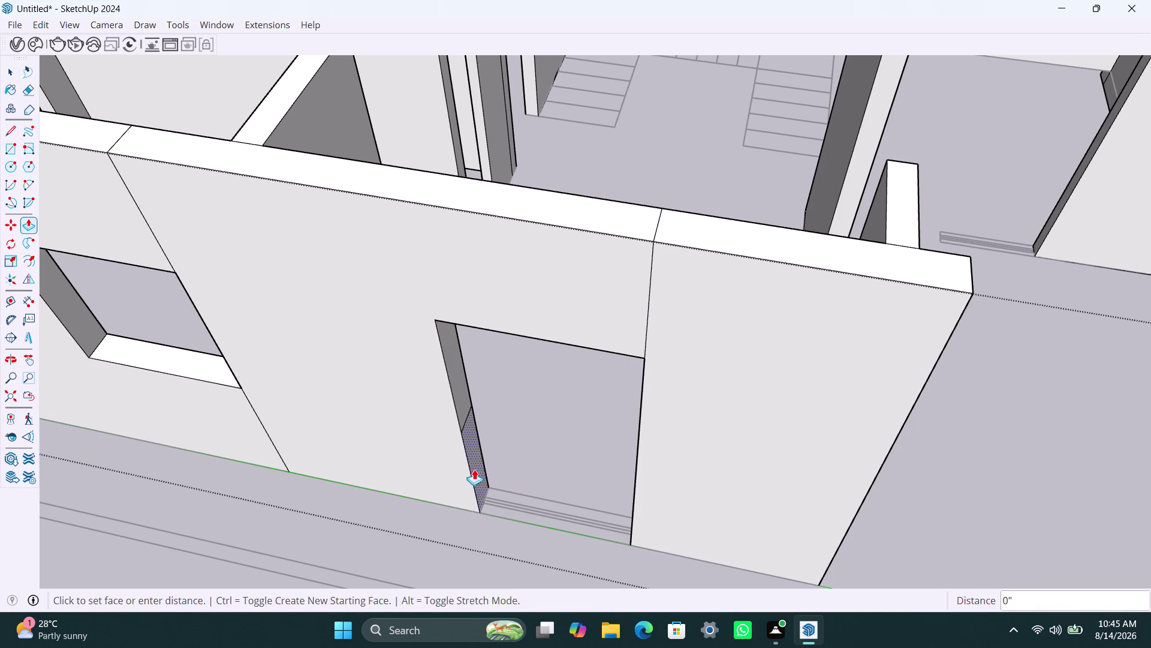
scroll(down, 3)
Copy the interior wall stub's edge 3' down.
middle_drag(755, 439, 402, 440)
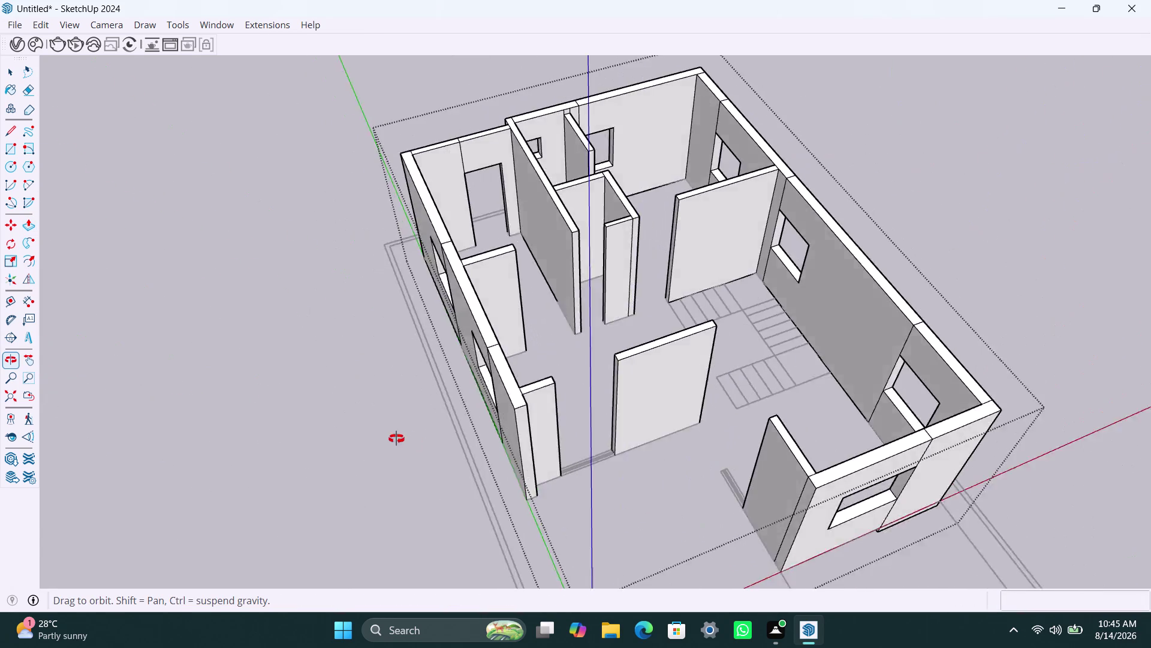
middle_drag(402, 440, 301, 428)
scroll(up, 3)
middle_drag(503, 455, 441, 467)
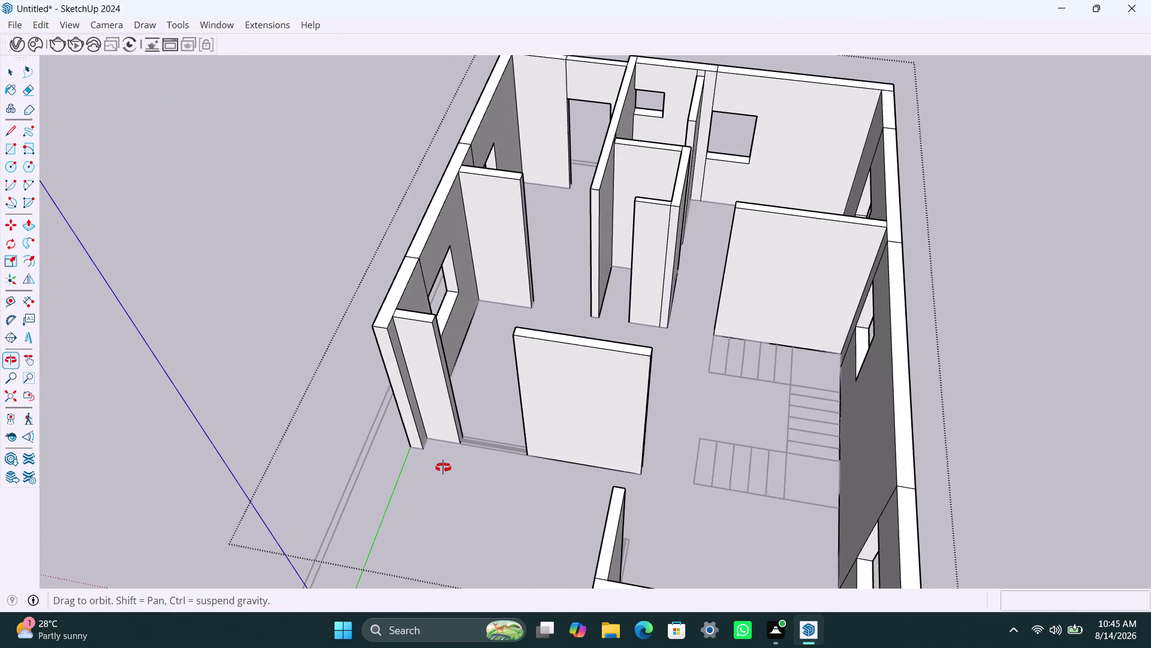
middle_drag(442, 467, 452, 470)
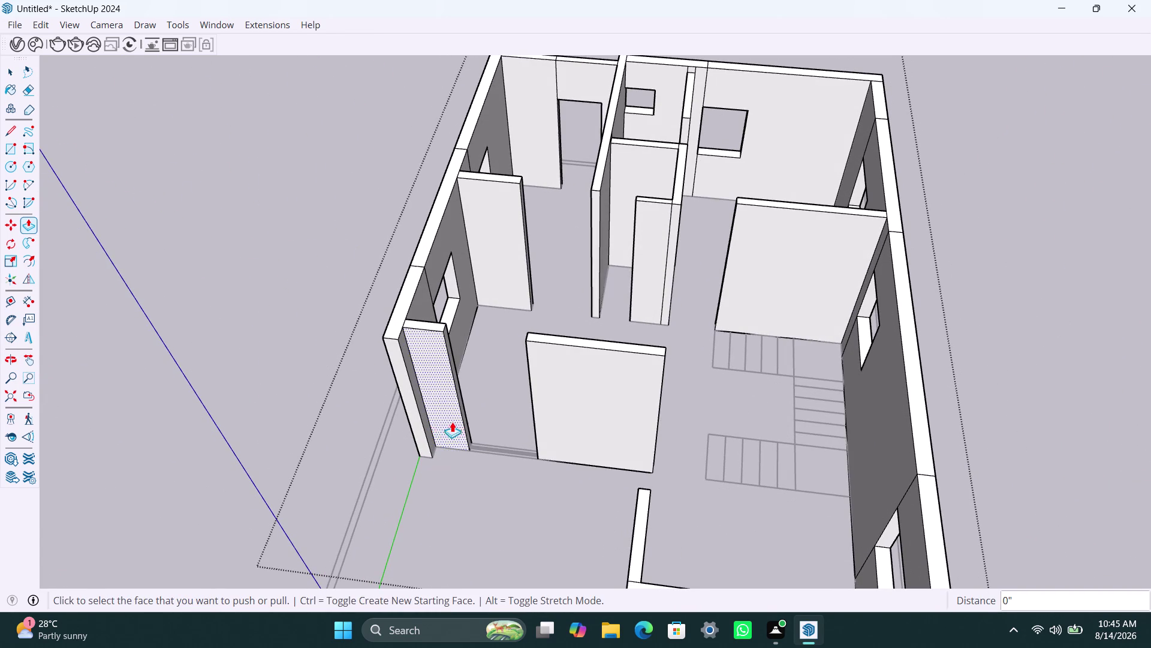
scroll(down, 3)
middle_drag(486, 415, 500, 382)
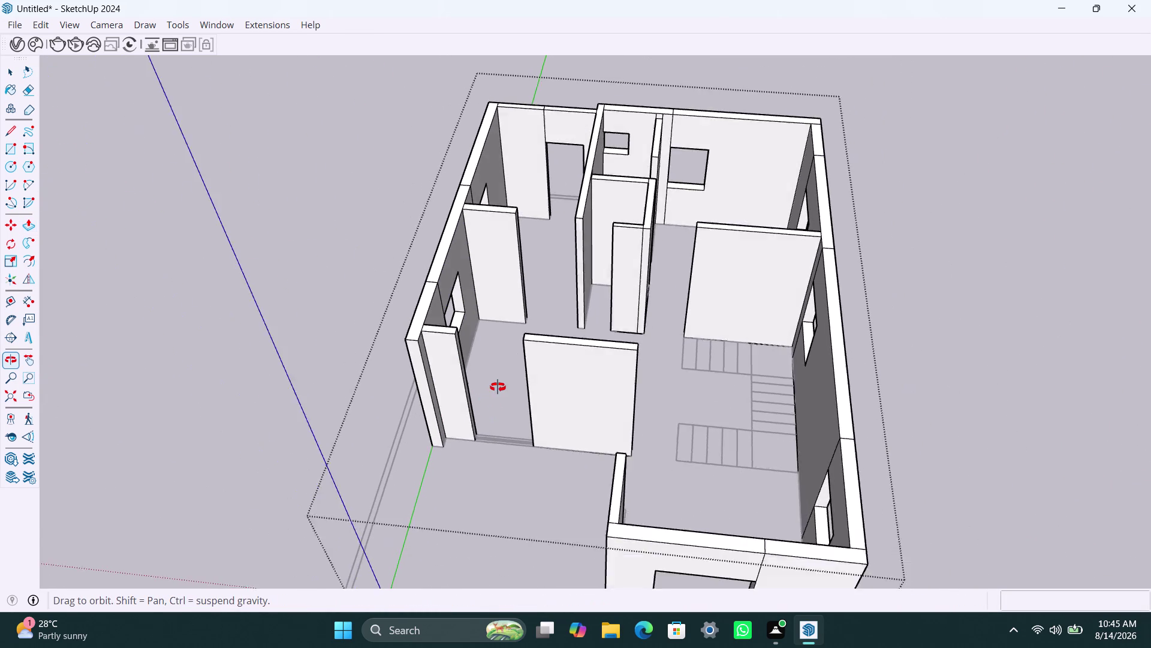
middle_drag(499, 381, 496, 411)
middle_drag(482, 446, 475, 487)
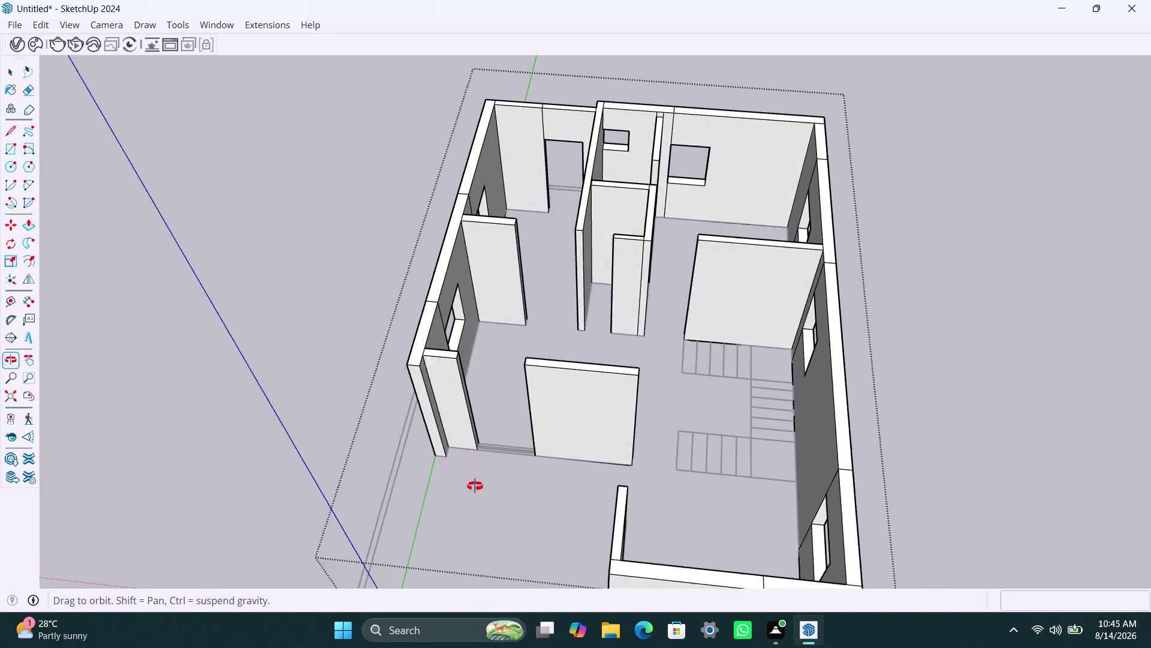
middle_drag(475, 487, 451, 491)
scroll(up, 3)
key(space)
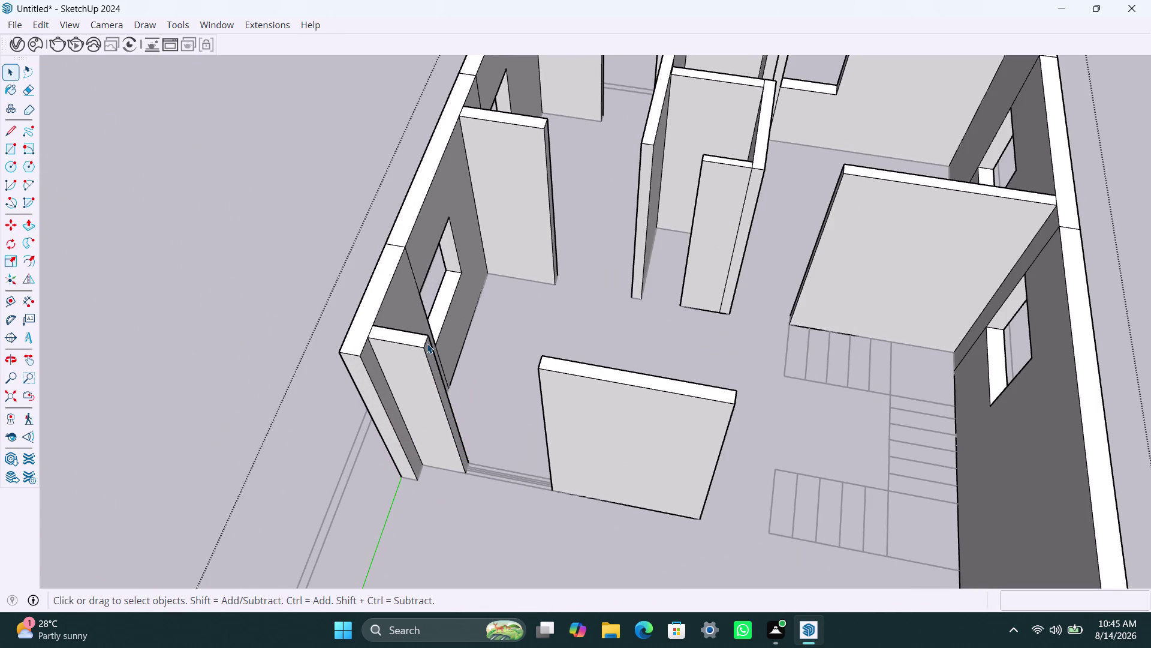
click(427, 343)
scroll(up, 3)
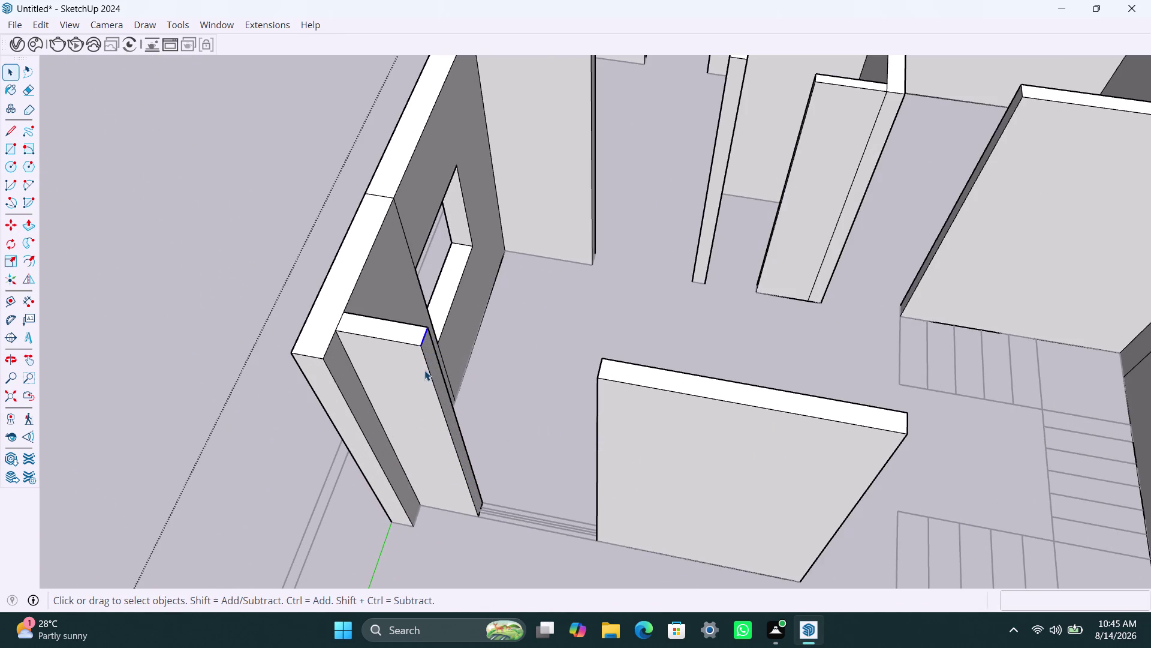
key(m)
click(427, 347)
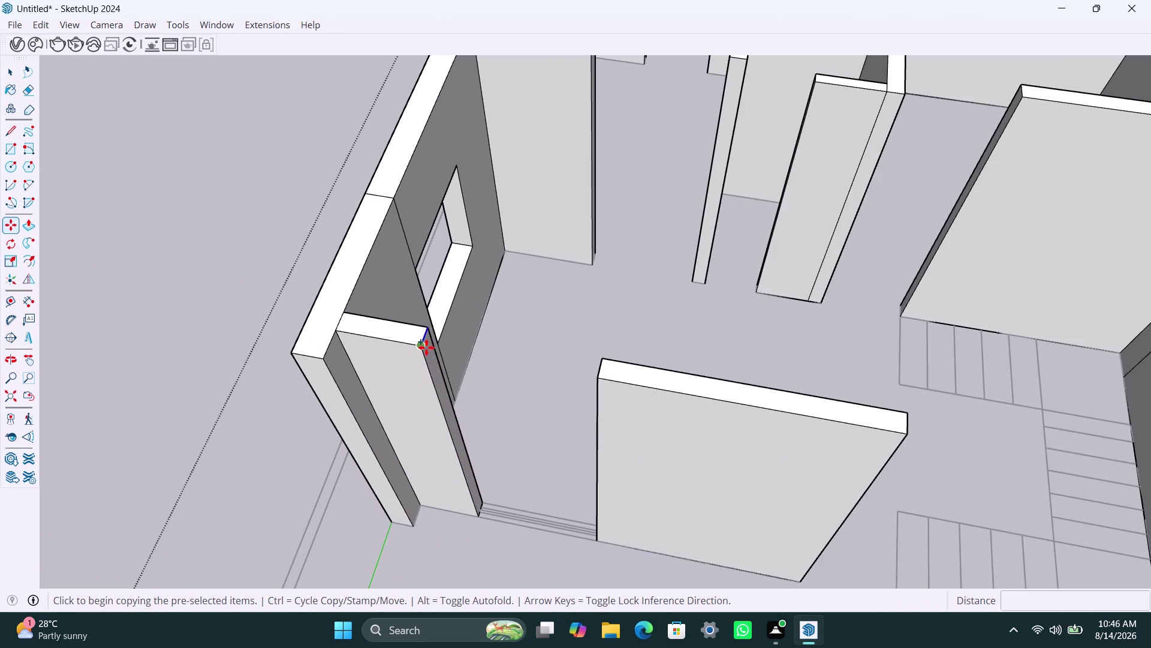
text(3')
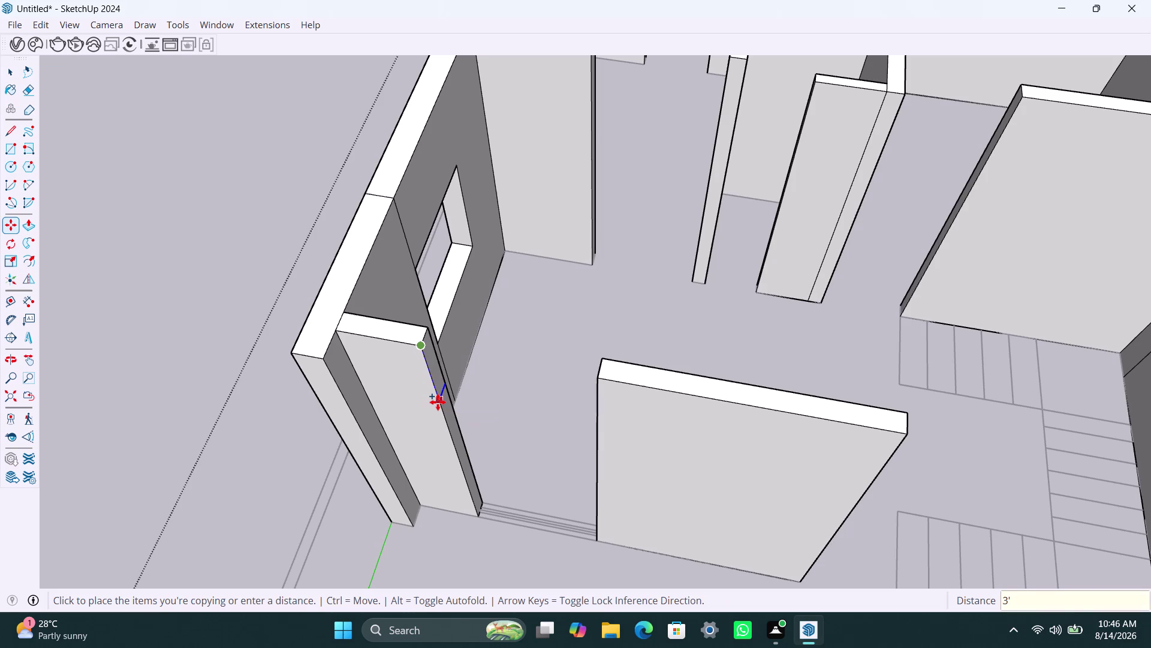
key(Return)
Copy the edge a further 4' from the new edge.
key(m)
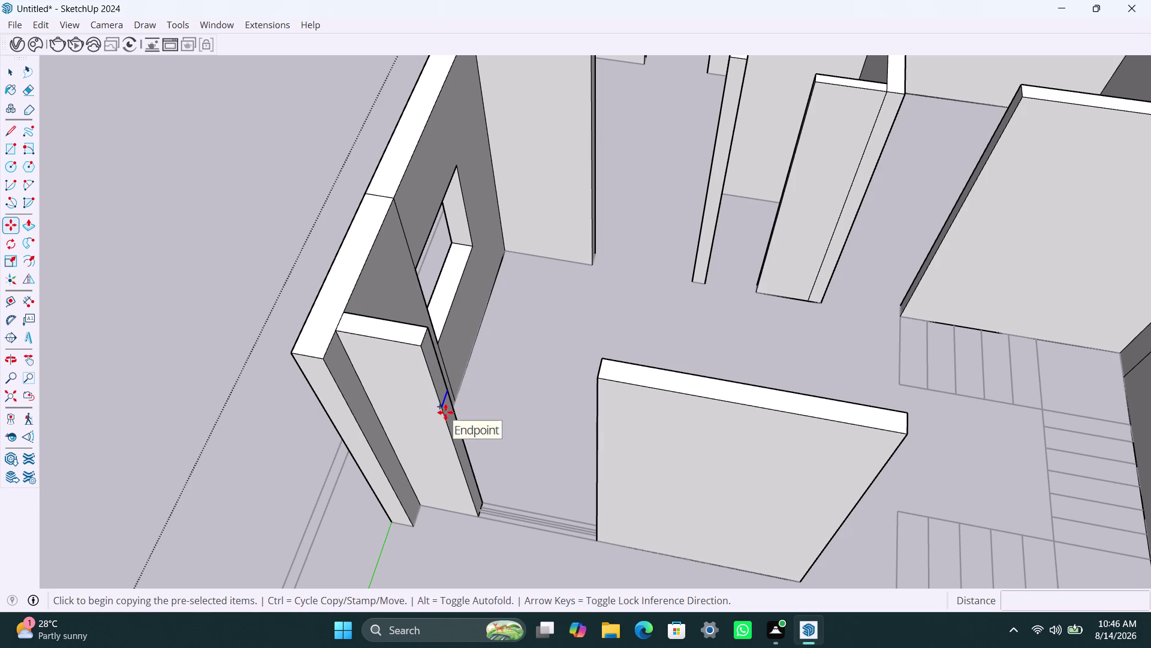
click(444, 408)
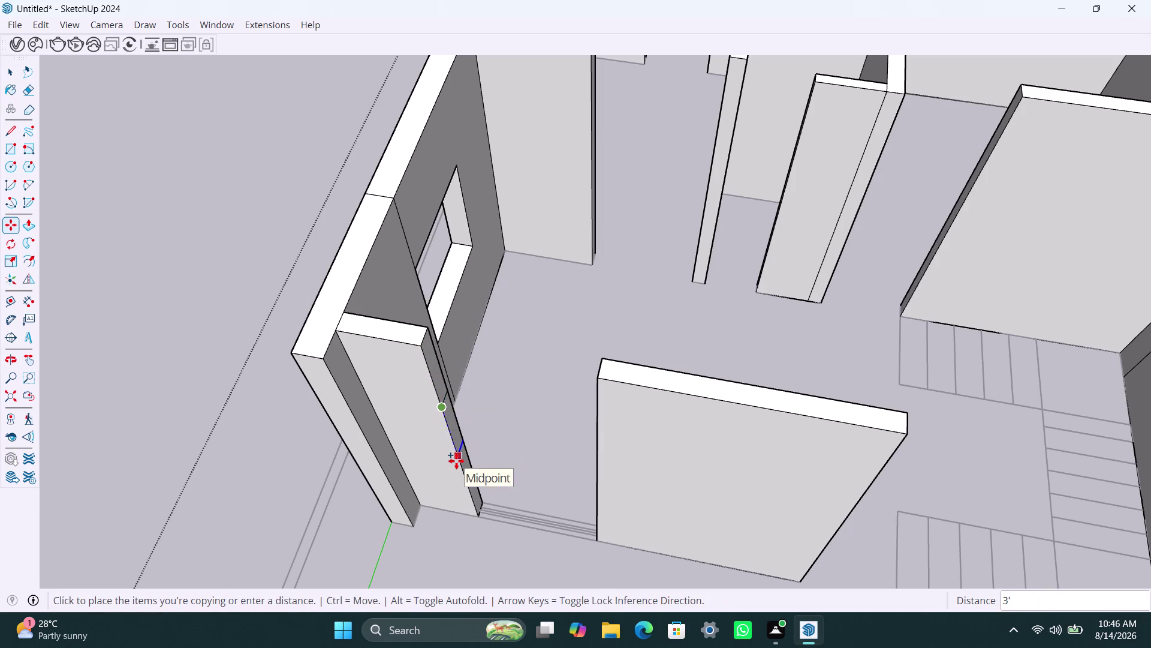
text(4')
key(Return)
key(space)
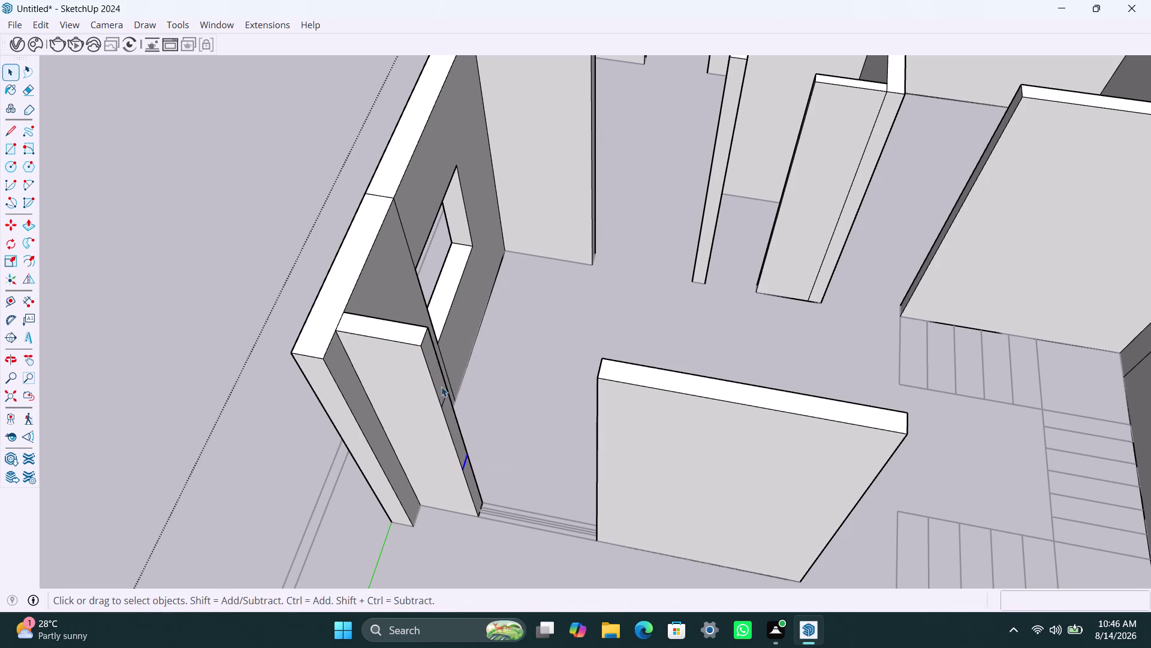
click(438, 384)
Push the stub's upper face across to the next wall, repeating on the matching face.
key(p)
click(438, 384)
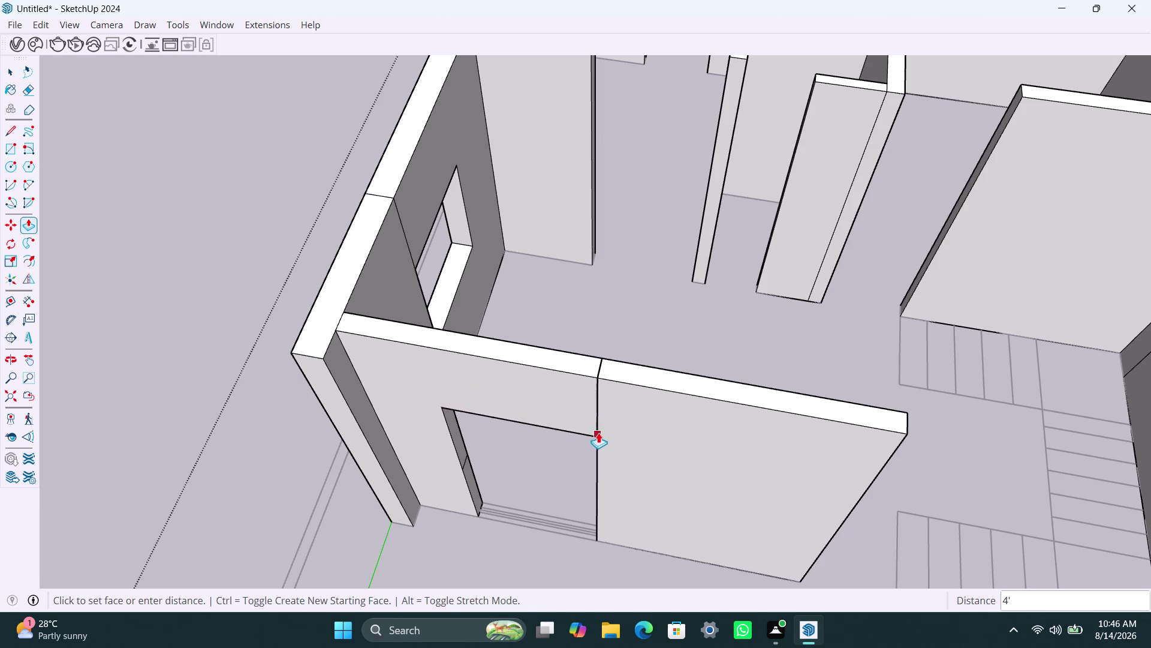
click(600, 429)
double_click(475, 488)
scroll(down, 3)
middle_drag(540, 519, 926, 562)
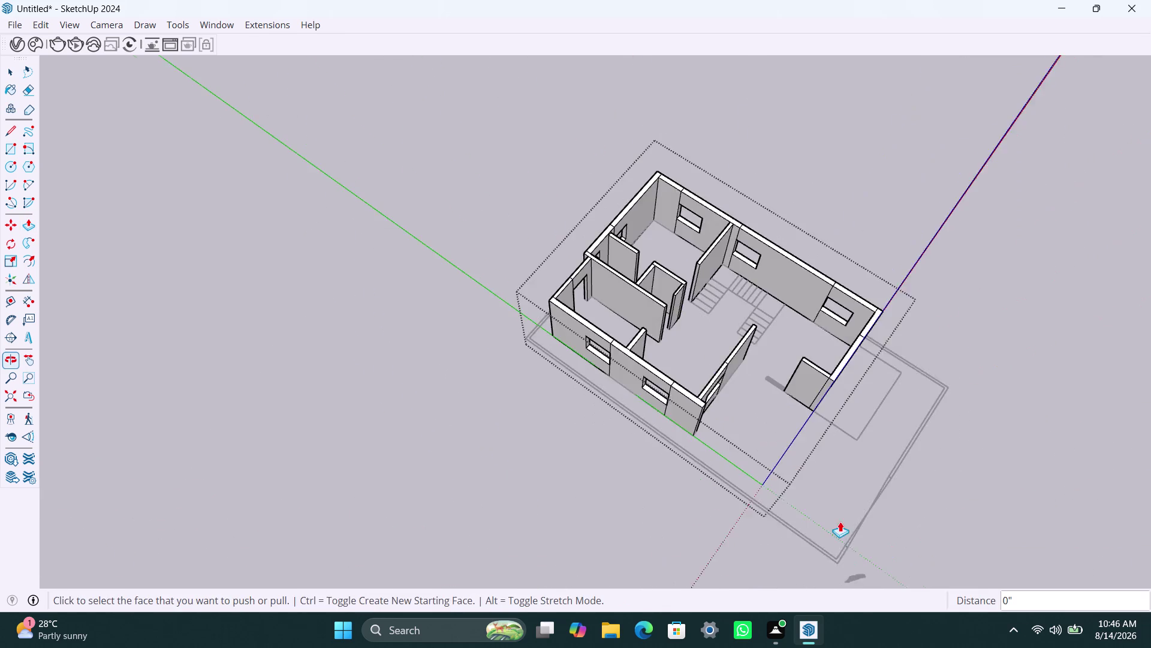
scroll(up, 3)
middle_drag(738, 403, 880, 450)
scroll(up, 3)
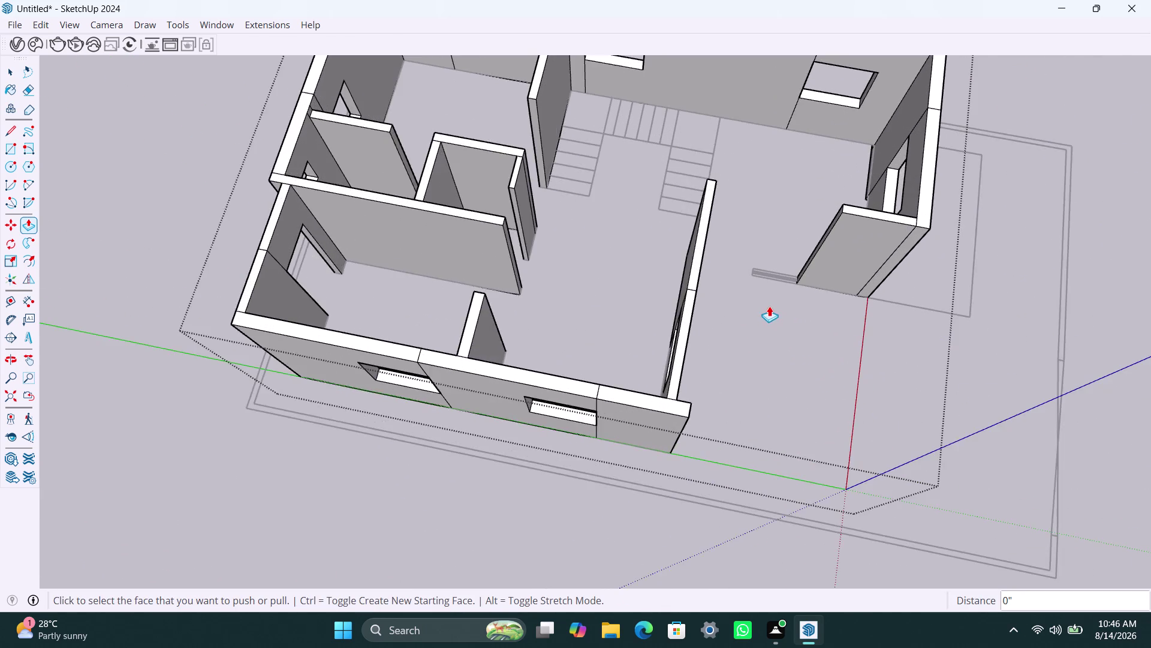
scroll(up, 3)
middle_drag(747, 292, 746, 292)
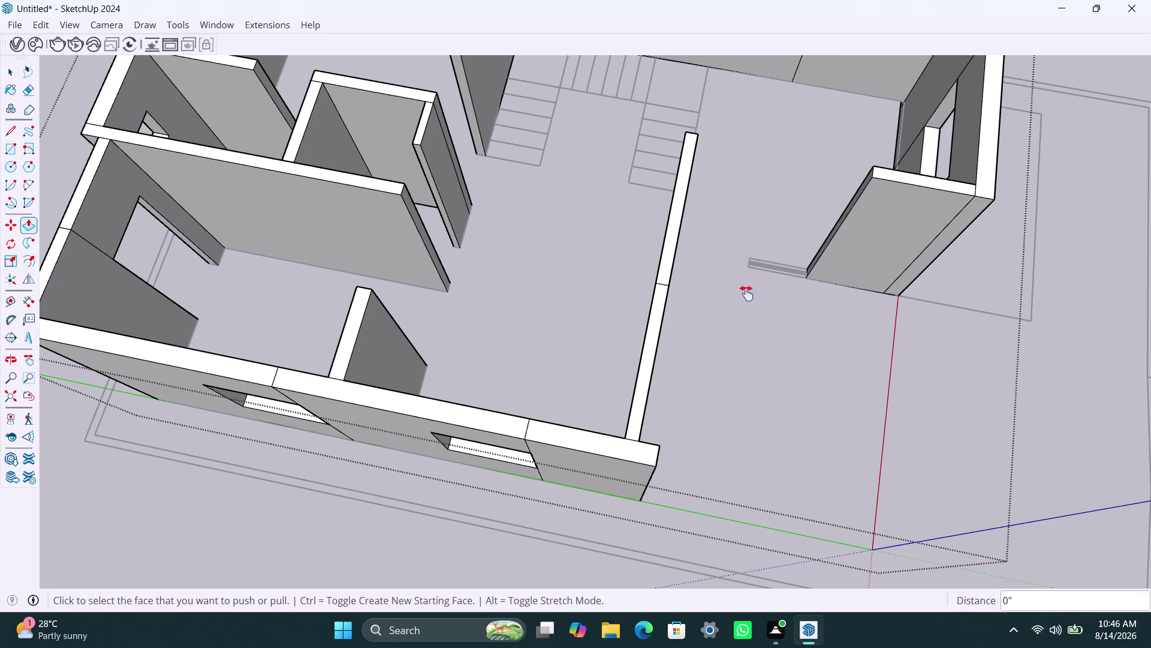
middle_drag(747, 293, 694, 424)
scroll(up, 3)
scroll(up, 3)
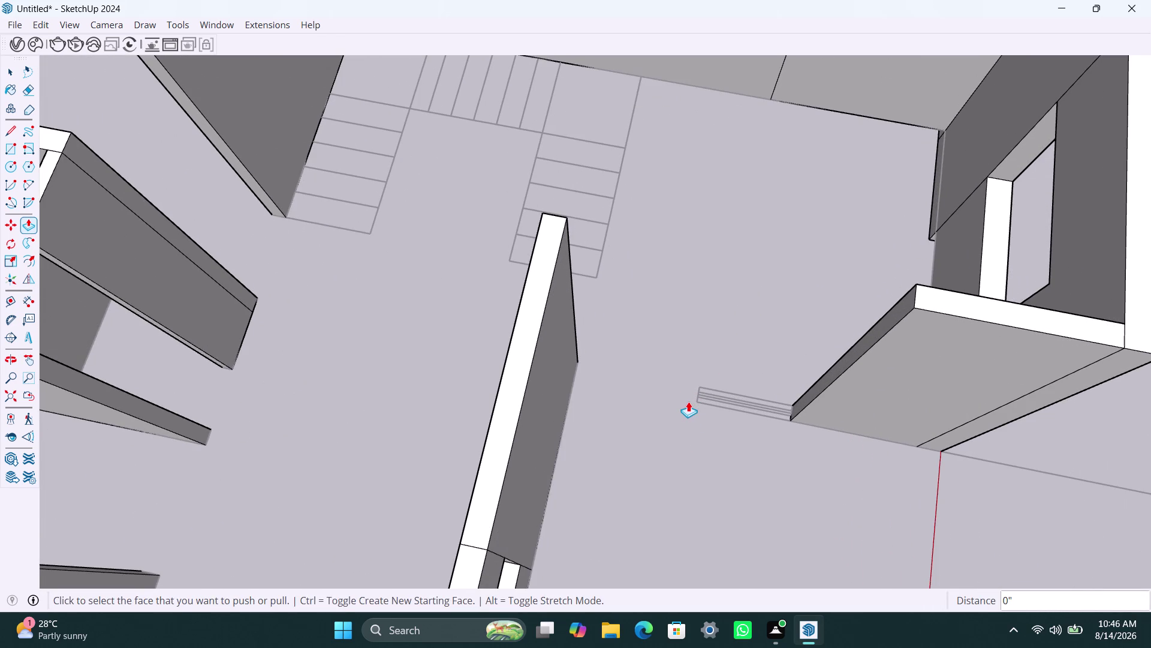
scroll(down, 3)
middle_drag(652, 429, 629, 434)
key(space)
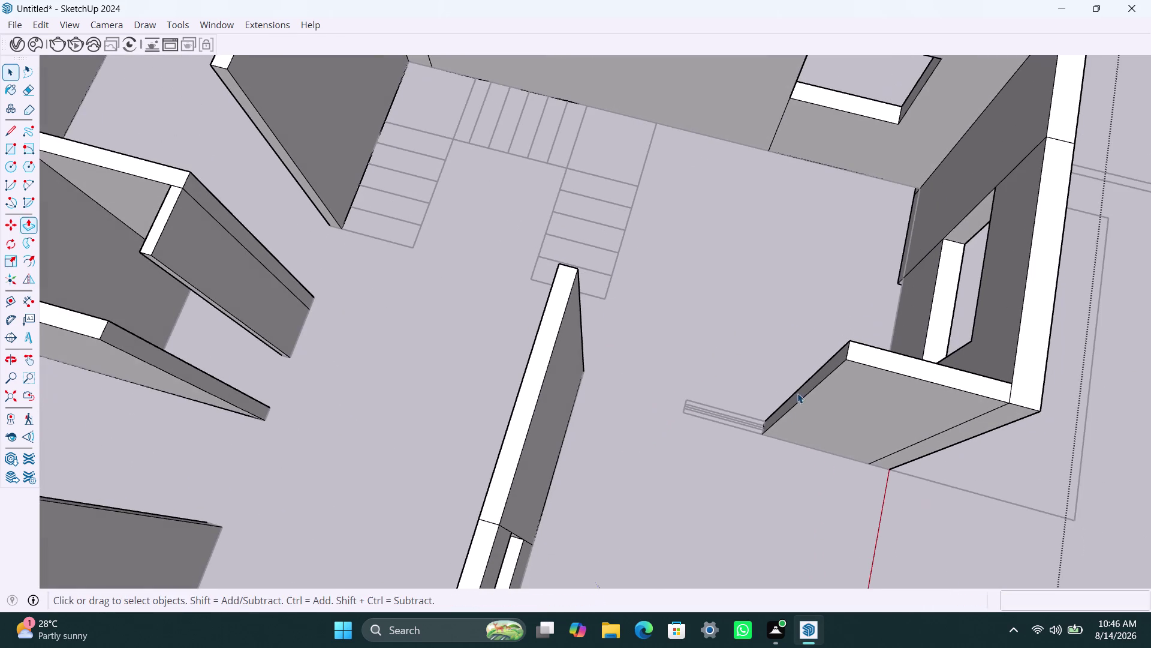
click(846, 355)
scroll(down, 3)
middle_drag(711, 489, 761, 500)
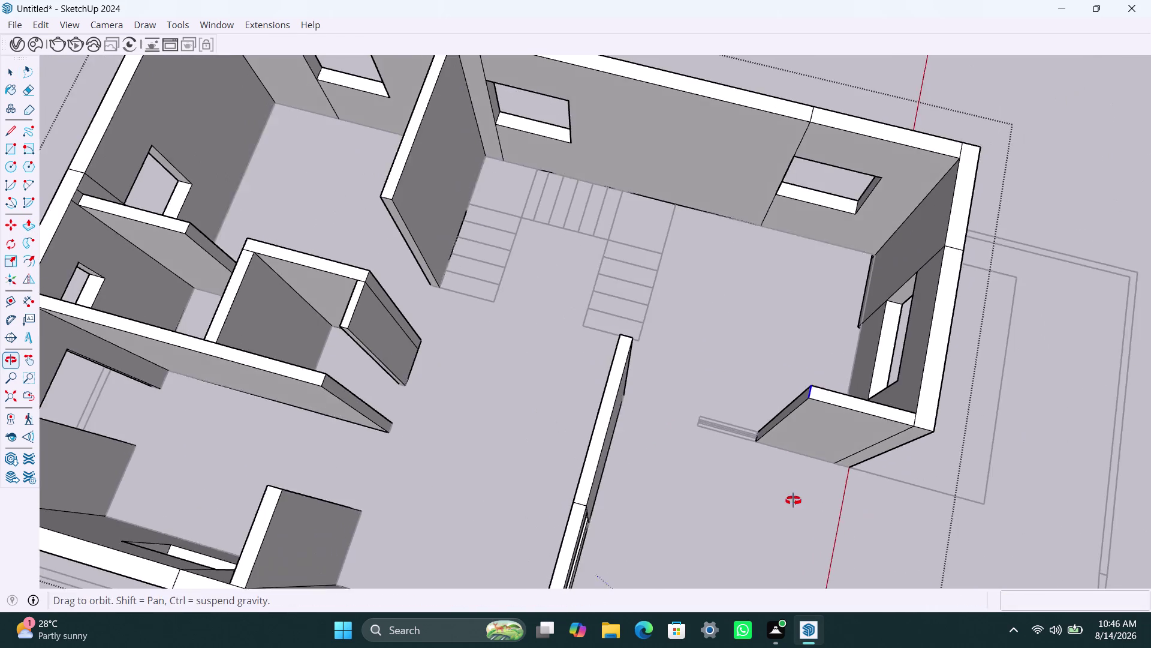
middle_drag(762, 500, 861, 496)
scroll(up, 3)
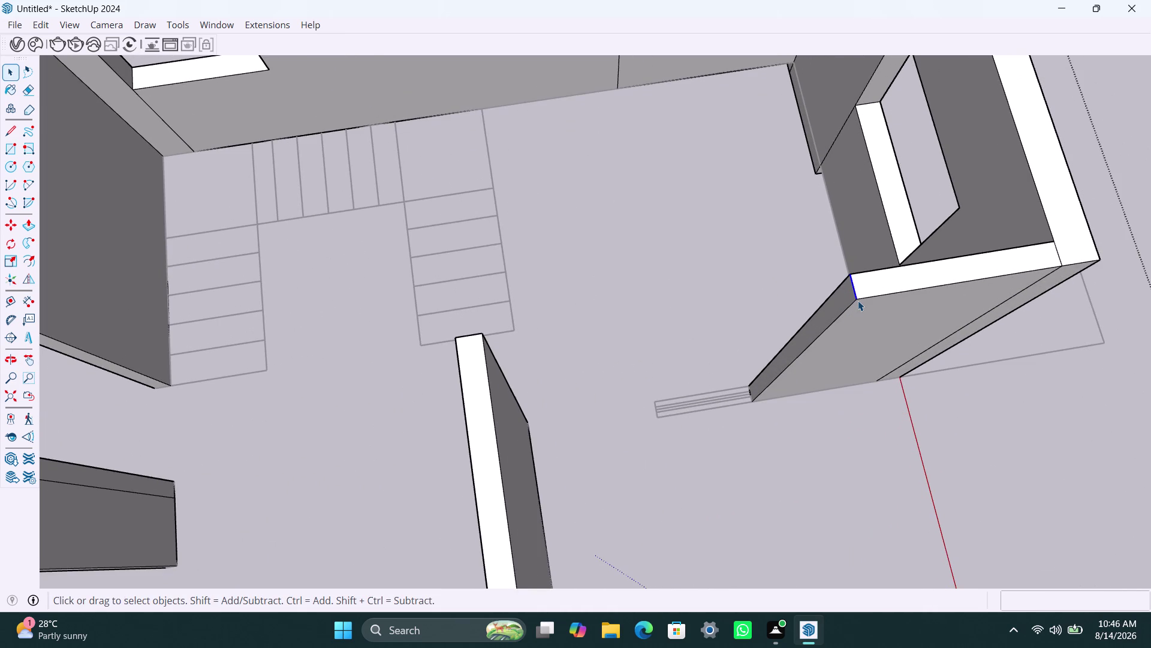
key(m)
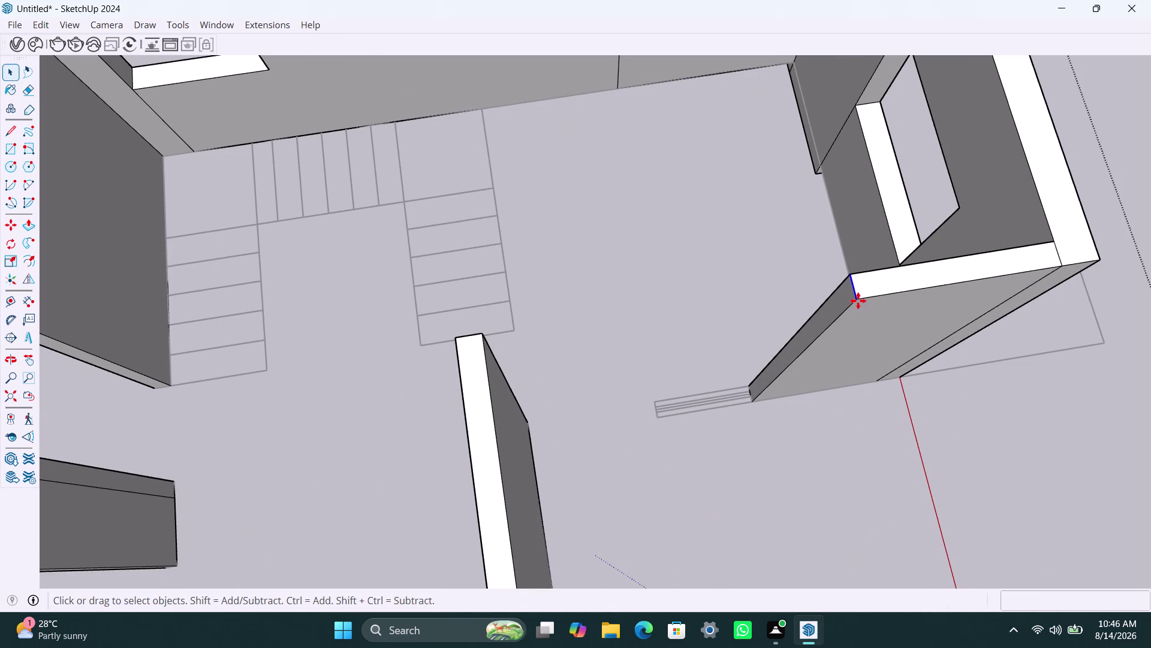
Copy the stair-side stub edge down 3' and 4'.
click(859, 298)
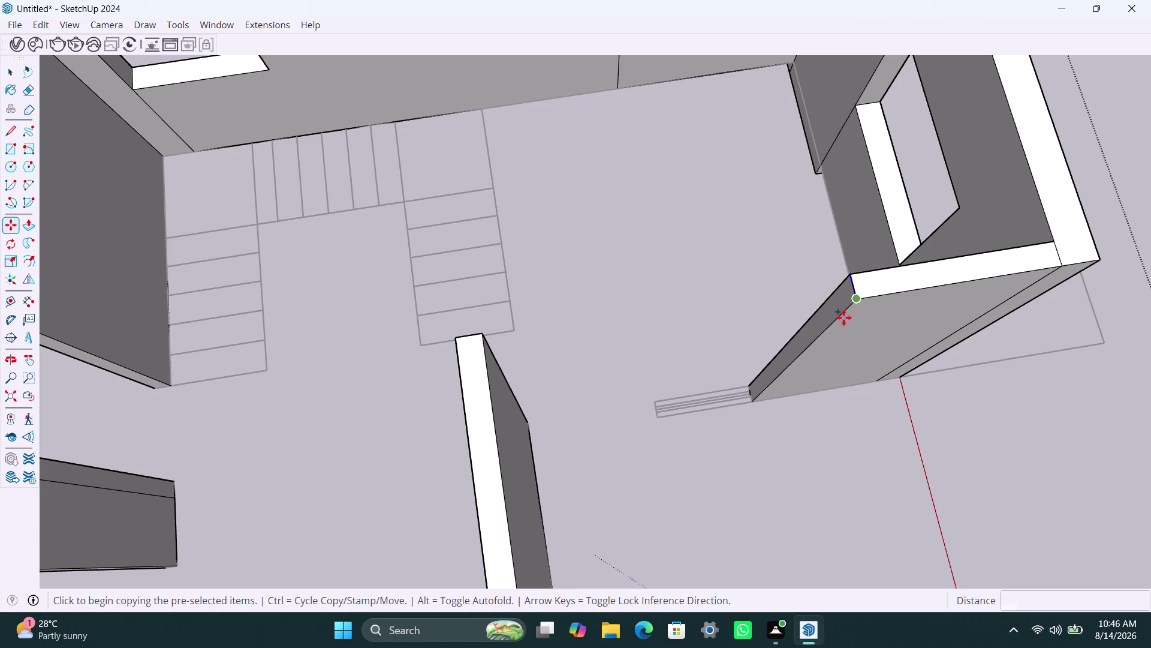
text(3')
key(Return)
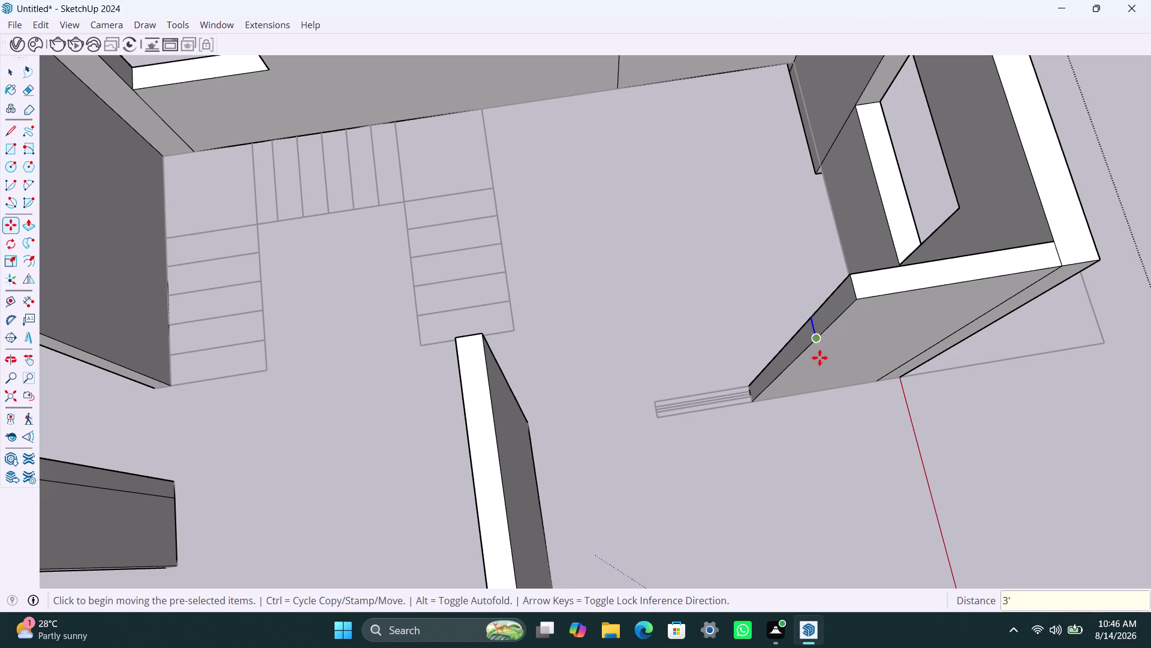
click(815, 338)
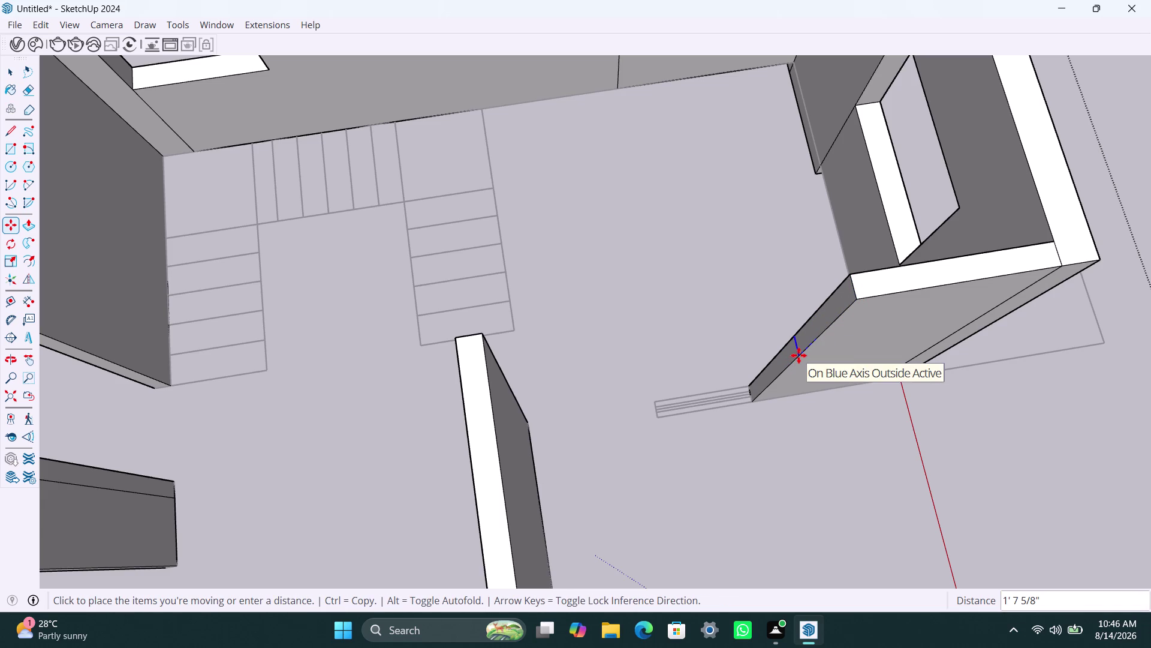
text(4')
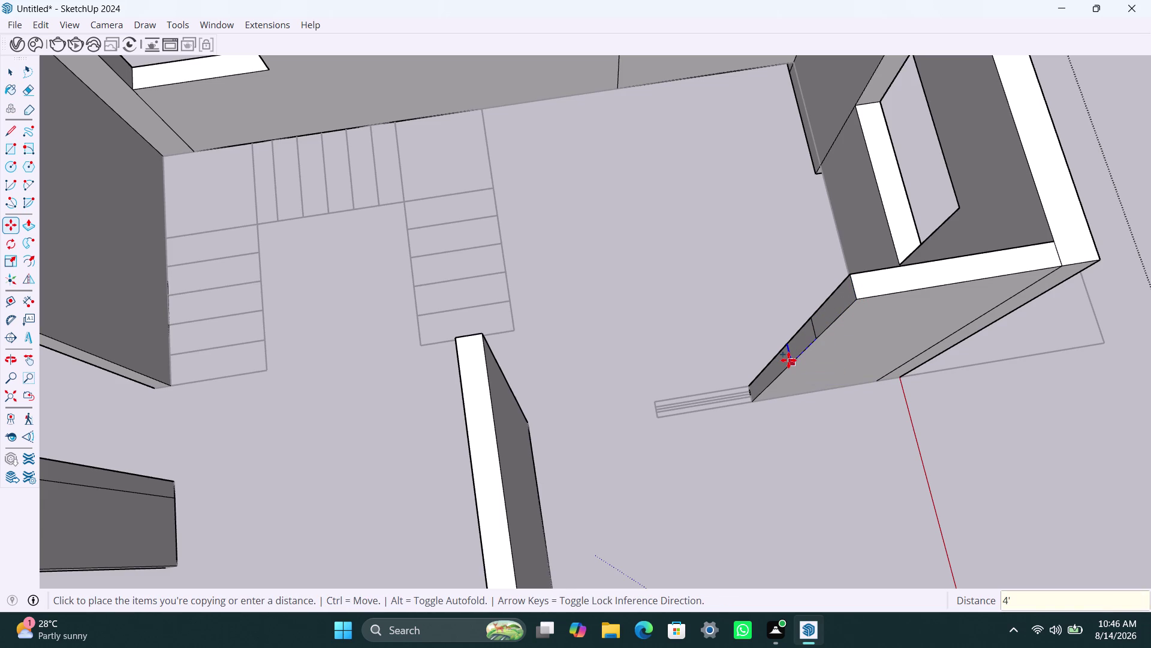
key(Return)
key(space)
click(832, 311)
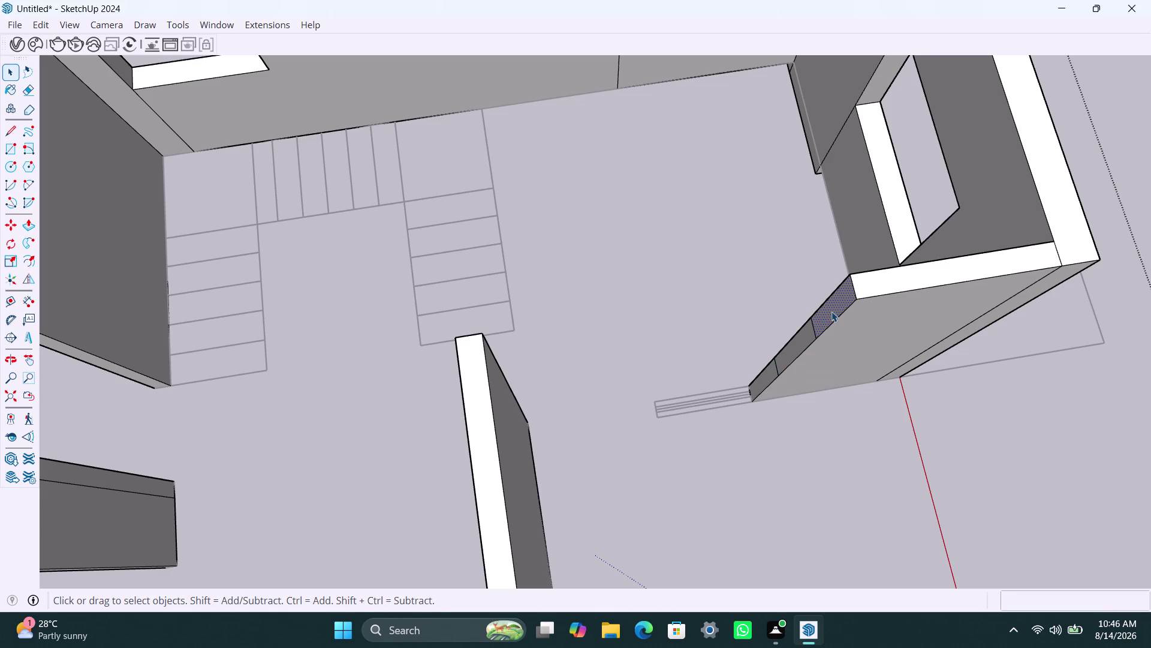
Push the stub's upper face across to meet the stair-side wall.
key(p)
click(832, 312)
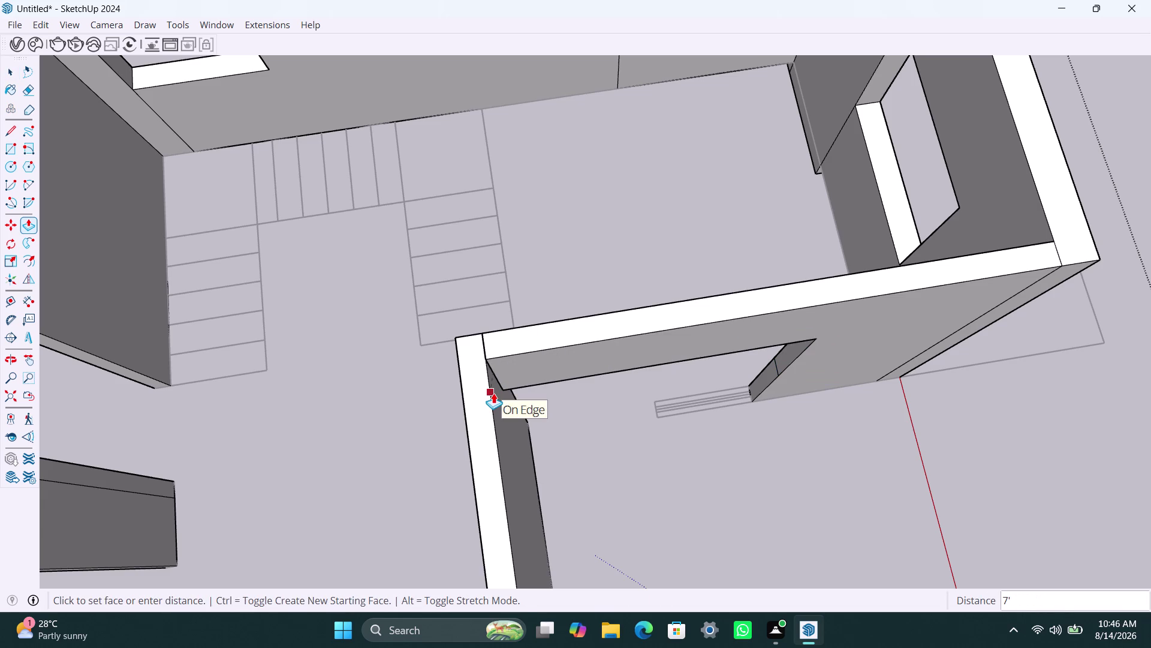
click(493, 393)
scroll(down, 3)
middle_drag(654, 456, 603, 329)
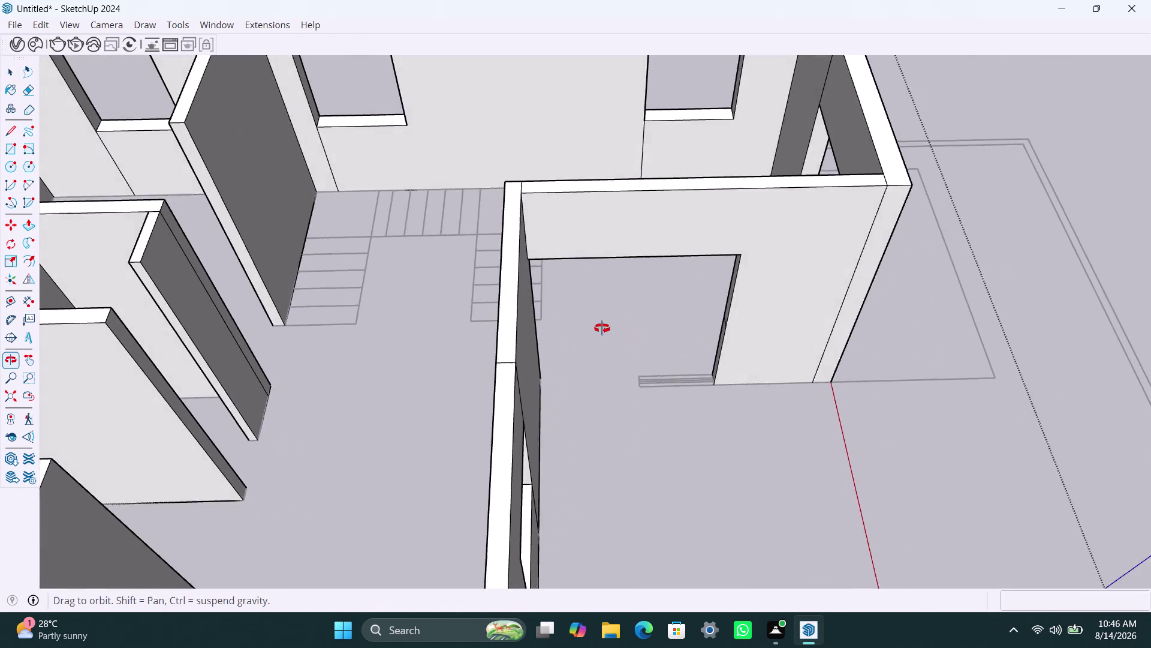
middle_drag(603, 329, 555, 287)
scroll(up, 3)
middle_drag(652, 399, 751, 423)
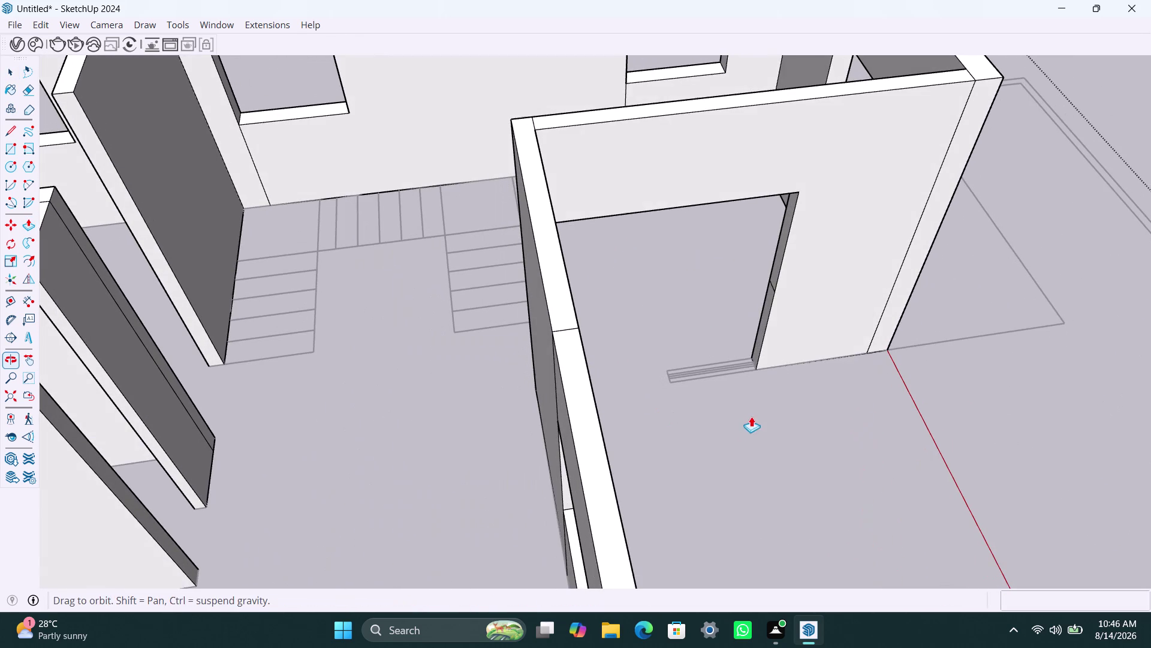
Pull the bottom part of the opening partway across as a low sill.
click(758, 326)
click(759, 328)
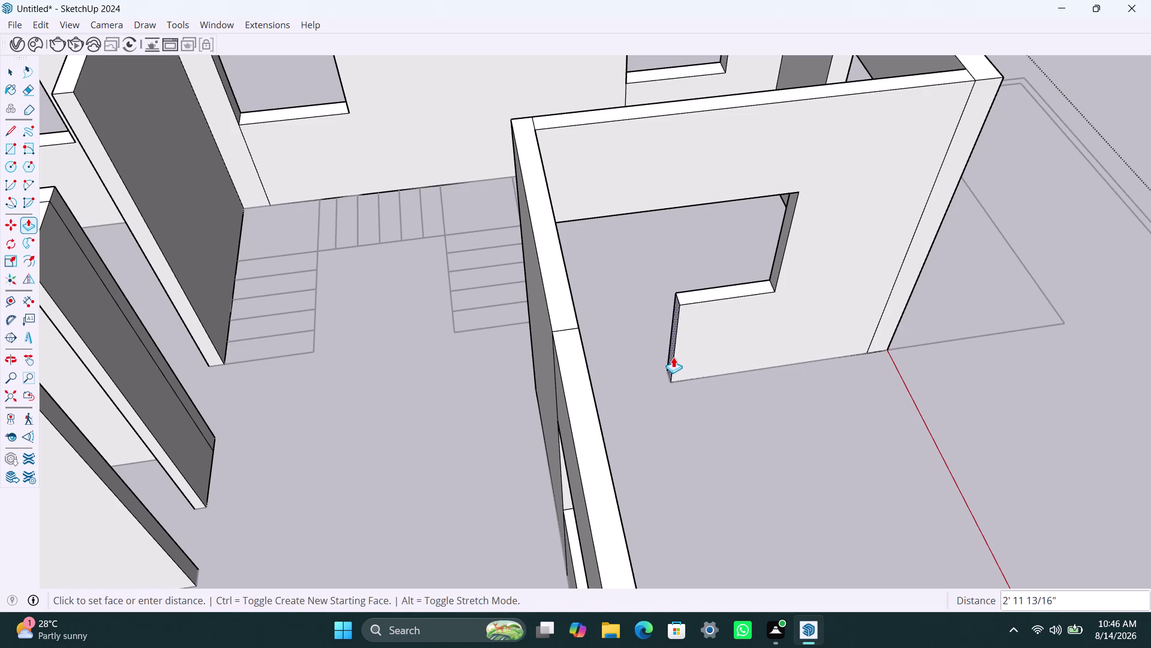
click(675, 357)
key(space)
scroll(down, 3)
middle_drag(694, 453, 678, 450)
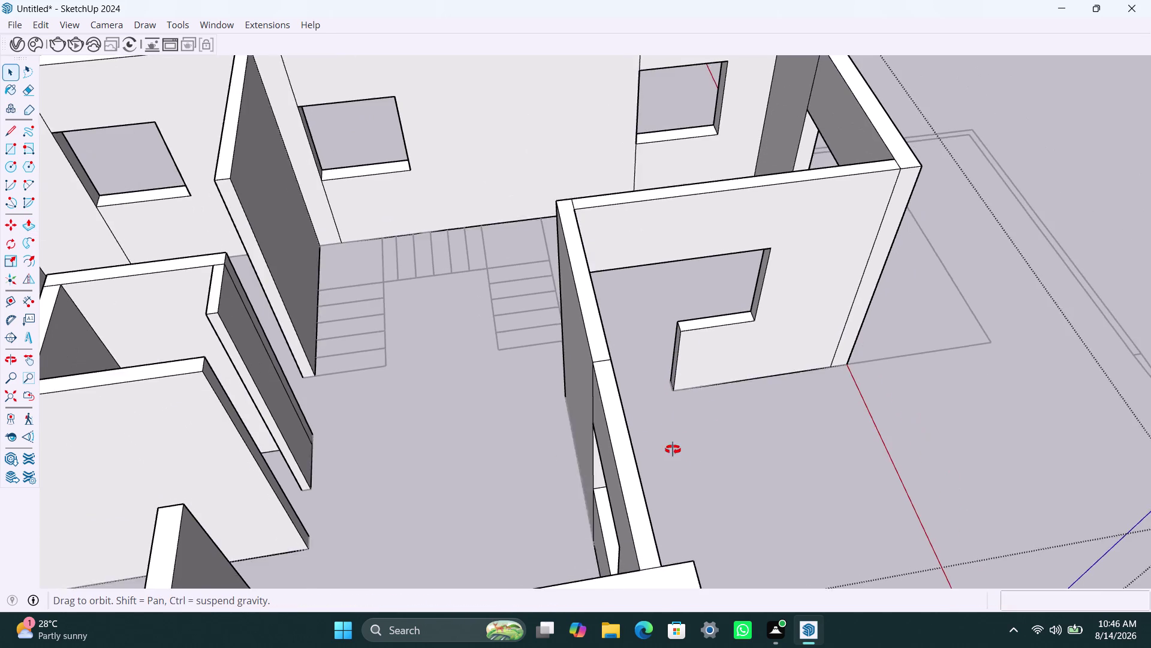
middle_drag(679, 451, 577, 397)
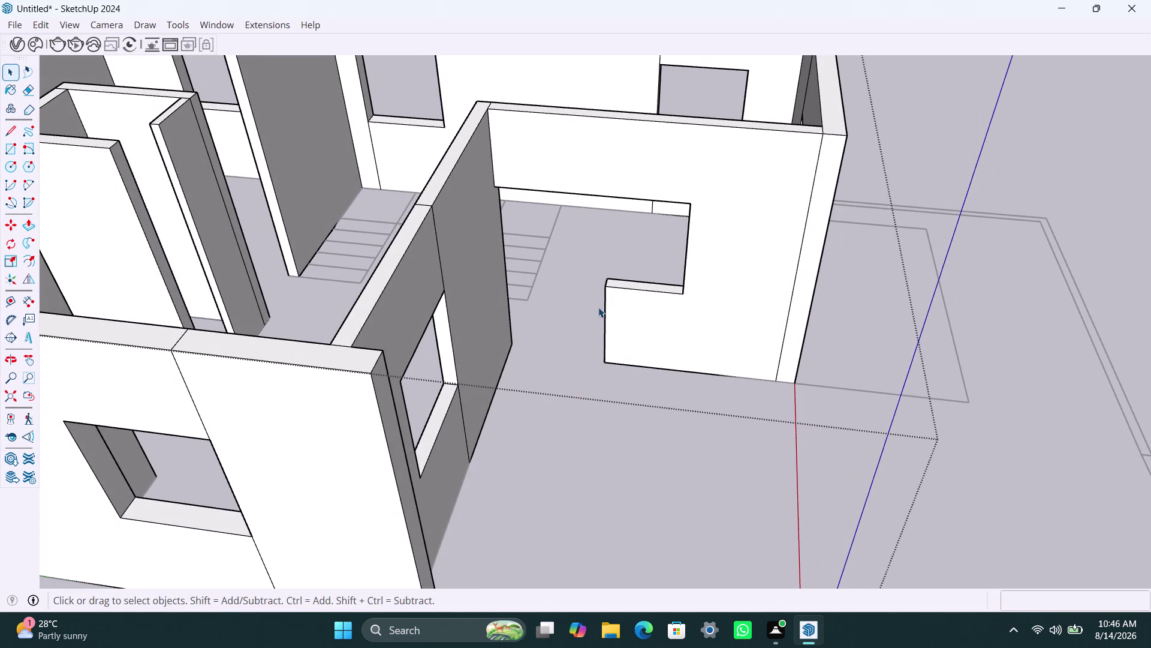
scroll(up, 3)
middle_drag(596, 389, 613, 338)
scroll(down, 3)
middle_drag(615, 393, 620, 328)
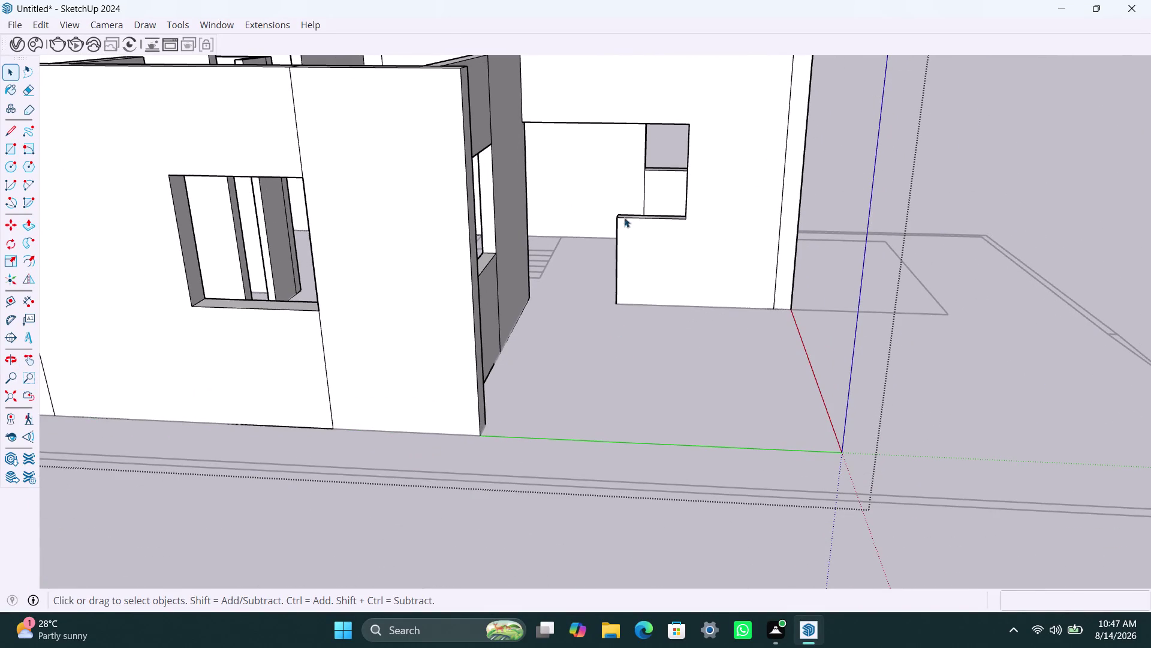
scroll(up, 3)
middle_drag(611, 351, 631, 413)
scroll(down, 3)
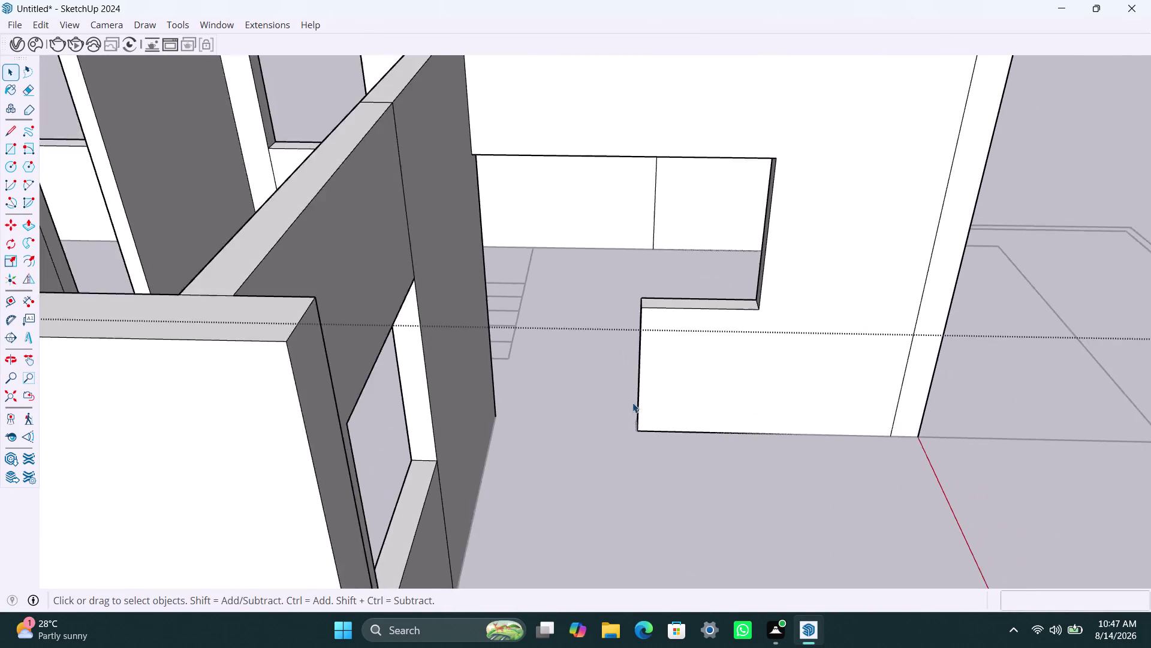
scroll(down, 3)
middle_drag(639, 433, 645, 501)
scroll(up, 3)
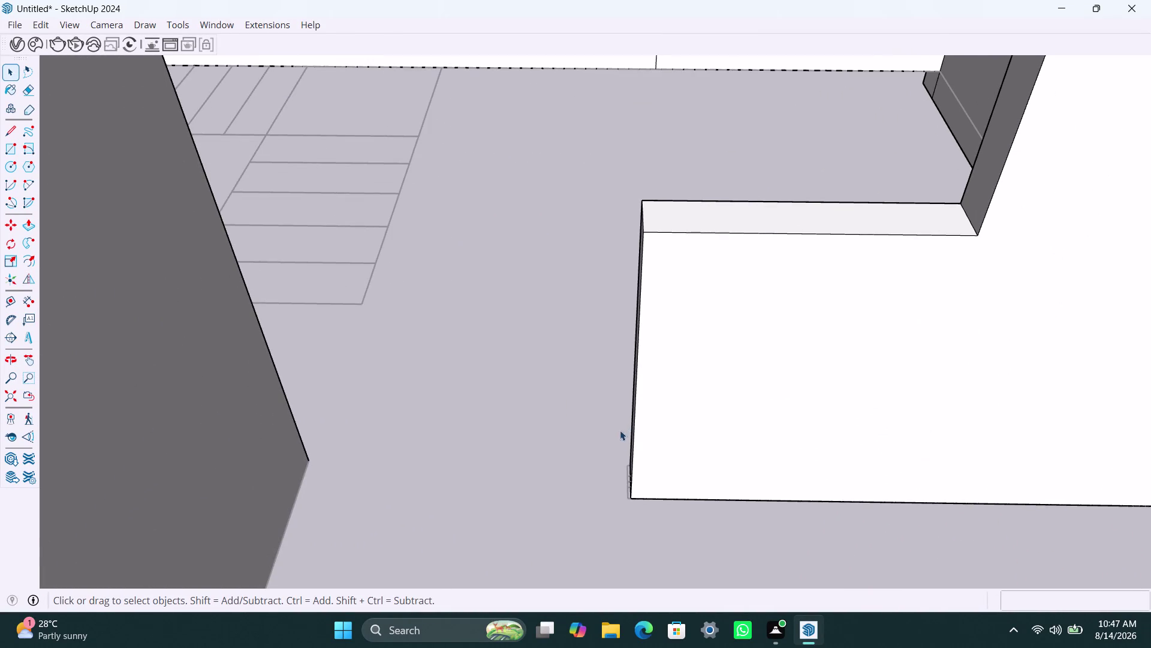
middle_drag(607, 468, 655, 485)
scroll(up, 3)
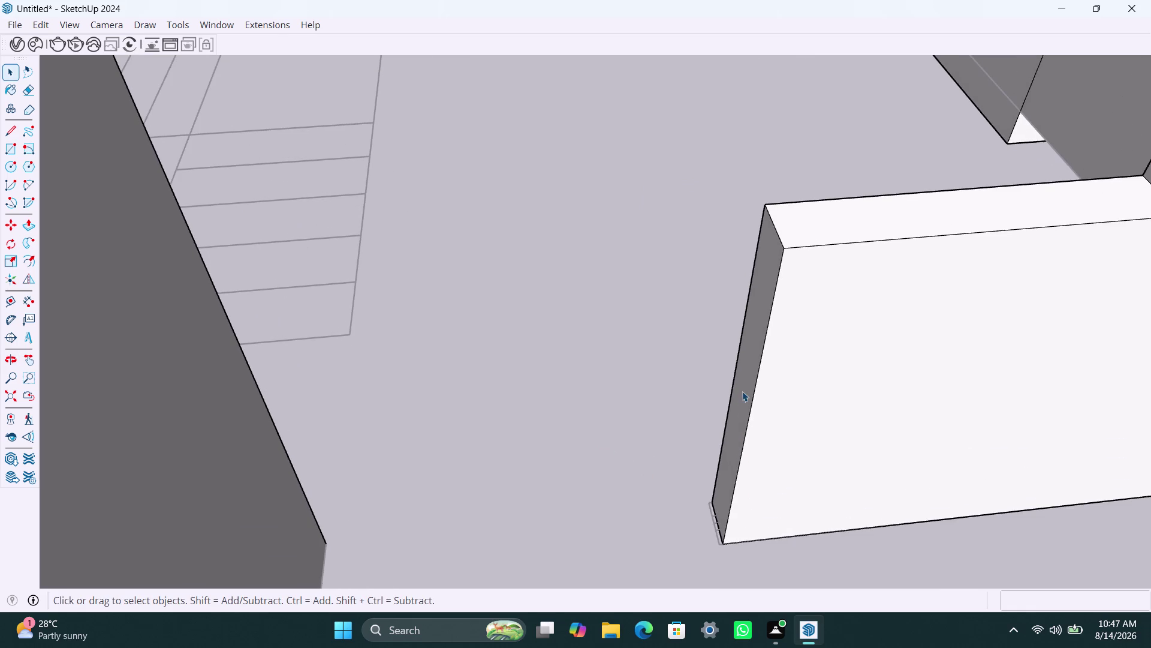
click(744, 389)
key(p)
click(745, 393)
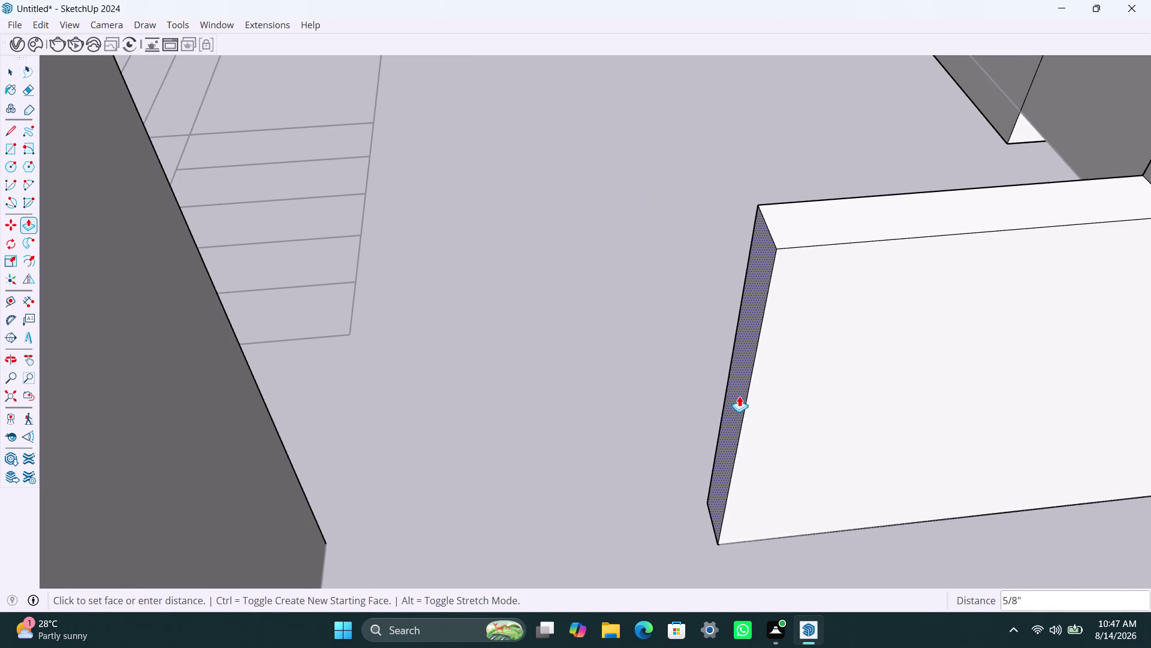
click(741, 396)
key(space)
scroll(down, 3)
middle_drag(796, 519, 770, 514)
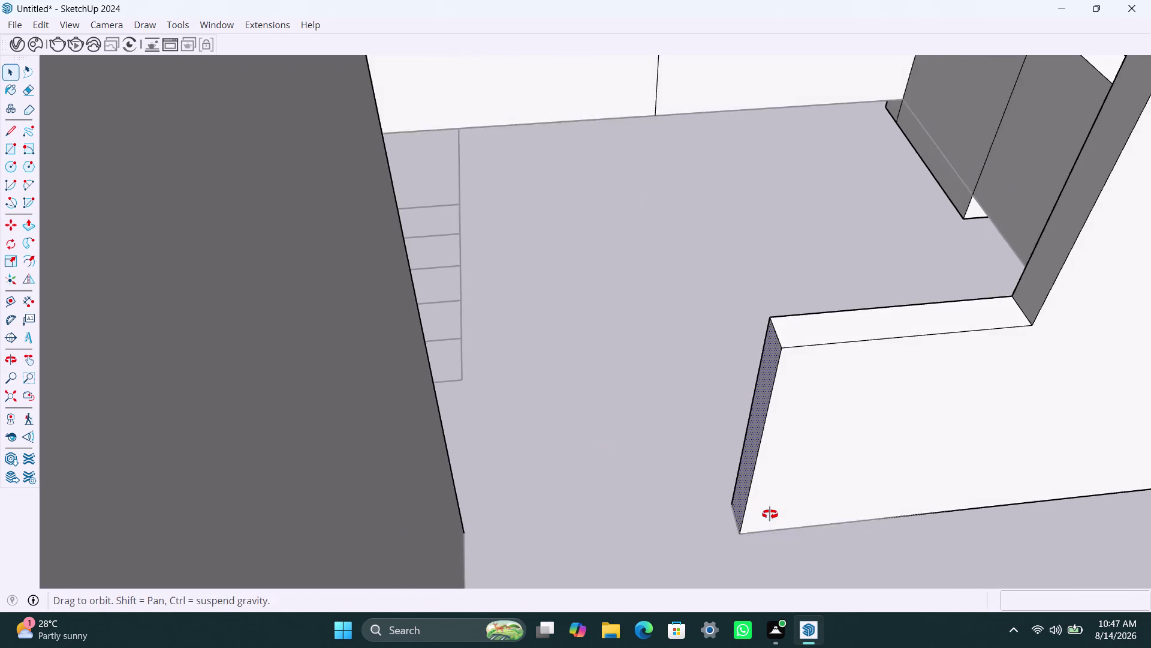
middle_drag(770, 513, 743, 519)
scroll(up, 3)
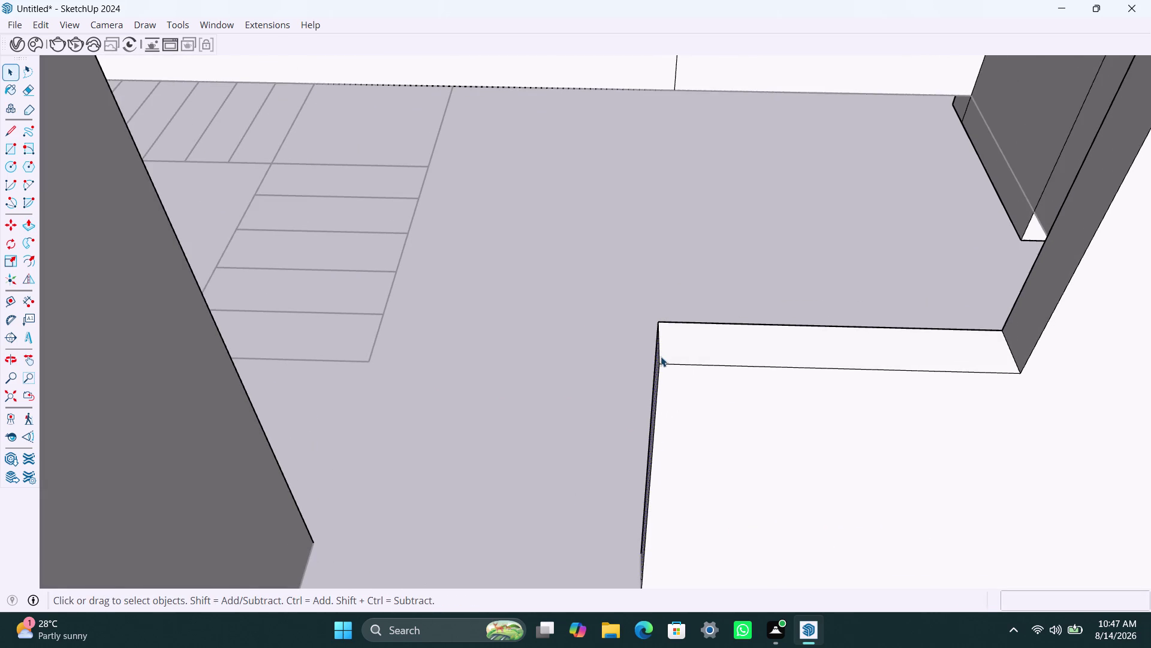
Copy the low wall's end edge across its top to split off a short strip.
click(661, 357)
key(m)
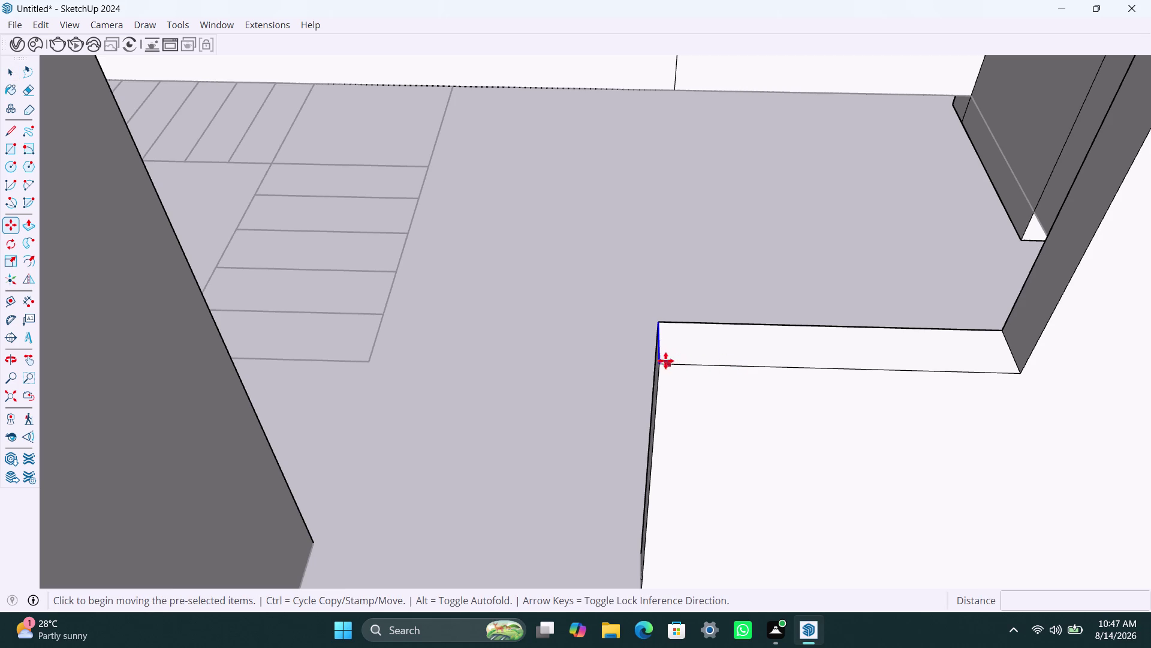
click(665, 360)
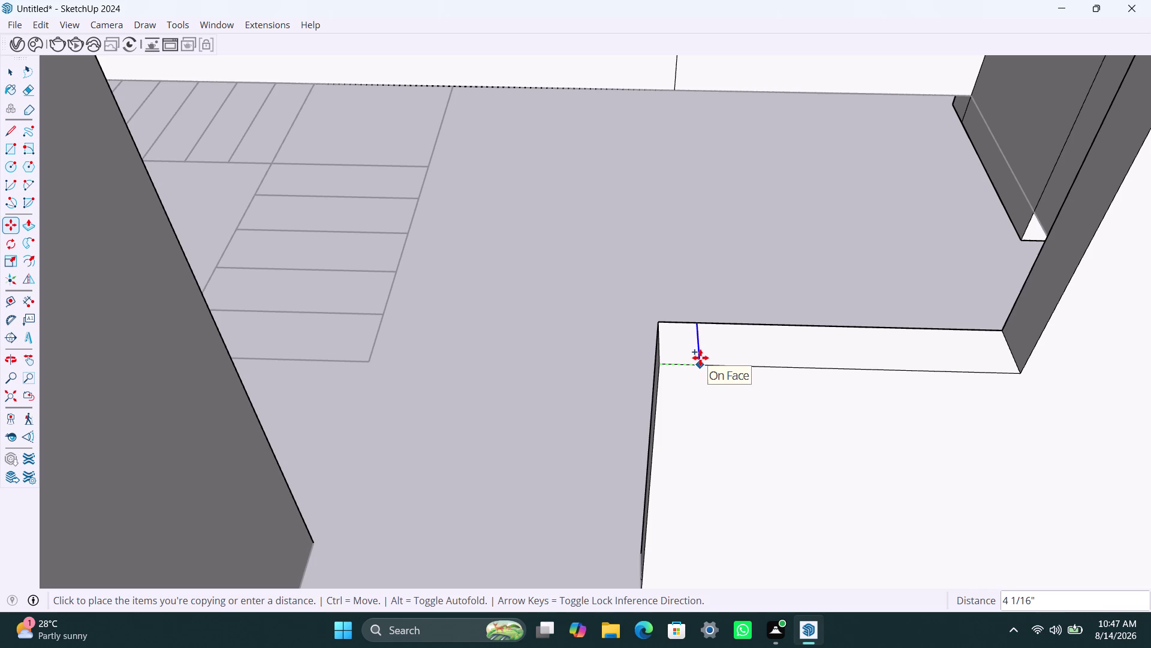
click(702, 357)
key(space)
Pull the small end strip up 4' to form a narrow post.
click(685, 353)
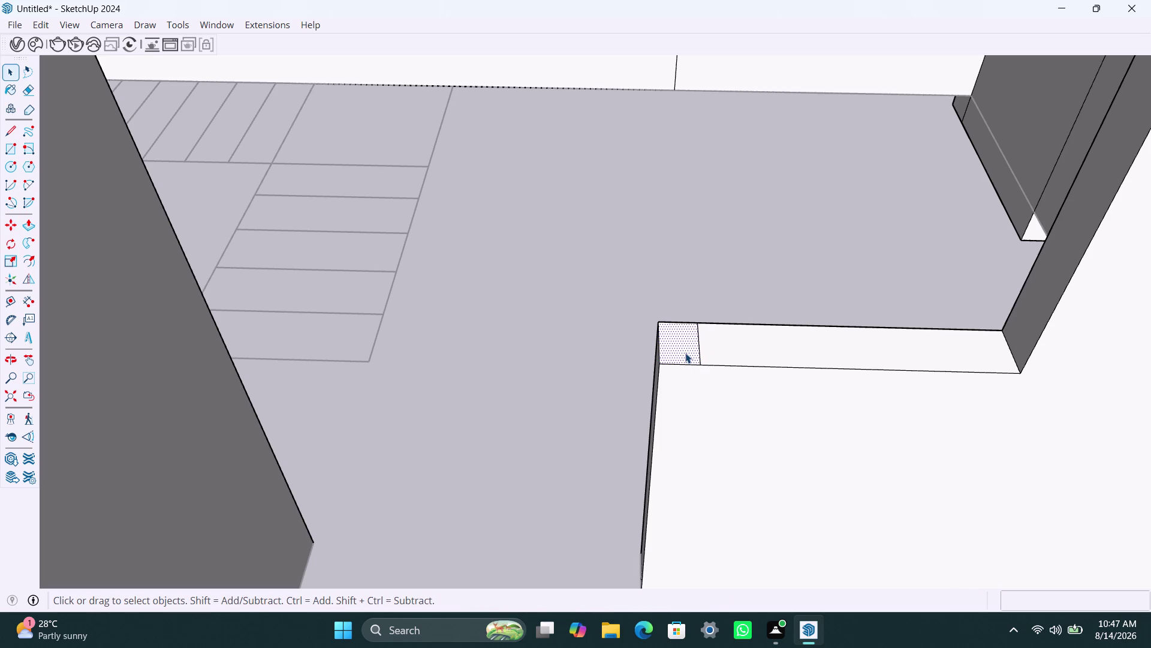
key(p)
click(685, 352)
scroll(down, 3)
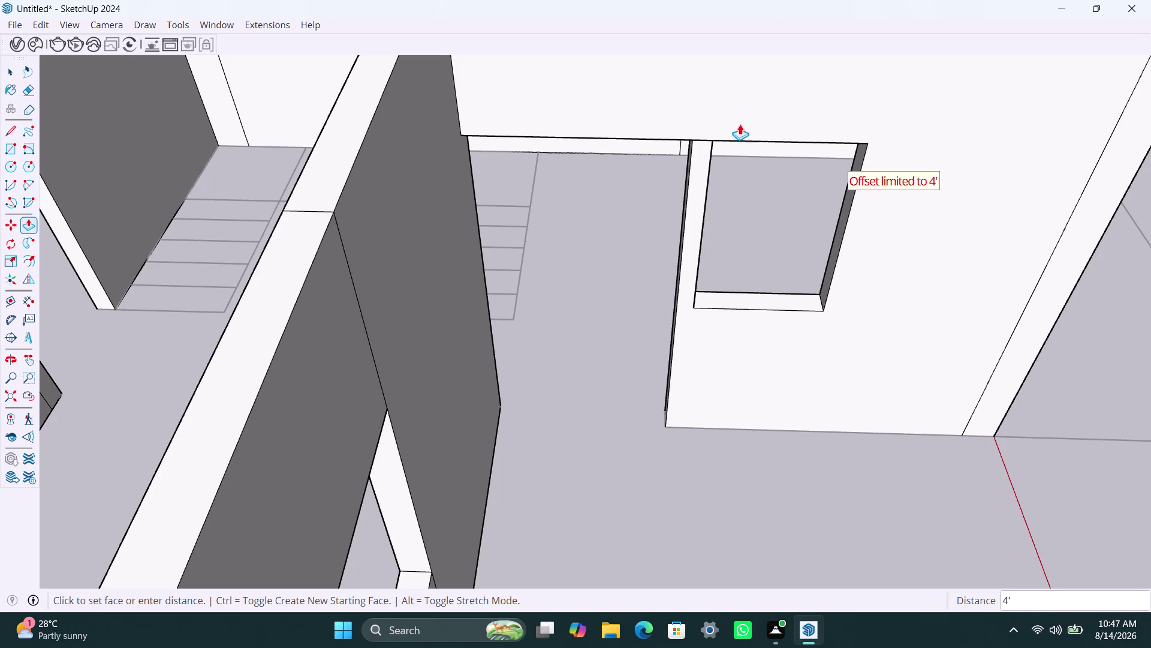
text(4)
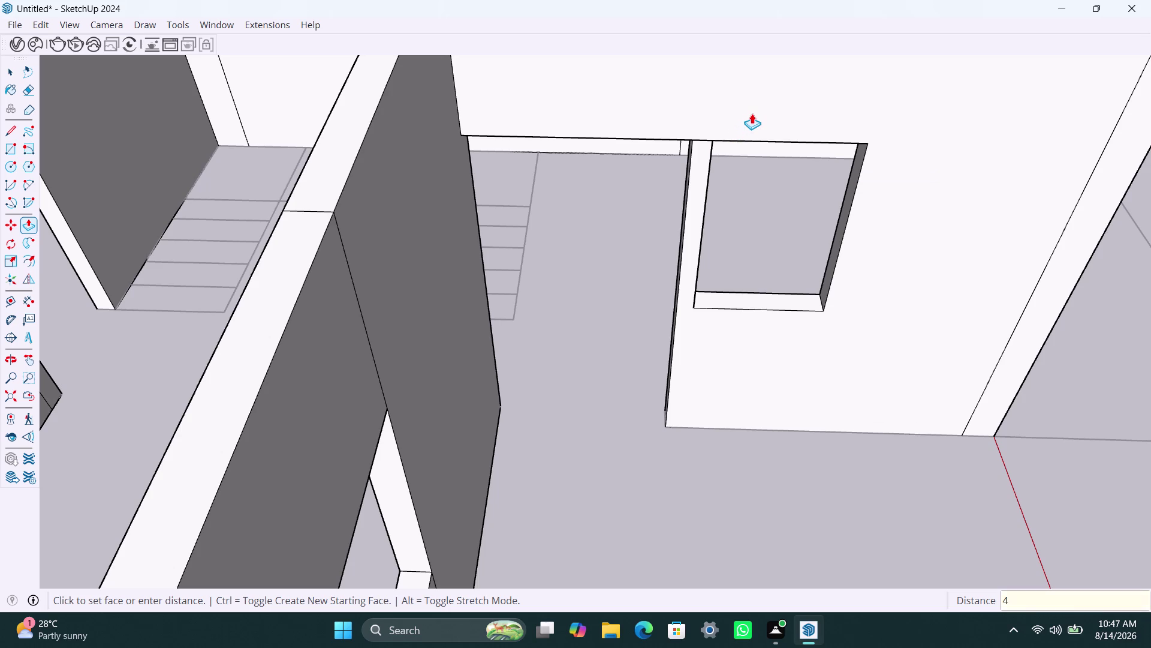
text(')
key(Return)
key(space)
click(752, 113)
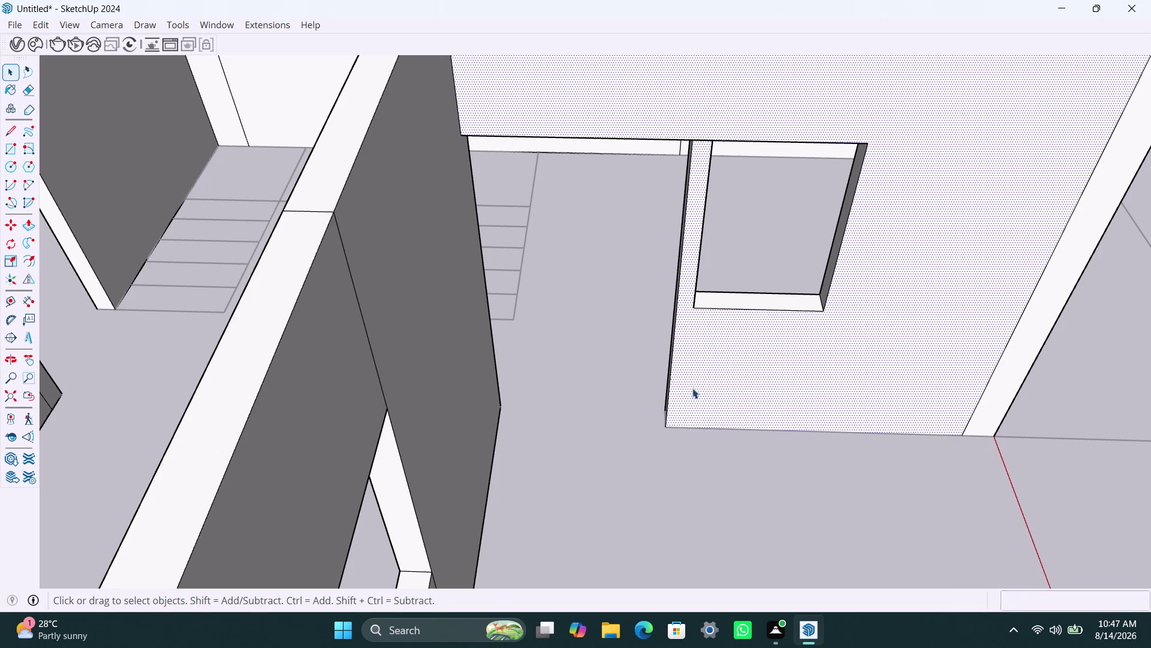
scroll(up, 3)
middle_drag(725, 516, 703, 516)
scroll(down, 3)
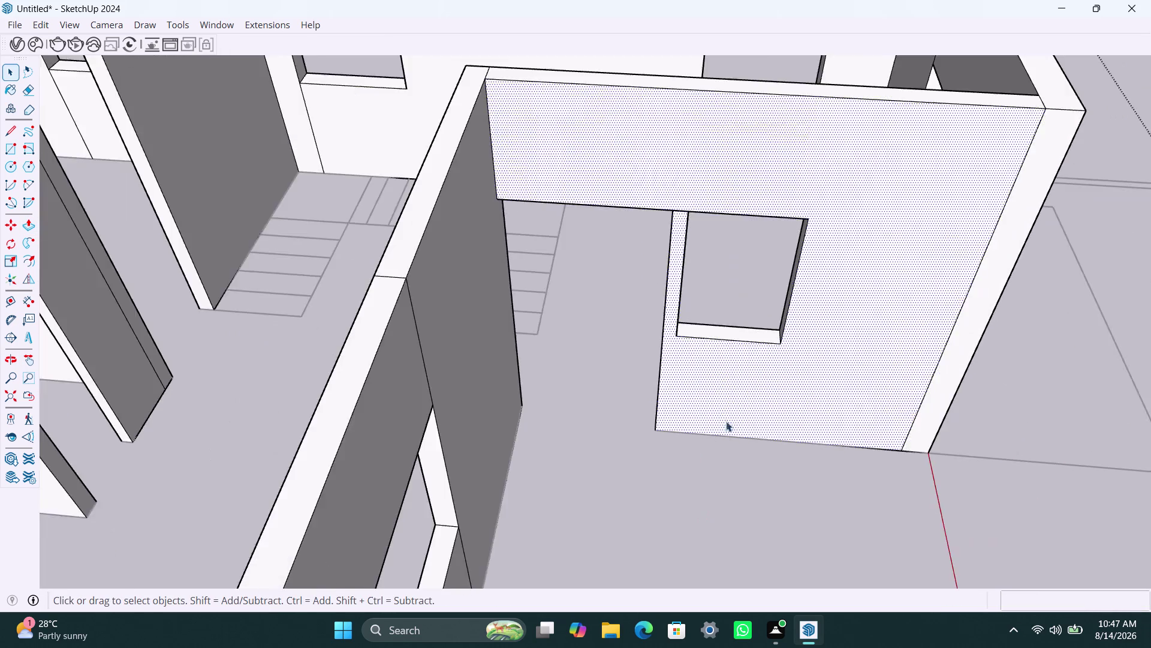
scroll(down, 3)
middle_drag(690, 487, 513, 460)
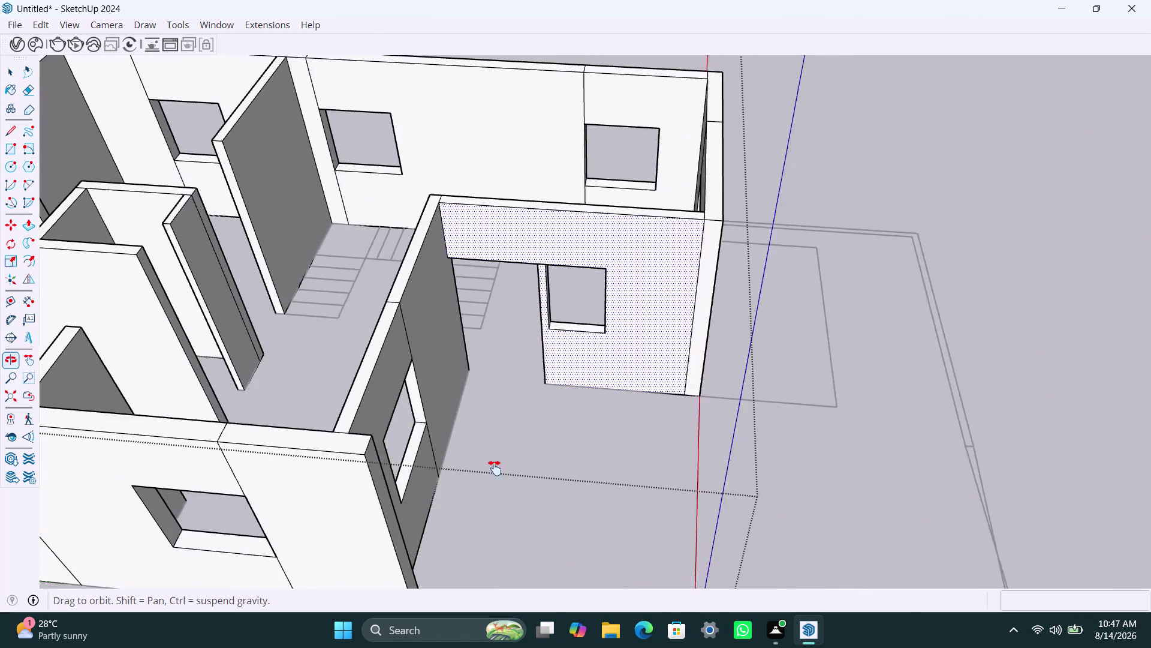
middle_drag(513, 460, 481, 474)
scroll(up, 3)
middle_drag(480, 487, 508, 290)
scroll(up, 3)
scroll(down, 3)
middle_drag(567, 238, 579, 257)
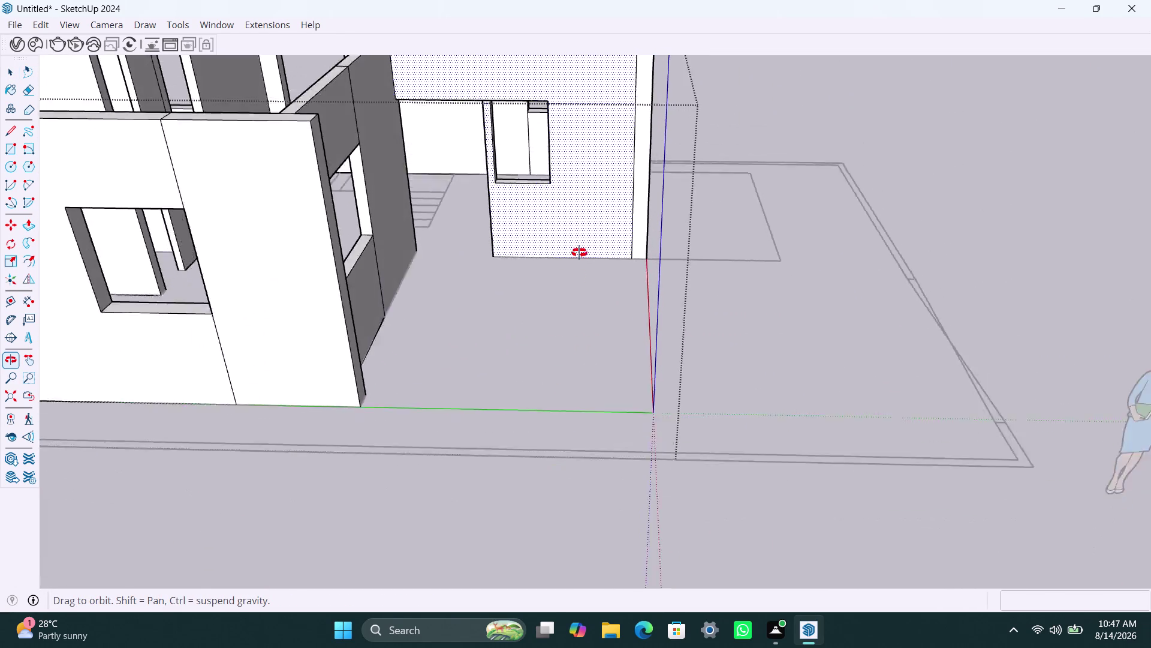
middle_drag(579, 258, 585, 103)
scroll(up, 3)
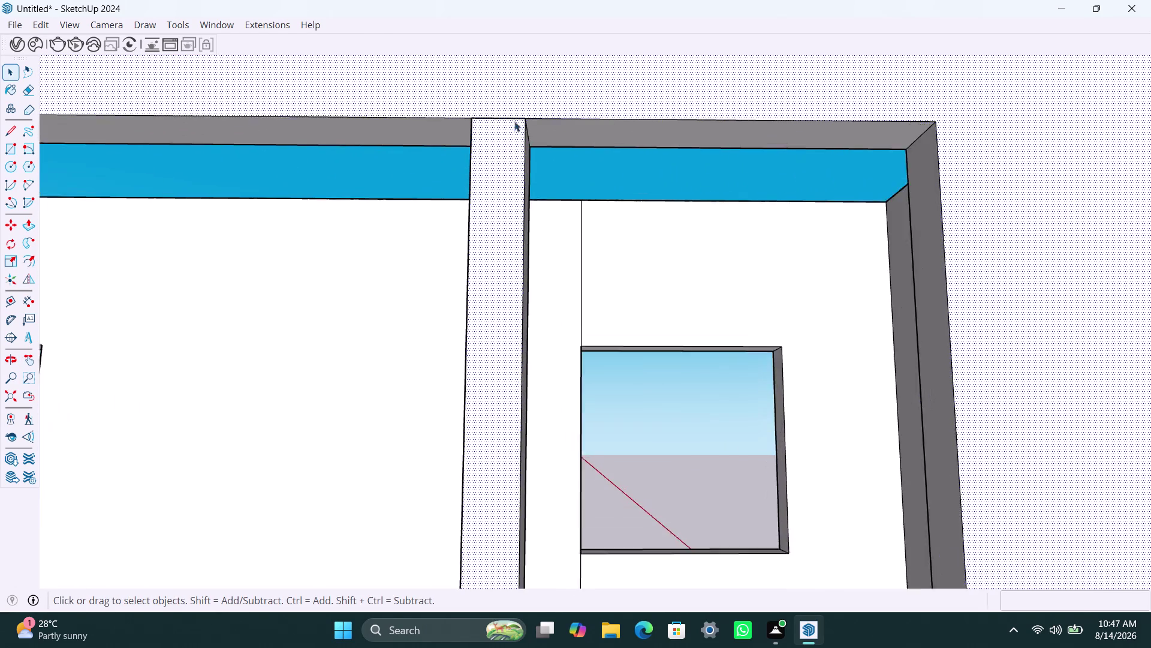
scroll(up, 3)
scroll(down, 3)
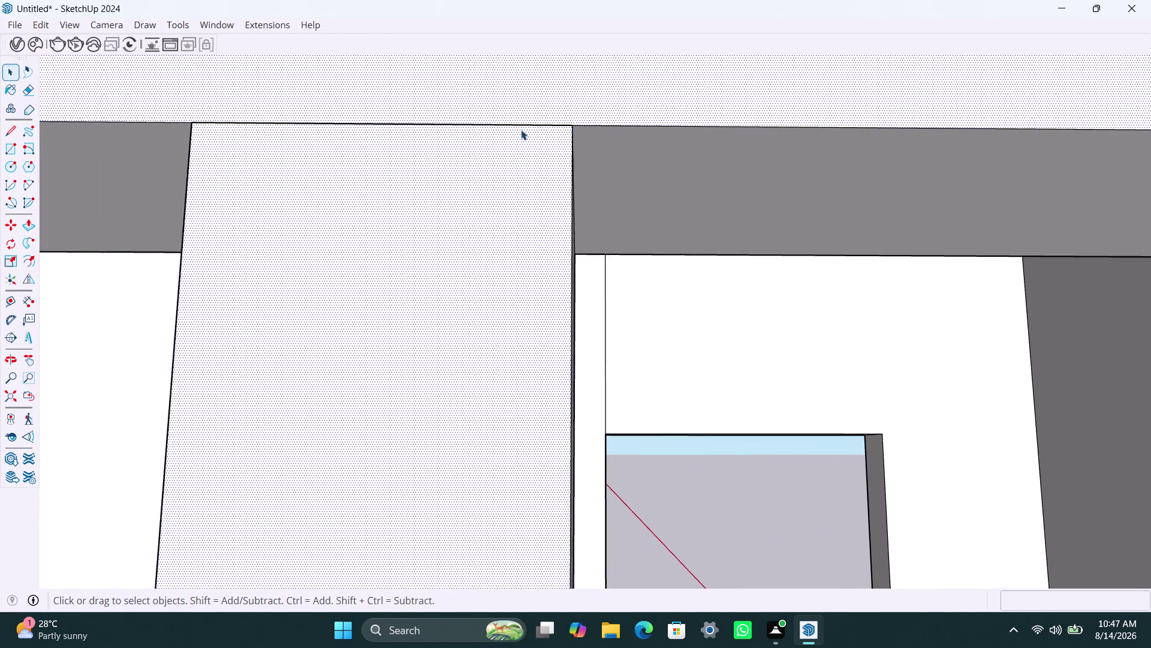
scroll(down, 3)
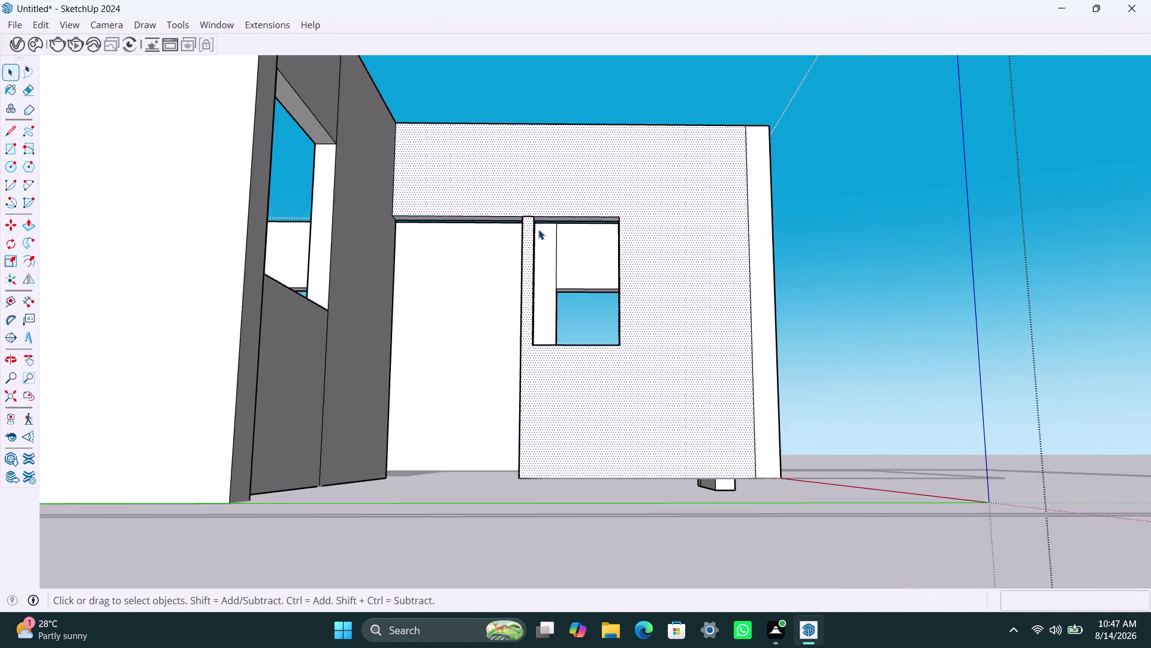
middle_drag(545, 251, 549, 334)
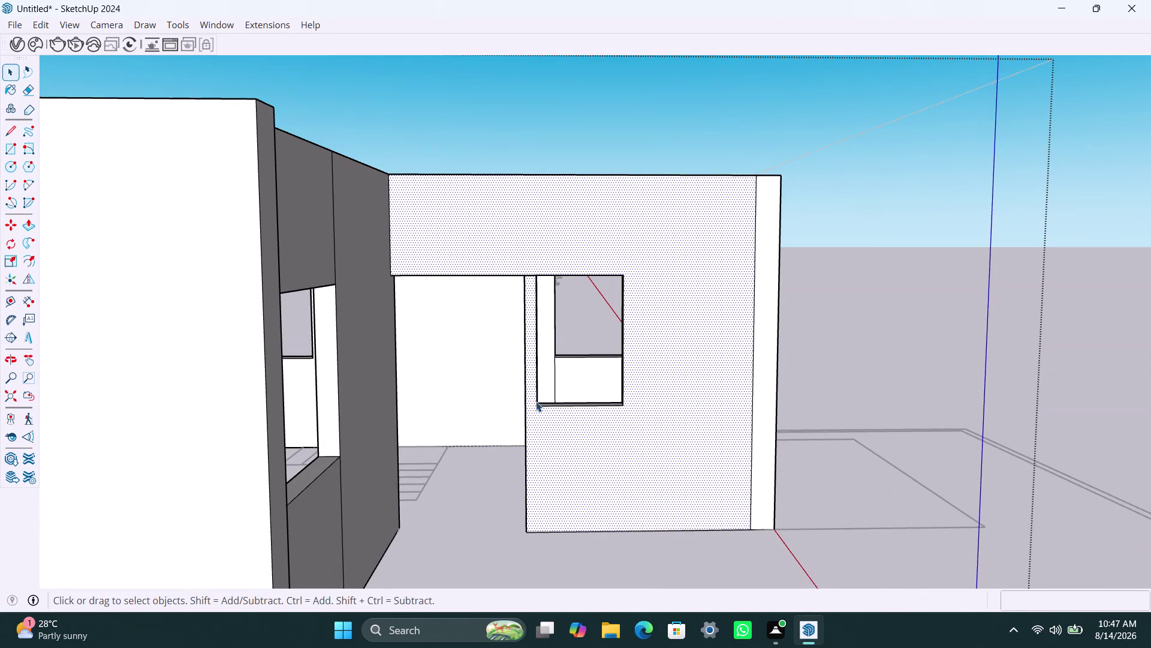
scroll(down, 3)
middle_drag(544, 361, 552, 448)
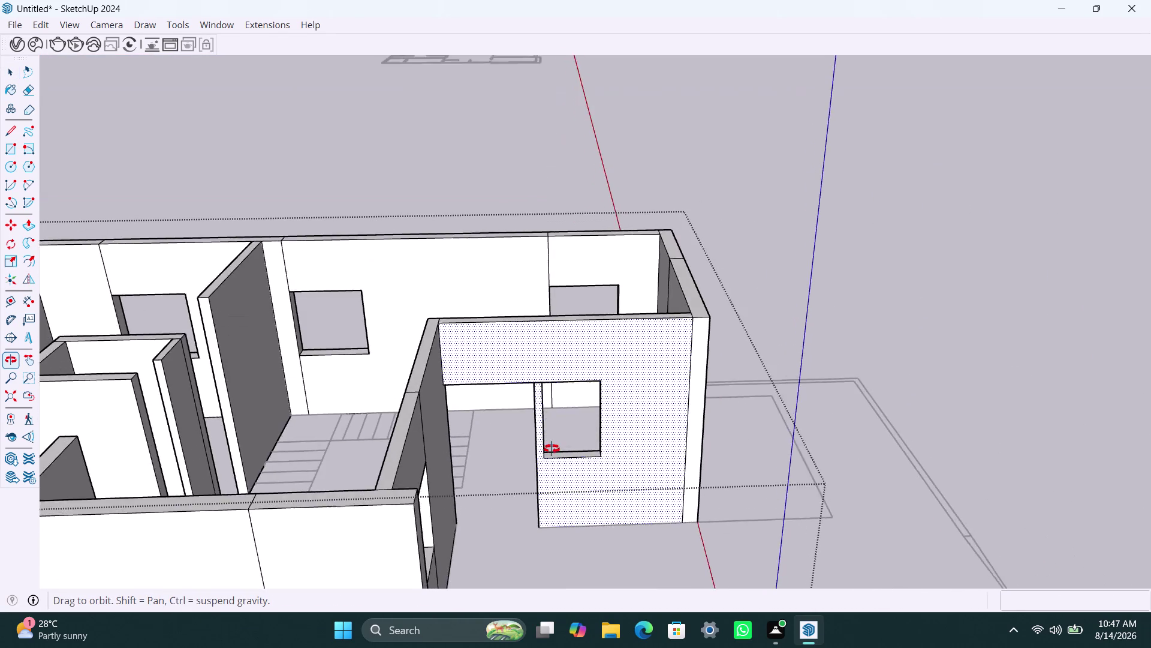
middle_drag(552, 448, 376, 541)
scroll(down, 3)
middle_drag(602, 320, 463, 384)
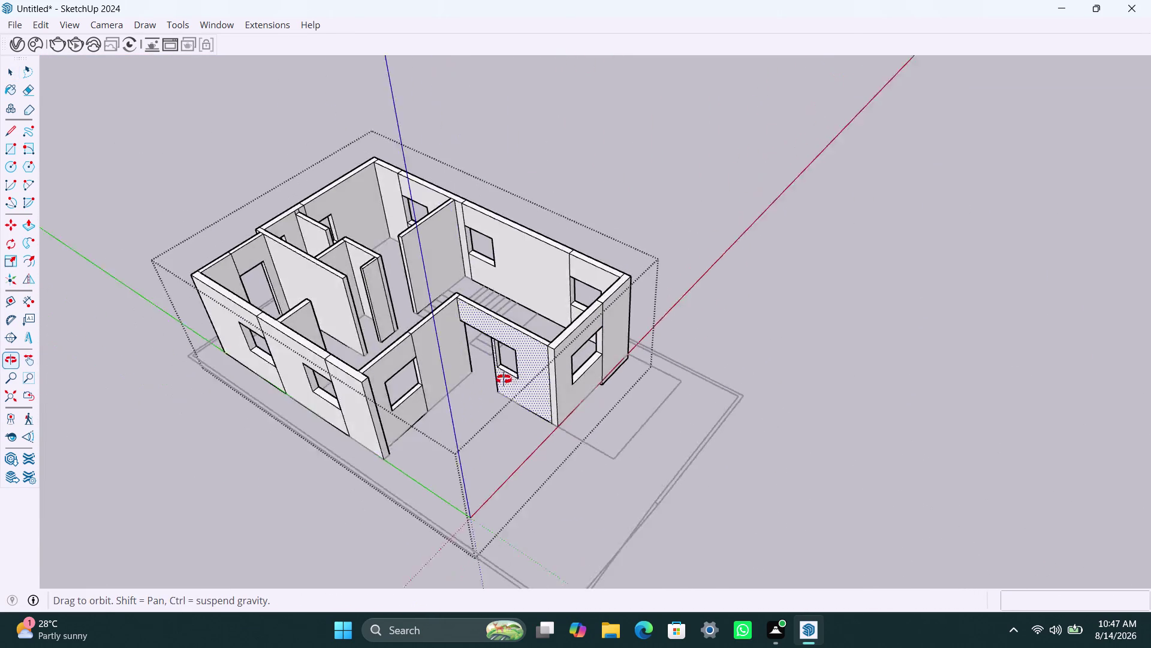
middle_drag(463, 384, 373, 379)
scroll(up, 3)
middle_drag(634, 294, 472, 343)
scroll(down, 3)
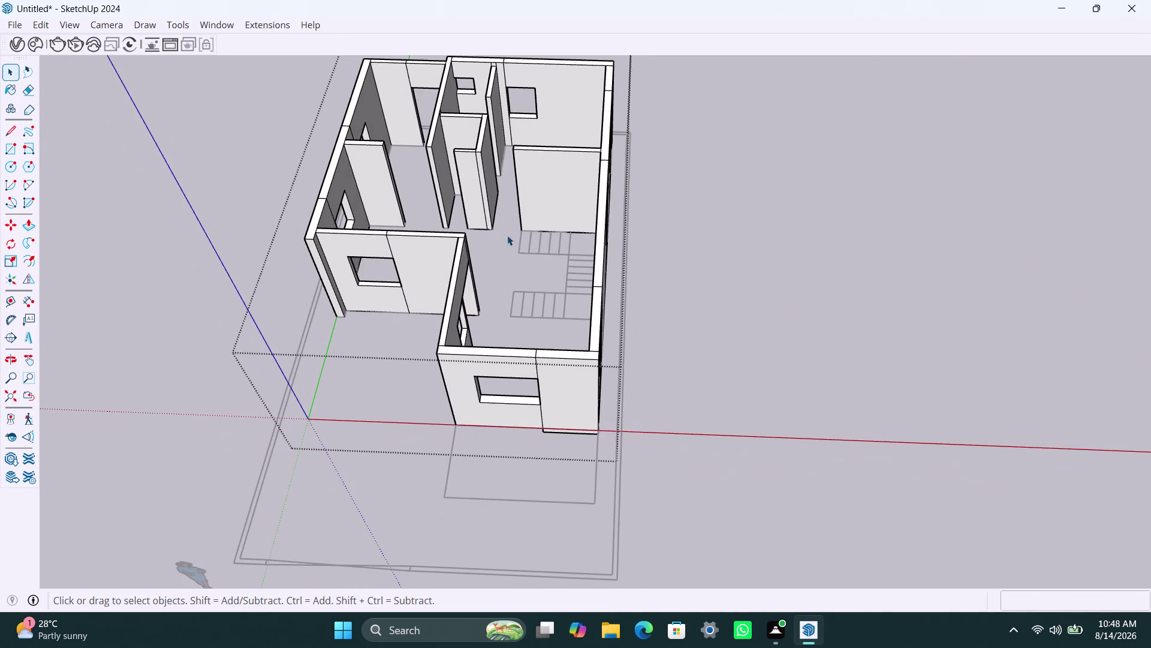
middle_drag(512, 235, 671, 431)
scroll(up, 3)
middle_drag(593, 435, 536, 424)
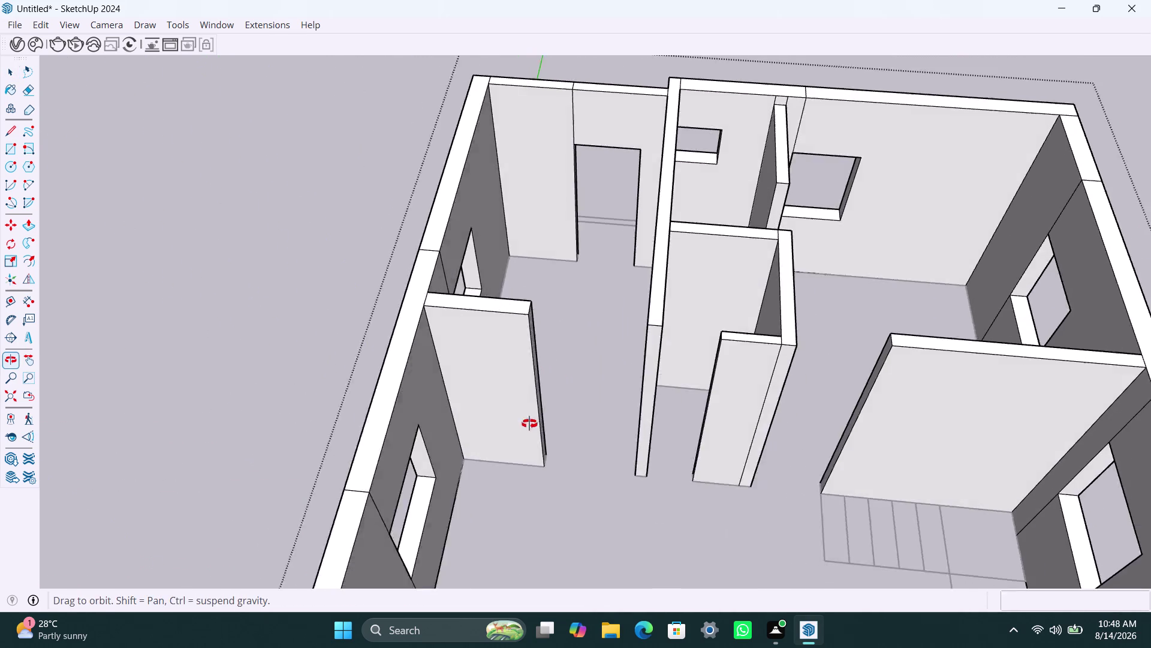
middle_drag(535, 424, 464, 422)
scroll(up, 3)
Copy the first partition's top end edge 3' down the wall end.
click(459, 246)
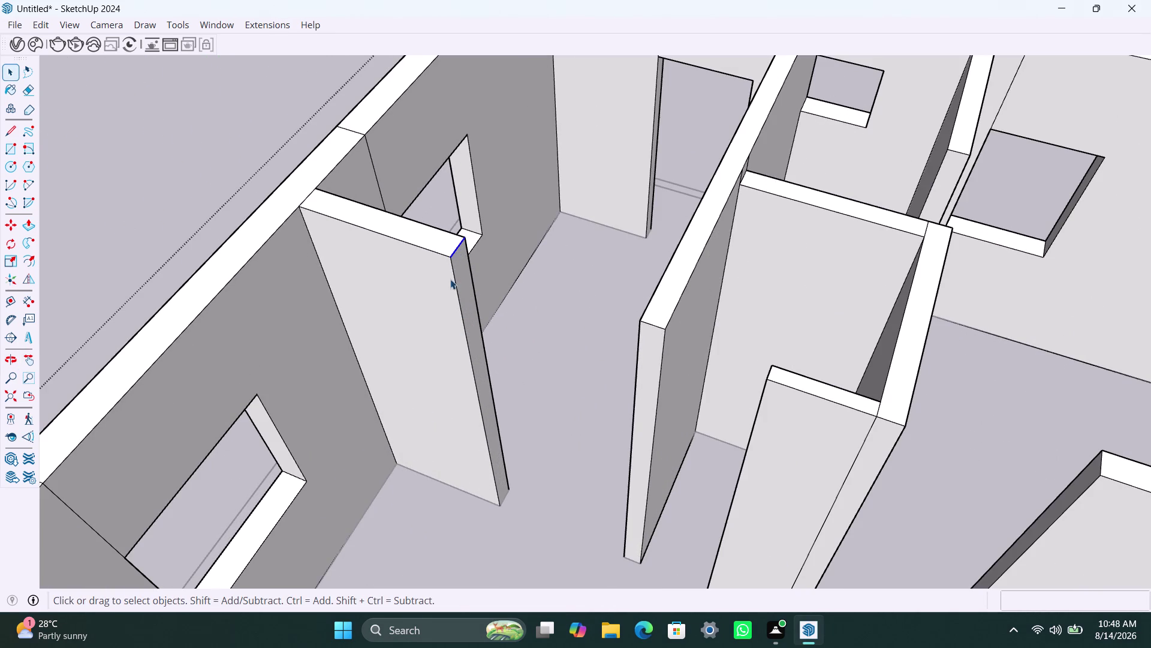
key(m)
click(454, 260)
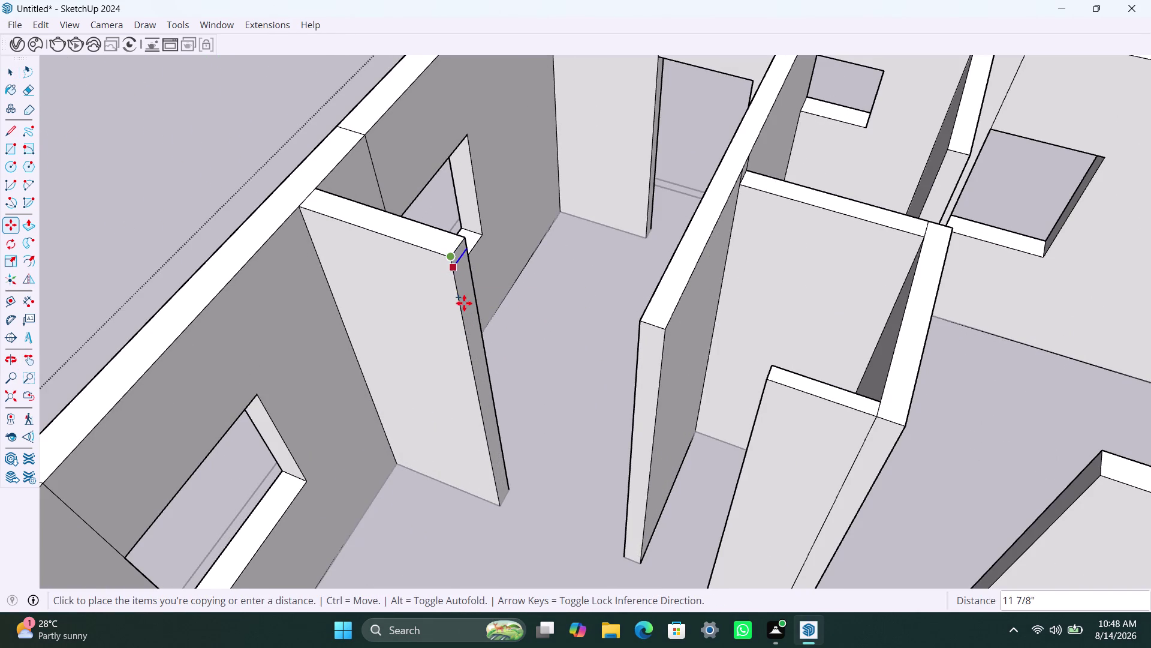
text(3')
key(Return)
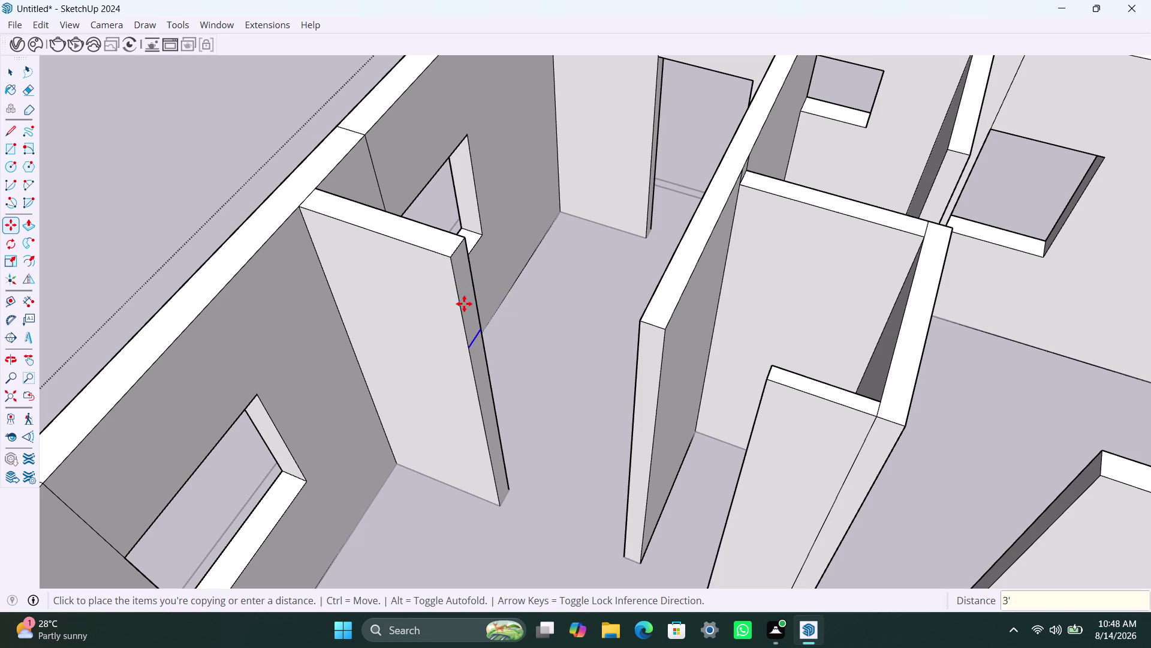
Push/Pull the upper 3' strip of that partition end across the gap.
key(space)
click(470, 302)
key(p)
click(470, 302)
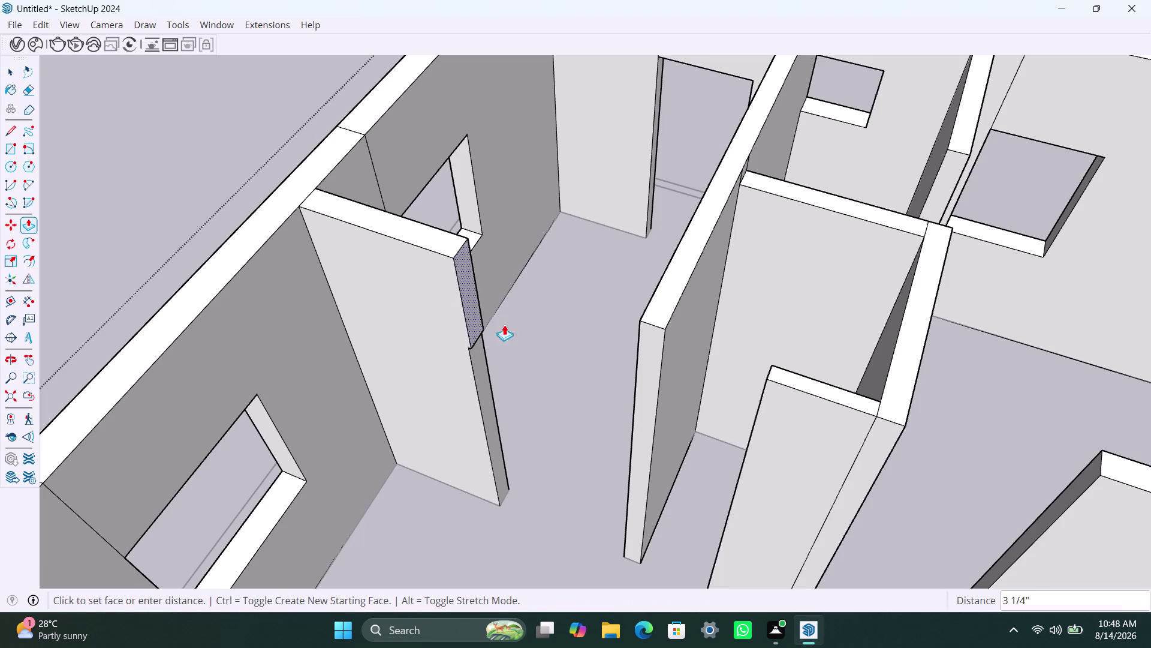
click(638, 377)
scroll(down, 3)
scroll(up, 3)
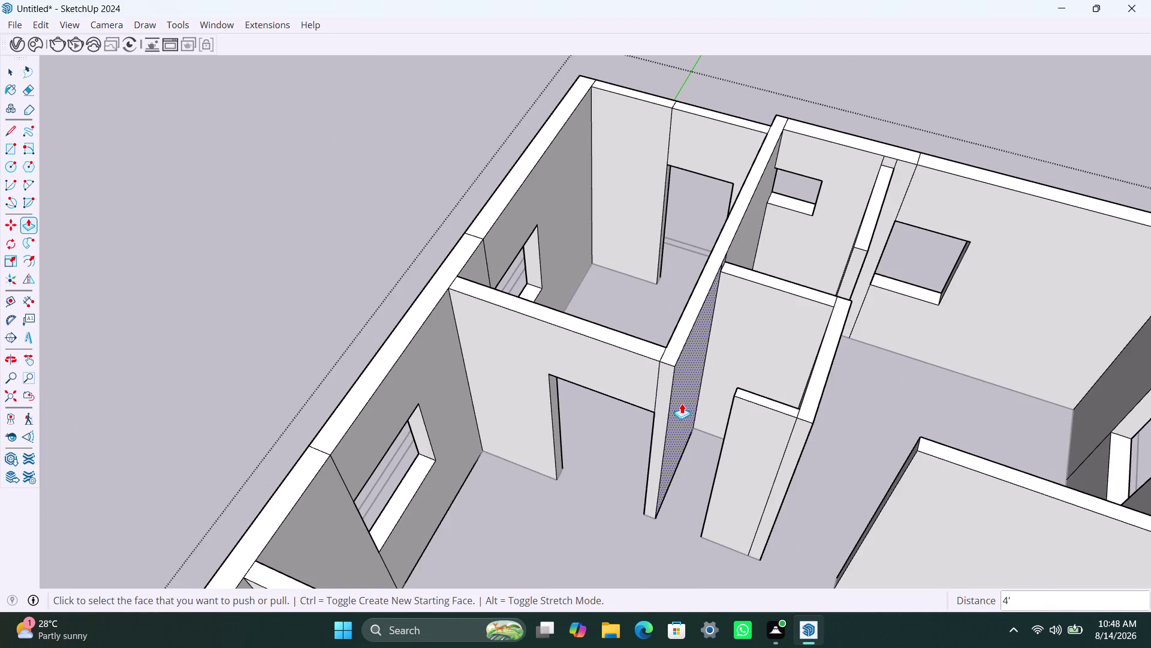
scroll(up, 3)
middle_drag(696, 430, 826, 466)
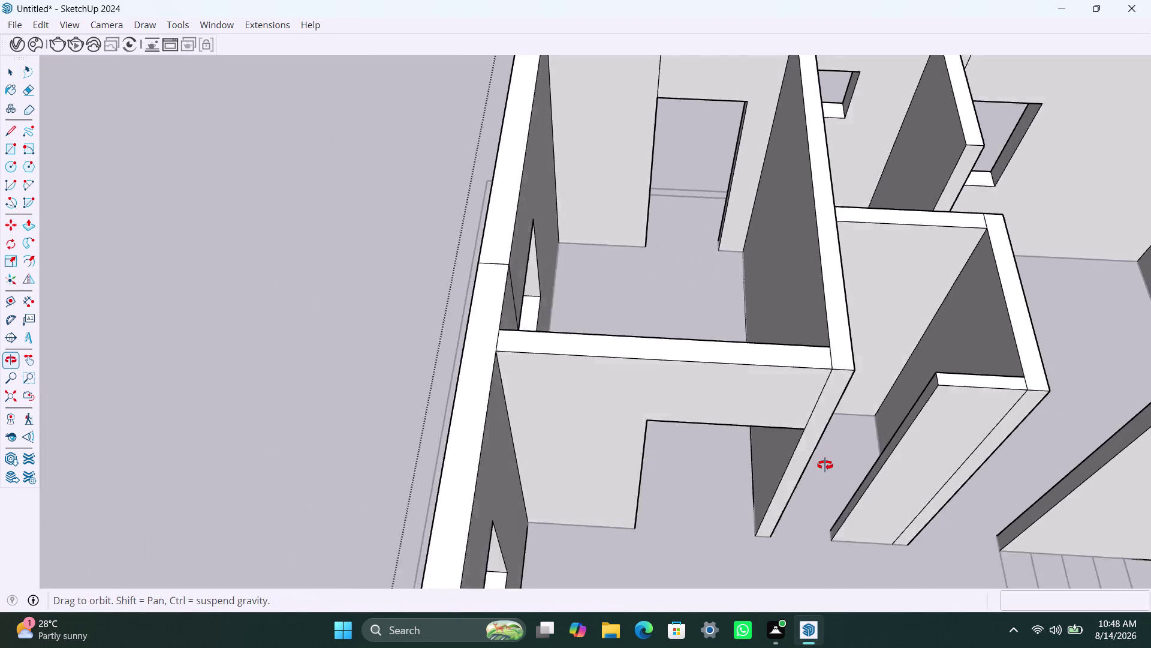
middle_drag(827, 465, 841, 470)
scroll(up, 3)
Copy the next partition's top end edge 3' down.
key(space)
click(975, 374)
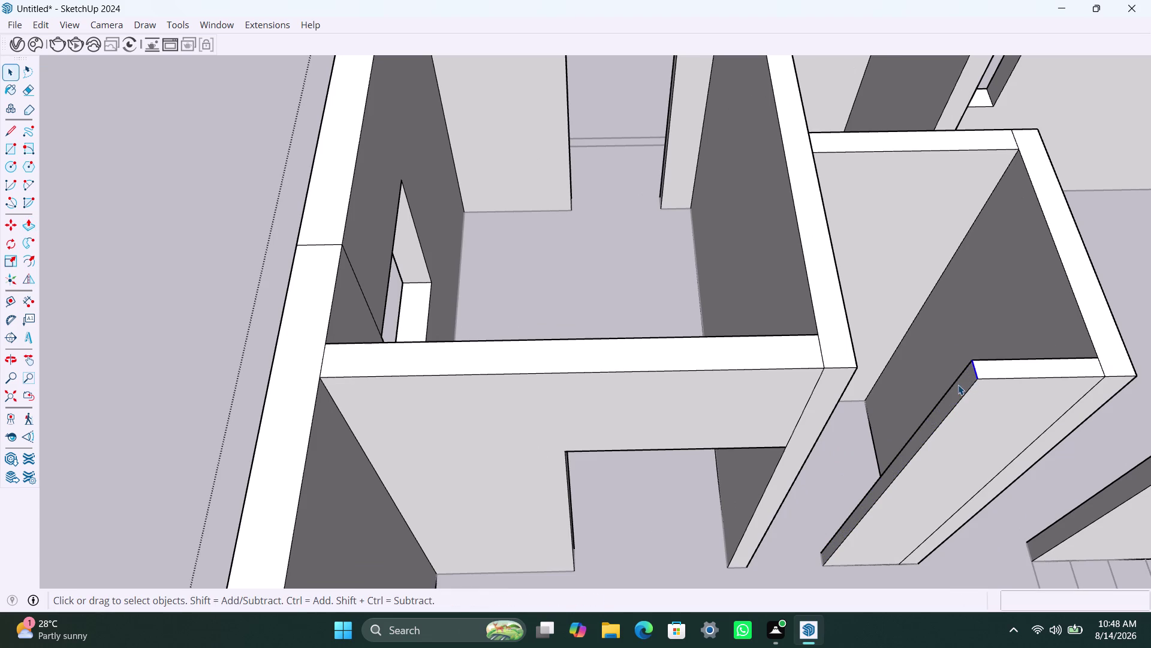
key(m)
click(976, 383)
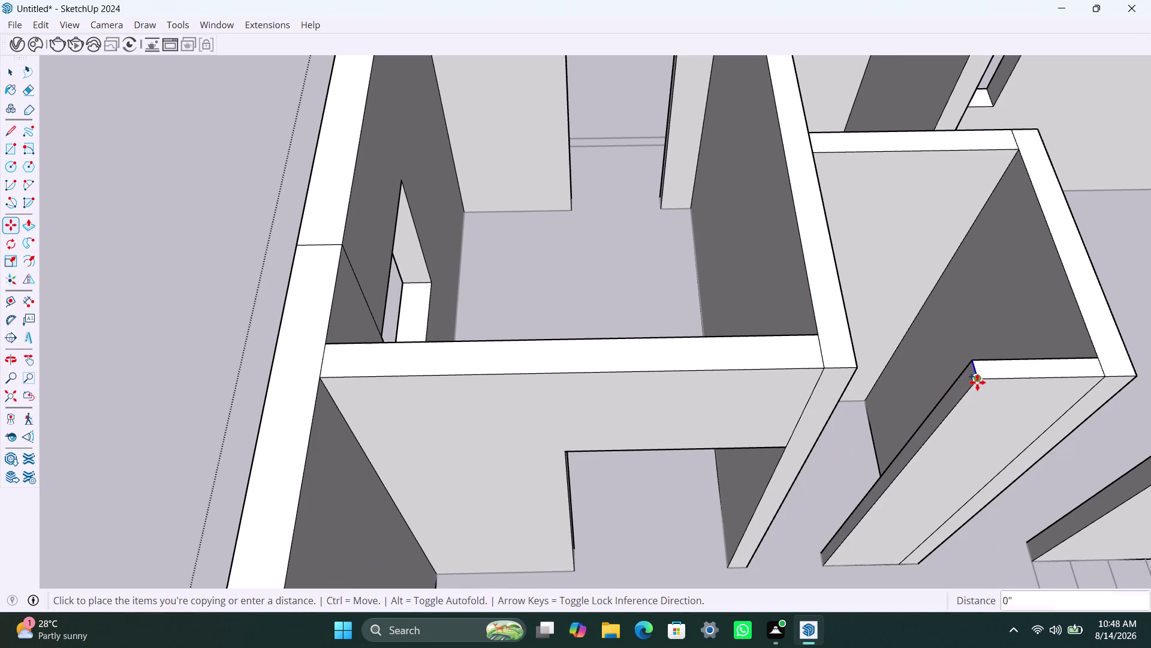
text(3')
key(Return)
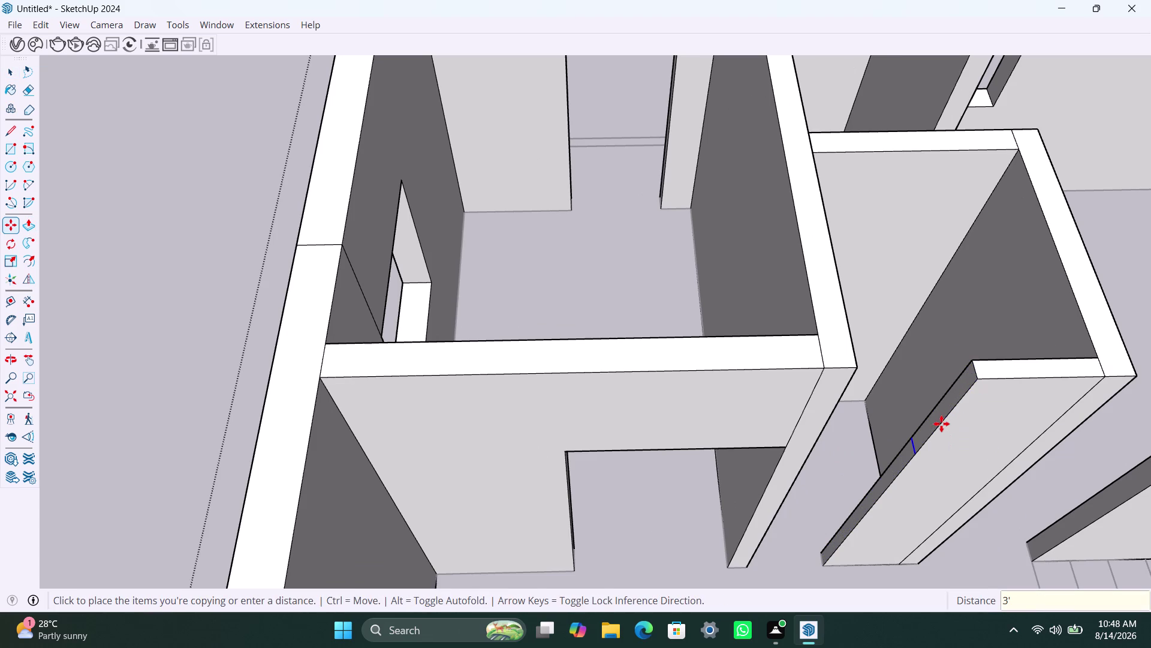
Extend the new wall-end face until it meets the neighbouring wall.
key(space)
click(936, 413)
key(p)
click(941, 416)
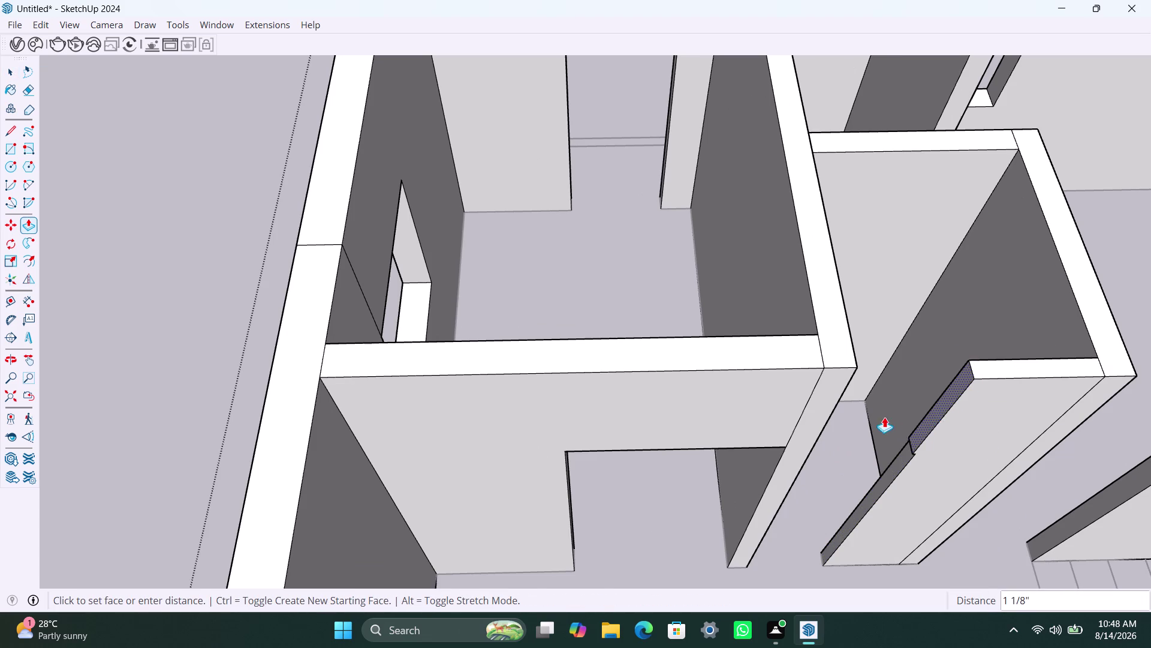
click(822, 425)
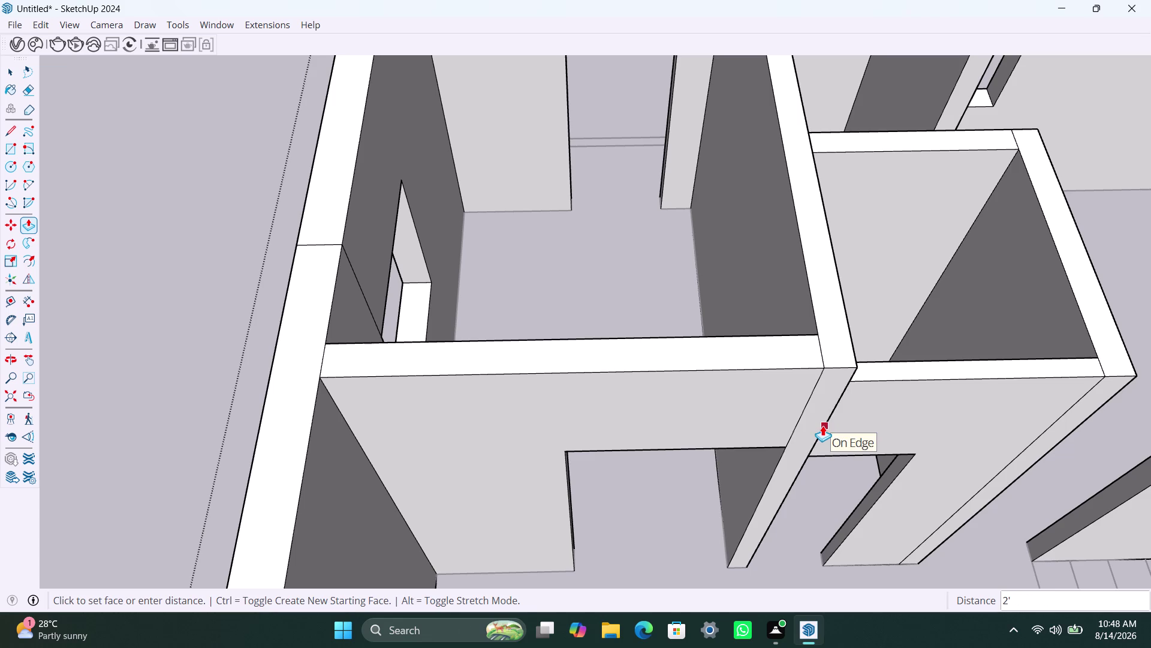
scroll(down, 3)
scroll(up, 3)
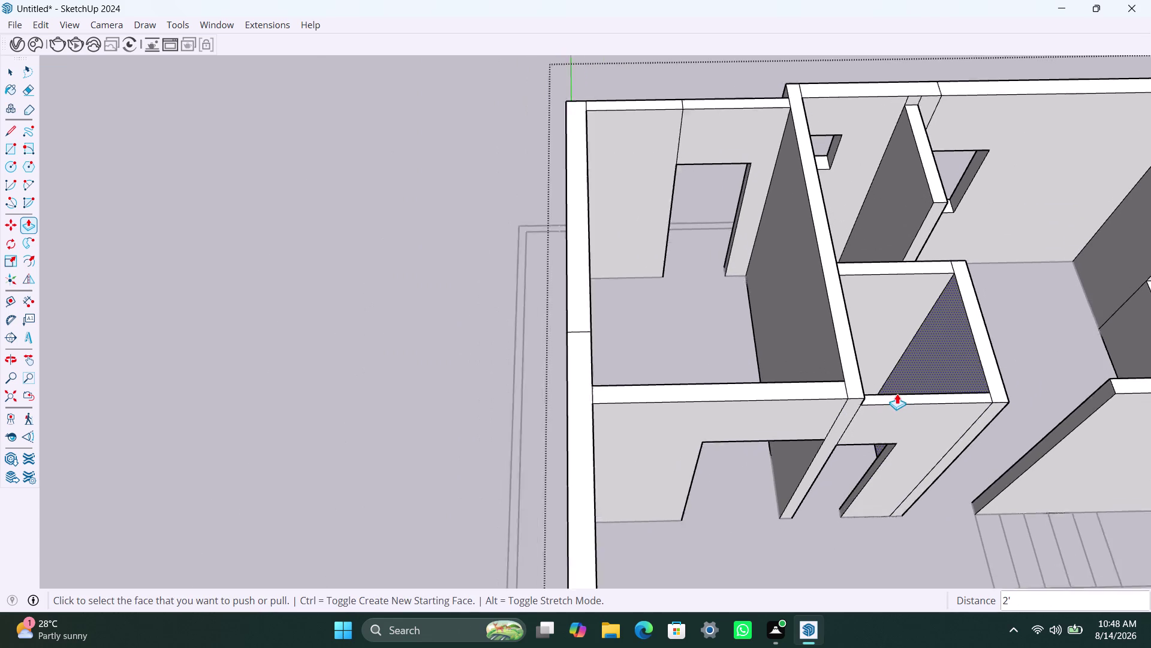
Undo, then push back the front wall face and extend the narrow face between walls.
scroll(up, 3)
scroll(down, 3)
middle_drag(851, 420, 720, 360)
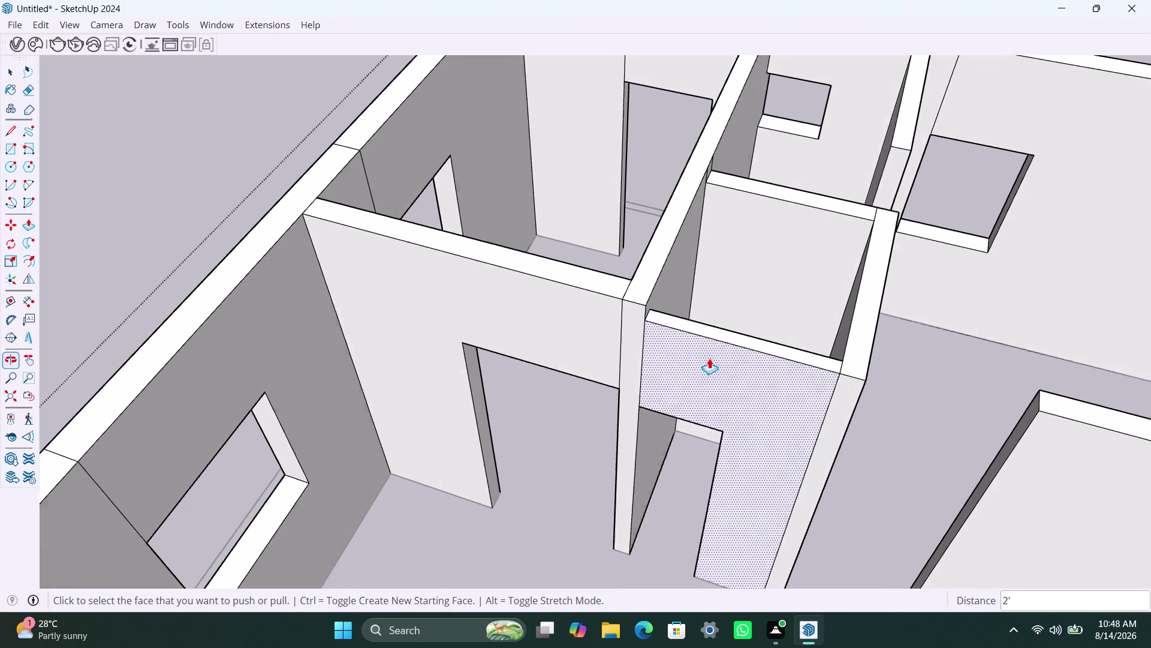
key(ctrl+z)
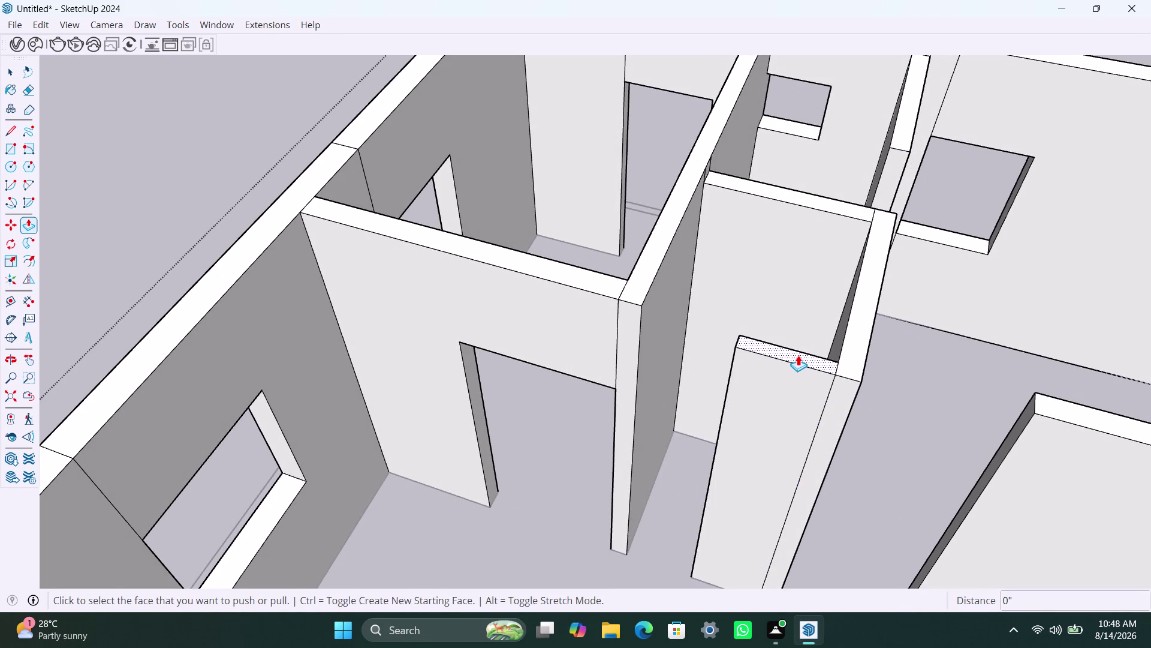
click(798, 354)
click(636, 280)
click(866, 302)
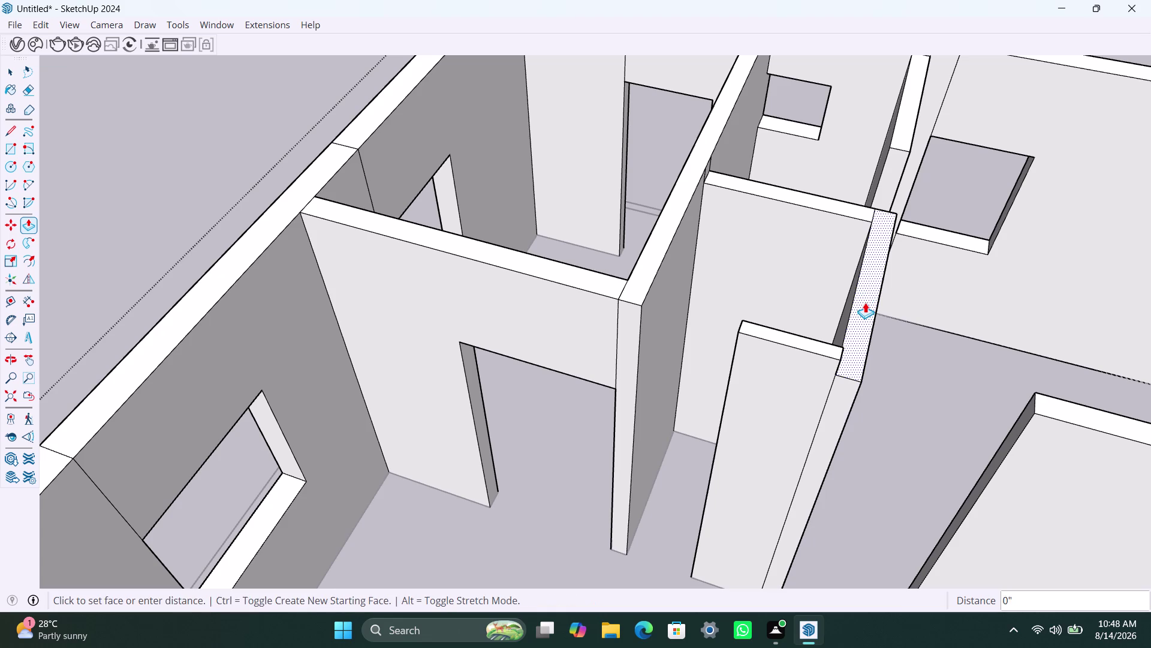
Pull the partition's top face upward.
click(652, 248)
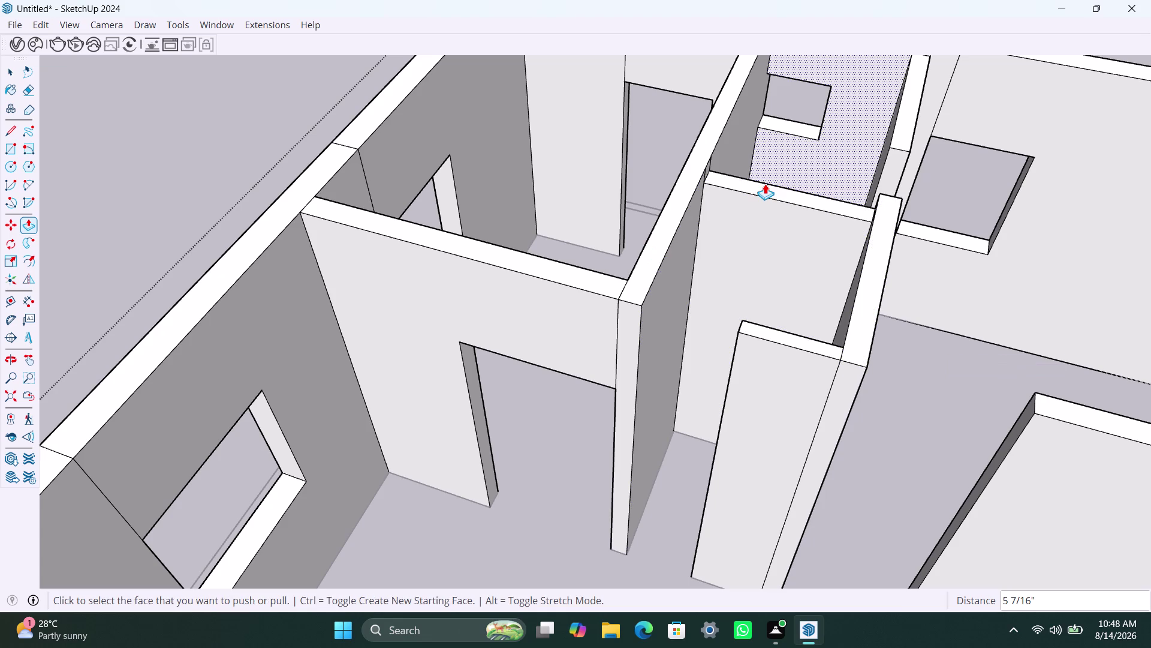
click(765, 183)
key(Escape)
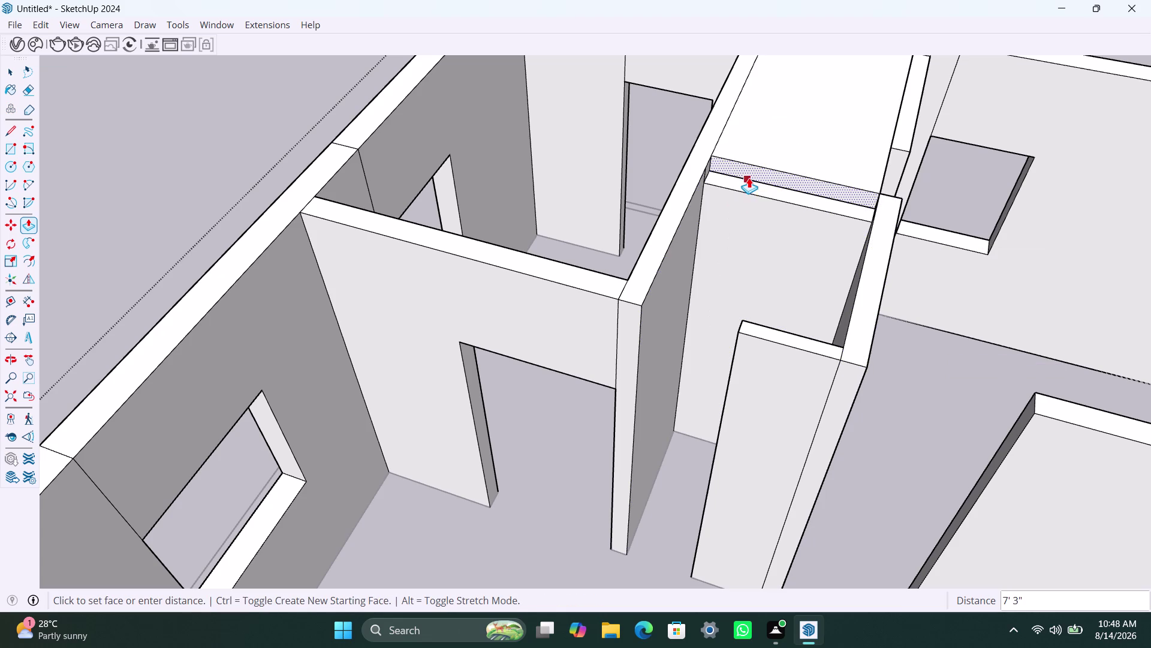
click(755, 186)
click(689, 173)
scroll(down, 3)
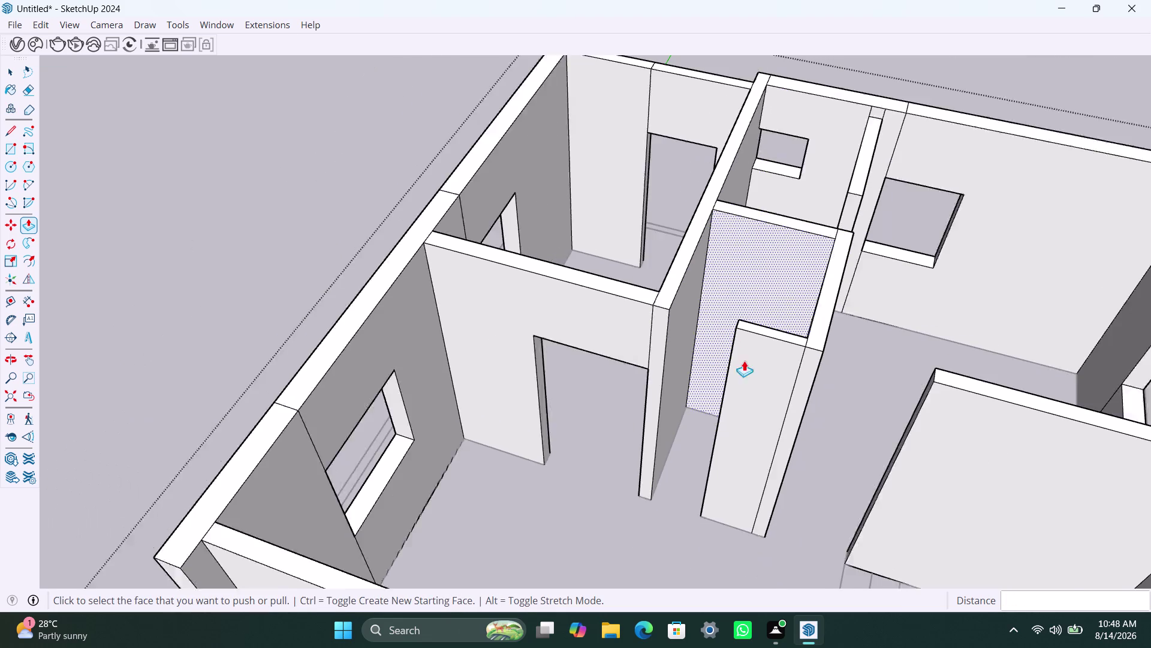
middle_drag(791, 390, 709, 365)
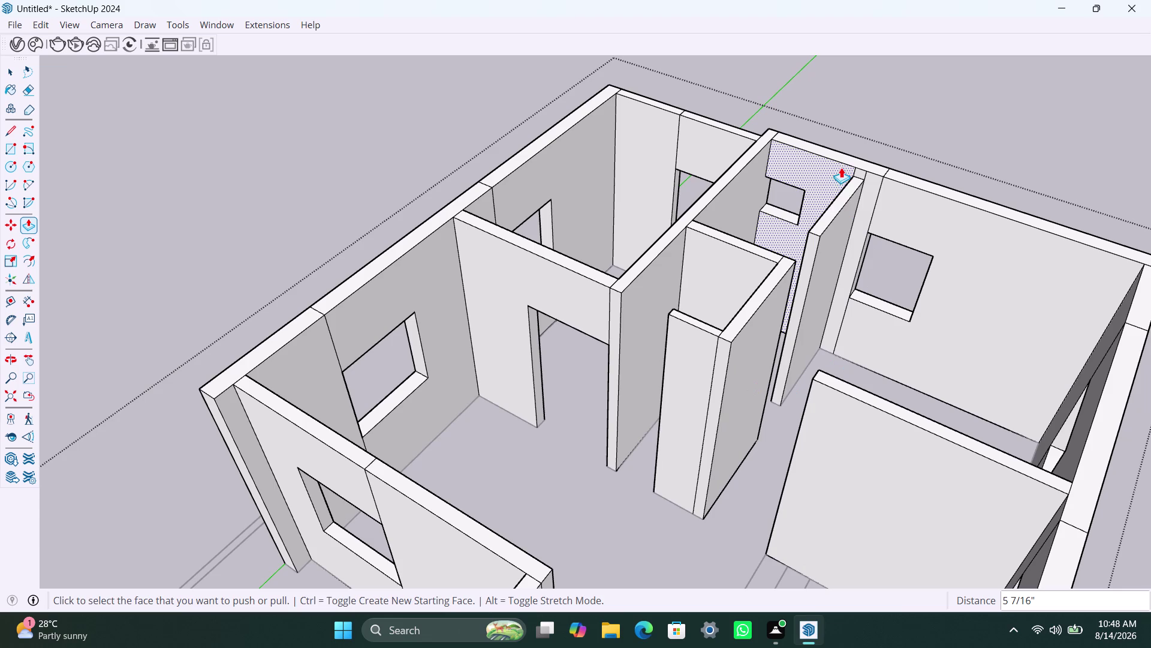
Push the wall end face and adjust the far wall and partition edge faces.
click(838, 196)
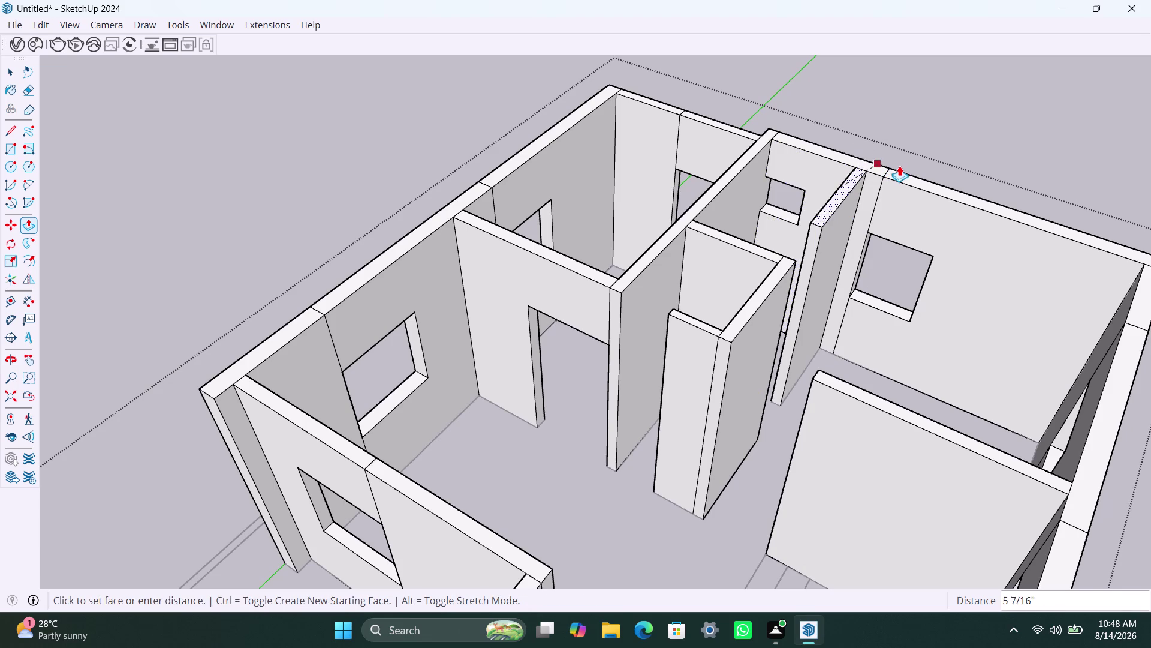
click(903, 168)
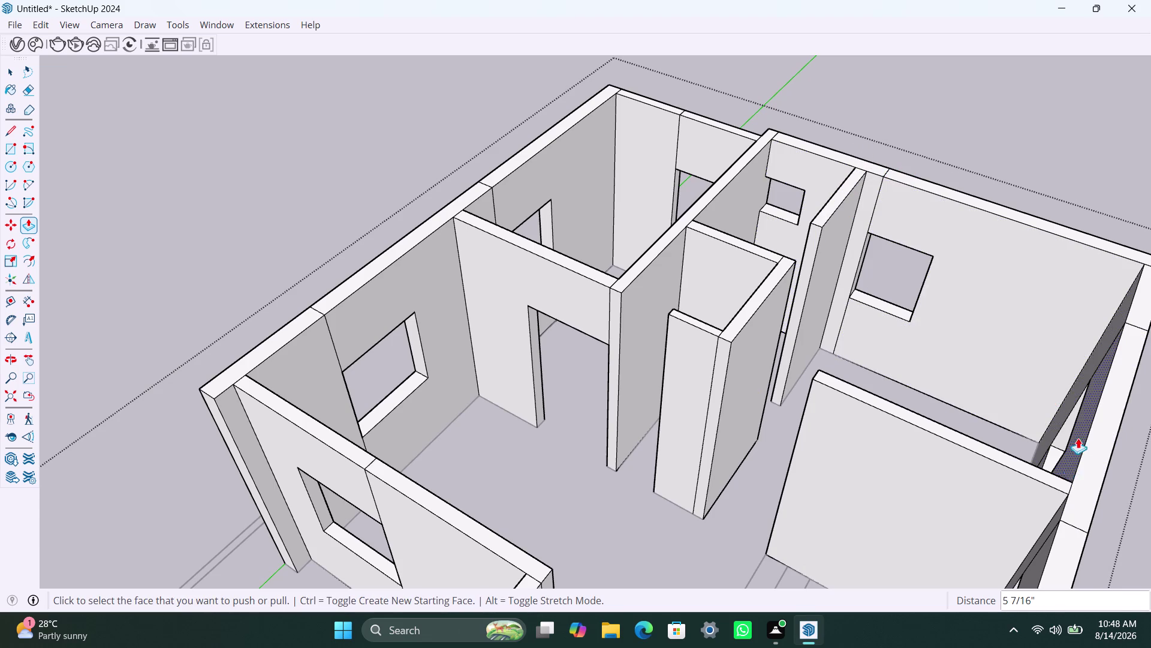
click(1048, 474)
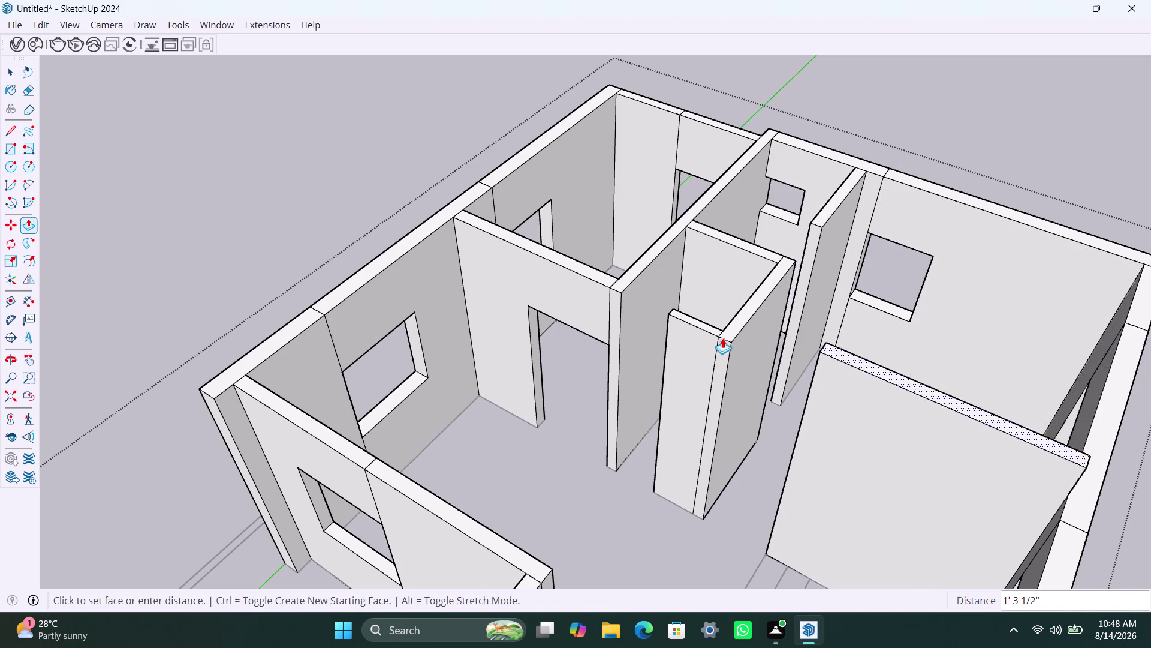
click(727, 324)
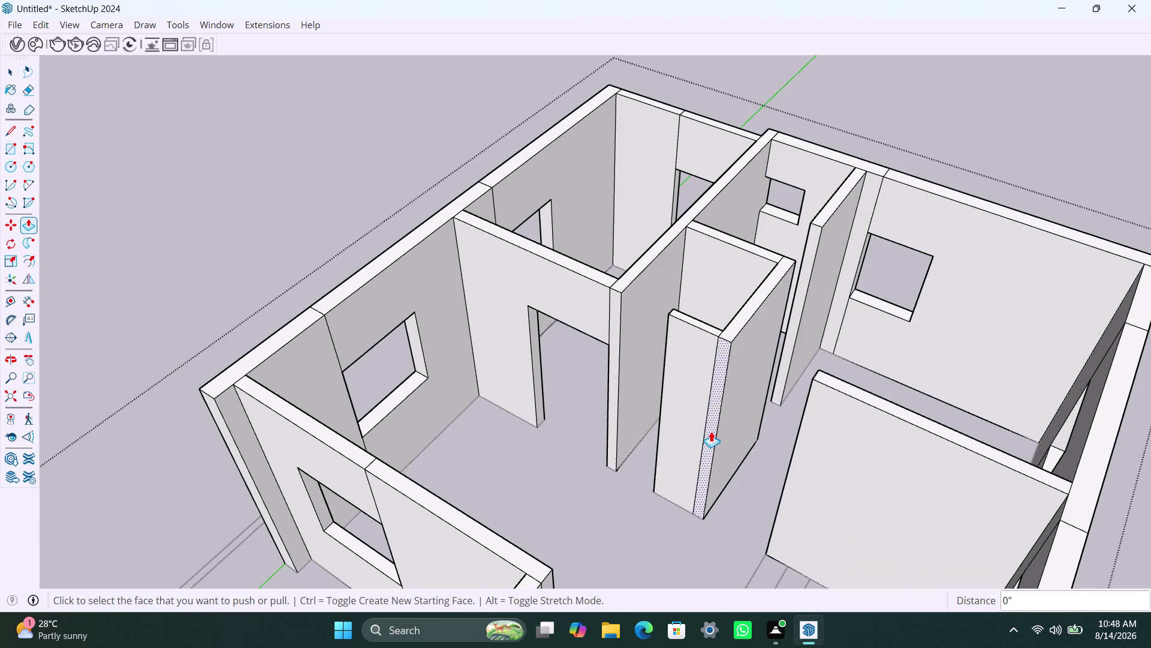
scroll(down, 3)
middle_drag(642, 494, 768, 504)
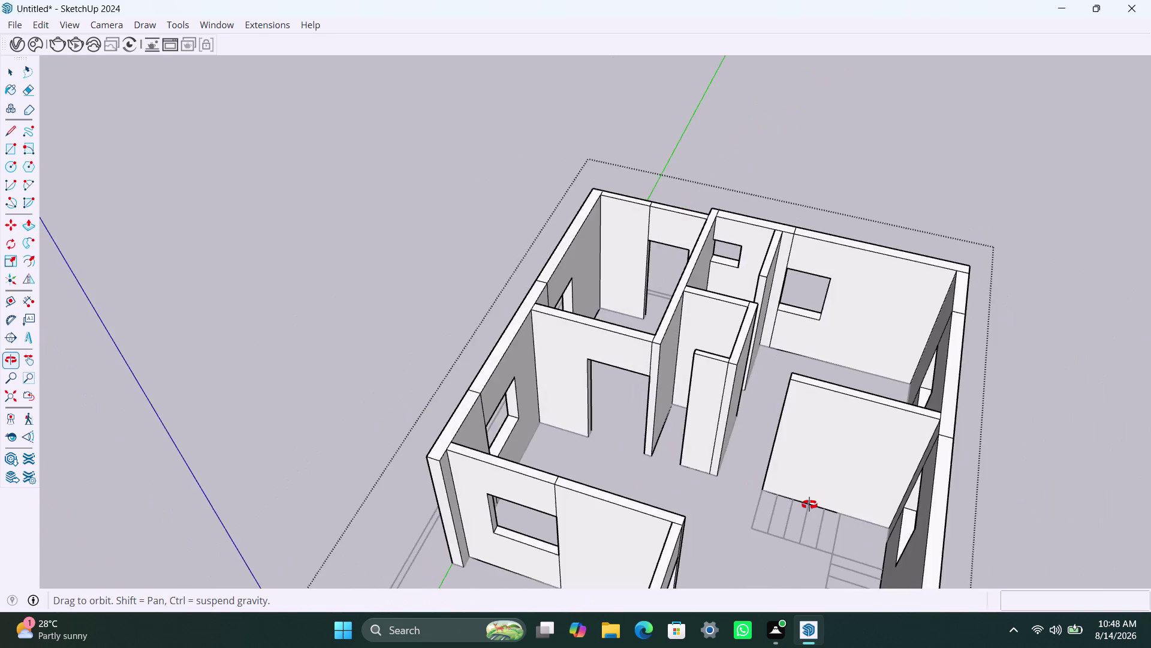
middle_drag(768, 504, 850, 504)
key(space)
scroll(up, 3)
scroll(up, 3)
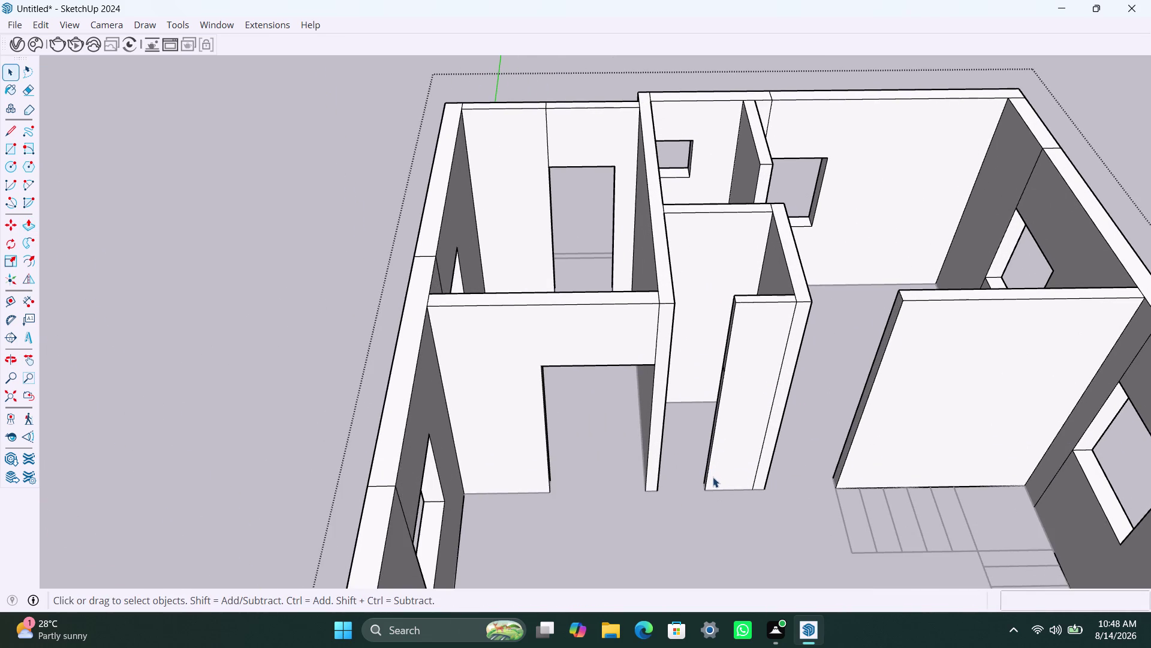
middle_drag(701, 484, 642, 502)
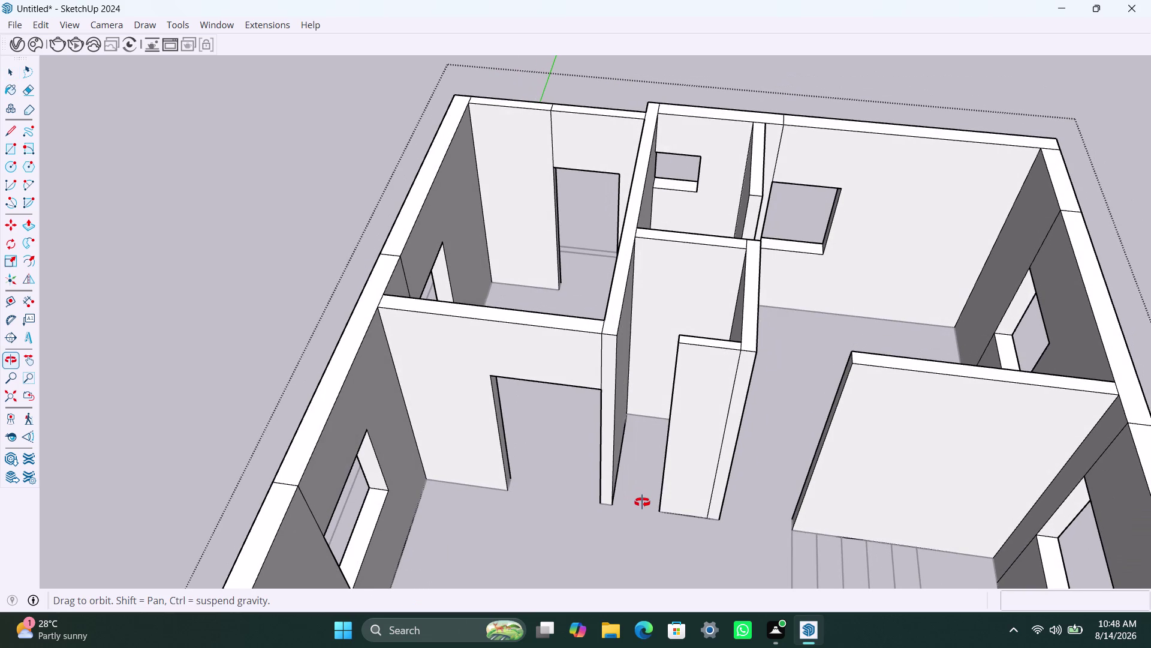
middle_drag(642, 502, 653, 505)
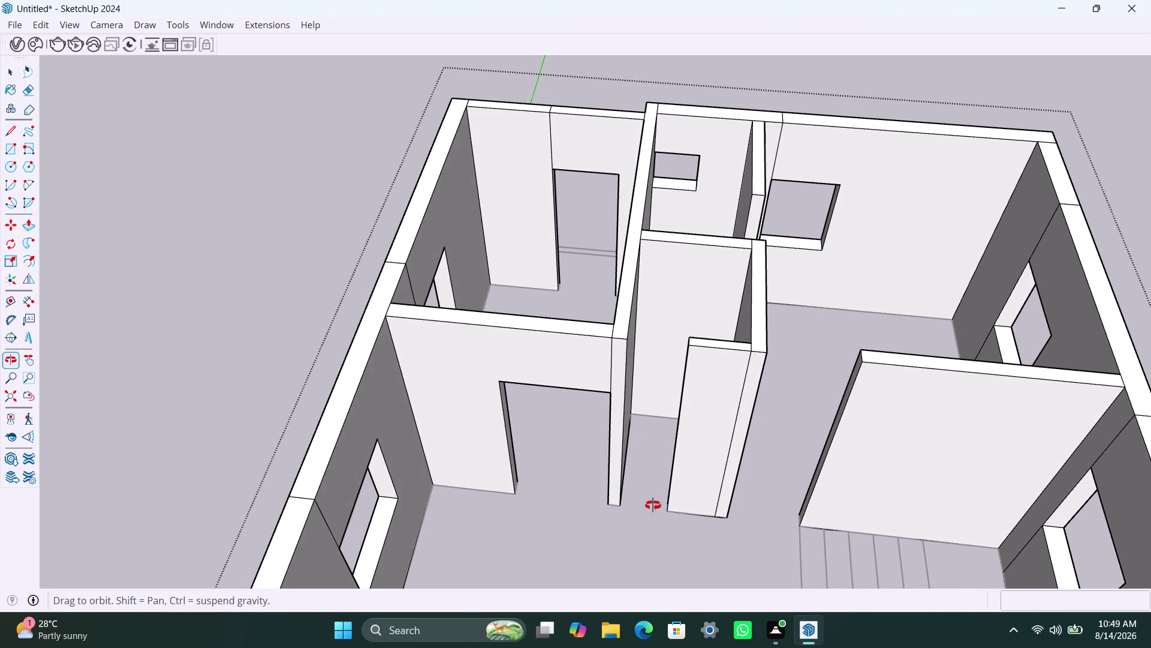
middle_drag(653, 505, 950, 584)
scroll(up, 3)
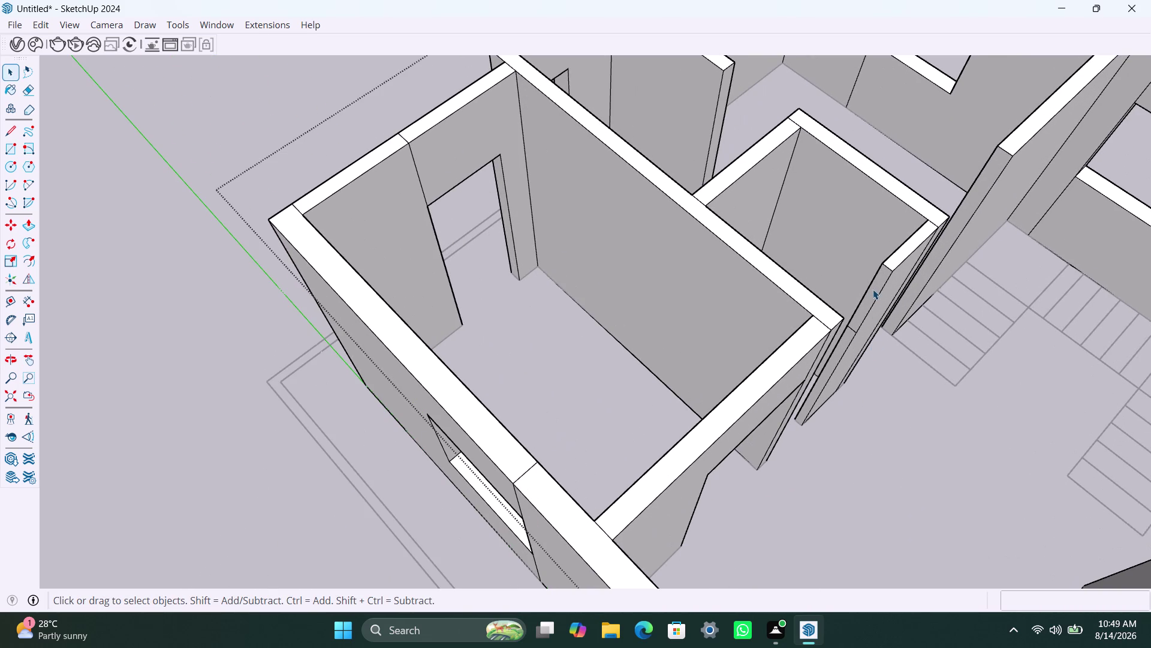
Copy the narrow partition's end edge 3' along the wall end.
click(891, 270)
key(m)
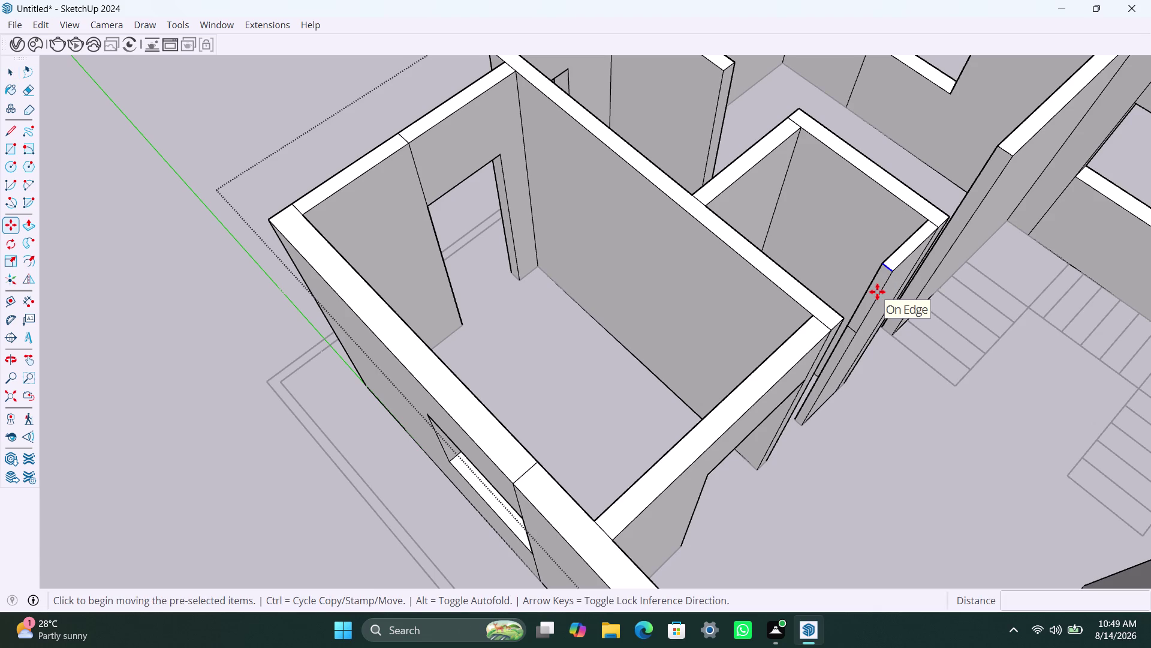
click(891, 273)
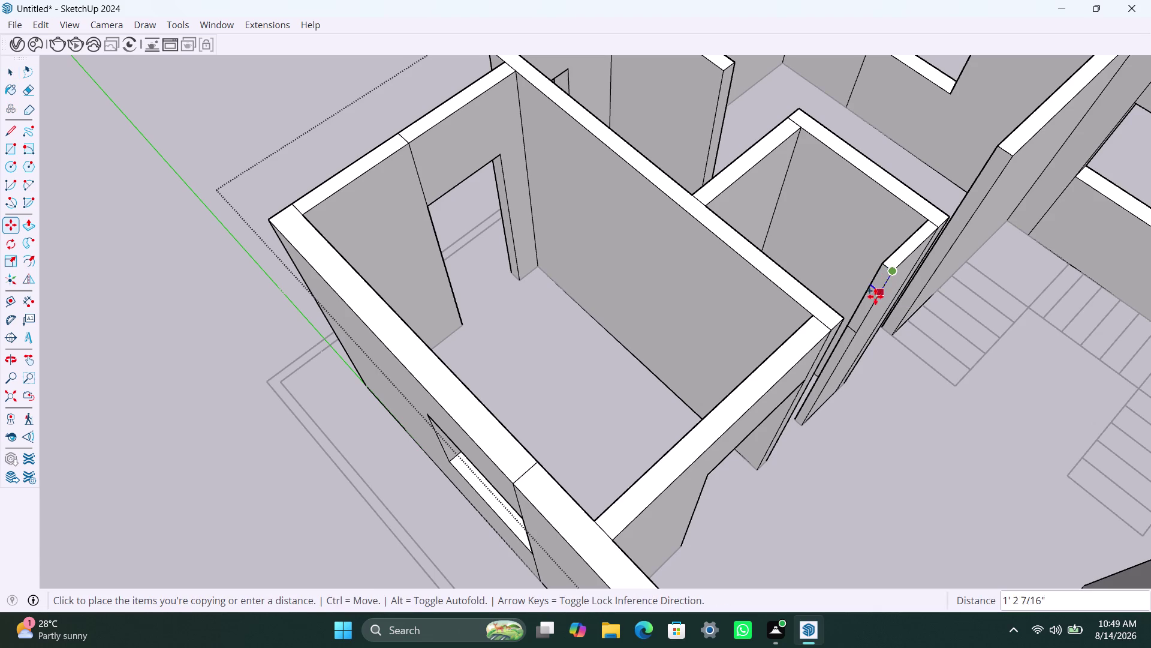
key(2)
key(BackSpace)
text(3)
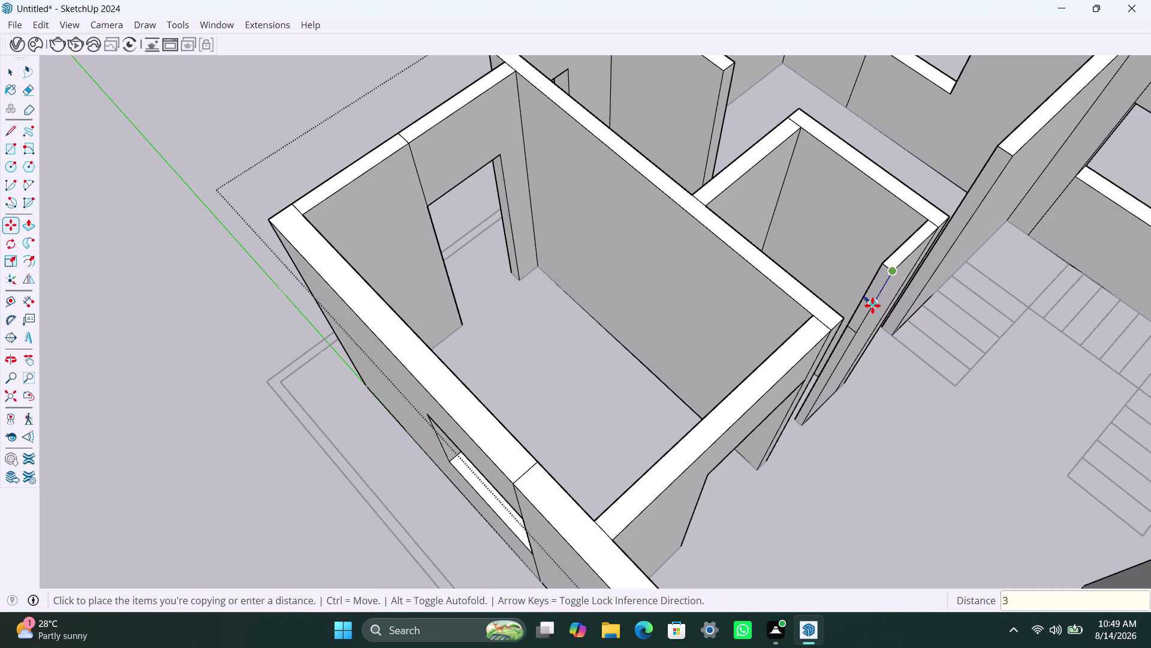
text(')
key(Return)
key(space)
Push/Pull the new wall-end face to meet the front wall above the doorway.
click(867, 306)
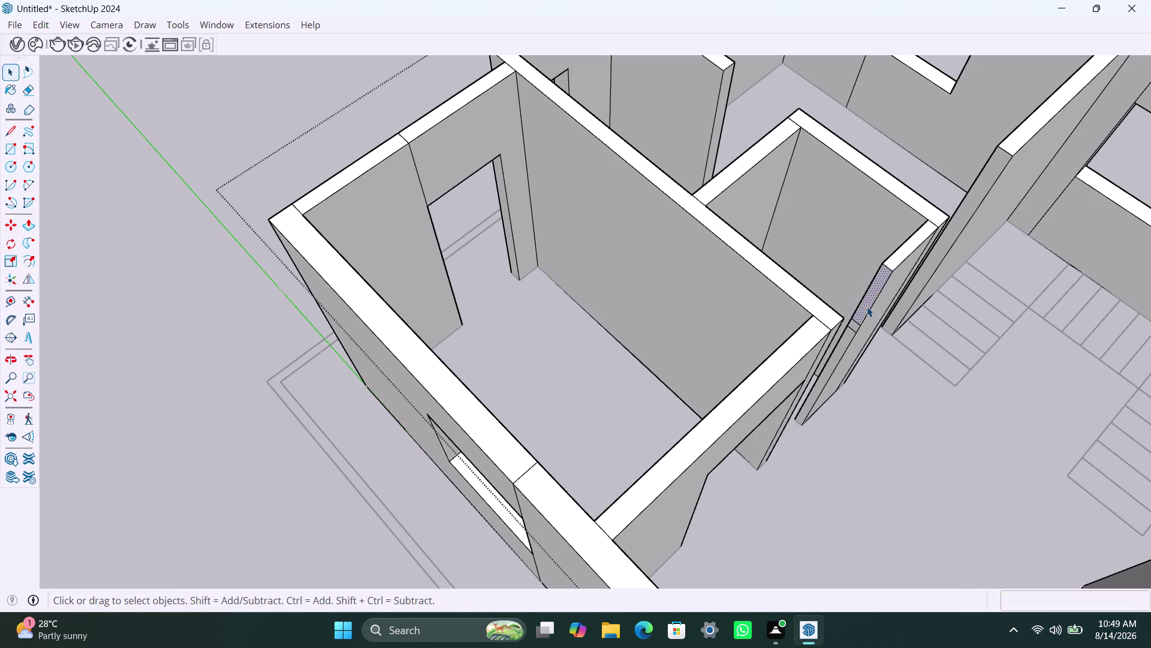
key(p)
click(867, 306)
scroll(down, 3)
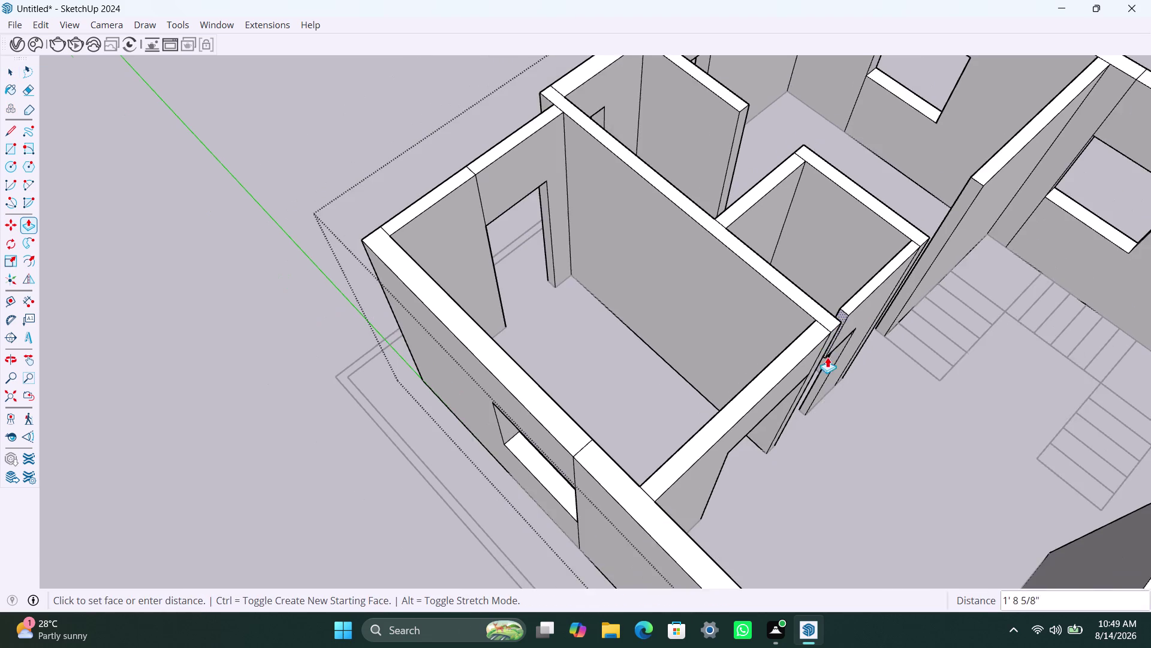
middle_drag(828, 357, 487, 325)
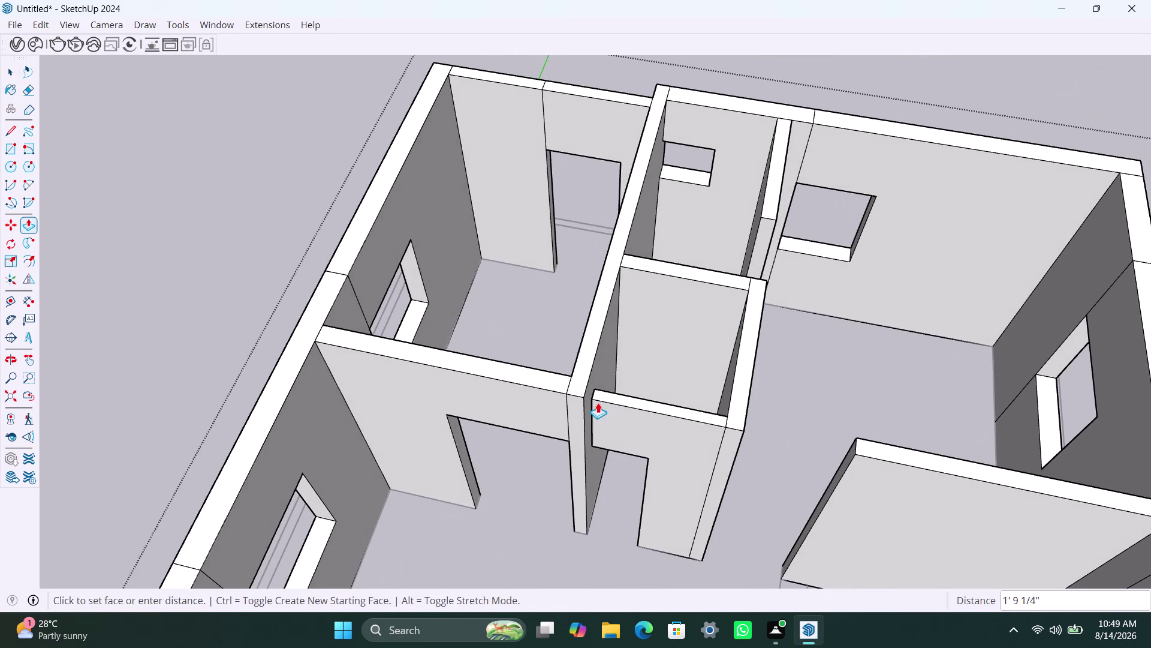
click(585, 414)
scroll(down, 3)
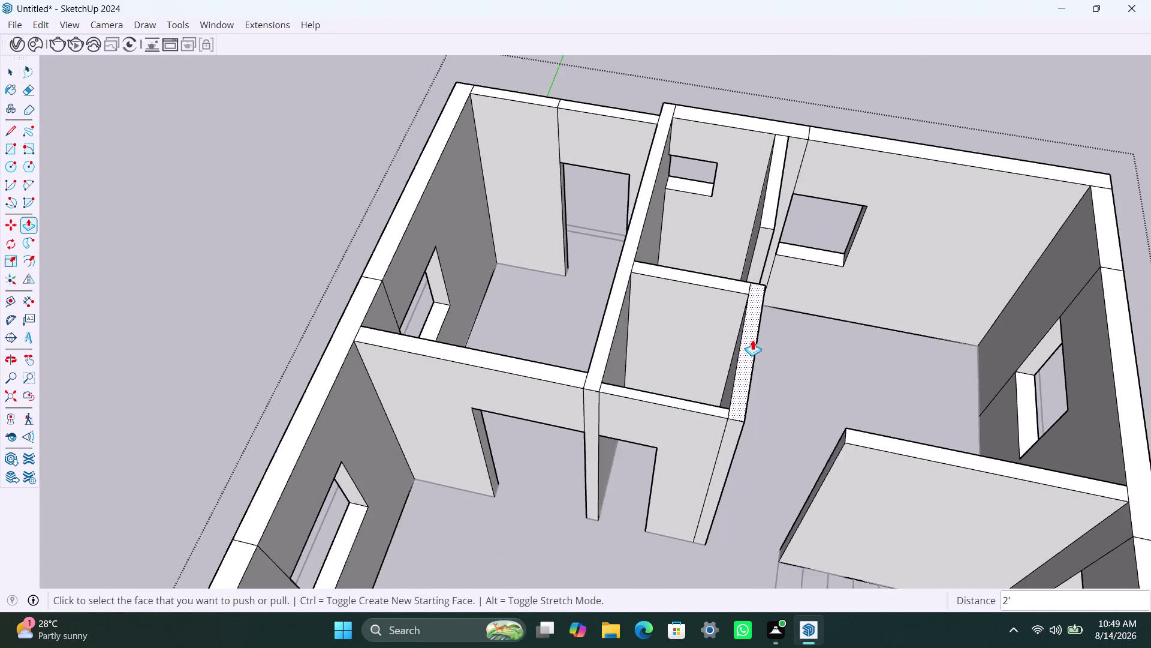
scroll(down, 3)
middle_drag(800, 360, 740, 327)
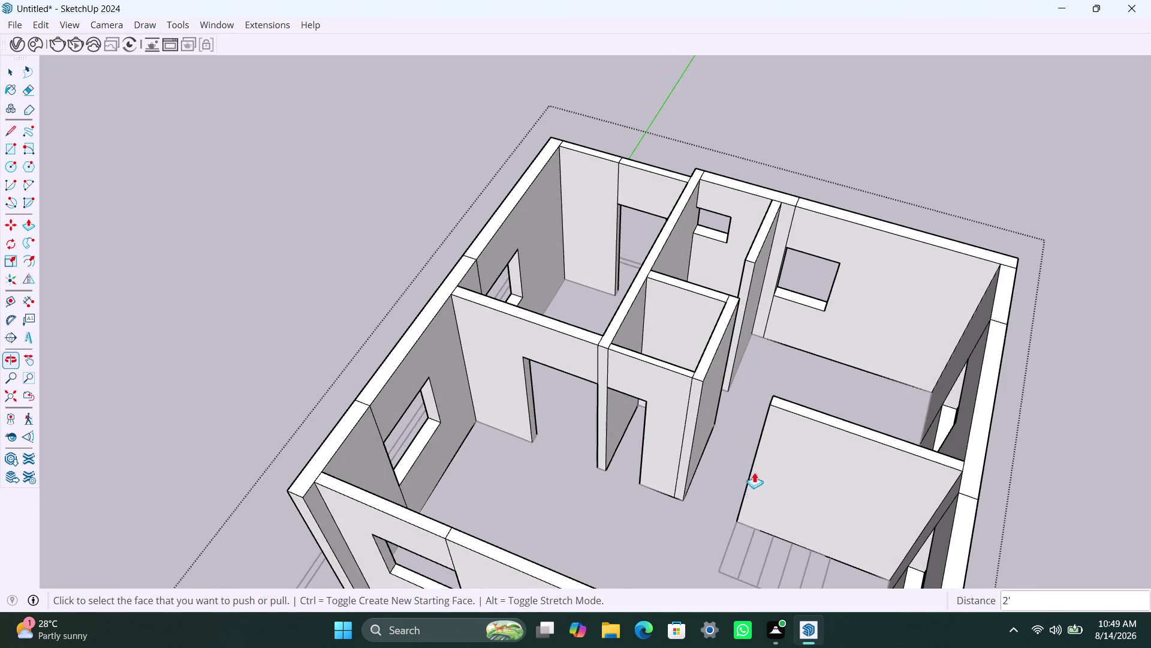
scroll(up, 3)
middle_drag(683, 484, 775, 510)
scroll(up, 3)
key(space)
scroll(up, 3)
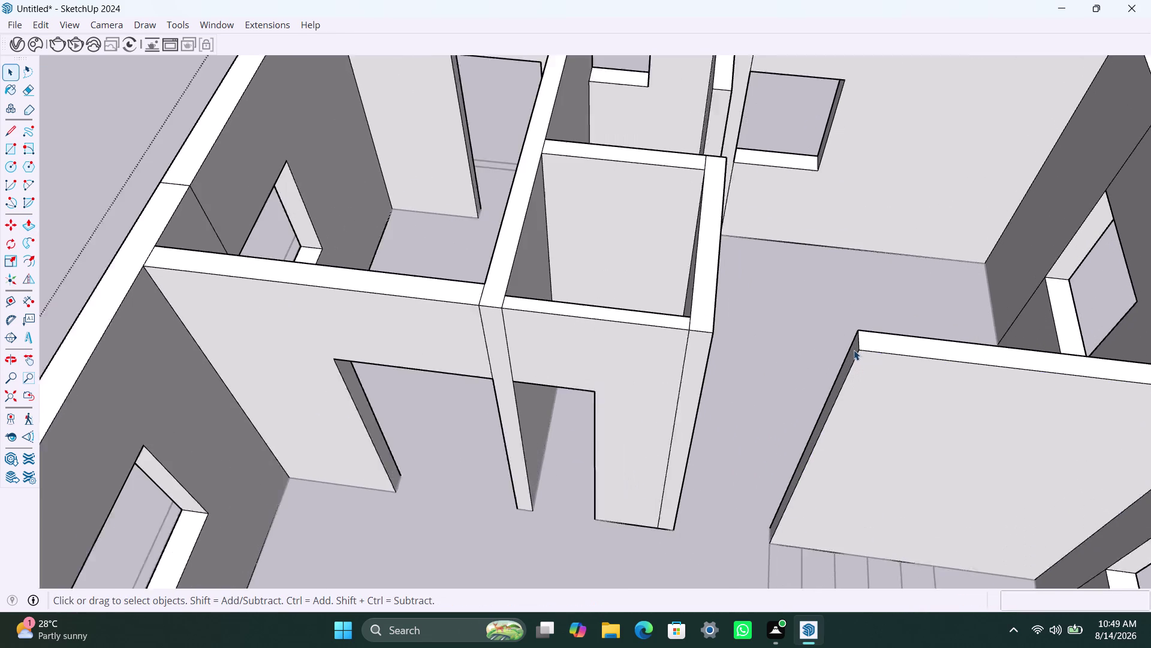
Copy the wall end's top edge 3' down.
scroll(up, 3)
click(860, 344)
key(m)
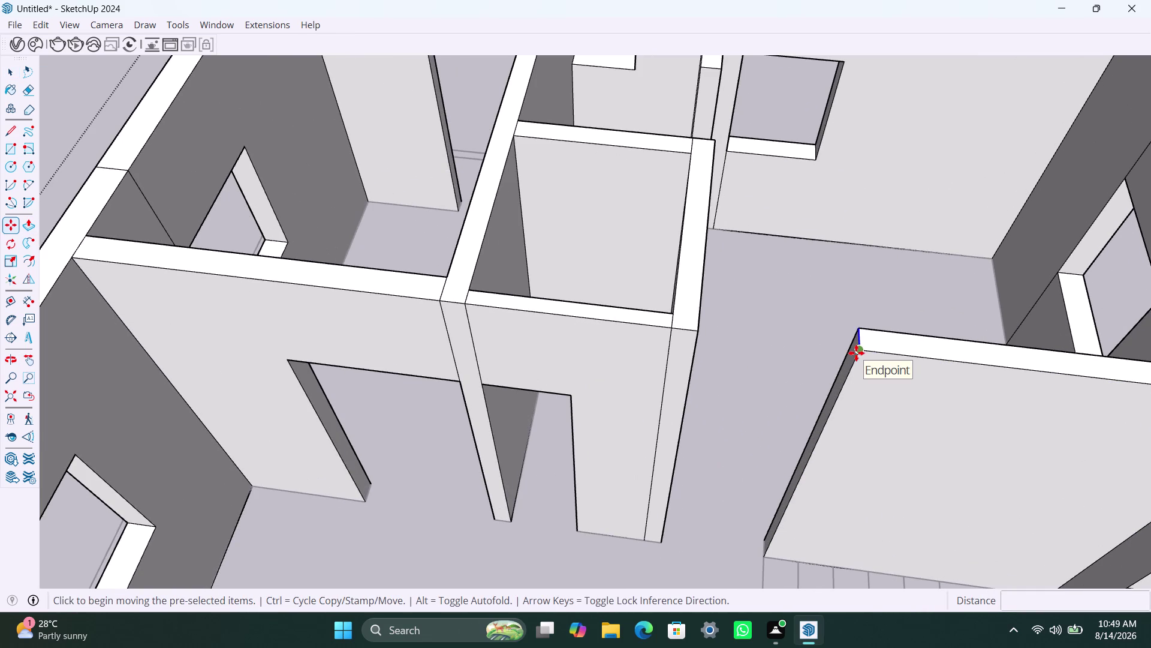
click(856, 353)
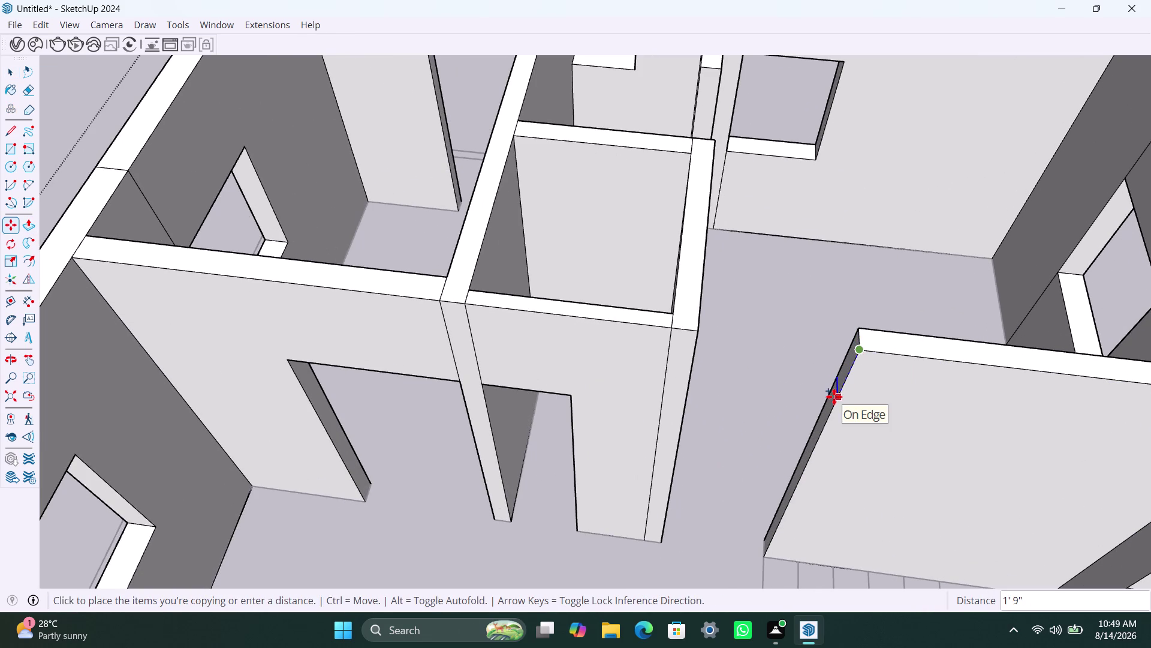
text(3)
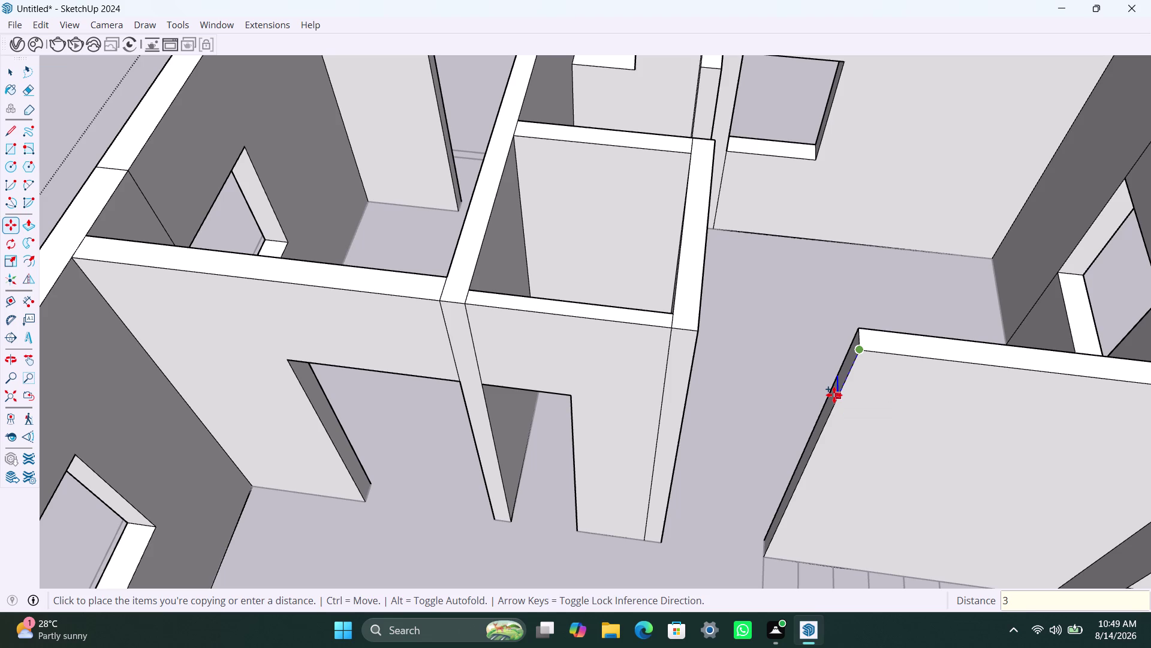
text(')
key(Return)
key(space)
Push the new strip across onto the middle wall's edge.
click(836, 392)
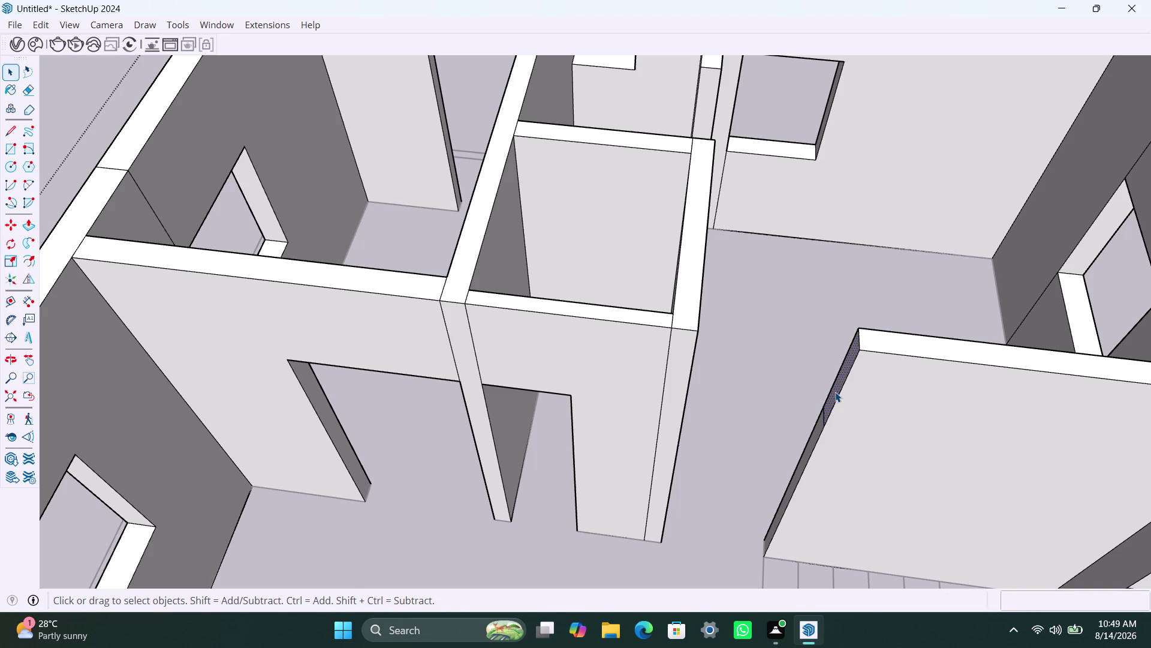
key(p)
click(835, 392)
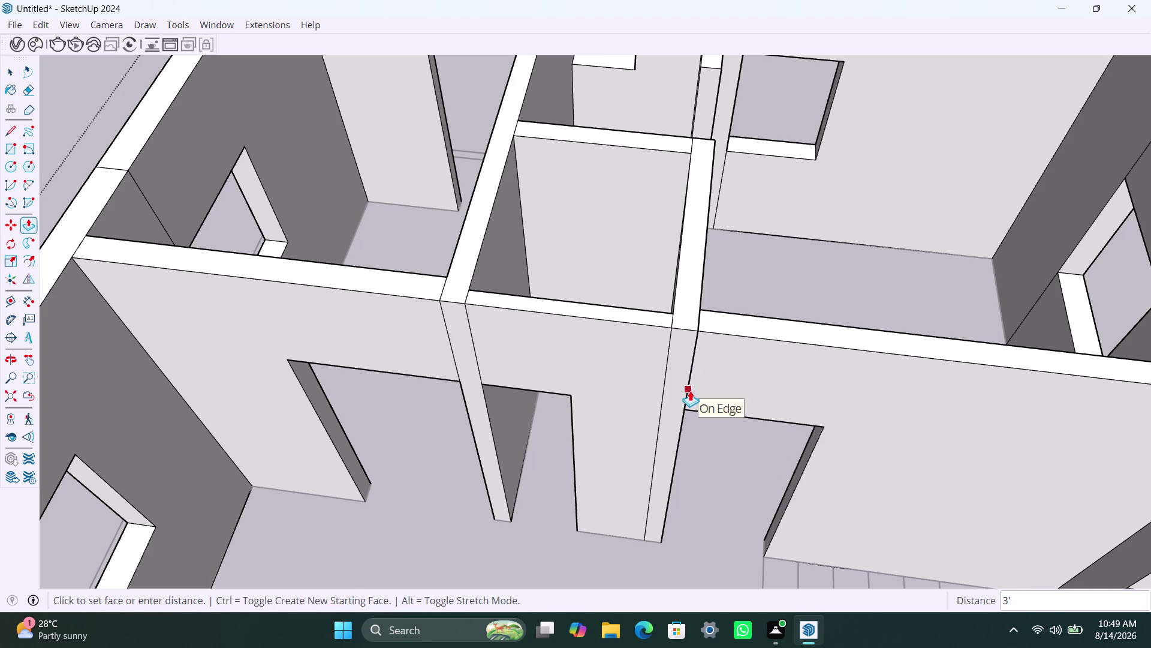
click(690, 390)
scroll(down, 3)
middle_drag(812, 332, 447, 356)
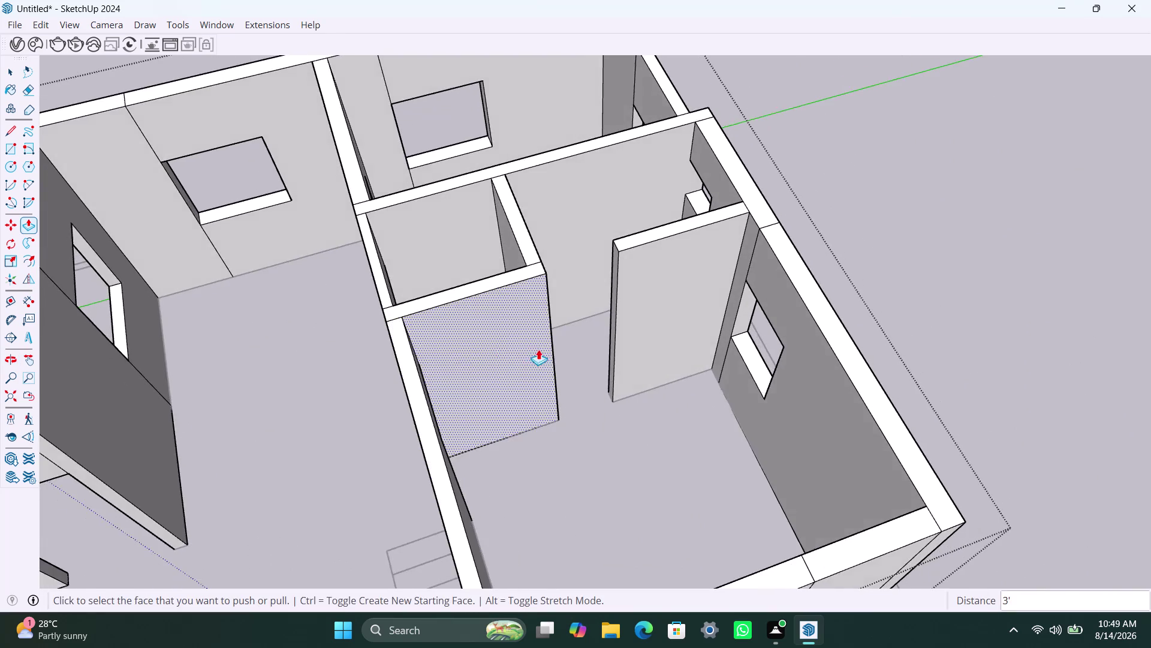
scroll(up, 3)
middle_drag(627, 360, 517, 370)
scroll(up, 3)
middle_drag(568, 332, 614, 358)
scroll(up, 3)
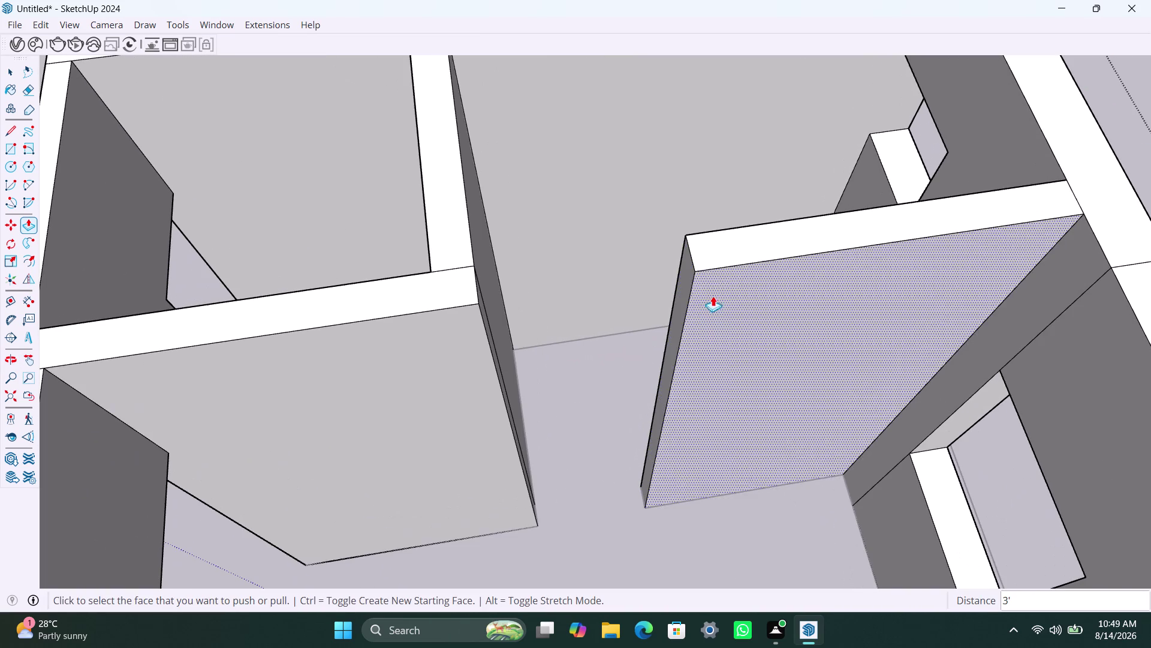
Copy the wall's top inner edge 3' down.
key(space)
click(694, 269)
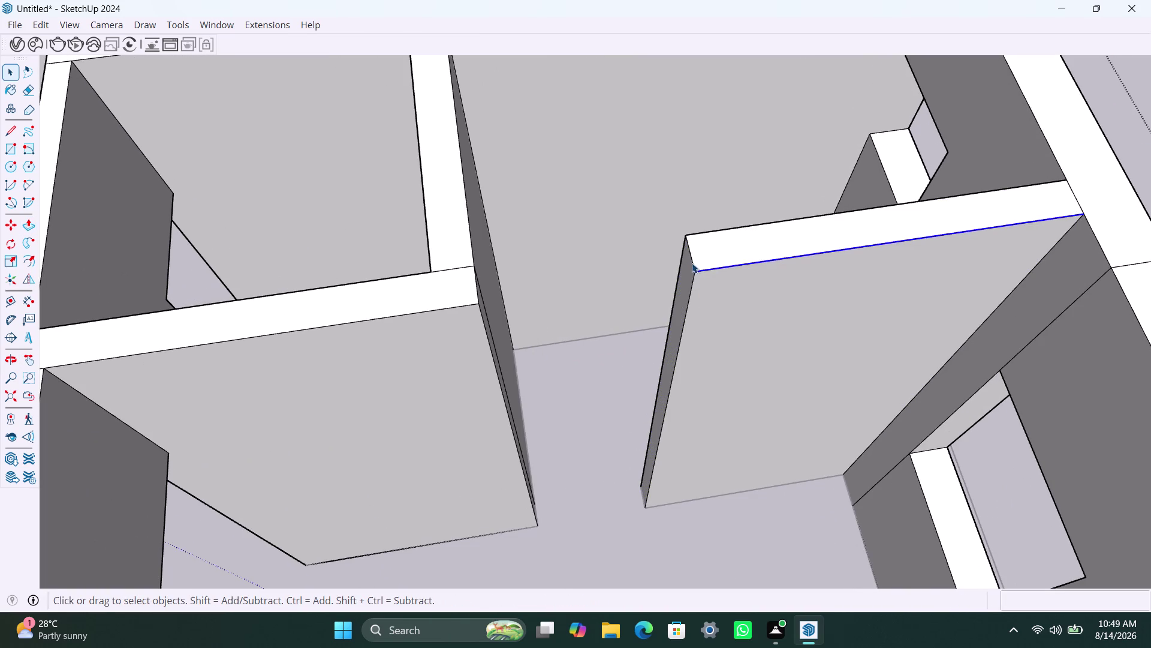
click(693, 262)
key(m)
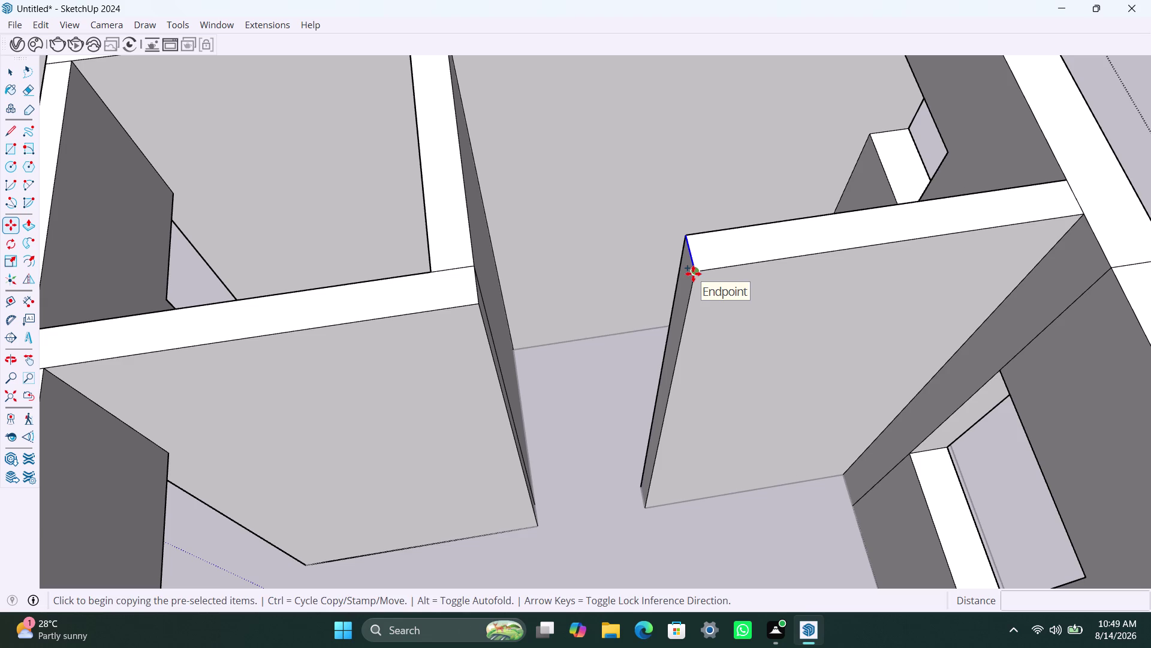
click(693, 274)
text(3)
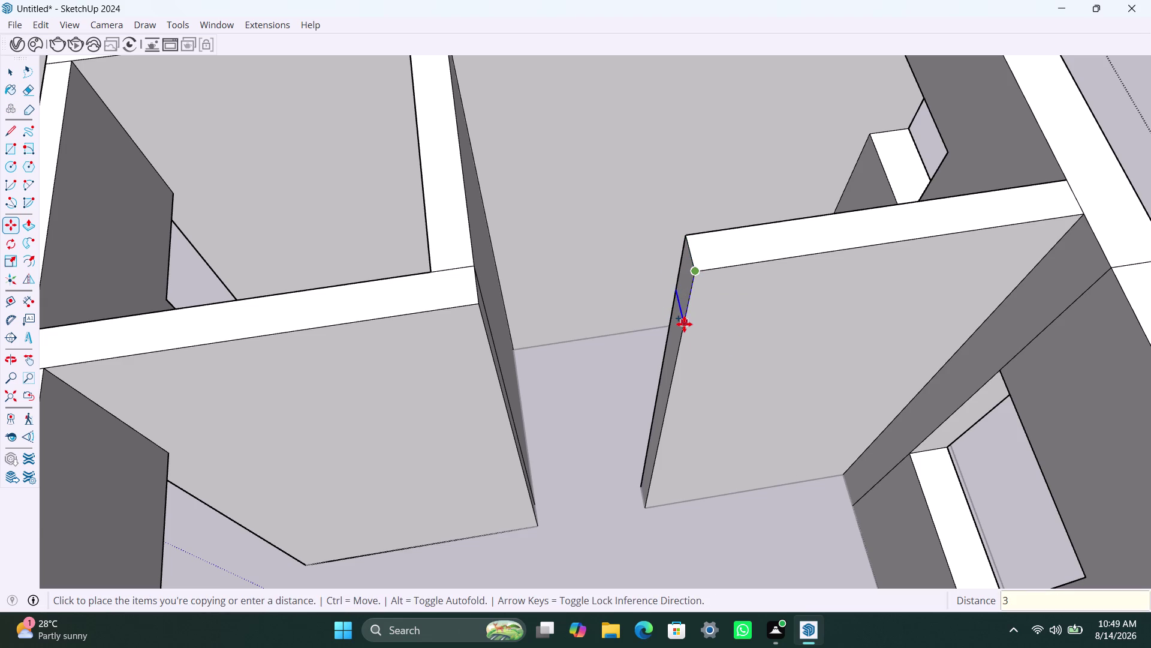
text(')
key(Return)
key(space)
Push the narrow strip across onto the adjacent wall's edge.
click(680, 314)
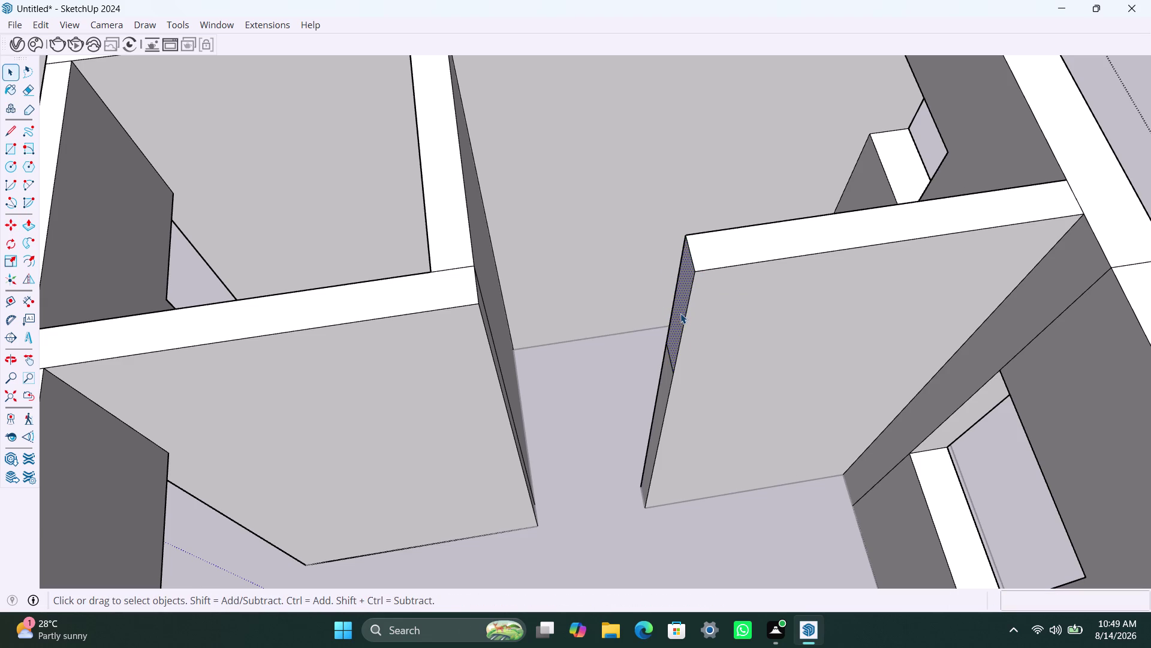
key(p)
click(680, 313)
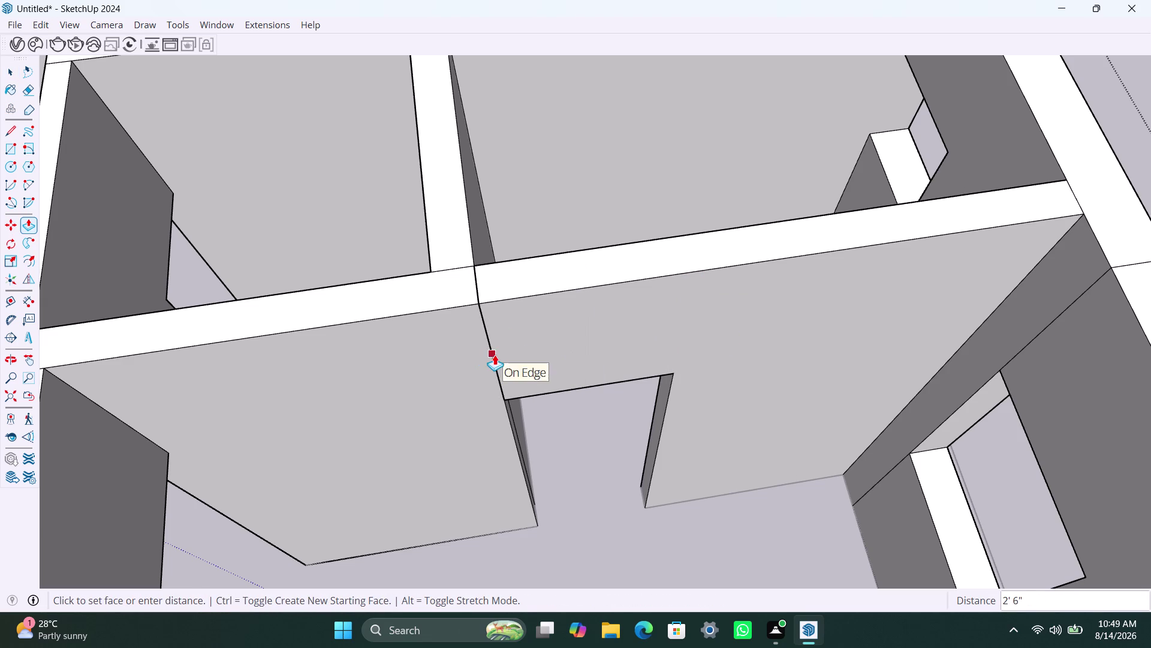
click(494, 354)
scroll(down, 3)
key(space)
click(662, 311)
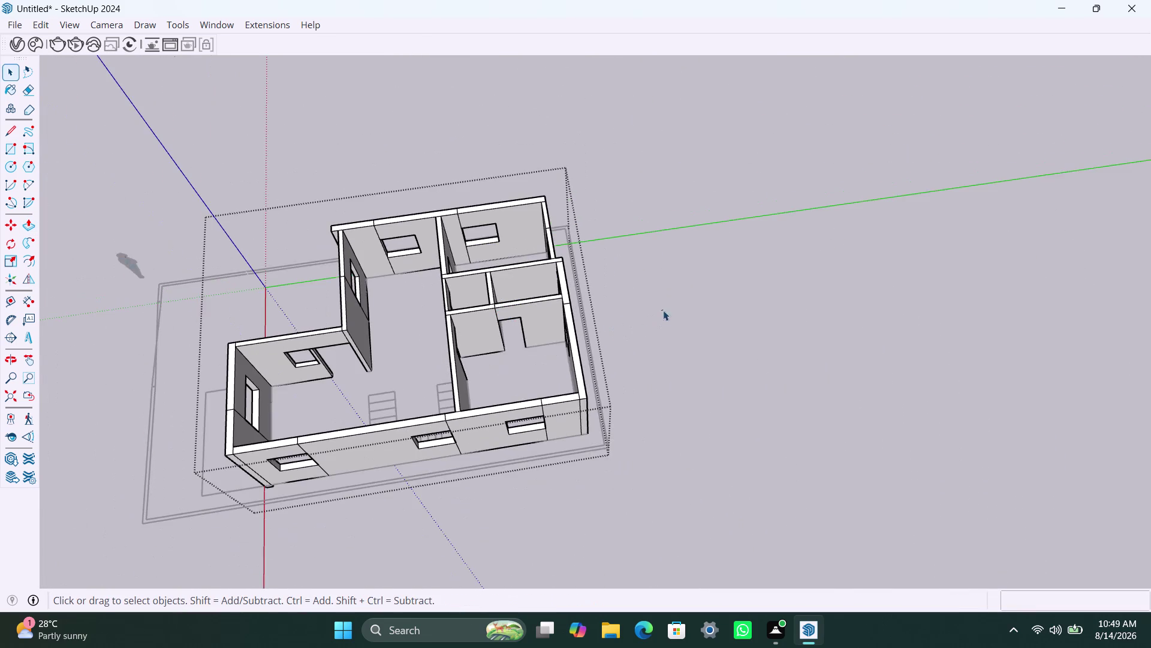
scroll(down, 3)
middle_drag(310, 385, 703, 323)
scroll(down, 3)
middle_drag(536, 491, 540, 488)
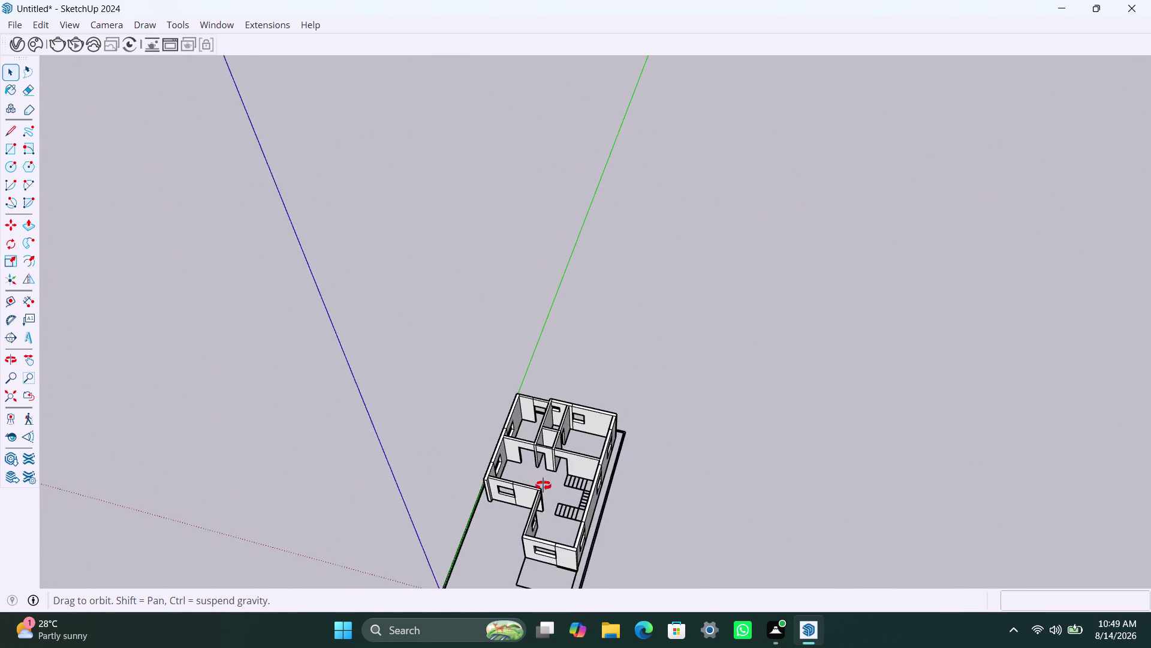
middle_drag(540, 488, 585, 425)
scroll(down, 3)
middle_drag(533, 502, 627, 391)
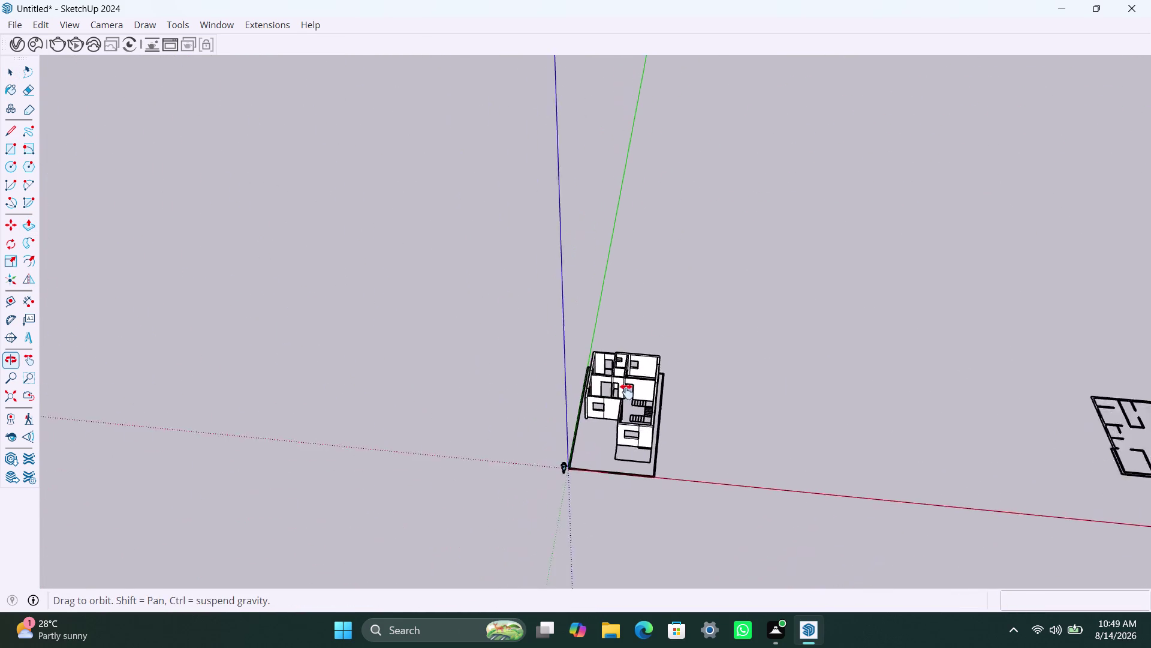
middle_drag(627, 391, 627, 391)
scroll(up, 3)
middle_drag(659, 391, 678, 409)
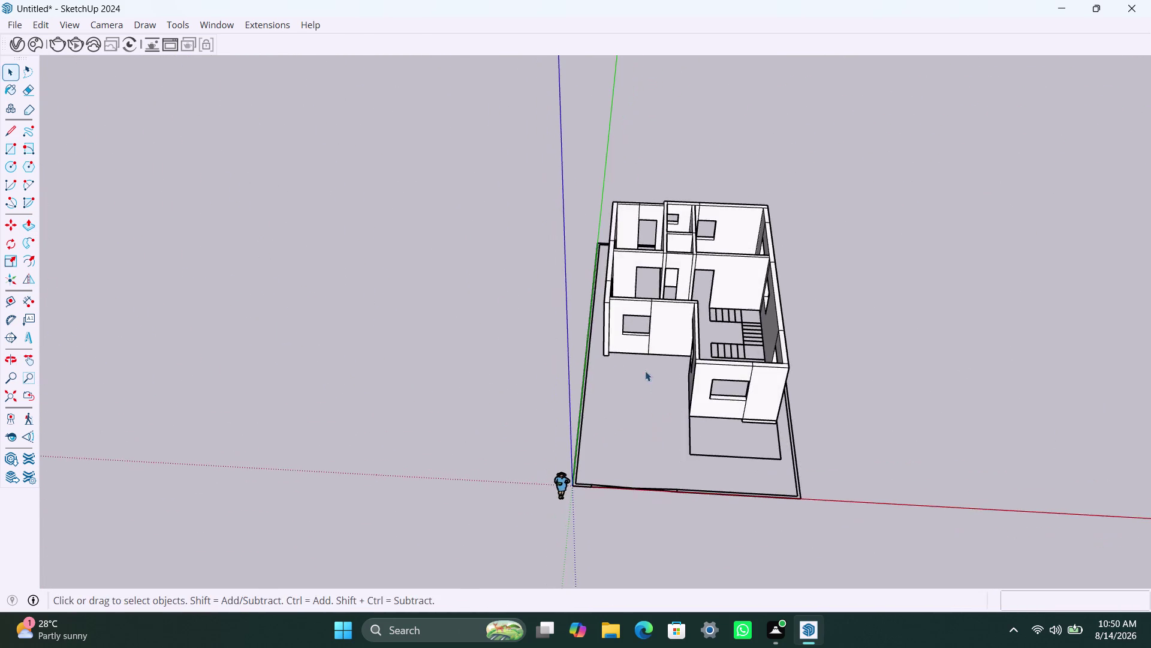
scroll(up, 3)
middle_drag(653, 375, 633, 421)
click(570, 168)
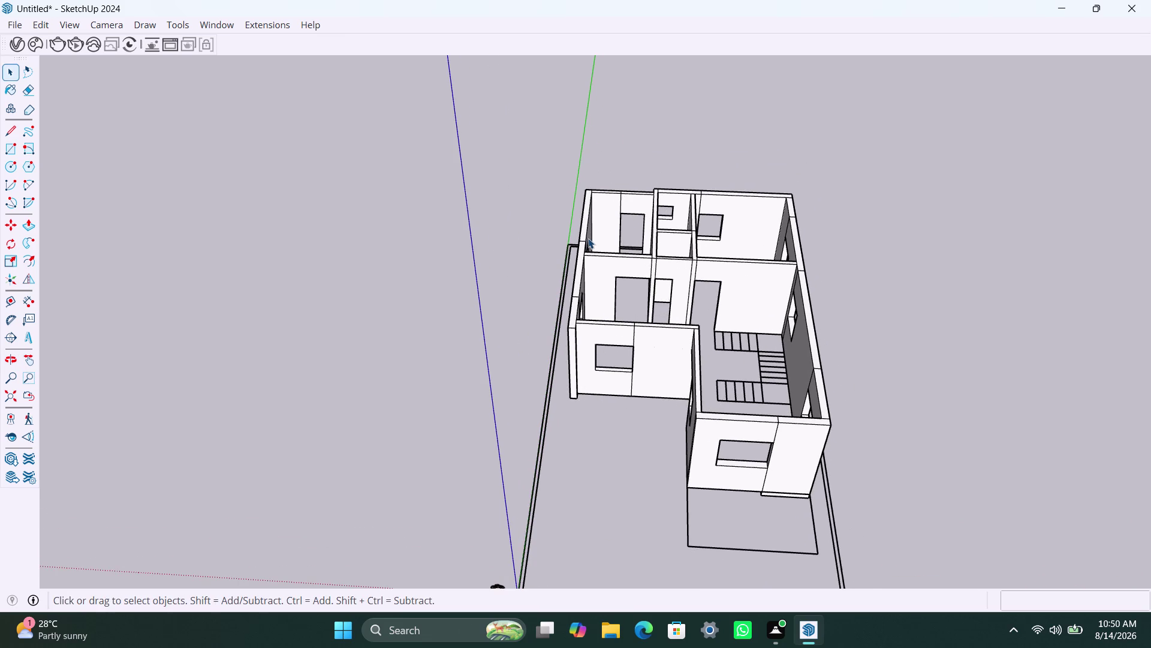
click(589, 239)
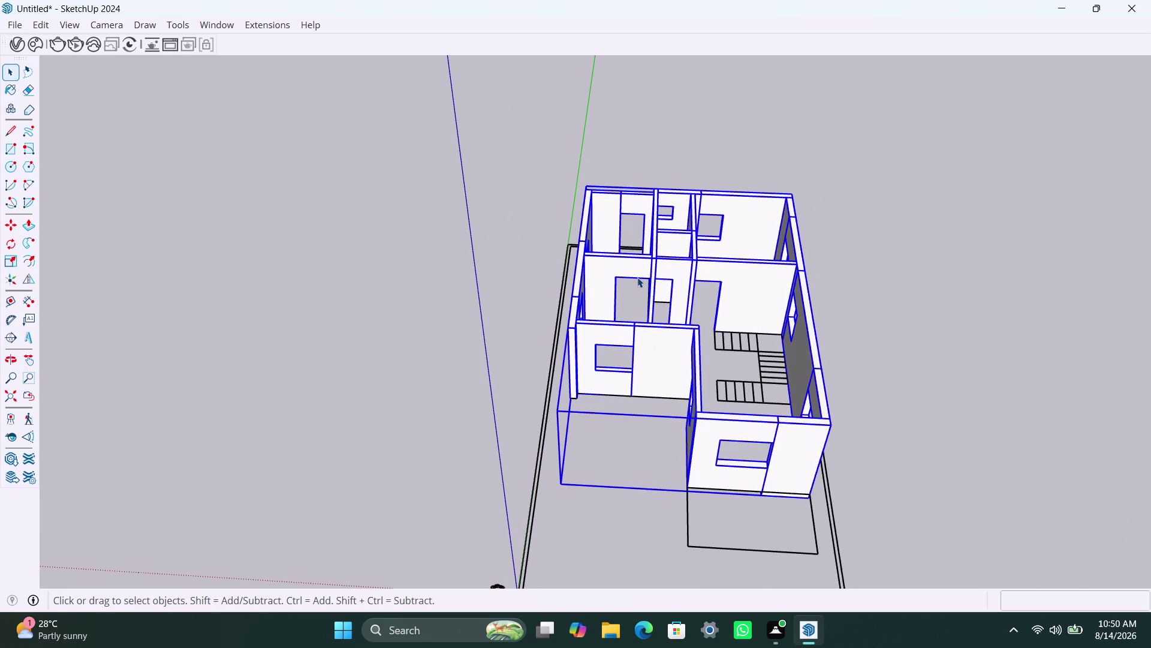
right_click(637, 277)
click(671, 346)
click(630, 387)
click(893, 355)
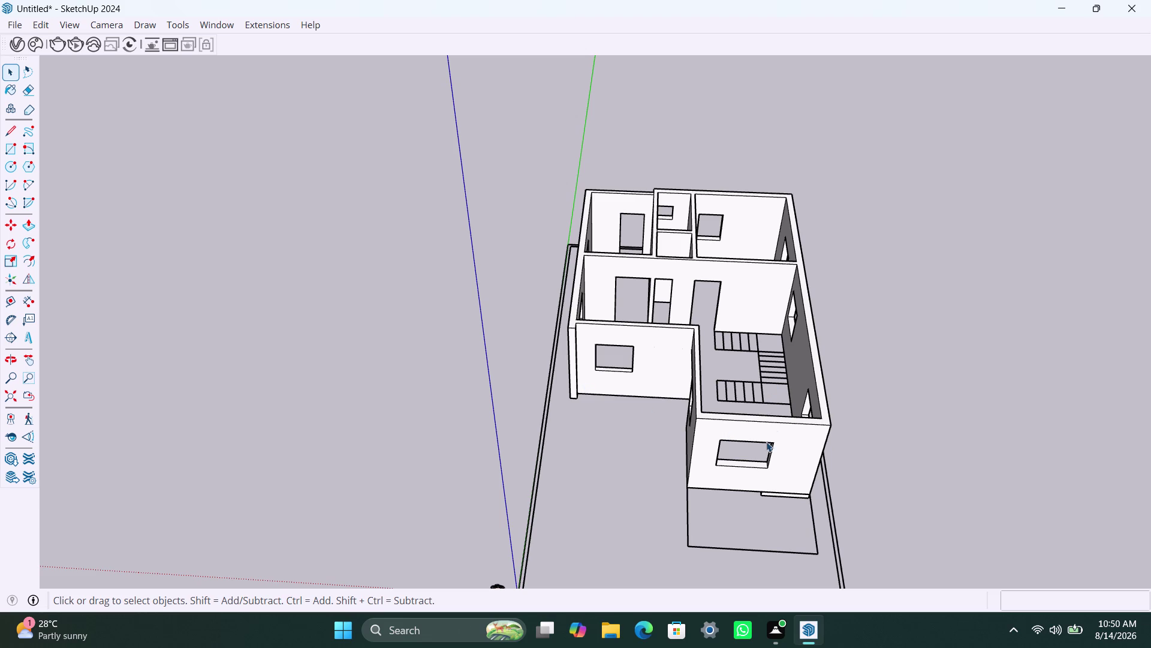
middle_drag(759, 487, 396, 371)
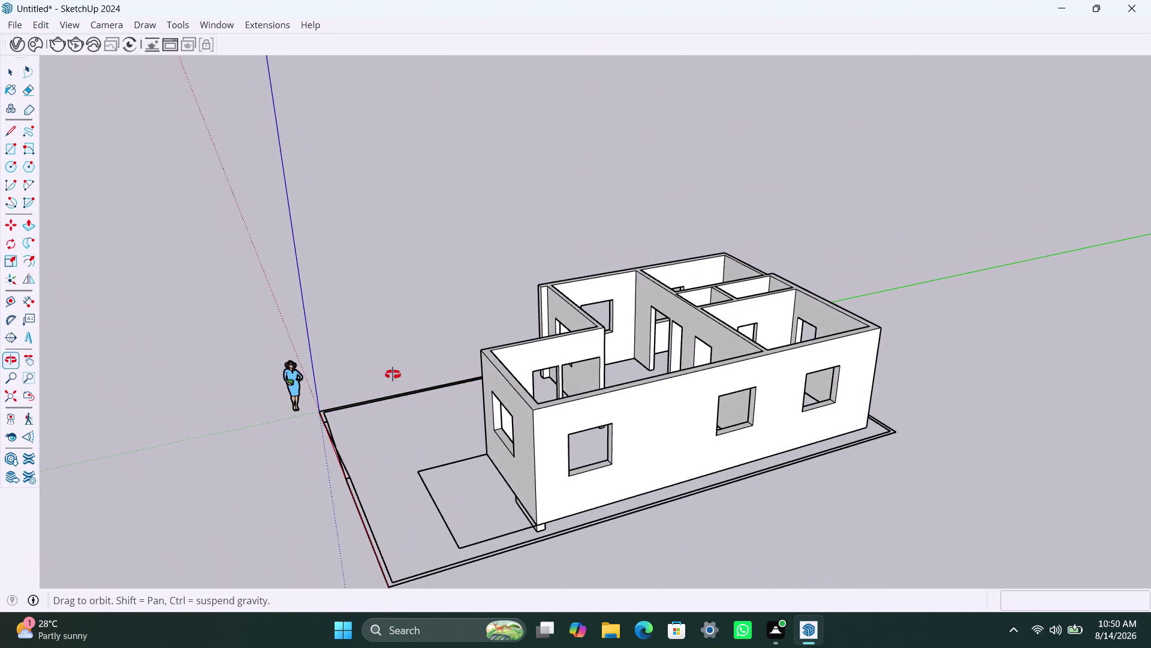
middle_drag(397, 371, 843, 528)
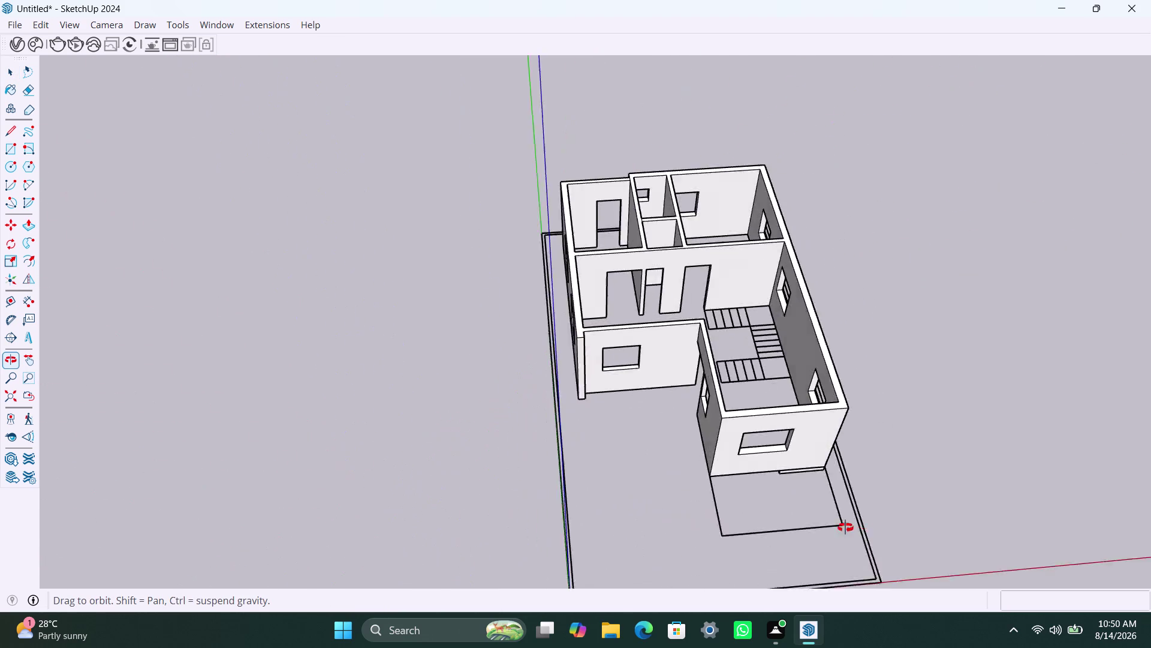
middle_drag(843, 528, 941, 510)
scroll(up, 3)
middle_drag(711, 369, 765, 370)
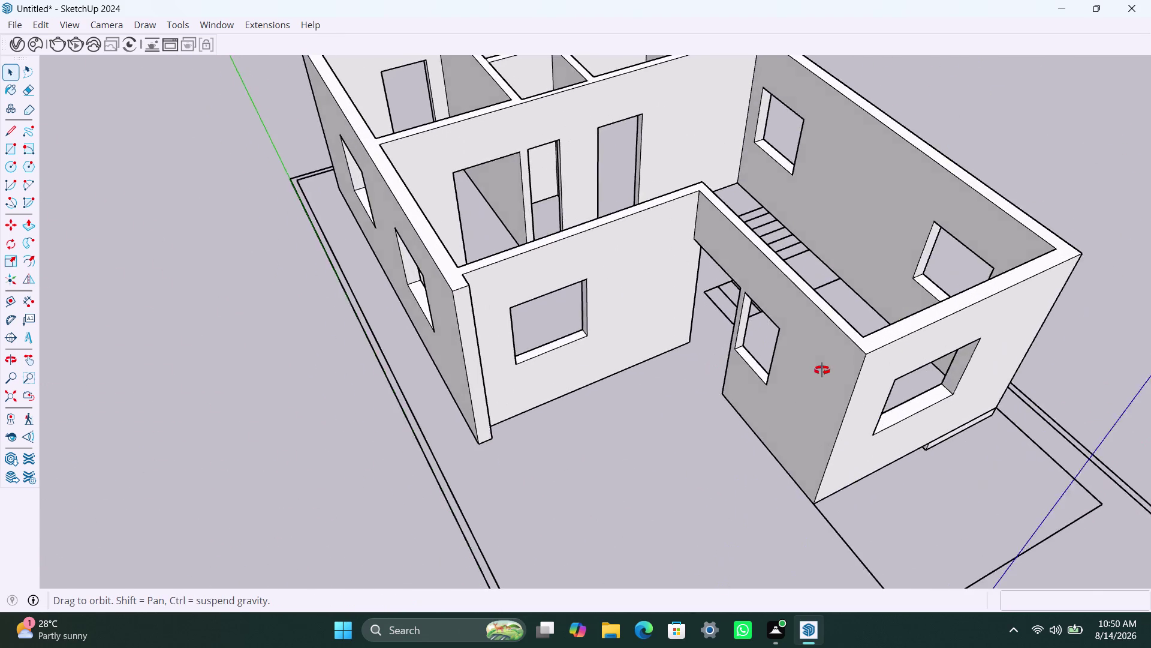
middle_drag(765, 370, 1050, 408)
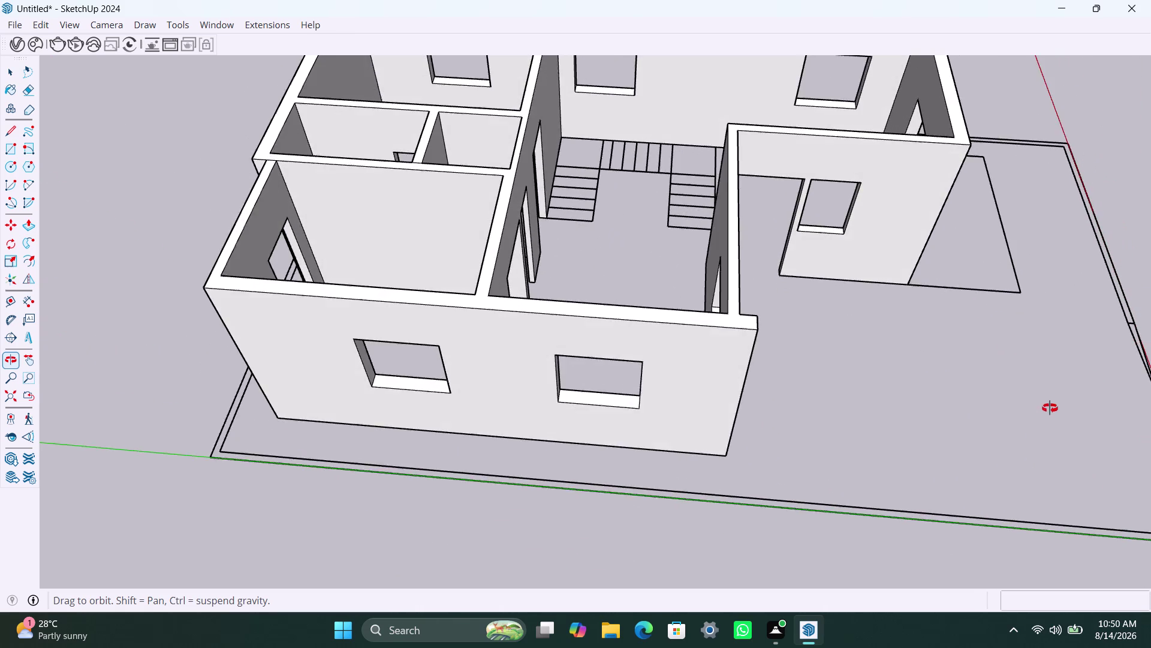
middle_drag(1049, 408, 561, 478)
scroll(down, 3)
middle_drag(827, 345, 785, 377)
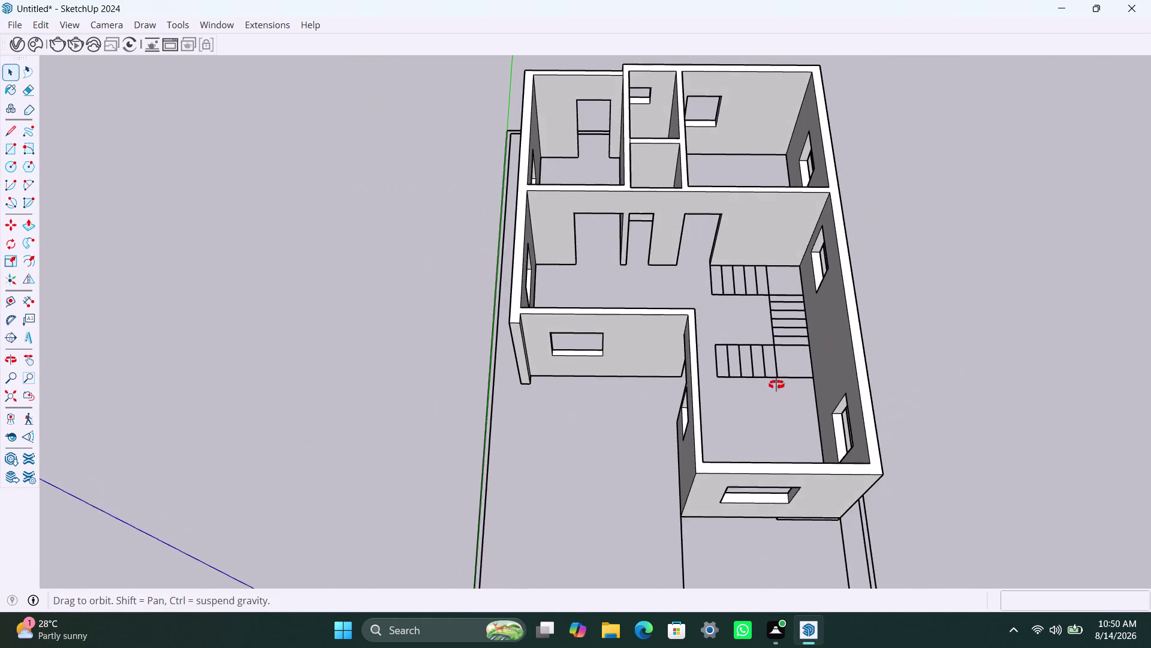
middle_drag(785, 377, 509, 471)
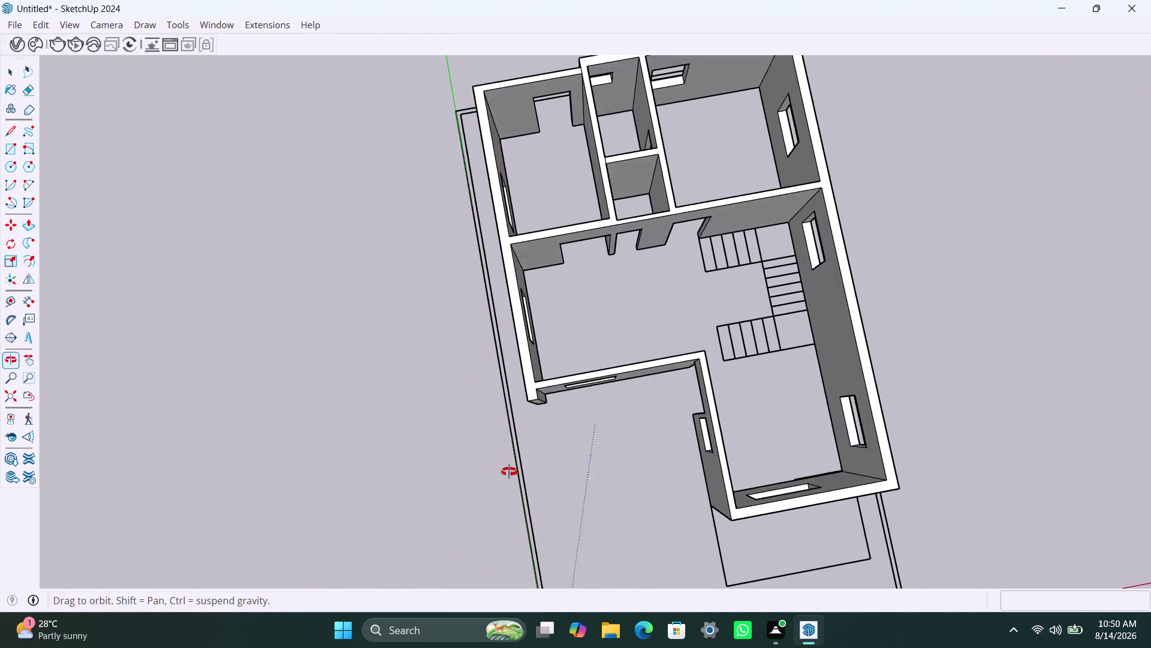
middle_drag(509, 471, 413, 311)
scroll(down, 3)
middle_drag(696, 336, 659, 331)
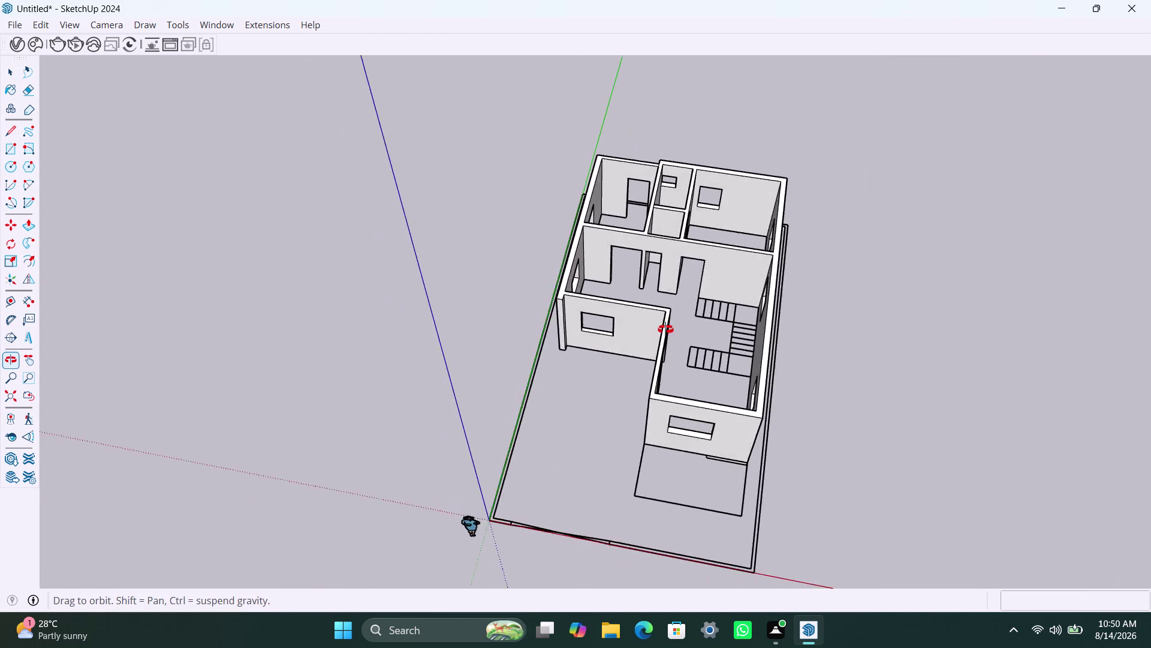
middle_drag(660, 330, 686, 326)
scroll(up, 3)
scroll(down, 3)
scroll(down, 3)
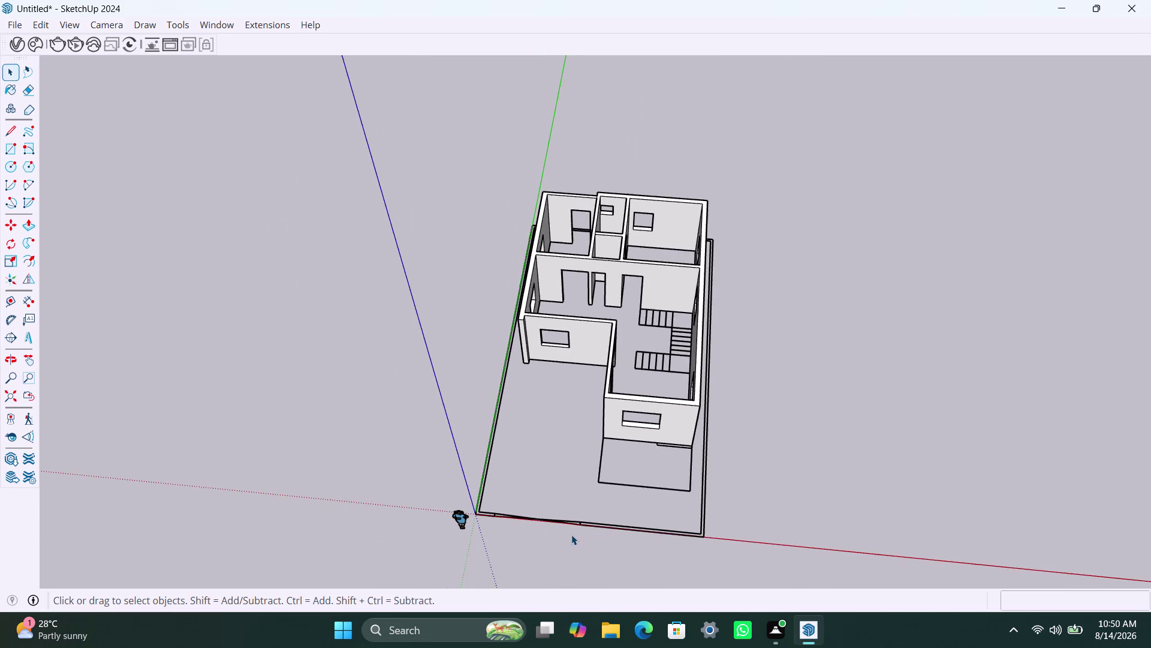
scroll(up, 3)
scroll(up, 3)
click(606, 516)
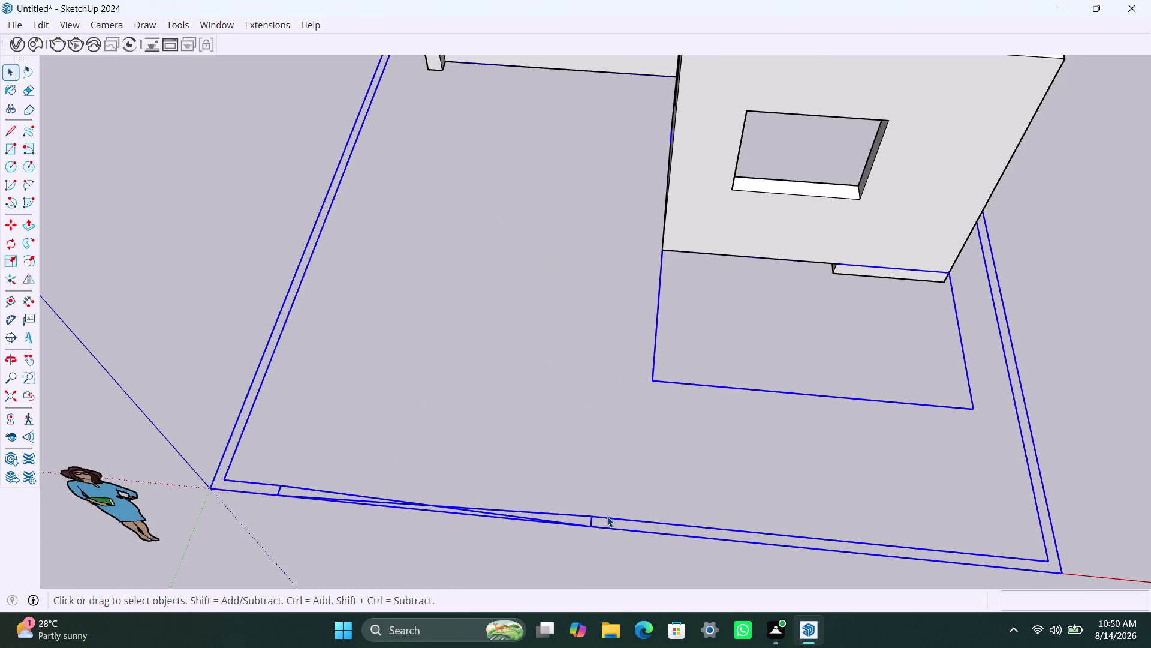
double_click(609, 516)
click(621, 522)
triple_click(621, 521)
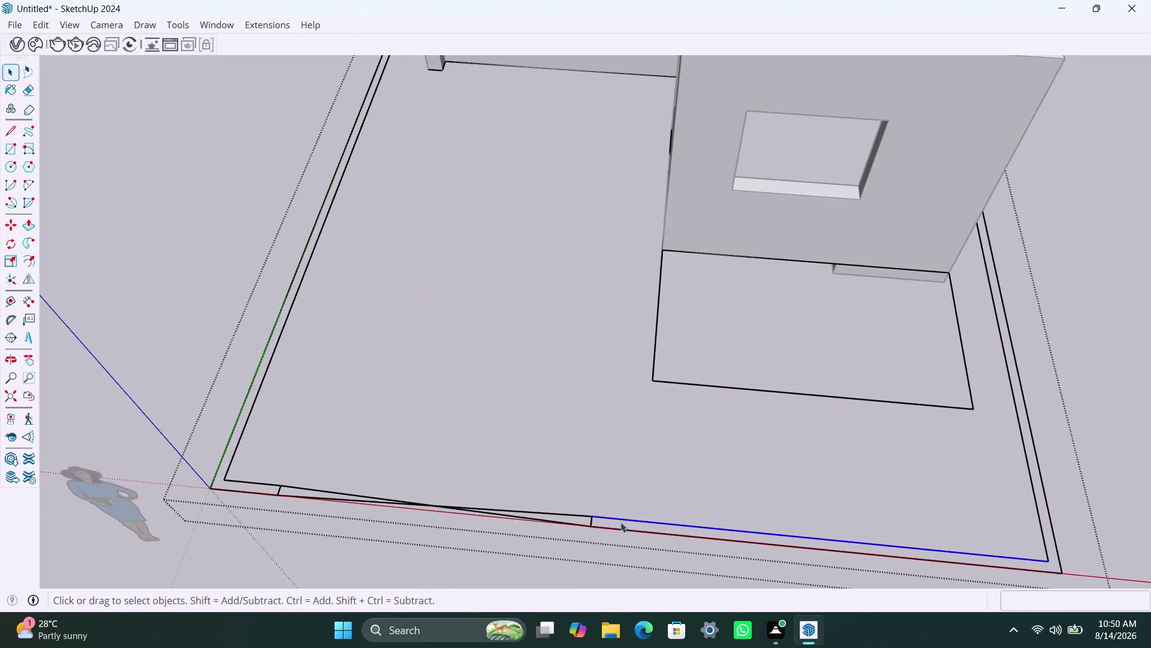
scroll(down, 3)
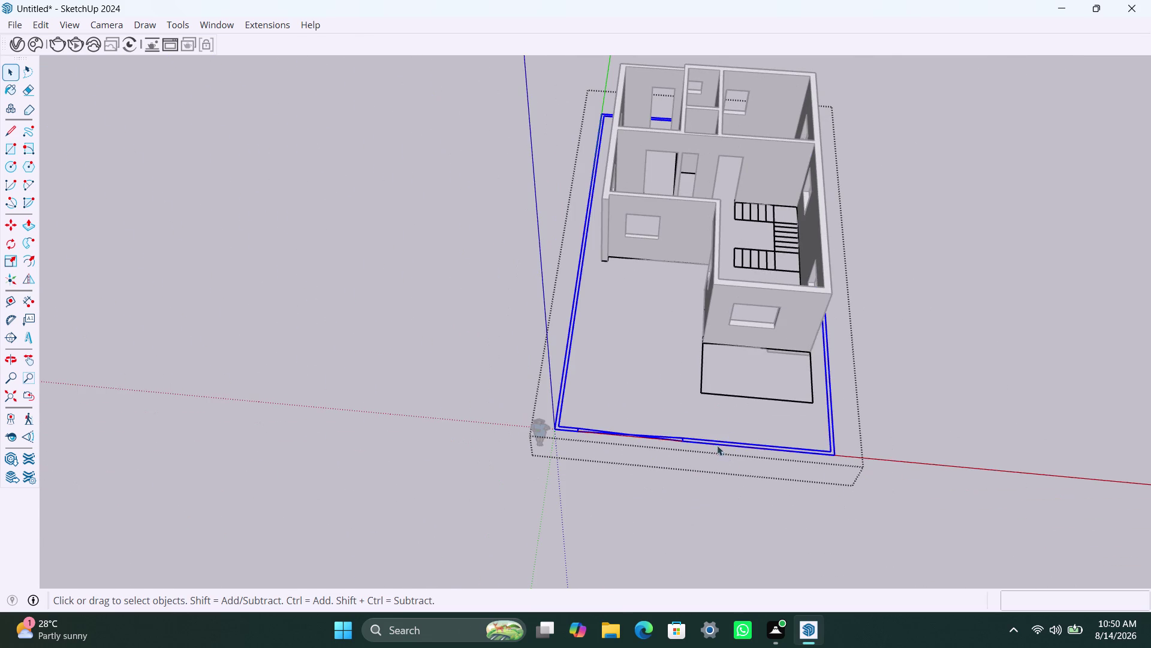
scroll(up, 3)
scroll(up, 3)
key(r)
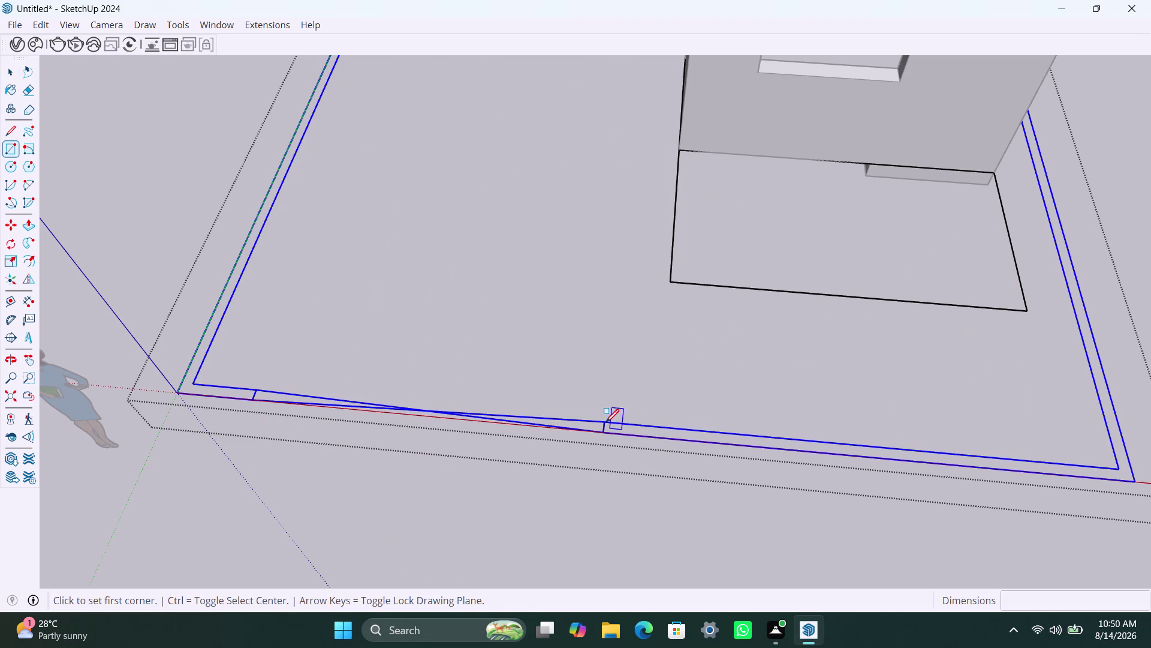
click(604, 421)
scroll(down, 3)
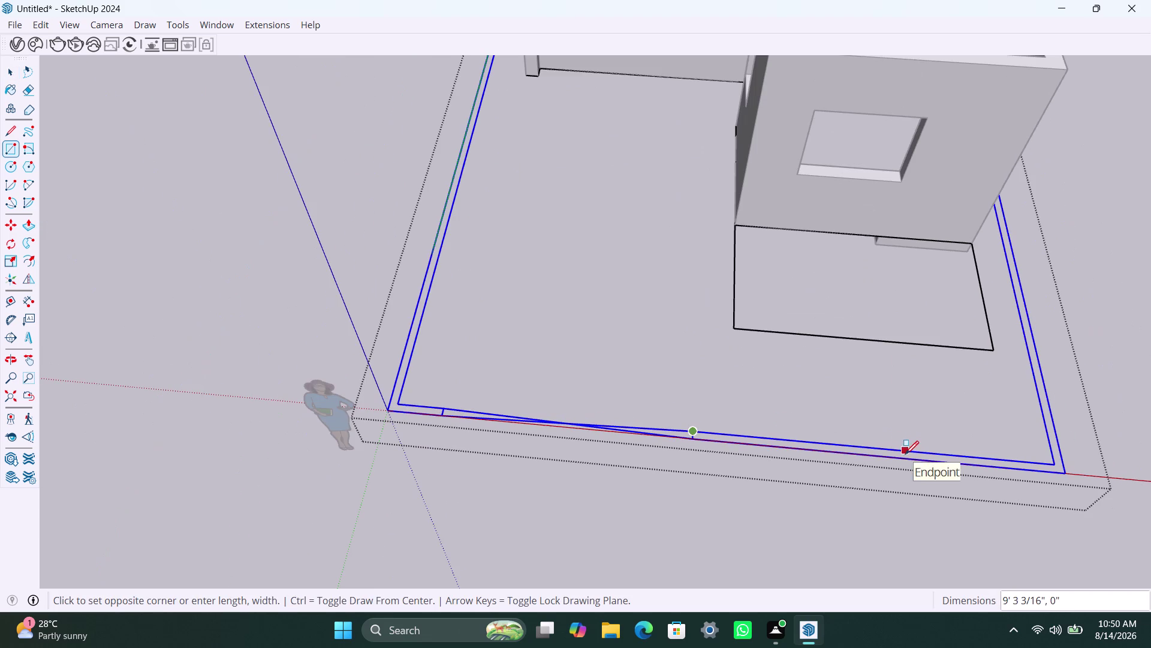
key(Escape)
key(space)
key(space)
click(1109, 331)
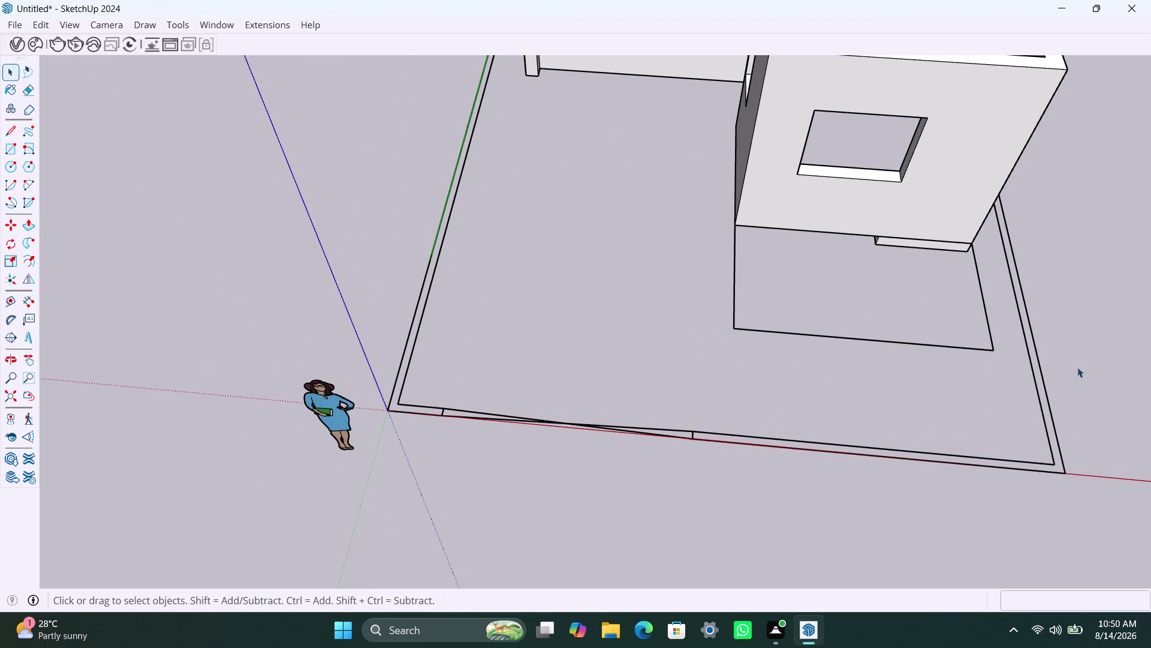
click(1047, 422)
right_click(1047, 423)
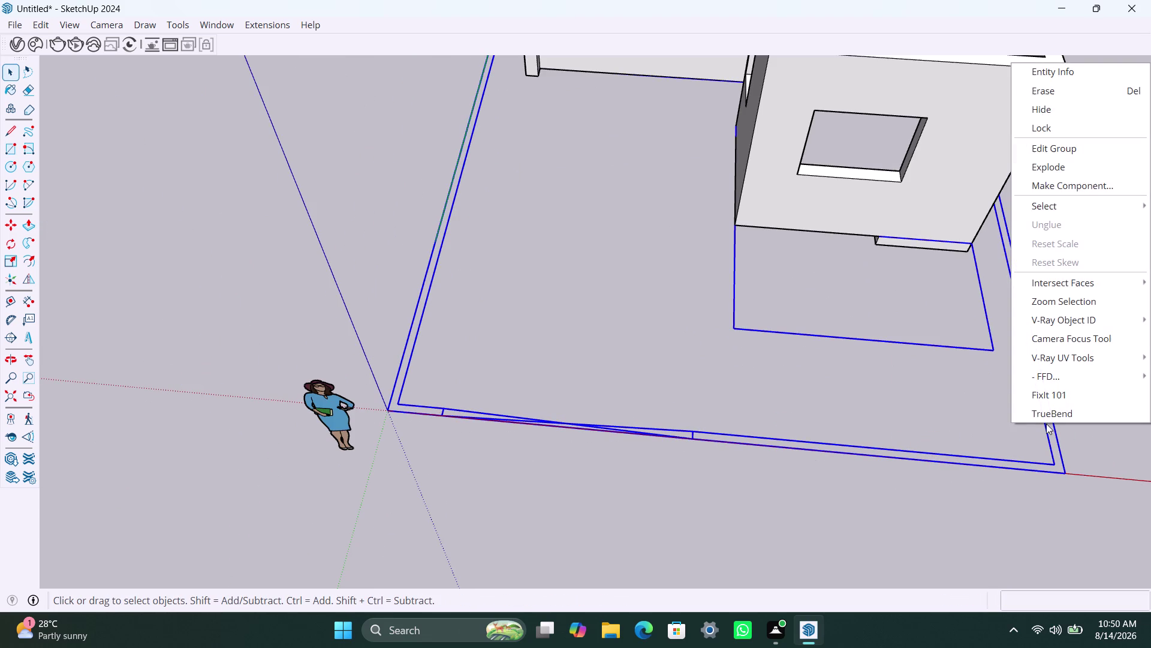
click(1068, 170)
click(1070, 339)
click(928, 453)
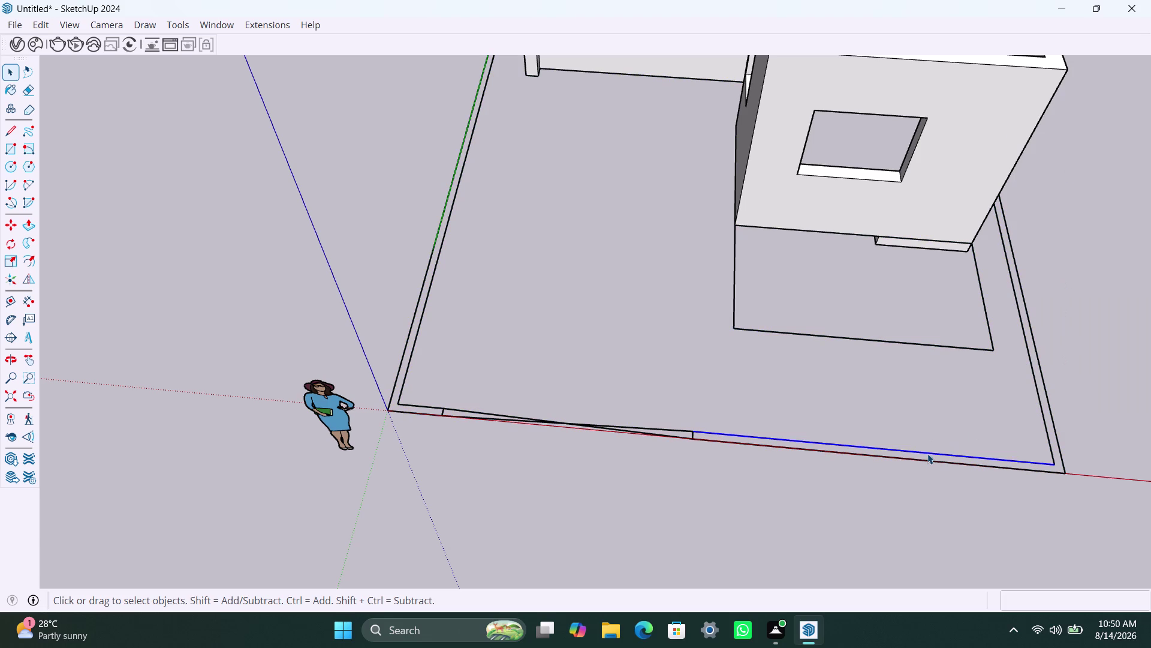
scroll(down, 3)
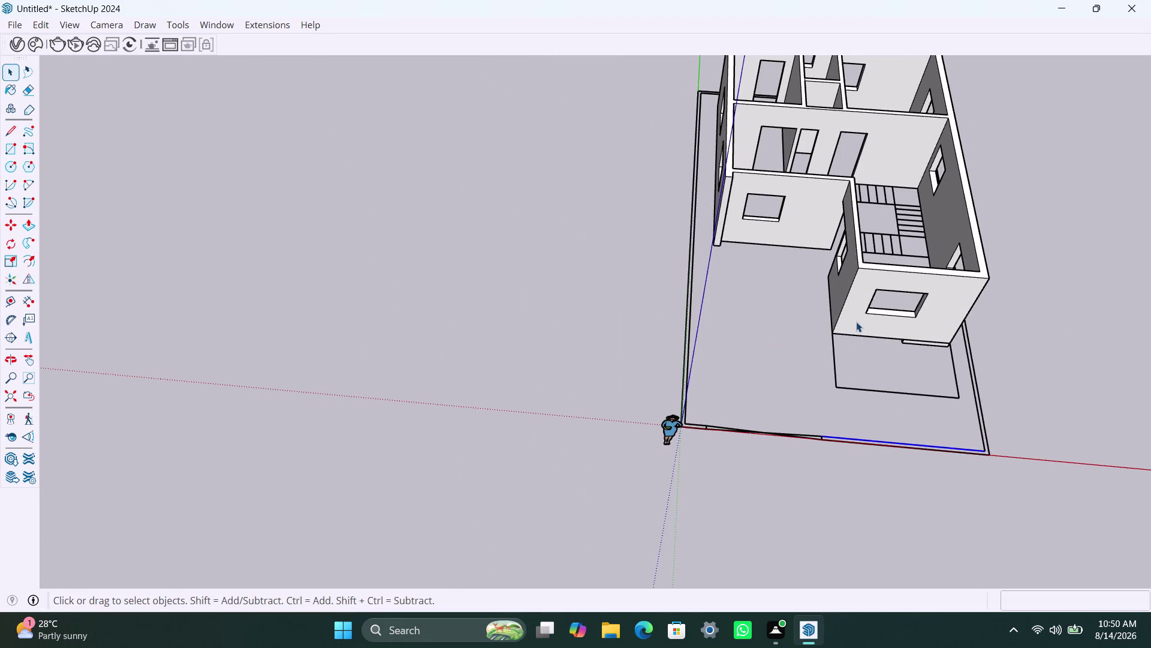
click(857, 322)
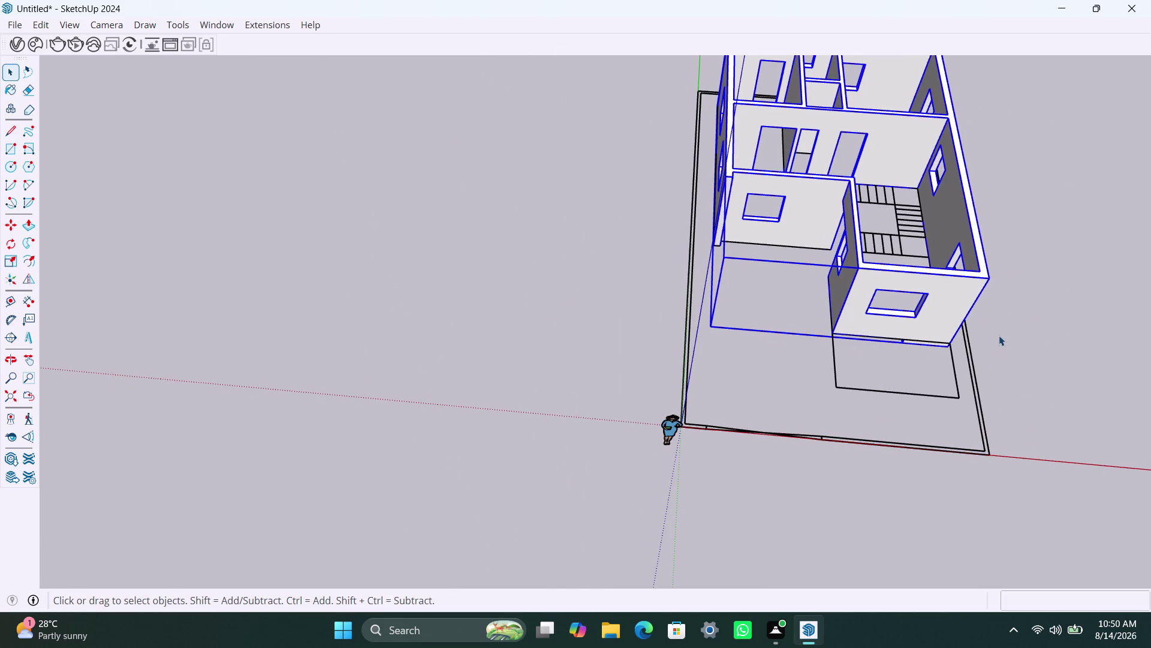
click(1000, 334)
scroll(up, 3)
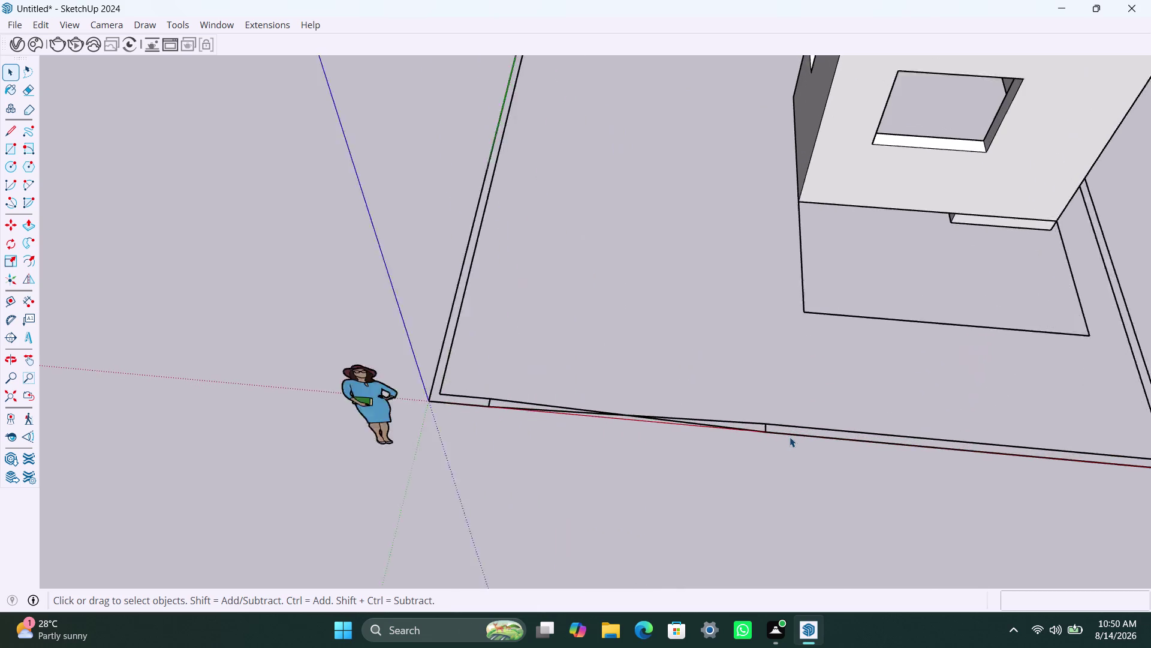
key(r)
click(768, 420)
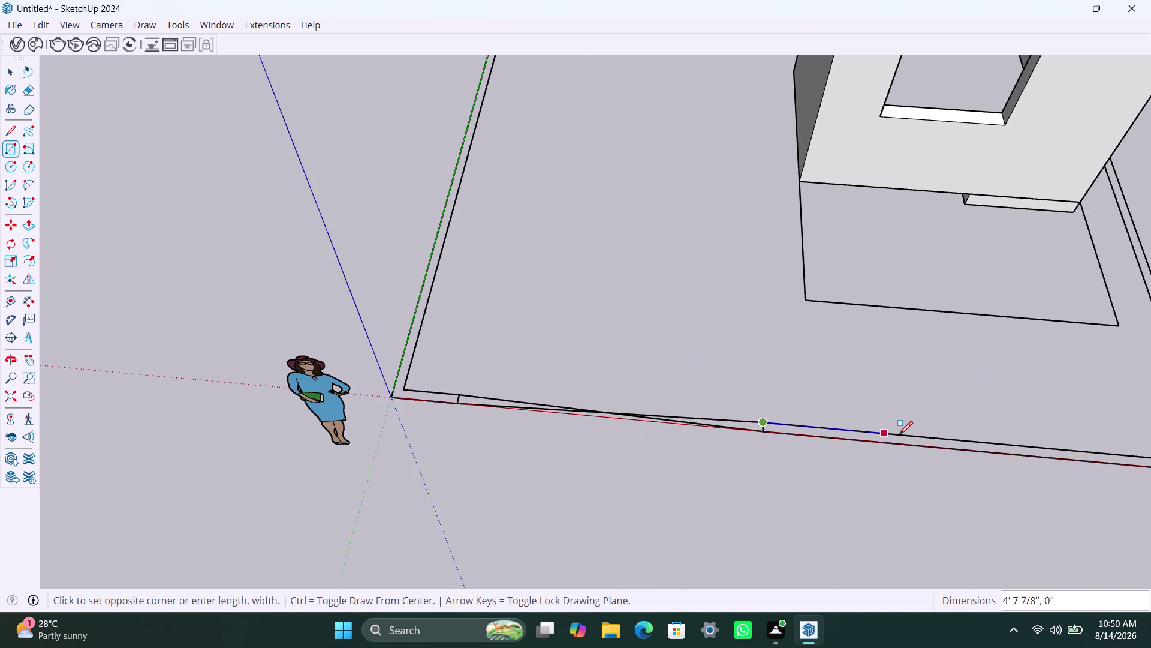
scroll(down, 3)
middle_drag(907, 441, 510, 424)
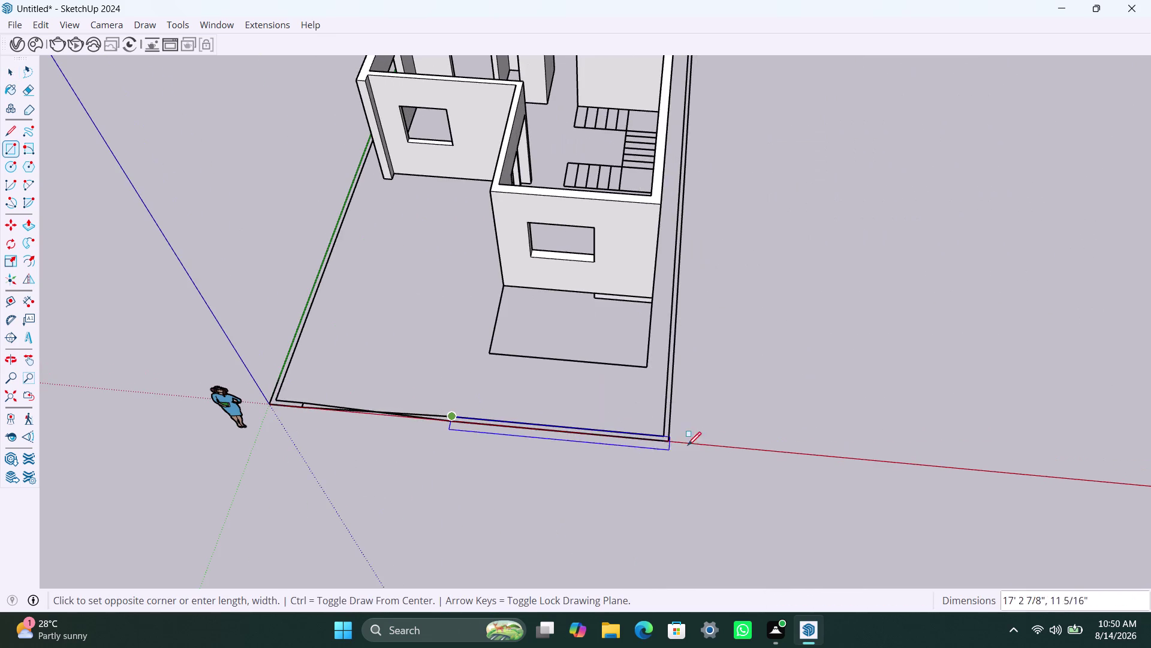
scroll(up, 3)
click(674, 447)
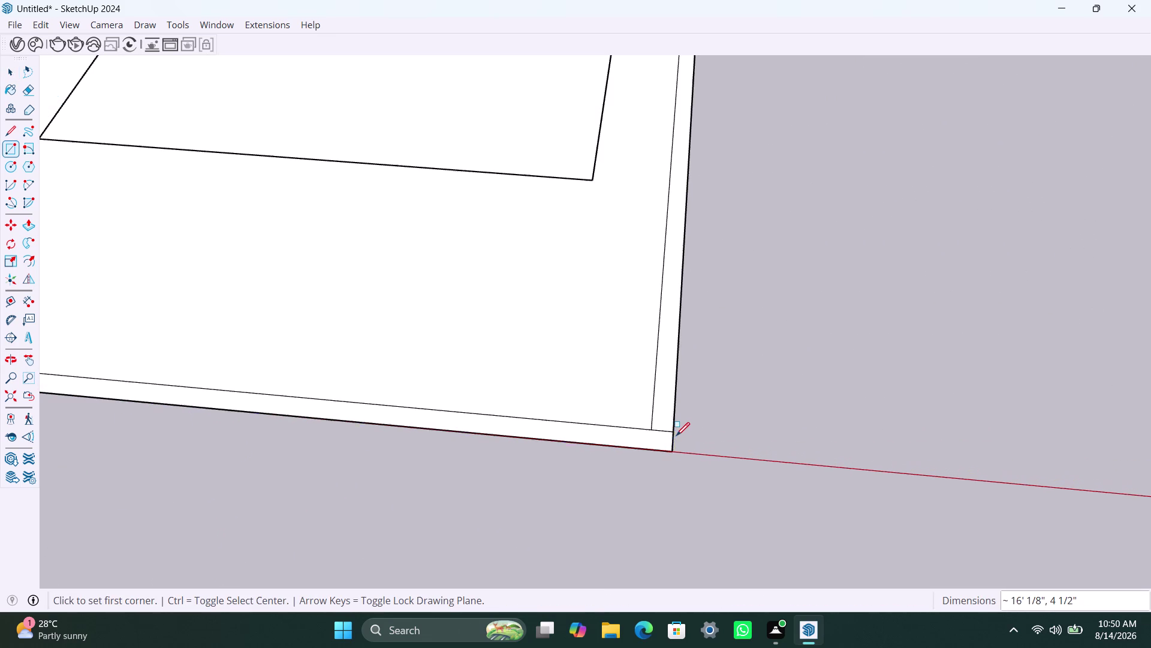
key(ctrl+z)
scroll(down, 3)
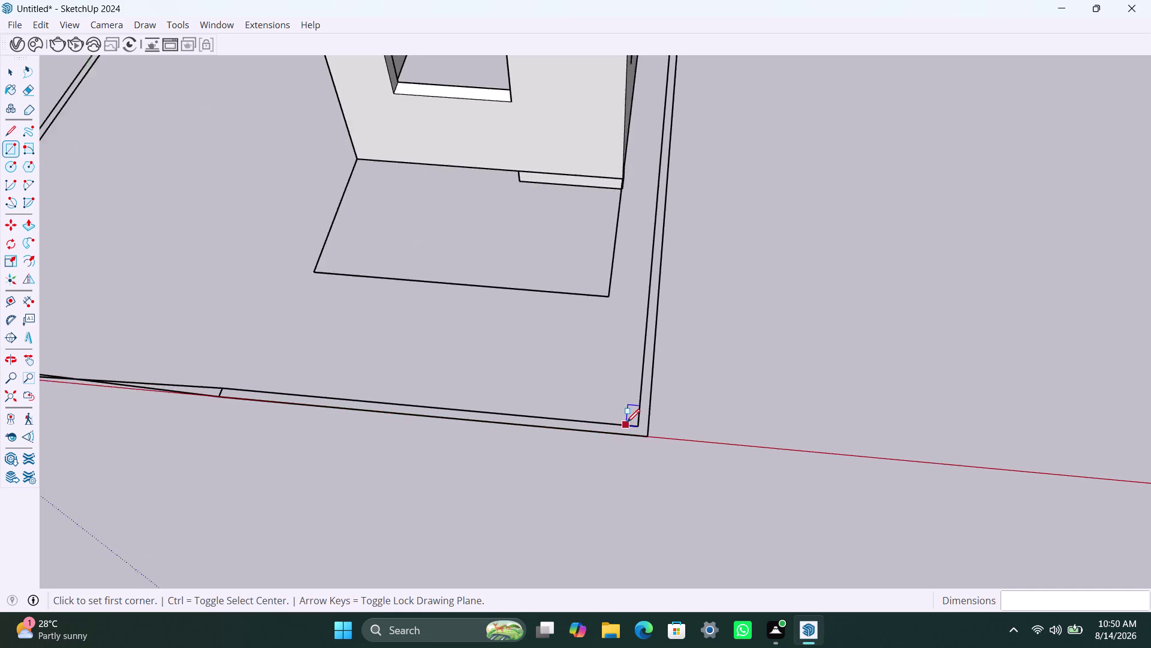
scroll(down, 3)
key(ctrl+z)
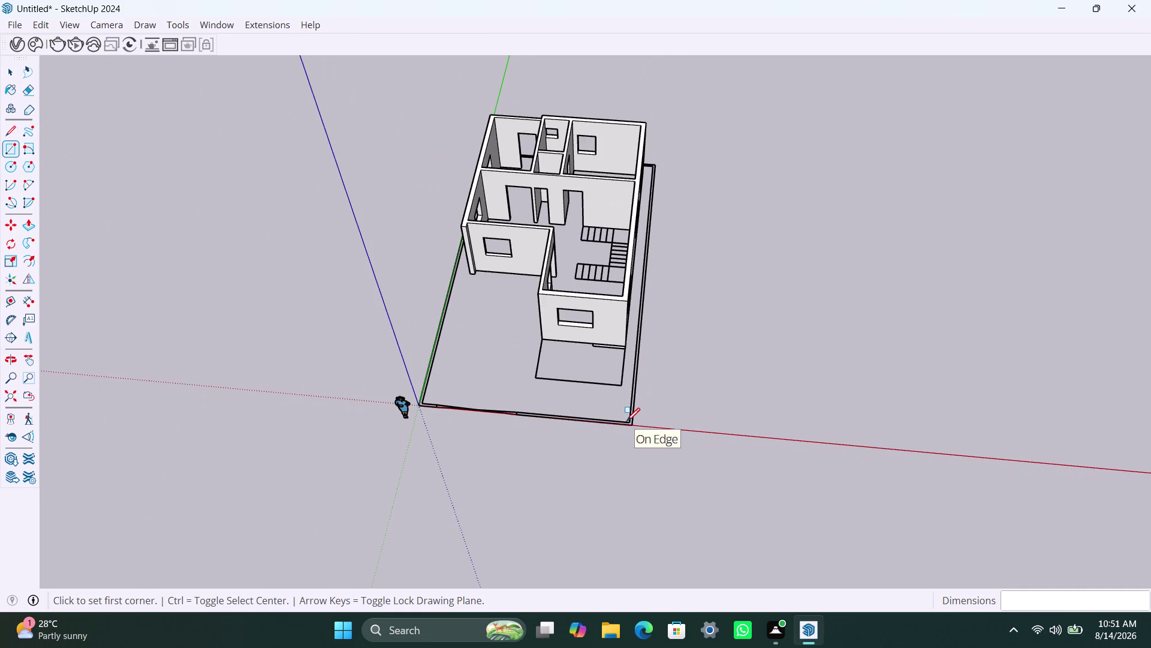
key(ctrl+z)
Open the boundary group for editing and zoom in on the outline.
key(space)
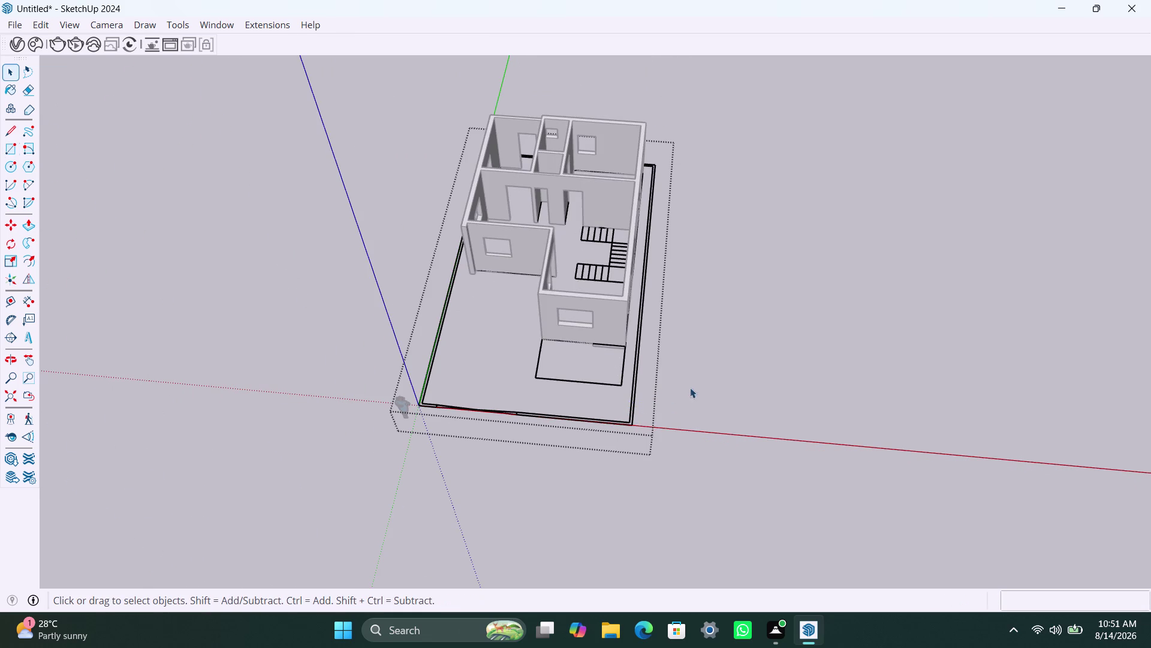
click(692, 386)
click(619, 417)
double_click(622, 418)
double_click(629, 422)
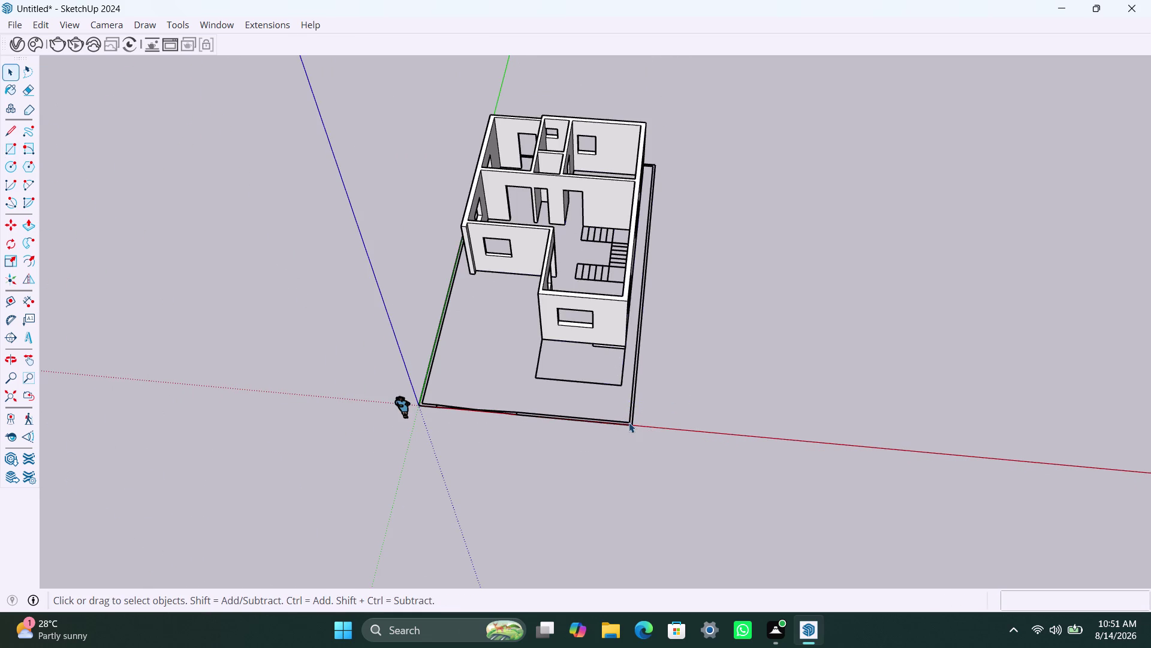
scroll(up, 3)
scroll(up, 3)
scroll(up, 3)
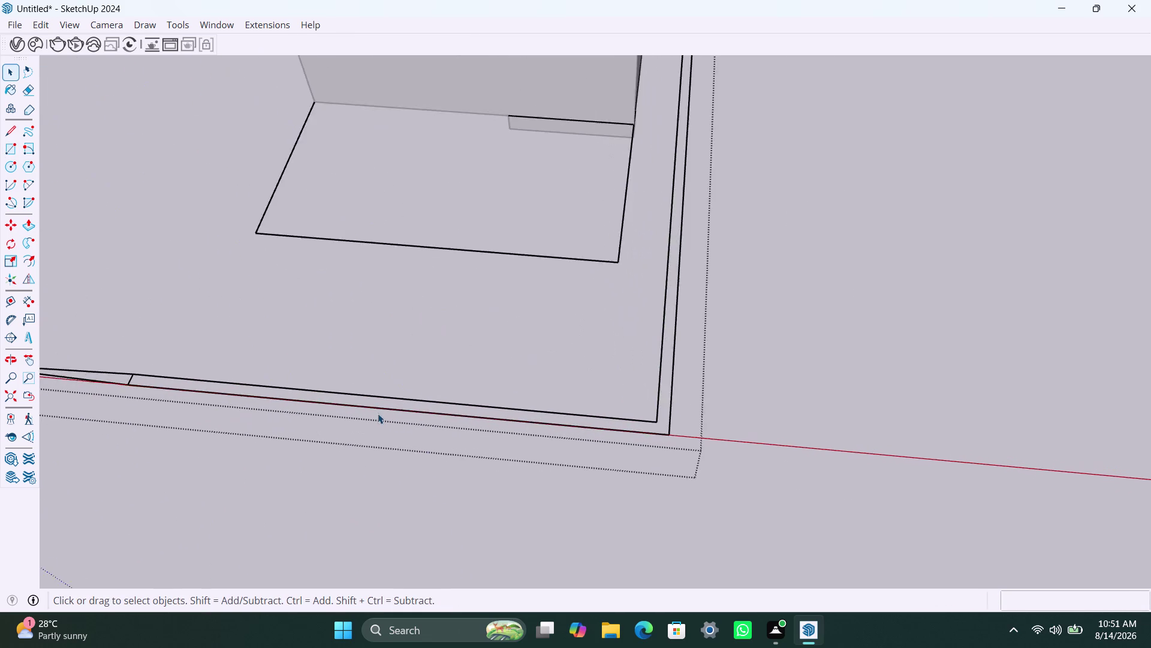
click(289, 385)
scroll(down, 3)
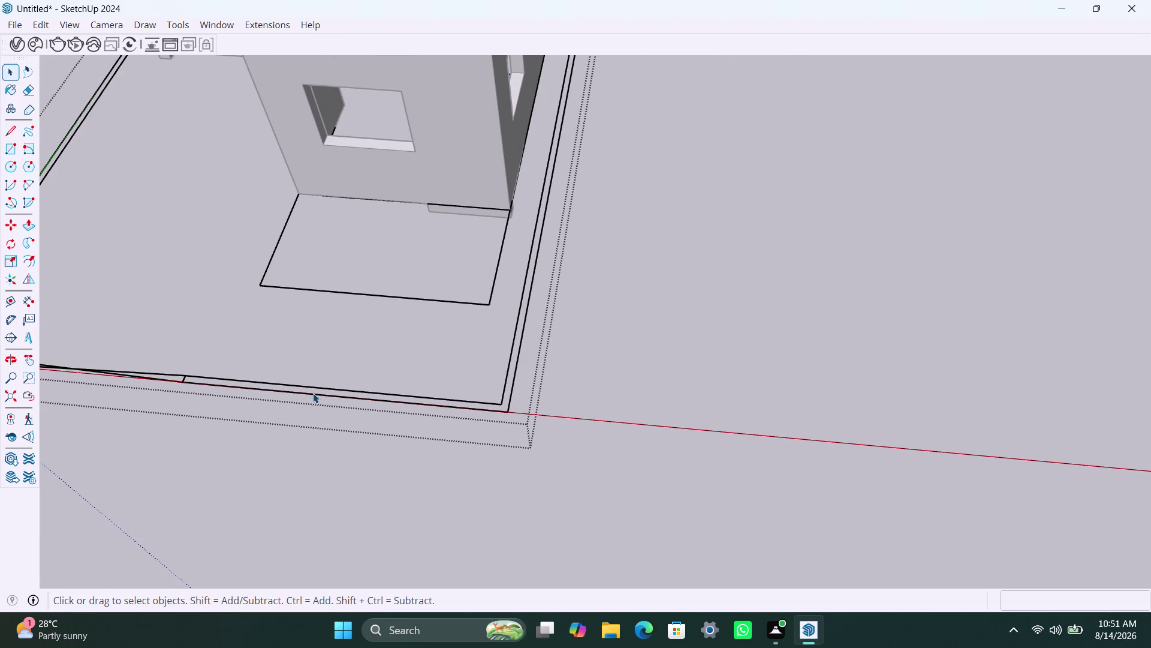
Attempt a rectangle on the front boundary edge, undo it, and reorient the view.
key(r)
click(186, 376)
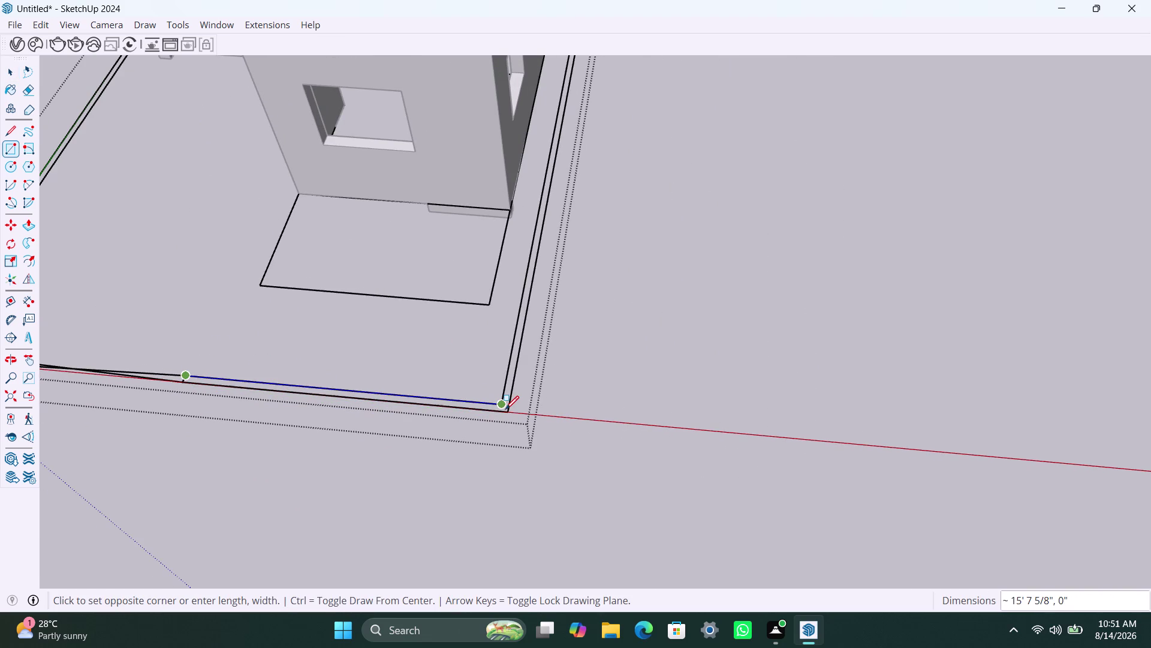
scroll(up, 3)
click(507, 410)
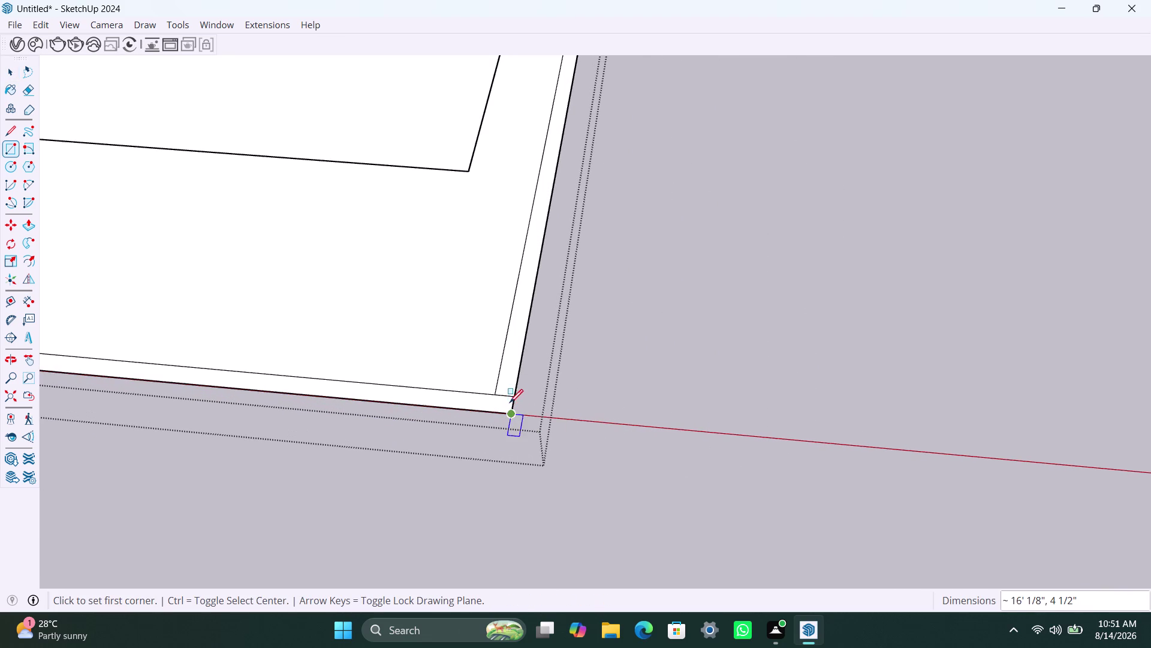
key(ctrl+z)
scroll(down, 3)
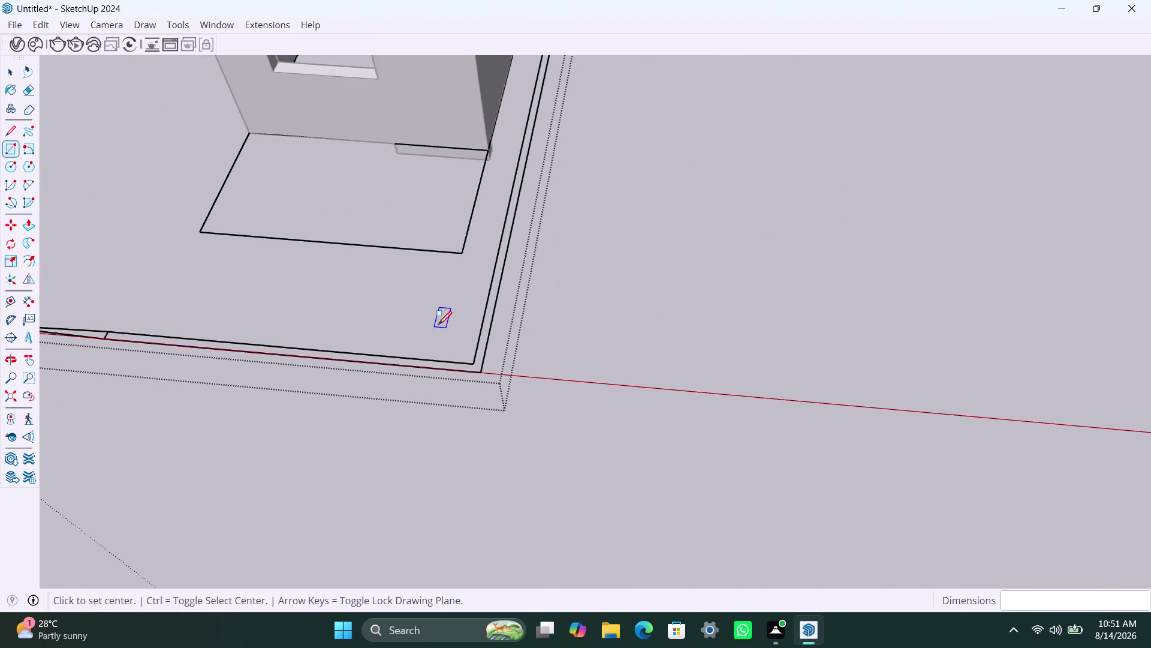
scroll(down, 3)
middle_drag(441, 347, 717, 372)
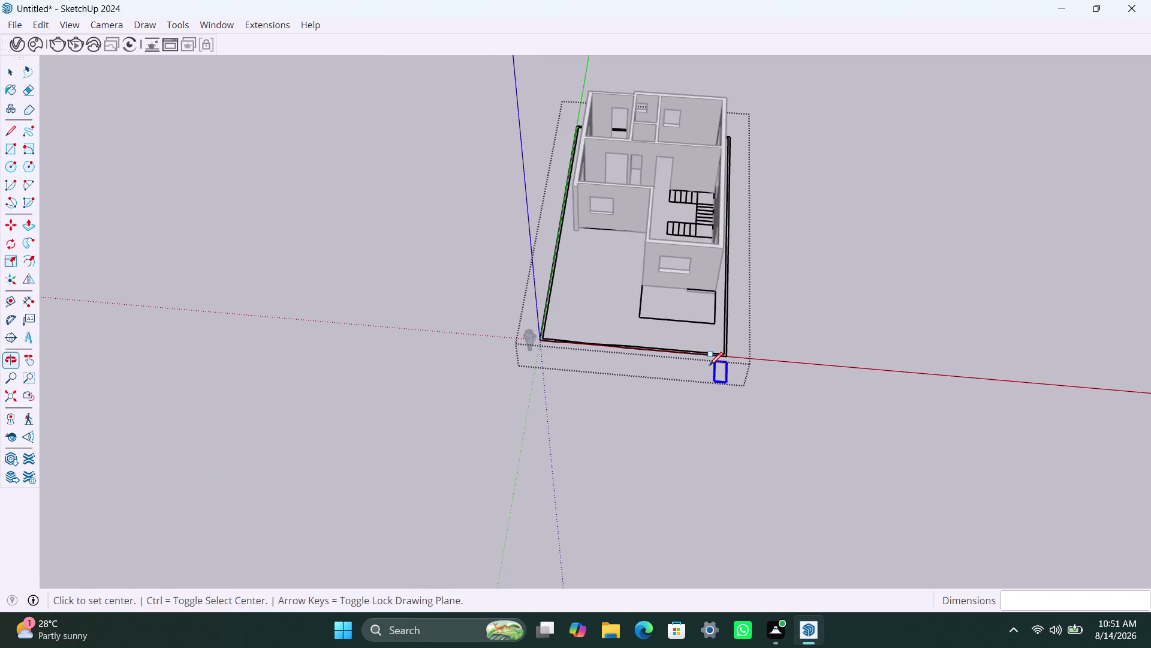
key(space)
scroll(up, 3)
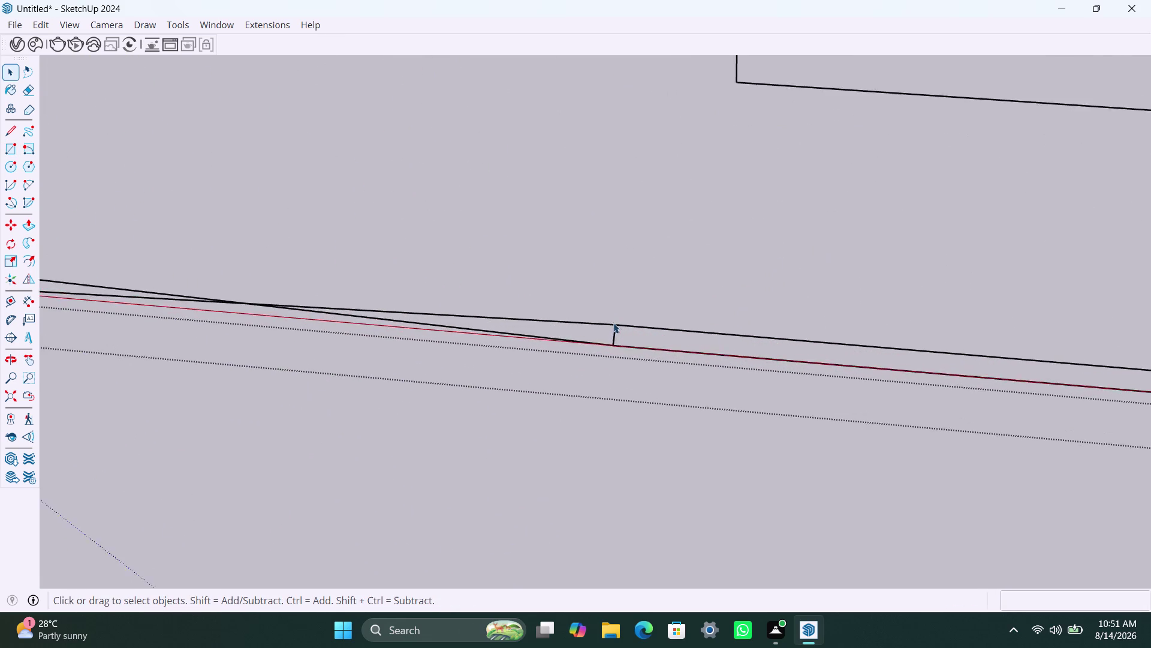
Retry a rectangle at the front-right boundary corner, then undo it.
key(r)
click(617, 324)
scroll(down, 3)
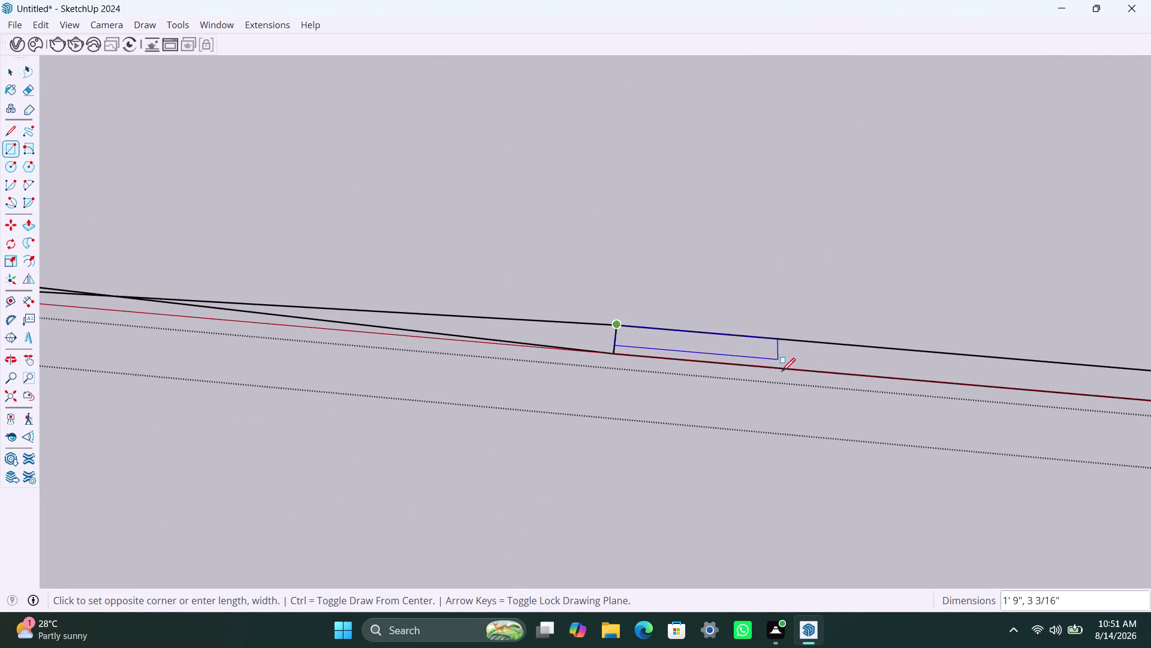
scroll(down, 3)
middle_drag(787, 366, 499, 388)
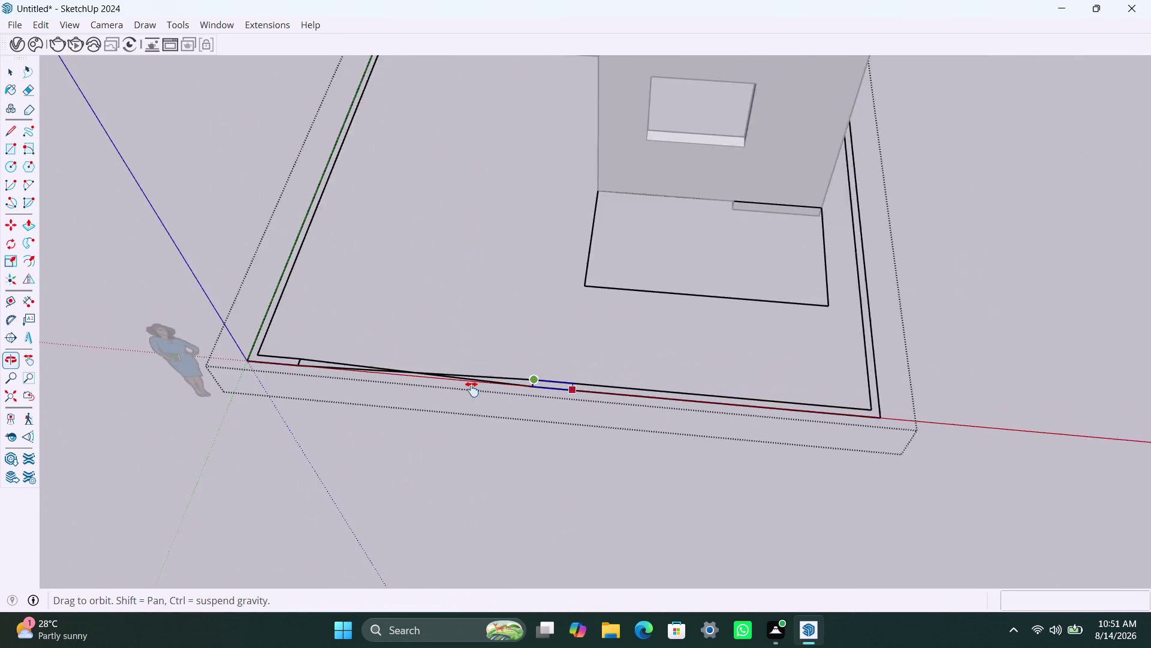
middle_drag(499, 388, 377, 389)
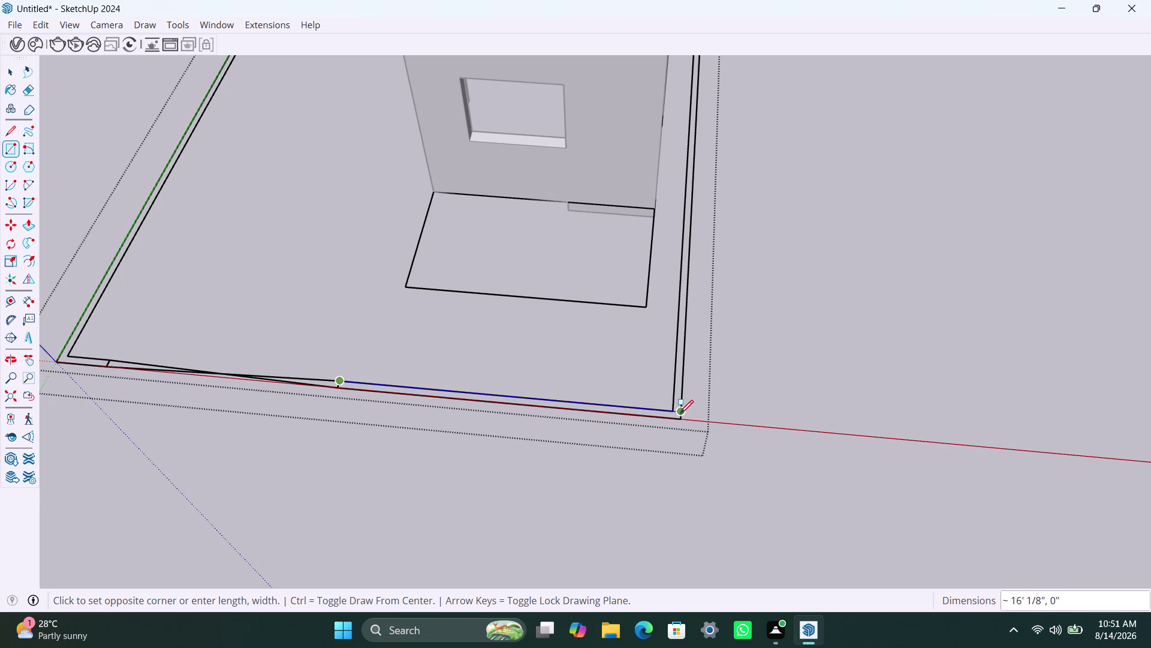
scroll(up, 3)
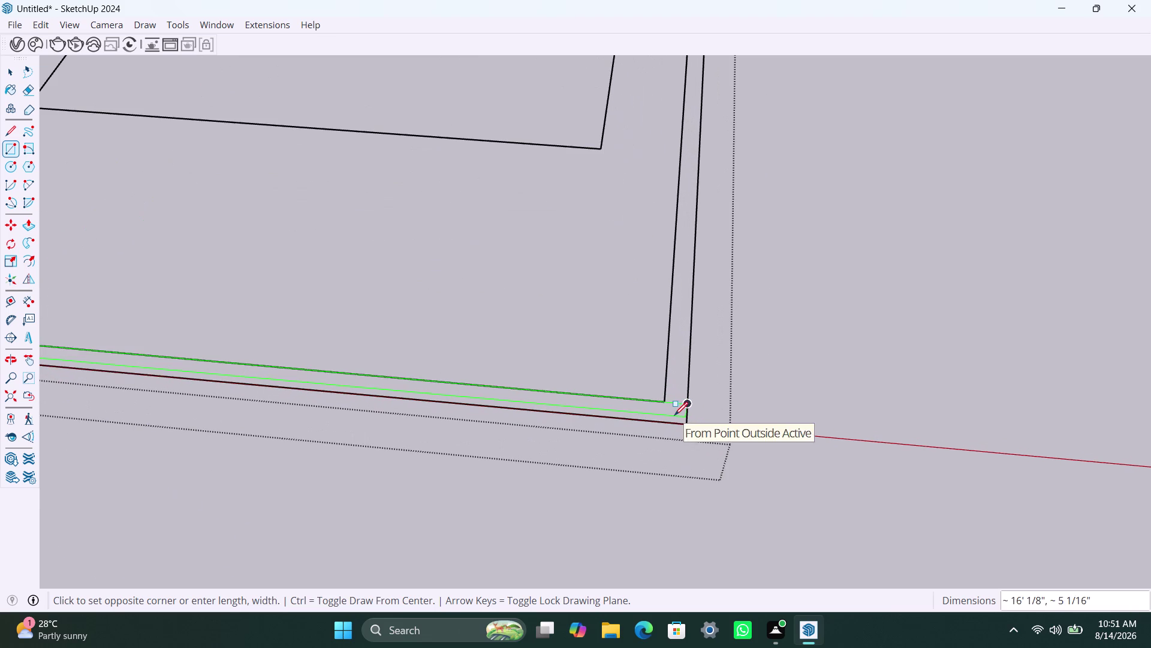
click(661, 418)
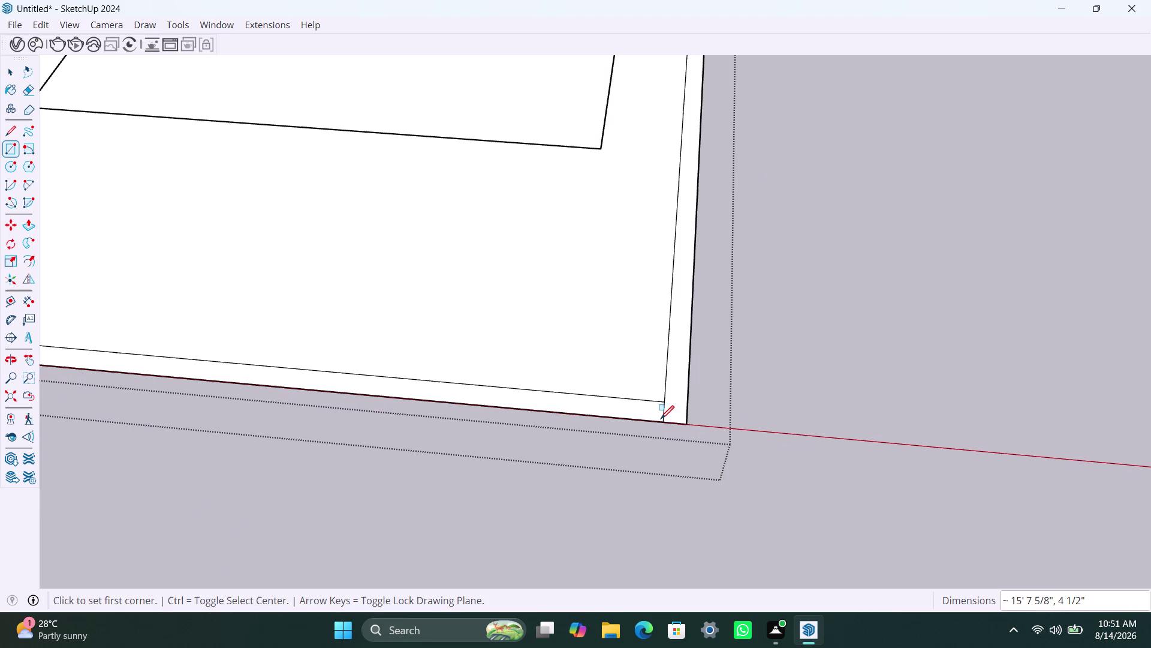
key(ctrl+z)
scroll(down, 3)
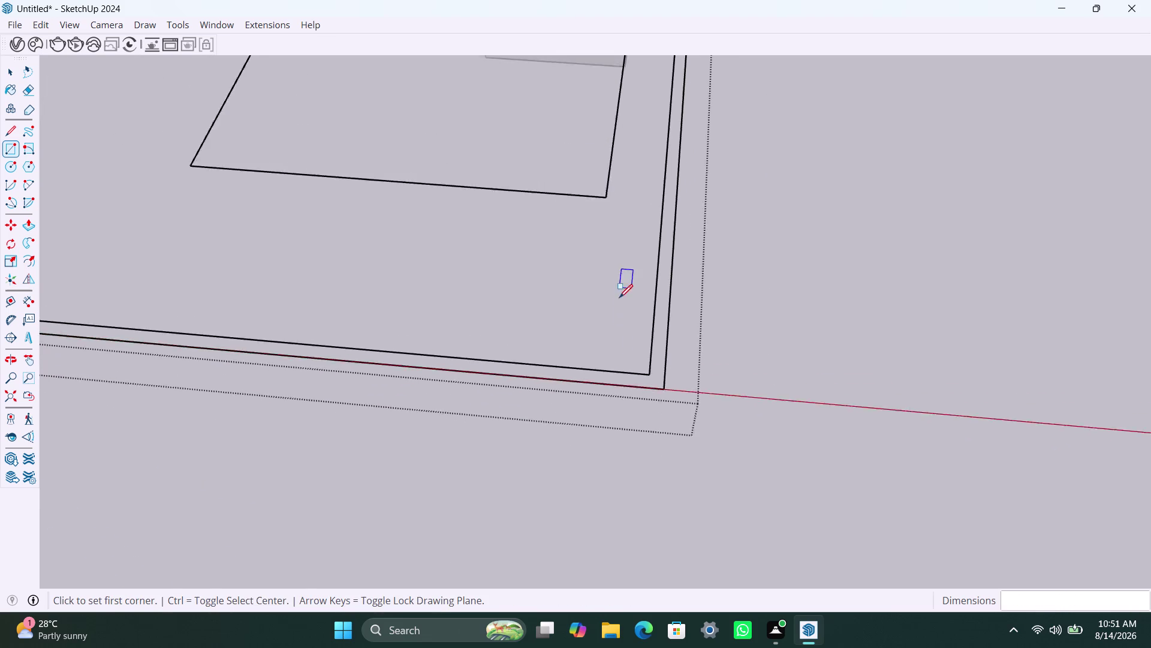
scroll(down, 3)
Select all connected boundary edges, apply a context-menu option, and clear the selection.
key(space)
click(636, 337)
click(636, 337)
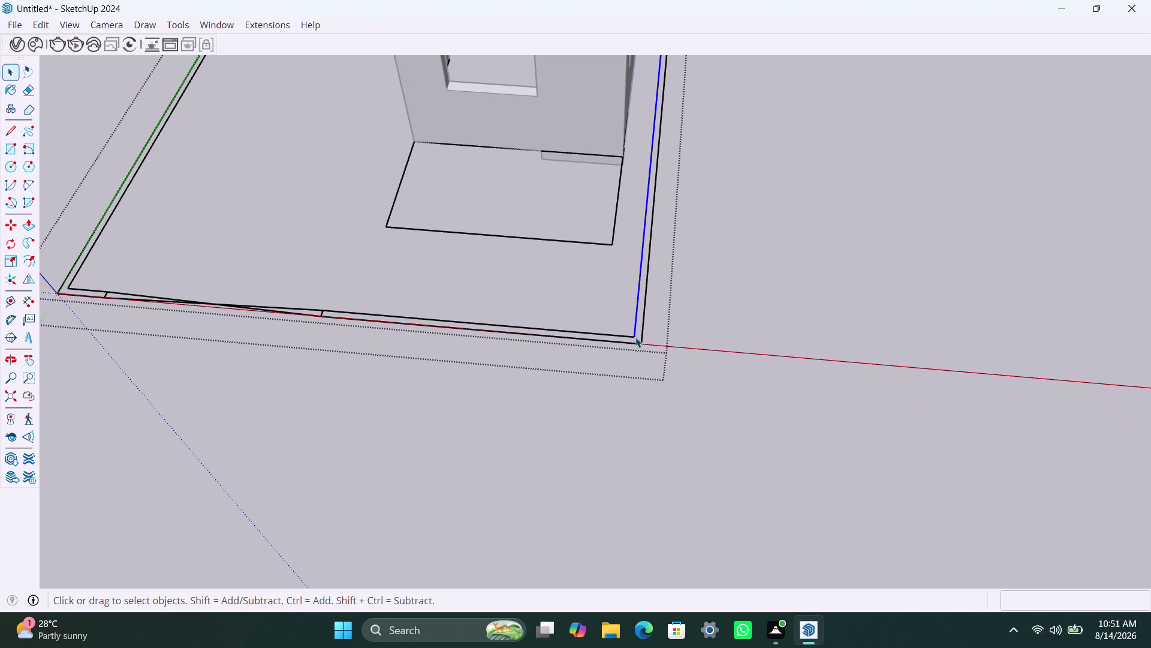
triple_click(635, 337)
right_click(635, 336)
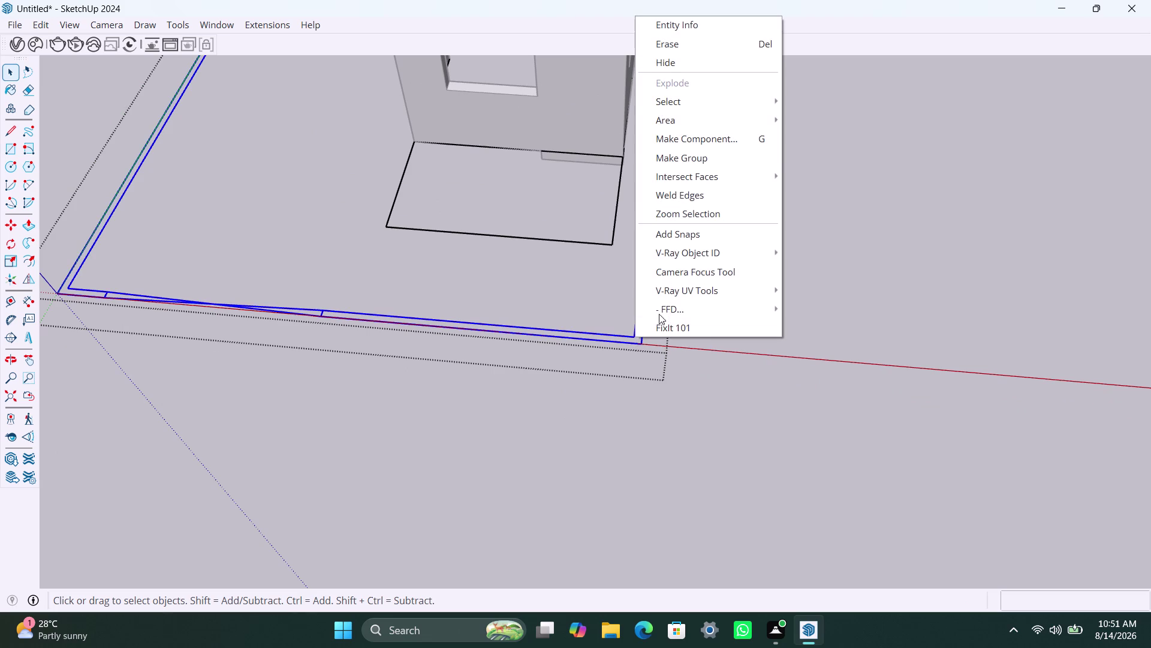
click(692, 165)
click(720, 302)
scroll(up, 3)
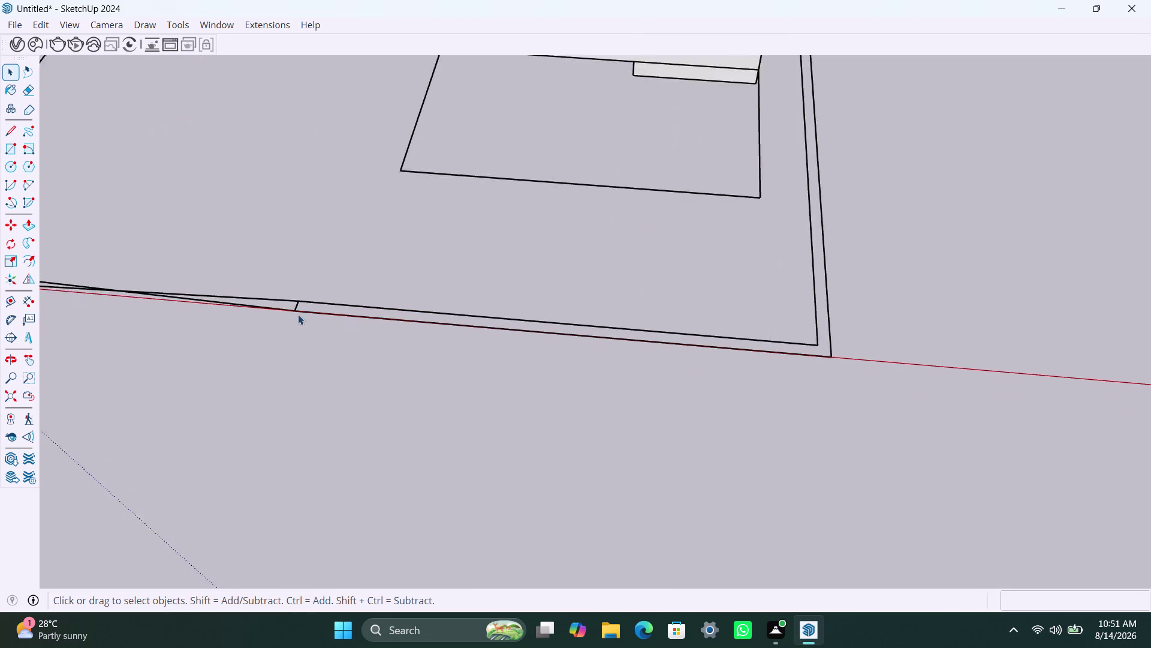
scroll(up, 3)
Draw a thin 4 1/2" strip rectangle along the front boundary line.
key(r)
click(300, 292)
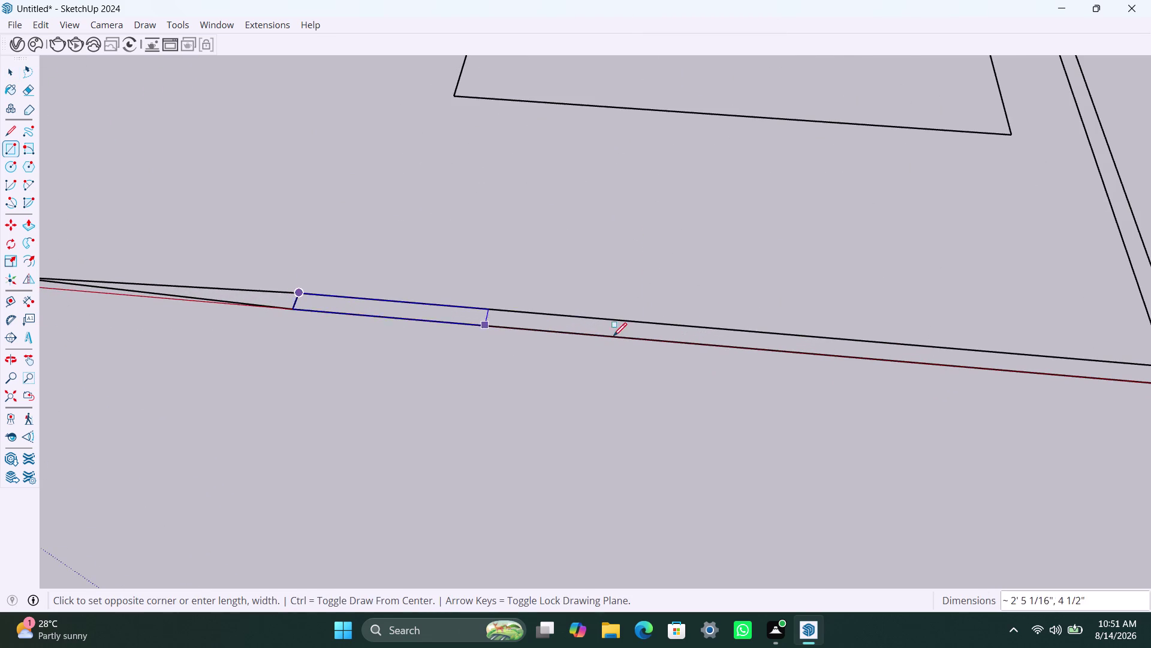
scroll(down, 3)
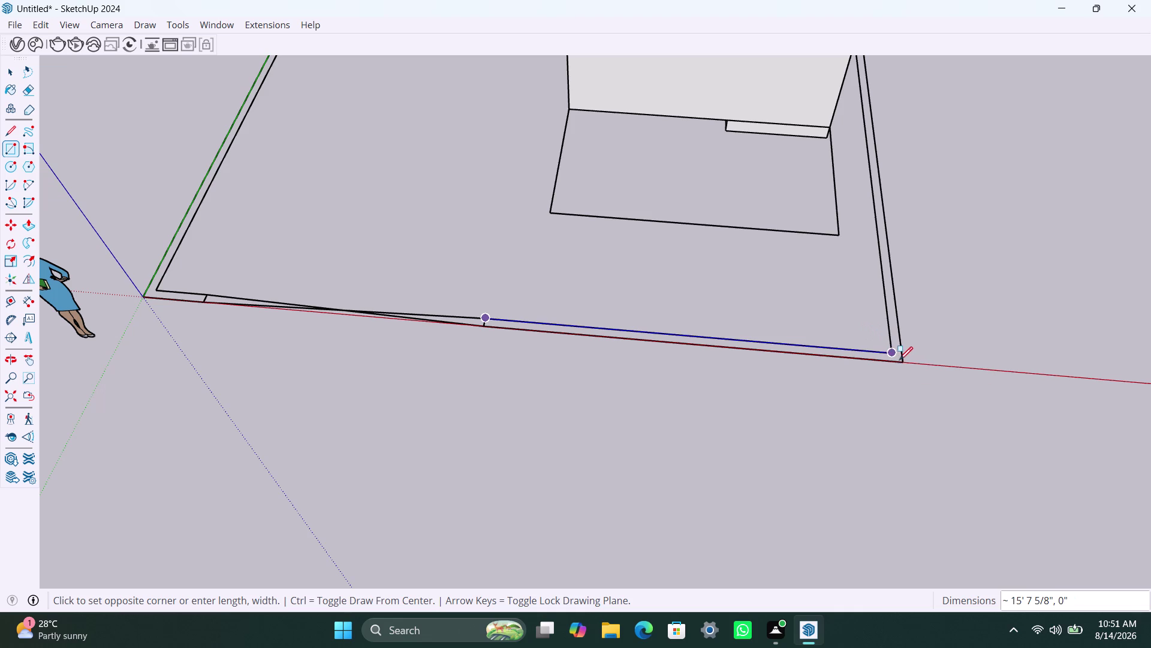
click(901, 360)
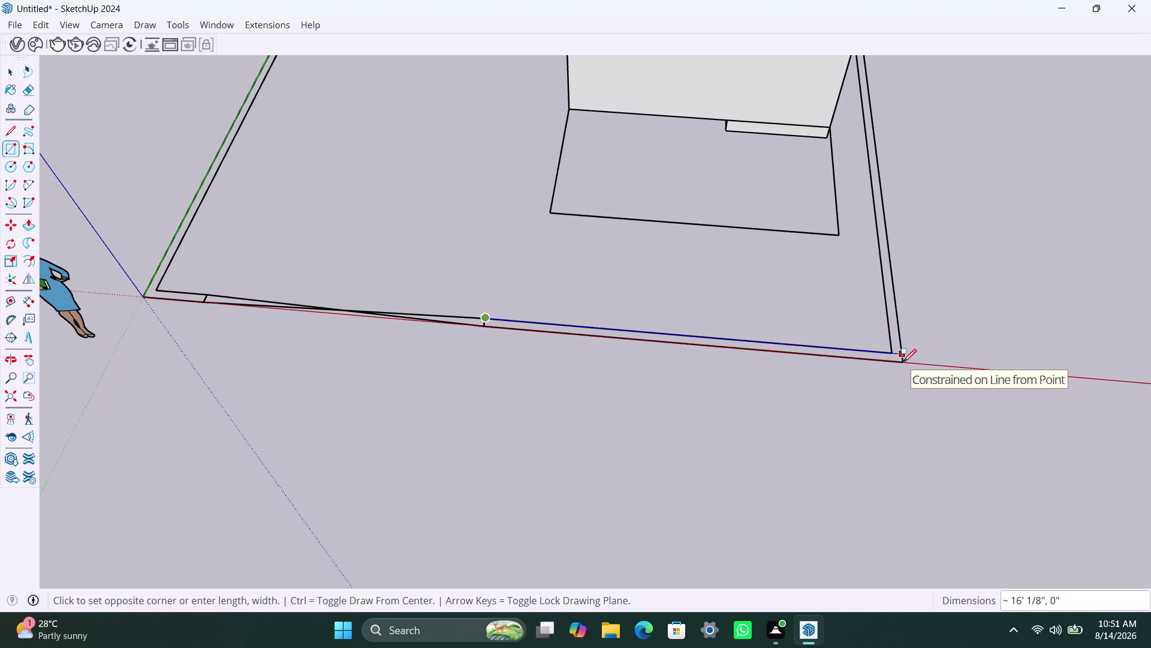
scroll(up, 3)
click(903, 358)
scroll(down, 3)
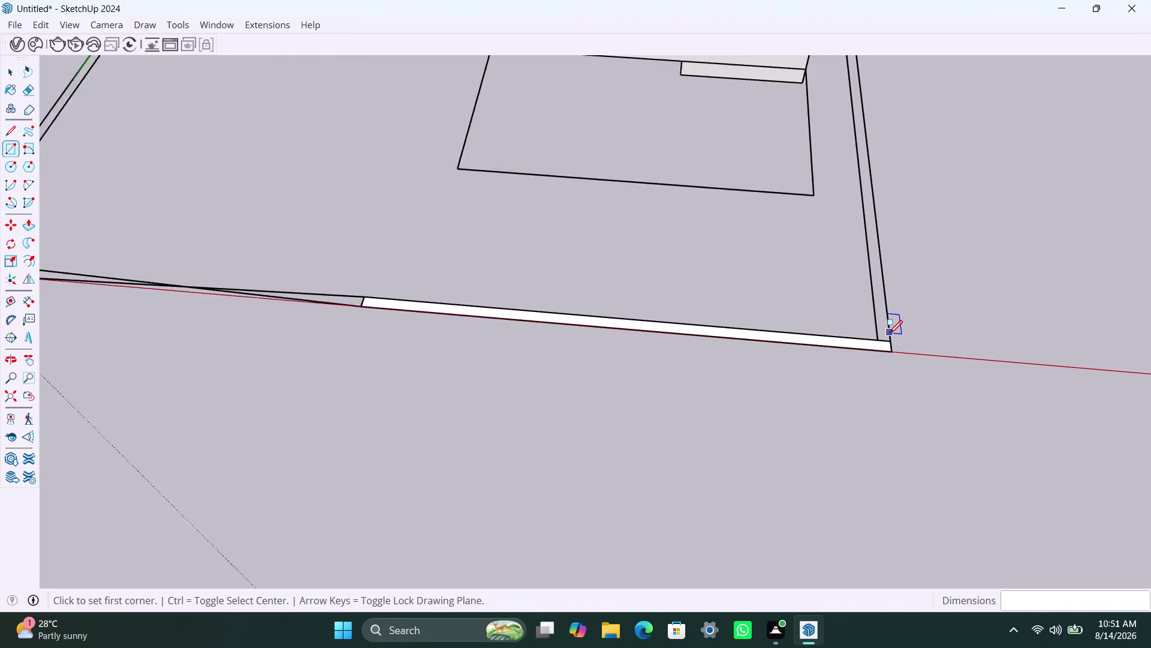
scroll(down, 3)
middle_drag(855, 348, 523, 500)
scroll(up, 3)
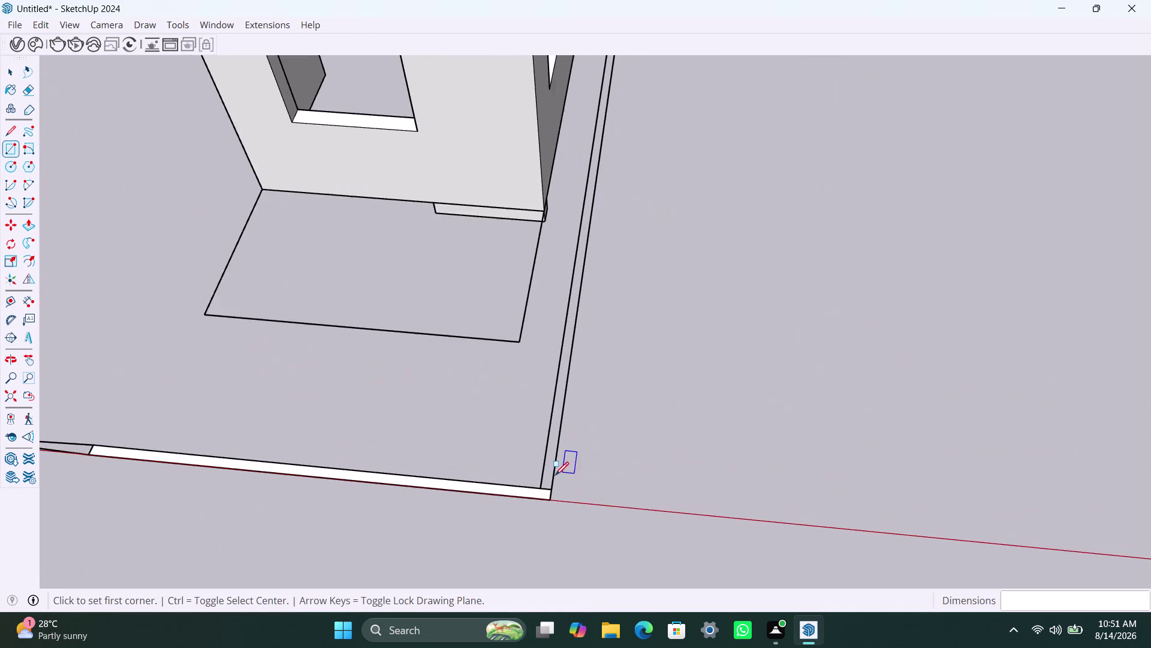
scroll(up, 3)
Draw a 4 1/2" strip along the right boundary edge to the far corner.
click(551, 498)
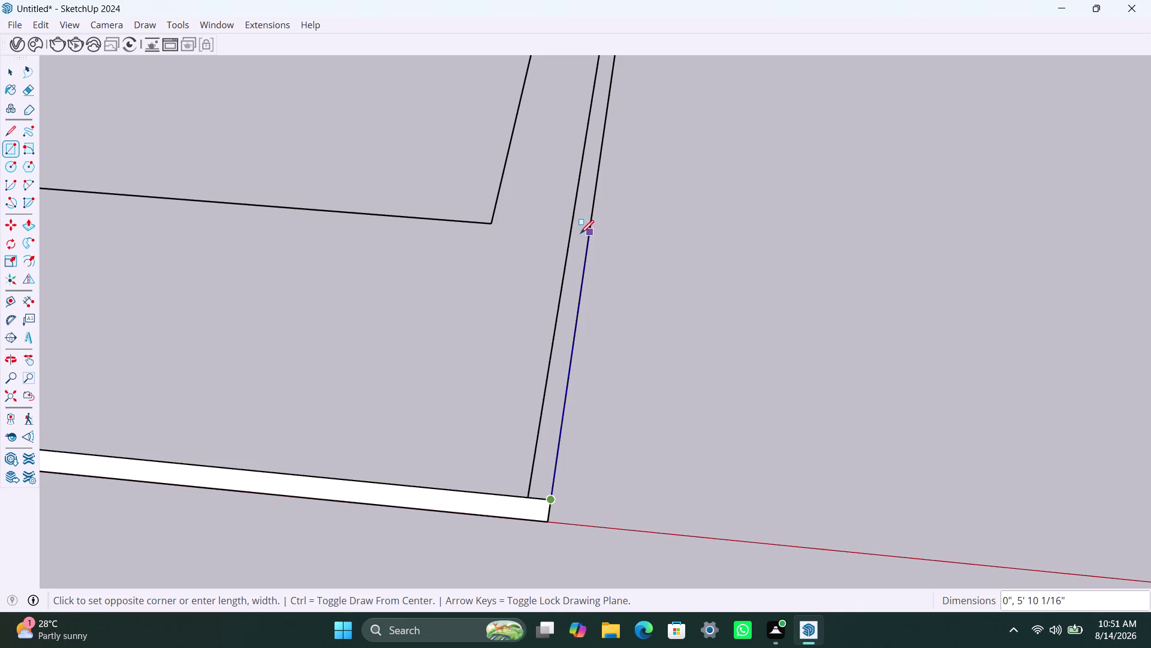
scroll(down, 3)
middle_drag(579, 226, 513, 647)
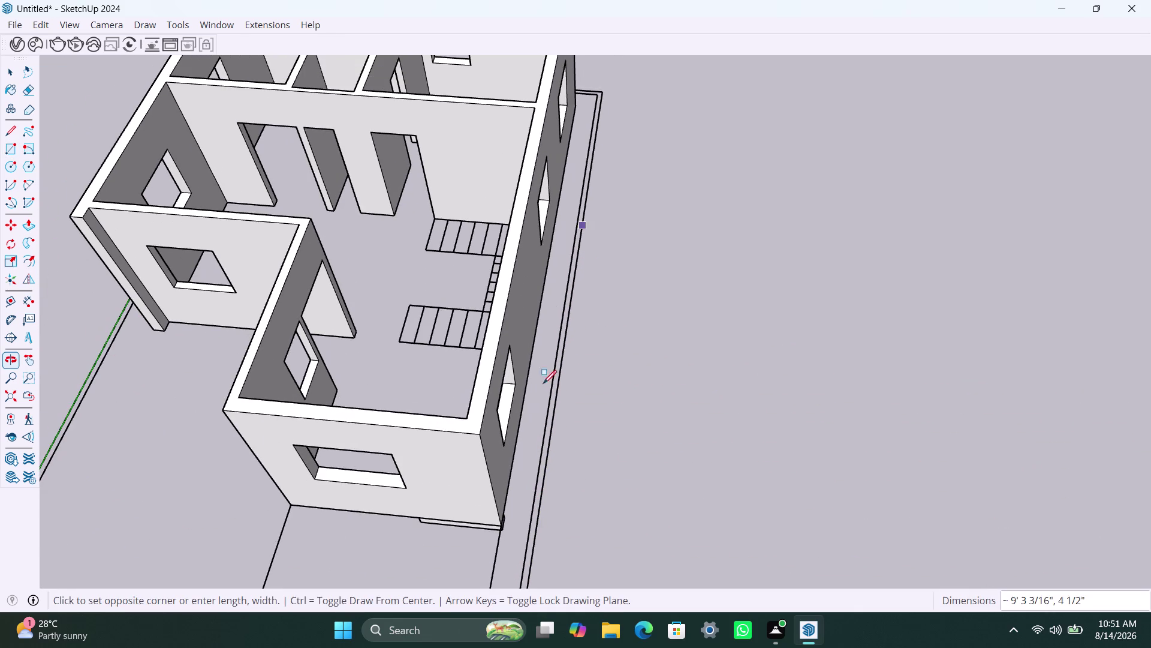
scroll(up, 3)
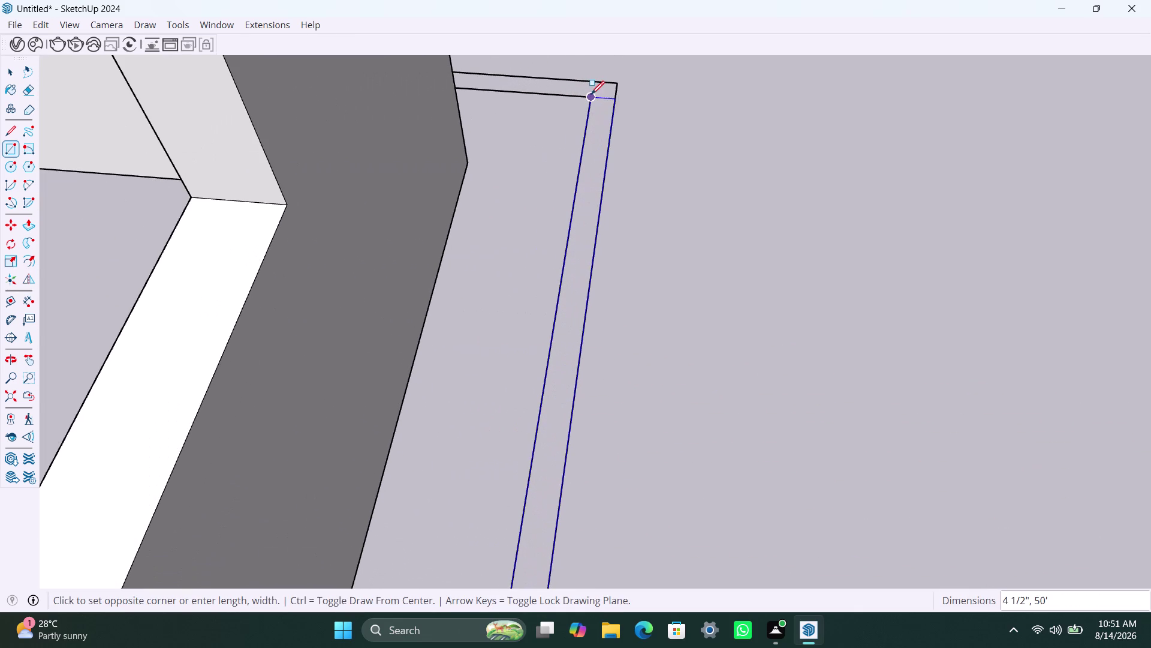
click(597, 81)
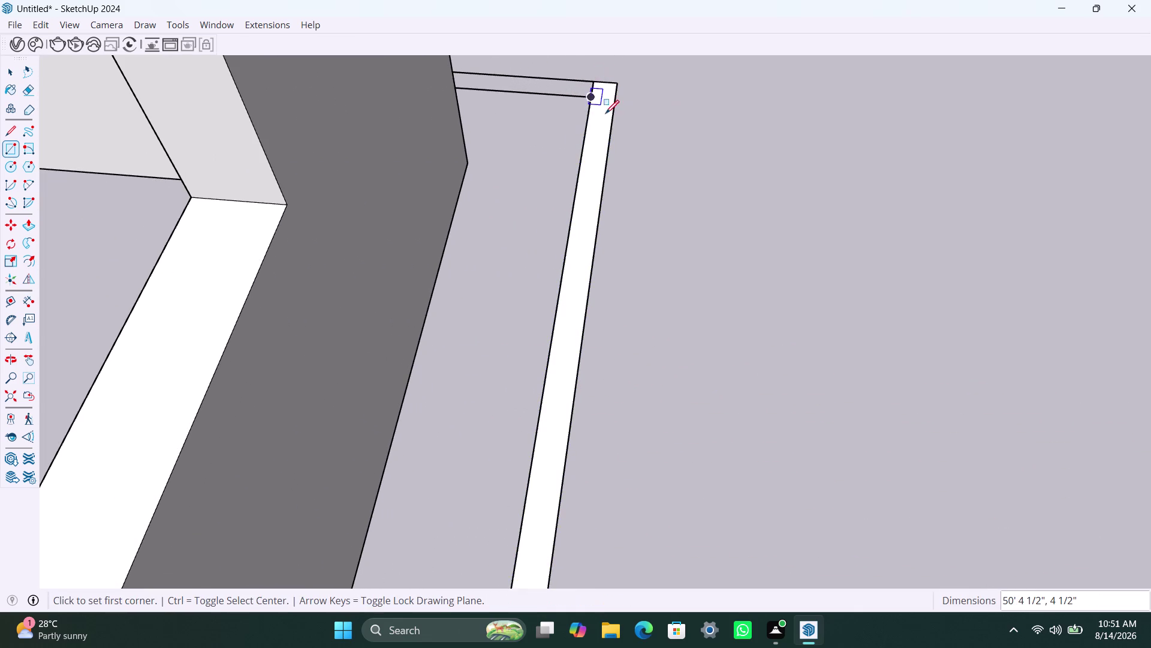
scroll(down, 3)
middle_drag(620, 194, 108, 366)
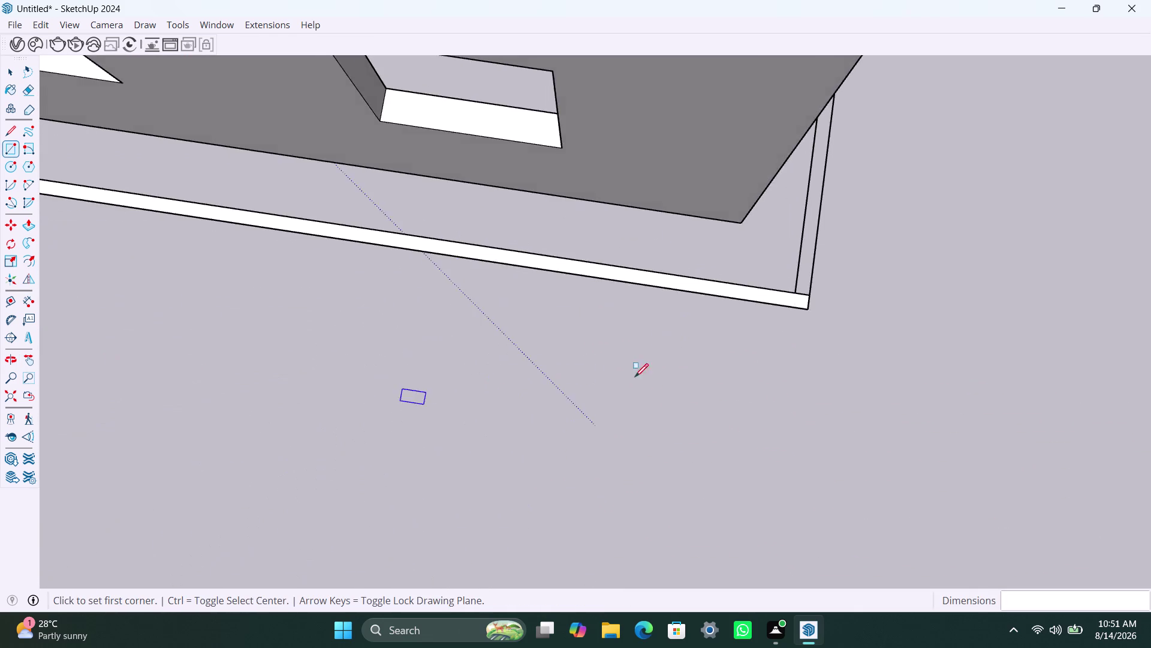
scroll(down, 3)
scroll(down, 3)
middle_drag(781, 300, 450, 344)
scroll(up, 3)
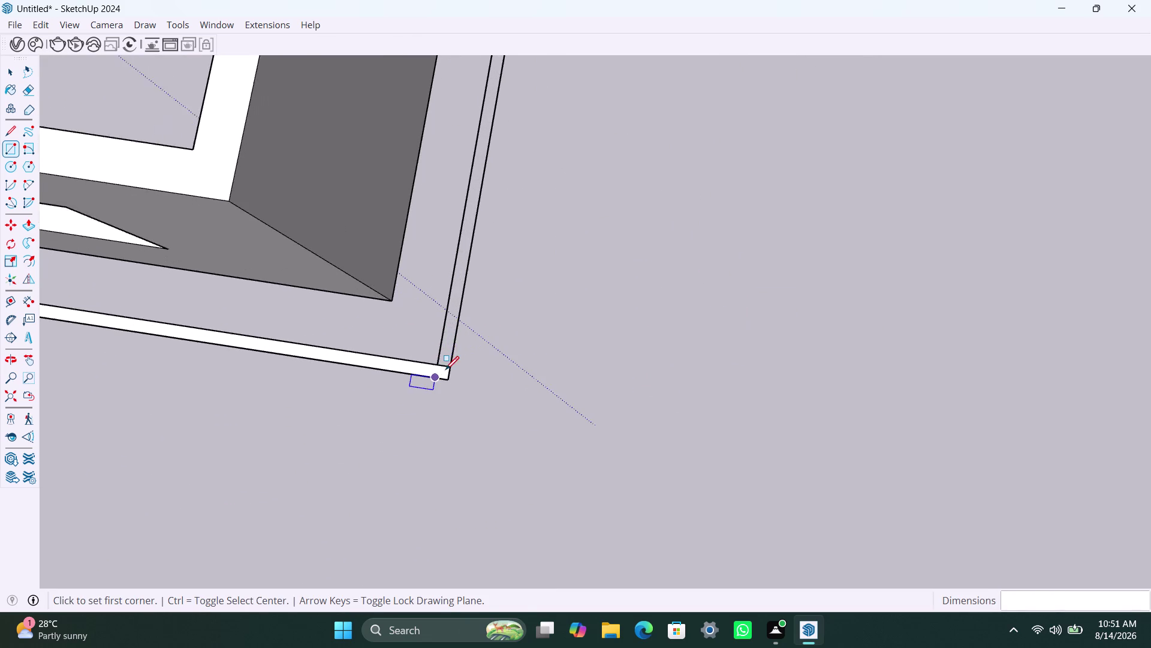
Draw a strip from the front-right corner to the back corner, about 29' 4 1/2" by 4 1/2".
click(442, 359)
scroll(down, 3)
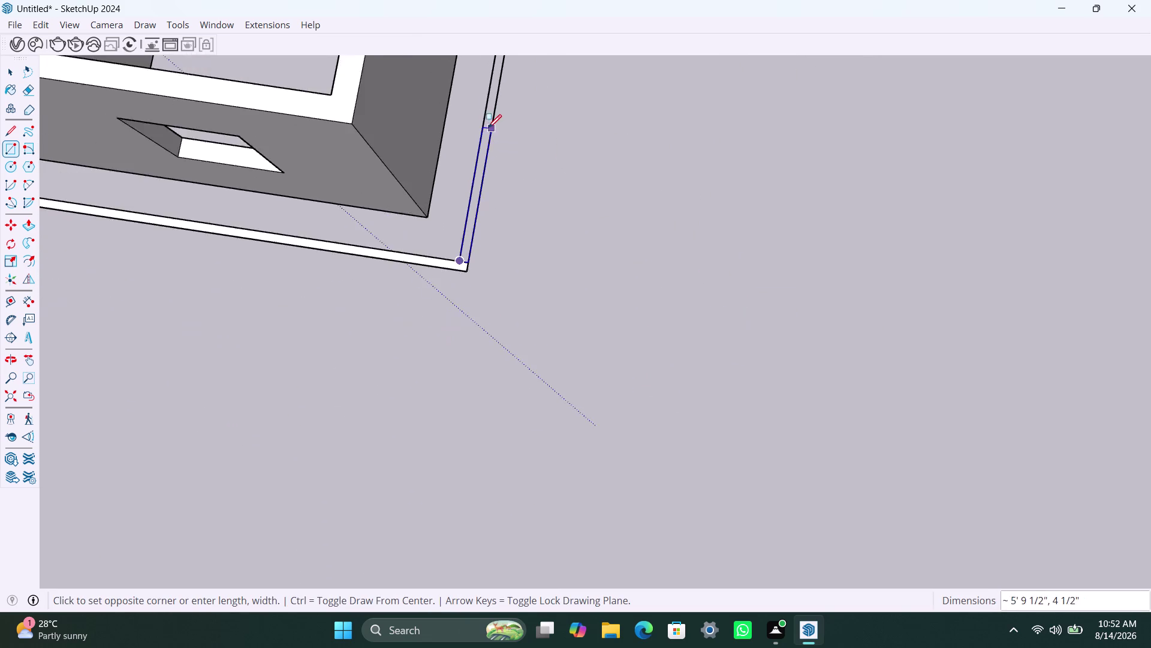
scroll(down, 3)
middle_drag(486, 126, 406, 489)
scroll(up, 3)
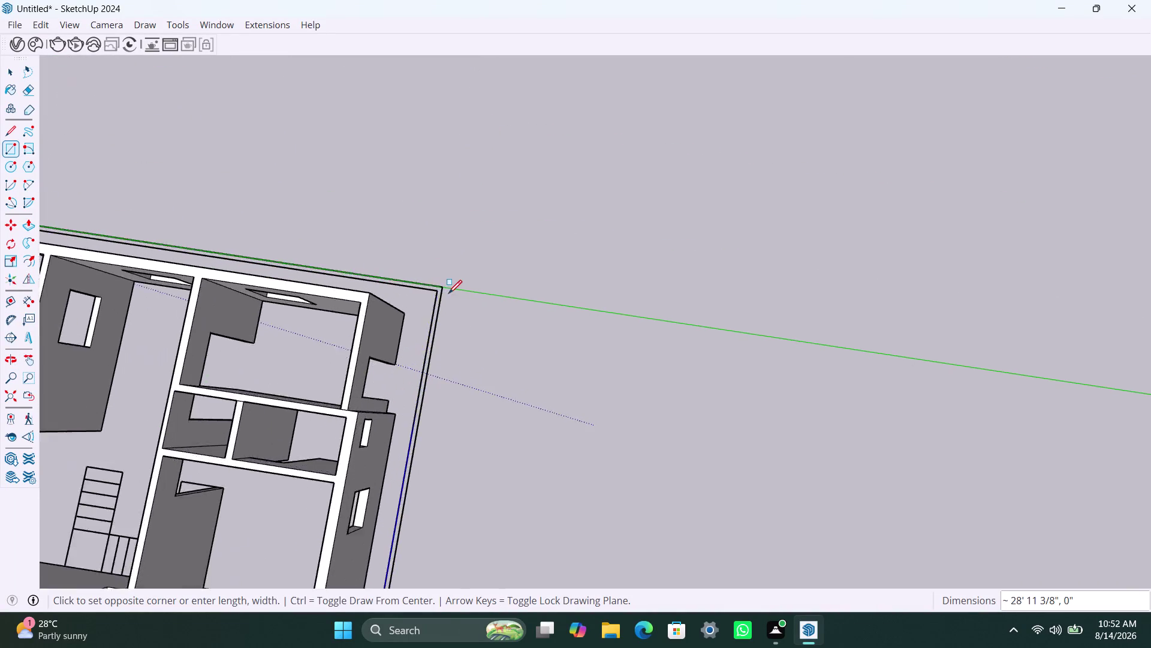
scroll(up, 3)
click(436, 273)
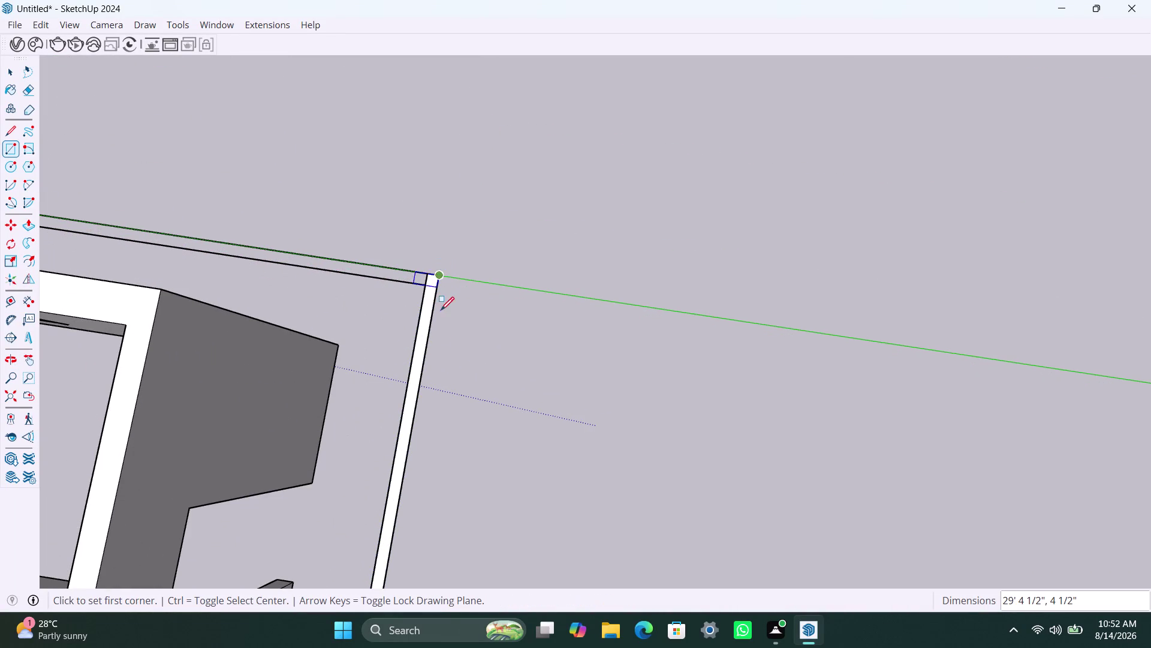
scroll(down, 3)
middle_drag(564, 317, 234, 411)
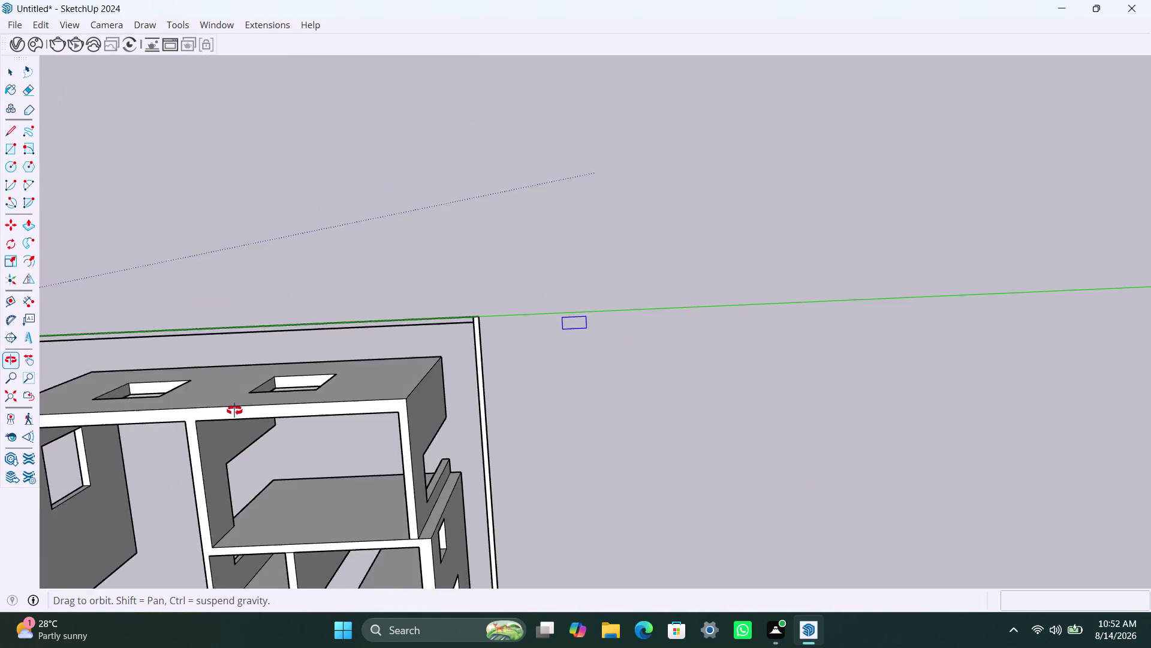
middle_drag(235, 411, 450, 264)
scroll(up, 3)
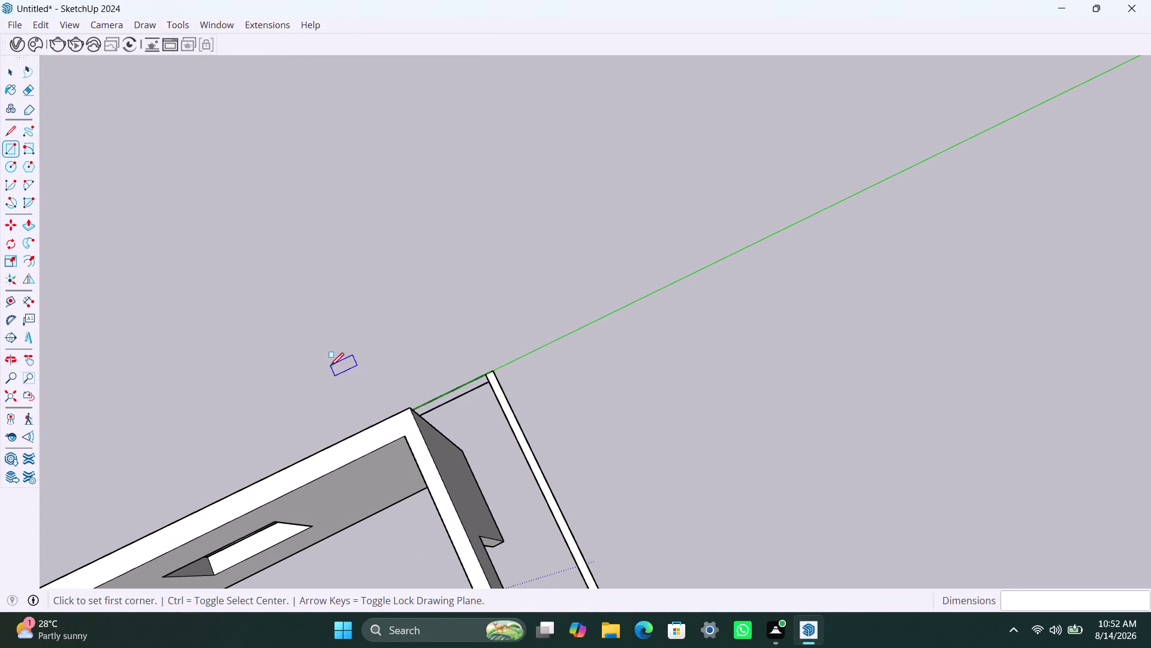
key(space)
Orbit out to view the whole model.
scroll(down, 3)
middle_drag(331, 445, 784, 323)
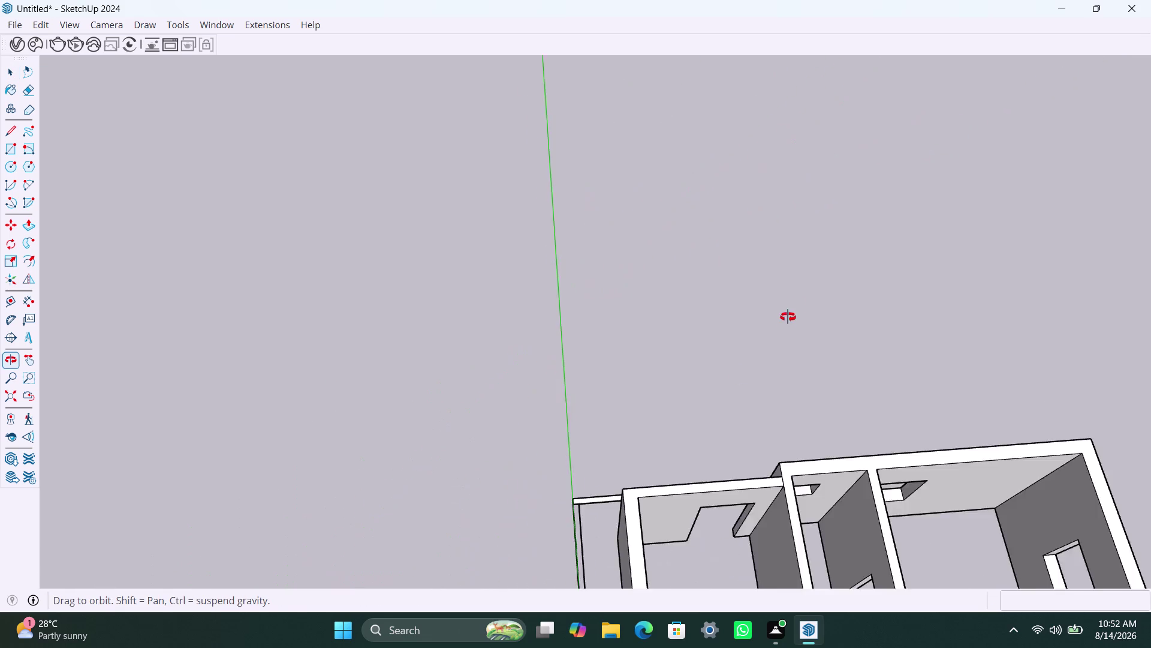
middle_drag(784, 324, 795, 305)
scroll(down, 3)
middle_drag(594, 416, 535, 325)
scroll(down, 3)
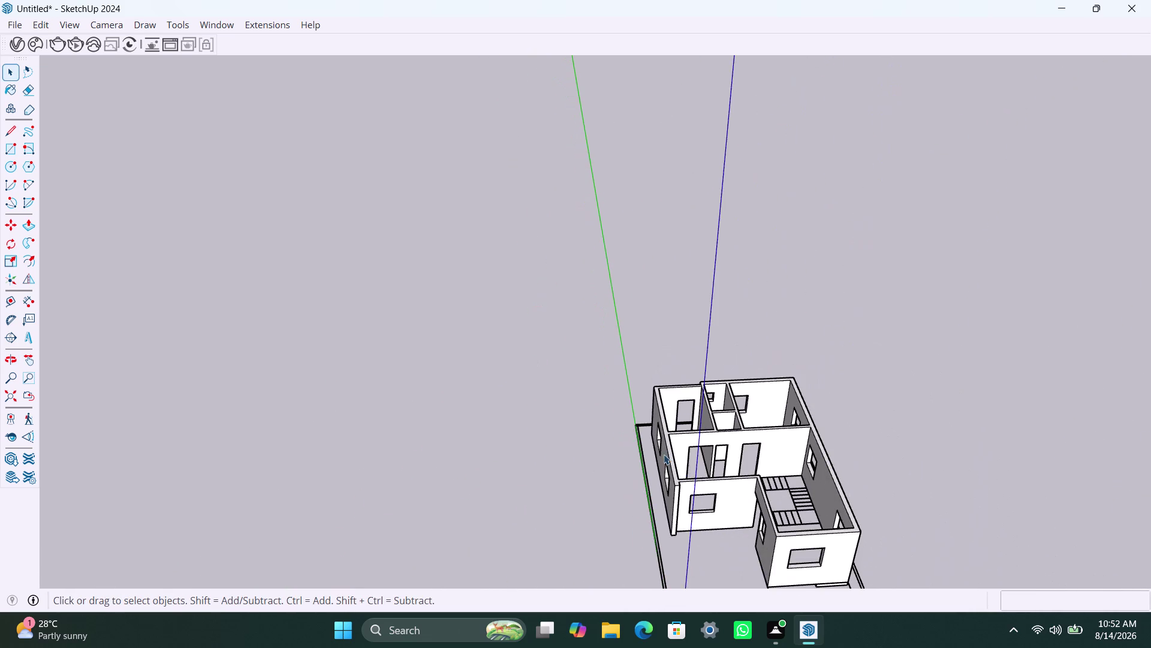
Draw a 50' by 4 1/2" strip along the left boundary edge from the back-left corner.
middle_drag(663, 454, 594, 221)
scroll(up, 3)
middle_drag(581, 255, 568, 487)
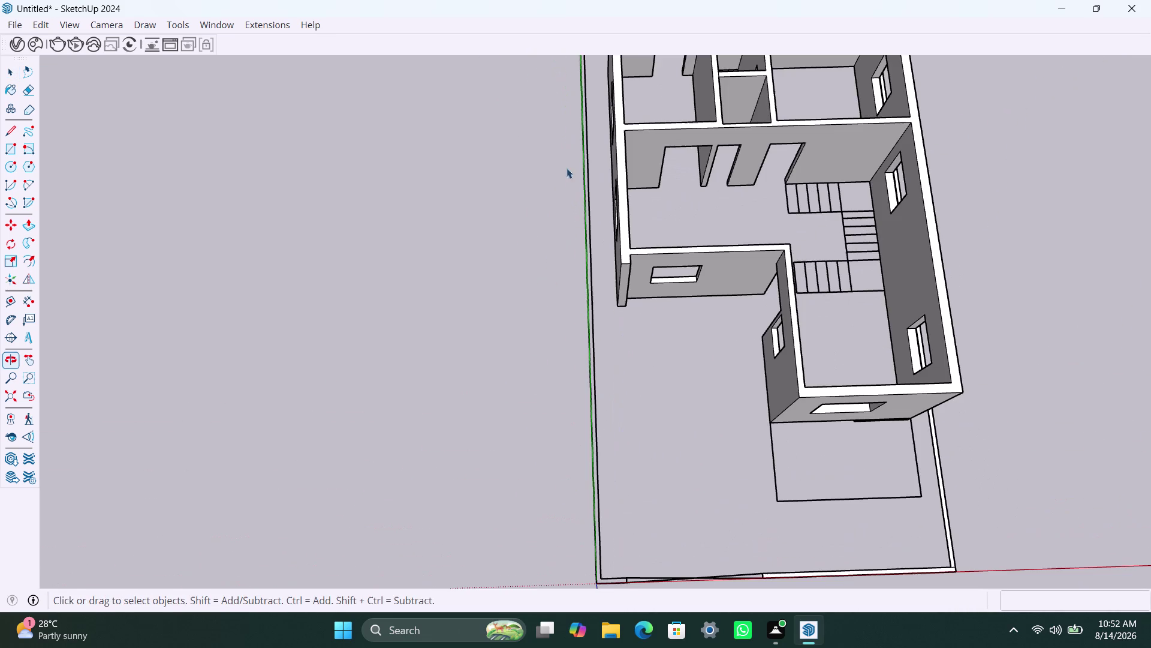
scroll(up, 3)
middle_drag(596, 193, 599, 412)
scroll(up, 3)
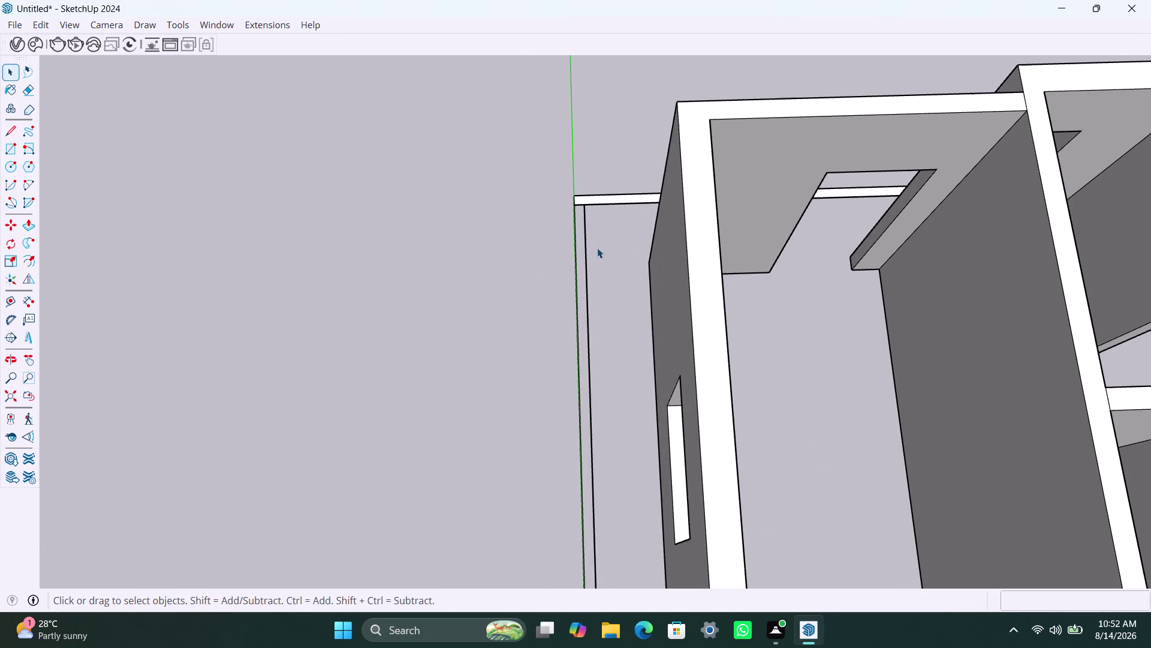
key(r)
click(584, 208)
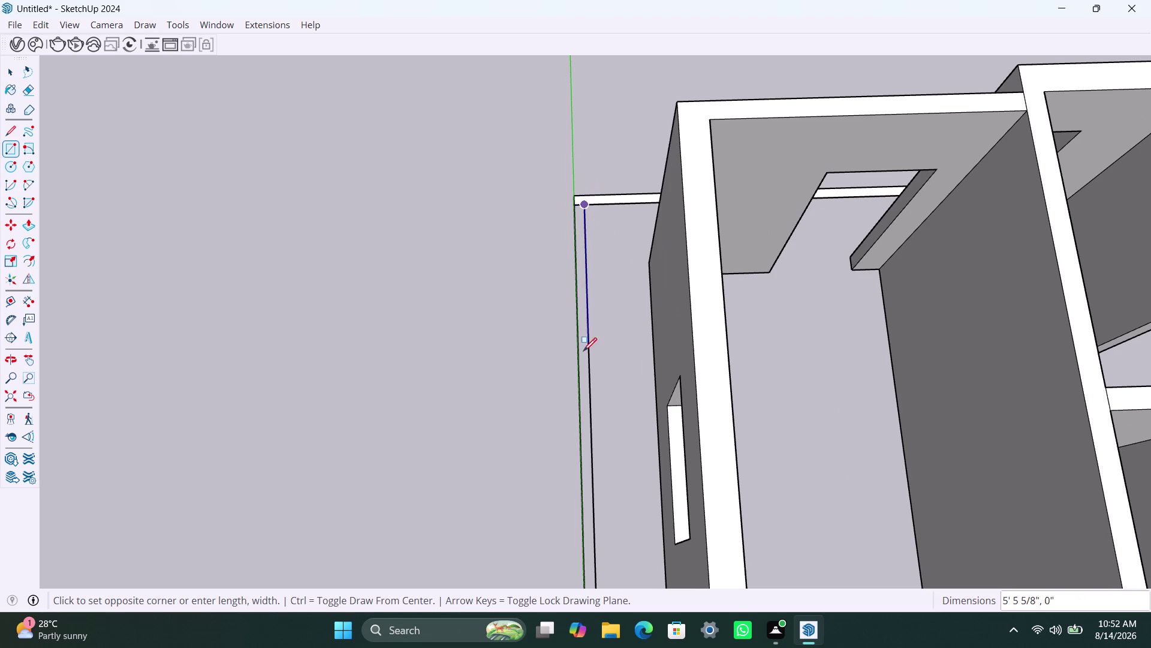
scroll(down, 3)
middle_drag(582, 395, 588, 85)
scroll(down, 3)
scroll(down, 3)
middle_drag(596, 422, 596, 285)
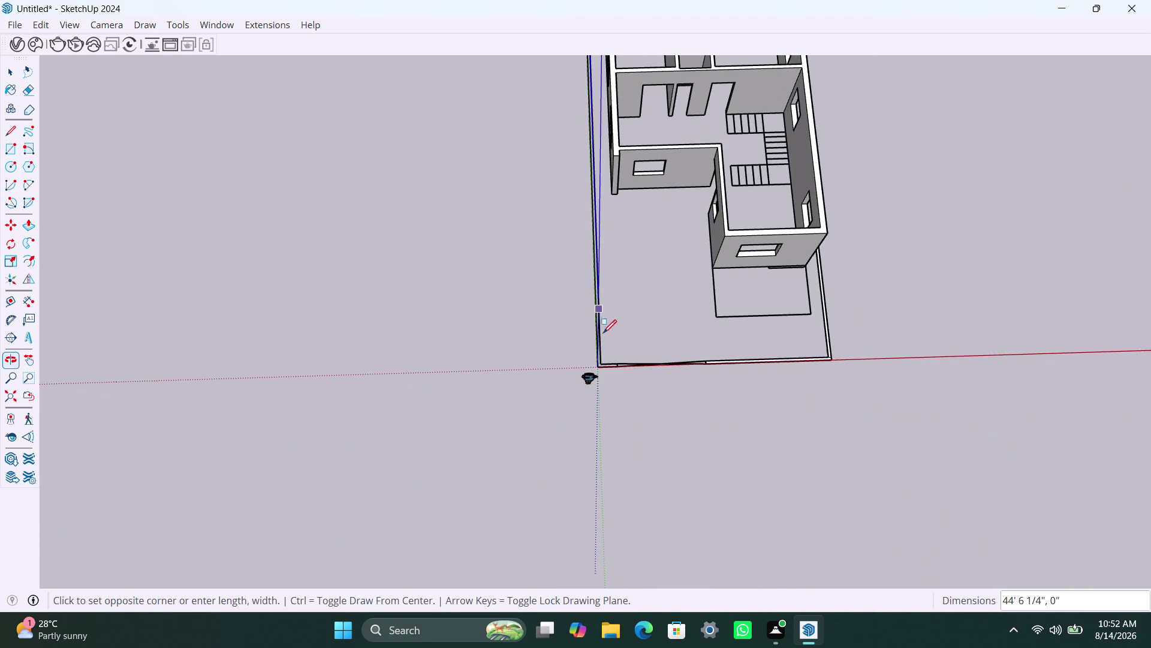
scroll(up, 3)
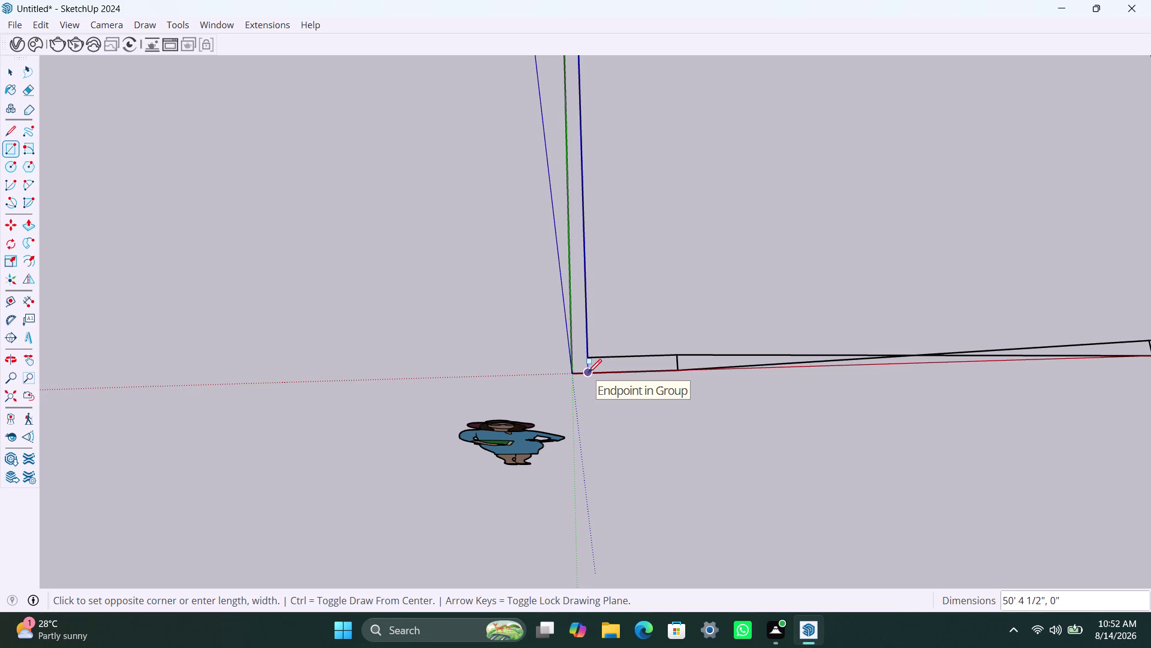
scroll(up, 3)
scroll(up, 3)
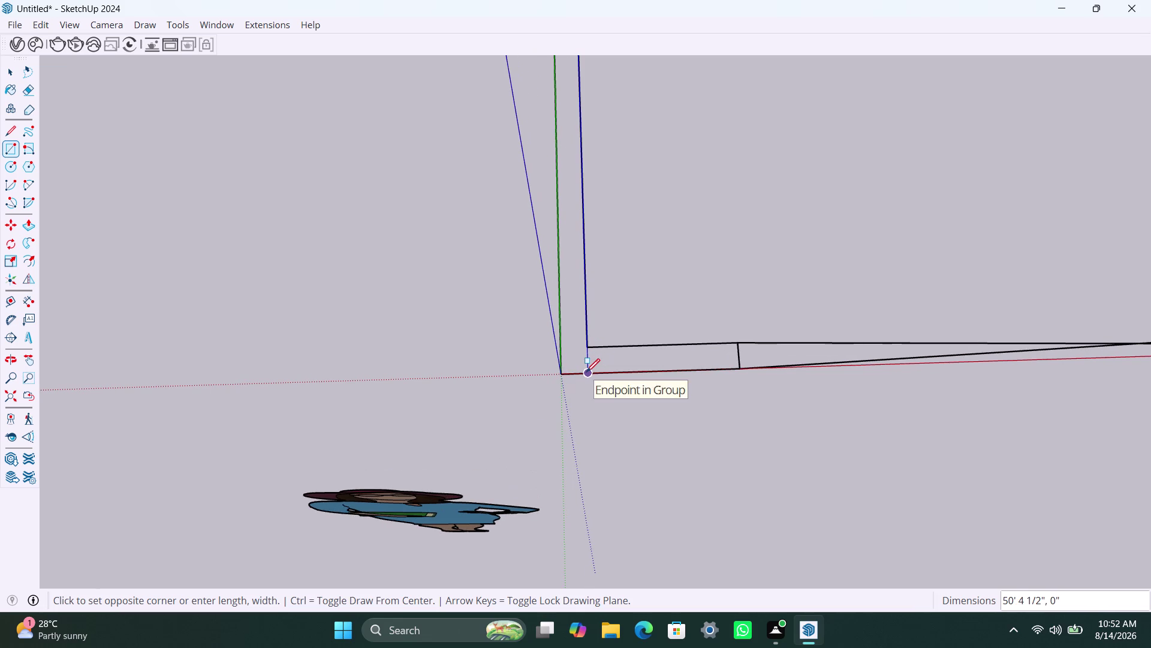
click(587, 372)
Add a short strip along the front edge at the front-left corner.
click(561, 375)
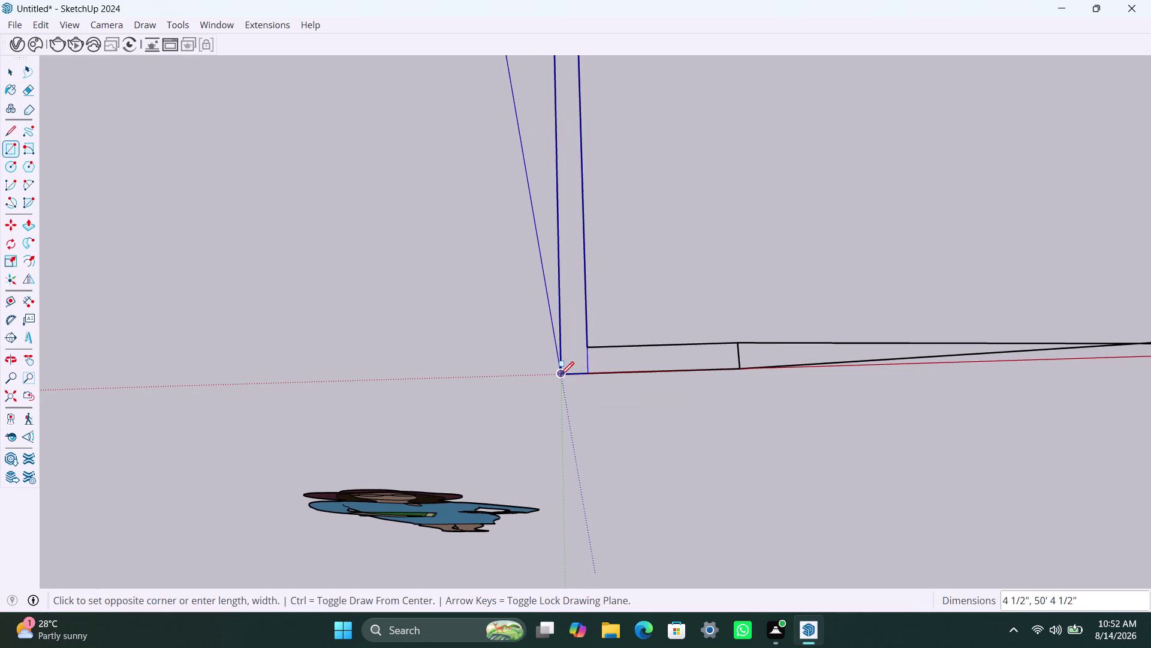
click(588, 348)
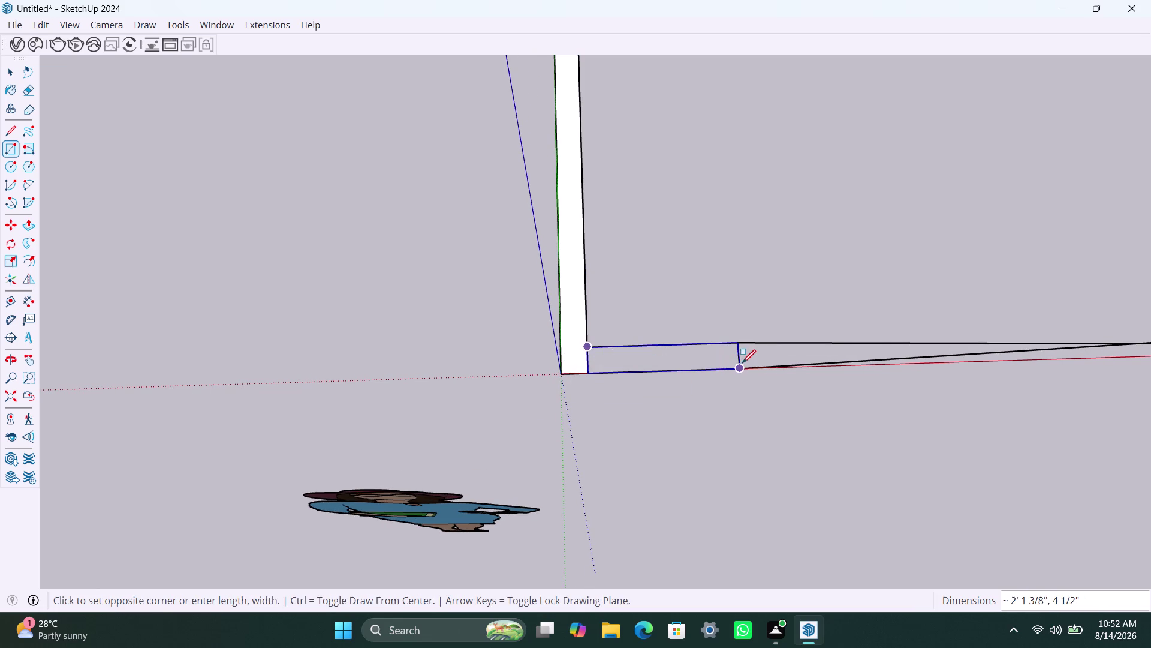
click(742, 364)
key(space)
scroll(down, 3)
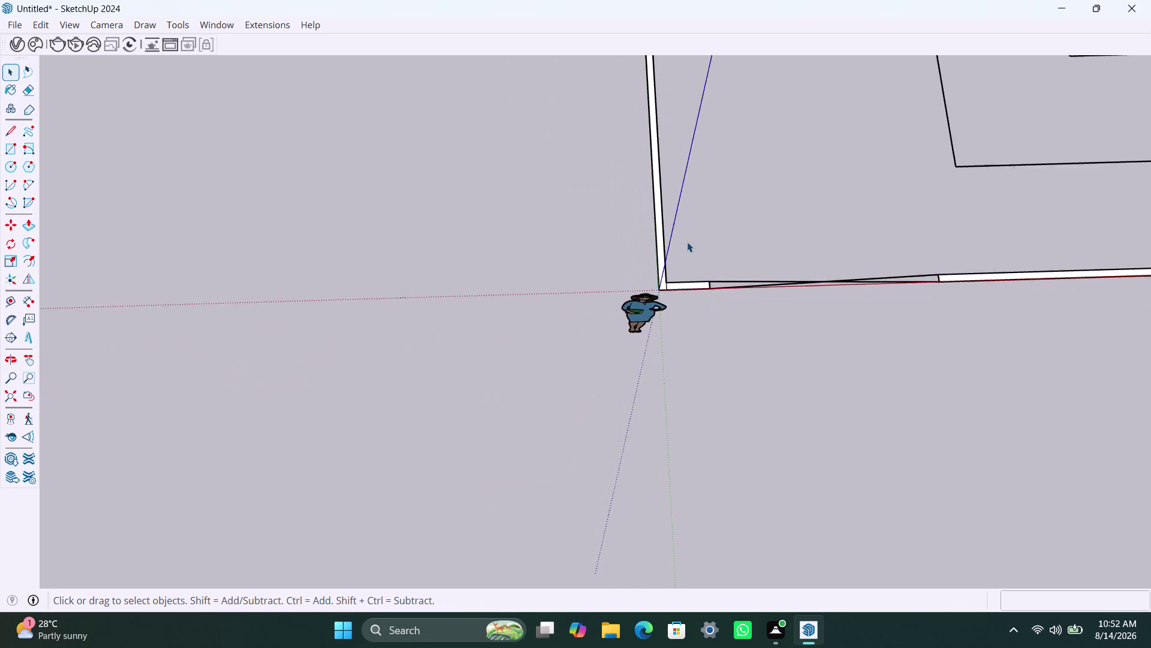
scroll(down, 3)
scroll(down, 3)
middle_drag(701, 237, 616, 361)
scroll(up, 3)
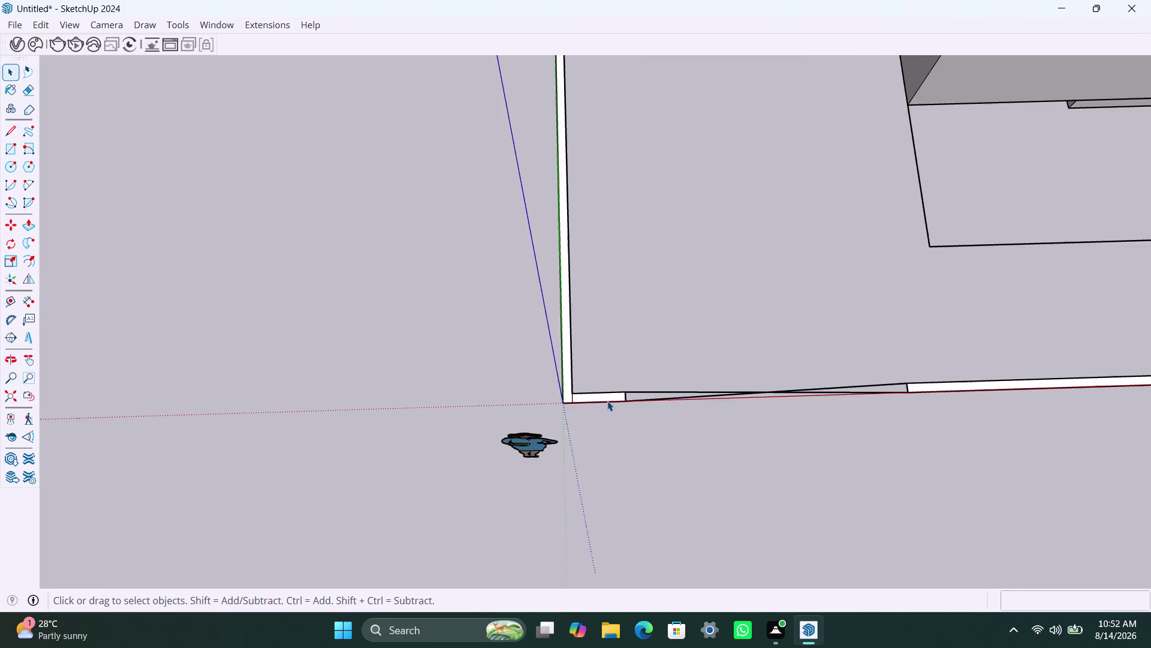
scroll(up, 3)
click(606, 398)
key(p)
click(607, 394)
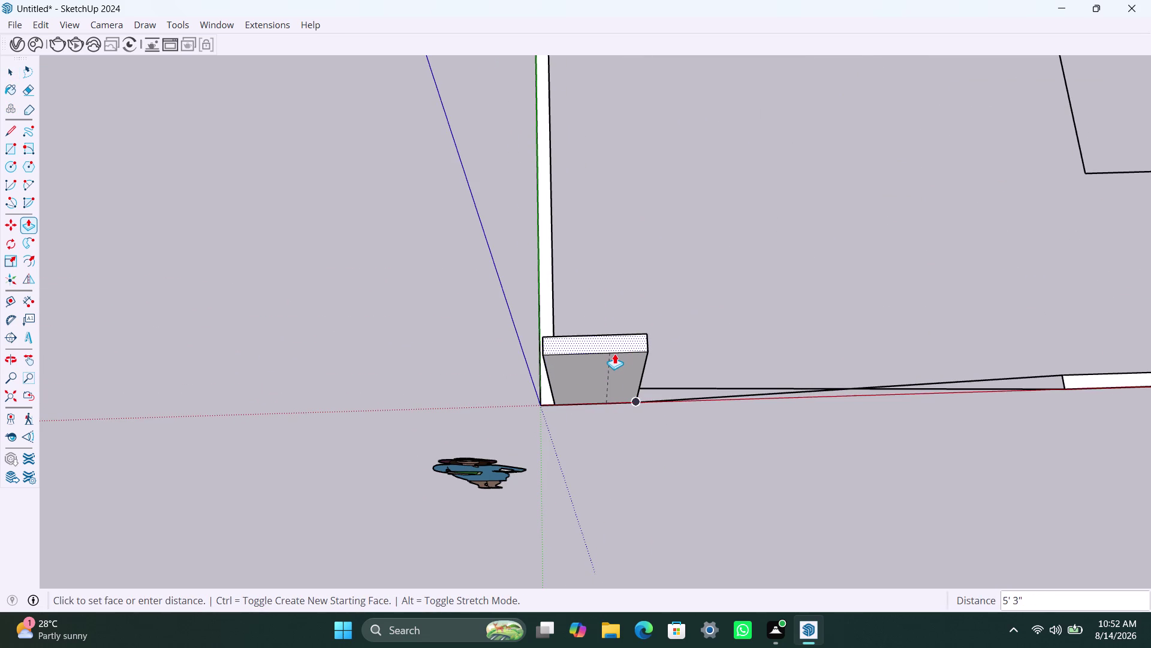
text(7')
key(Return)
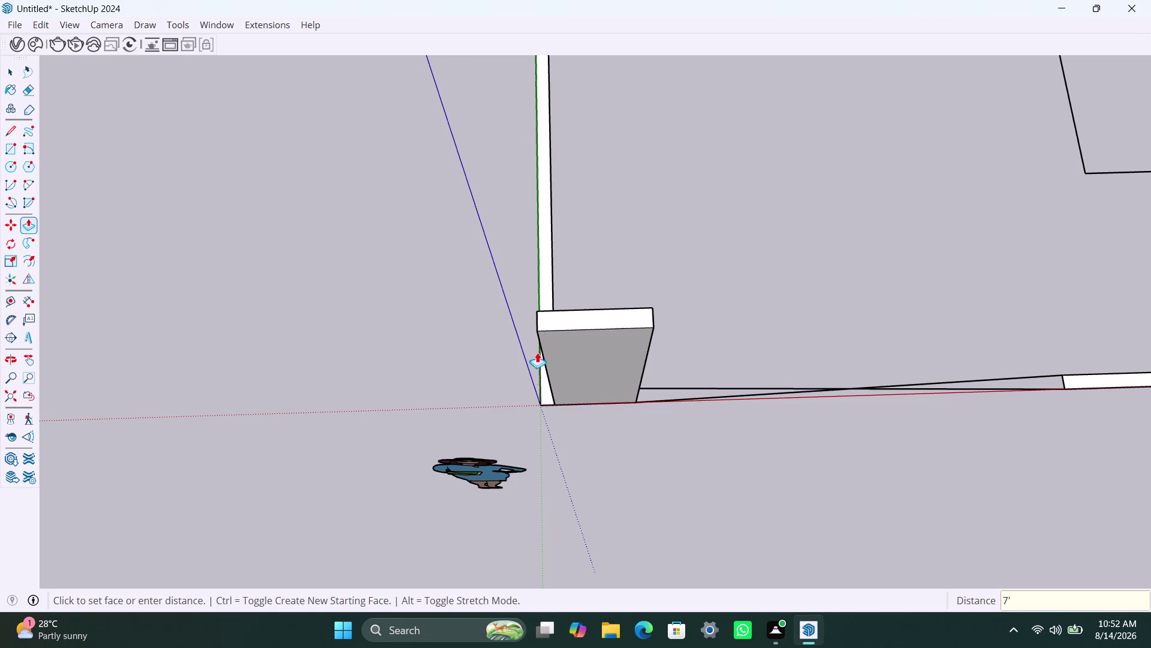
double_click(544, 386)
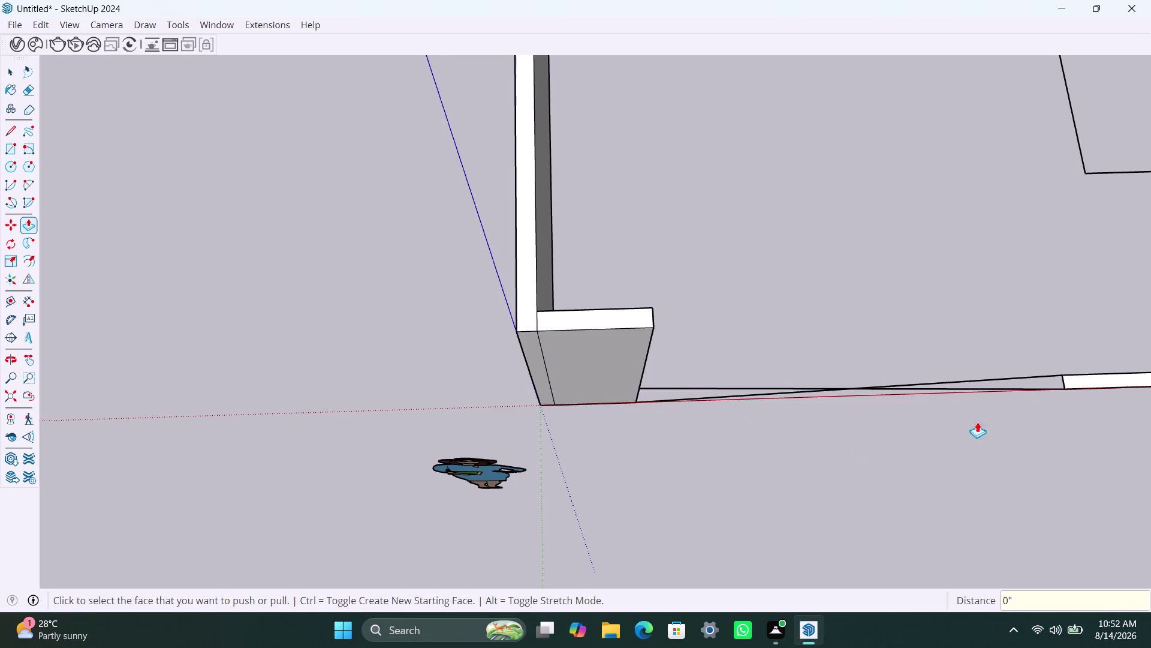
scroll(down, 3)
middle_drag(800, 453, 513, 433)
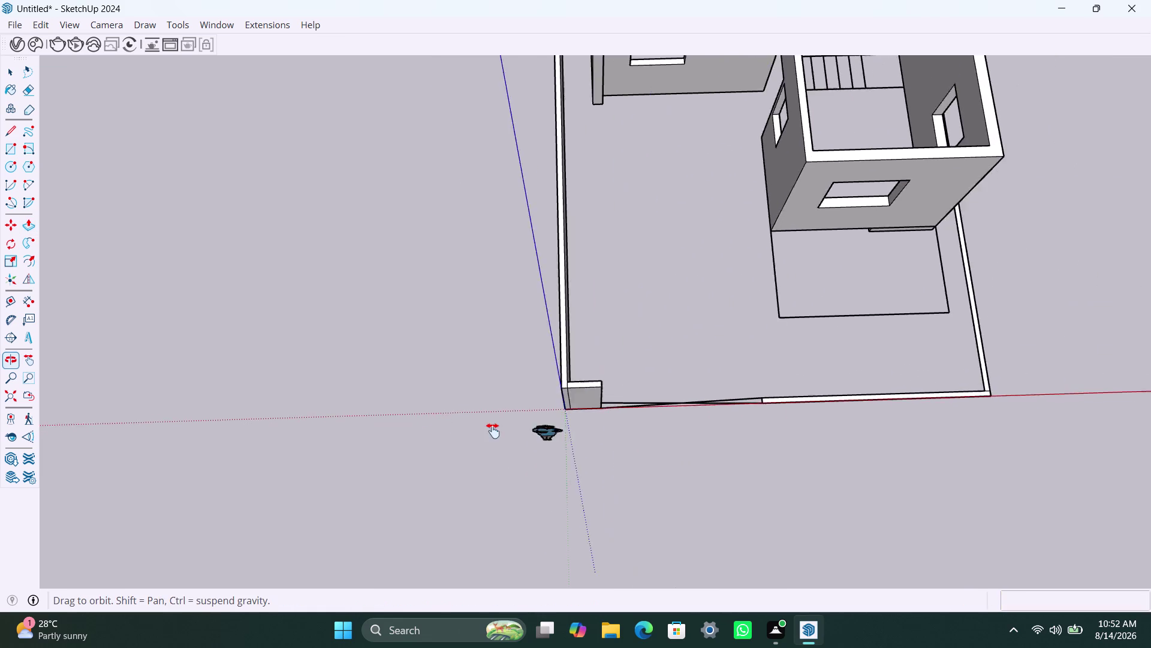
middle_drag(513, 433, 433, 424)
scroll(up, 3)
double_click(717, 383)
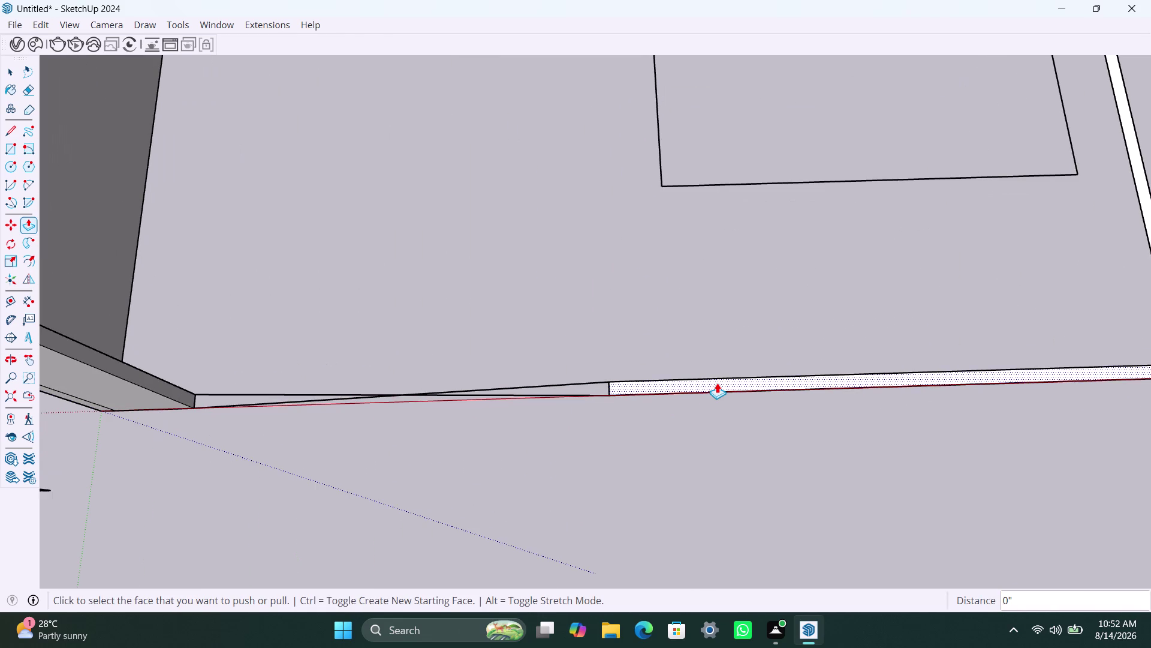
scroll(down, 3)
middle_drag(772, 453, 475, 419)
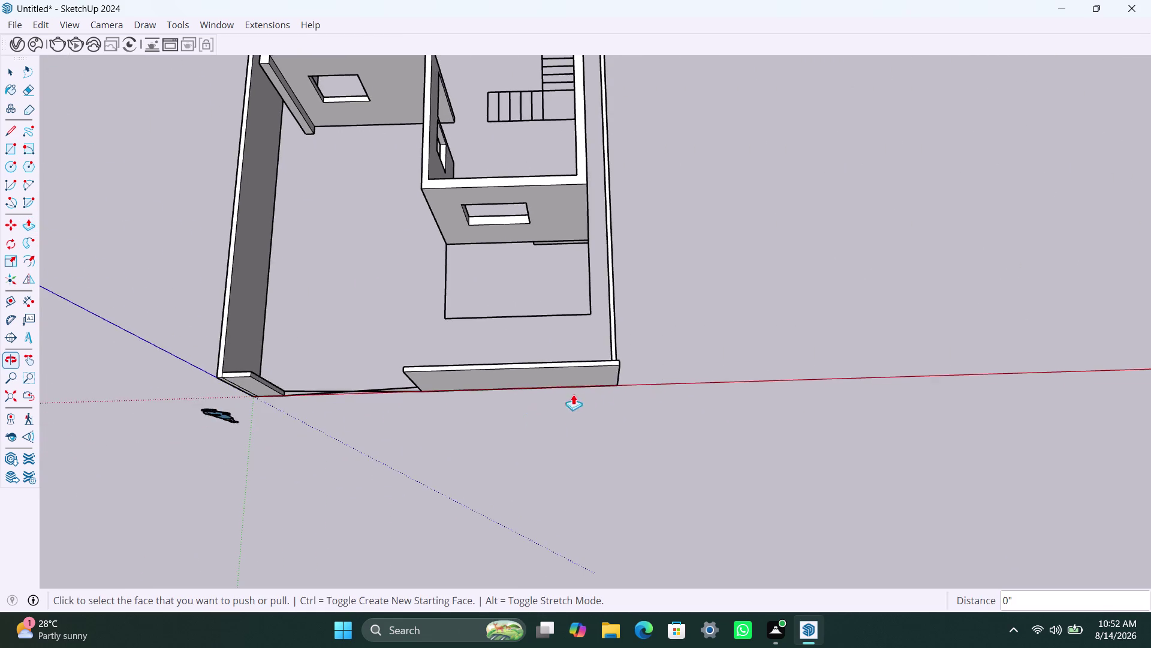
scroll(up, 3)
scroll(up, 3)
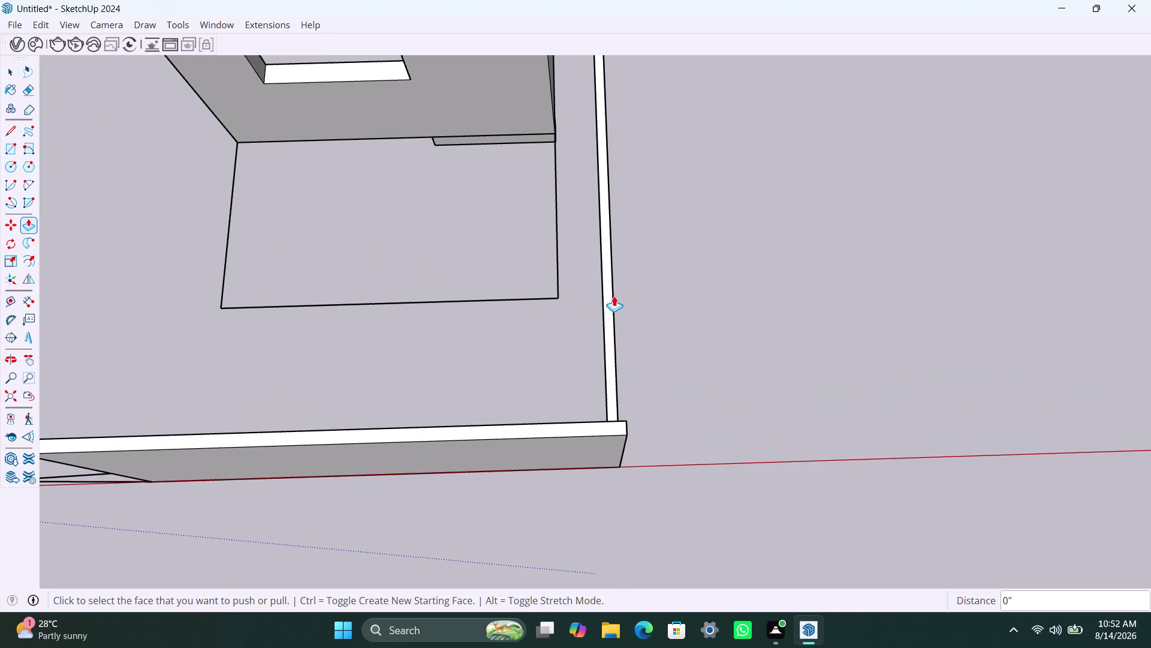
double_click(612, 308)
scroll(down, 3)
middle_drag(671, 212, 573, 554)
scroll(up, 3)
scroll(up, 3)
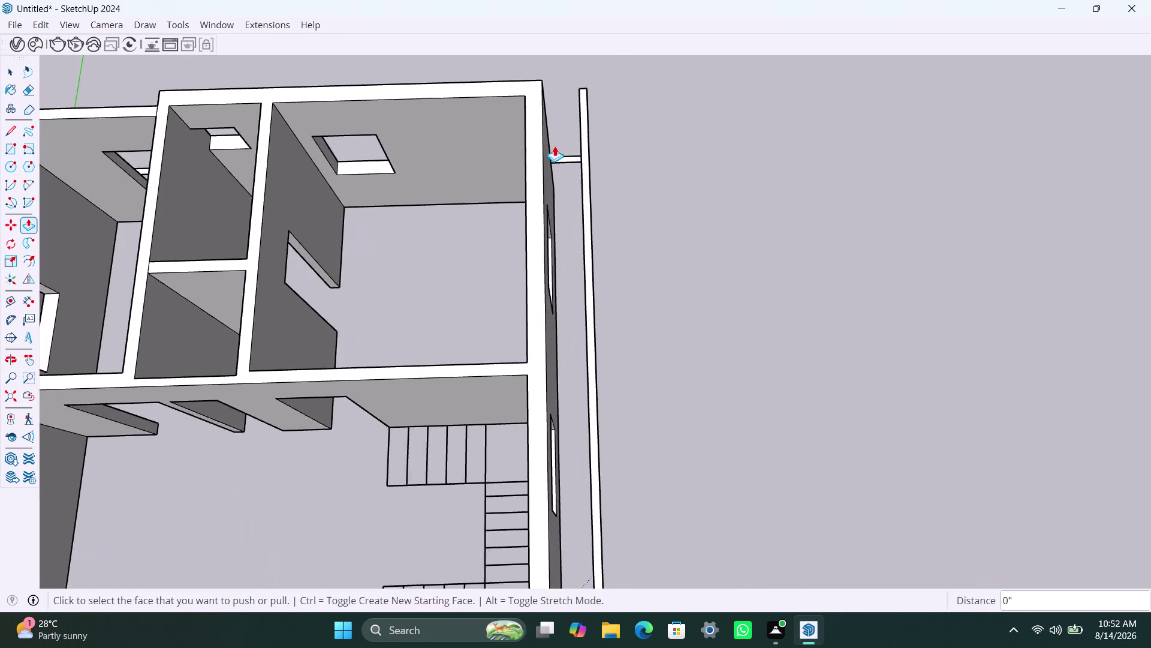
scroll(up, 3)
double_click(563, 160)
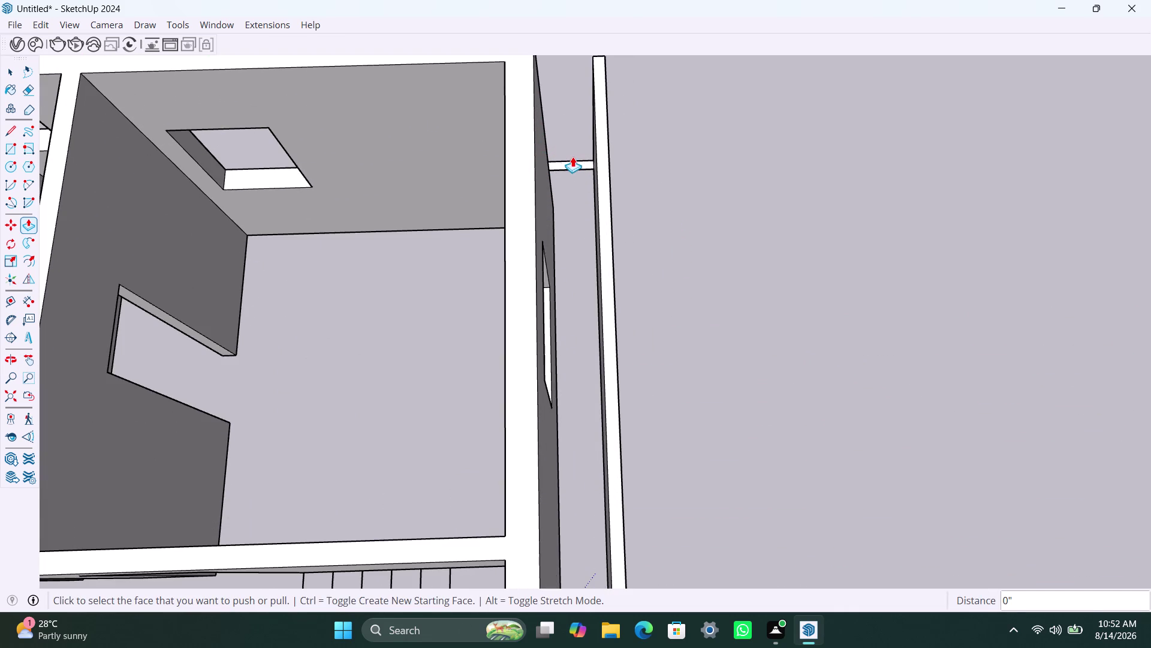
double_click(577, 165)
scroll(down, 3)
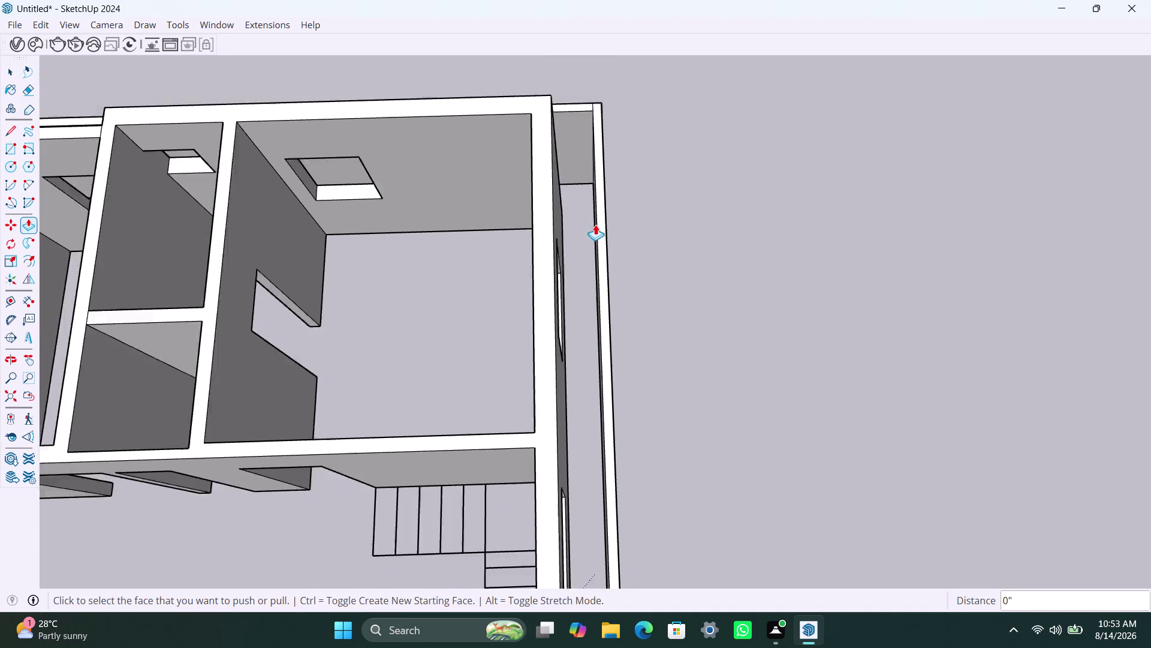
scroll(down, 3)
middle_drag(693, 261, 717, 194)
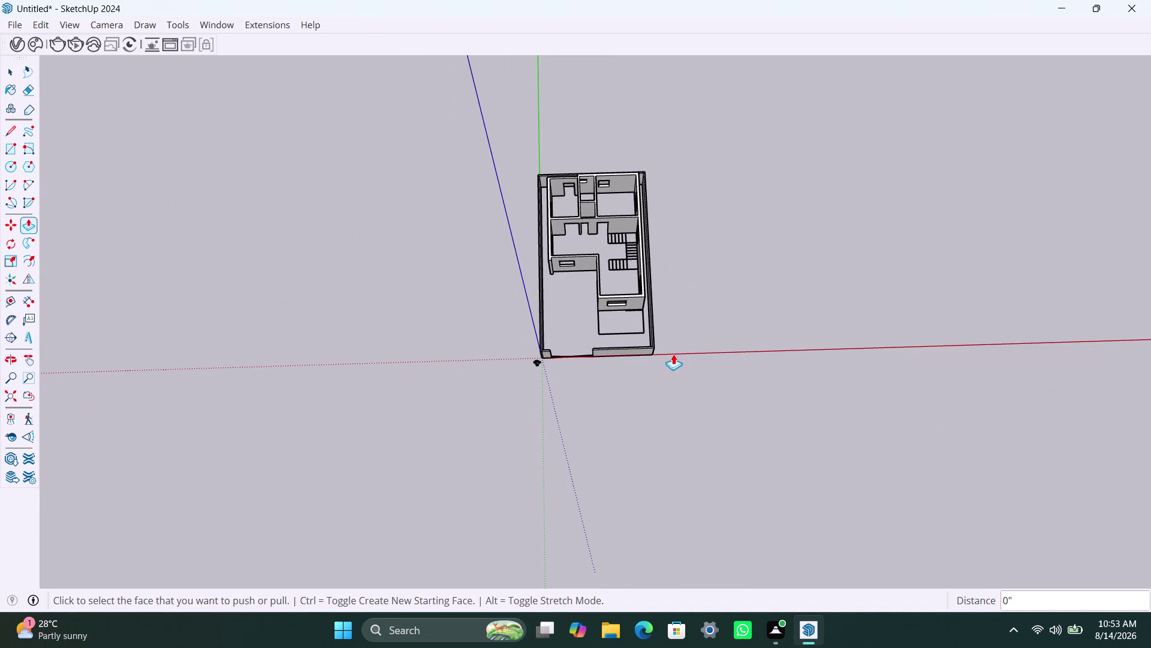
key(space)
scroll(up, 3)
middle_drag(624, 368, 601, 166)
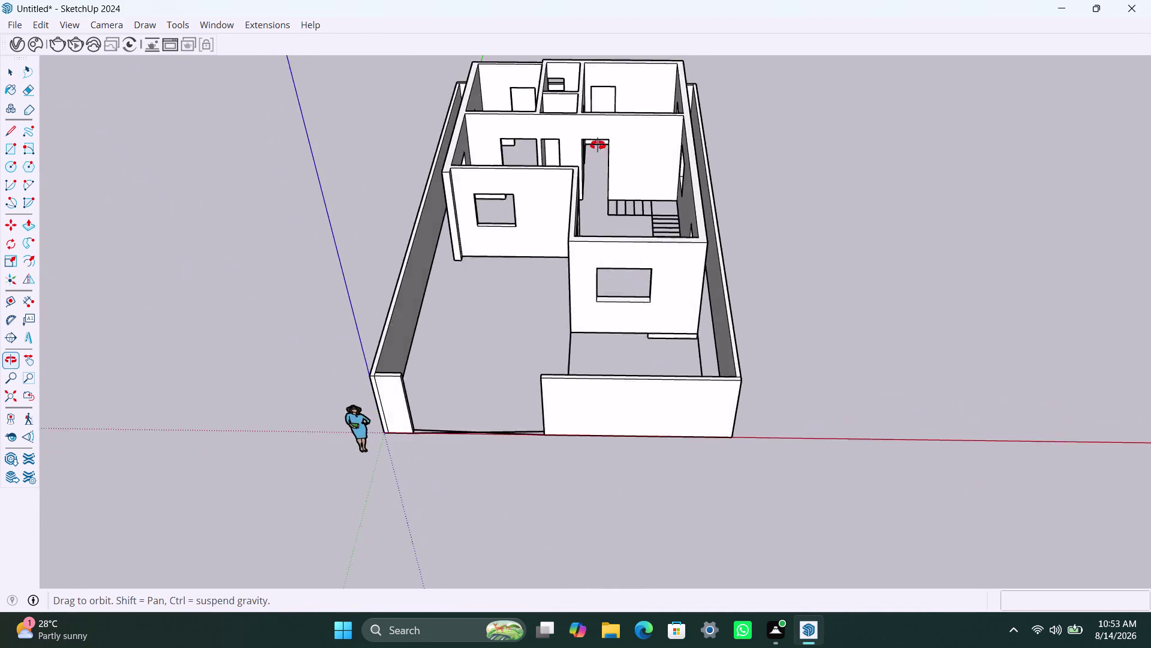
Look up at the wall's underside and select the stepped bottom strip.
middle_drag(601, 166, 588, 9)
scroll(up, 3)
middle_drag(649, 437, 646, 135)
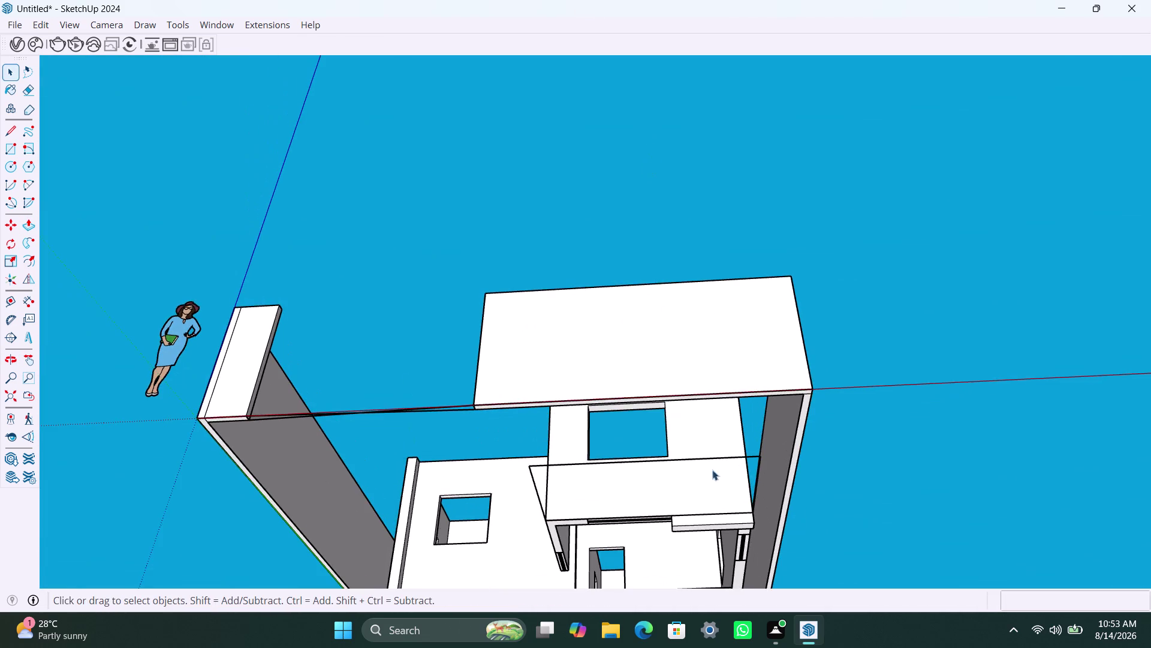
scroll(up, 3)
scroll(up, 3)
click(720, 497)
triple_click(713, 486)
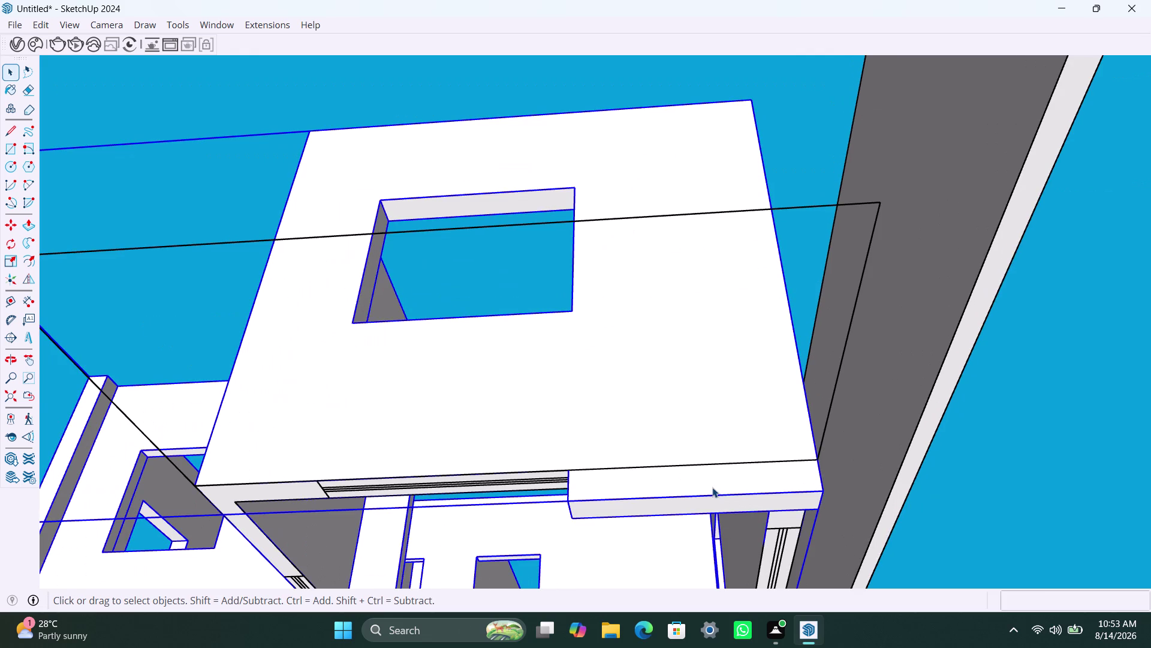
double_click(713, 487)
click(702, 496)
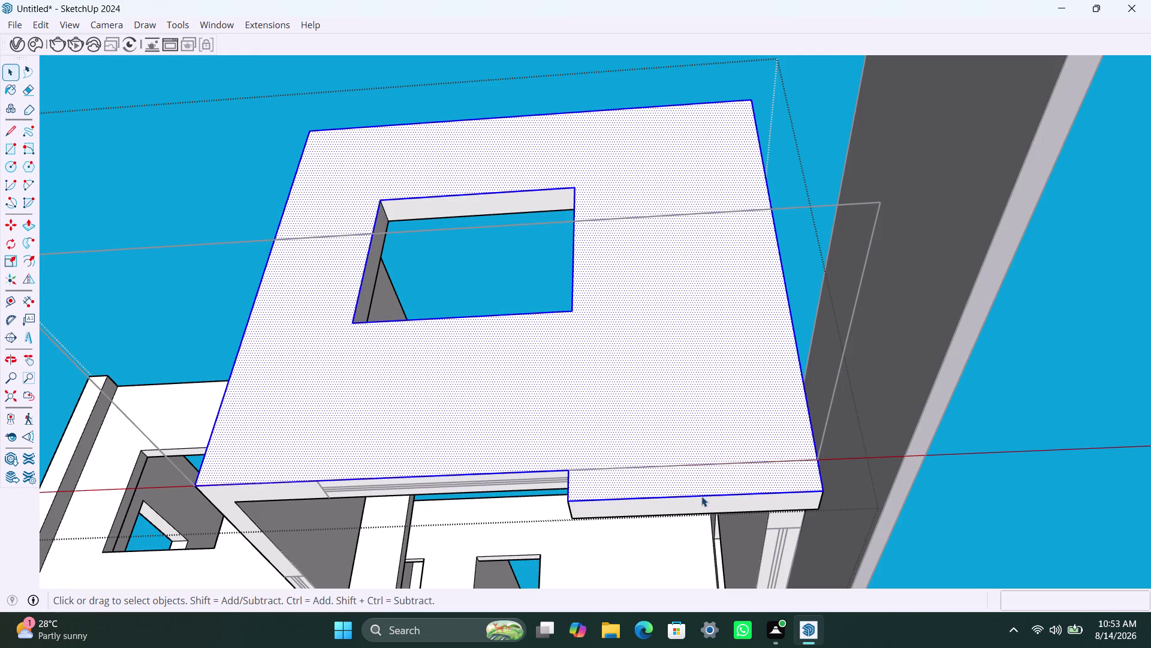
click(700, 510)
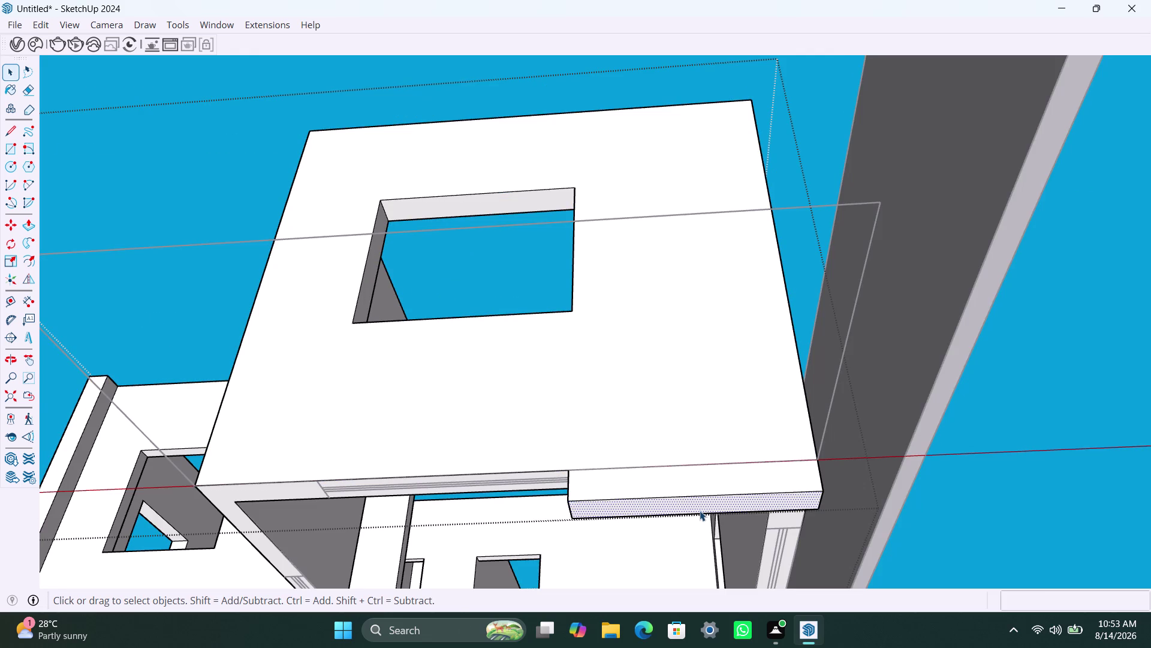
Push/Pull the stepped strip flush with the wall bottom.
key(p)
click(699, 510)
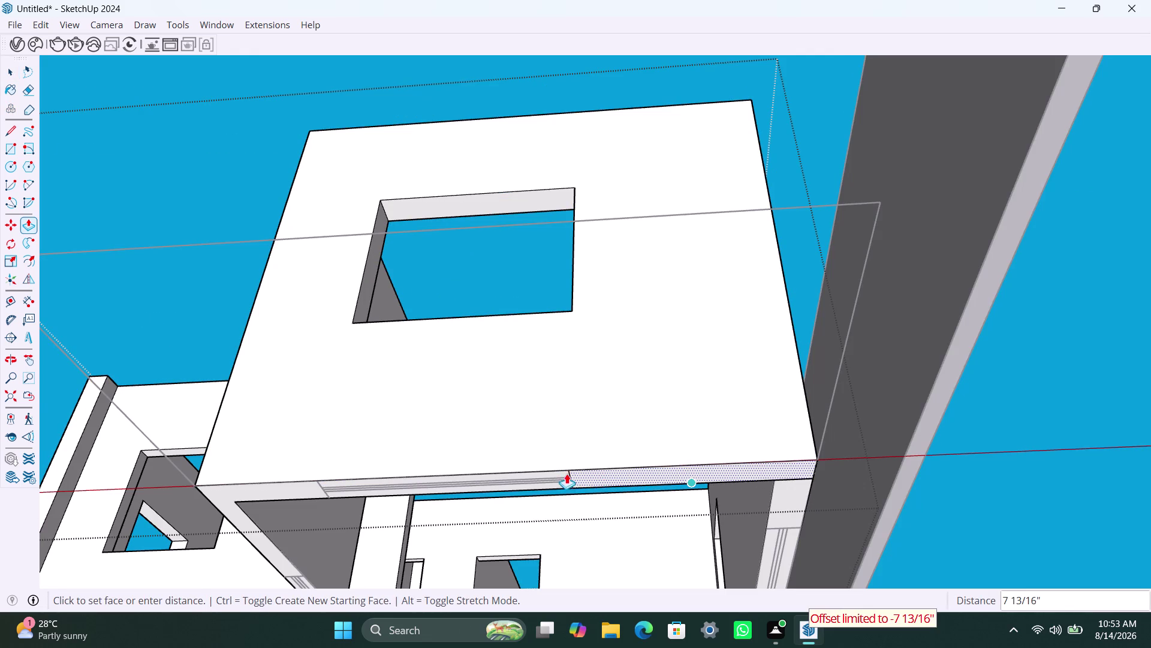
click(553, 472)
key(space)
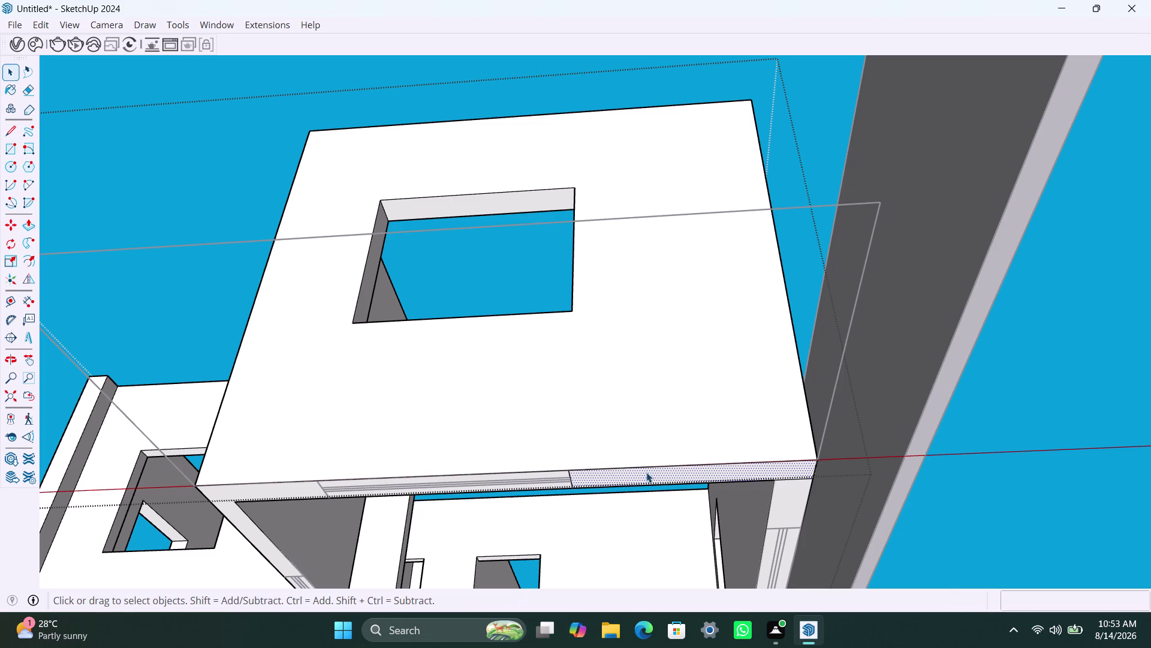
click(570, 474)
click(985, 420)
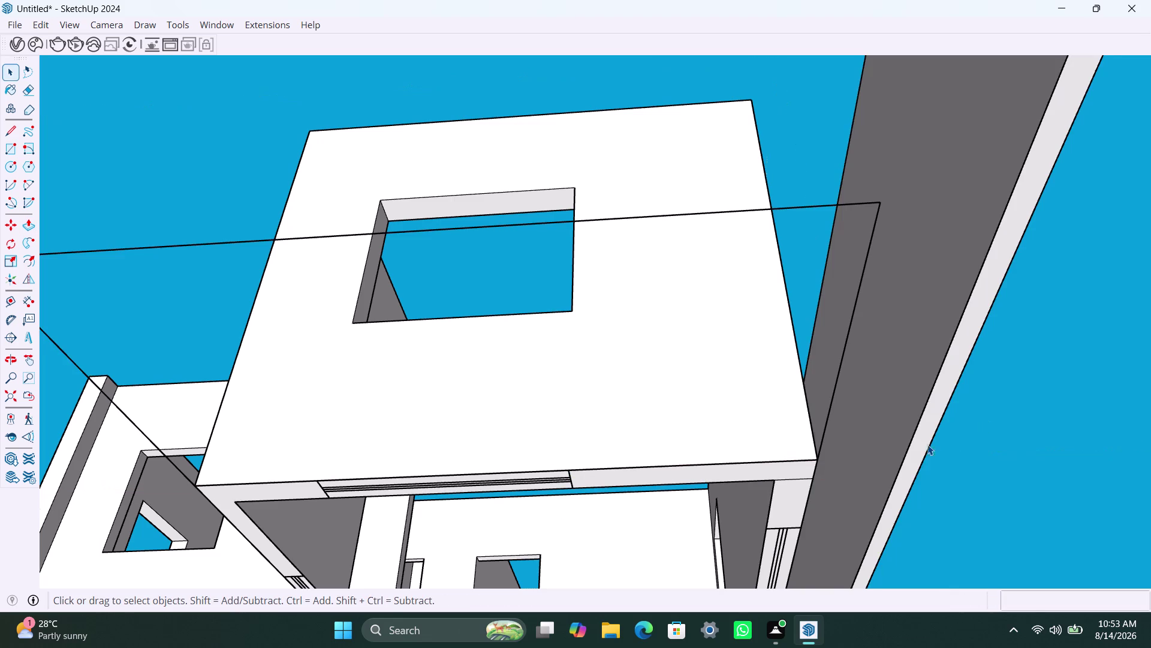
Run geometry cleanup on the wall group, then select the boundary wall's front face.
click(734, 466)
right_click(730, 465)
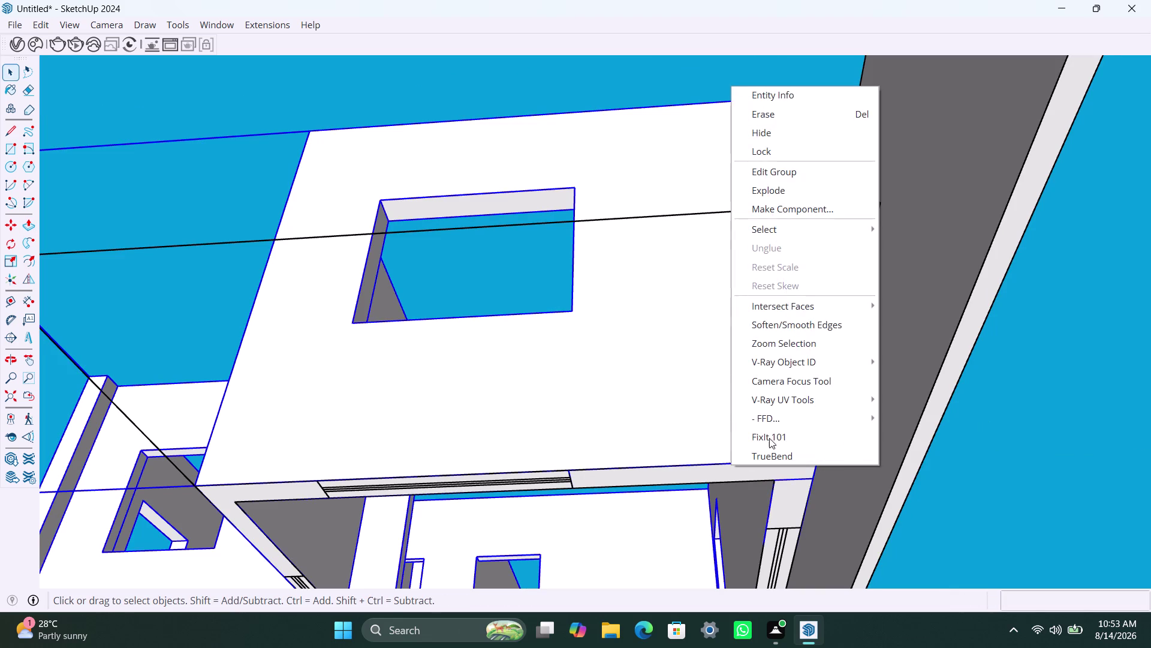
click(775, 431)
click(630, 382)
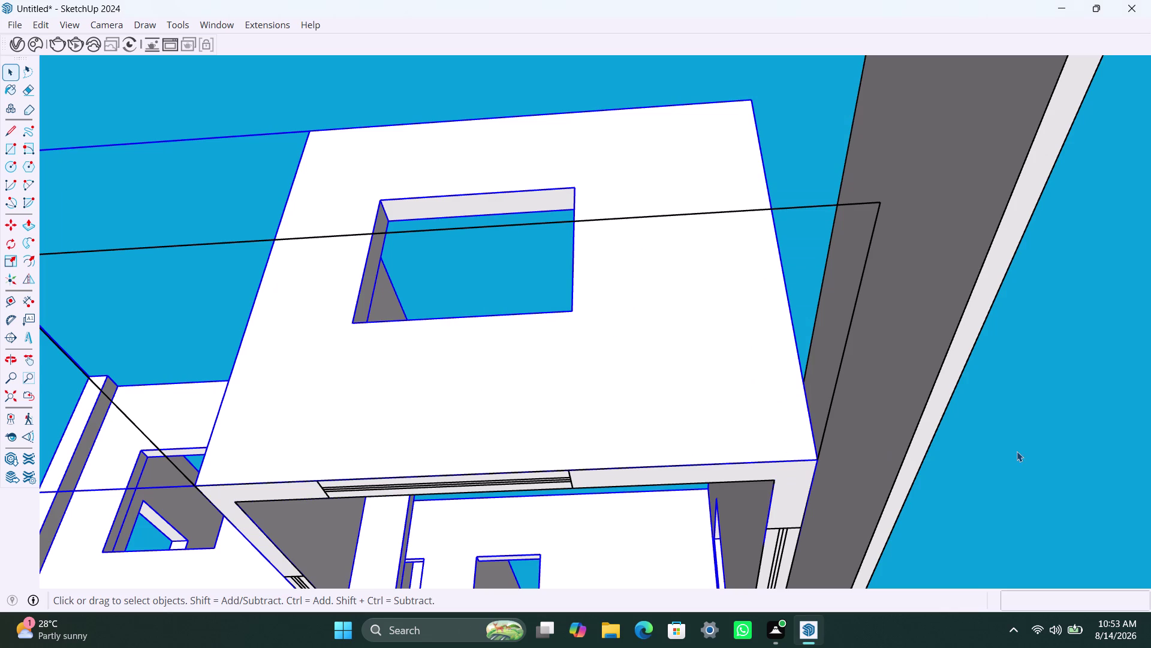
click(1020, 451)
scroll(down, 3)
scroll(down, 3)
middle_drag(704, 303, 723, 512)
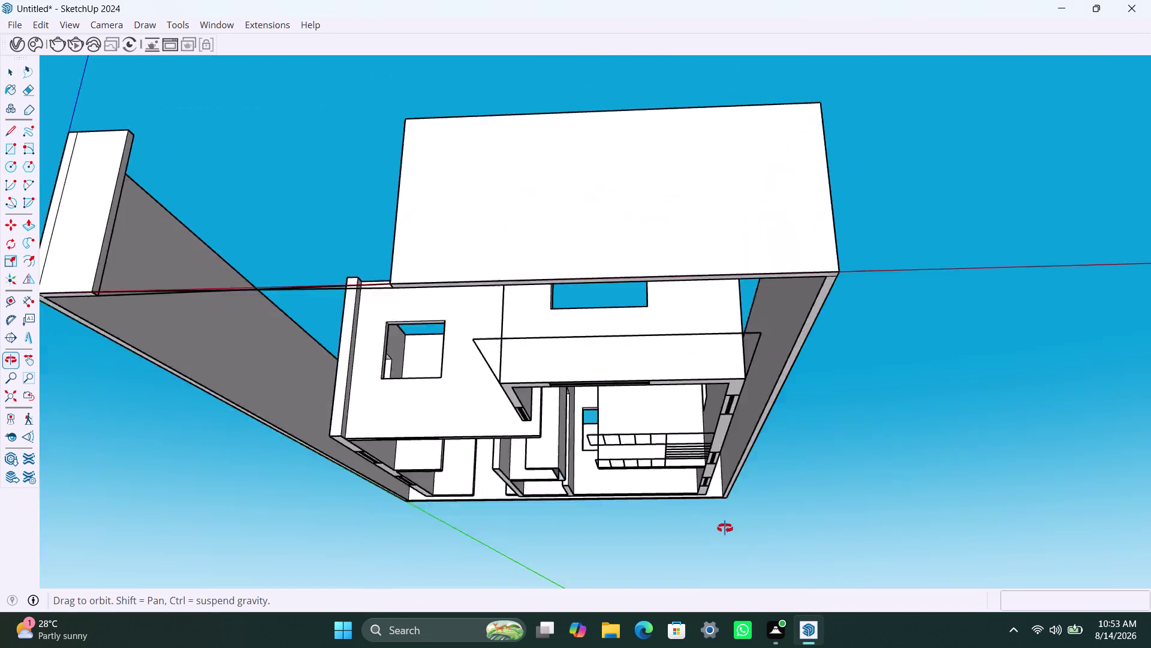
middle_drag(723, 512, 741, 647)
click(703, 395)
Select the whole boundary wall, run Fixit 101 on it, and dismiss the results.
double_click(702, 396)
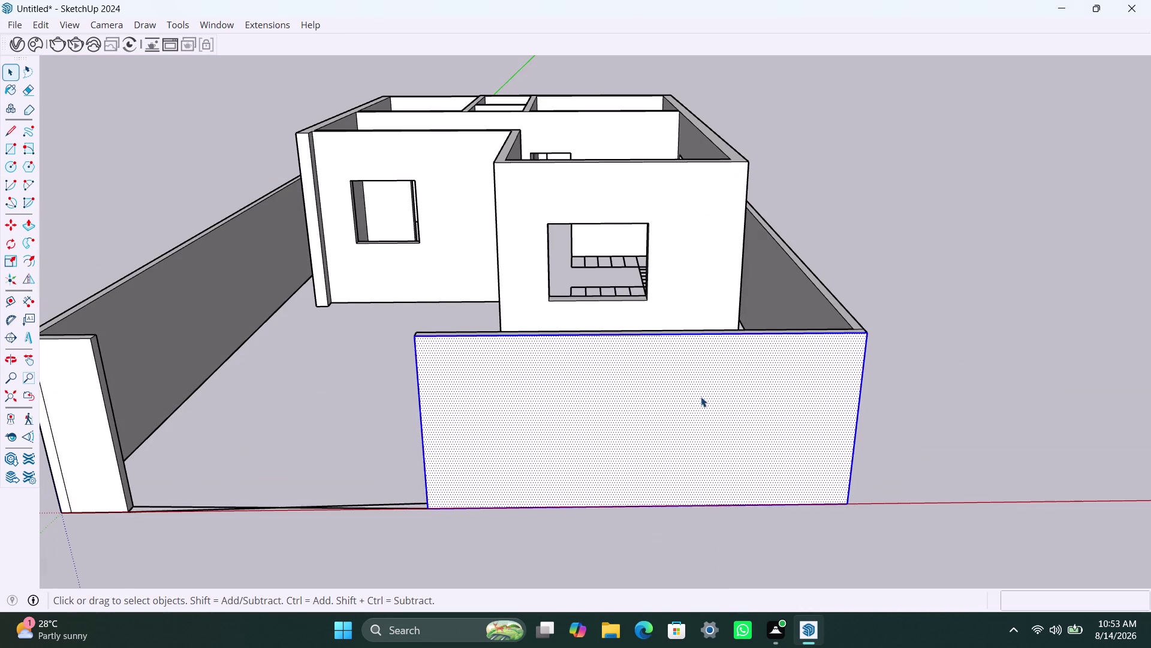
triple_click(597, 481)
click(597, 479)
right_click(654, 450)
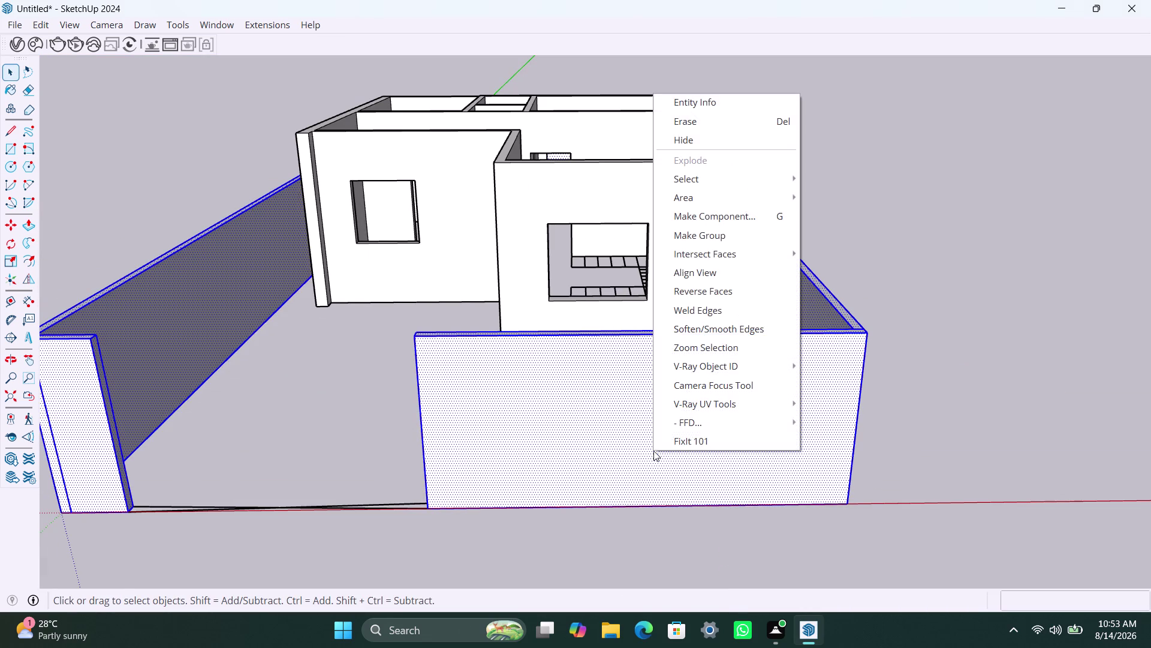
click(708, 436)
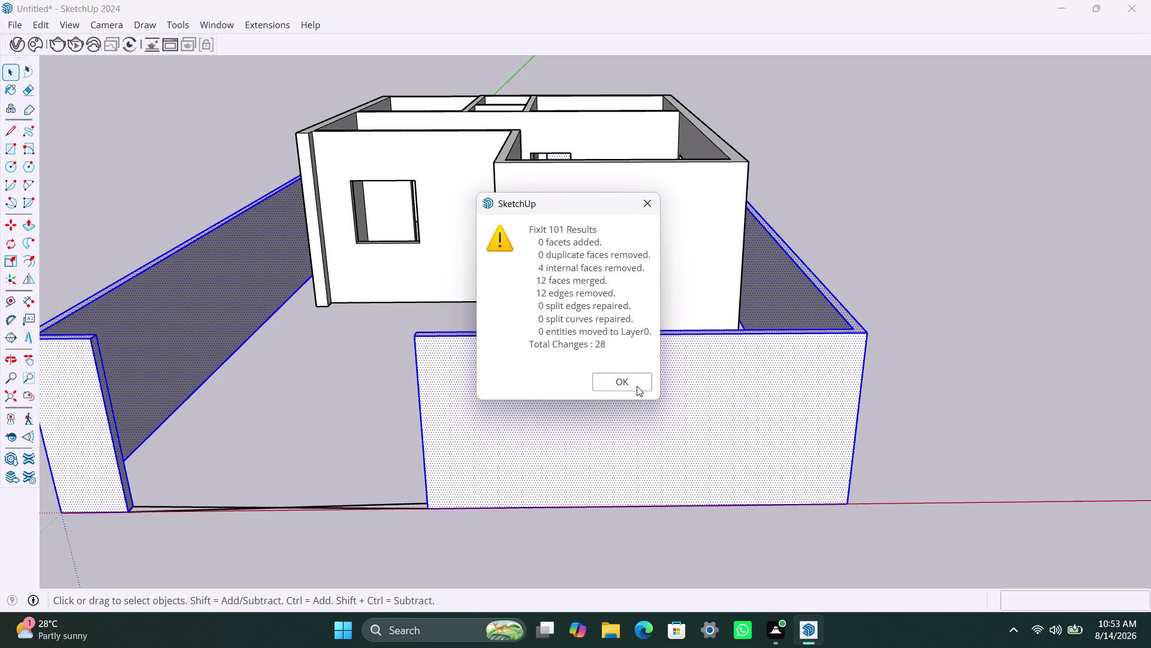
click(636, 385)
Clear the selection and orbit around the house to inspect the cleaned boundary wall.
click(904, 395)
scroll(down, 3)
click(877, 301)
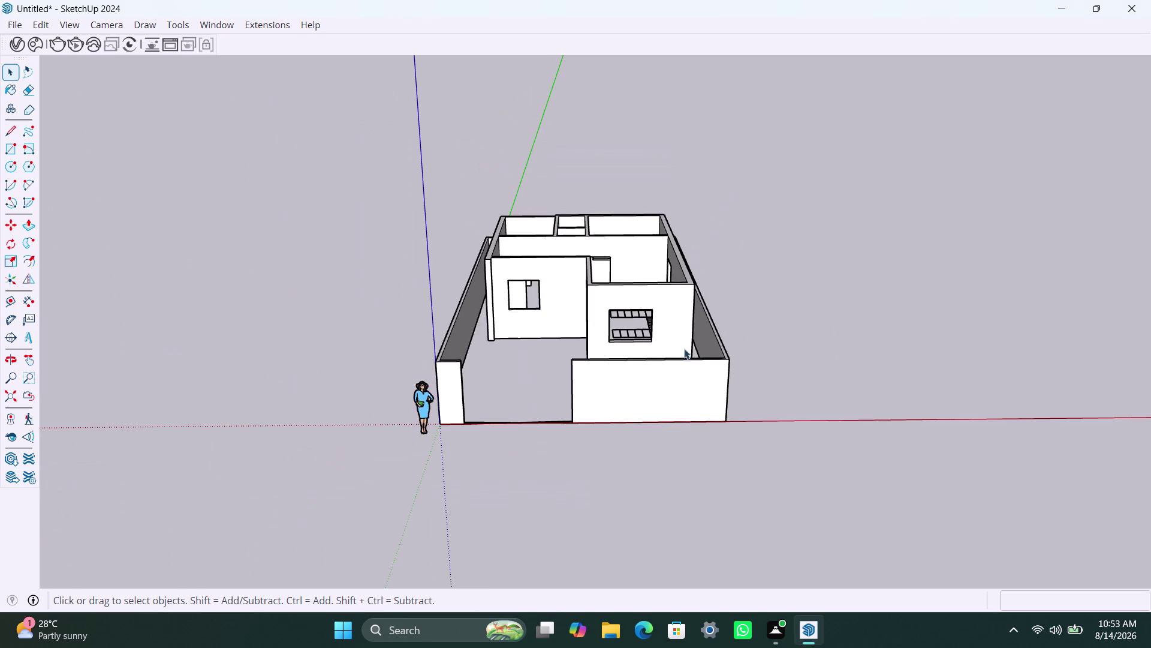
scroll(down, 3)
middle_drag(593, 342, 595, 464)
scroll(up, 3)
middle_drag(626, 307, 626, 308)
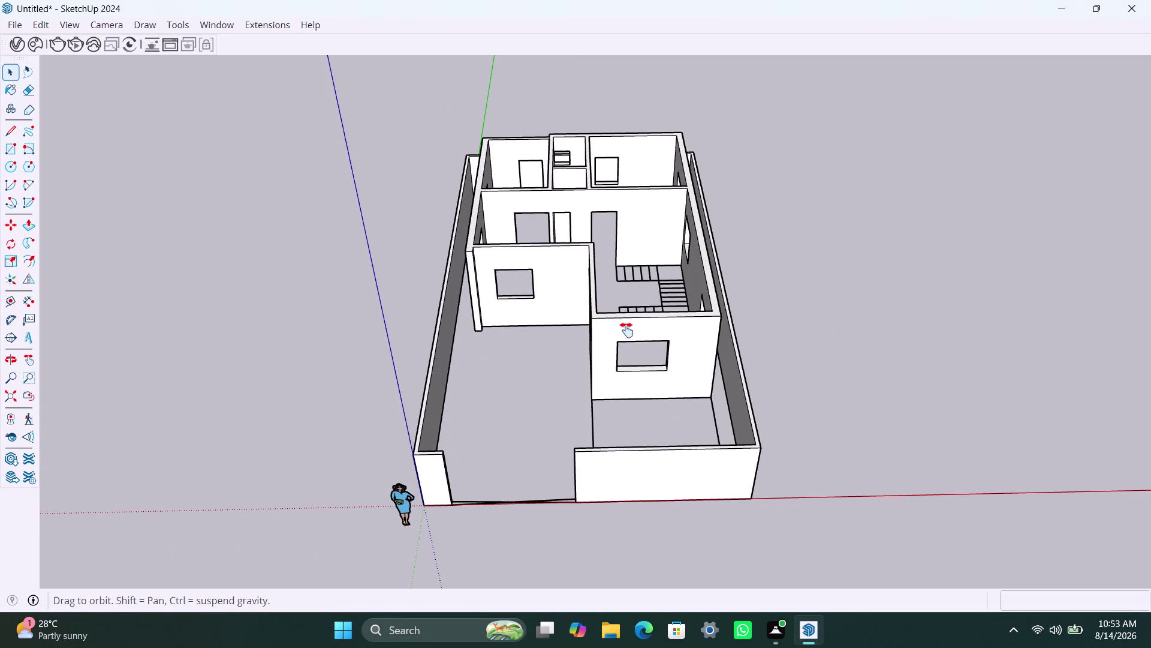
middle_drag(627, 308, 606, 478)
scroll(up, 3)
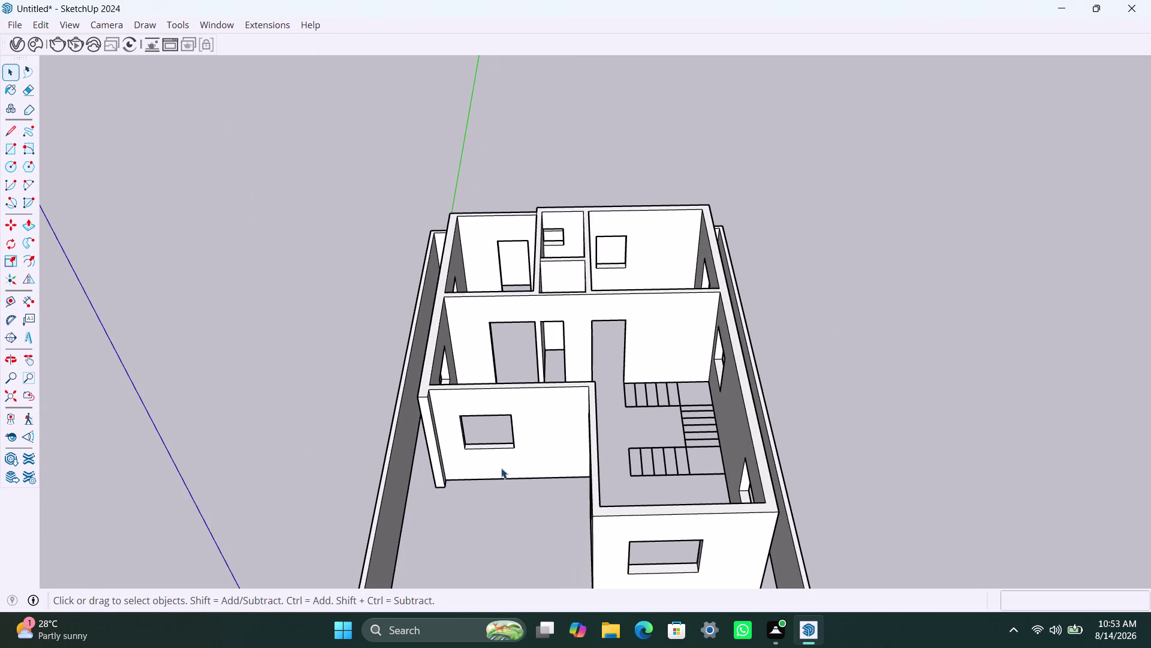
scroll(down, 3)
middle_drag(645, 477, 321, 386)
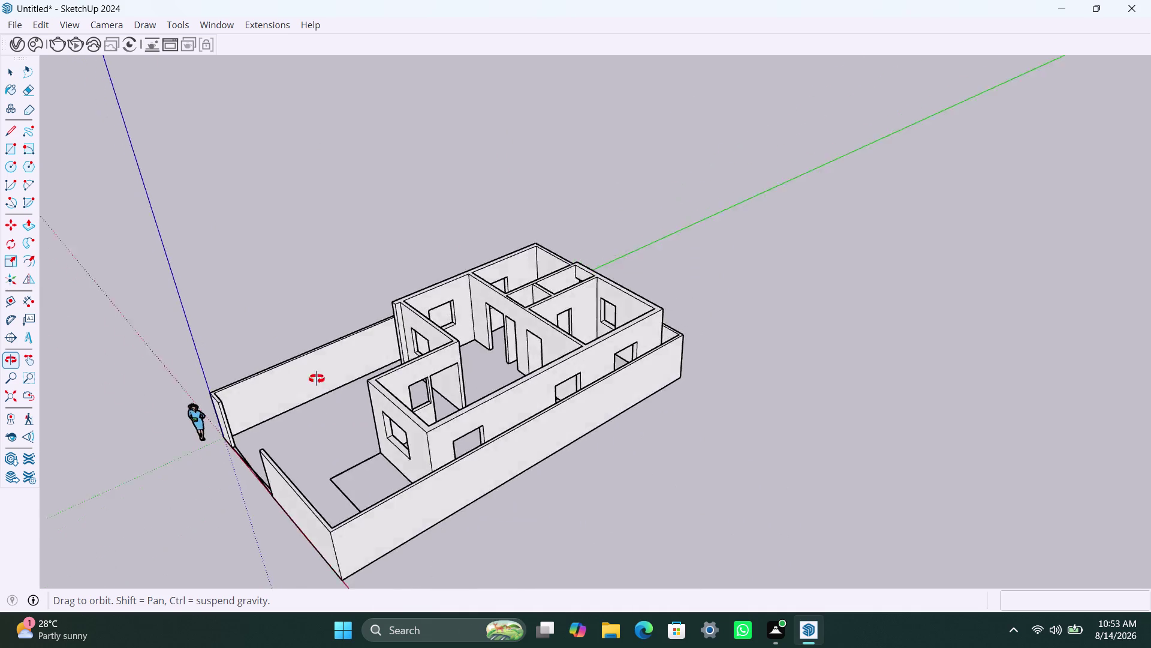
middle_drag(321, 386, 392, 424)
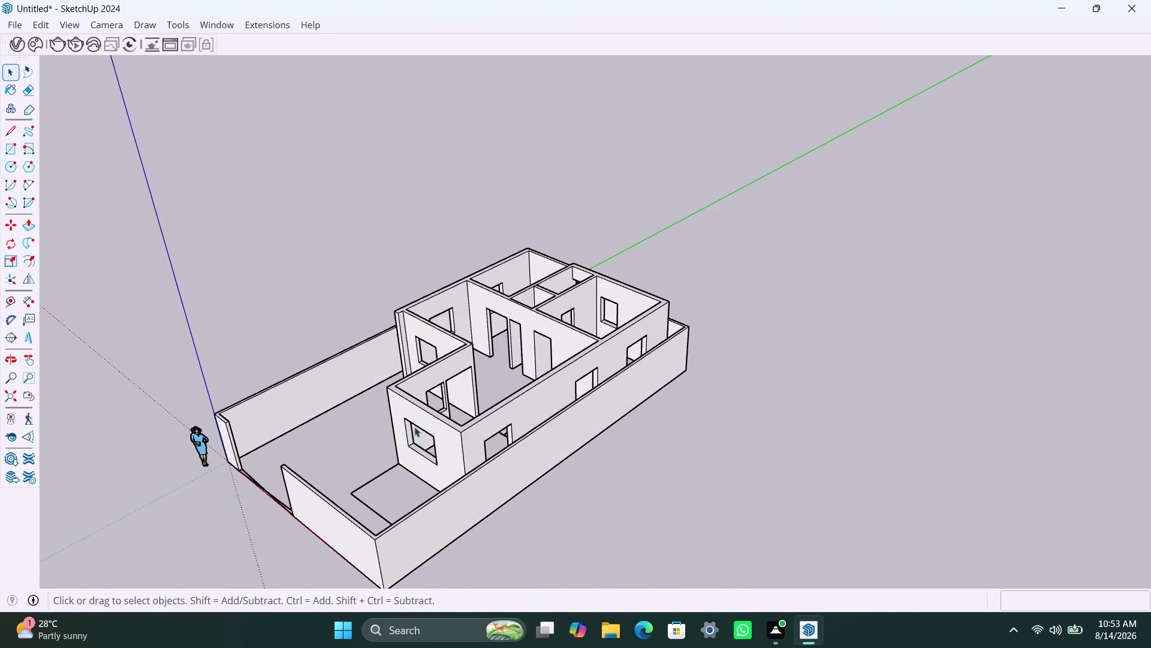
scroll(up, 3)
click(435, 498)
double_click(435, 498)
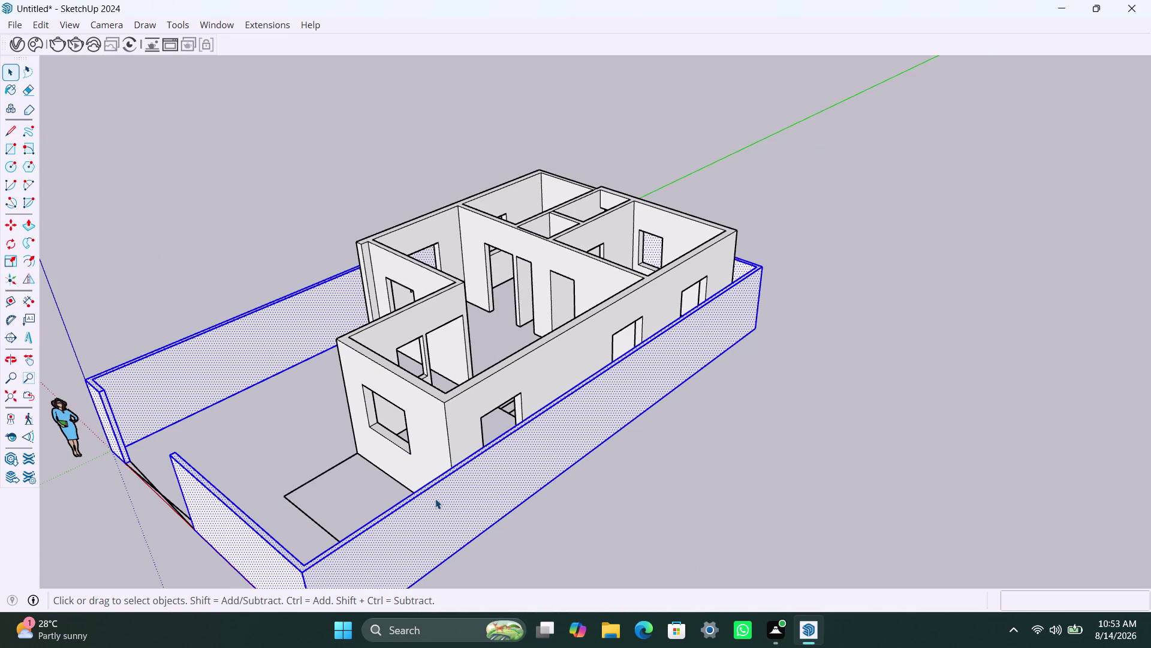
right_click(436, 498)
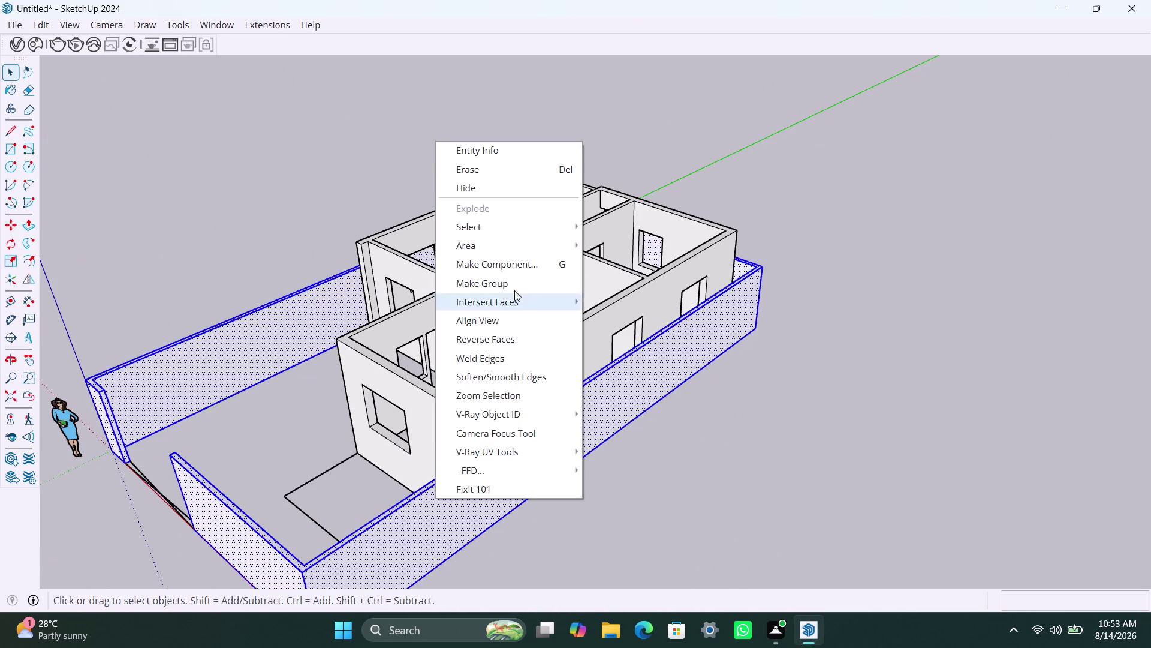
click(522, 191)
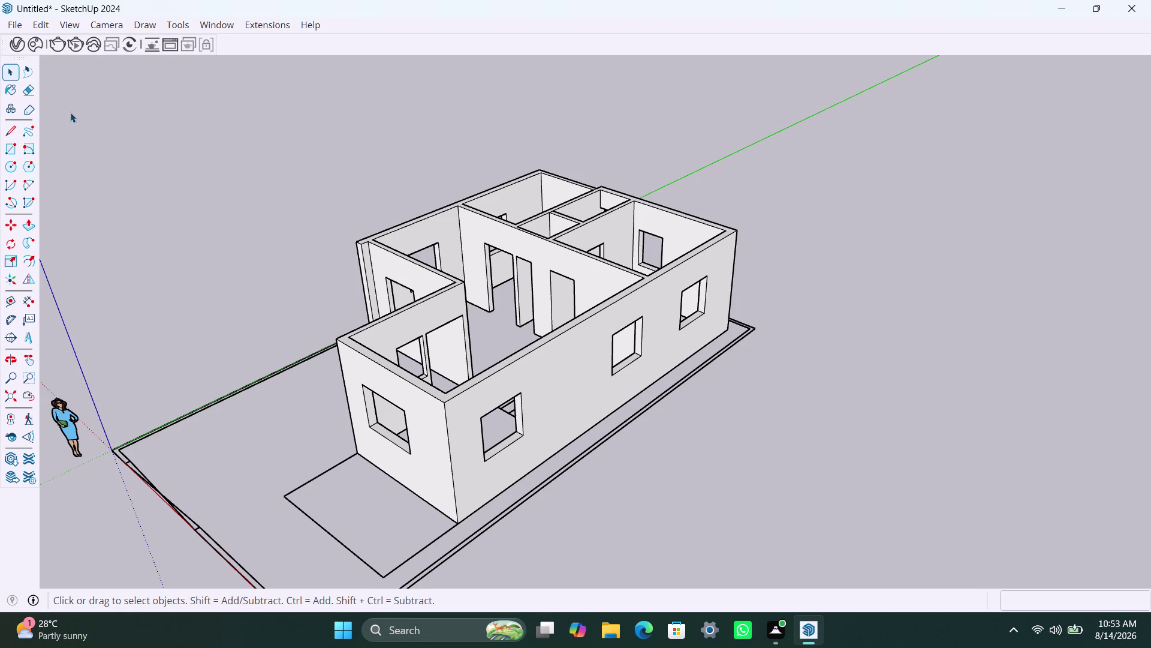
click(38, 23)
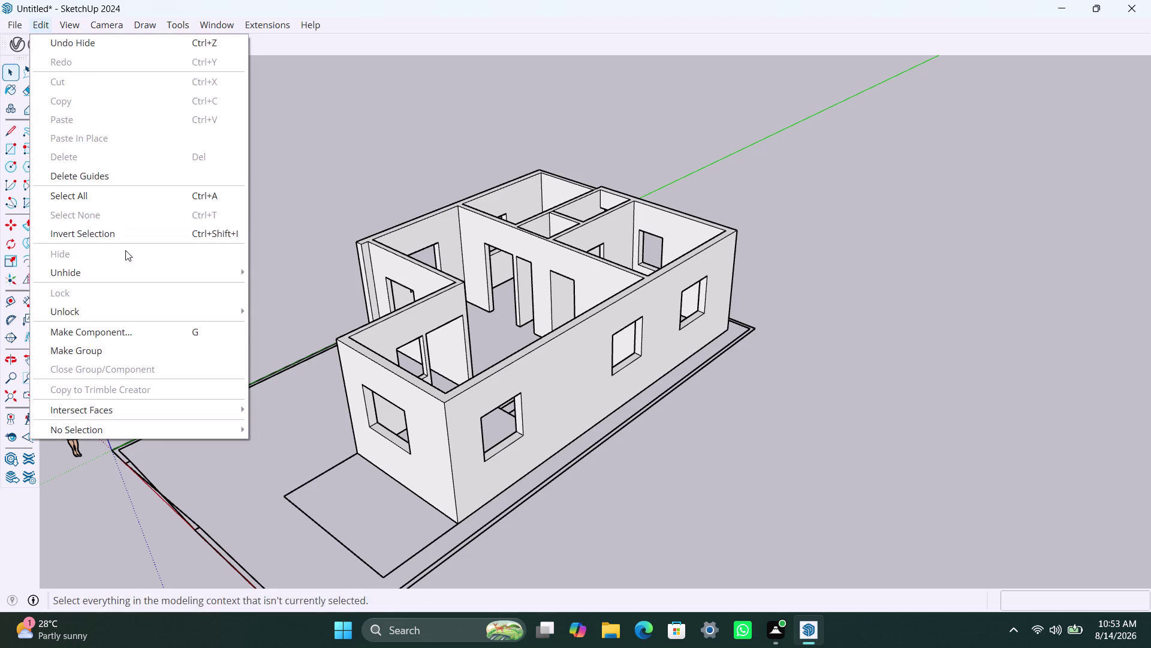
click(121, 275)
click(275, 308)
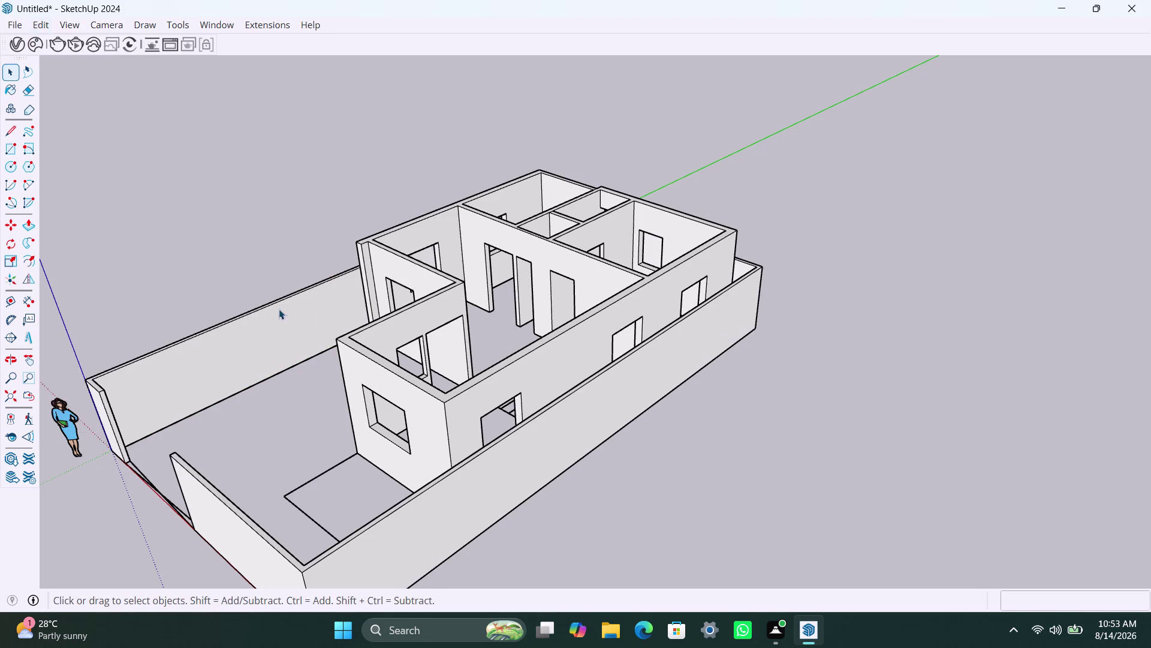
click(658, 402)
scroll(down, 3)
Orbit and zoom to look into the rooms and the stair room.
middle_drag(400, 415, 407, 416)
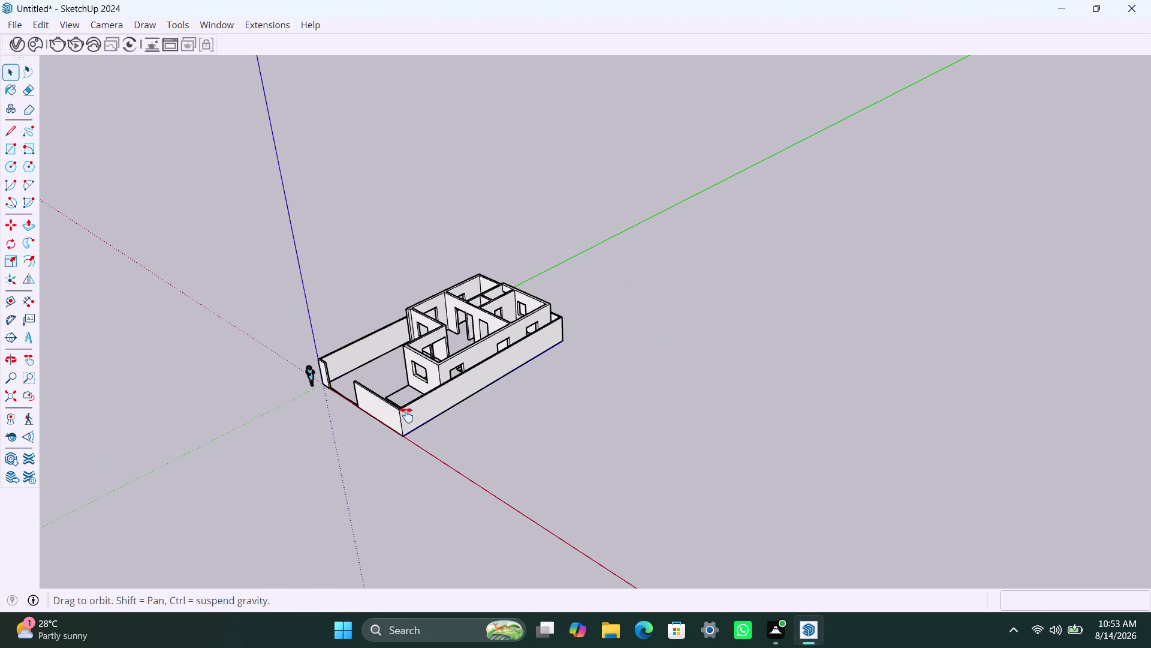
middle_drag(408, 417, 628, 422)
scroll(up, 3)
middle_drag(542, 480, 781, 530)
scroll(up, 3)
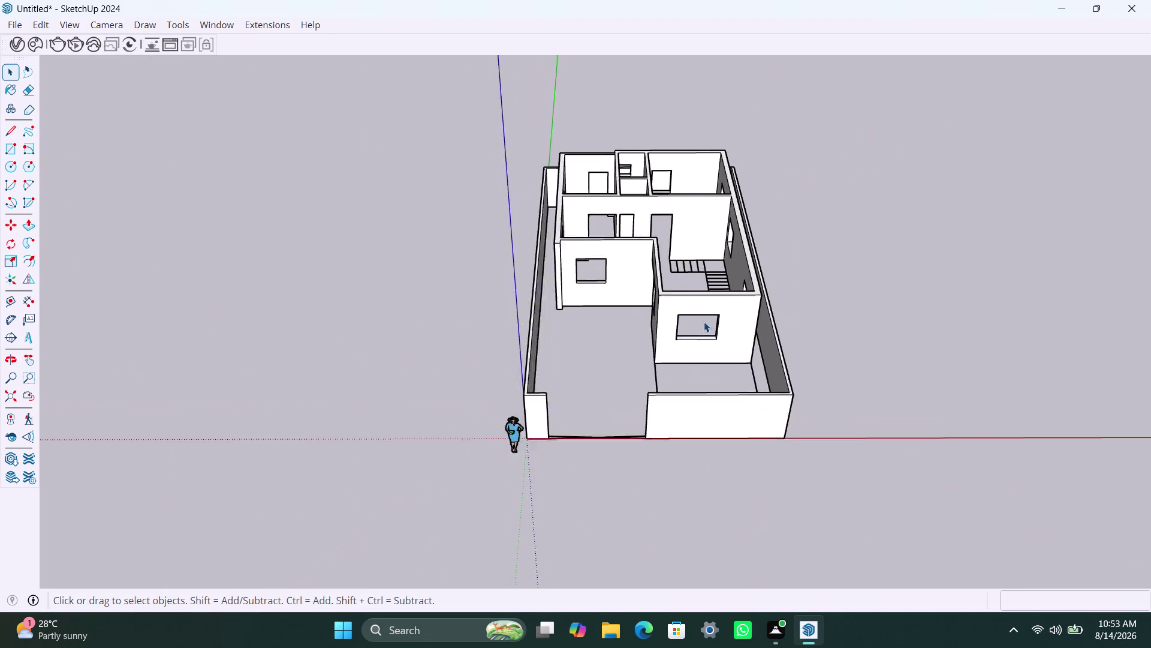
middle_drag(741, 377, 649, 405)
scroll(up, 3)
scroll(up, 3)
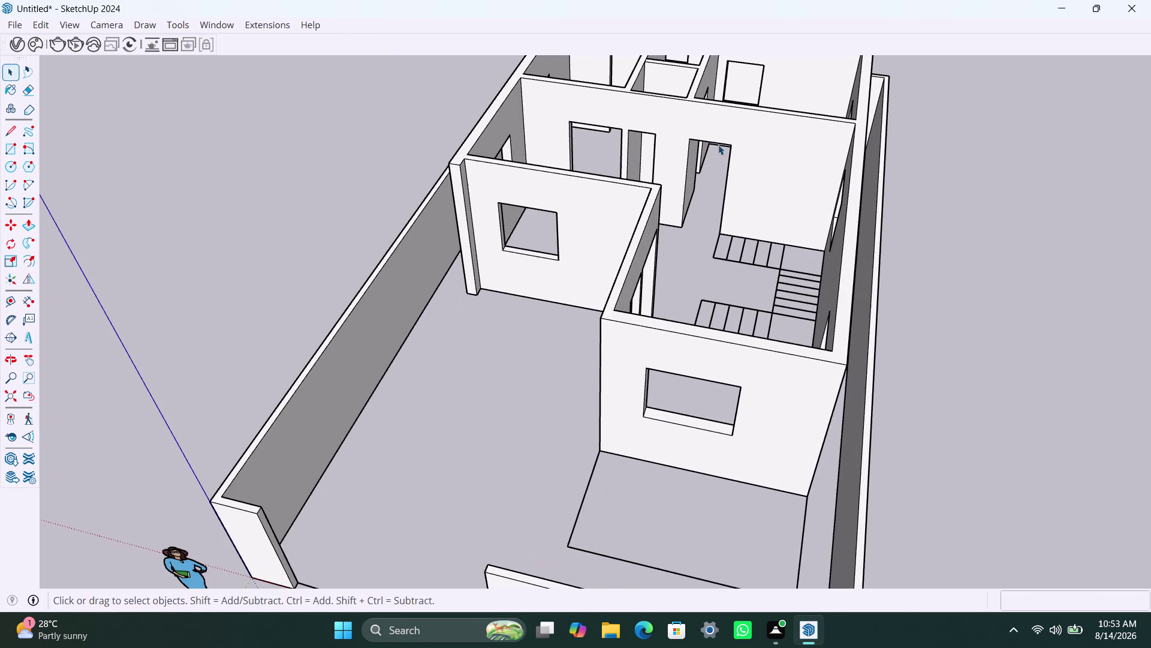
middle_drag(714, 208, 699, 390)
scroll(up, 3)
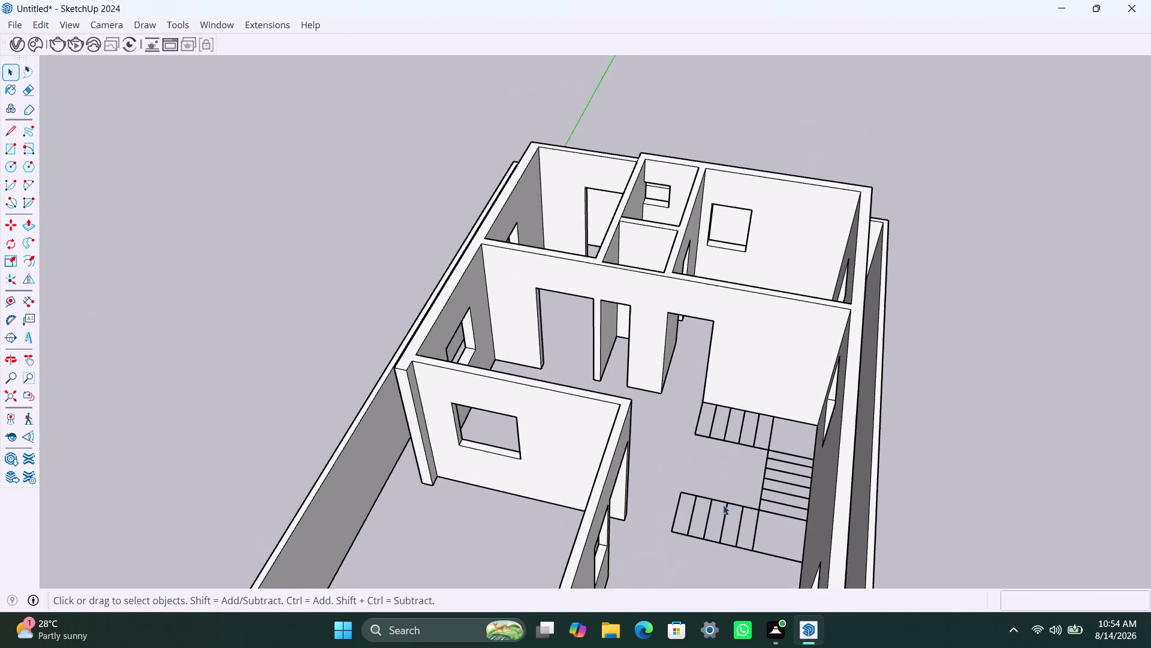
scroll(up, 3)
scroll(up, 3)
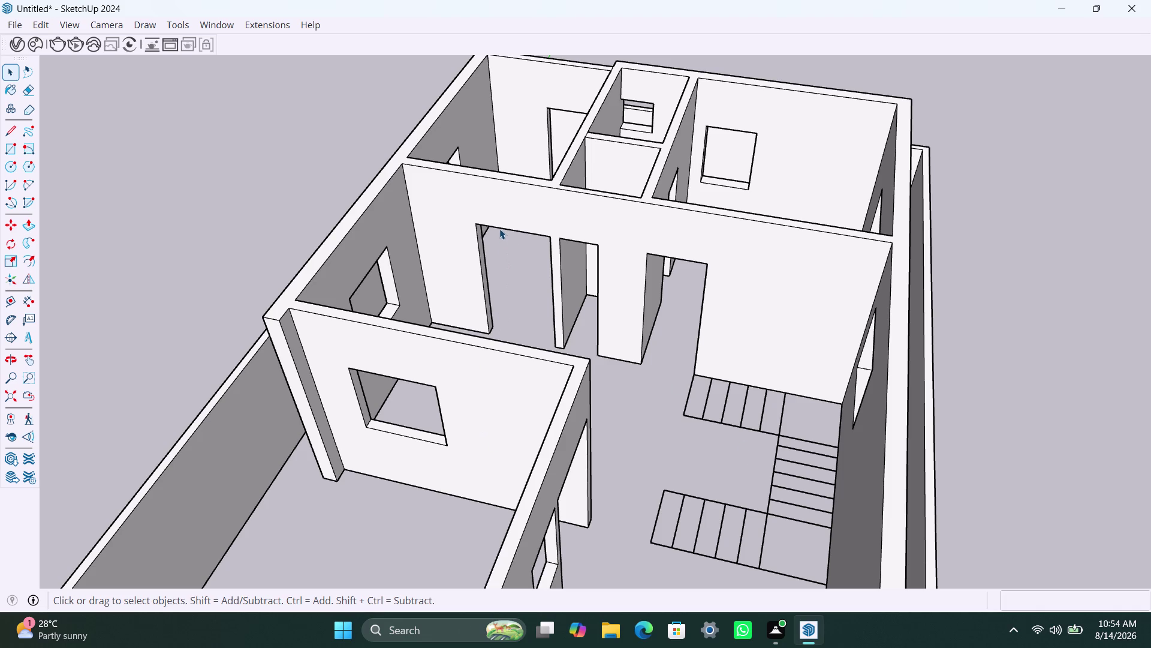
scroll(up, 3)
scroll(down, 3)
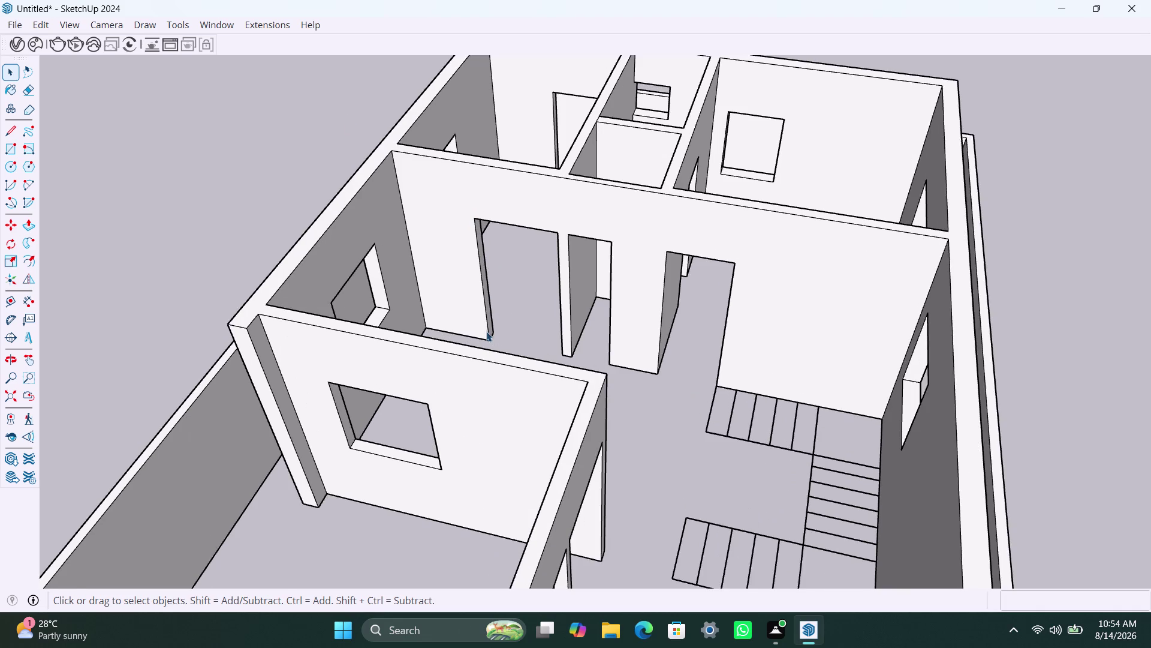
middle_click(487, 338)
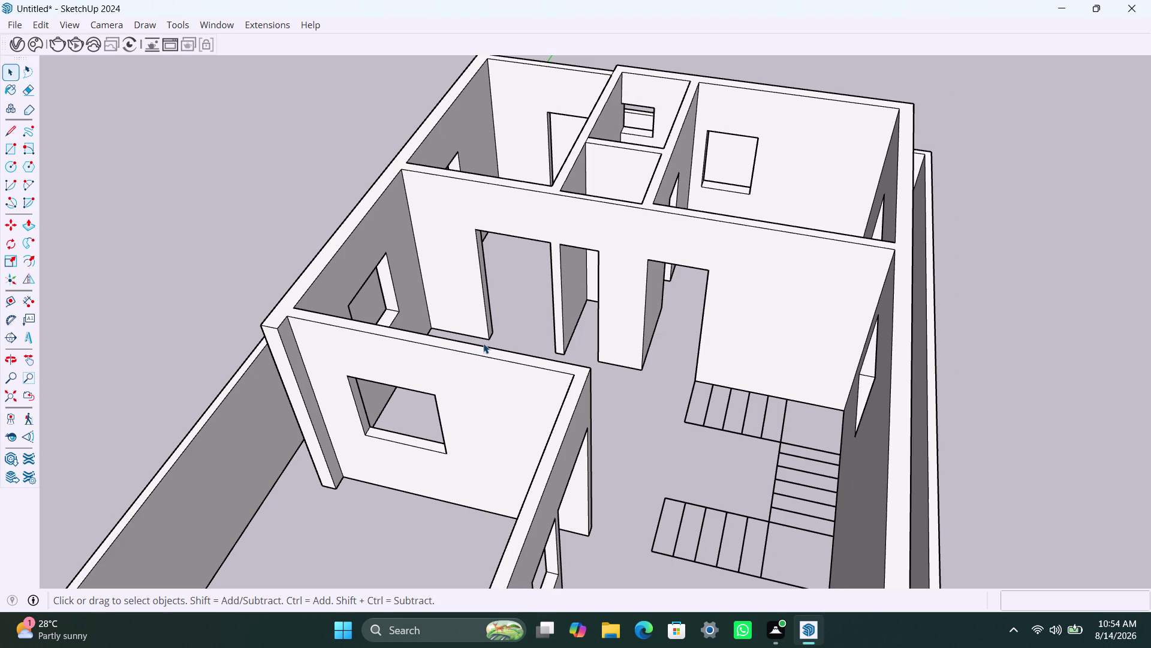
scroll(down, 3)
scroll(down, 3)
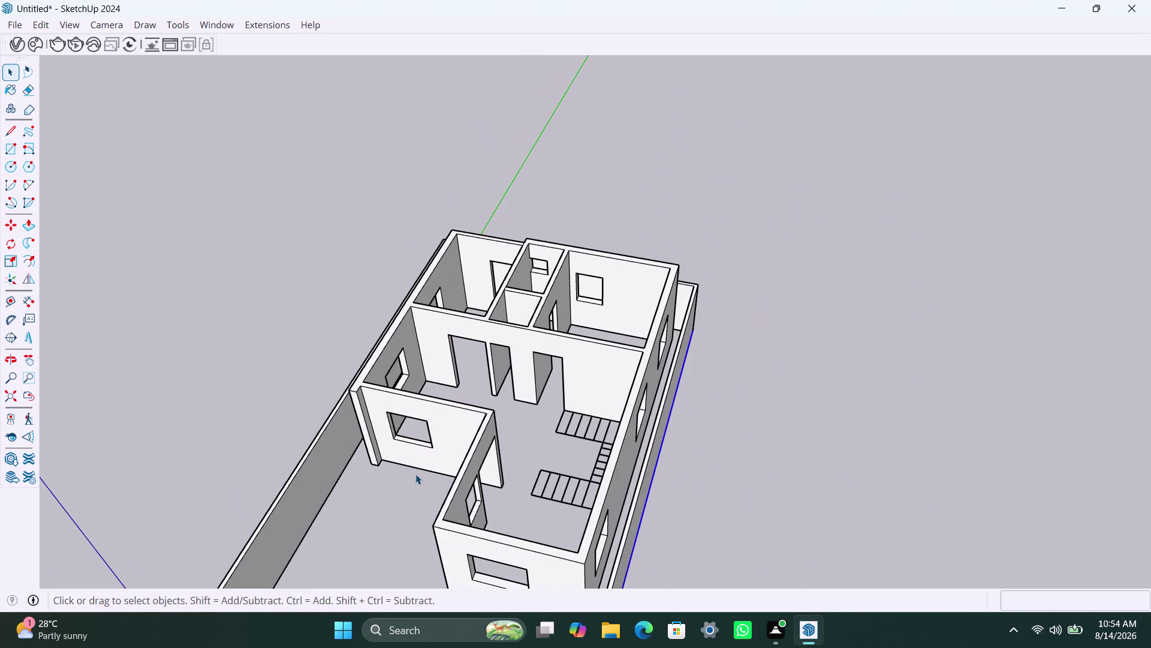
Orbit around the house to view the front yard, side windows and central rooms.
middle_drag(416, 473, 504, 316)
scroll(up, 3)
middle_drag(485, 392, 496, 442)
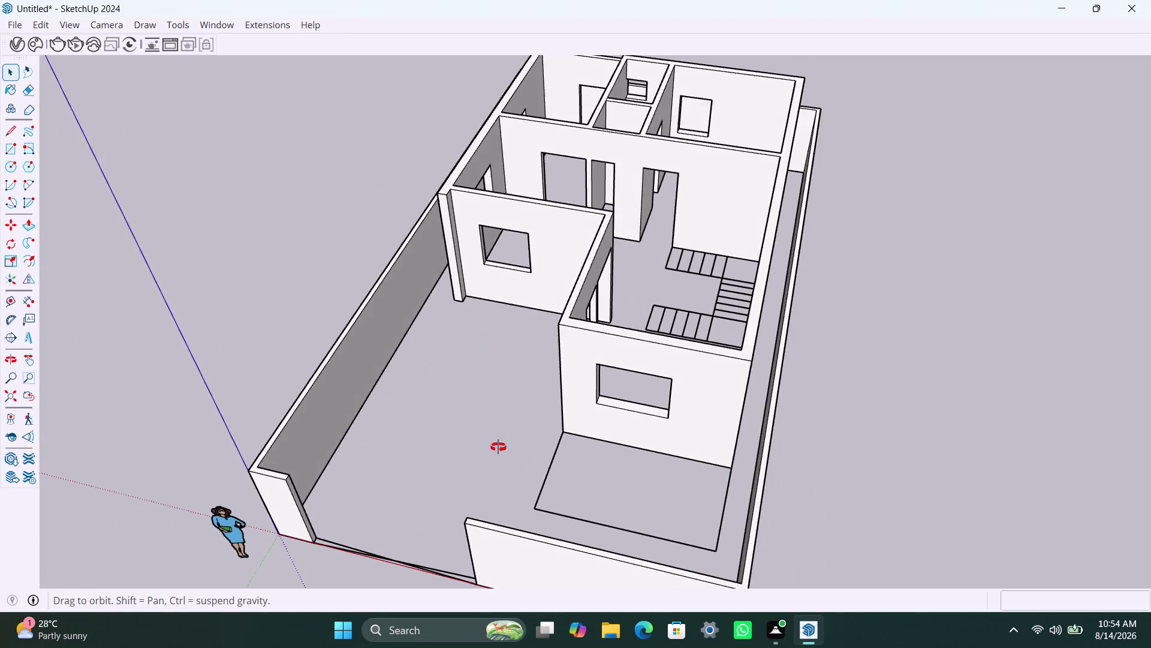
middle_drag(496, 442, 513, 387)
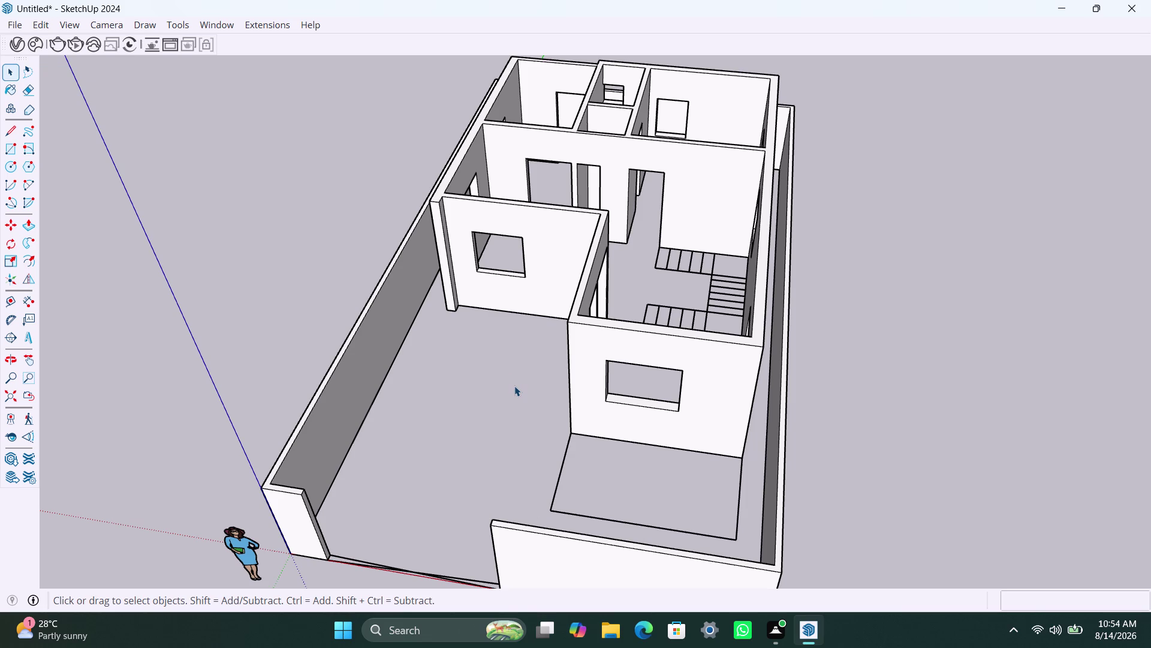
middle_drag(514, 386, 389, 423)
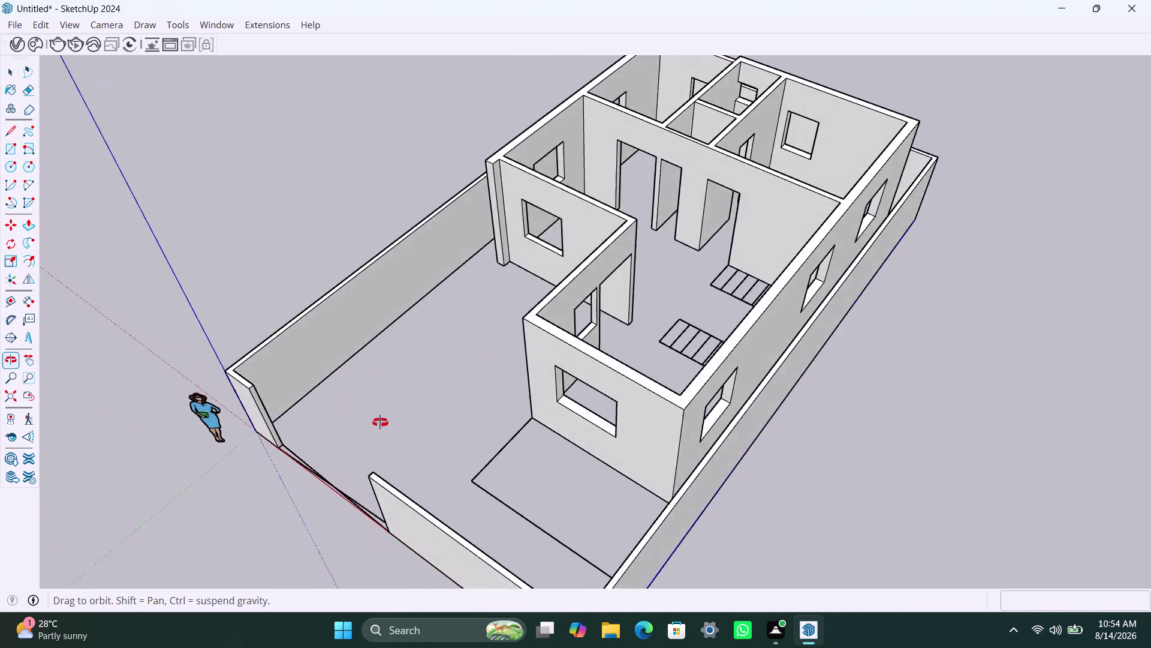
middle_drag(389, 424, 838, 282)
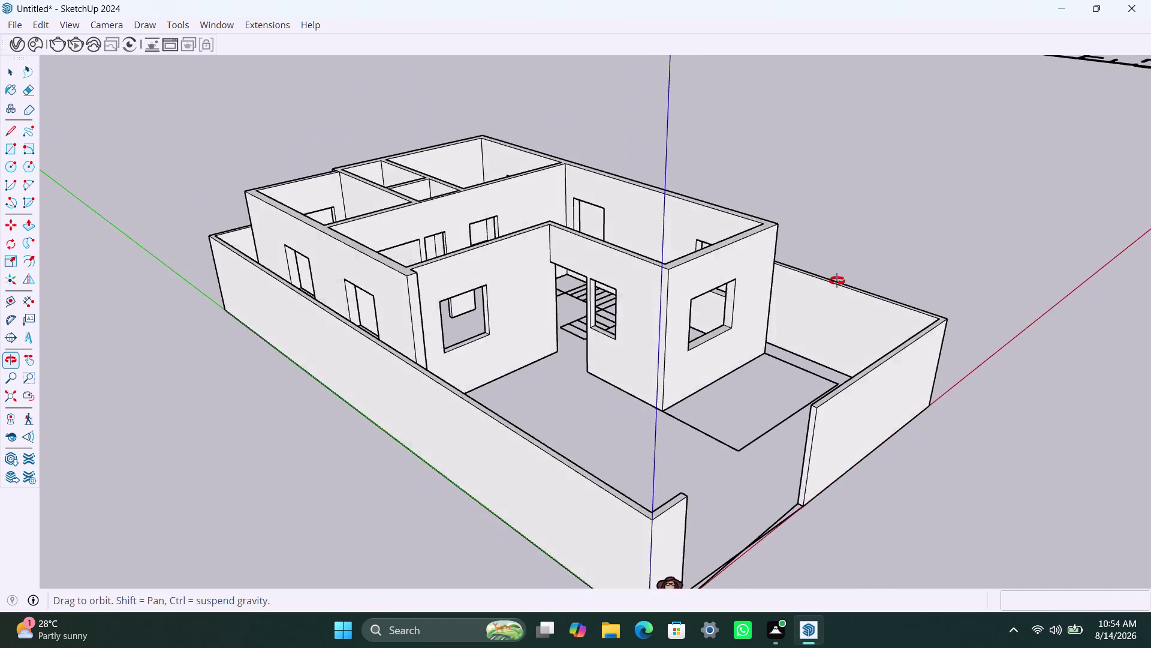
middle_drag(839, 282, 740, 278)
middle_drag(698, 273, 497, 345)
scroll(down, 3)
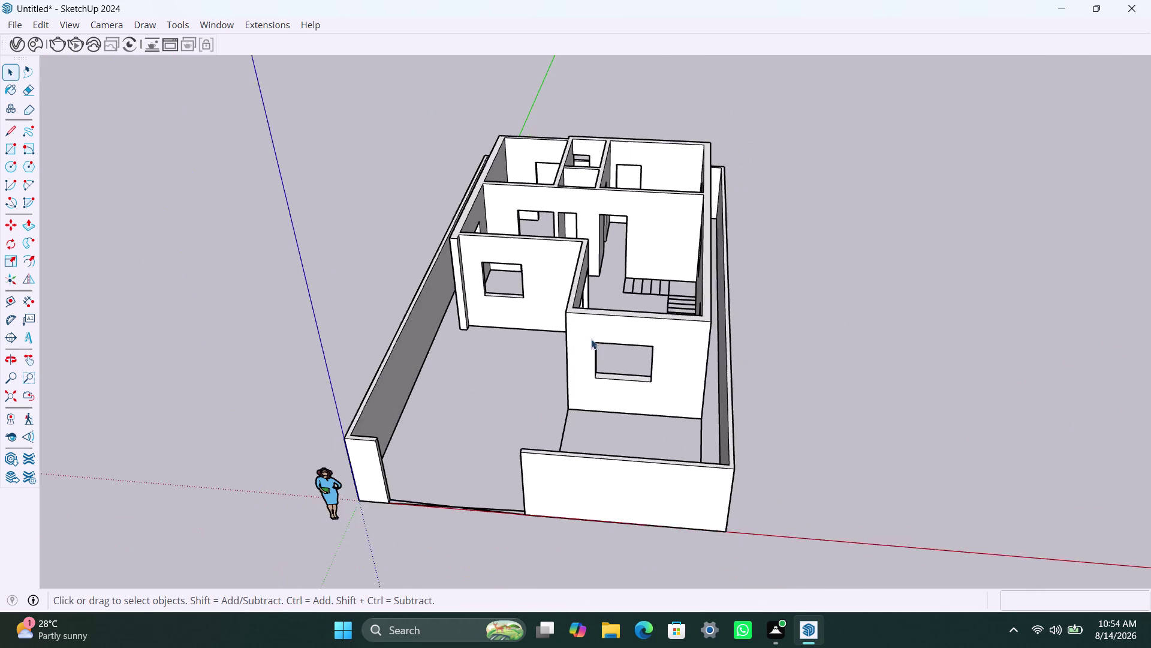
middle_drag(647, 366, 638, 478)
scroll(up, 3)
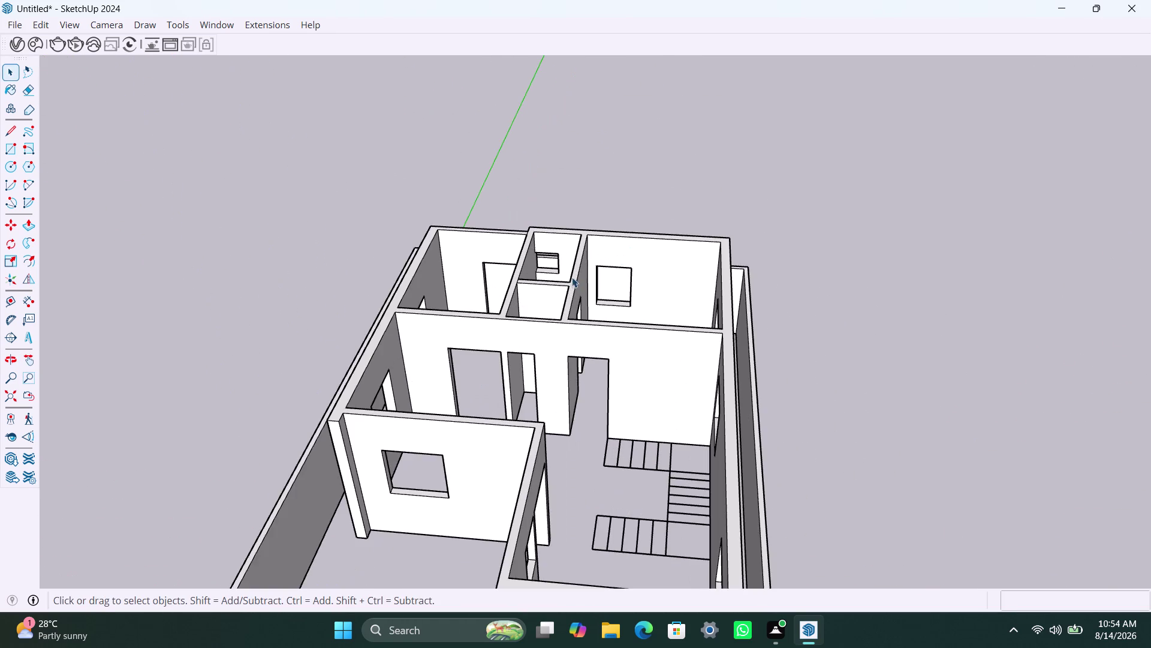
scroll(up, 3)
scroll(up, 3)
scroll(down, 3)
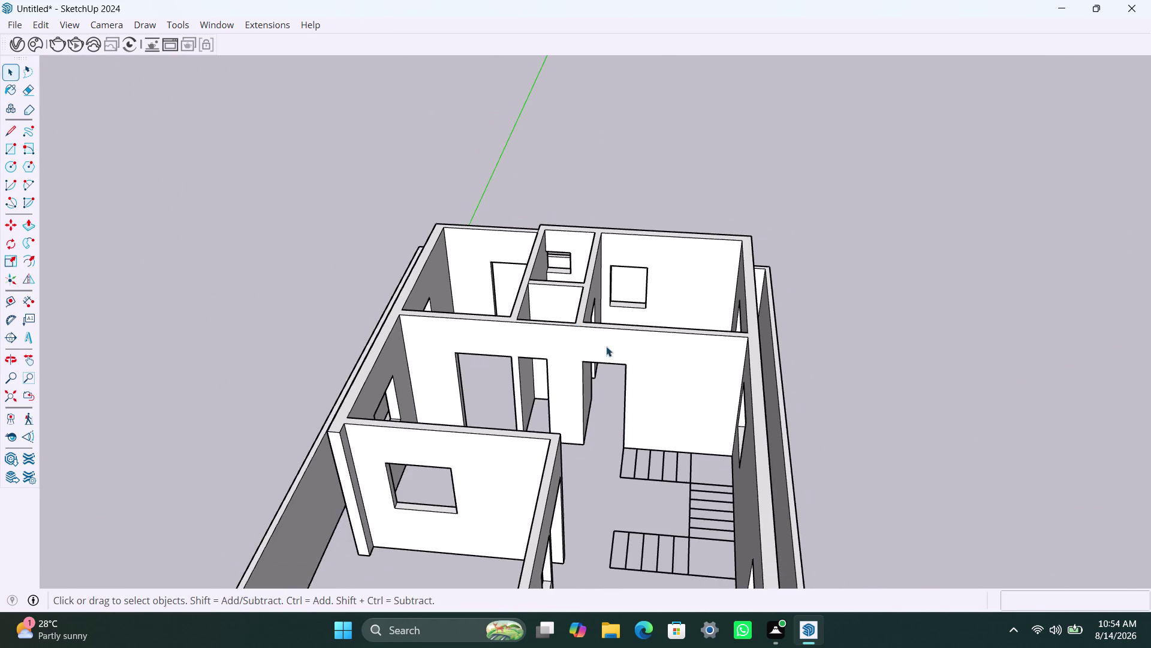
middle_drag(609, 347, 590, 362)
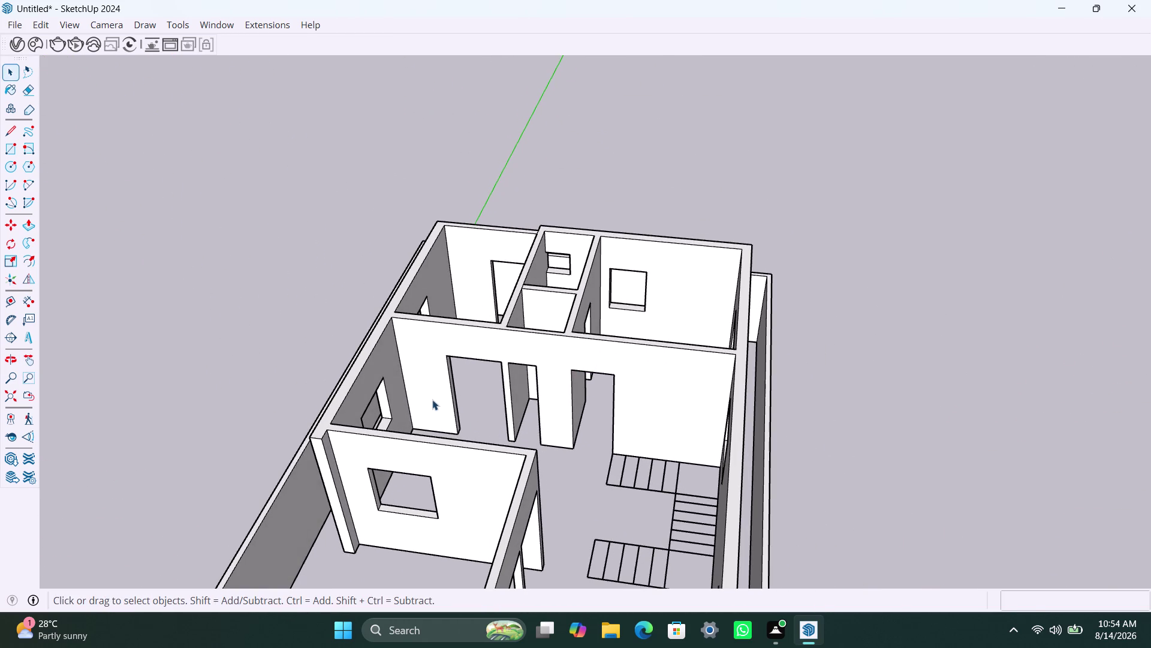
scroll(down, 3)
scroll(down, 3)
middle_drag(436, 422, 550, 373)
scroll(up, 3)
middle_drag(495, 489, 871, 535)
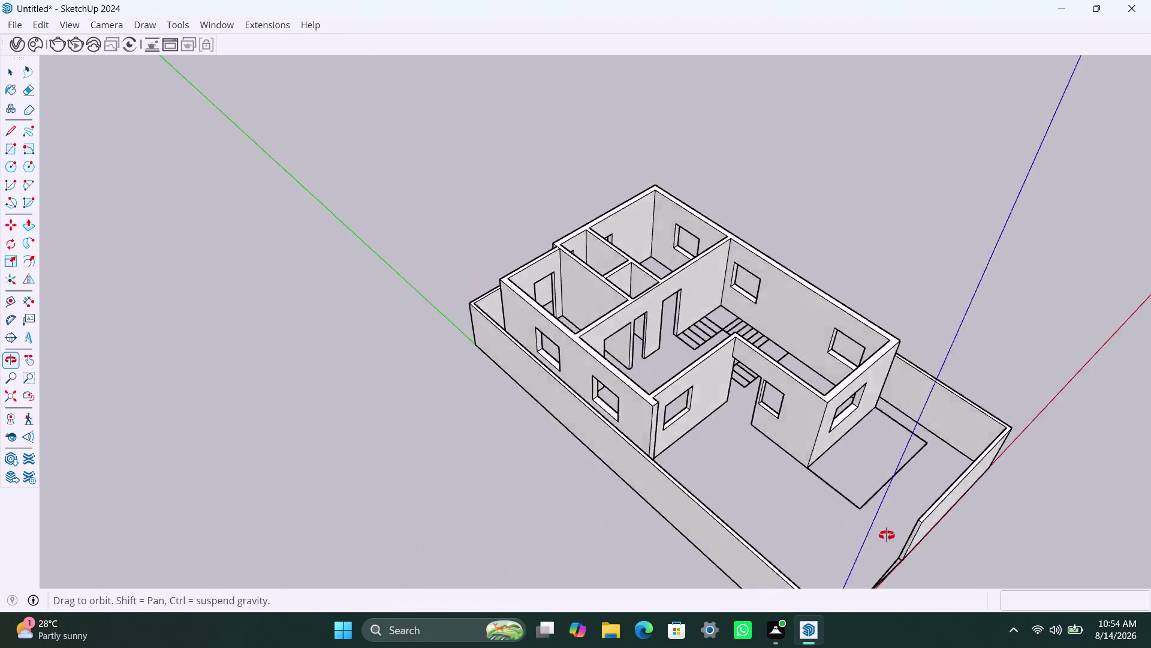
middle_drag(872, 534, 892, 533)
scroll(up, 3)
middle_drag(660, 341, 772, 373)
scroll(up, 3)
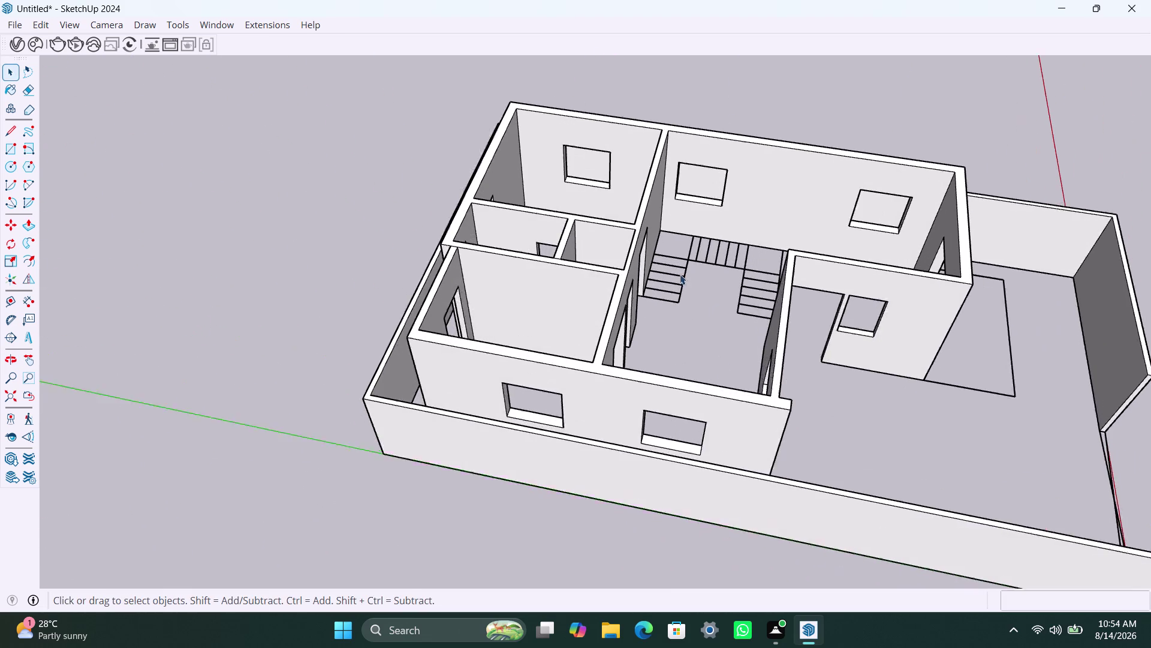
scroll(up, 3)
middle_drag(662, 280, 668, 300)
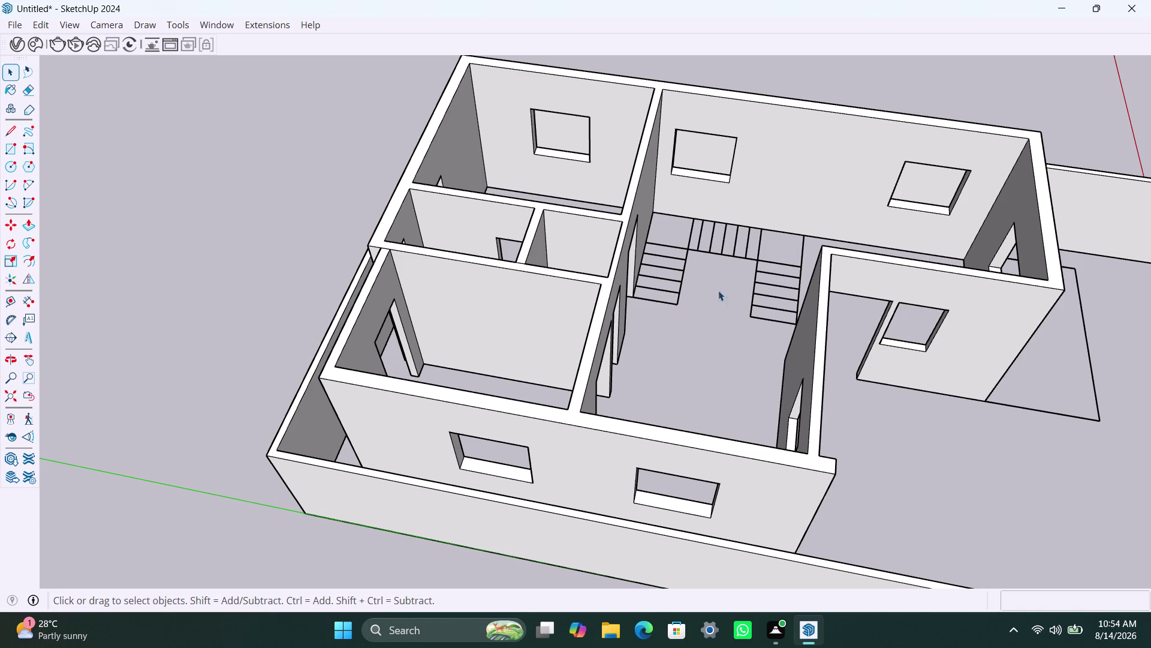
scroll(down, 3)
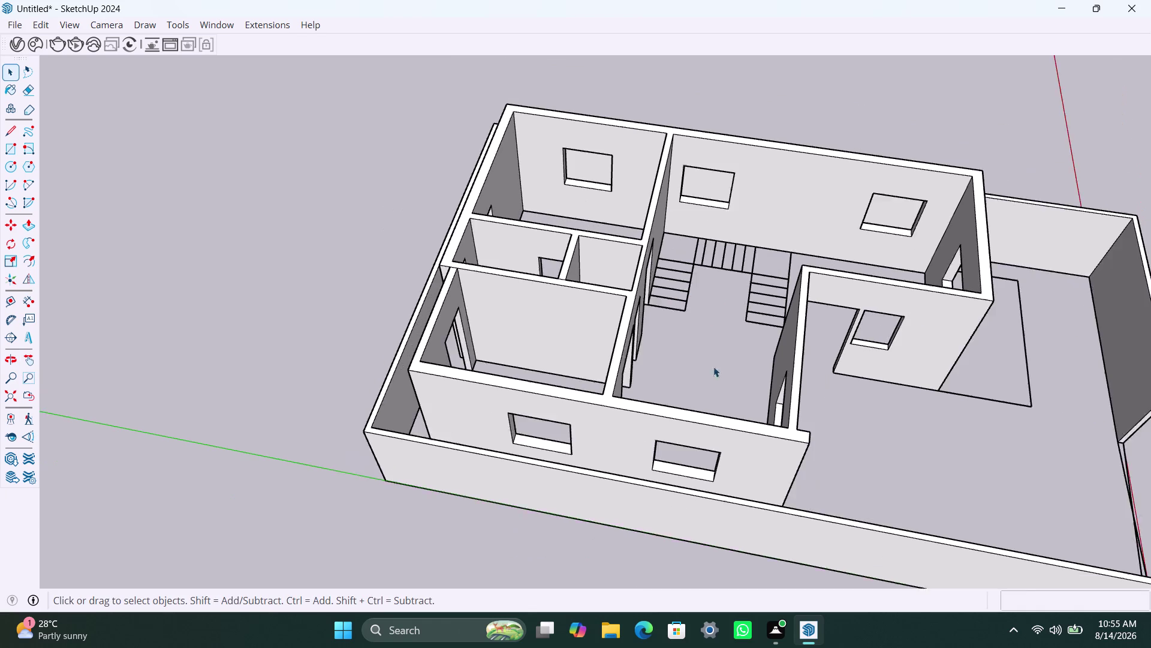
Orbit closer to inspect the front wall openings and interior doorways.
middle_drag(704, 419, 699, 290)
scroll(up, 3)
middle_drag(656, 432, 650, 483)
scroll(up, 3)
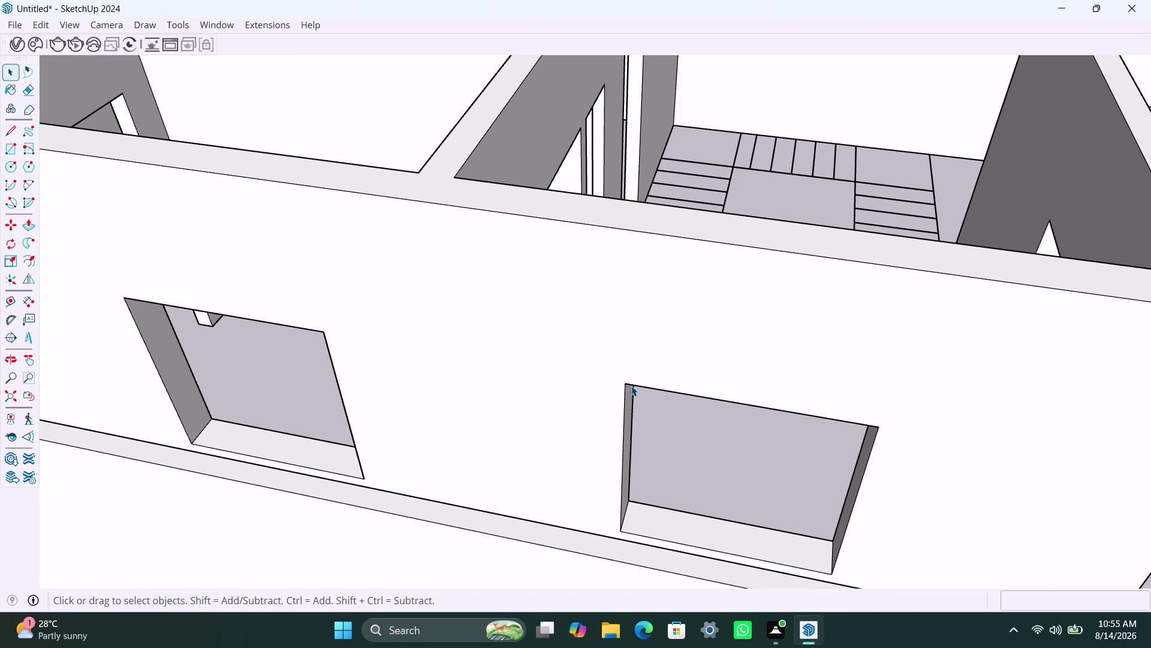
scroll(down, 3)
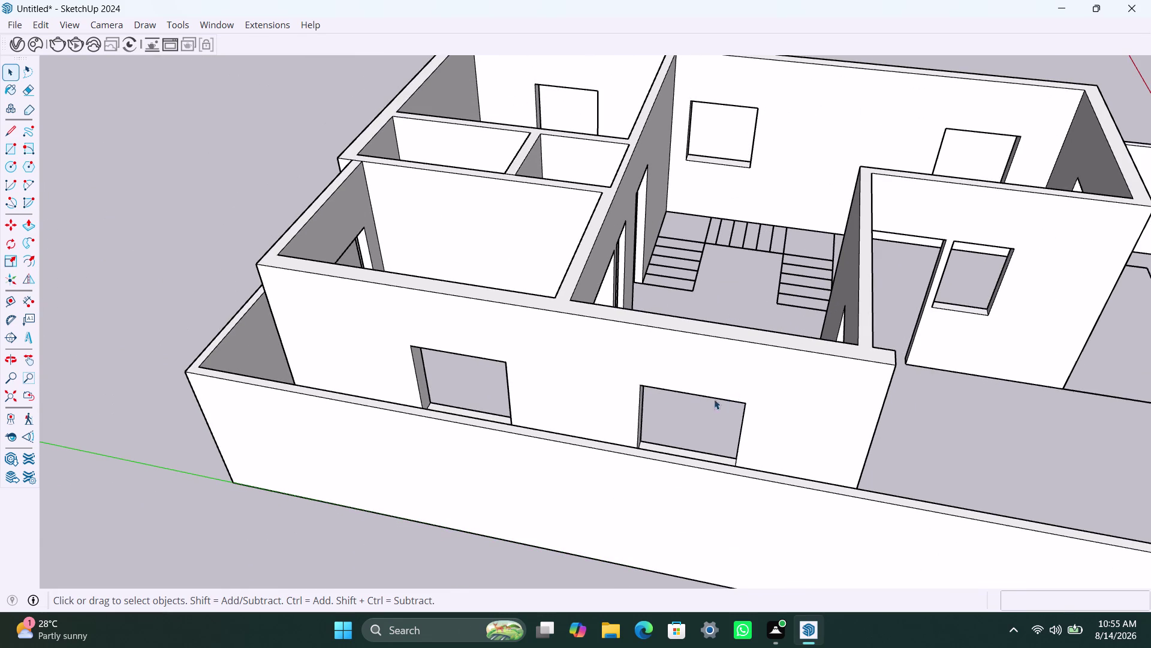
scroll(down, 3)
middle_drag(749, 405, 703, 391)
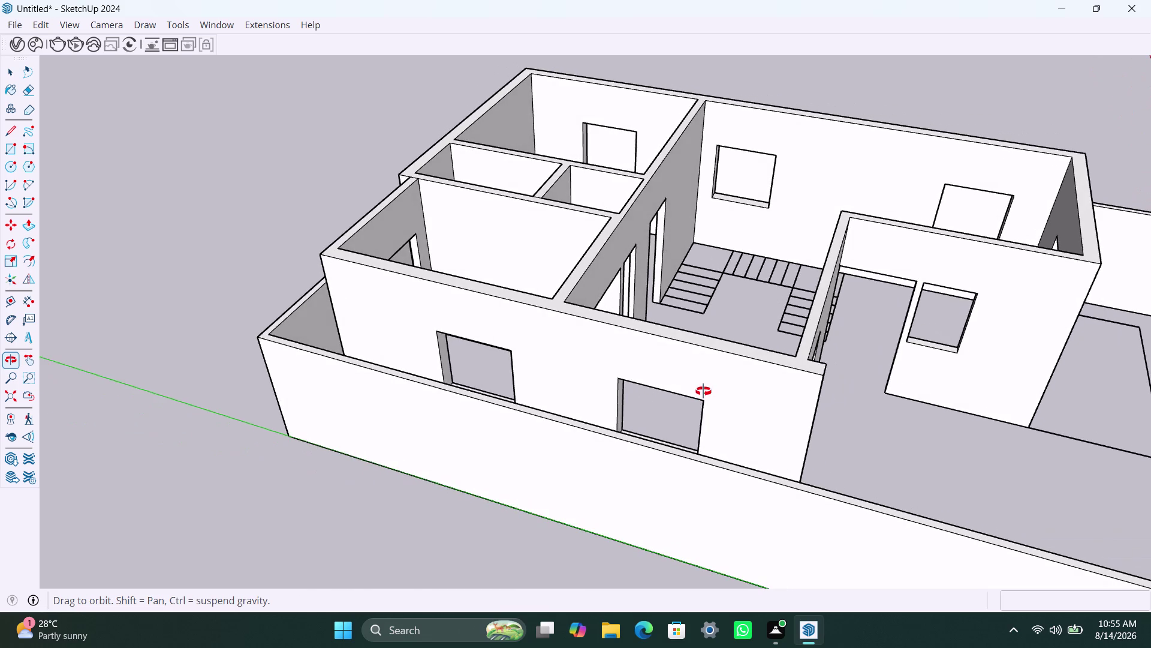
middle_drag(703, 391, 349, 408)
scroll(up, 3)
middle_drag(579, 306, 533, 342)
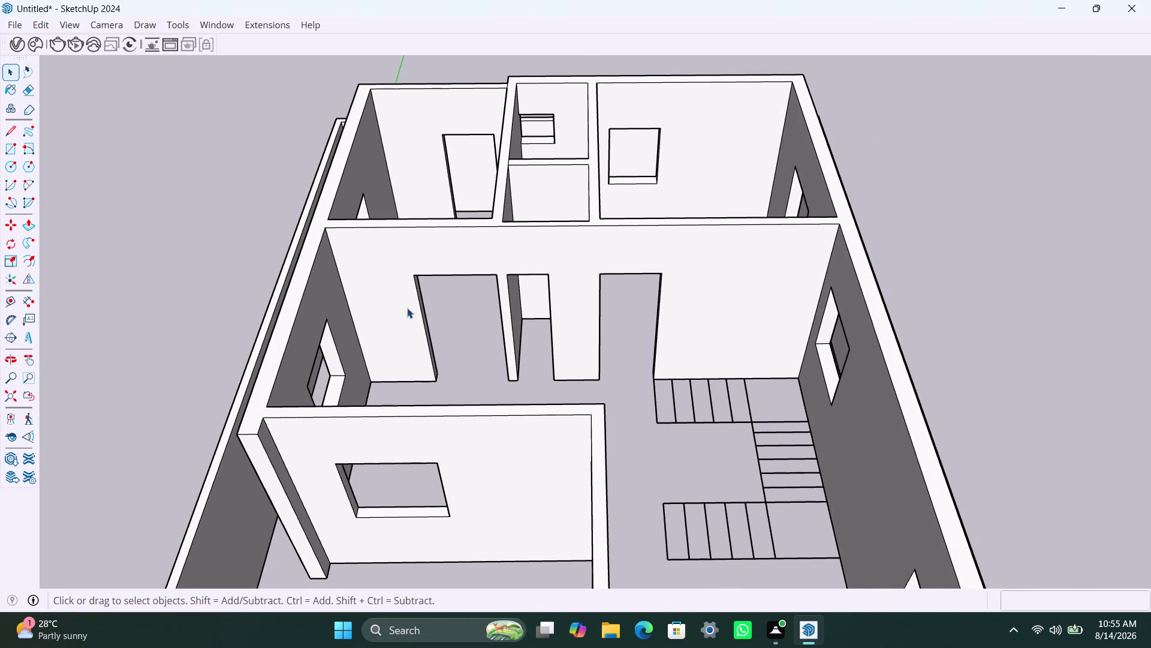
scroll(up, 3)
scroll(up, 3)
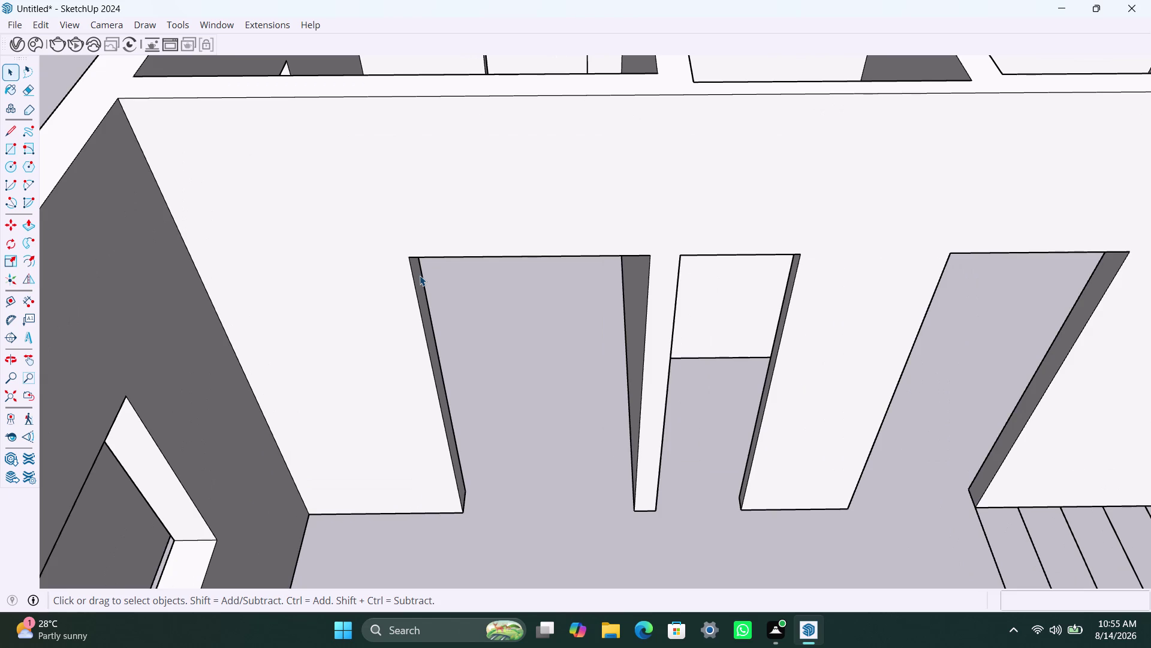
scroll(down, 3)
scroll(down, 3)
scroll(down, 3)
middle_drag(530, 217, 533, 274)
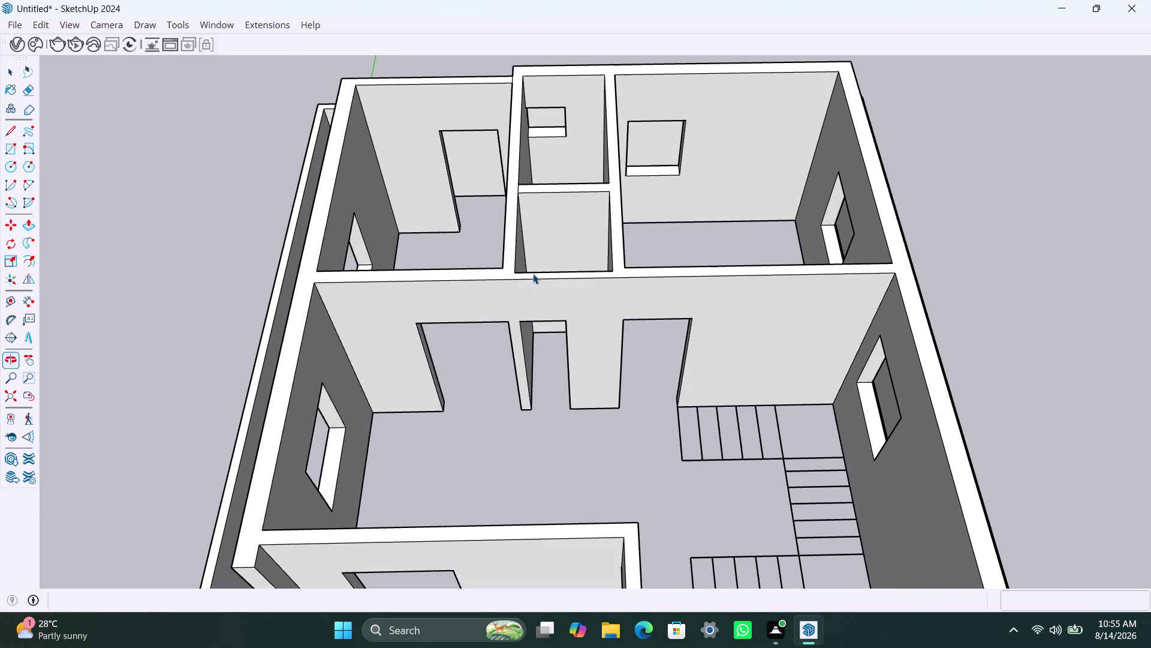
scroll(down, 3)
middle_drag(473, 344, 475, 301)
scroll(up, 3)
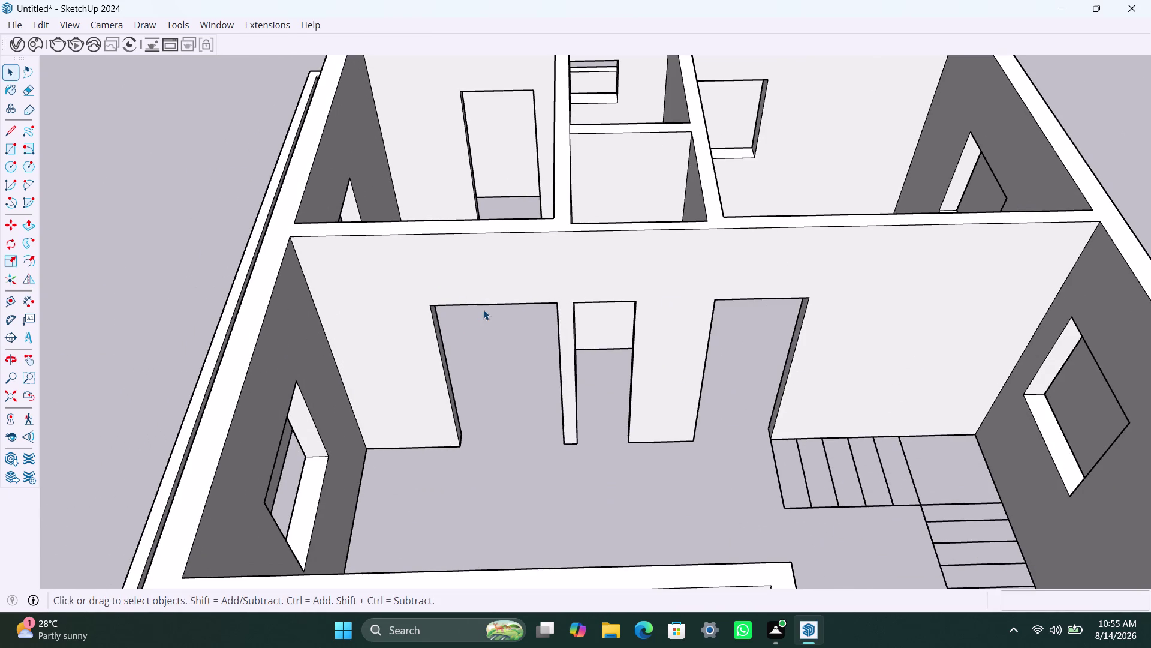
scroll(down, 3)
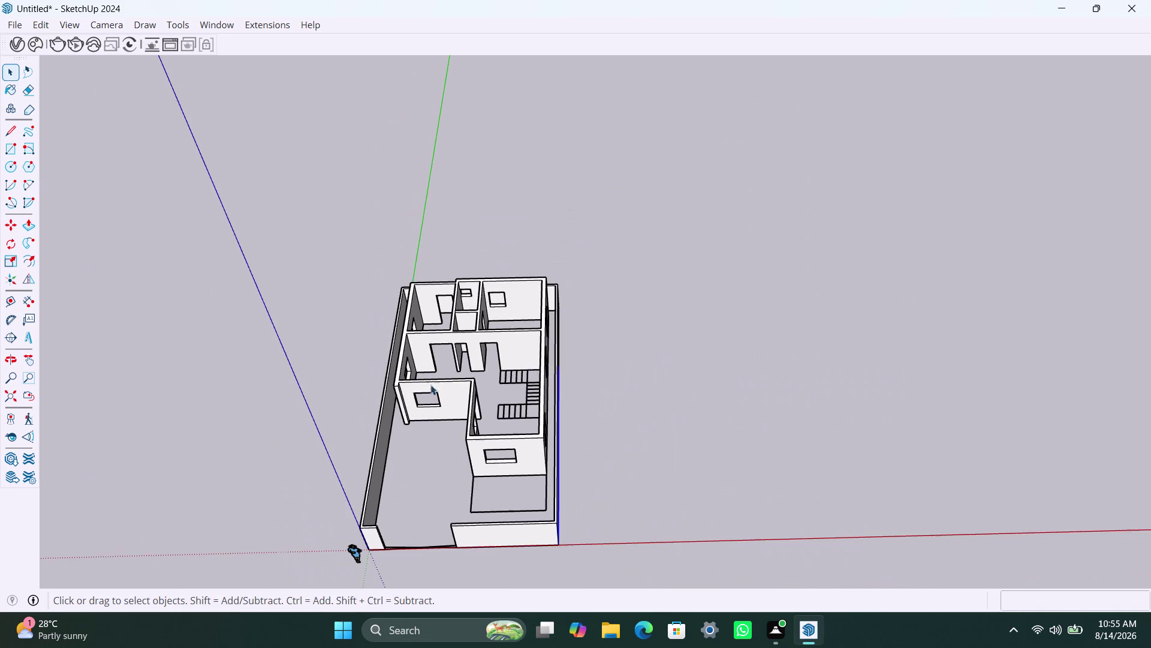
middle_drag(428, 428, 859, 386)
scroll(up, 3)
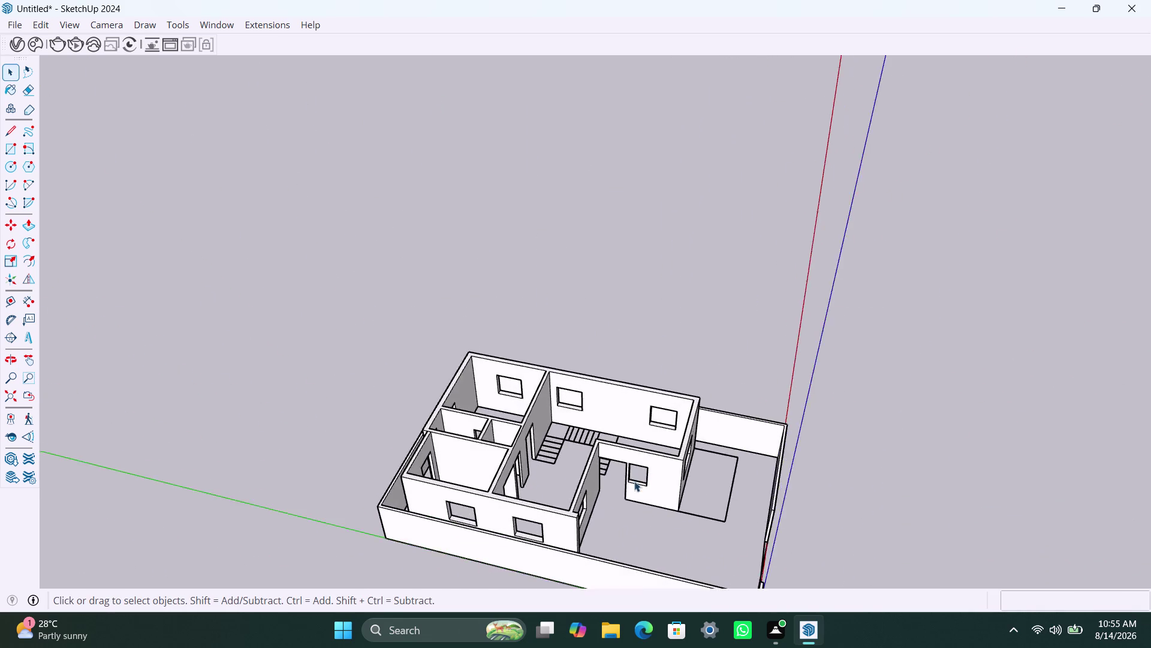
middle_drag(566, 537, 678, 500)
scroll(down, 3)
middle_drag(612, 509, 599, 385)
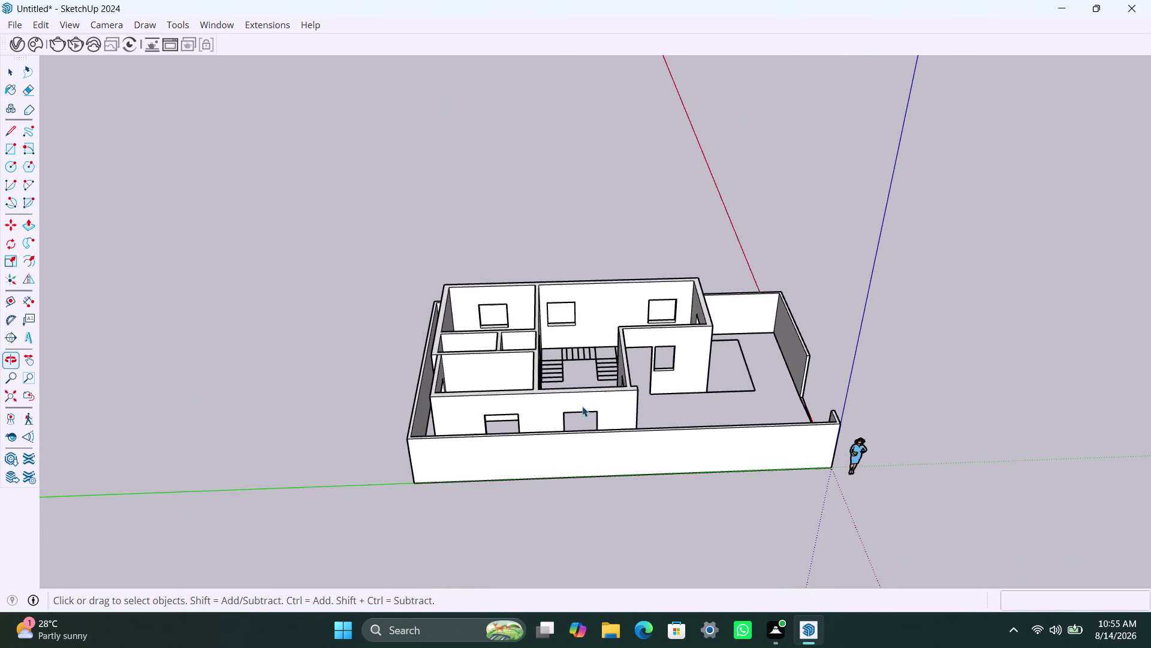
scroll(up, 3)
middle_drag(571, 420, 561, 434)
Select the entire boundary wall and remove it from view.
triple_click(582, 525)
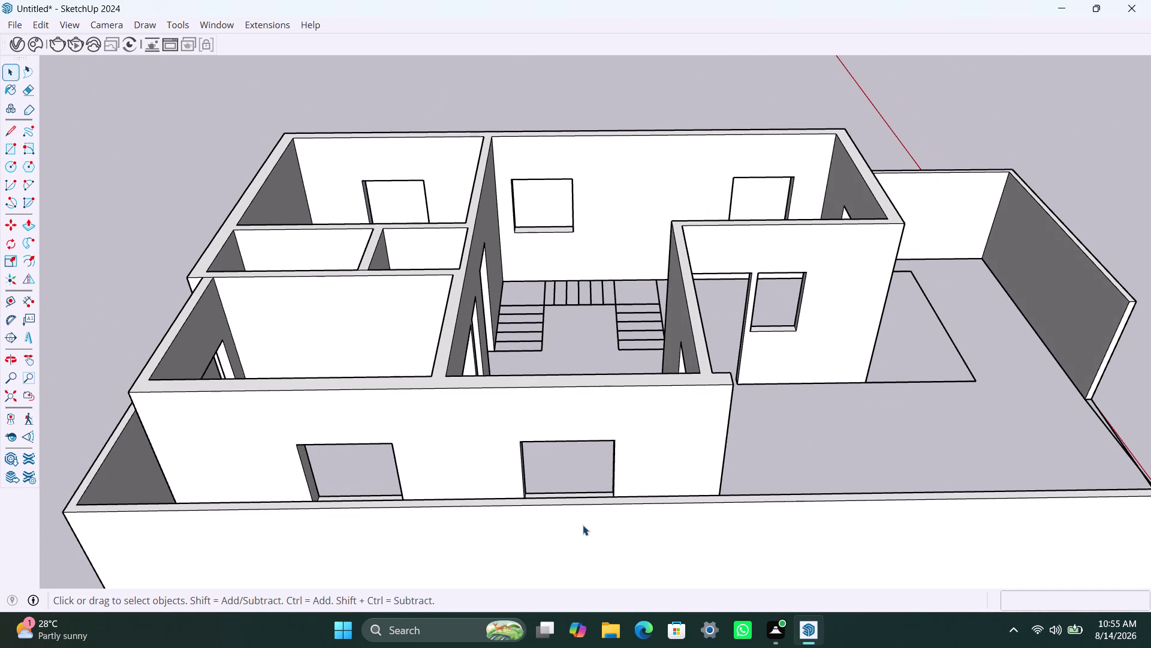
right_click(583, 525)
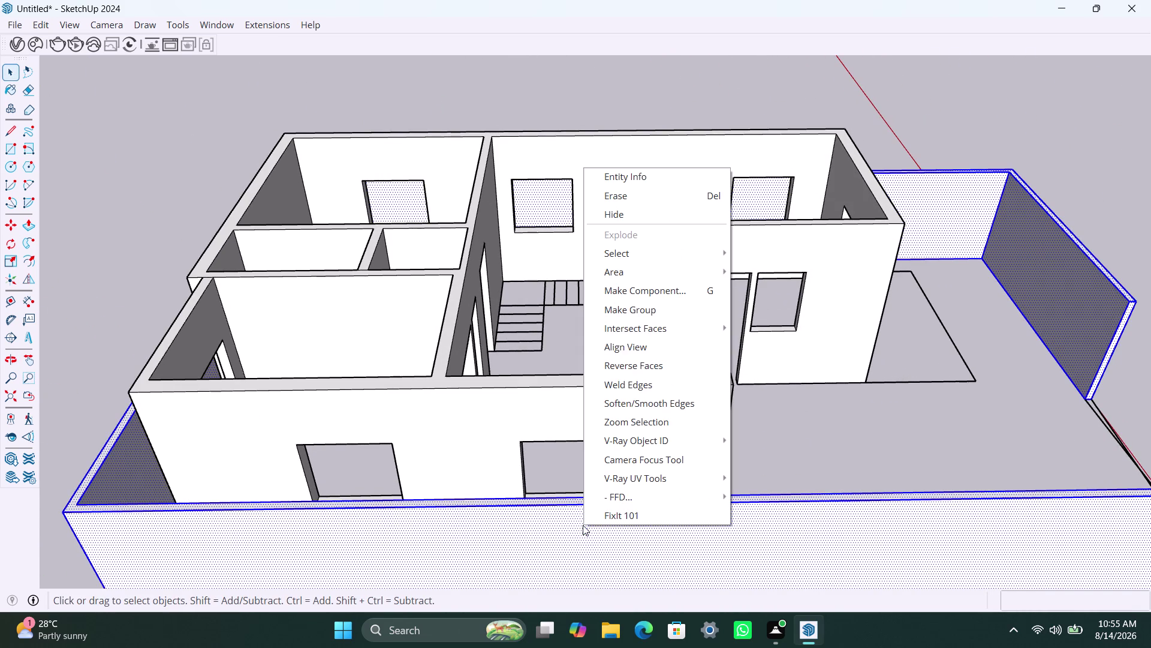
click(646, 217)
scroll(down, 3)
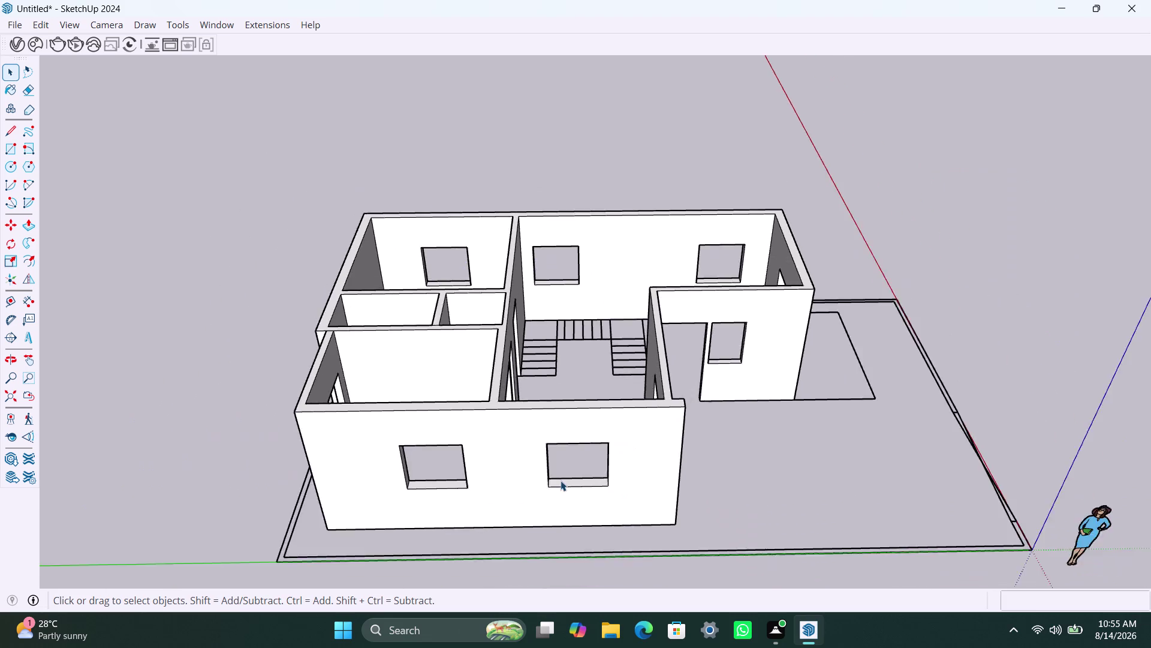
scroll(up, 3)
middle_drag(550, 484, 556, 363)
Draw a rectangle across the window opening and make it a group.
scroll(up, 3)
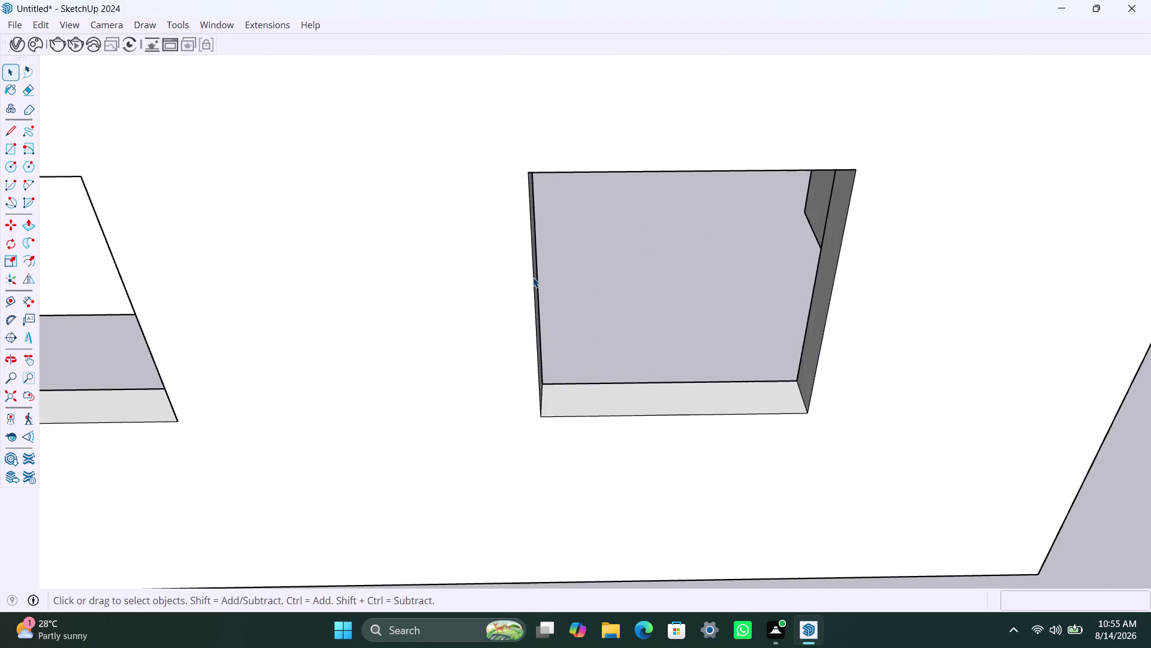
scroll(down, 3)
key(r)
click(531, 196)
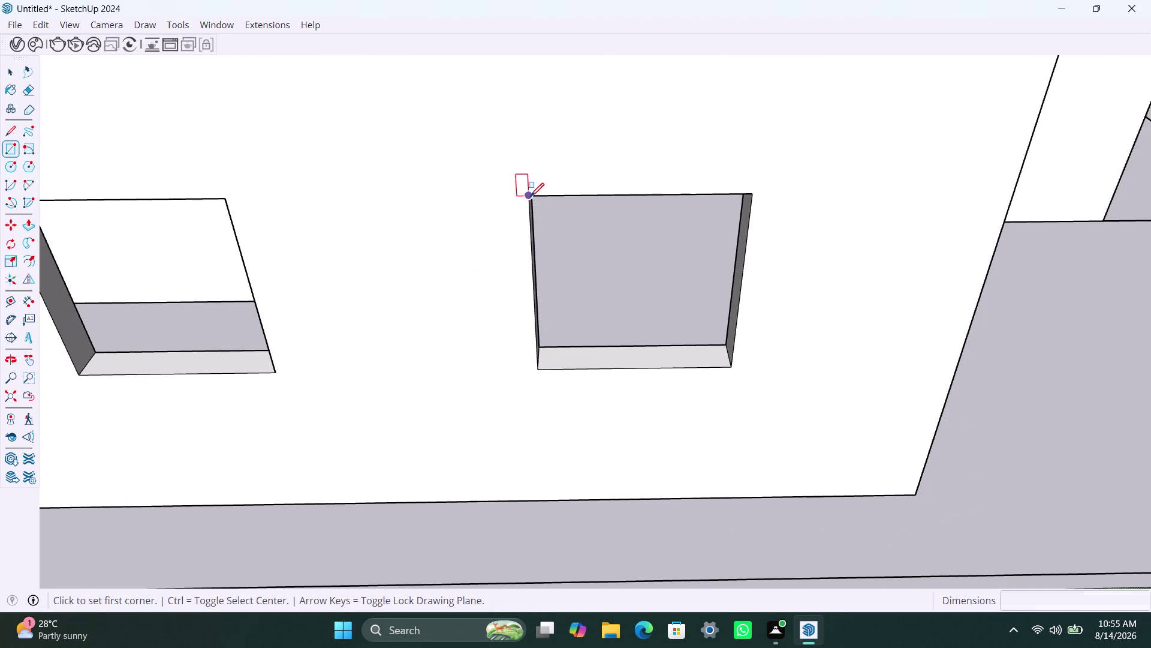
click(731, 362)
key(space)
double_click(669, 317)
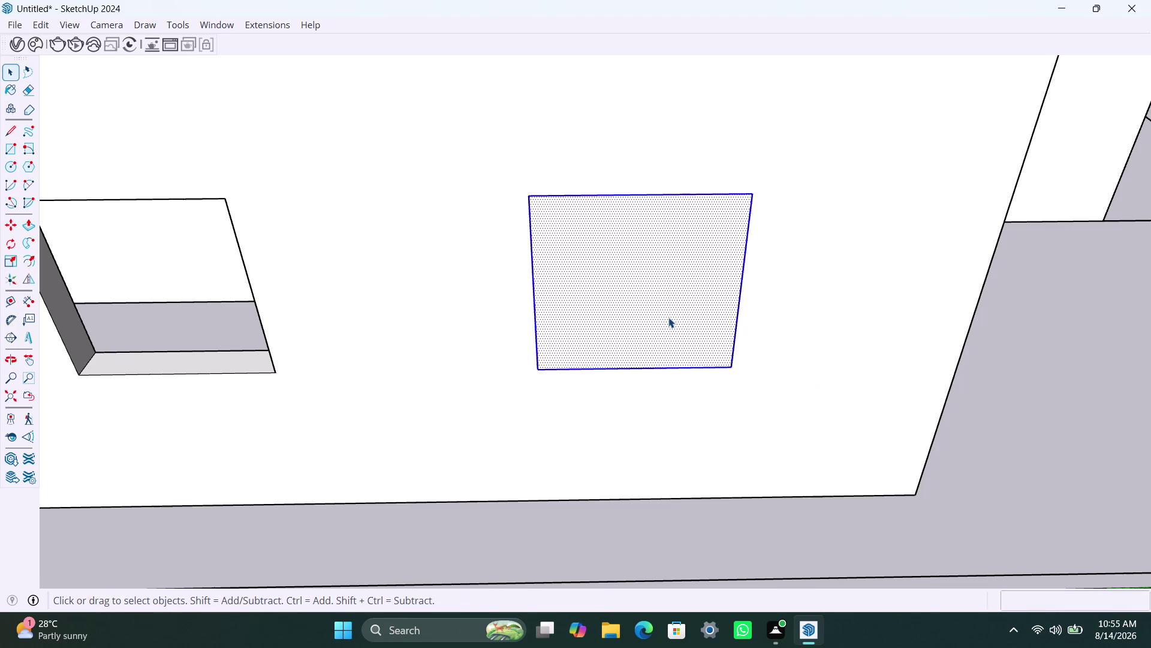
right_click(669, 317)
click(708, 146)
Inside the group, push/pull the square panel face about 1 1/4 inches.
double_click(659, 284)
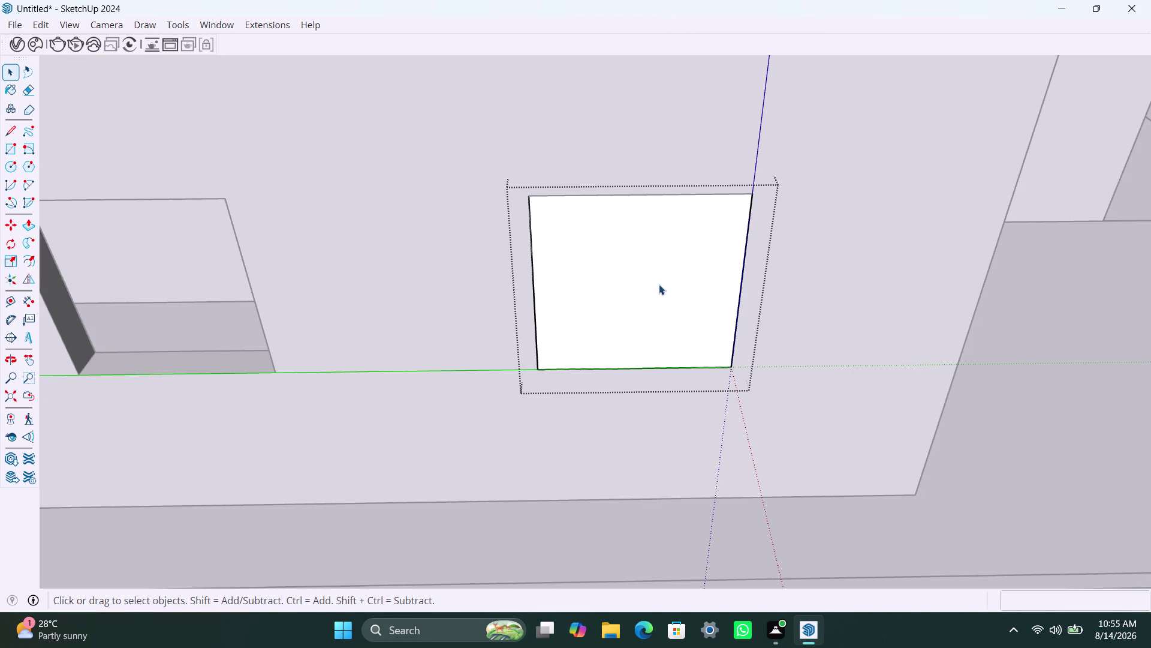
click(659, 284)
key(p)
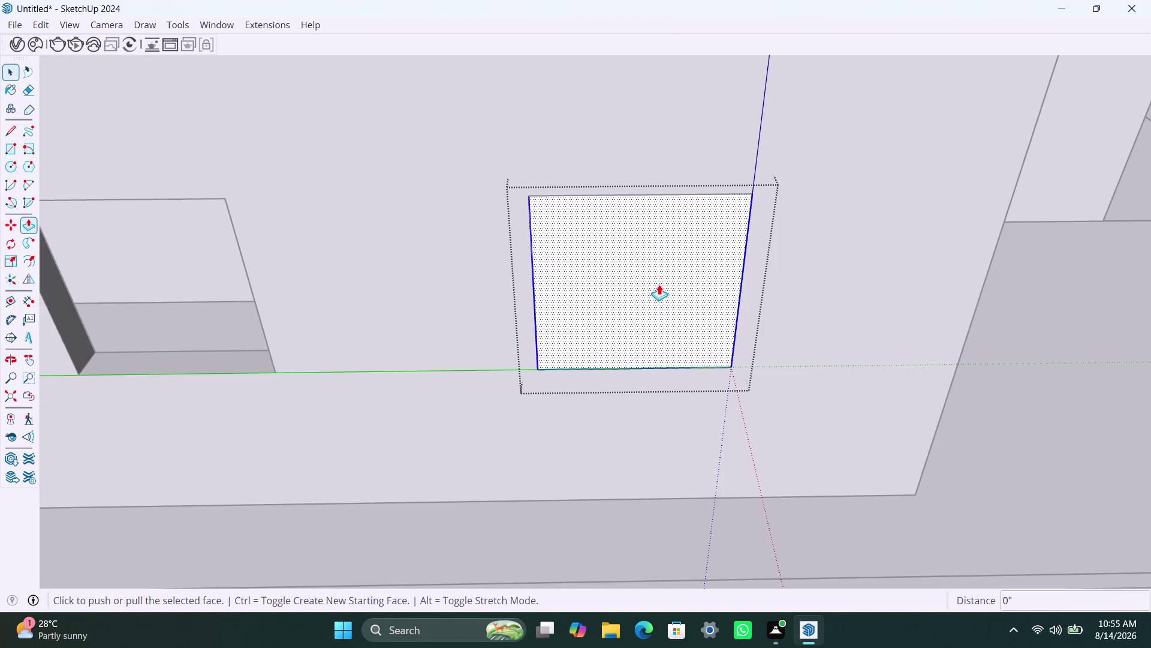
click(659, 284)
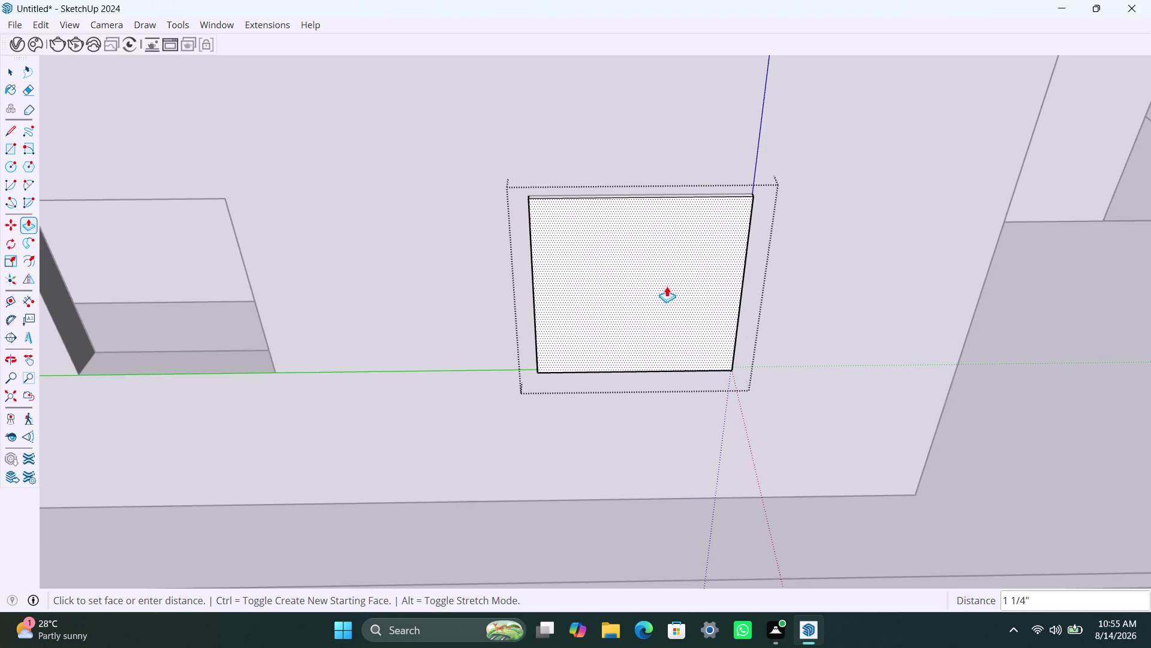
key(Escape)
key(space)
text(F)
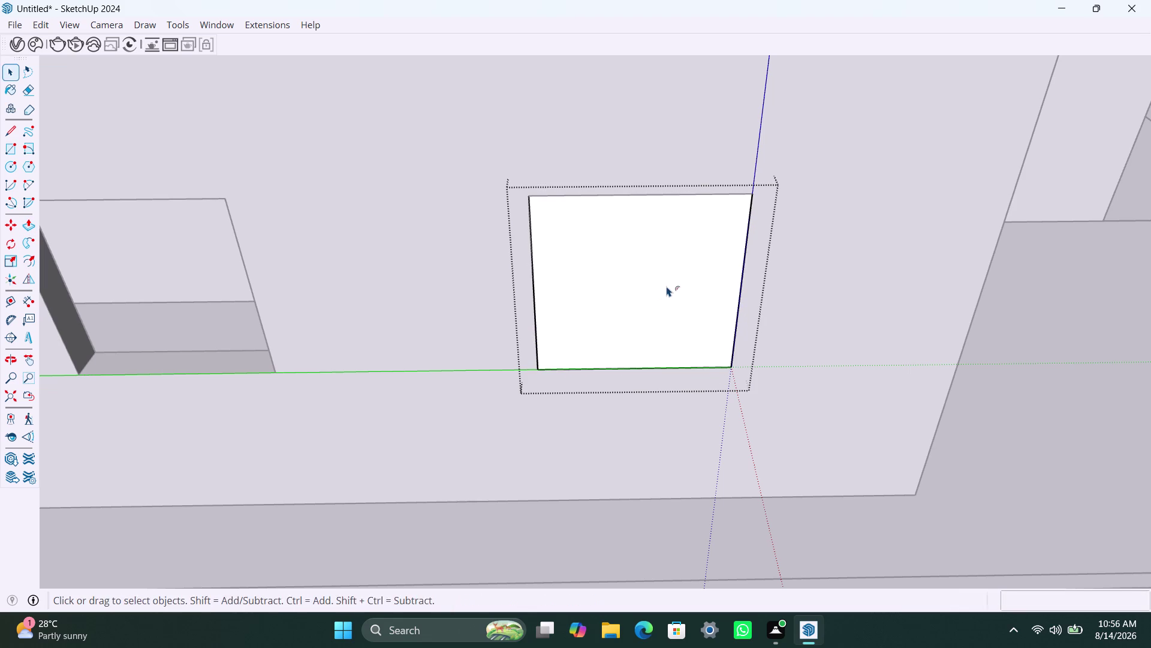
click(651, 282)
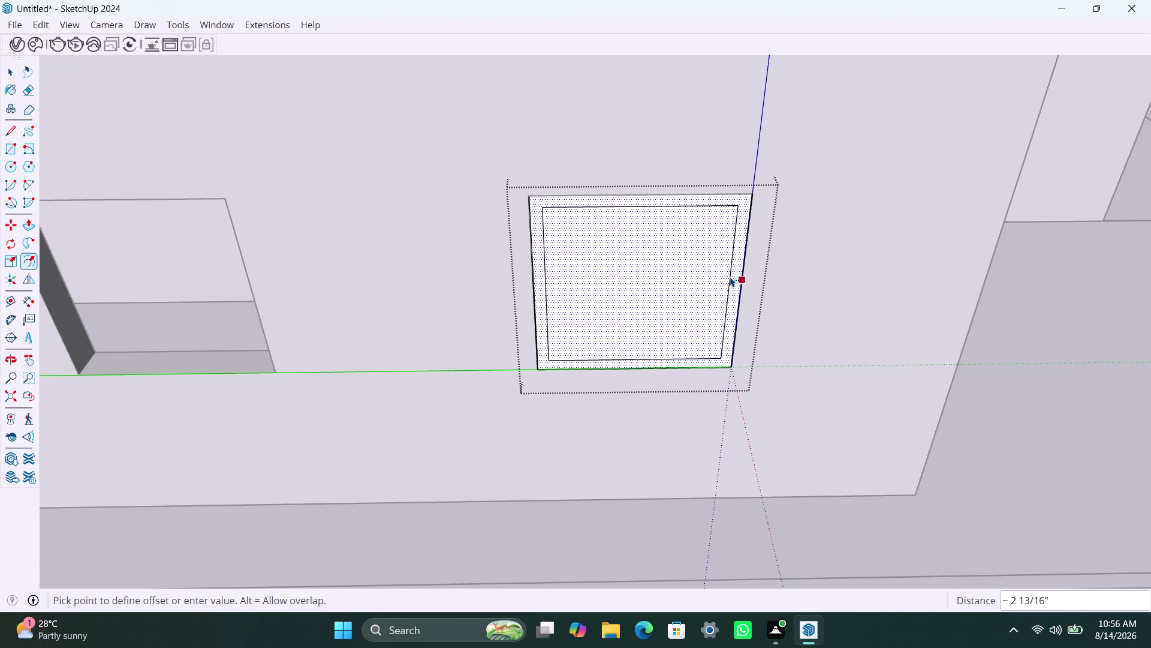
Offset the square panel's edges 2 inches inward to form a border frame.
key(Escape)
key(Escape)
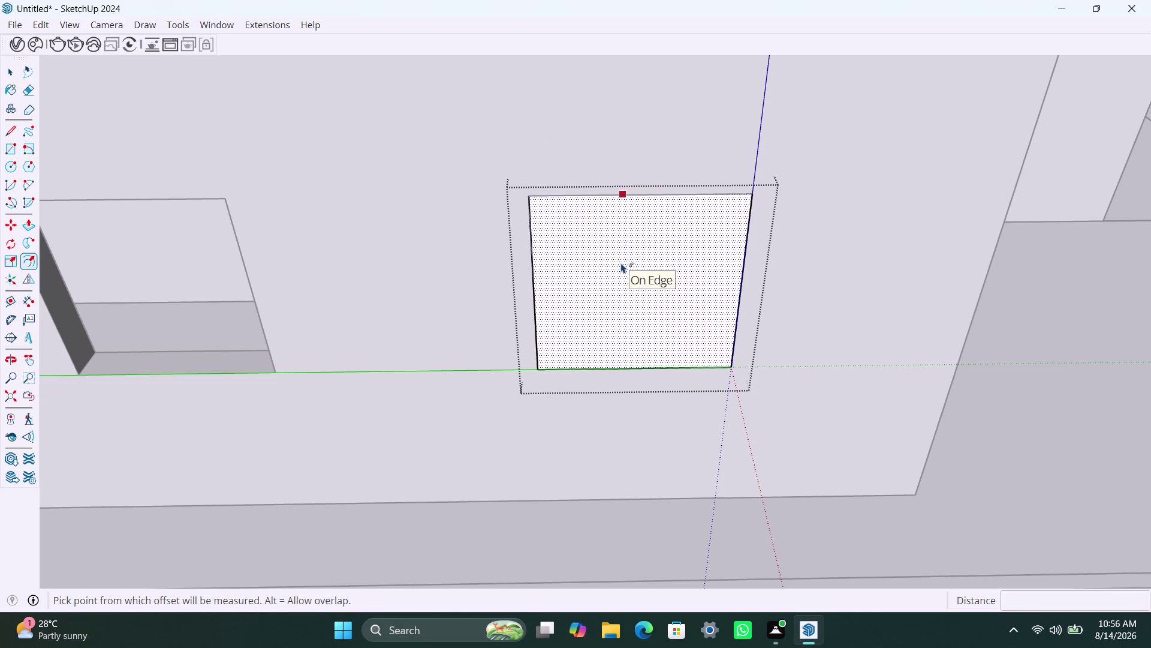
key(space)
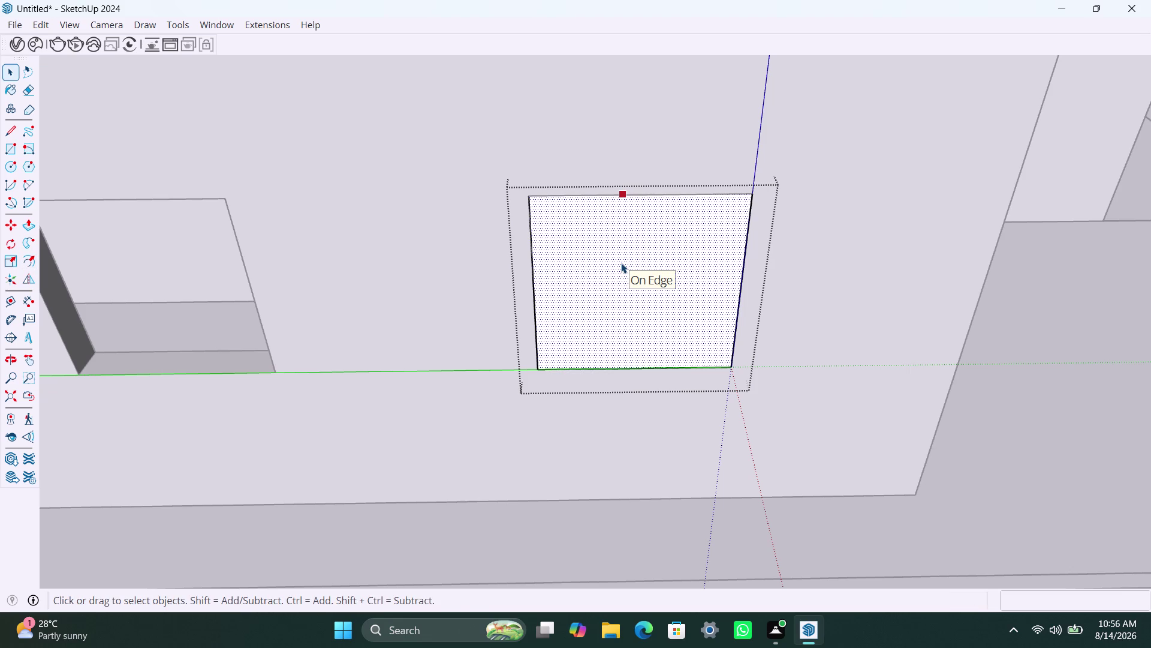
click(621, 262)
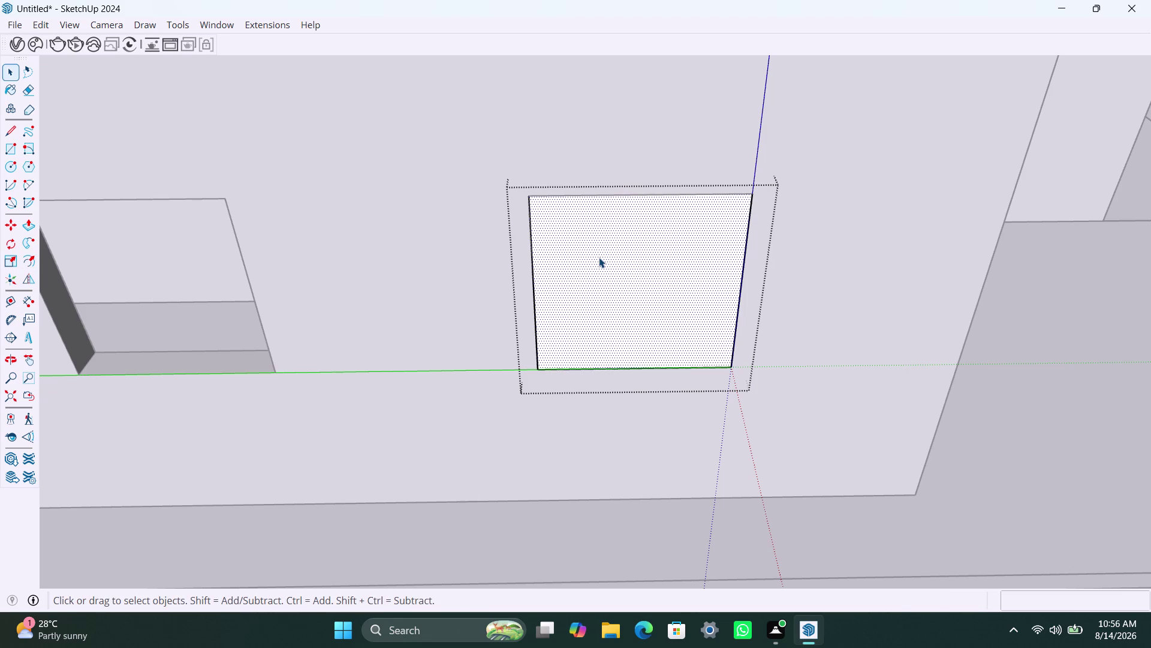
key(f)
click(599, 258)
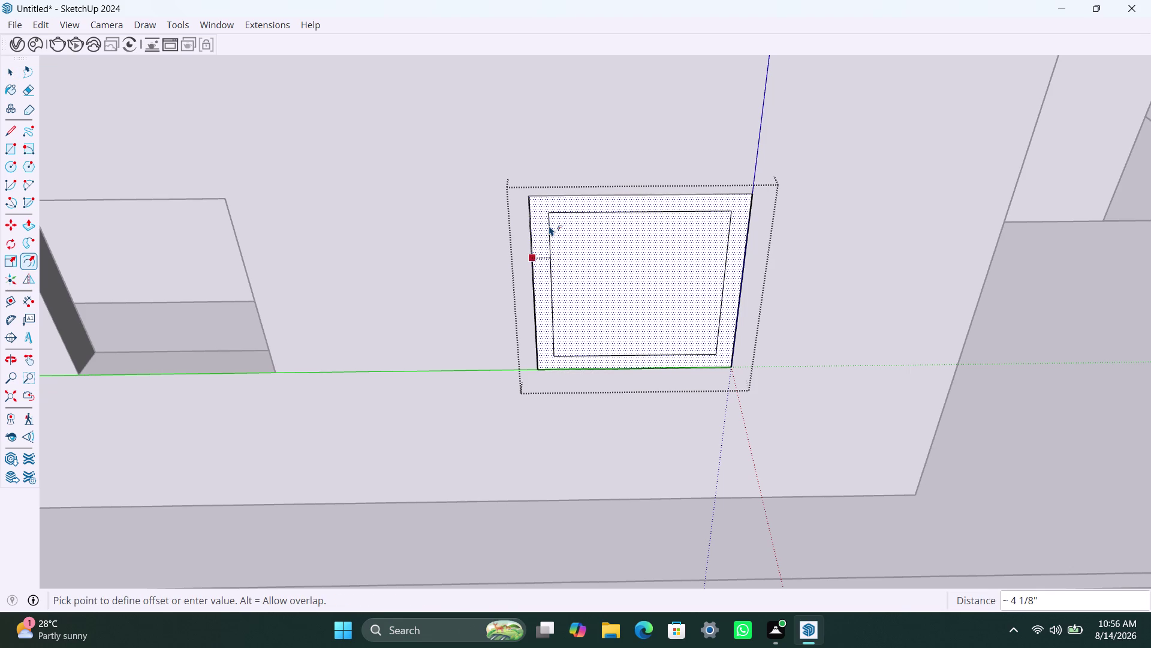
text(2")
key(Return)
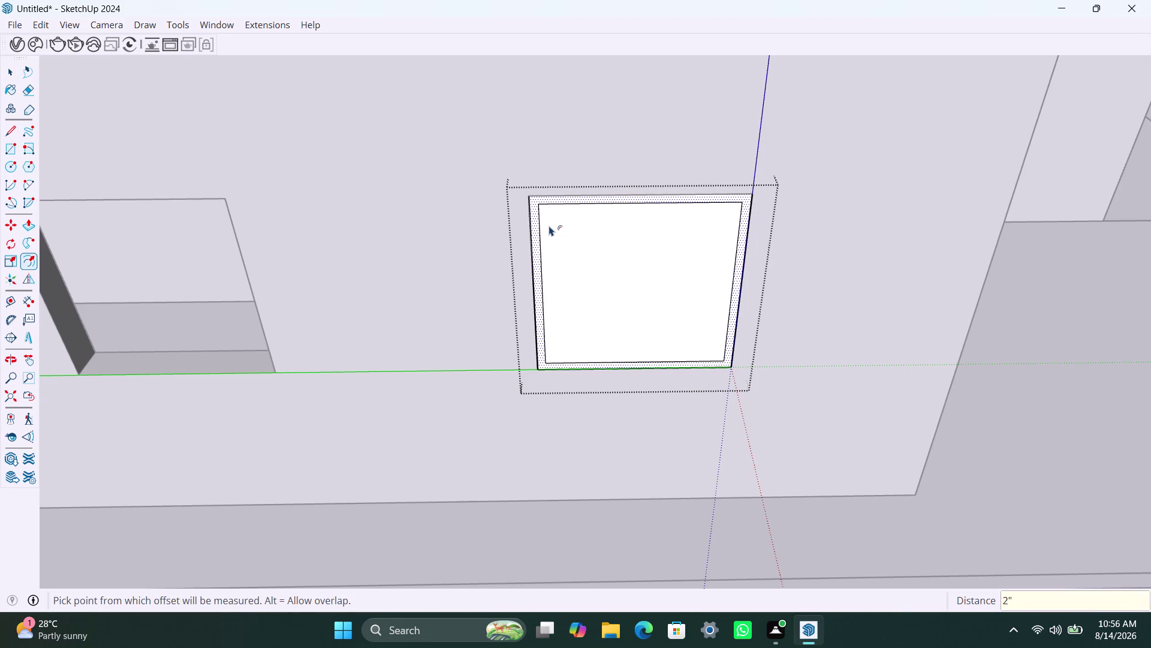
key(space)
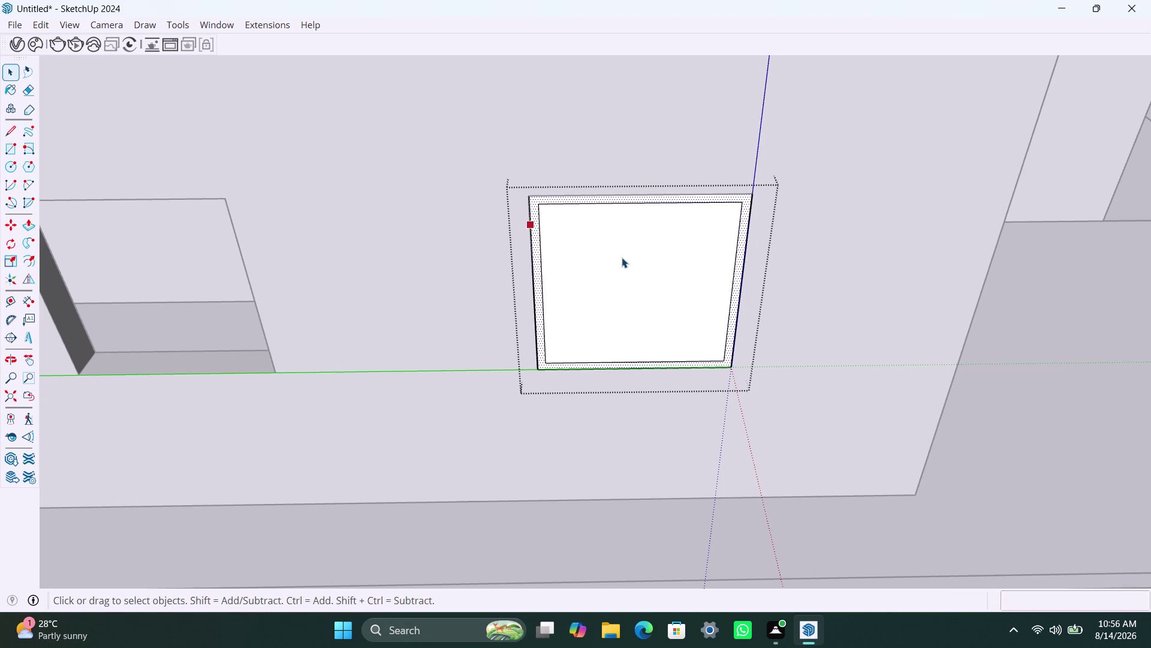
Try pulling the inner square face out, then cancel the extrusion.
click(625, 259)
double_click(625, 259)
click(629, 271)
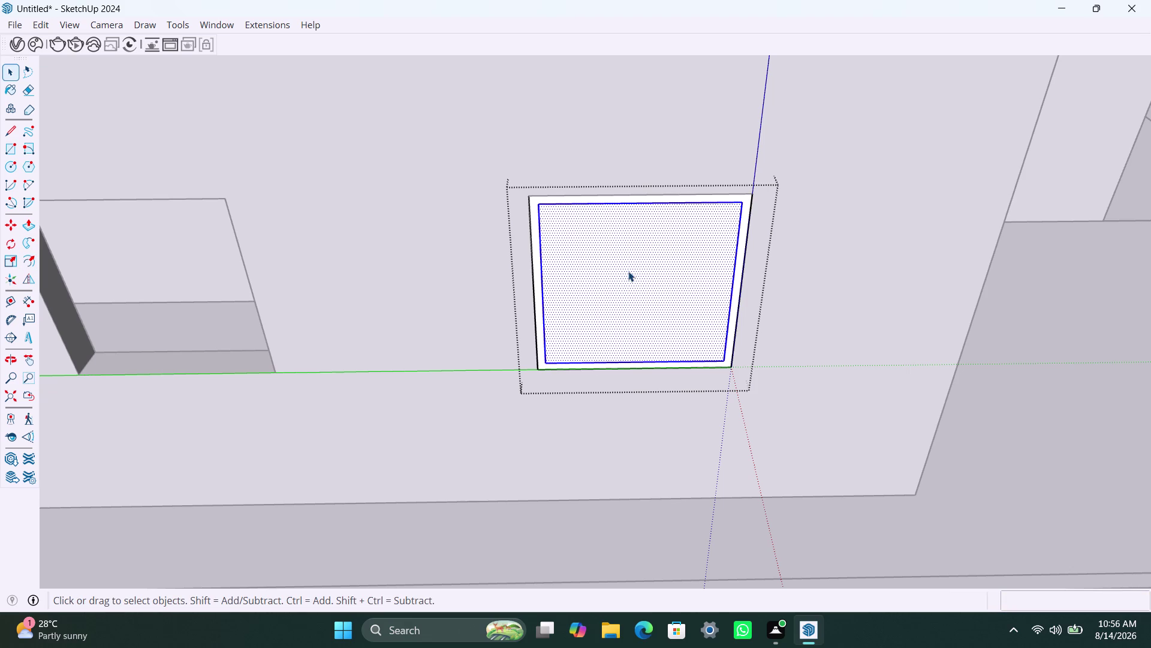
key(p)
click(633, 278)
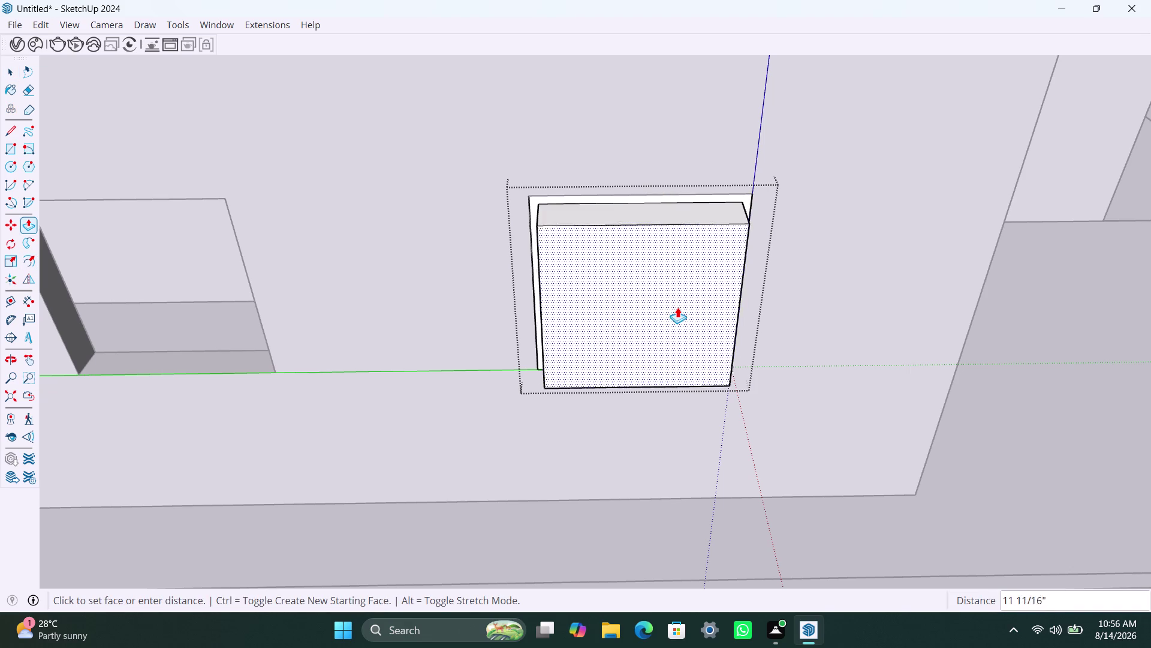
drag(681, 203, 686, 223)
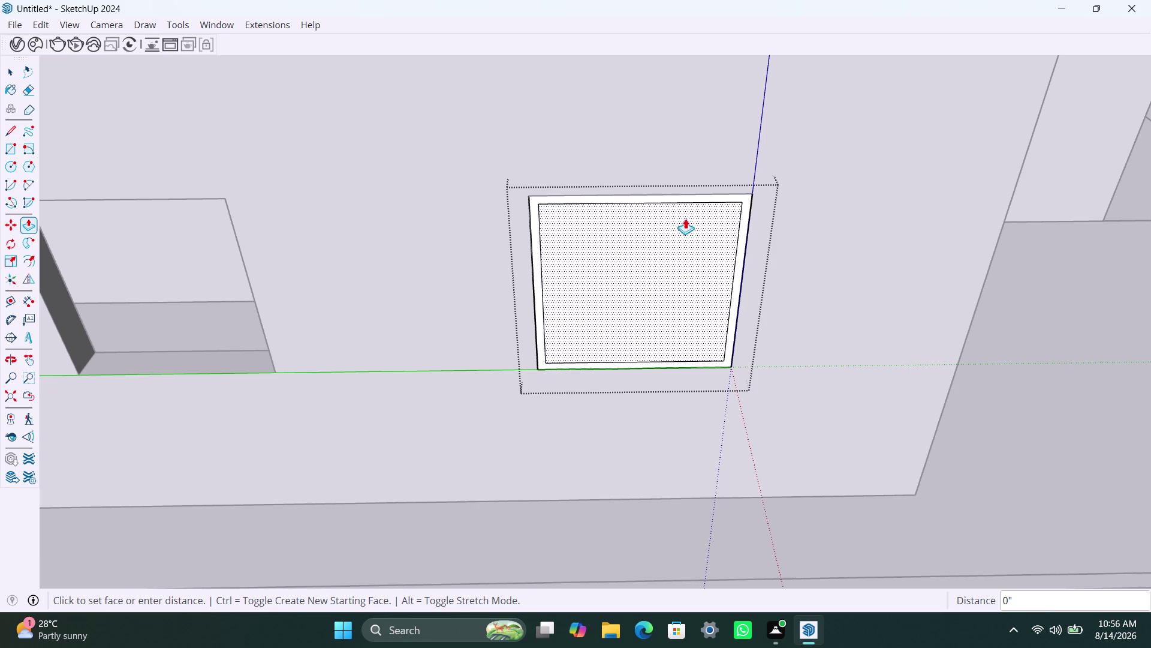
drag(685, 223, 687, 263)
key(Escape)
key(space)
Select the inner square panel and delete it to open the window.
double_click(642, 288)
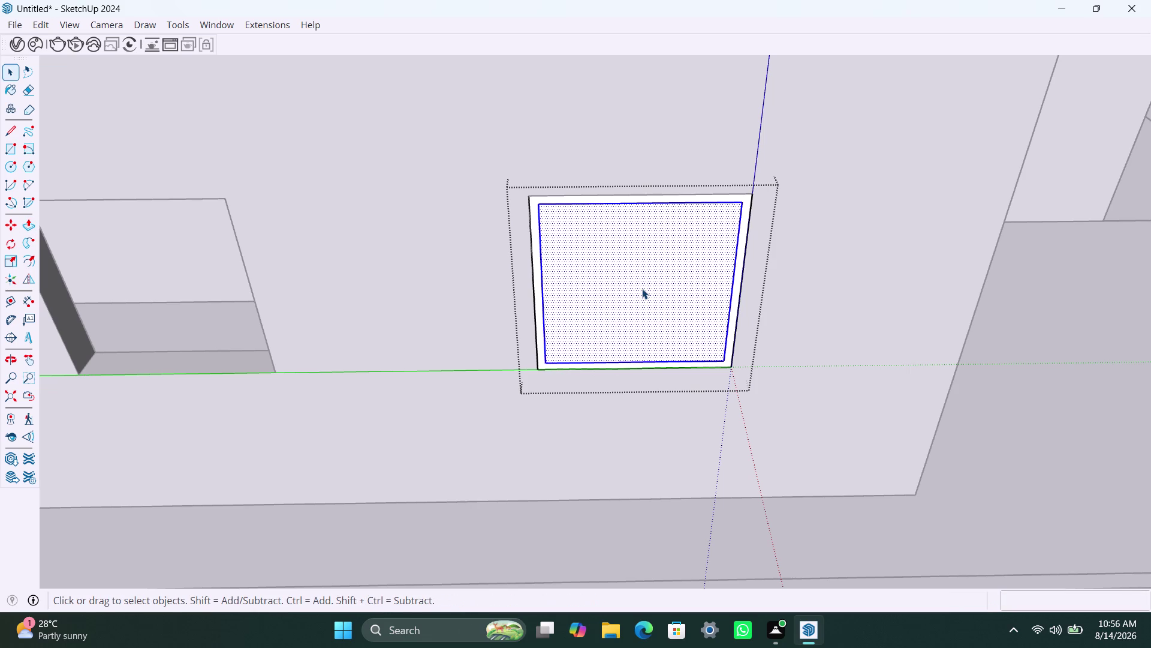
key(Delete)
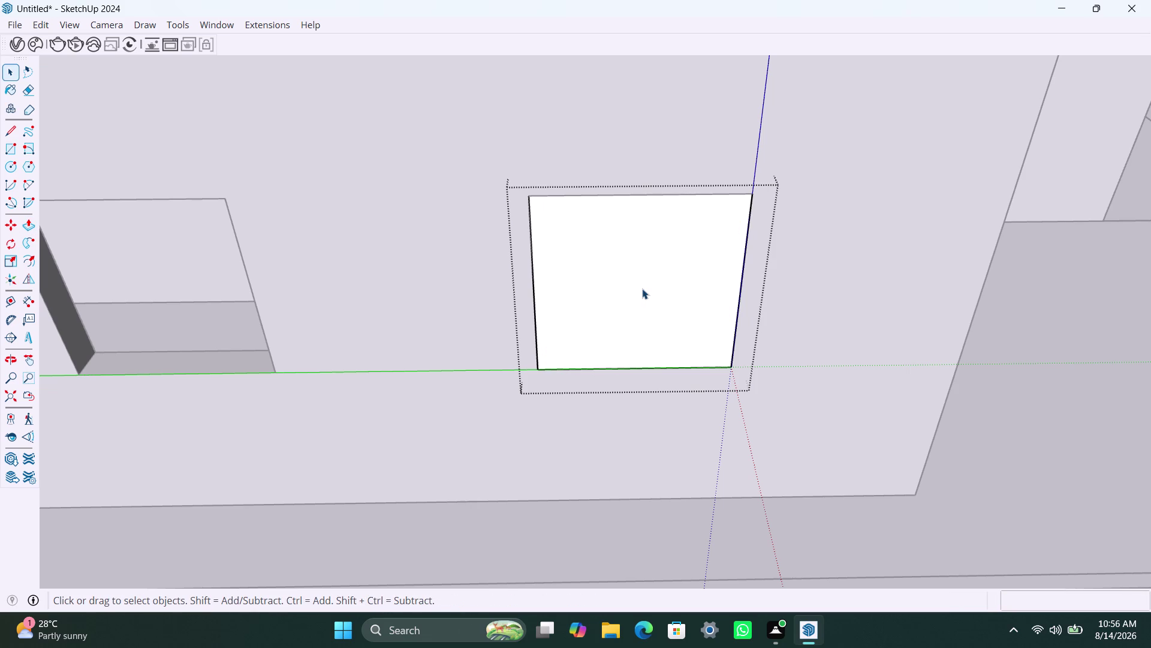
key(ctrl+z)
click(642, 289)
double_click(643, 290)
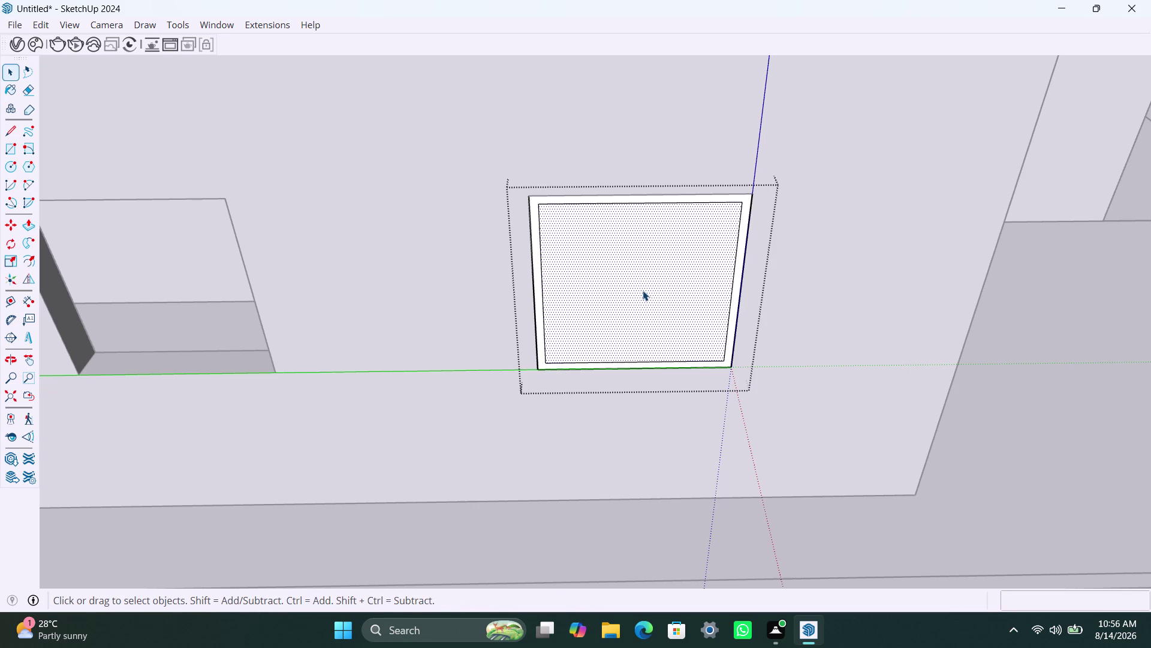
click(643, 290)
click(730, 300)
key(BackSpace)
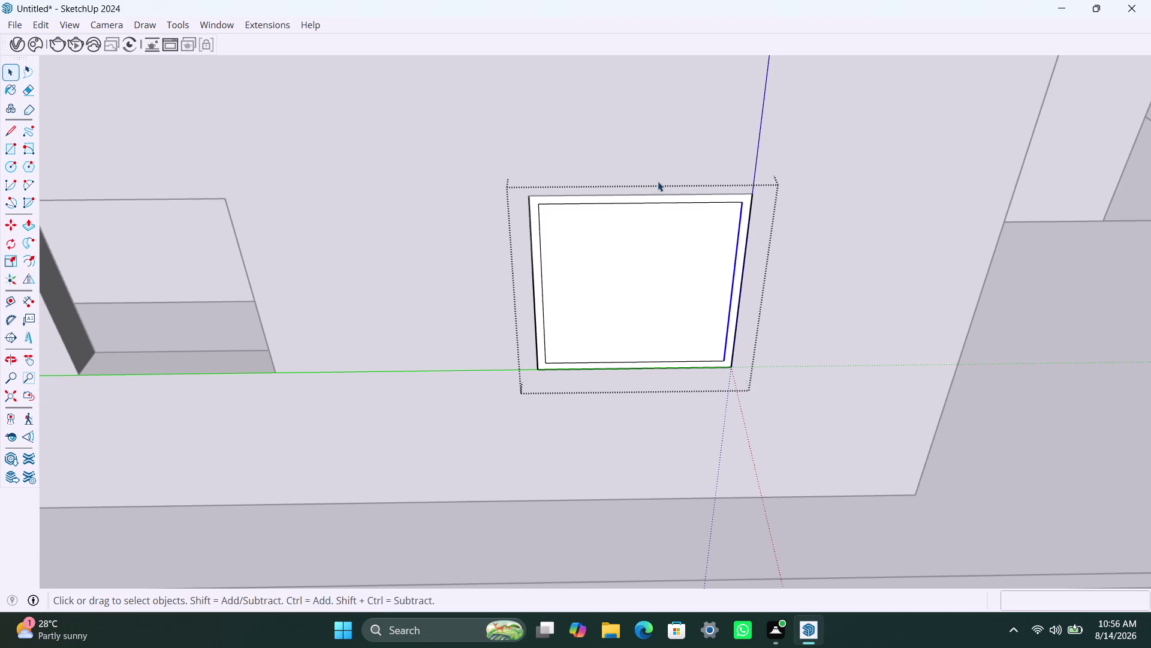
click(665, 282)
key(Delete)
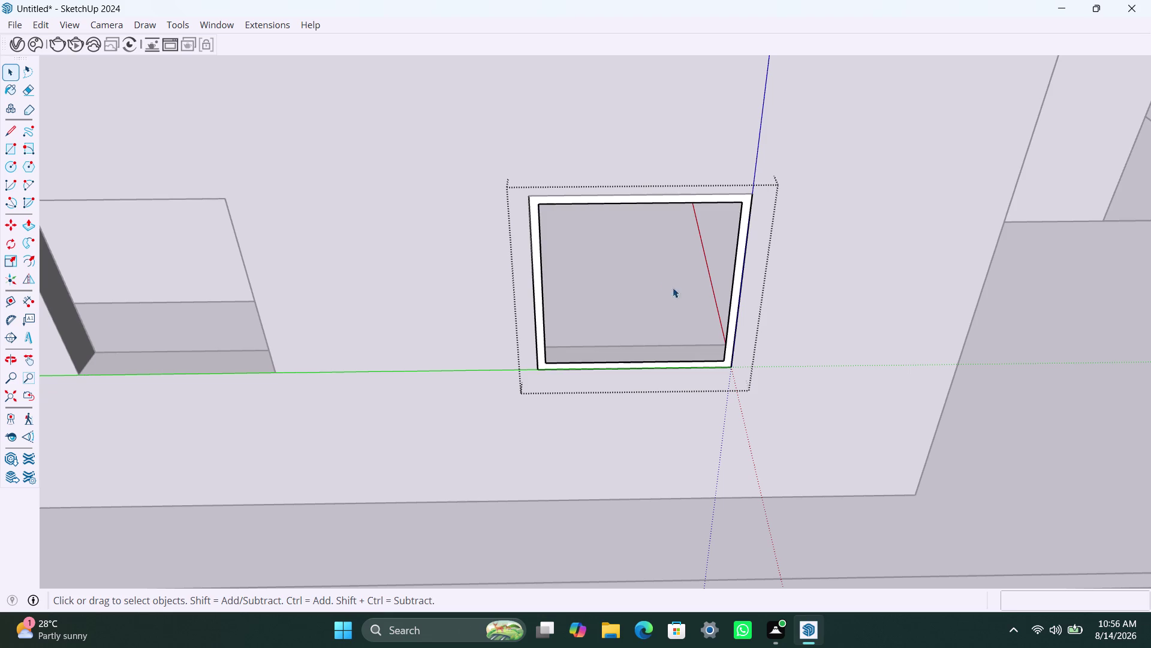
Push/pull the frame's inner sides 2 inches deep into the opening.
scroll(down, 3)
middle_drag(663, 378, 607, 376)
scroll(up, 3)
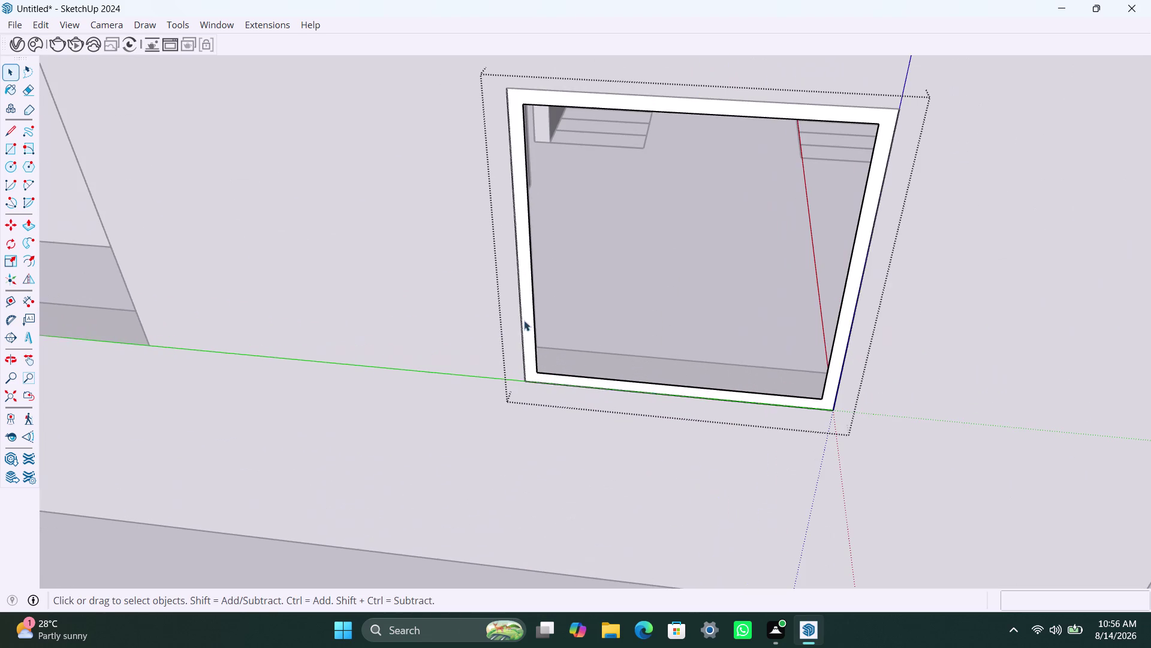
click(527, 313)
key(p)
click(527, 313)
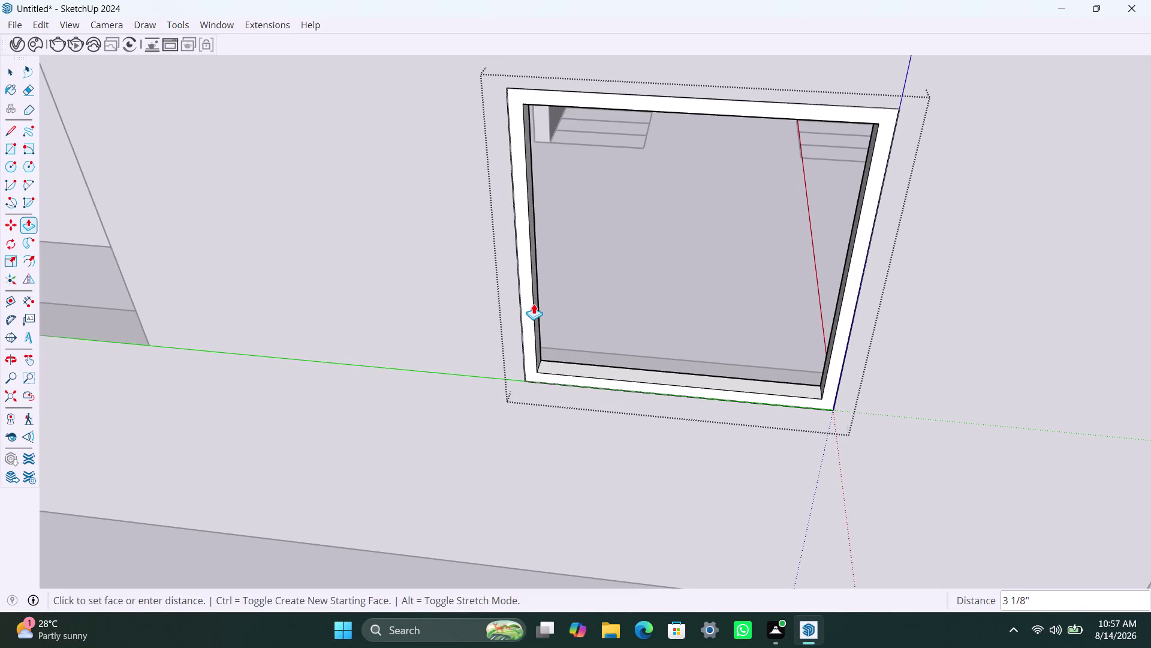
text(2")
key(Return)
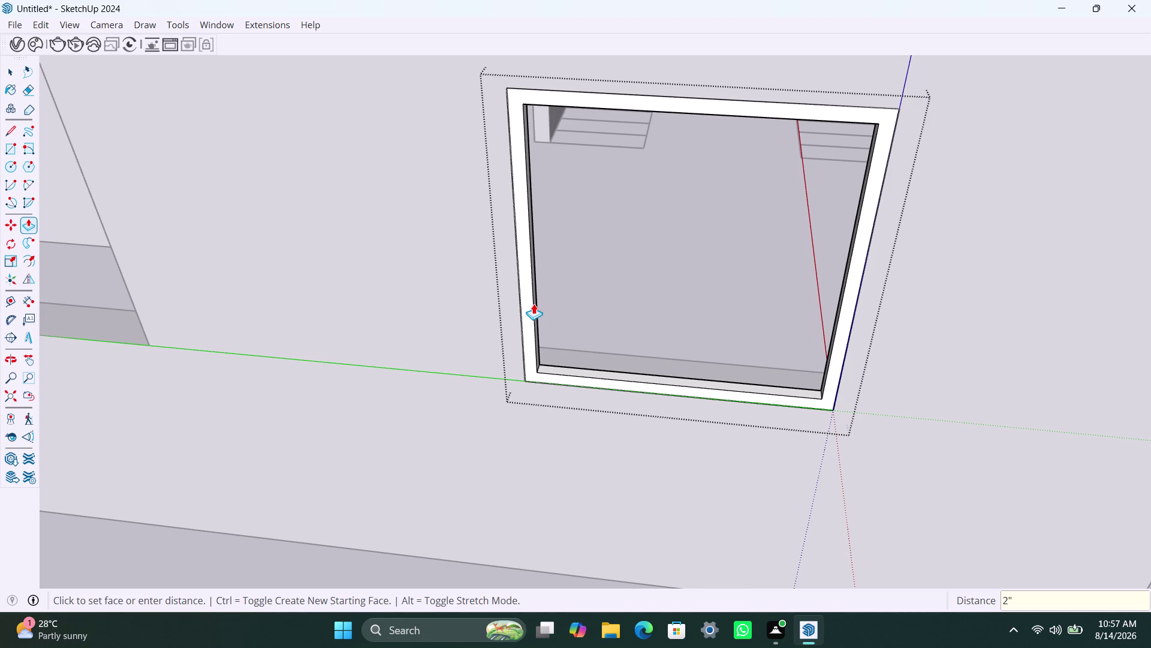
key(space)
click(561, 465)
scroll(down, 3)
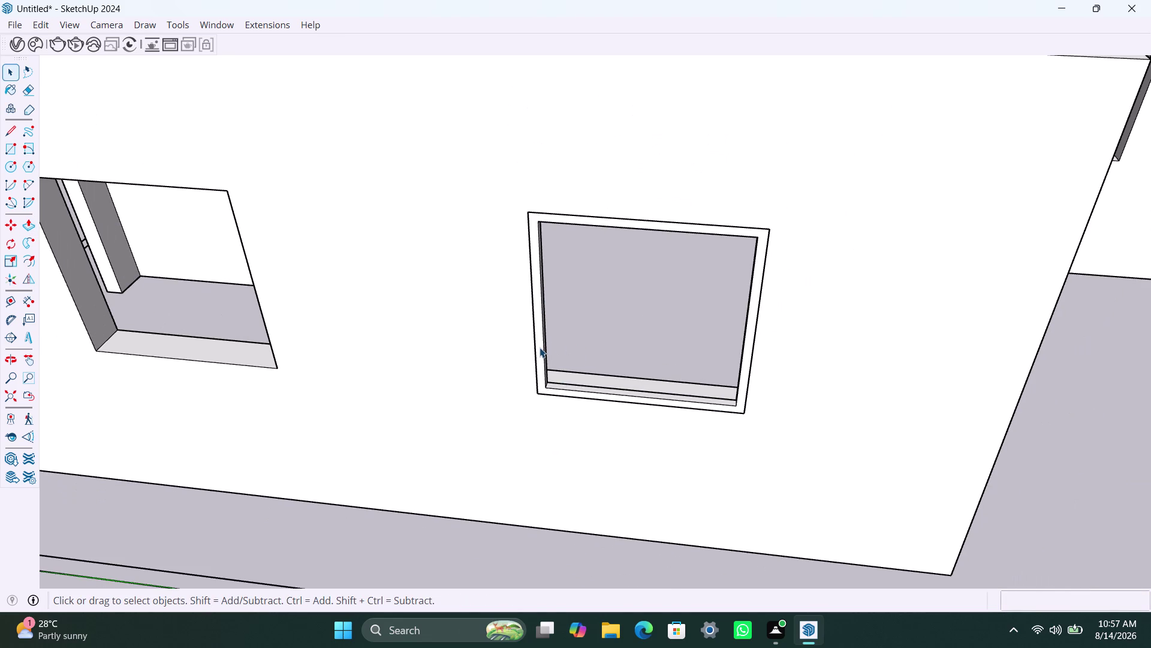
Test-scale the window frame group sideways, returning it to its original size.
click(540, 347)
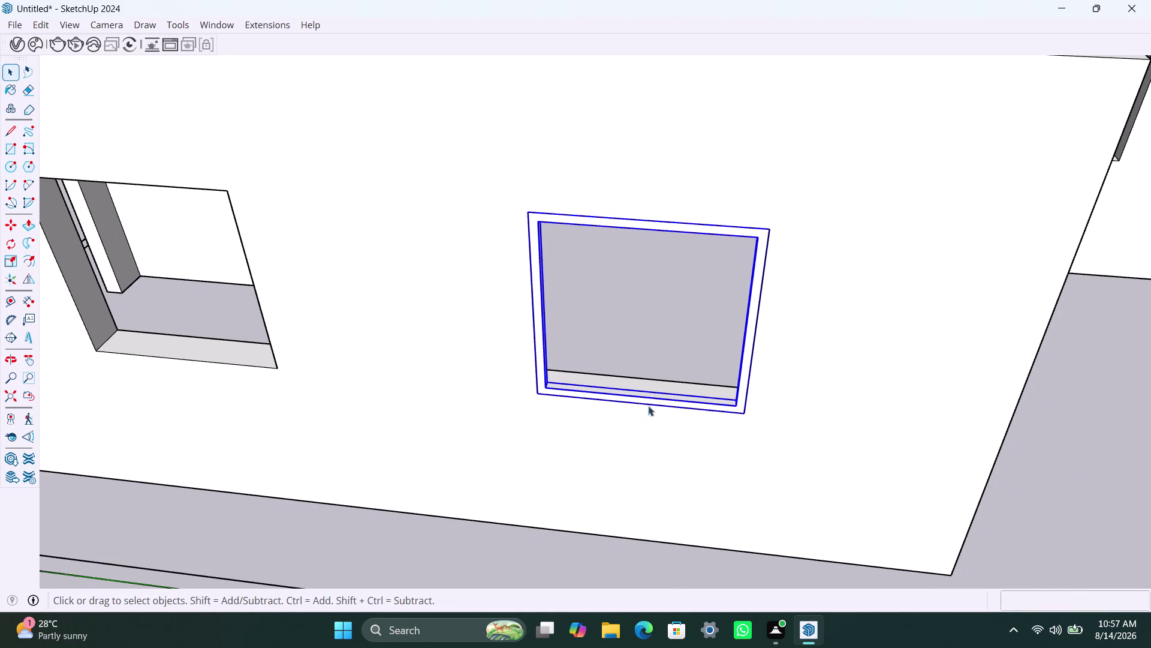
key(s)
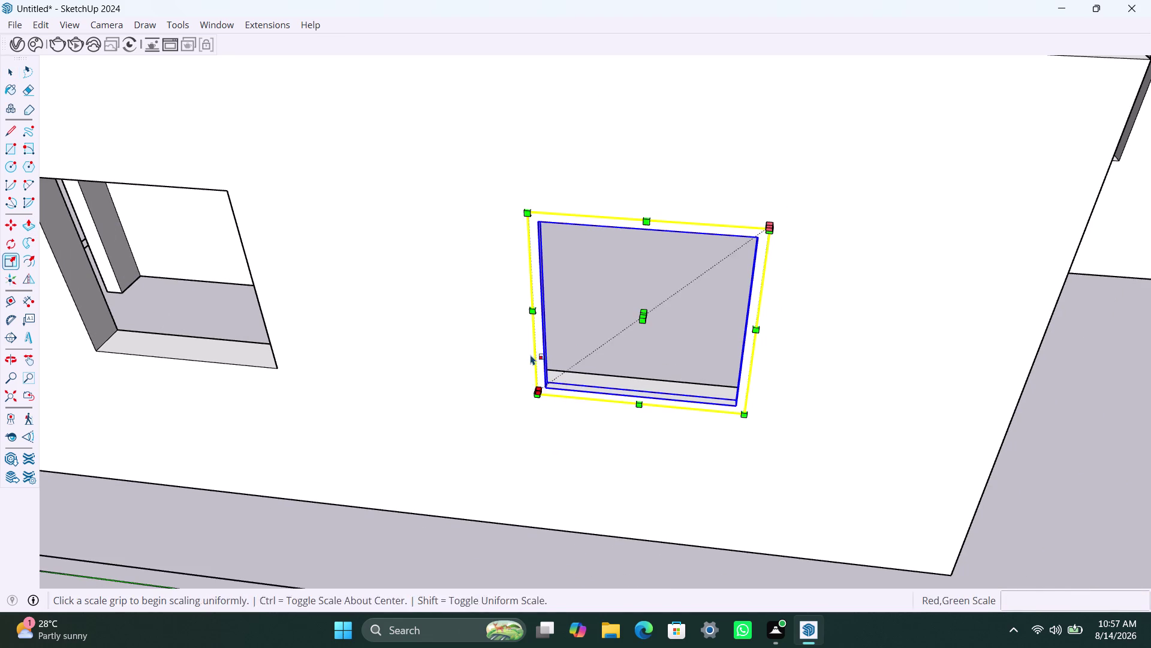
drag(529, 310, 538, 312)
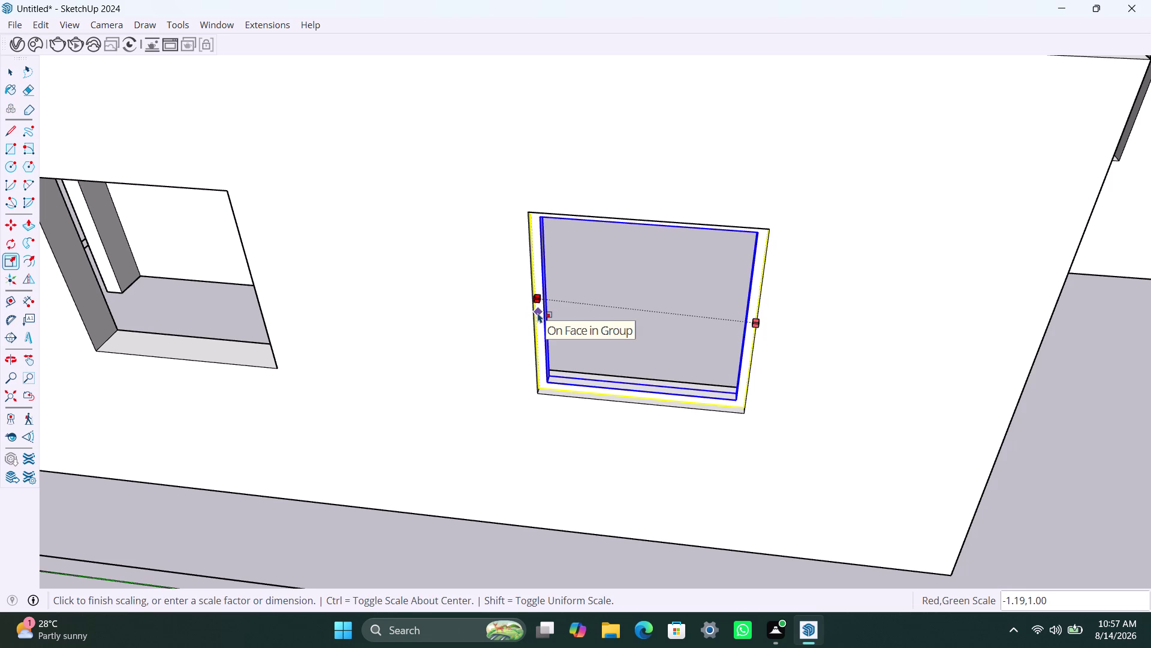
drag(538, 313, 538, 312)
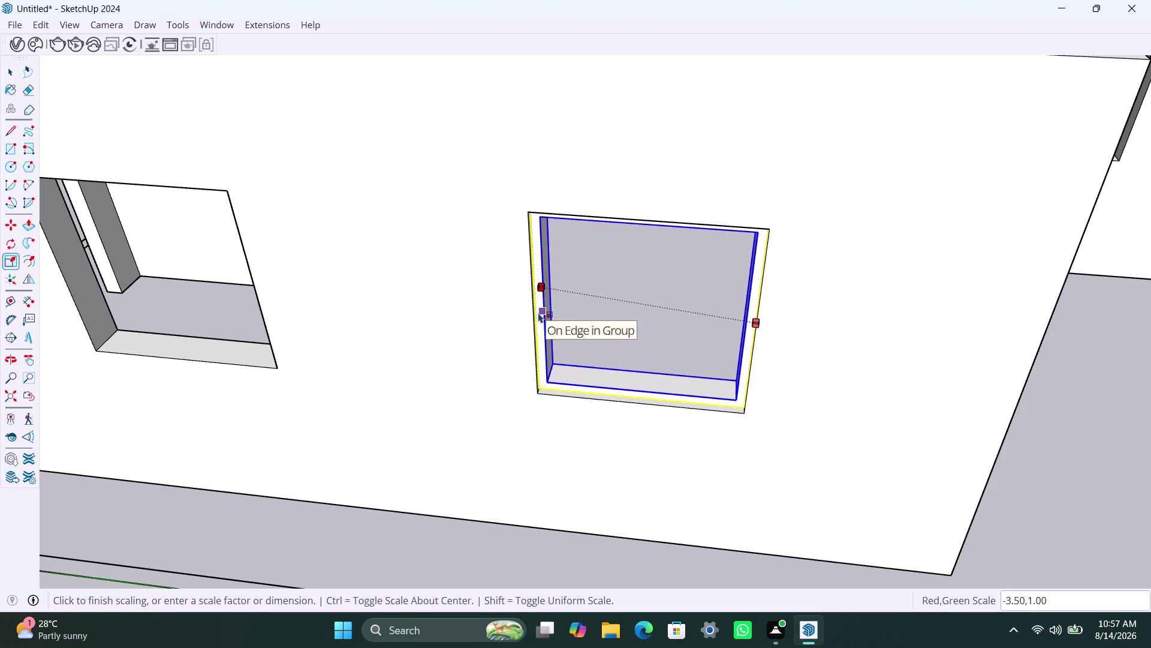
drag(538, 312, 548, 308)
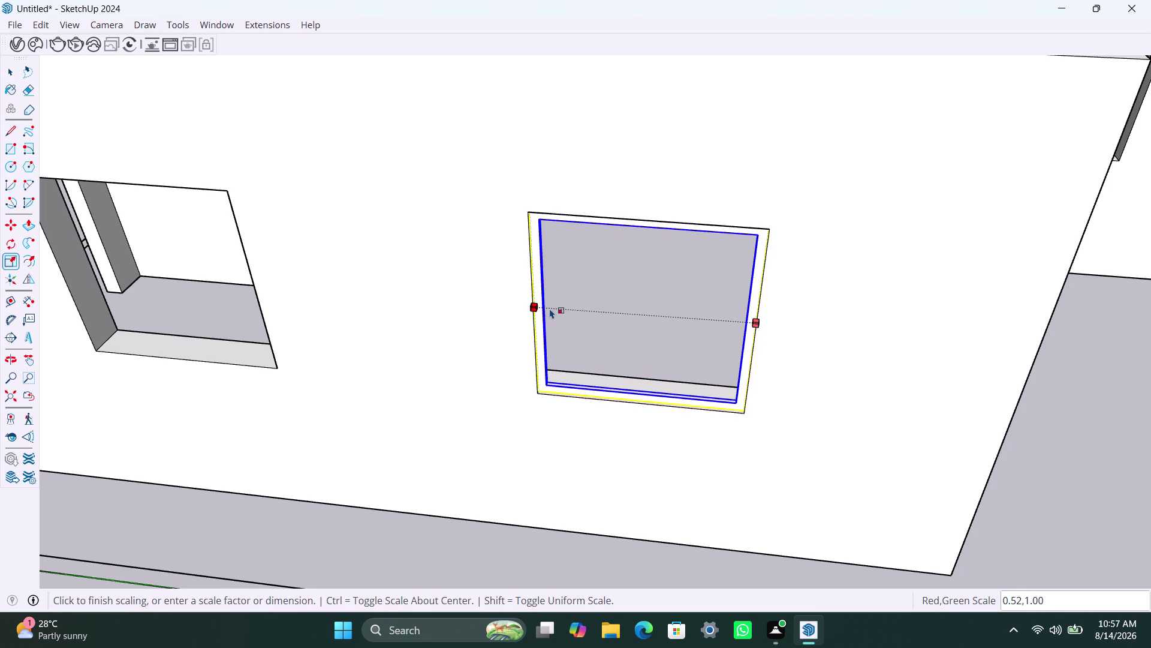
drag(548, 308, 539, 305)
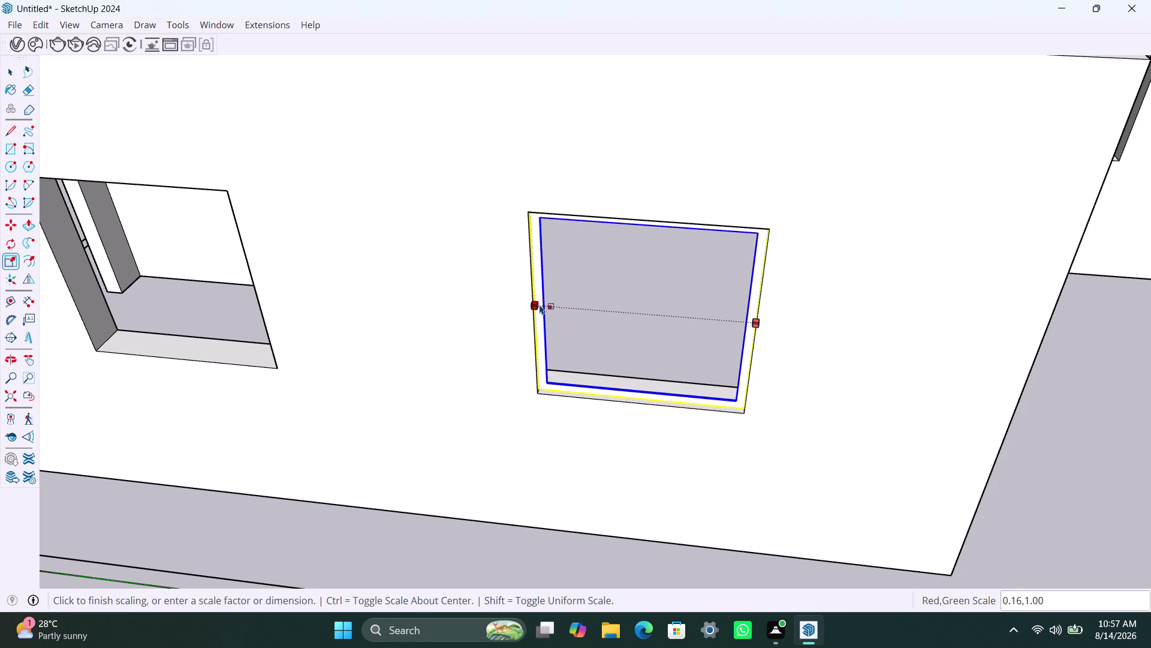
drag(540, 305, 536, 316)
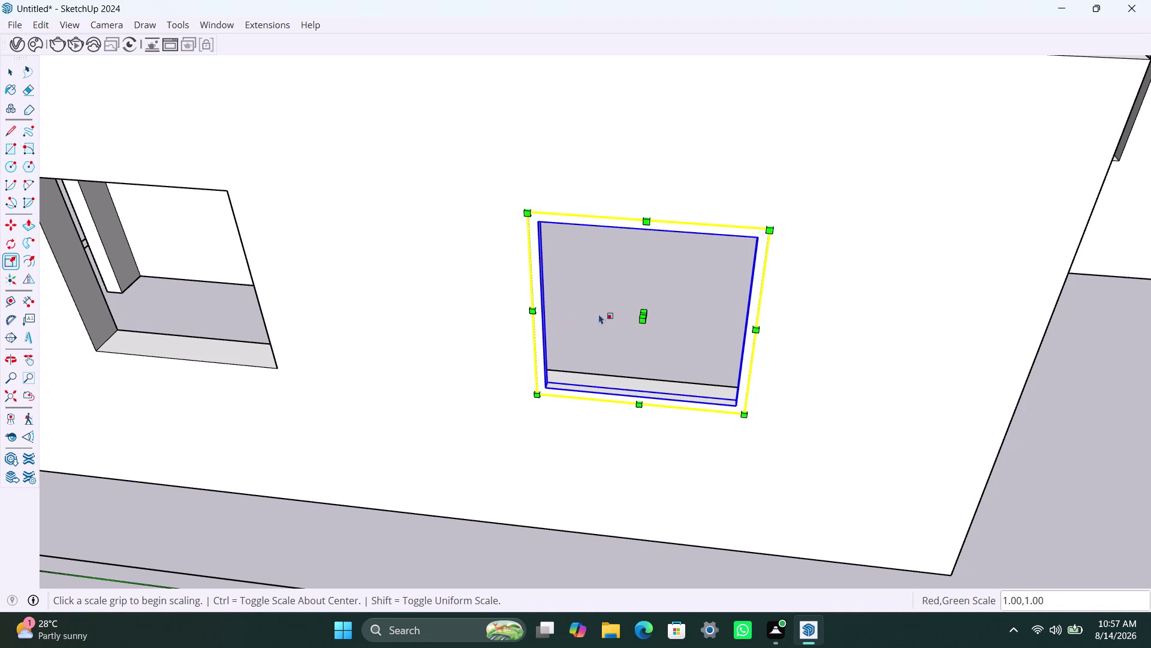
Scale the frame sideways to fill its opening, then clear the selection.
scroll(up, 3)
scroll(down, 3)
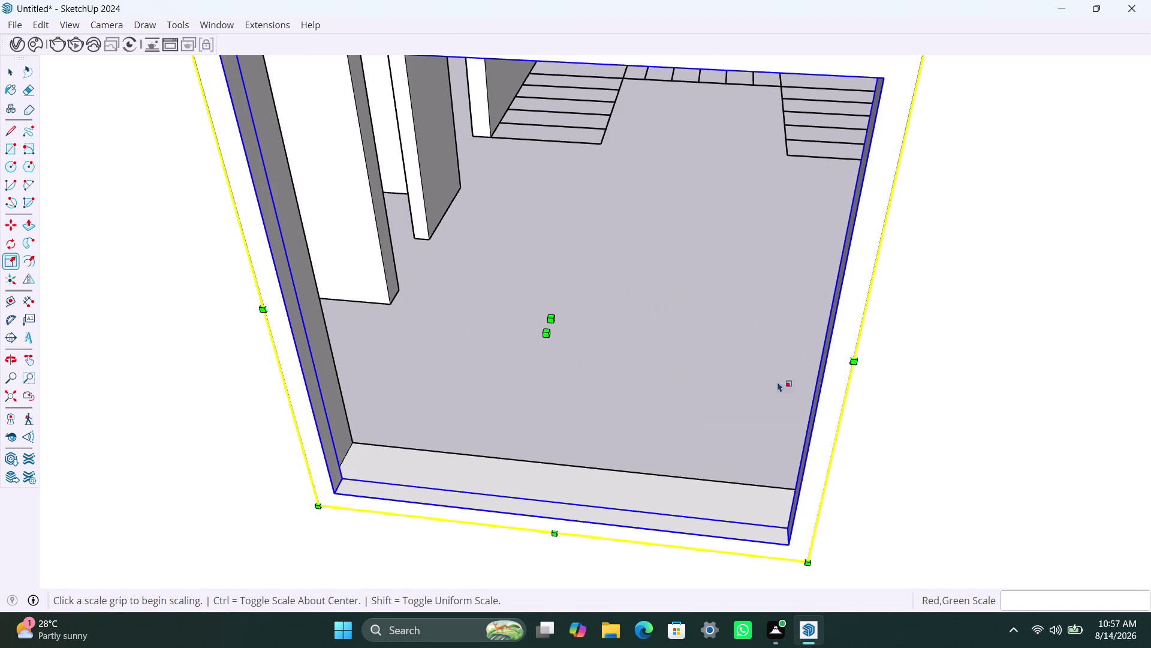
drag(855, 359, 826, 360)
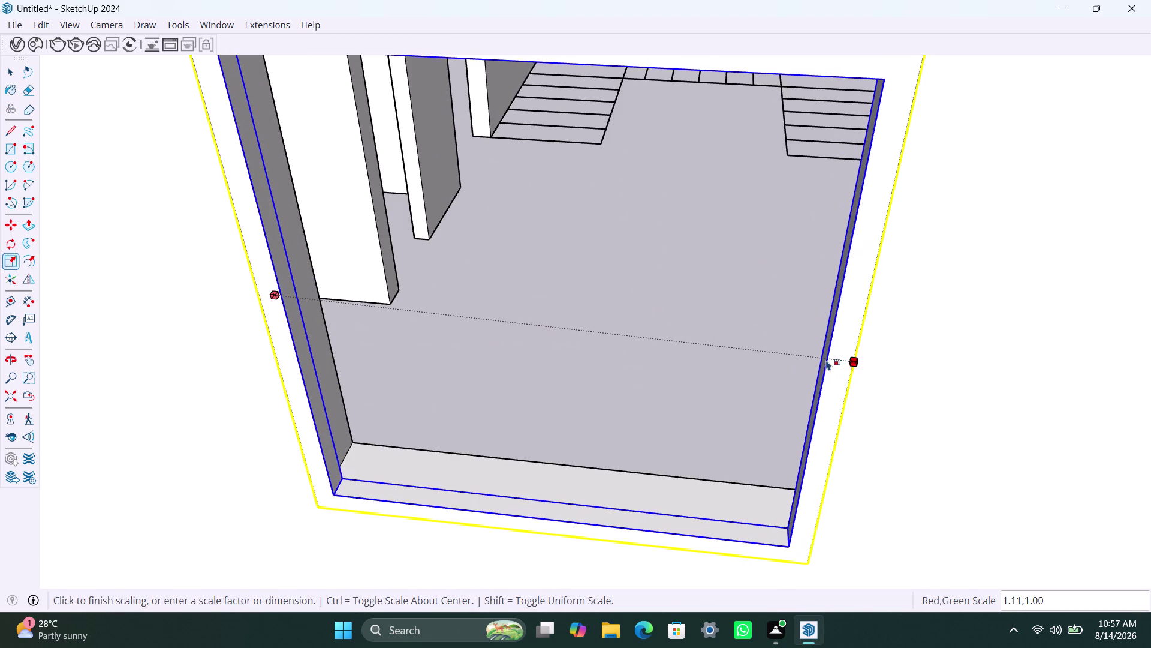
drag(826, 359, 805, 359)
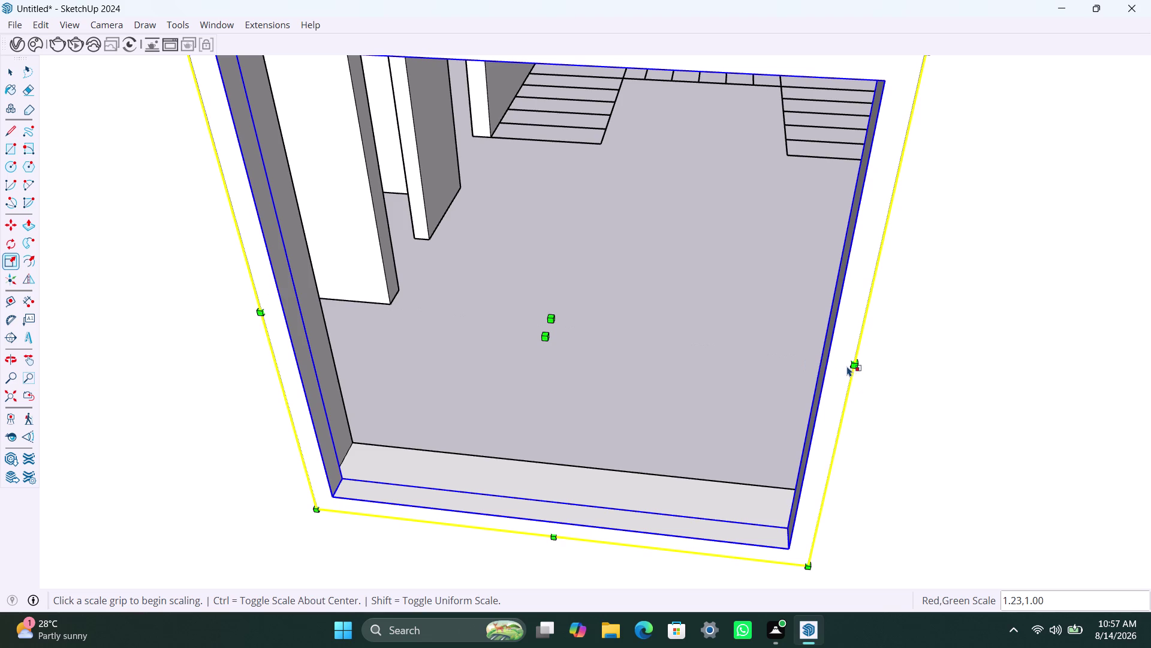
drag(851, 365, 810, 362)
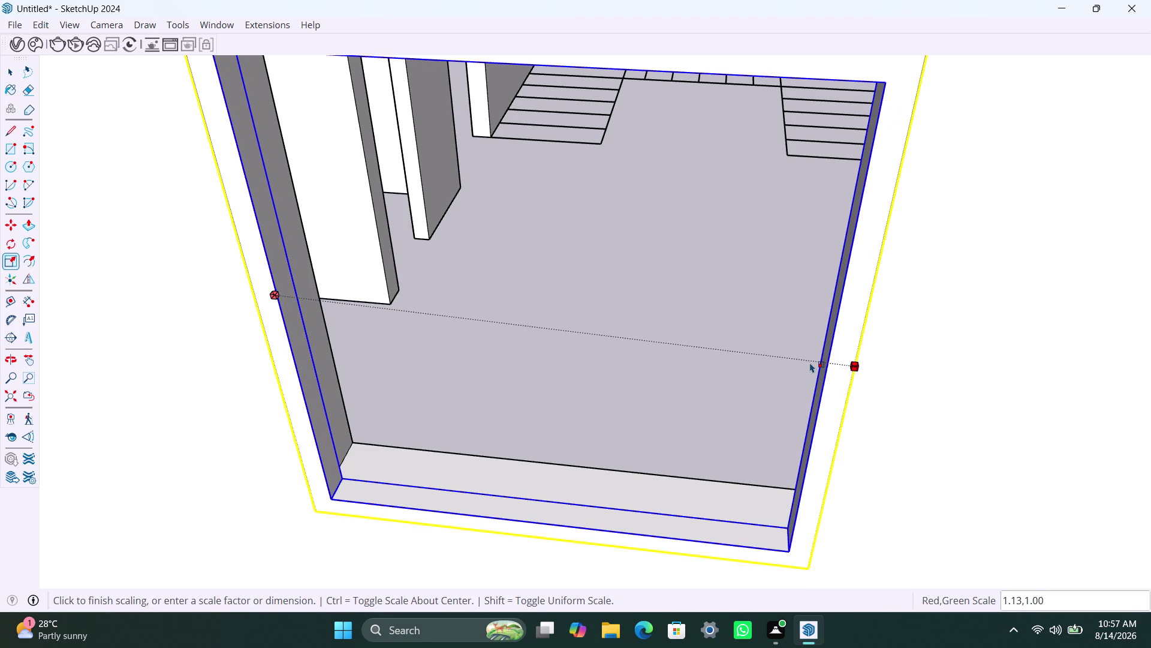
drag(810, 362, 810, 362)
scroll(down, 3)
key(space)
click(930, 406)
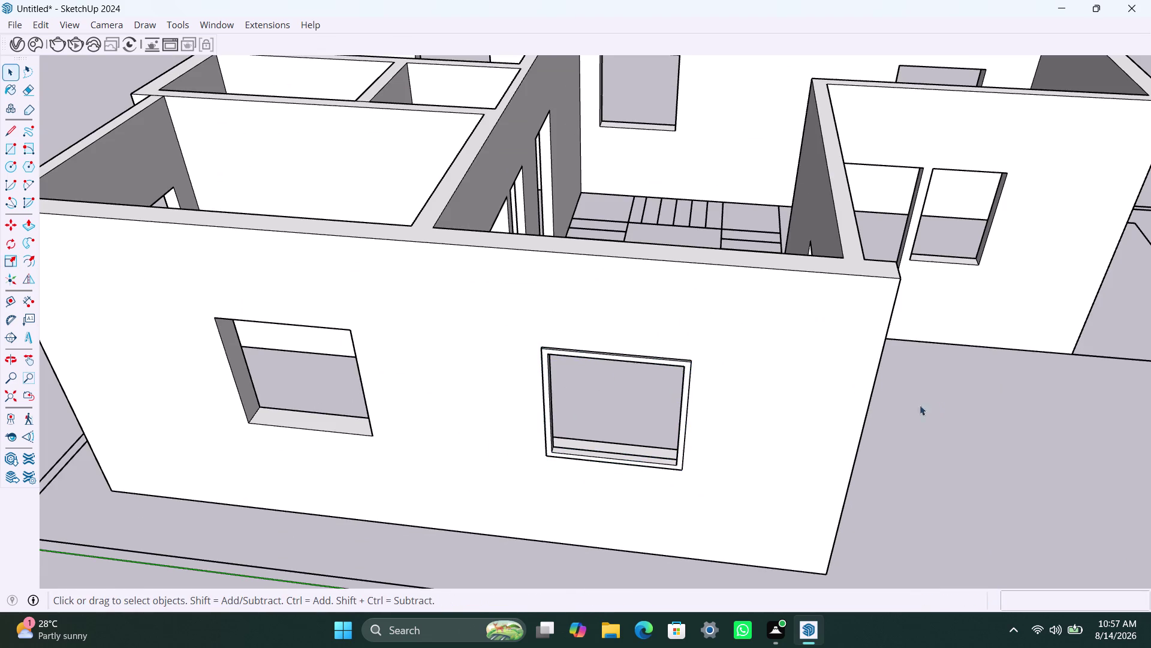
scroll(up, 3)
scroll(down, 3)
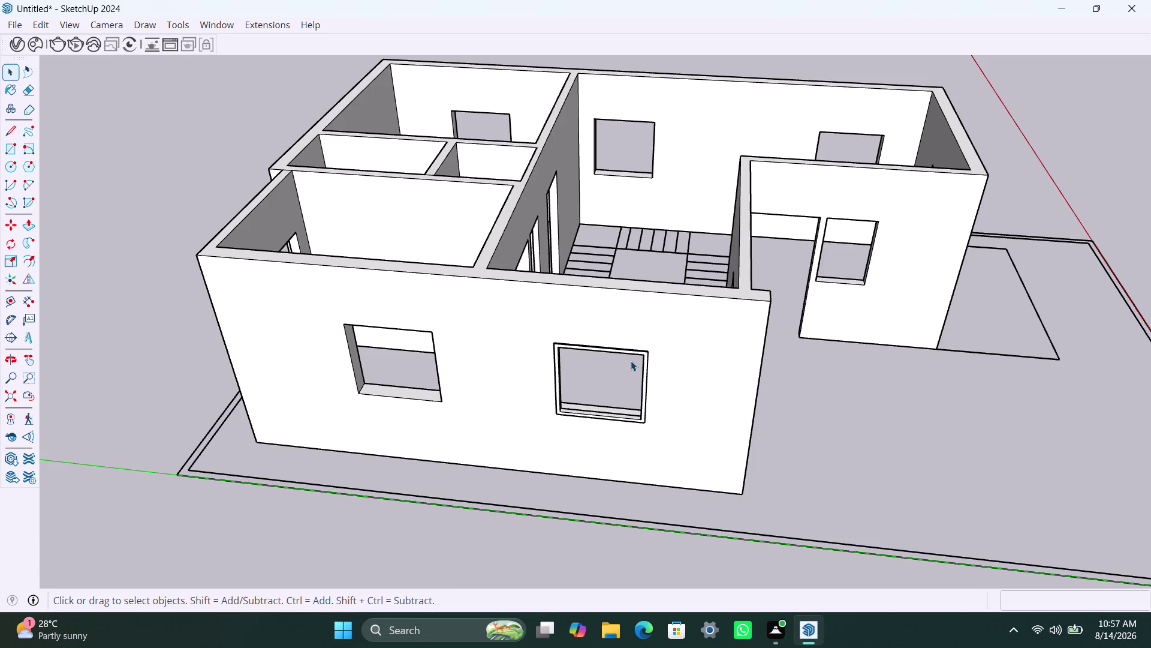
scroll(up, 3)
scroll(up, 3)
middle_drag(673, 415, 421, 492)
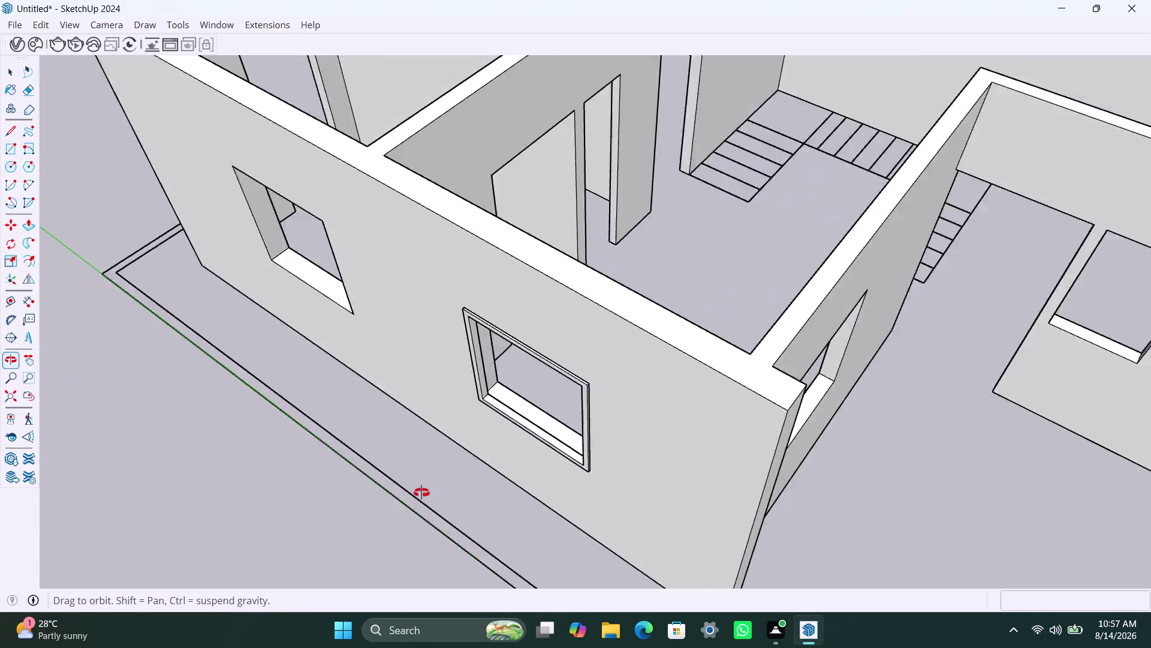
middle_drag(421, 492, 363, 479)
scroll(up, 3)
scroll(up, 3)
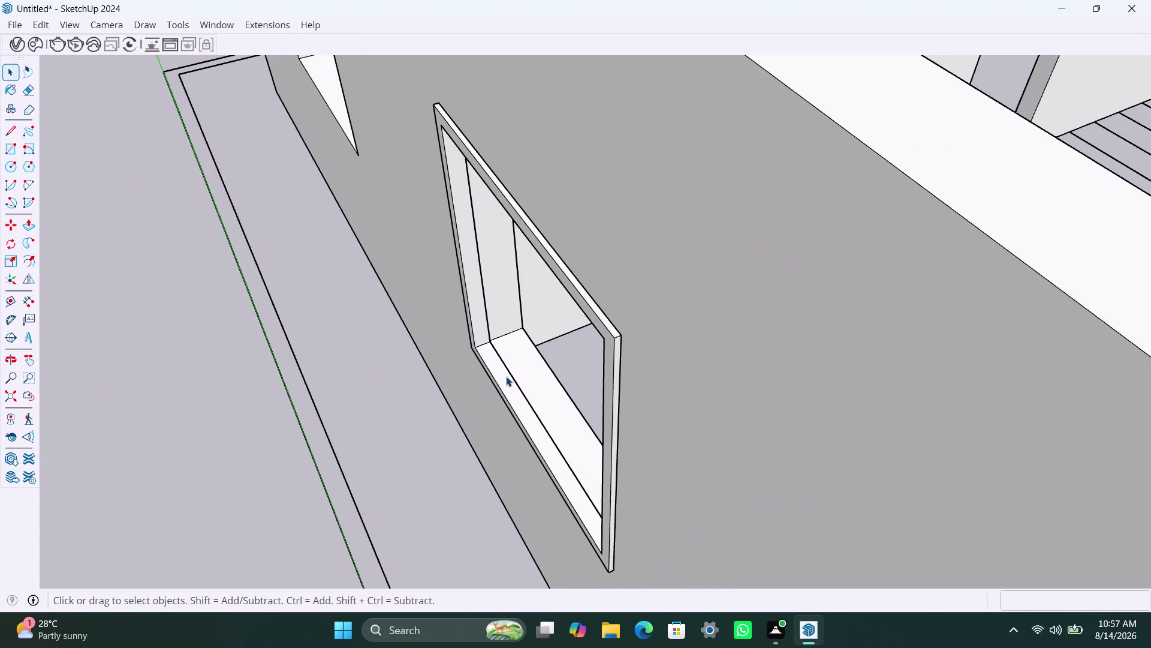
scroll(down, 3)
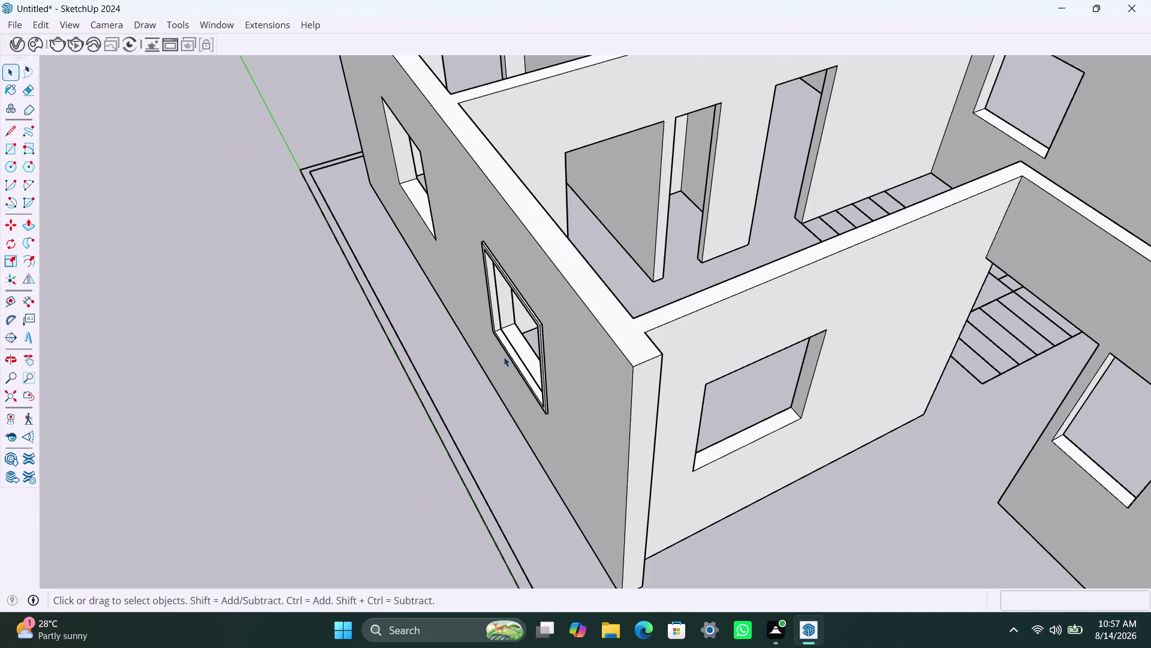
middle_drag(504, 377, 876, 337)
scroll(up, 3)
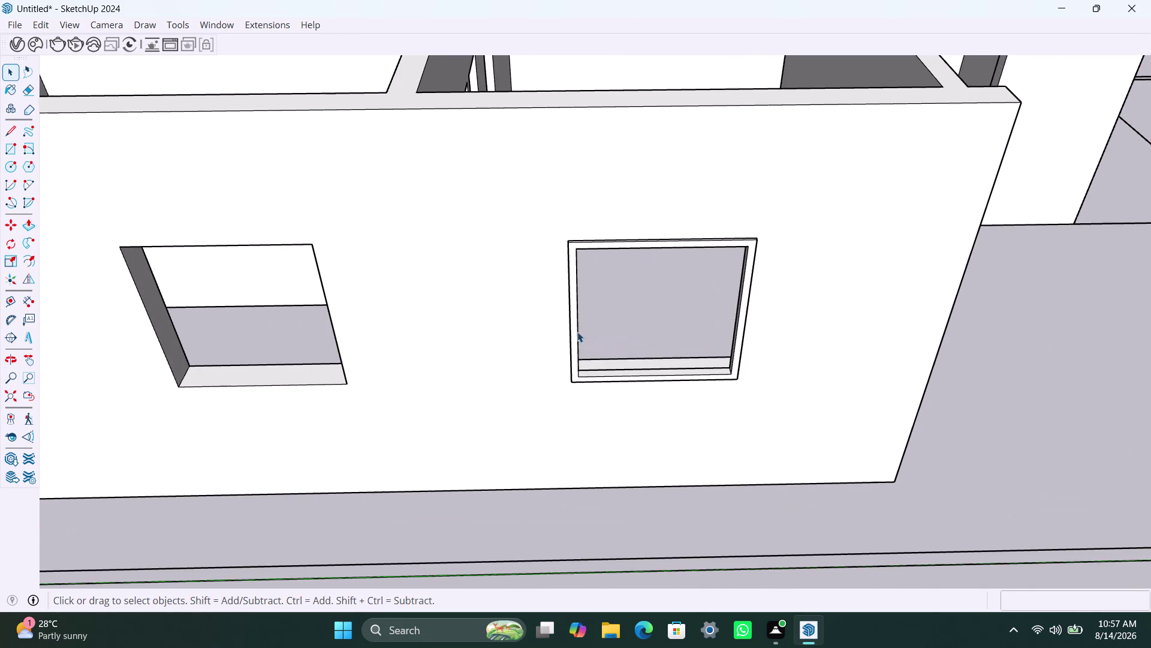
click(577, 331)
key(m)
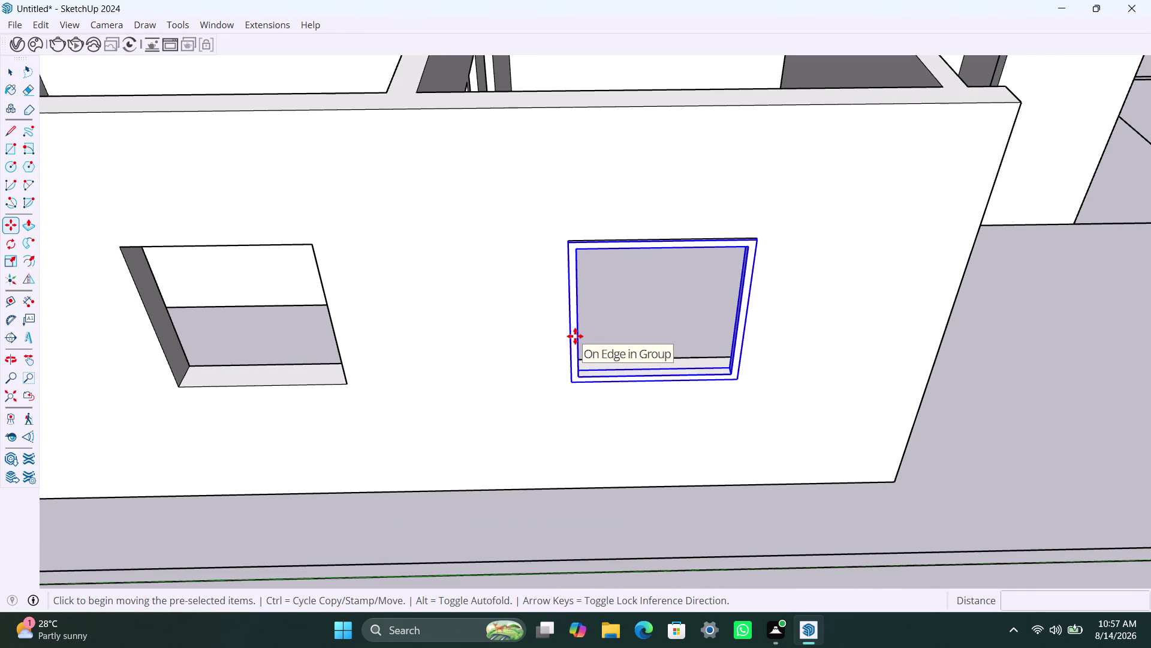
click(575, 377)
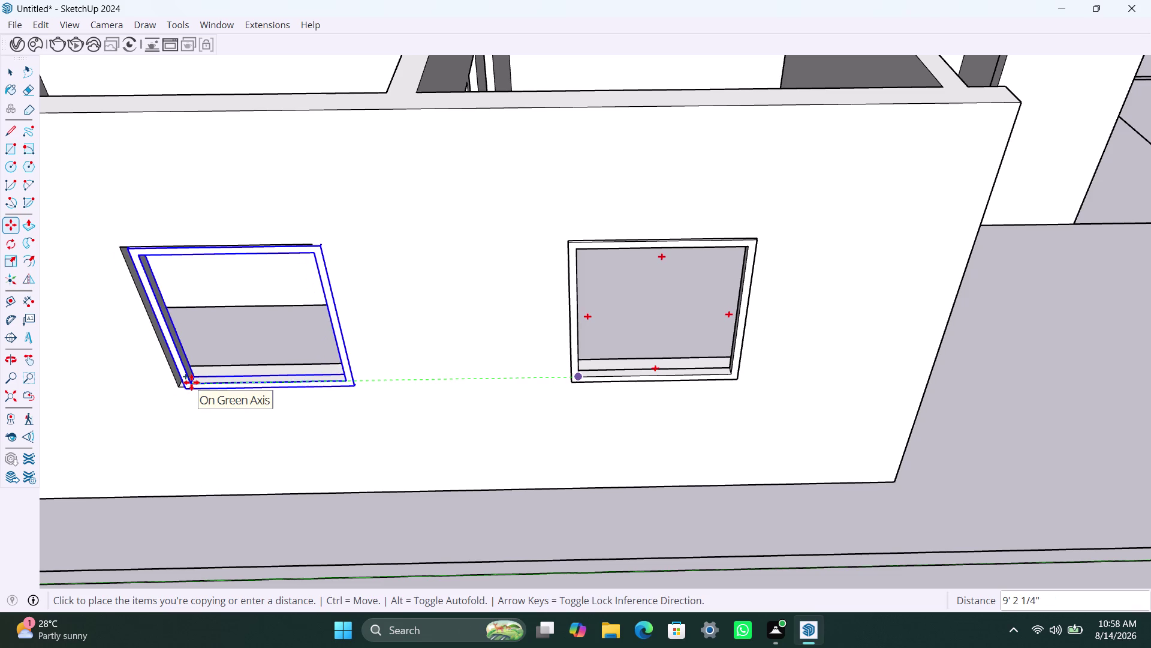
key(Escape)
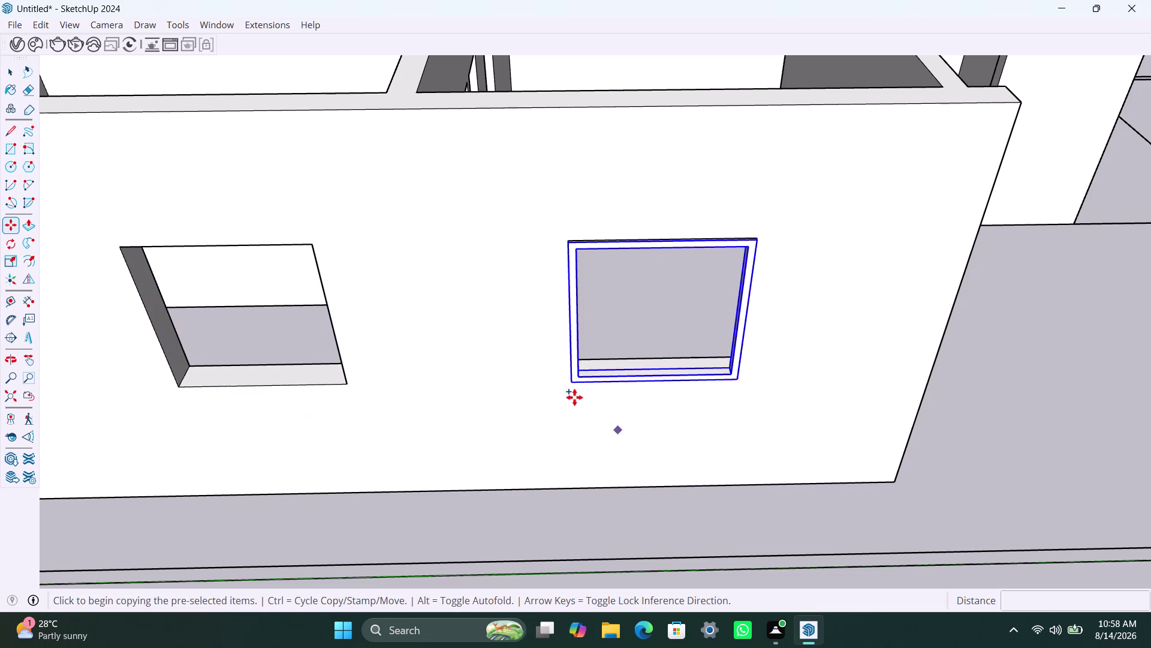
Copy the frame from its lower corner into the second opening.
scroll(up, 3)
middle_drag(542, 398, 798, 428)
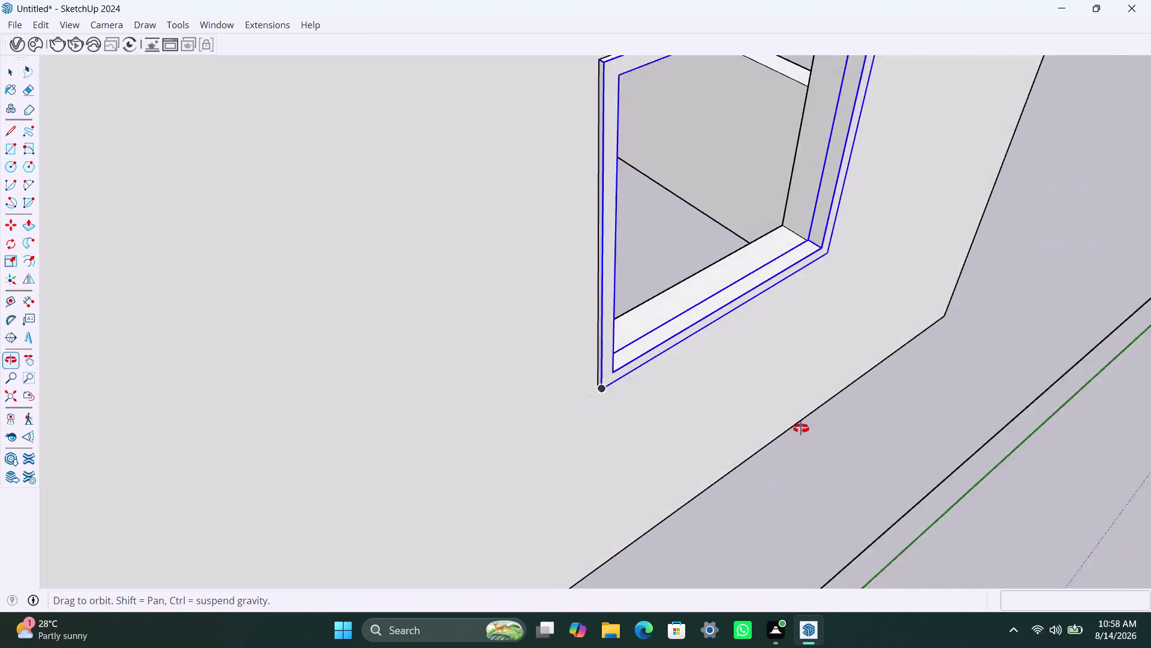
middle_drag(798, 428, 867, 445)
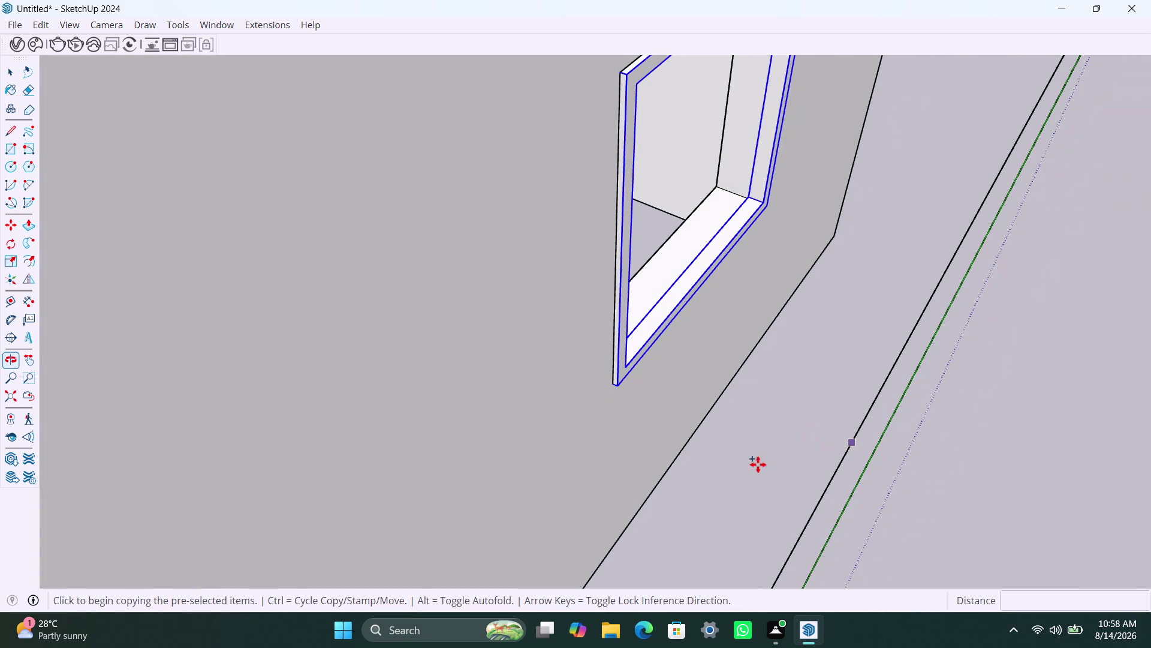
click(619, 388)
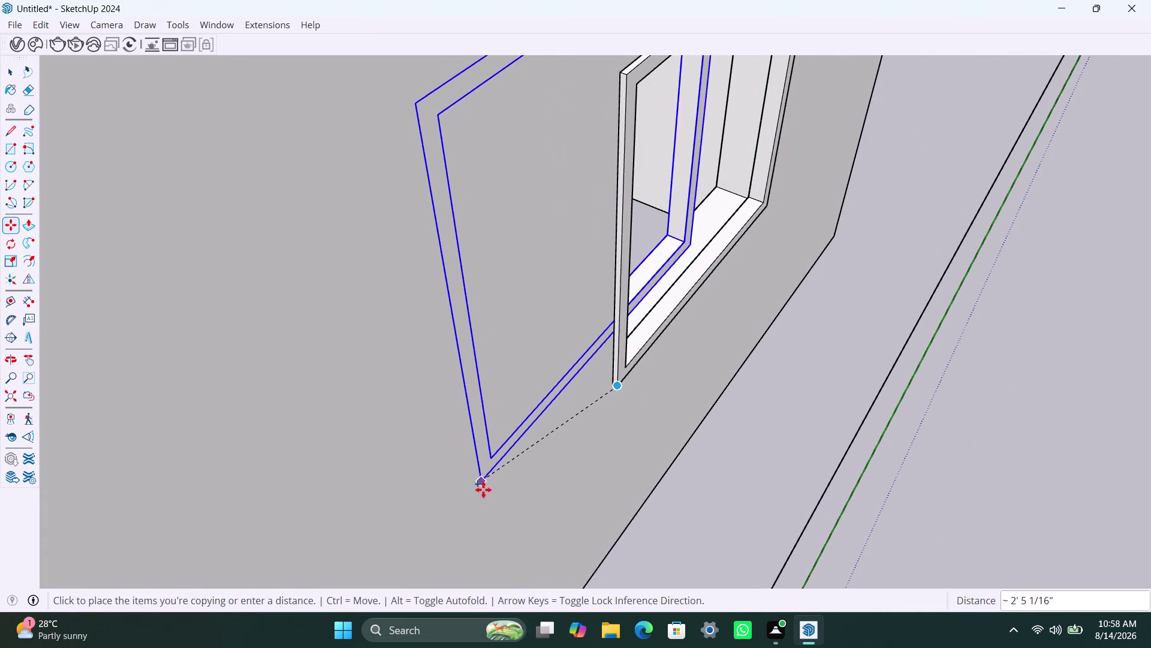
scroll(down, 3)
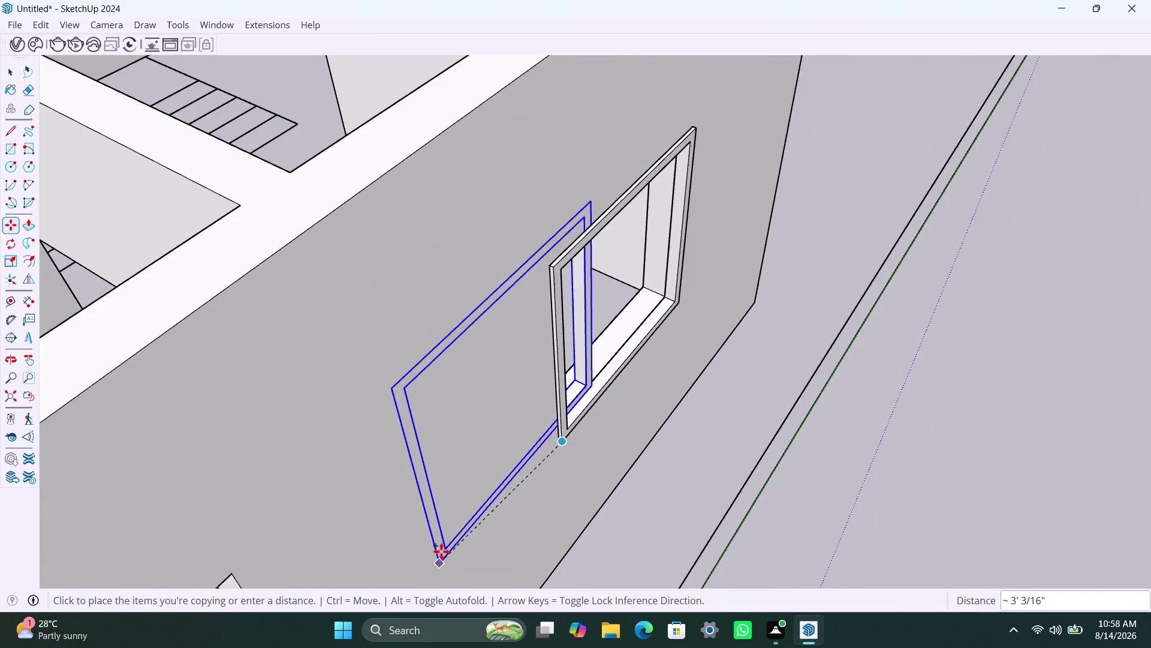
scroll(down, 3)
middle_drag(453, 530, 466, 294)
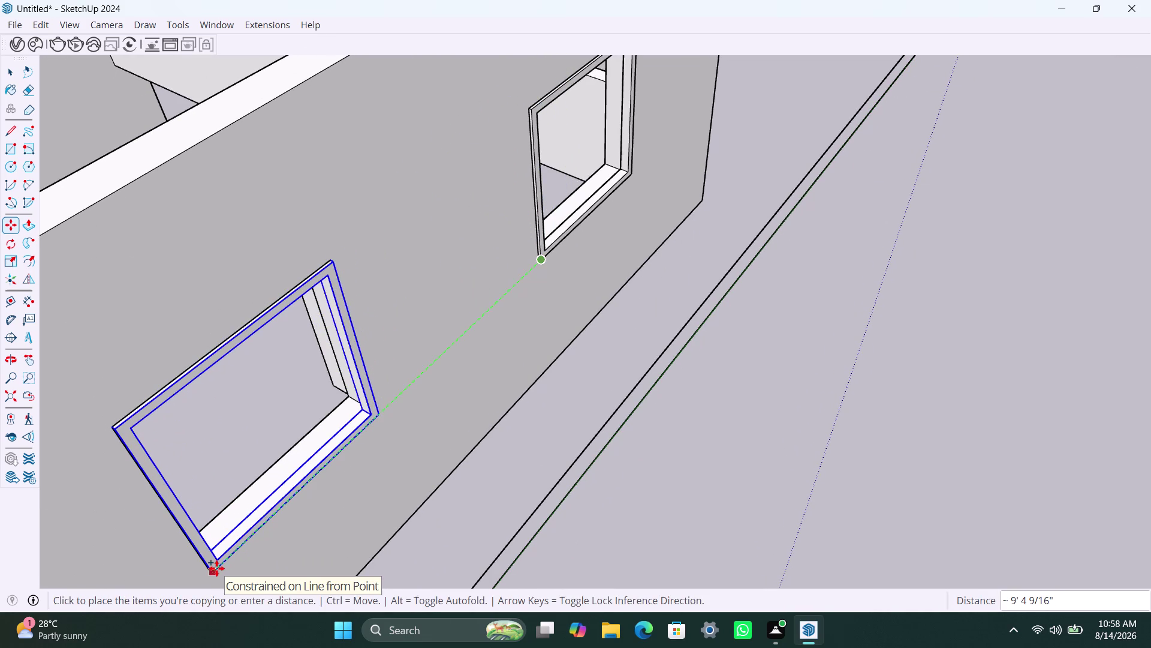
click(216, 567)
View the whole house and cancel an attempted move of the copied frame.
scroll(down, 3)
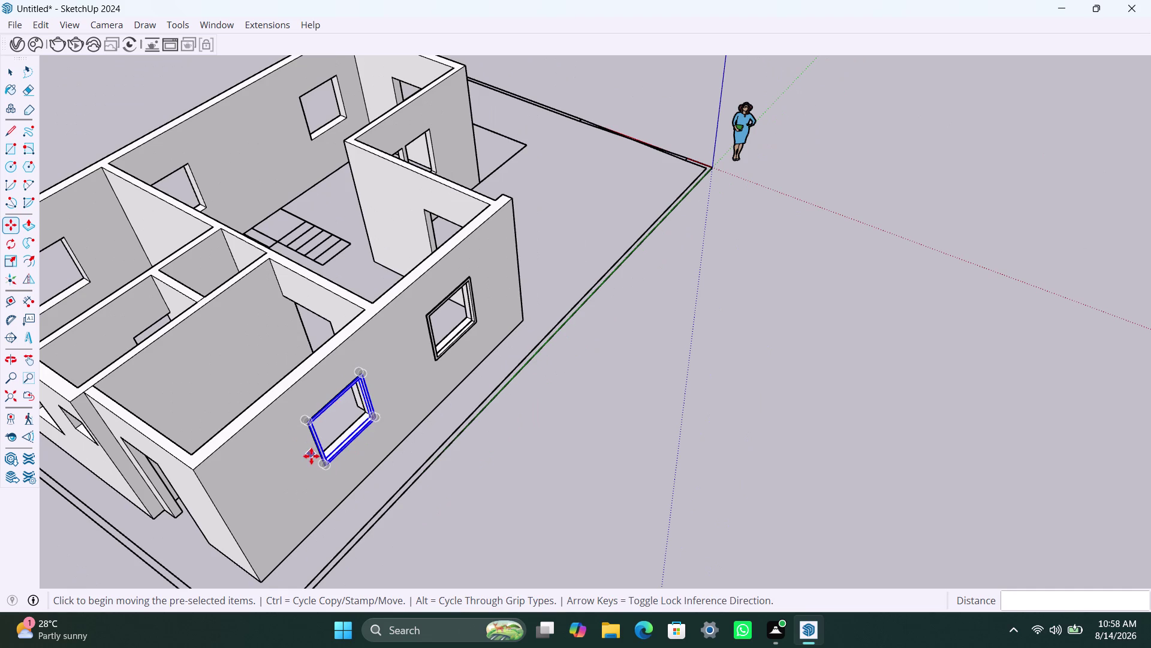
scroll(down, 3)
middle_drag(289, 476, 460, 366)
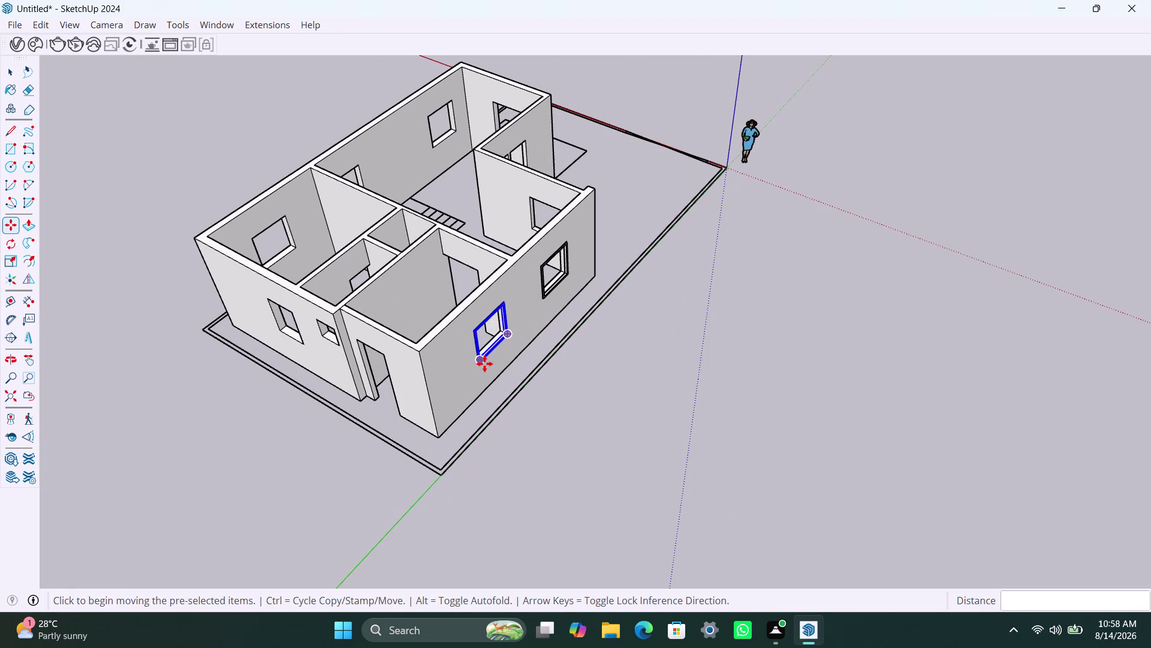
click(482, 363)
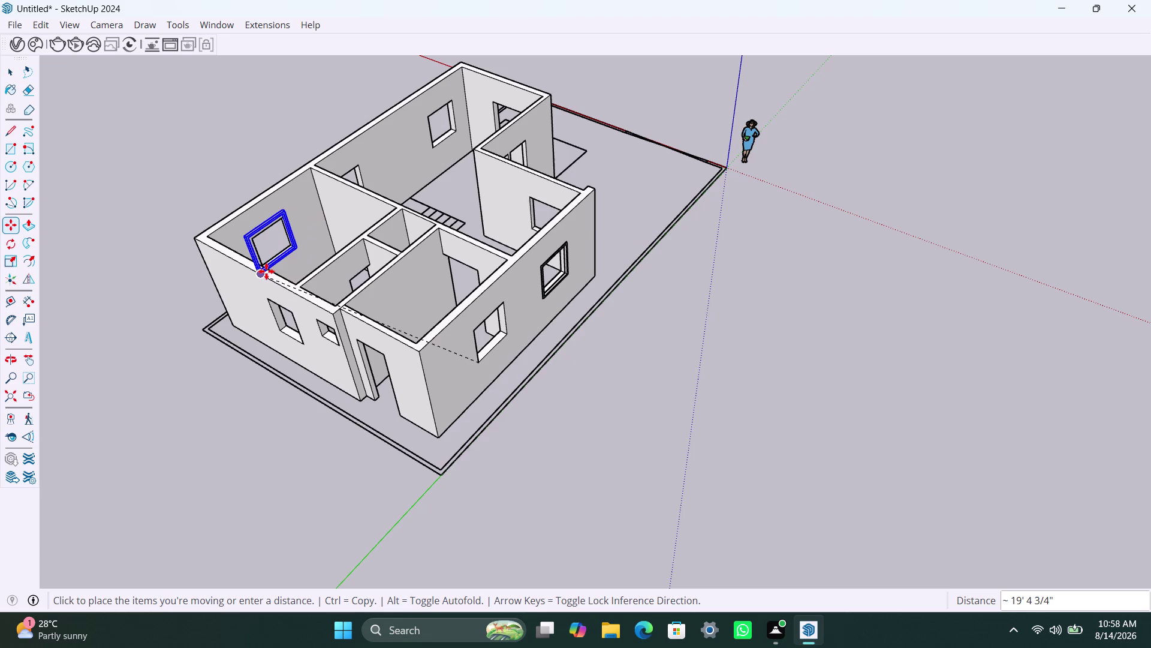
scroll(up, 3)
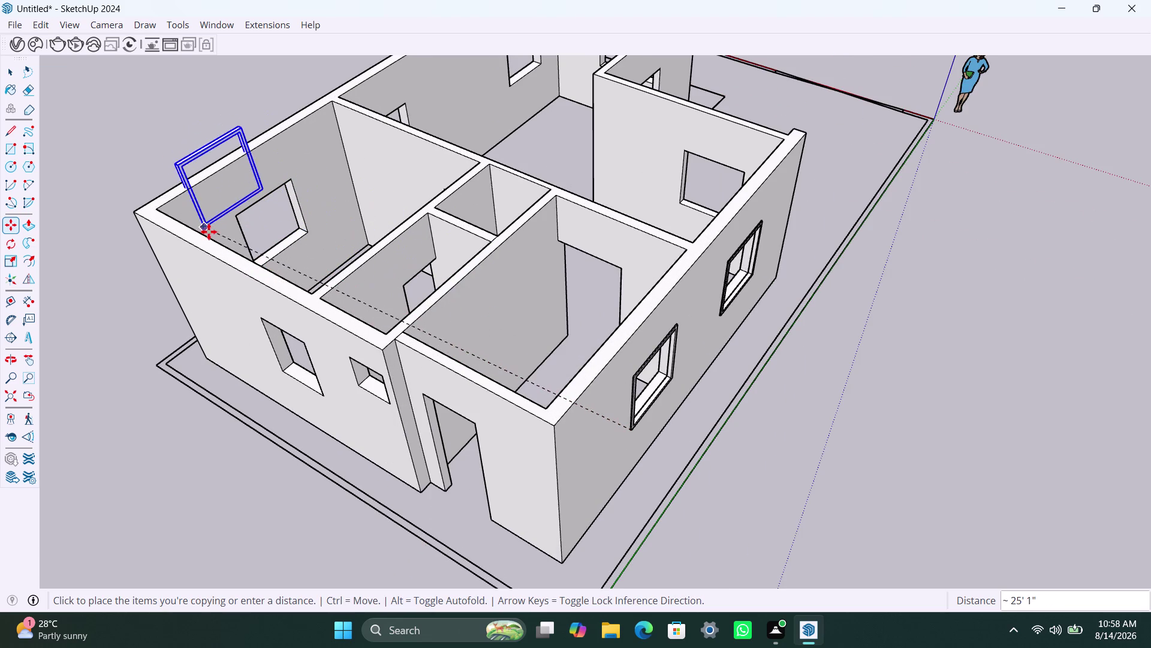
key(Escape)
scroll(down, 3)
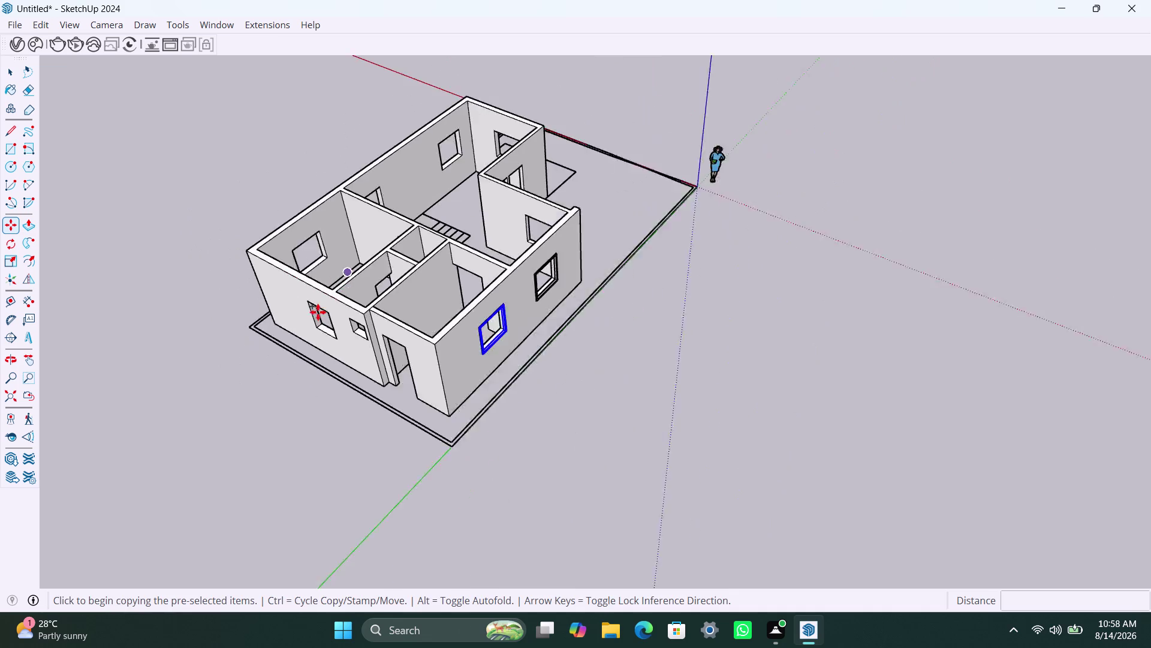
middle_drag(318, 312, 414, 329)
key(space)
click(571, 386)
scroll(up, 3)
middle_drag(550, 416, 243, 325)
scroll(up, 3)
middle_drag(422, 247, 434, 396)
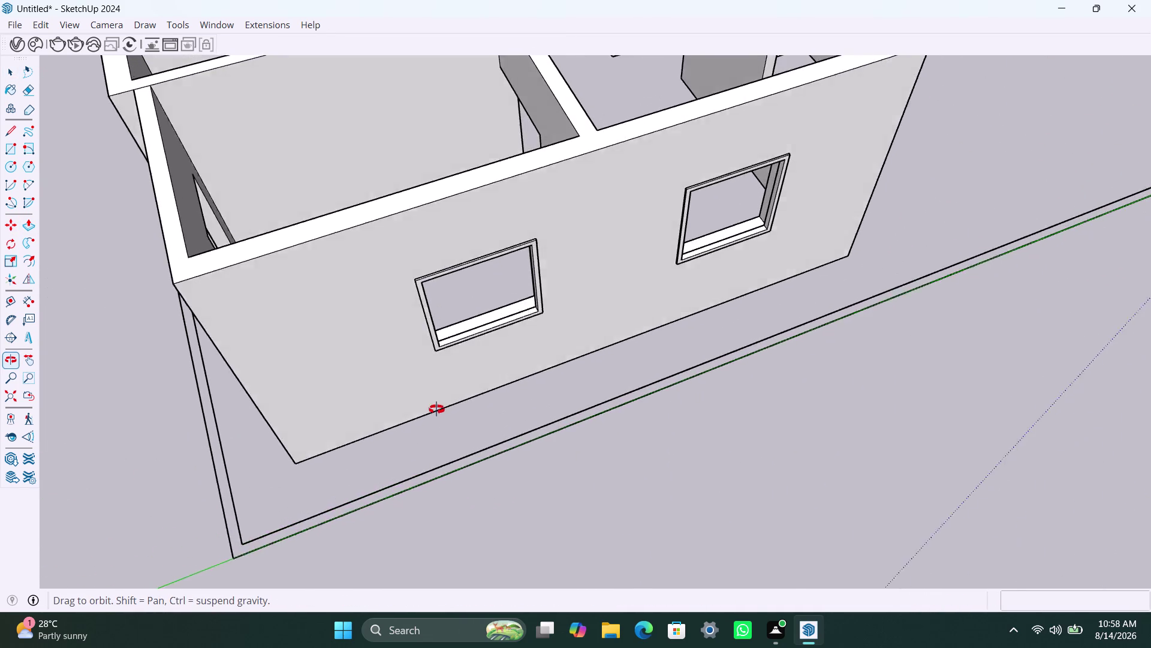
middle_drag(434, 396, 438, 421)
scroll(up, 3)
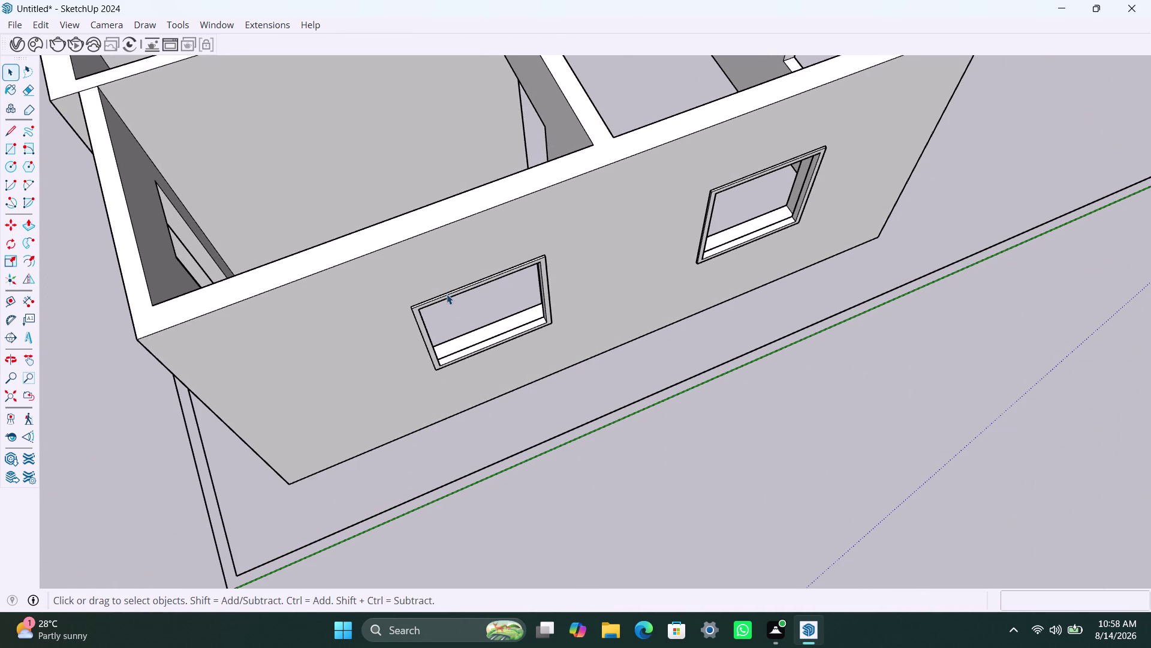
scroll(up, 3)
middle_drag(457, 415, 425, 414)
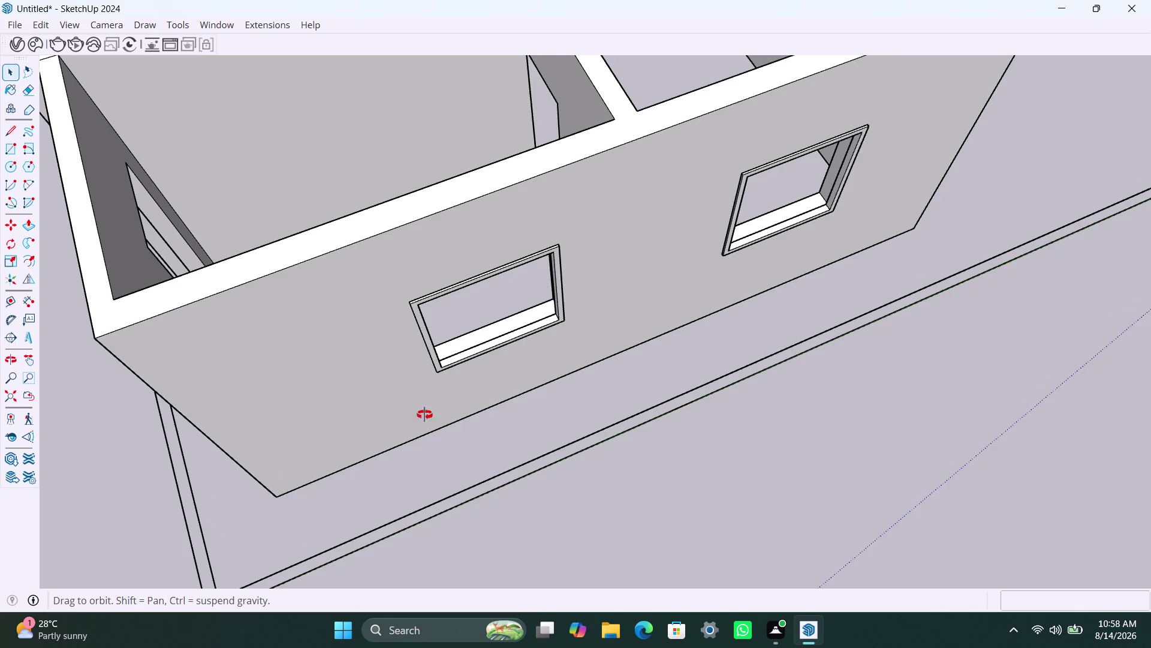
middle_drag(424, 414, 239, 496)
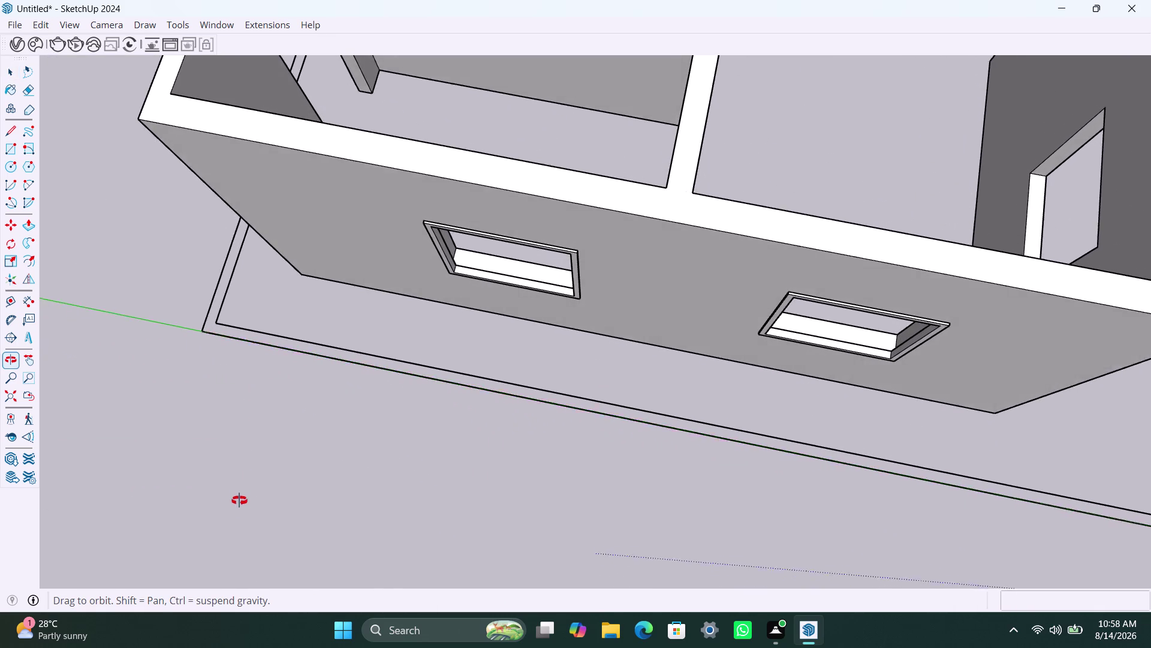
middle_drag(239, 496, 340, 283)
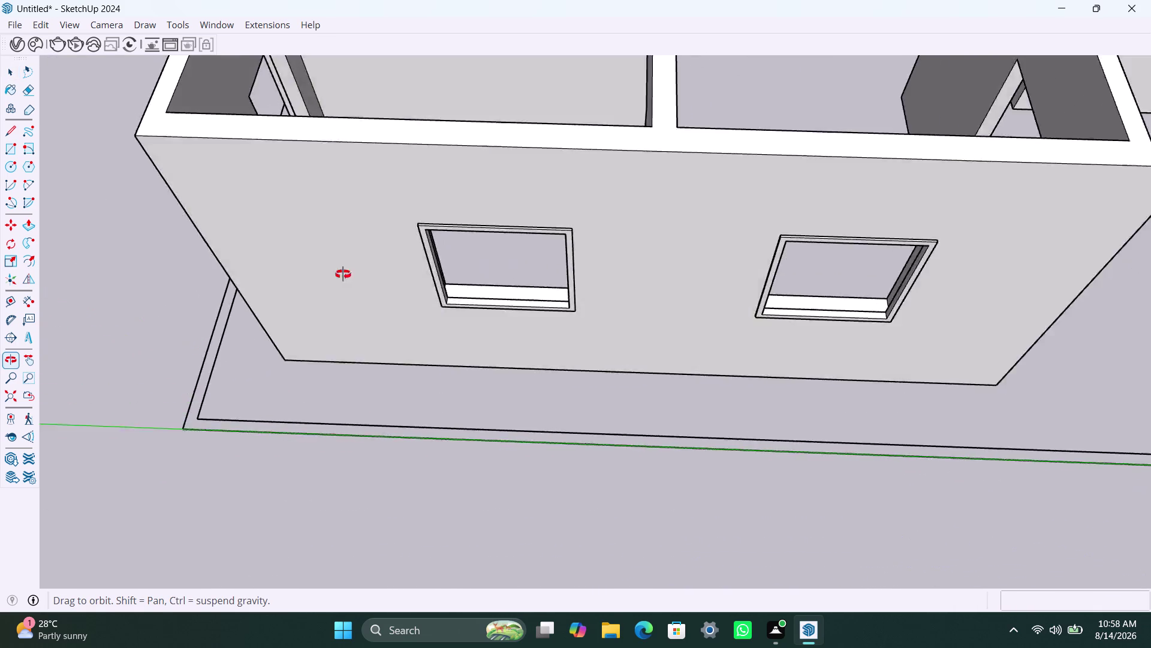
middle_drag(341, 283, 366, 131)
scroll(down, 3)
scroll(down, 3)
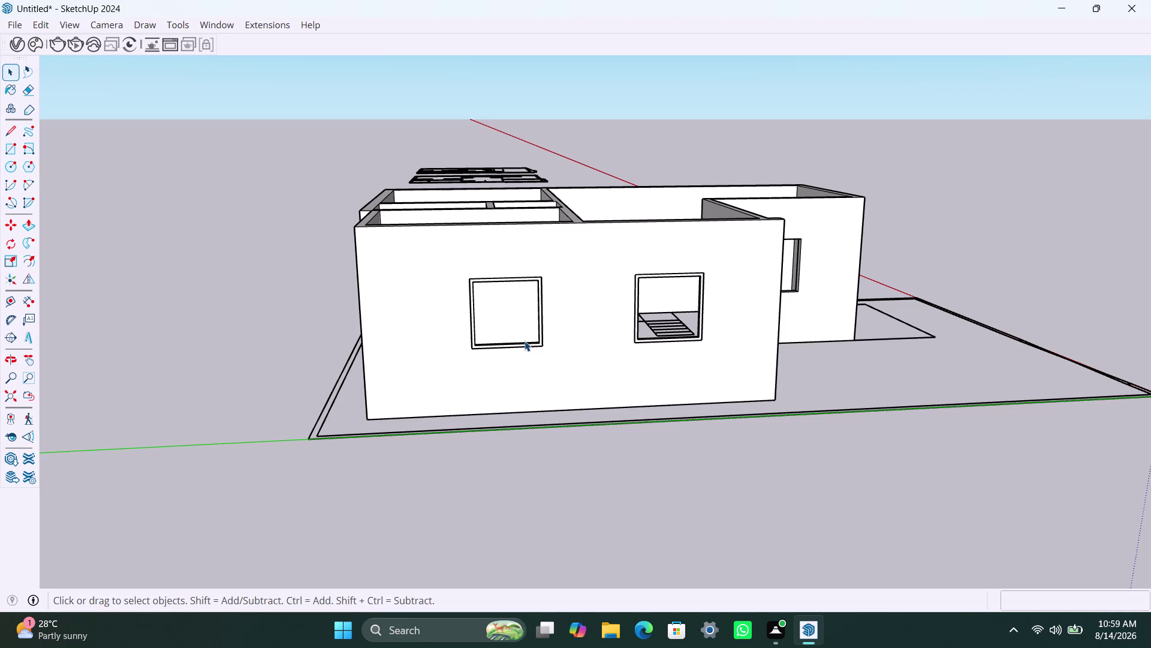
scroll(down, 3)
middle_click(386, 345)
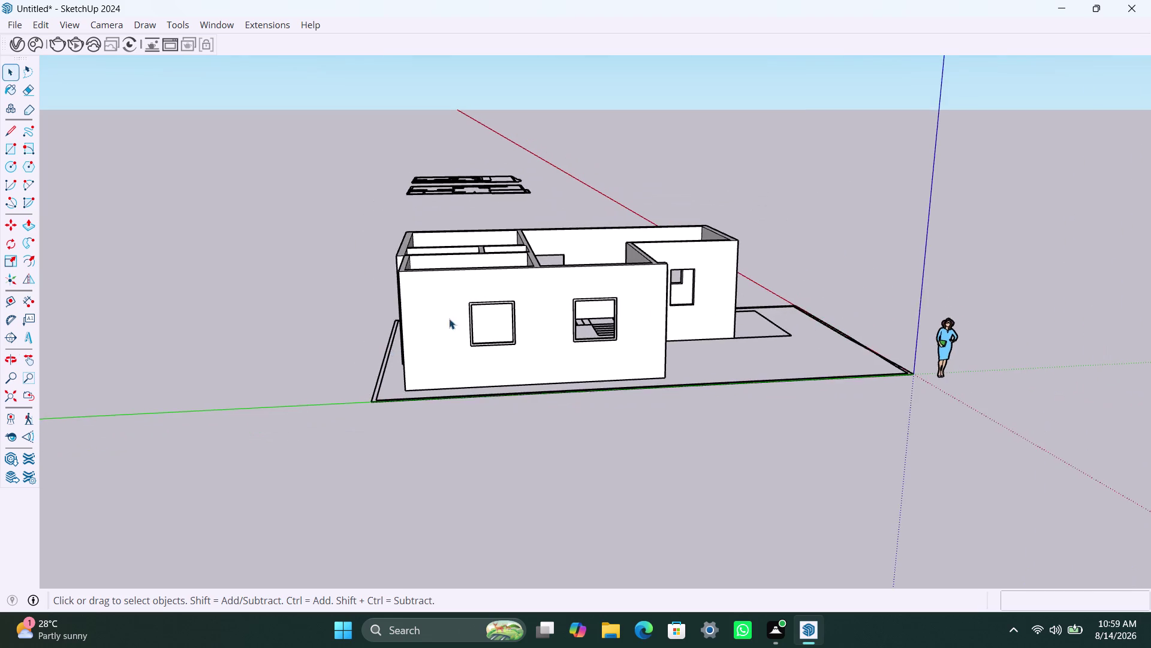
scroll(up, 3)
scroll(down, 3)
middle_drag(524, 309, 487, 479)
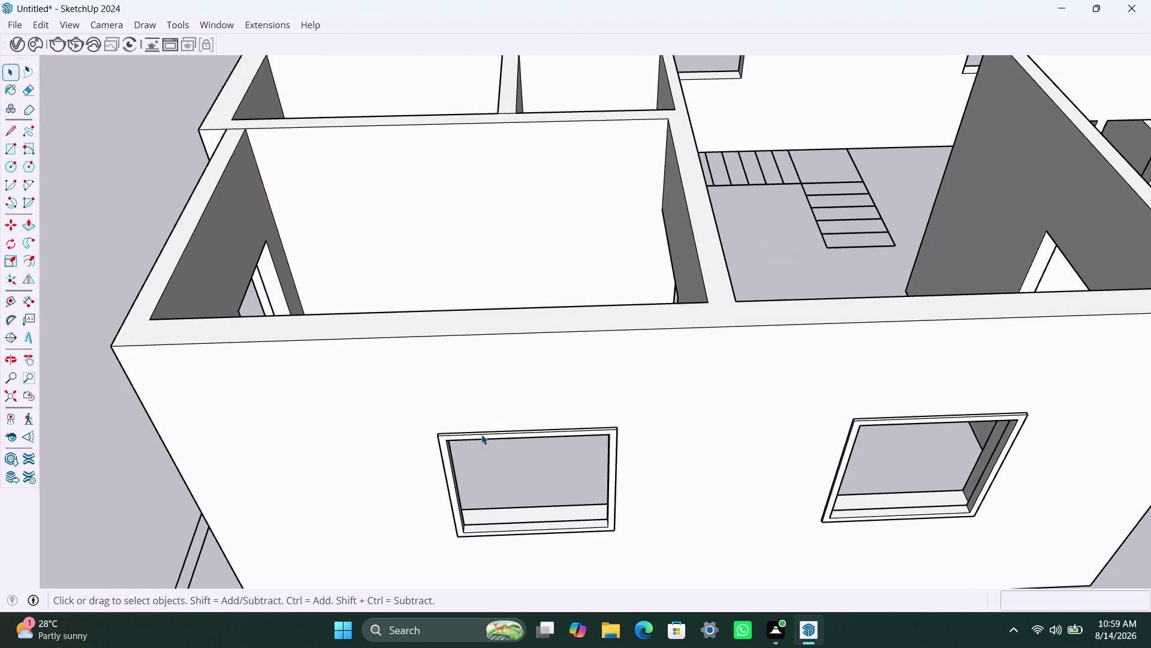
Inside the left window frame, push/pull its face out 1 inch.
scroll(up, 3)
click(479, 439)
double_click(479, 438)
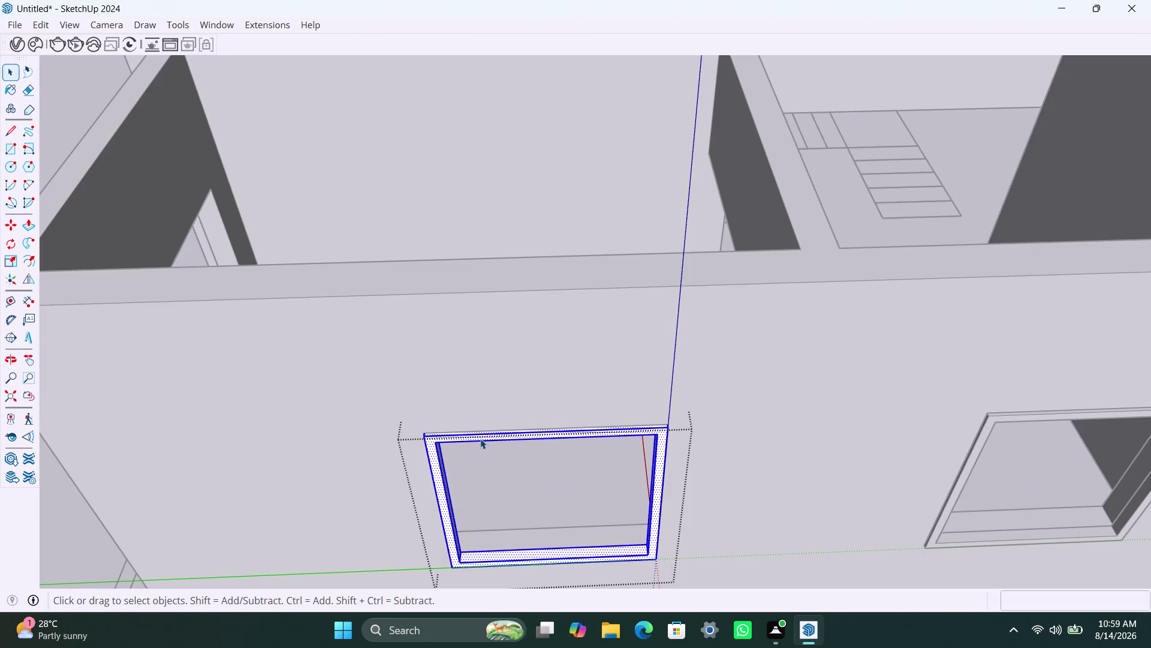
key(p)
click(481, 437)
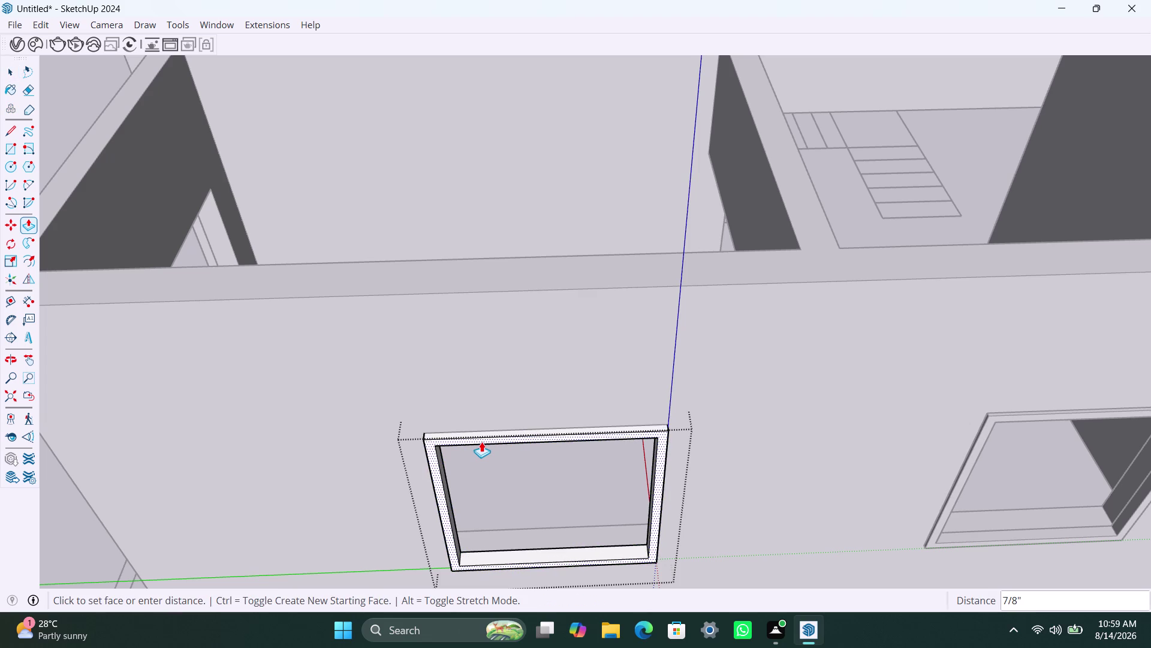
text(1)
text(")
key(Return)
key(space)
scroll(down, 3)
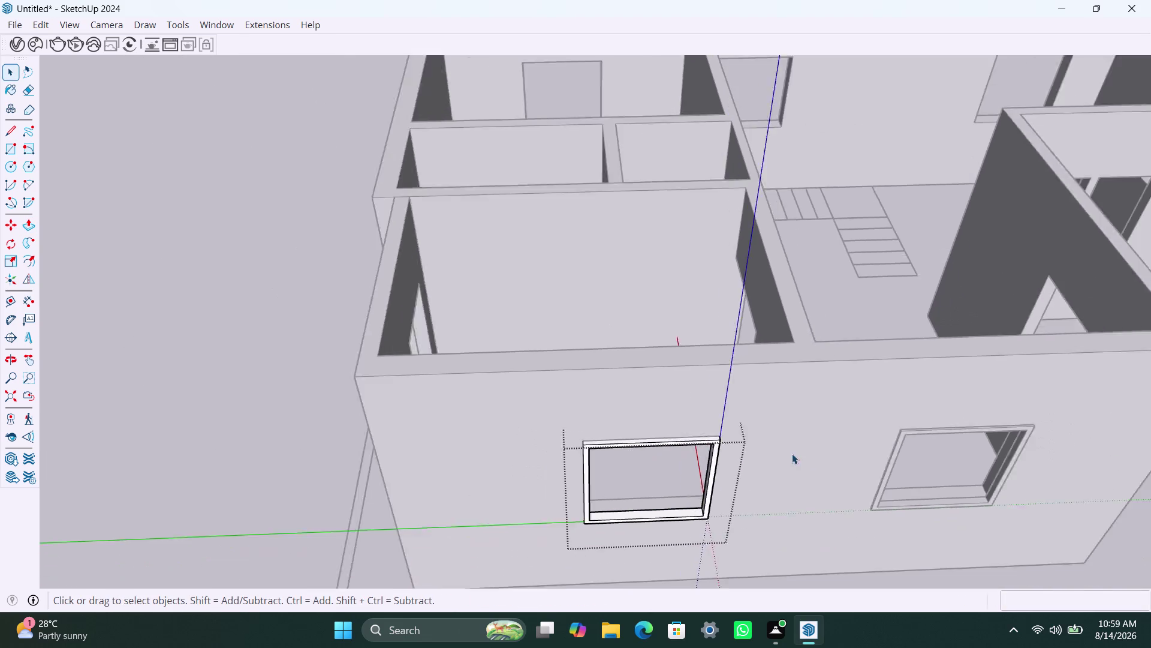
middle_drag(786, 464, 641, 452)
click(751, 425)
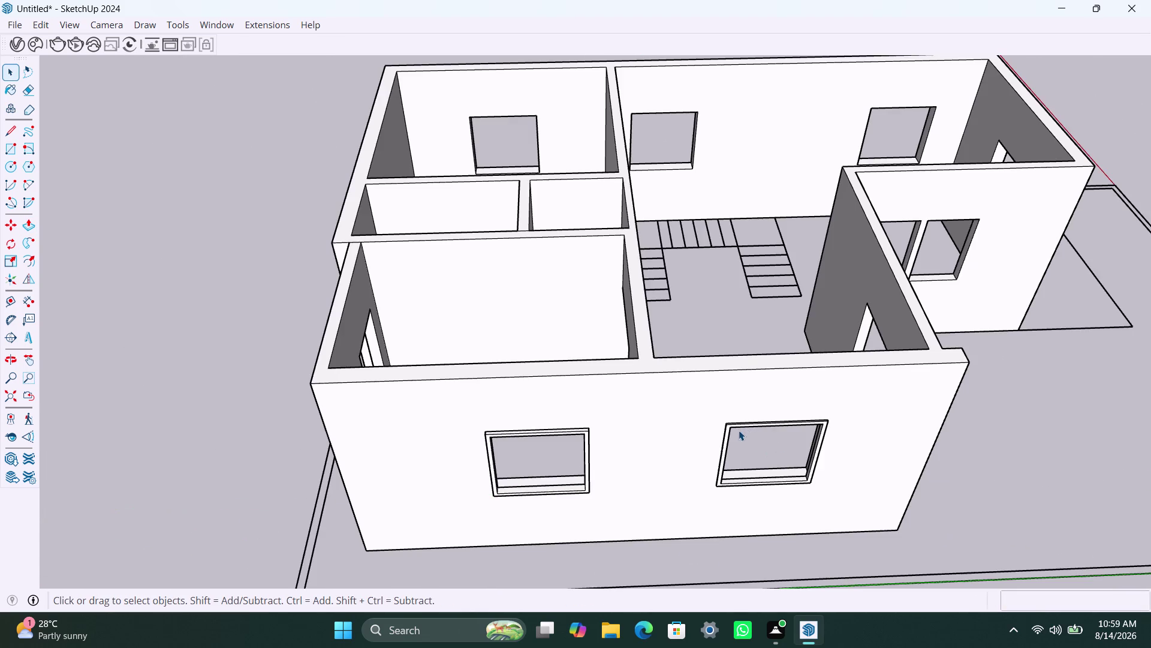
Push/pull the right window frame's face out 1 inch.
scroll(up, 3)
triple_click(742, 414)
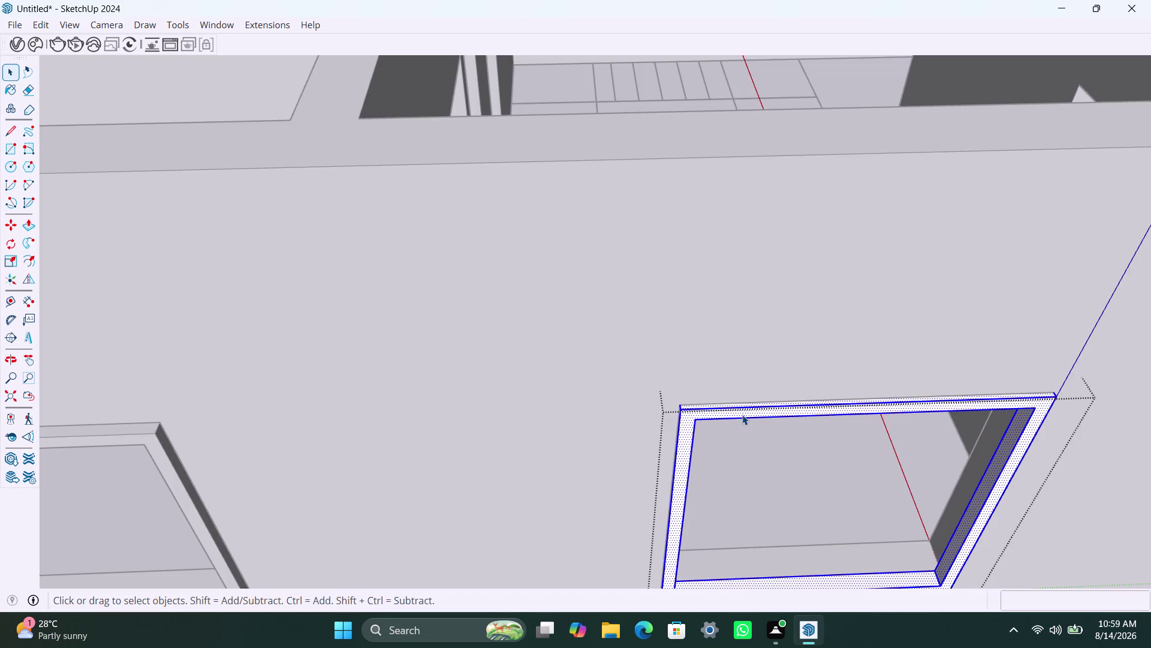
key(1)
key(shift+quotedbl)
key(Return)
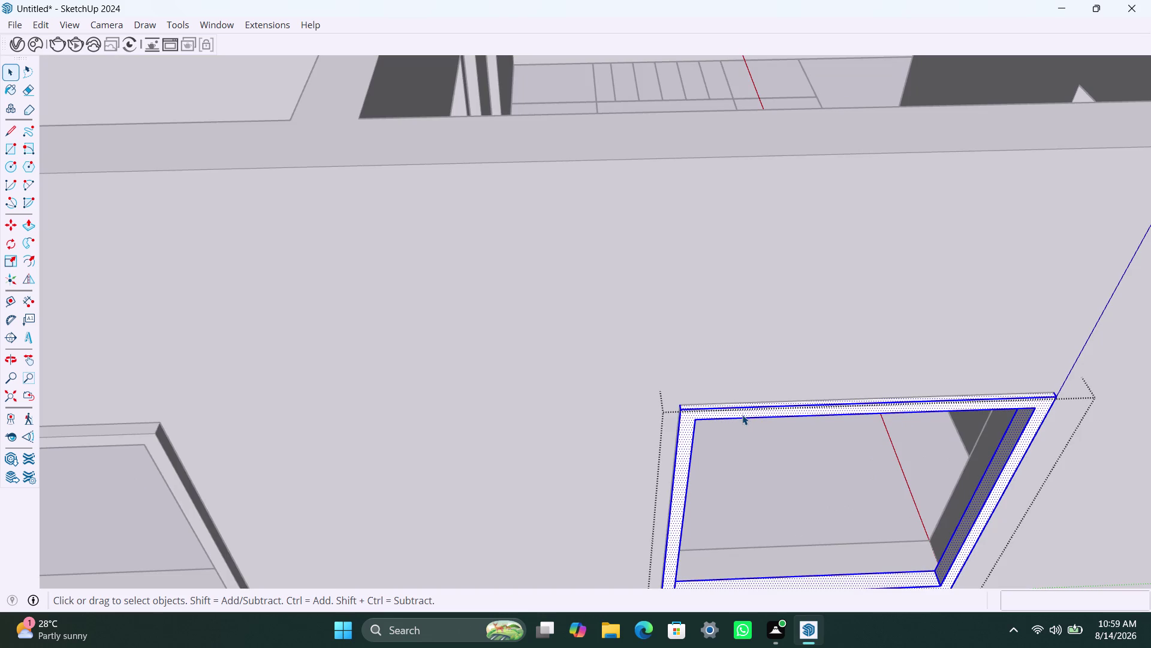
key(p)
click(743, 415)
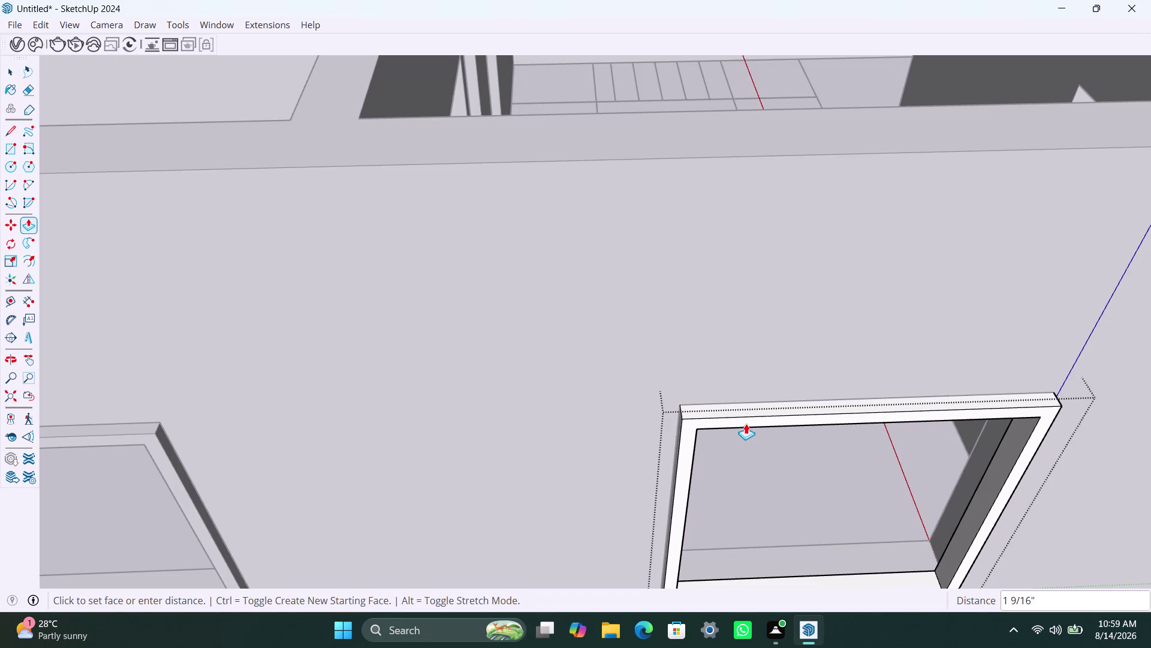
text(1")
key(Return)
key(space)
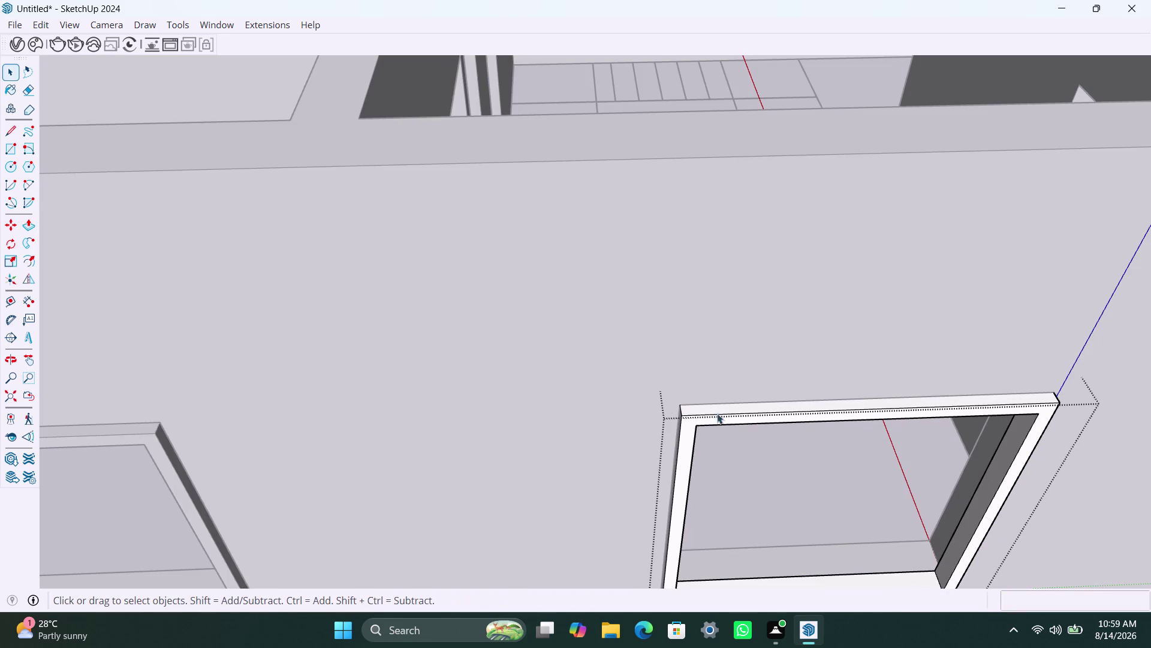
Clear the selection and orbit out to view the whole house.
scroll(down, 3)
click(908, 418)
scroll(down, 3)
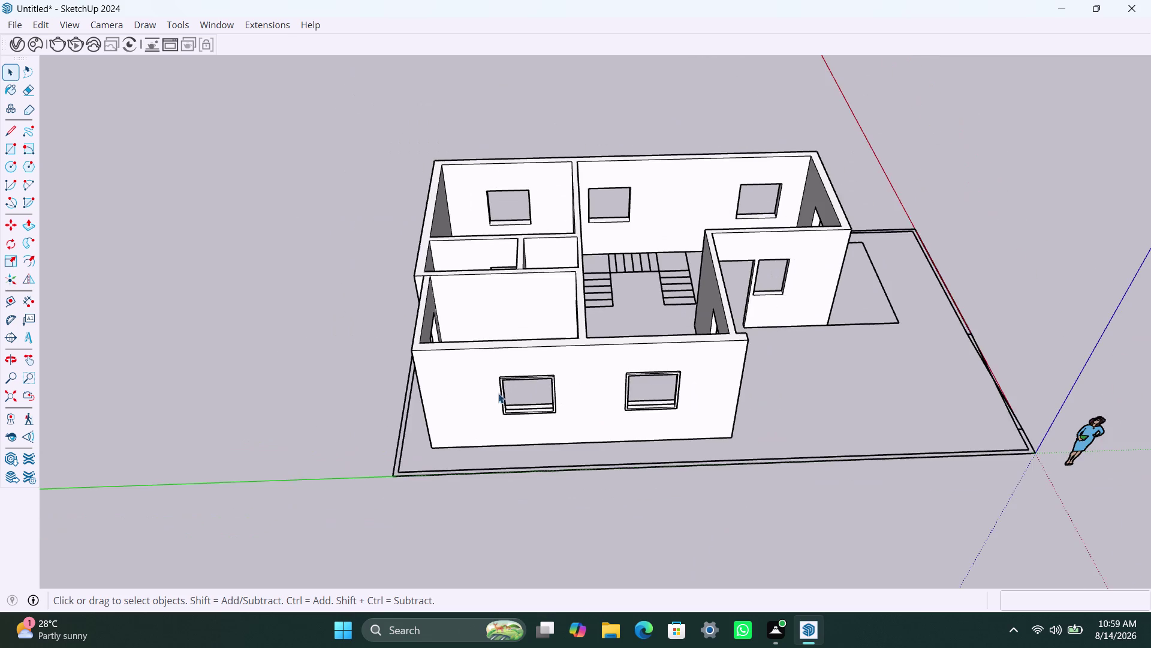
middle_drag(488, 409, 930, 359)
scroll(up, 3)
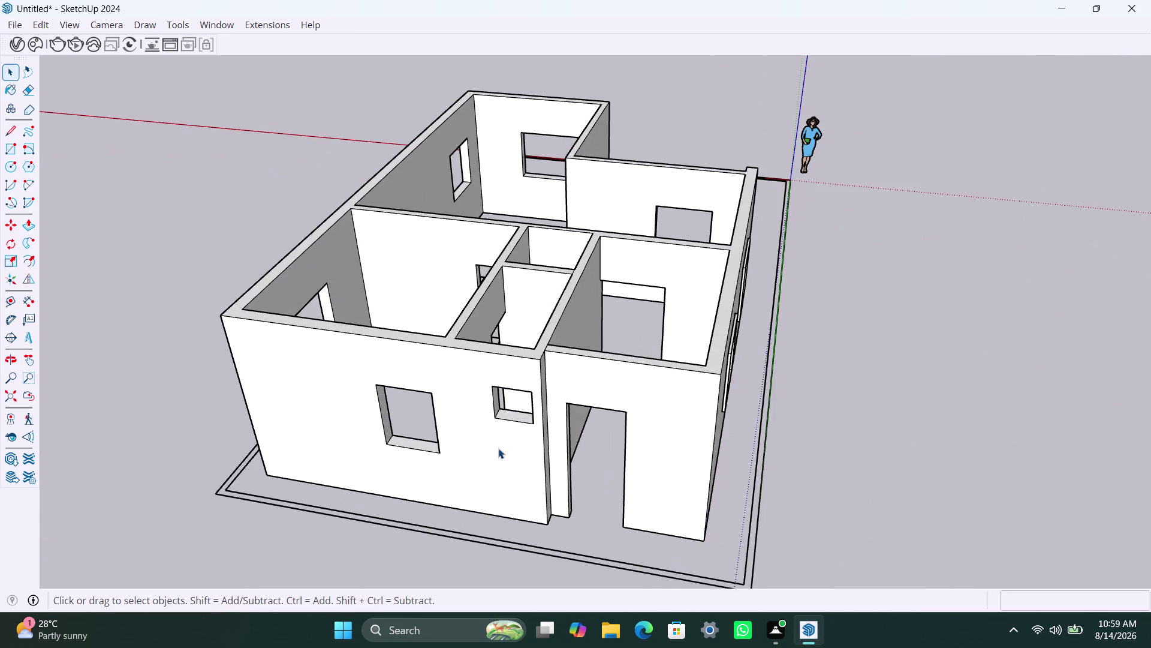
Draw a rectangle over the large front window opening and make it a group.
middle_drag(502, 448, 574, 448)
scroll(up, 3)
middle_drag(592, 482, 610, 473)
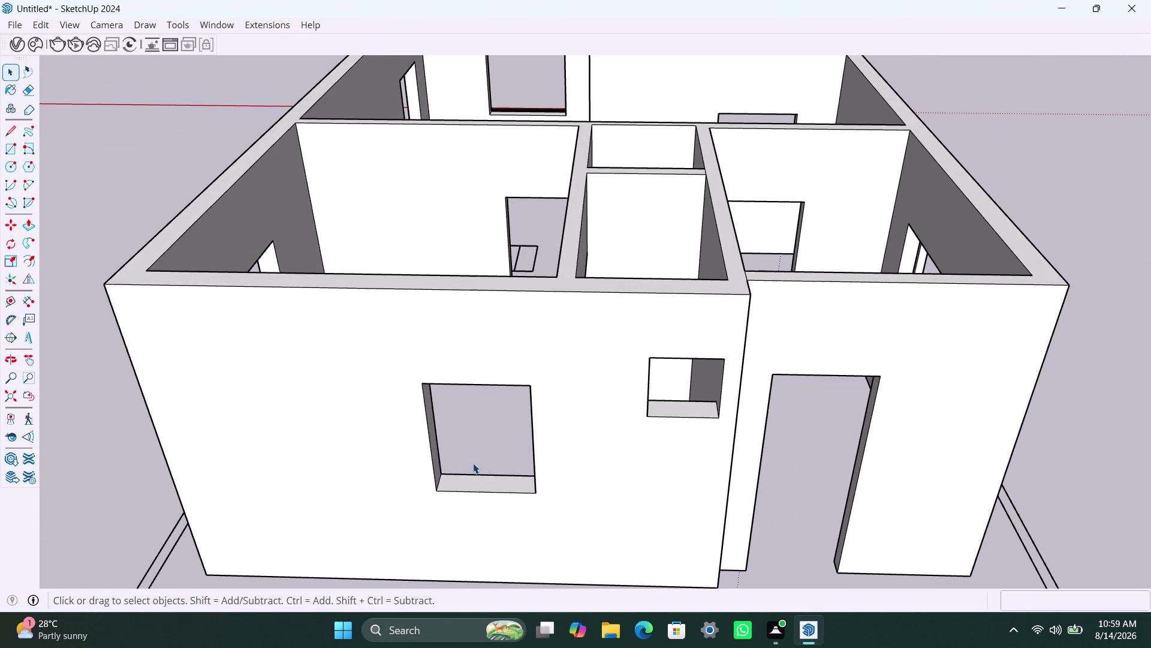
key(r)
click(425, 386)
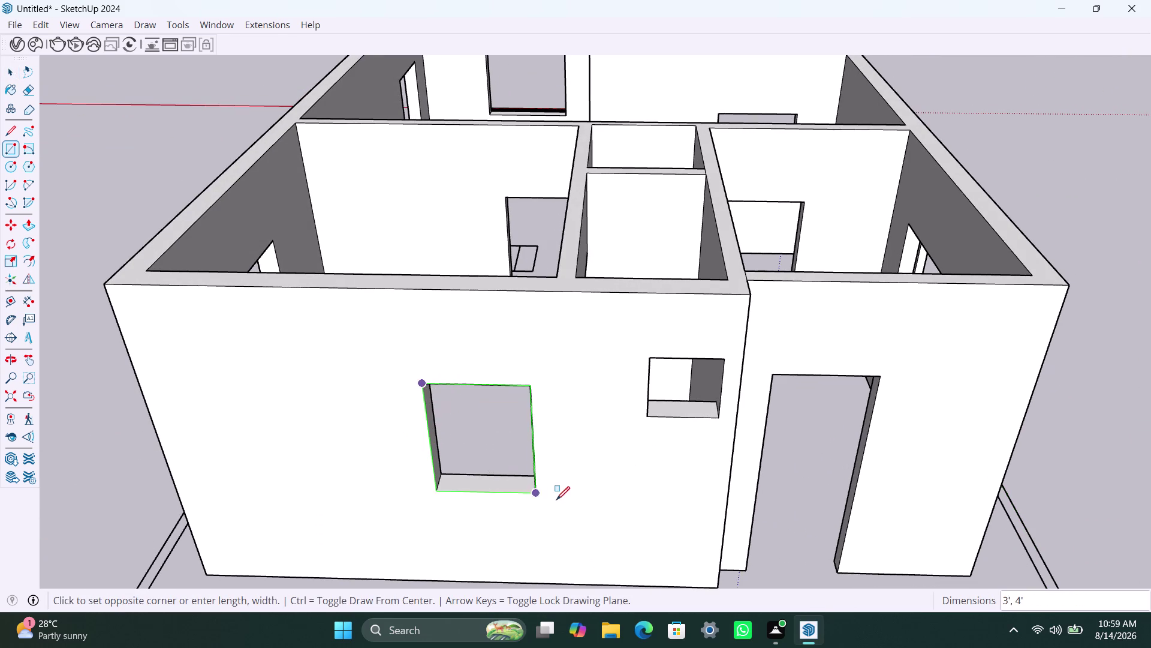
click(537, 492)
key(space)
double_click(483, 425)
right_click(482, 425)
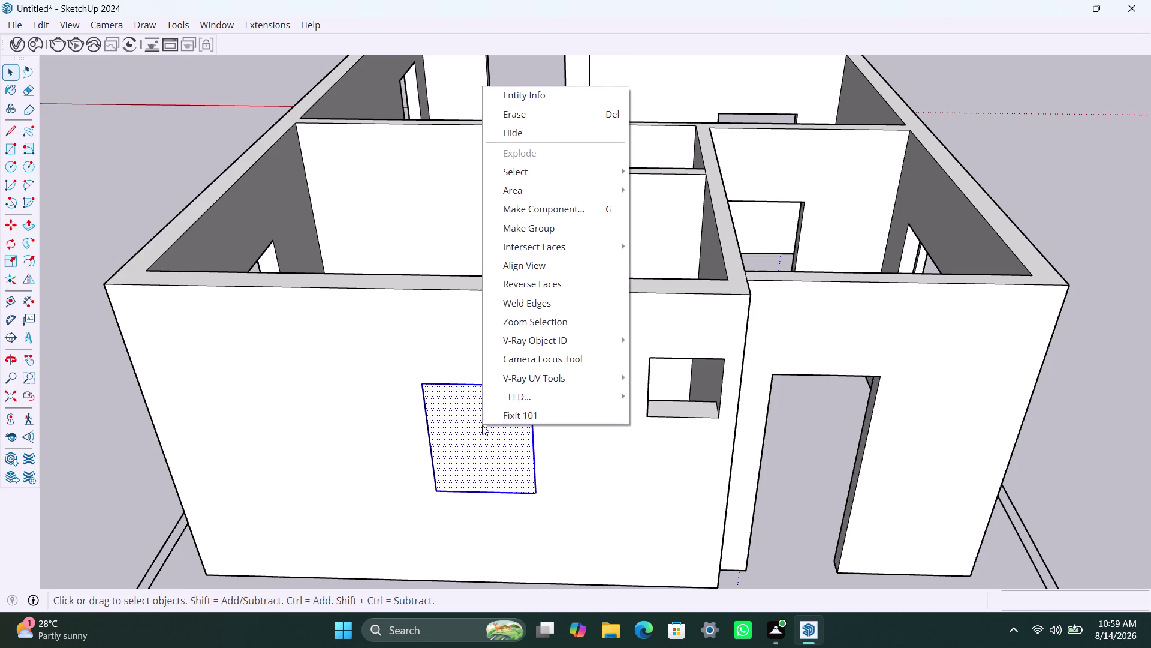
click(549, 233)
Inside the group, offset the rectangle 2" inward and delete the inner face.
double_click(477, 437)
click(477, 437)
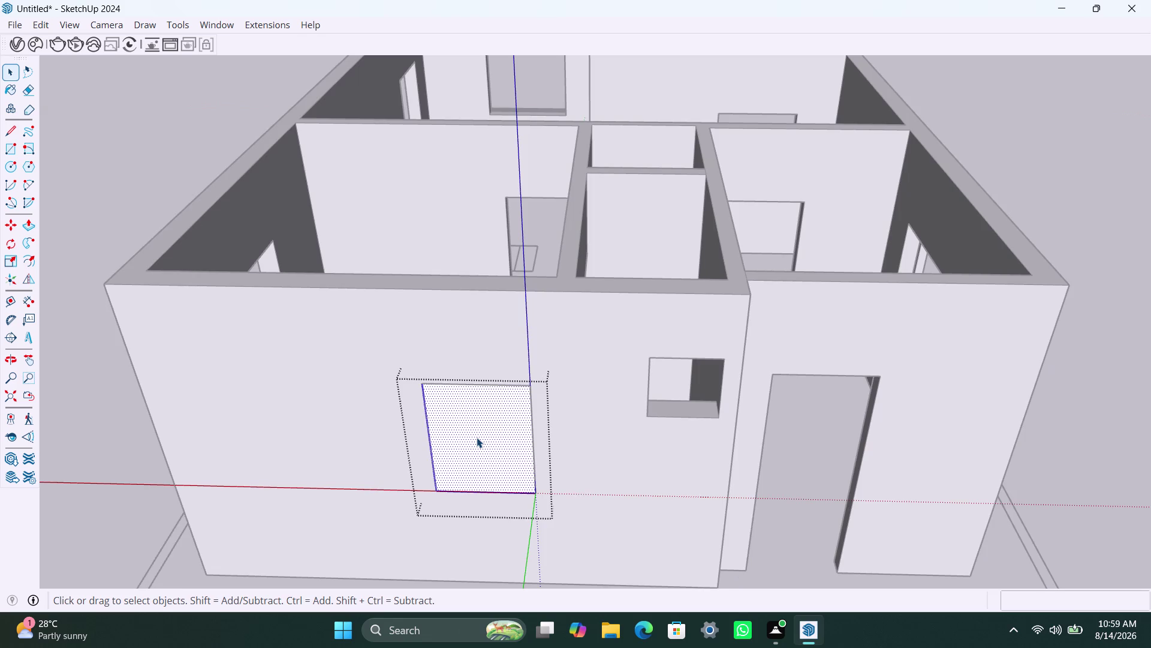
key(f)
click(473, 433)
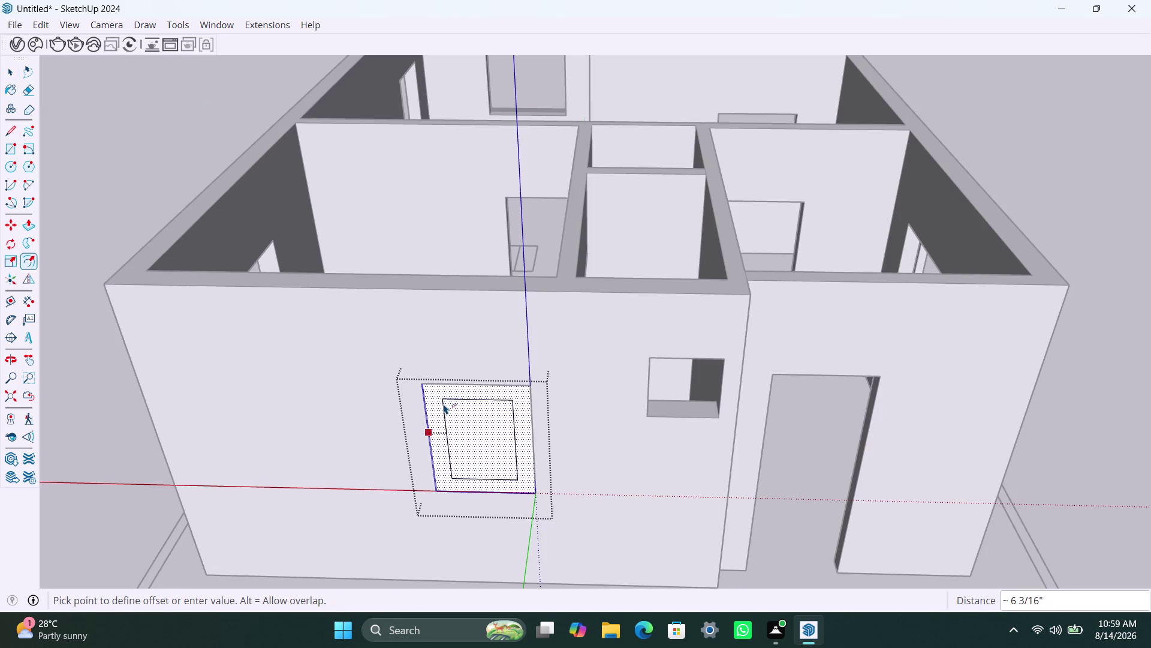
text(2")
key(Return)
key(space)
click(484, 430)
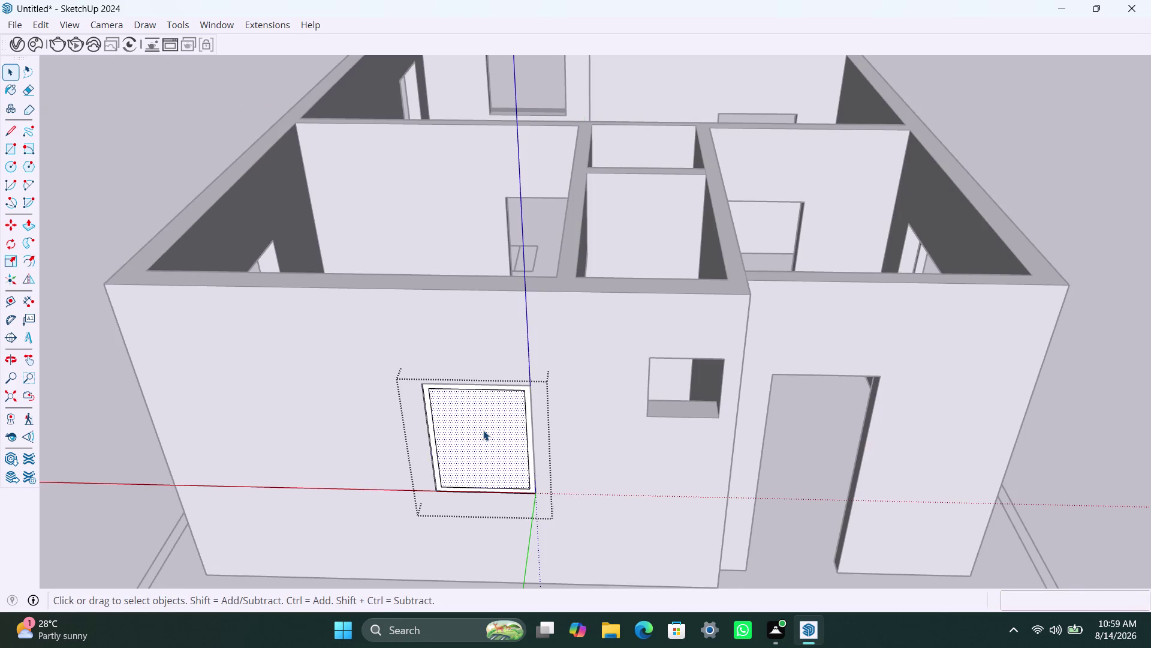
key(BackSpace)
key(Delete)
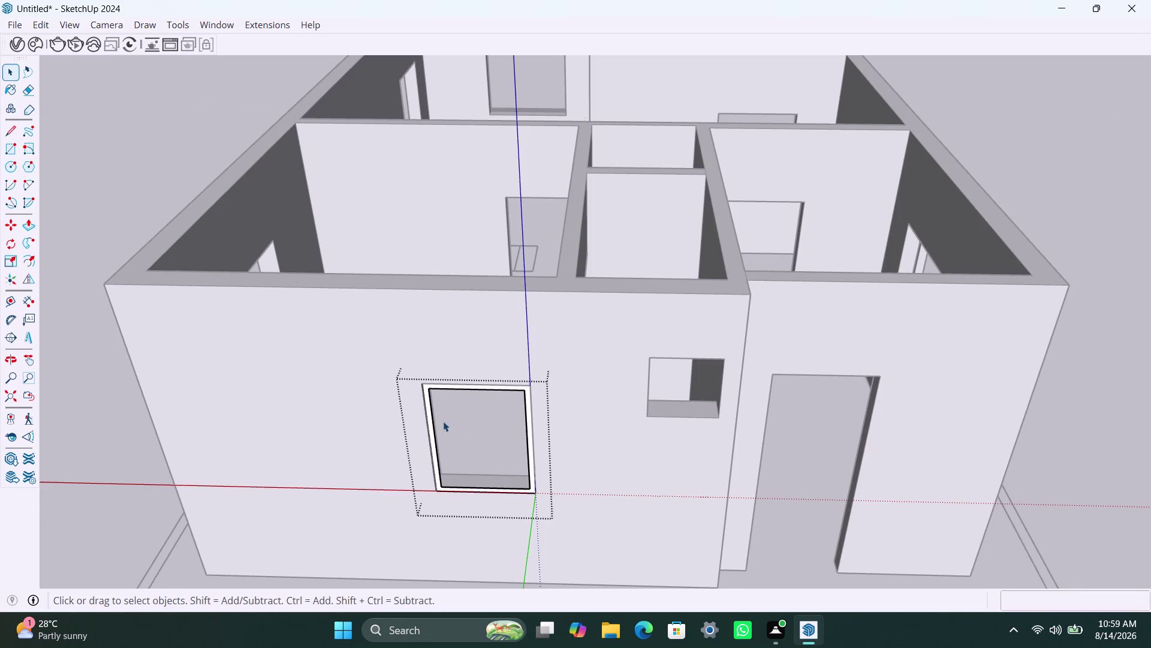
Push/pull the border frame 2" deep.
scroll(up, 3)
double_click(428, 386)
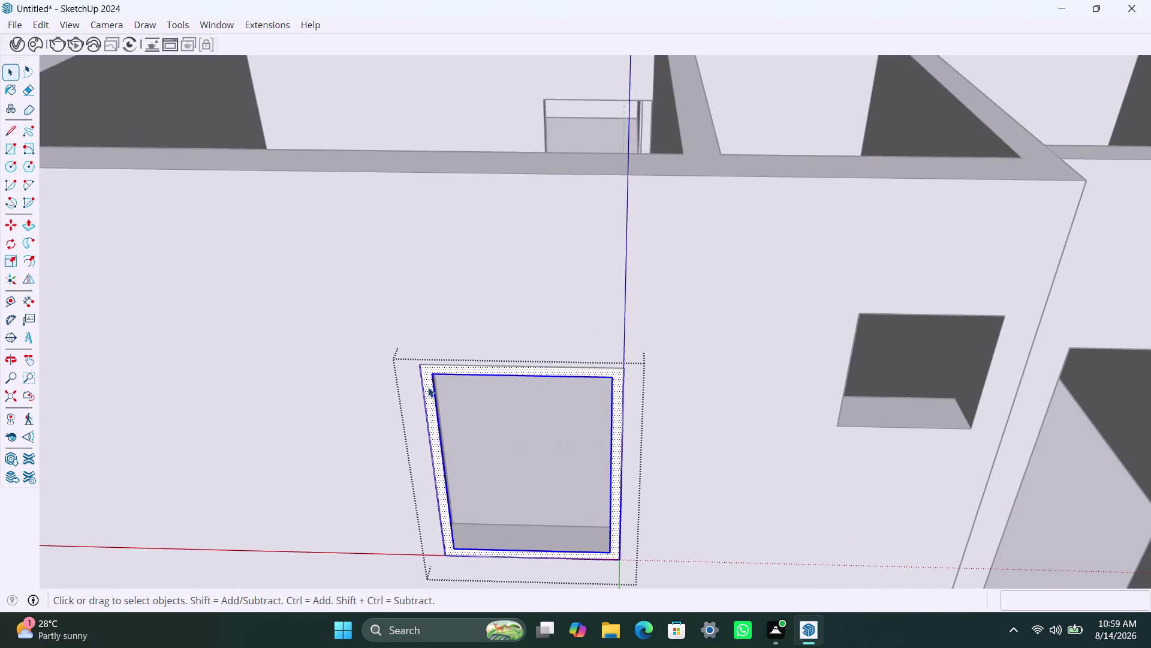
click(428, 386)
double_click(428, 387)
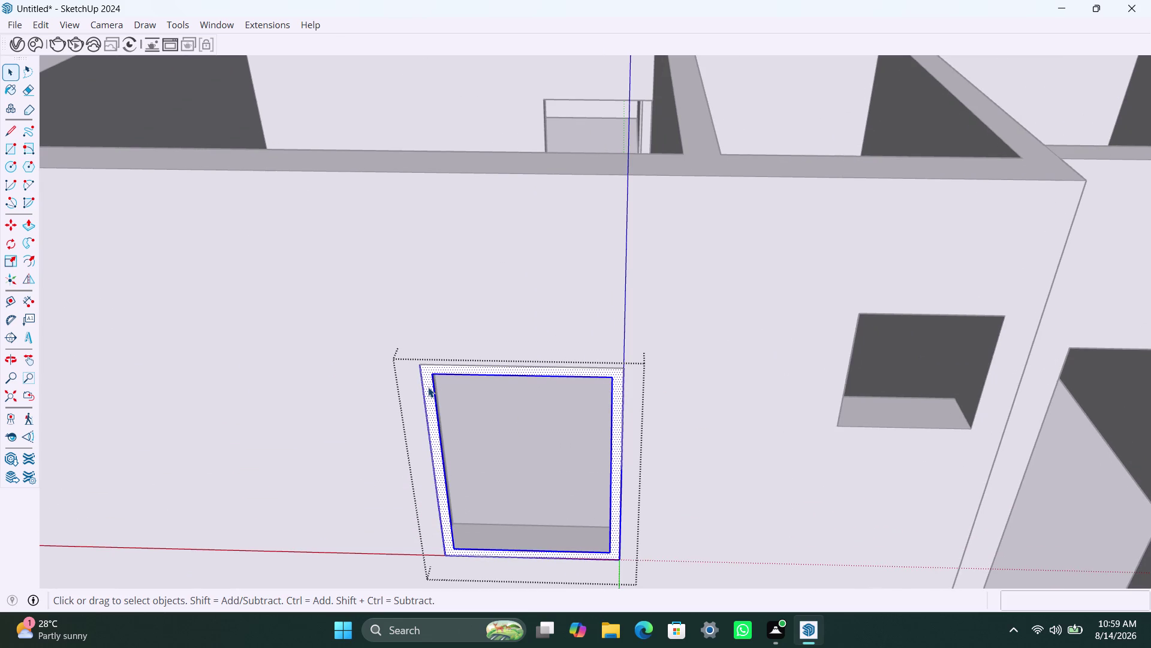
scroll(up, 3)
key(p)
click(428, 387)
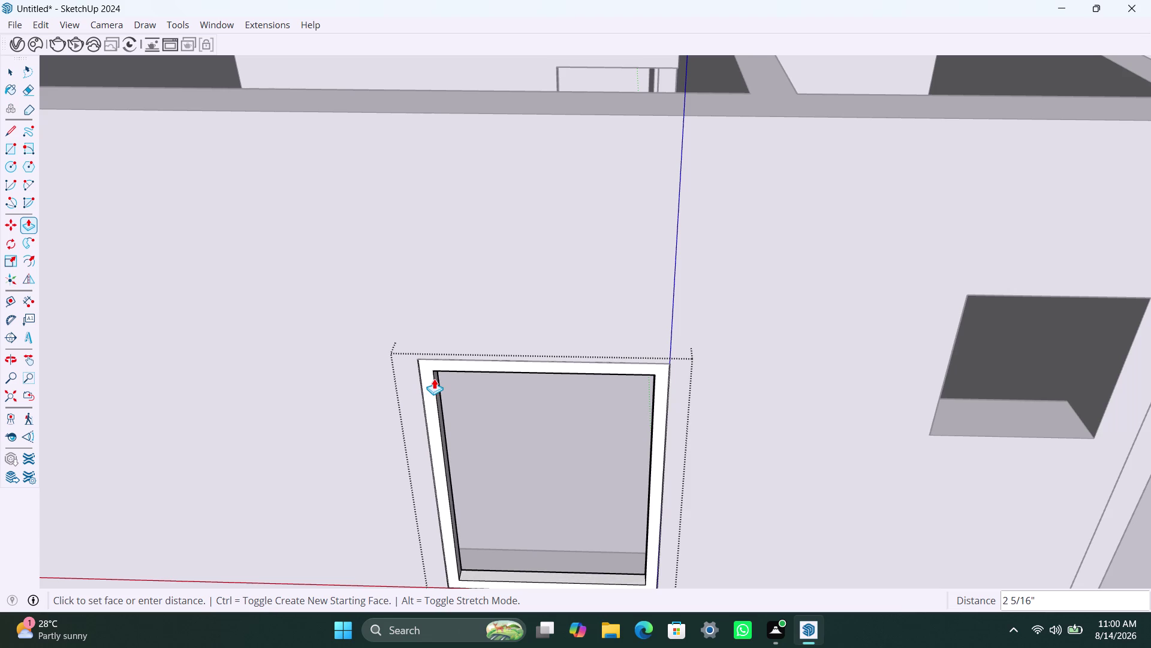
text(2")
key(Return)
key(space)
click(620, 295)
scroll(up, 3)
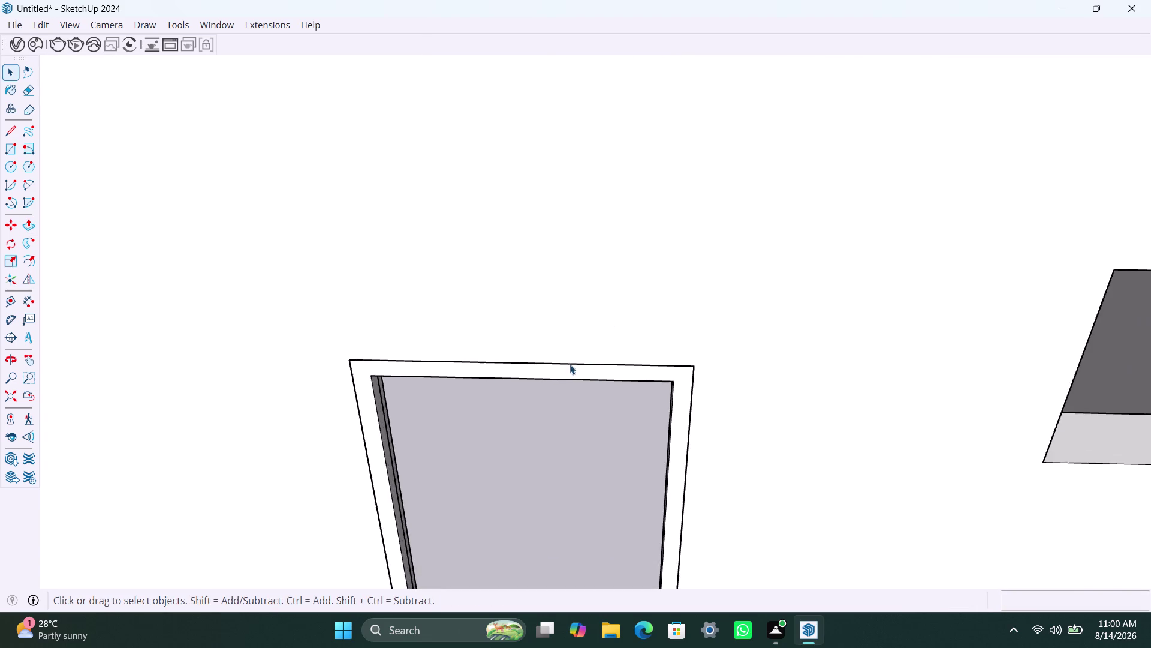
Orbit through the window and back outside to inspect the new frame.
middle_drag(574, 367, 553, 526)
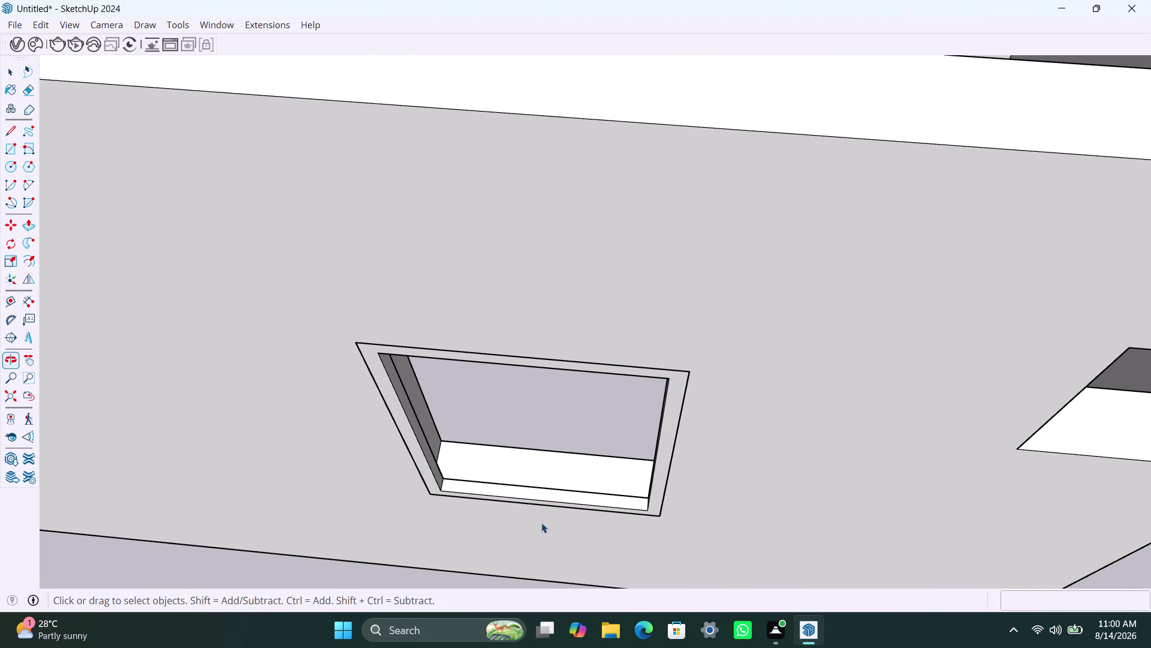
scroll(up, 3)
middle_drag(594, 498, 626, 211)
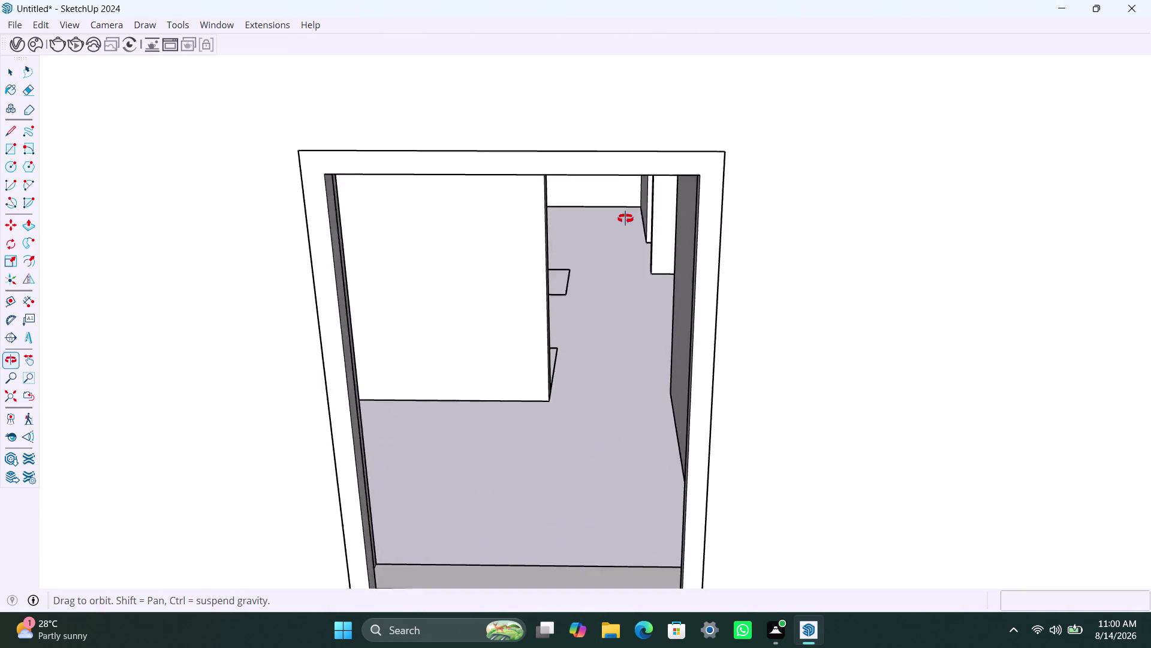
middle_drag(625, 212, 610, 173)
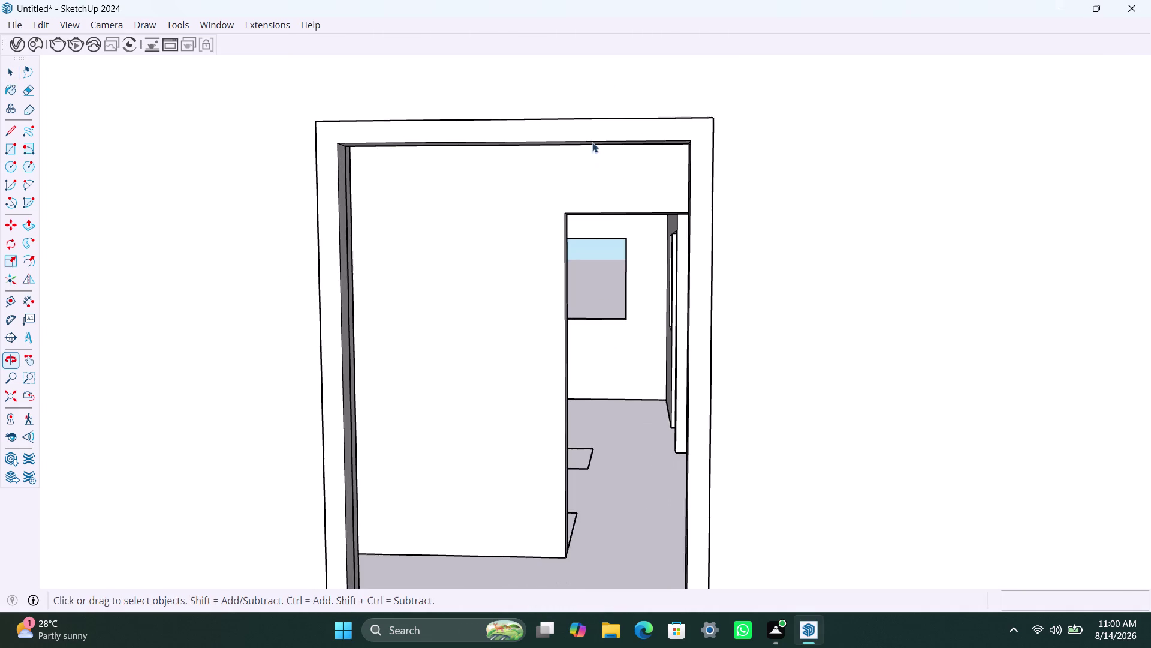
click(590, 128)
scroll(down, 3)
middle_drag(614, 141, 604, 388)
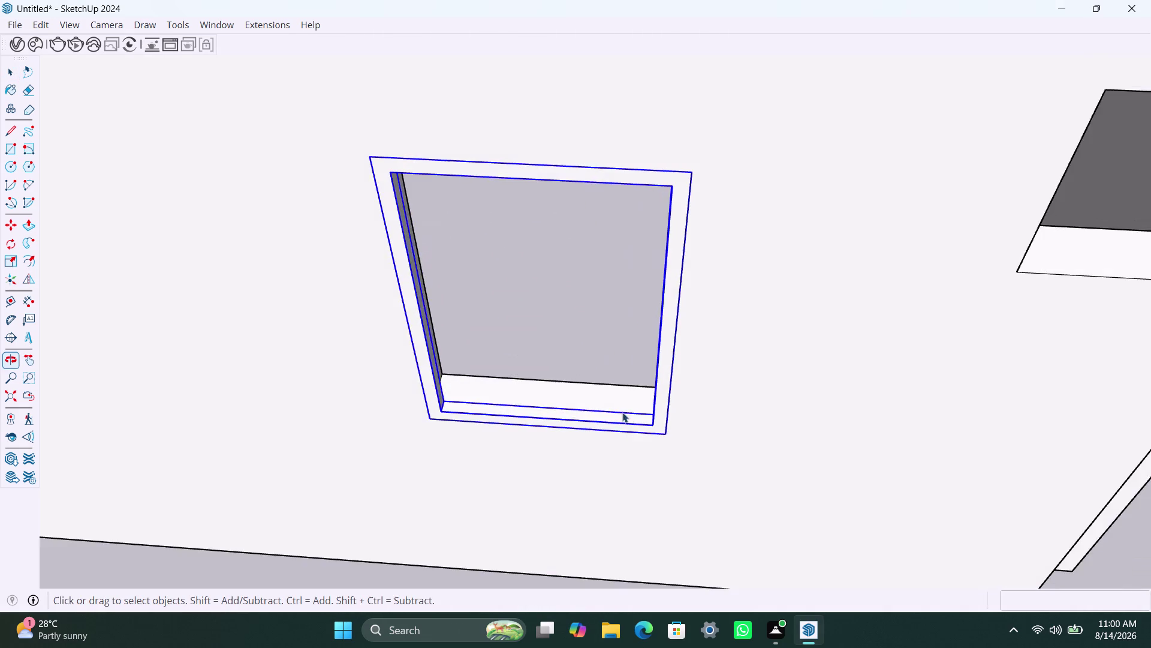
scroll(up, 3)
Try moving the window frame group twice, cancelling both attempts.
click(661, 421)
double_click(667, 423)
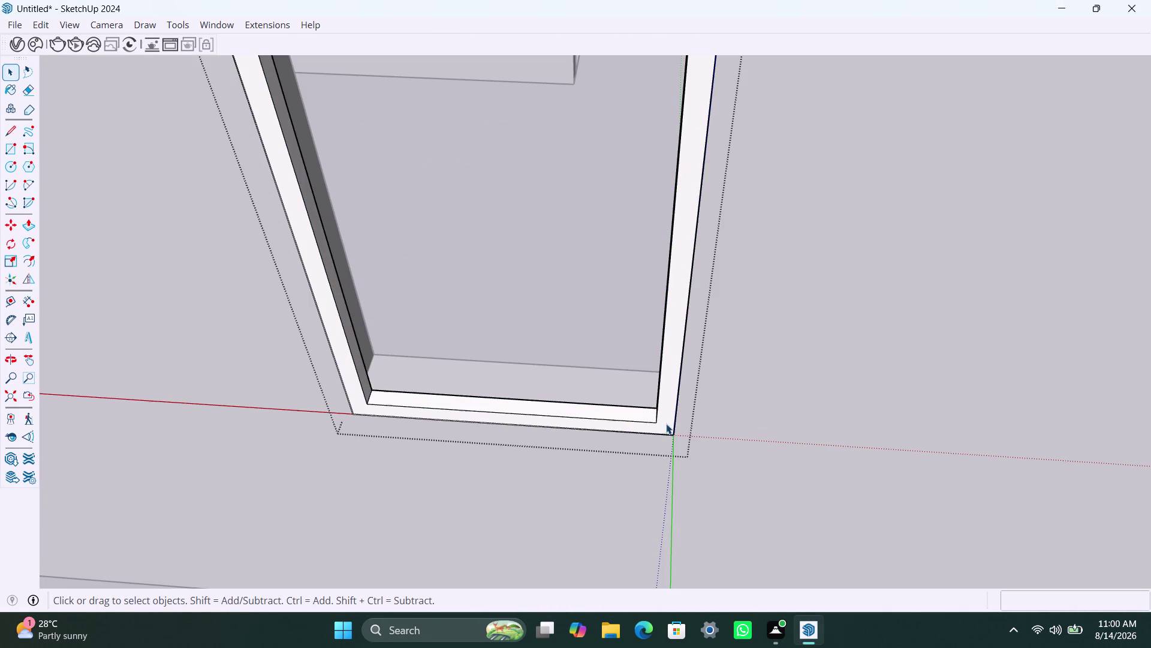
key(m)
click(670, 429)
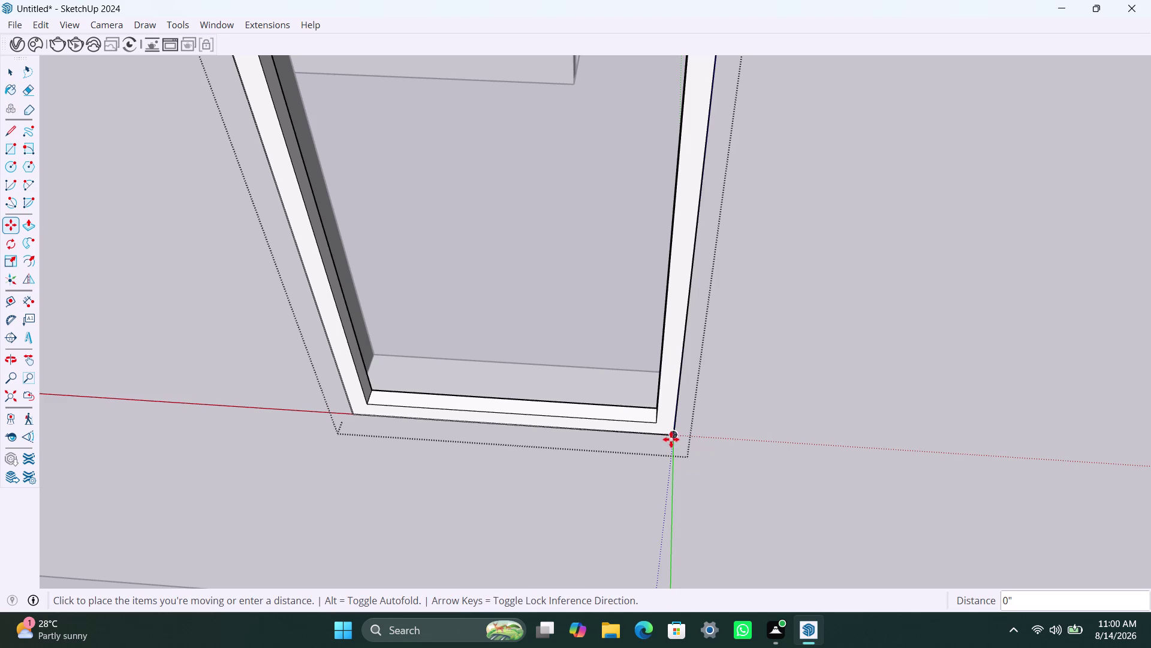
click(673, 437)
click(672, 439)
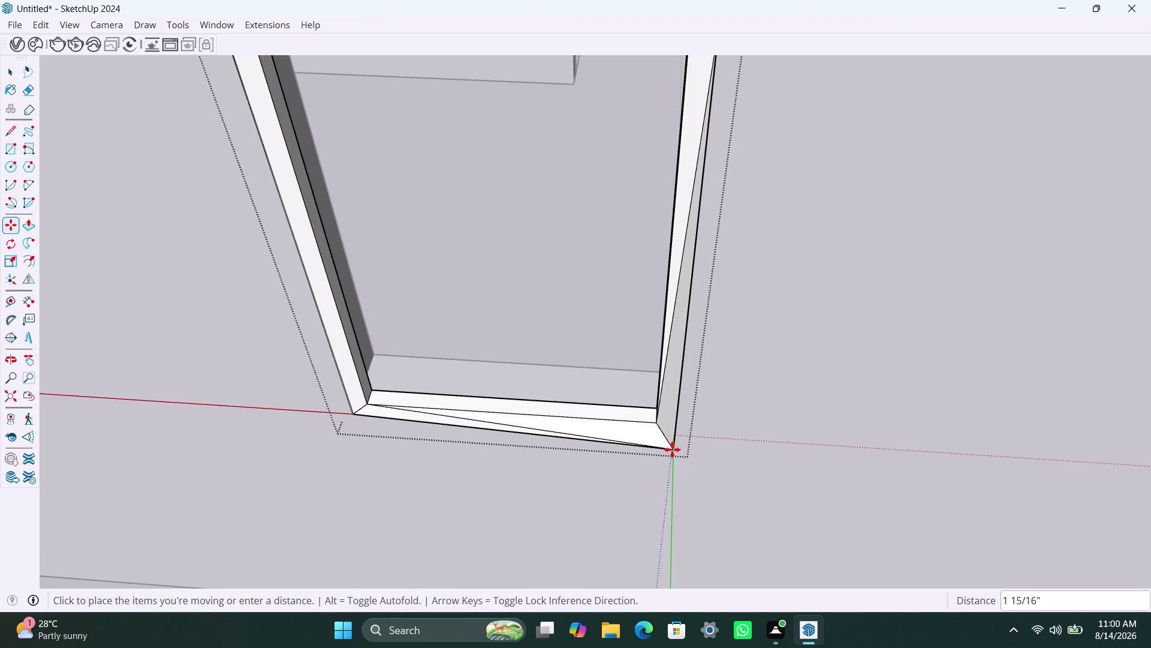
key(Escape)
key(space)
click(724, 413)
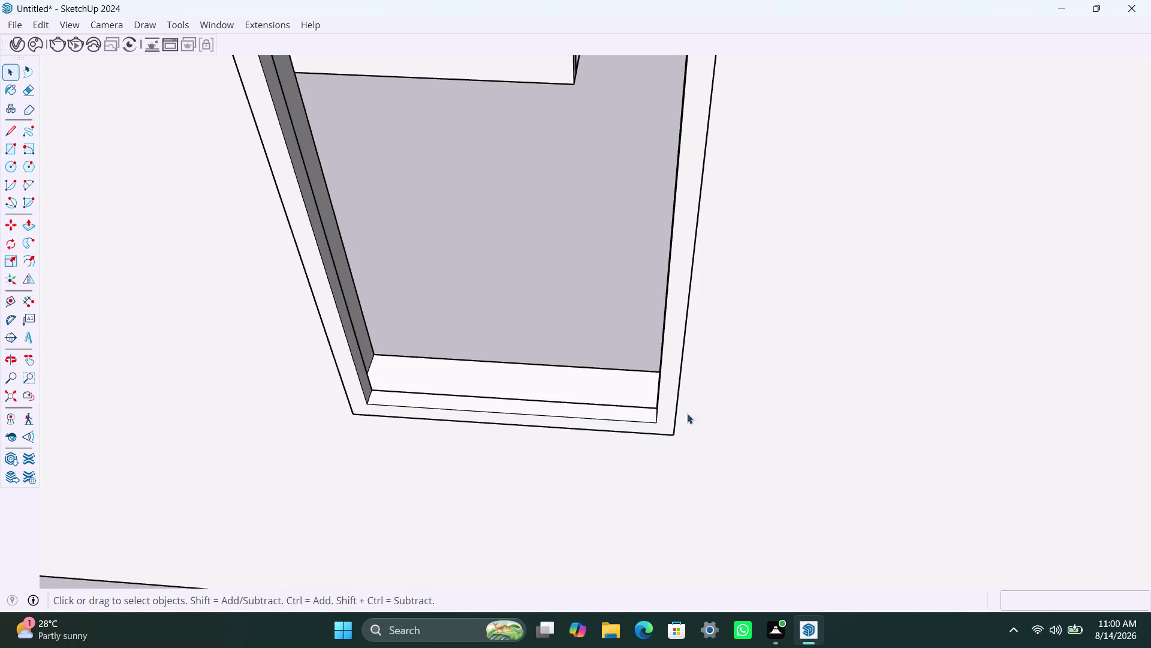
click(645, 424)
key(m)
click(675, 432)
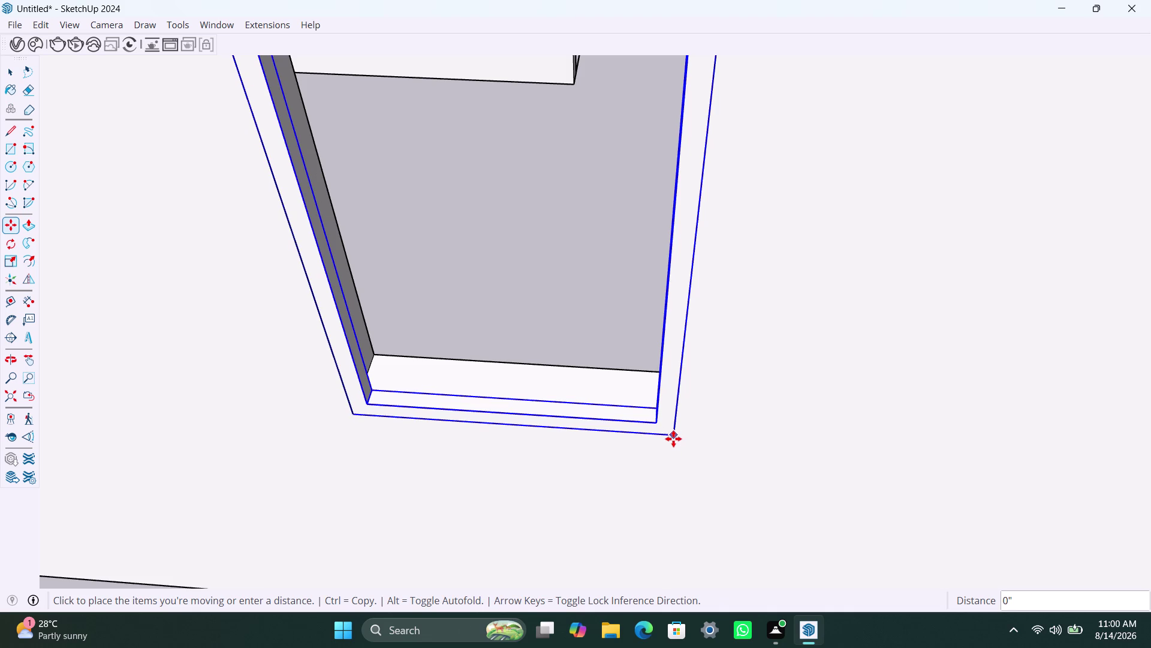
click(672, 436)
key(space)
click(753, 344)
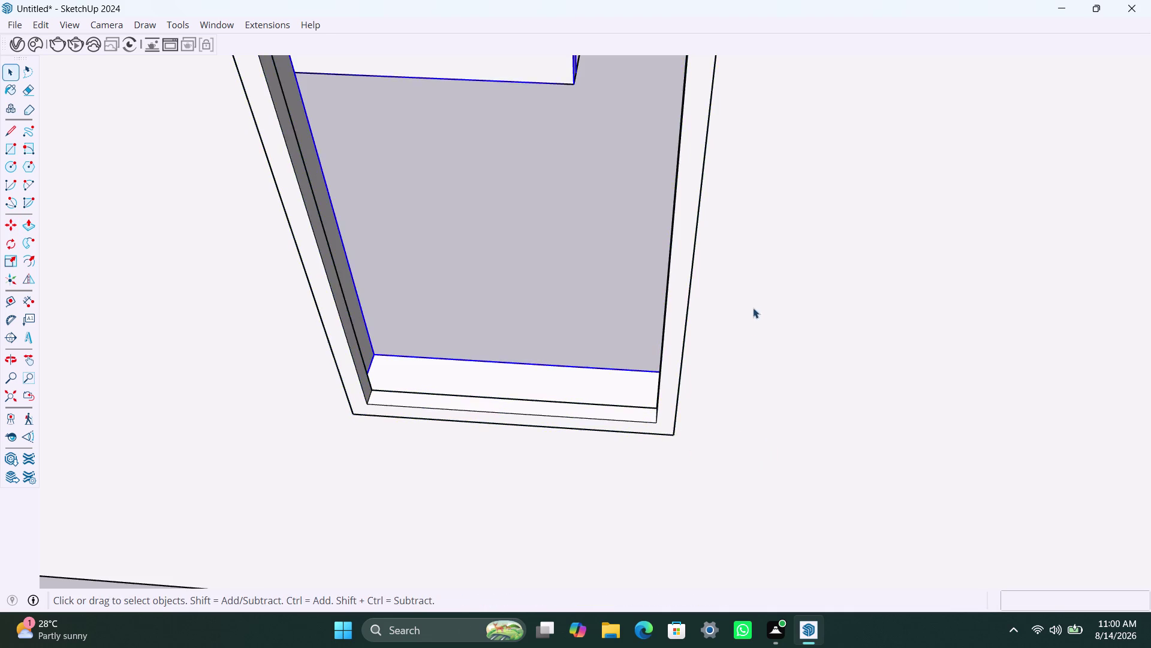
Move the window frame slightly outward from the wall.
scroll(down, 3)
middle_drag(746, 236, 725, 372)
scroll(up, 3)
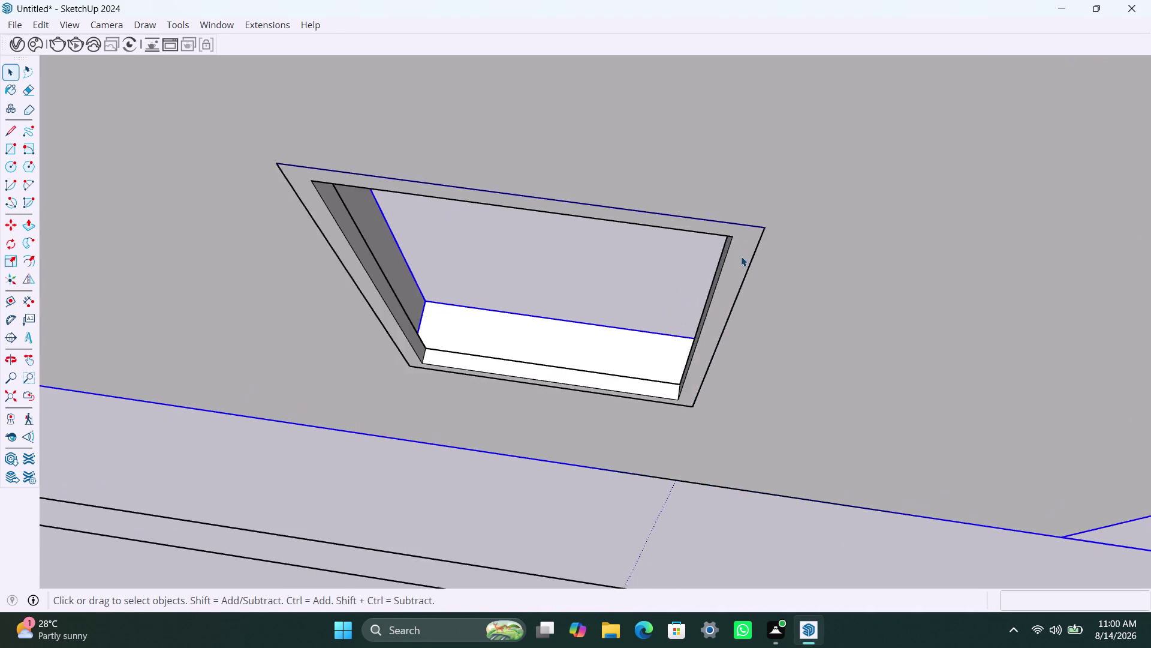
click(750, 242)
key(m)
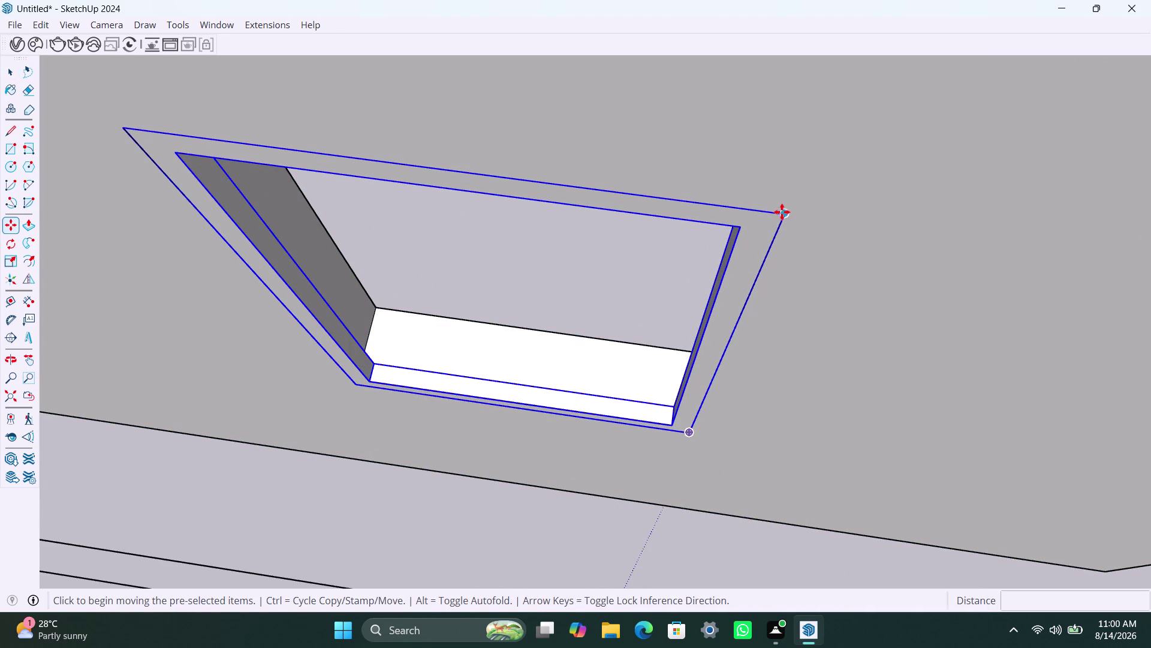
click(784, 211)
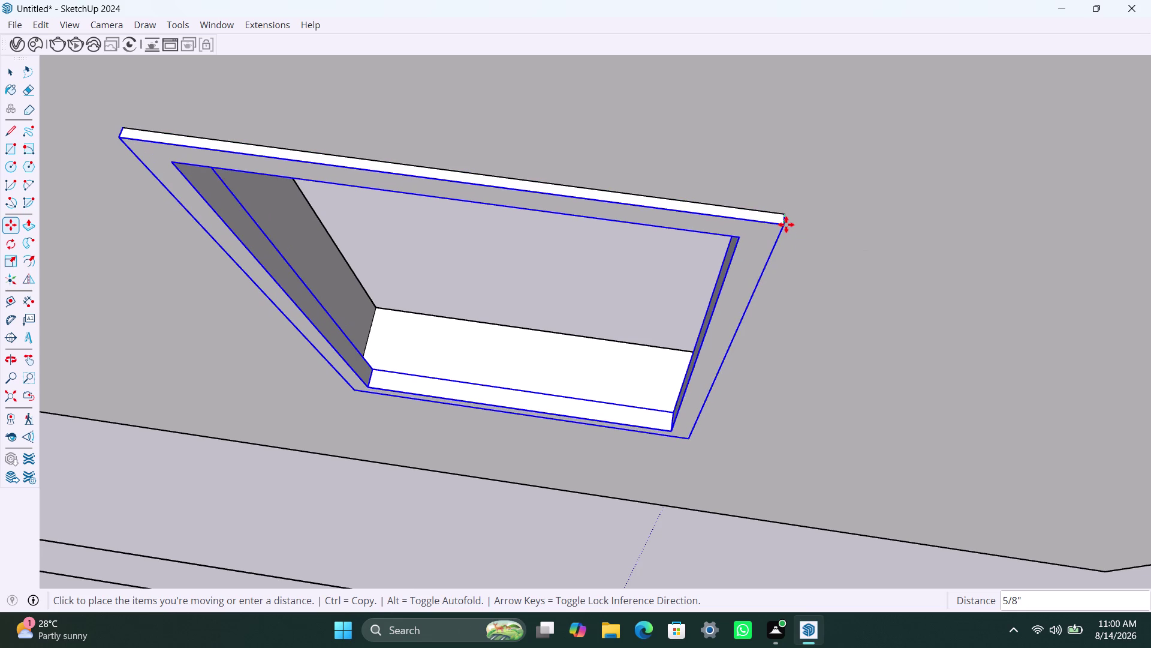
click(786, 224)
key(space)
Push/pull the frame's front face out another 1".
click(755, 239)
double_click(755, 239)
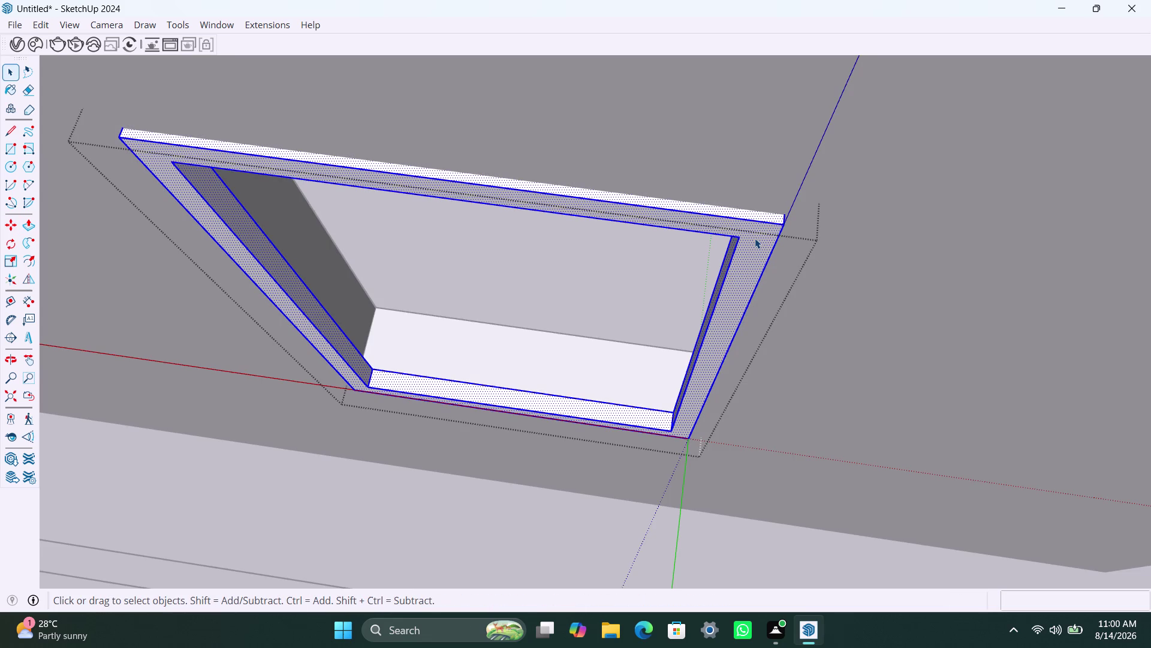
click(755, 238)
key(p)
click(755, 238)
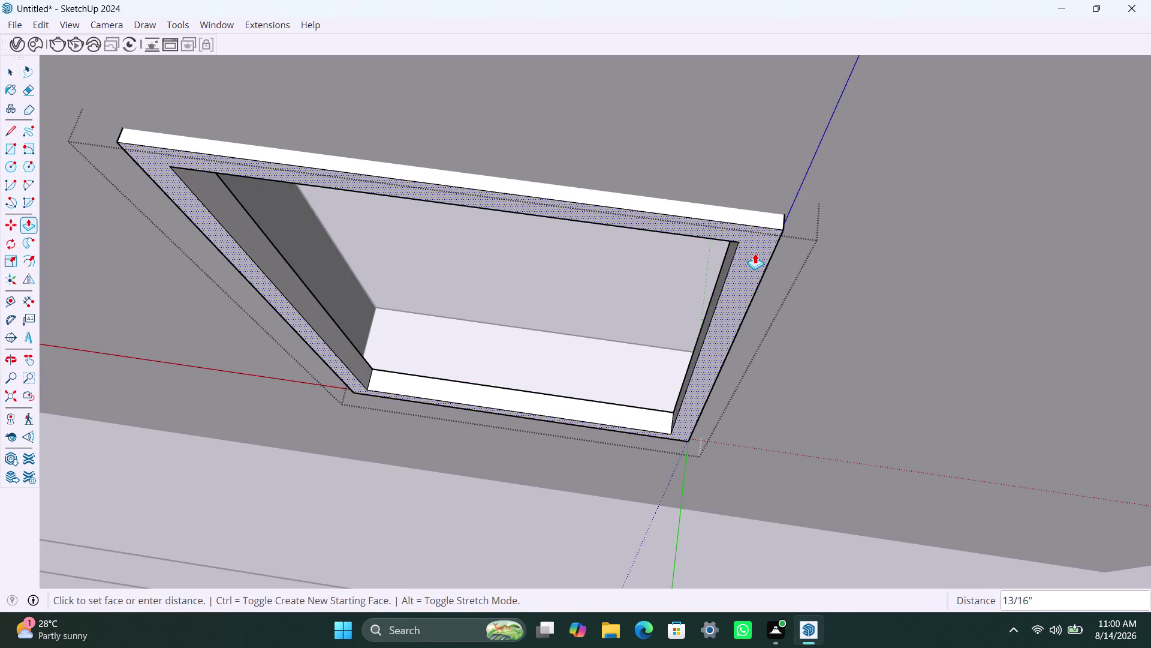
text(1")
key(Return)
key(space)
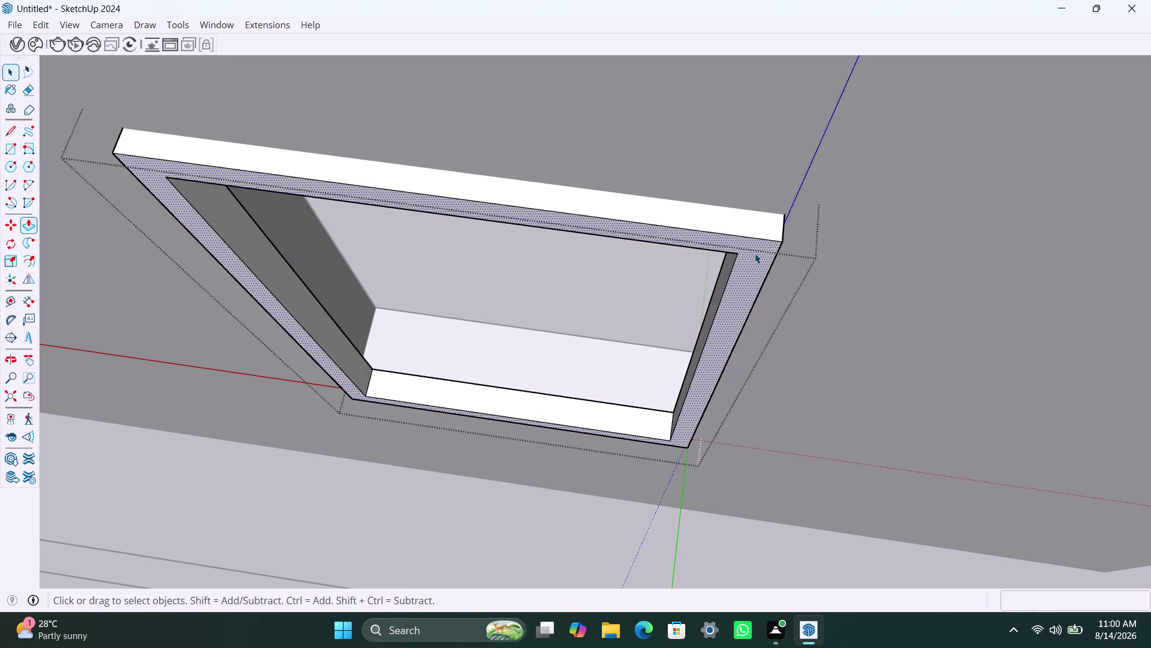
click(905, 255)
Orbit to the small window opening and draw a rectangle covering it.
scroll(down, 3)
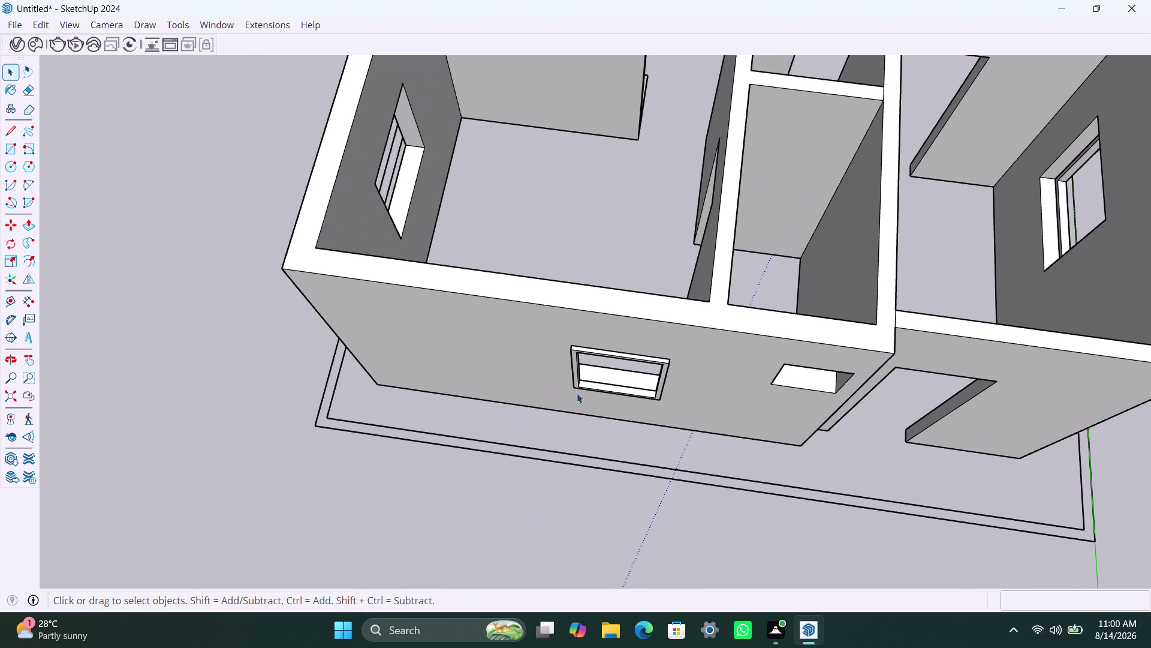
middle_drag(773, 378, 659, 262)
scroll(up, 3)
middle_drag(713, 465, 714, 465)
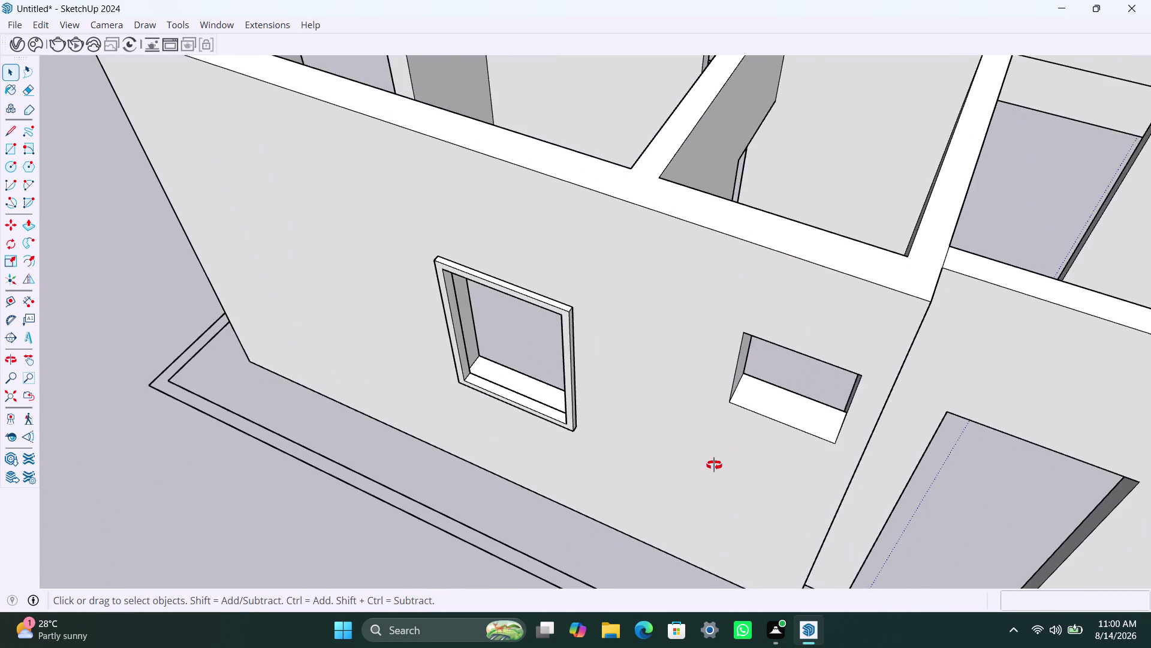
middle_drag(715, 465, 784, 404)
middle_drag(740, 383, 602, 390)
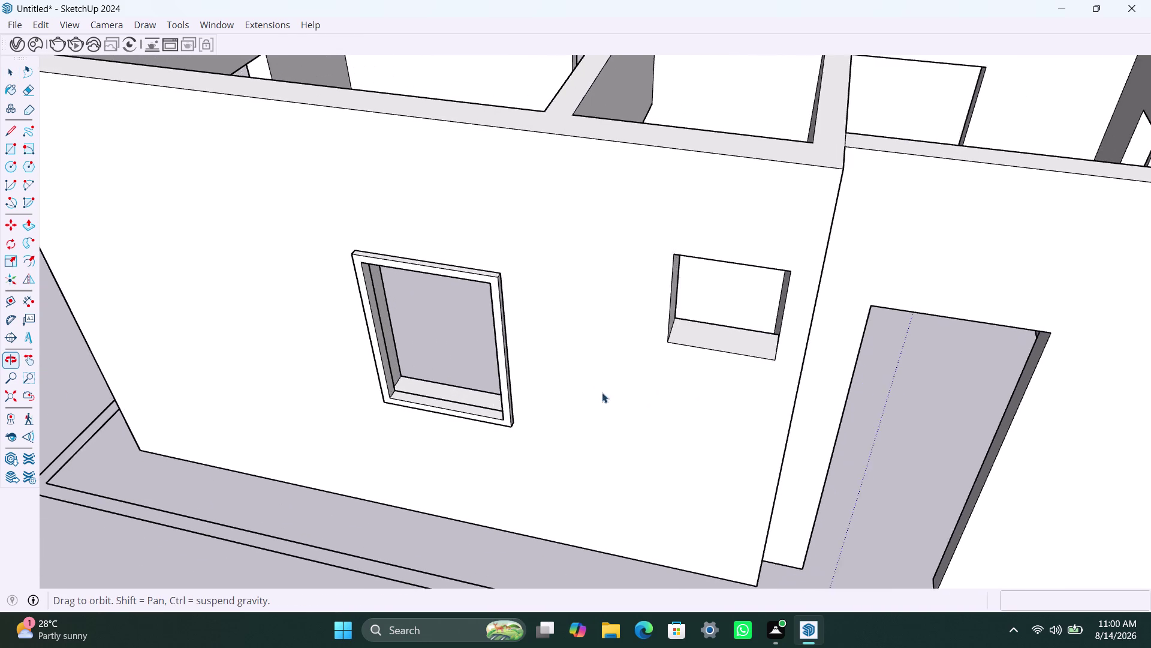
scroll(up, 3)
middle_drag(644, 396, 683, 382)
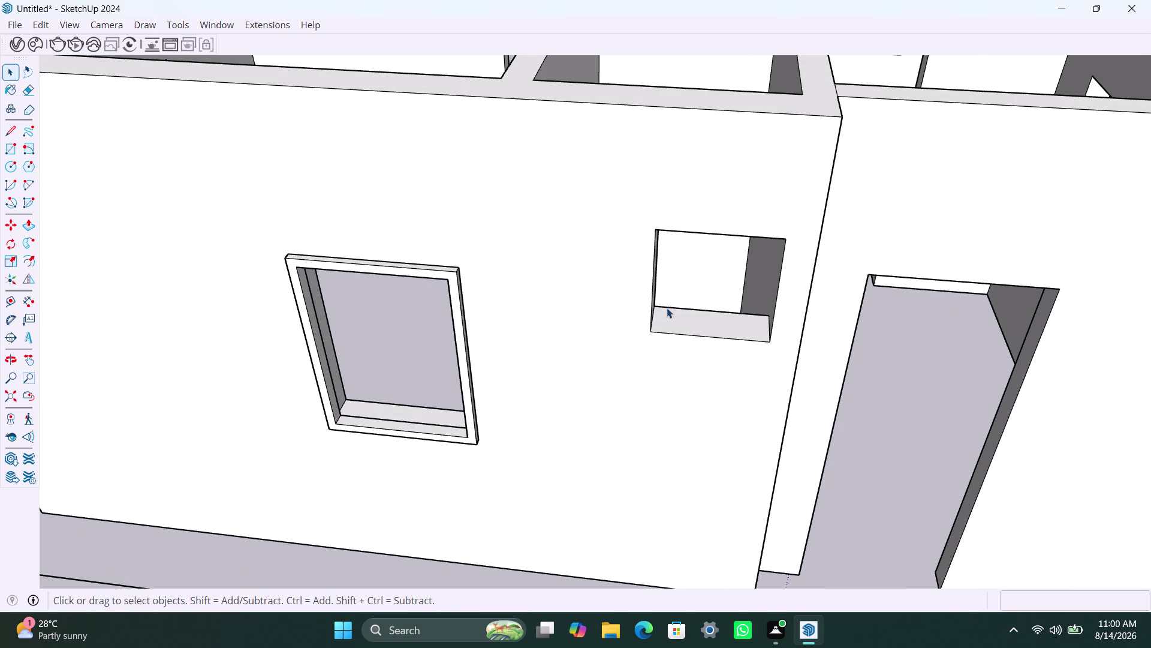
key(r)
click(661, 230)
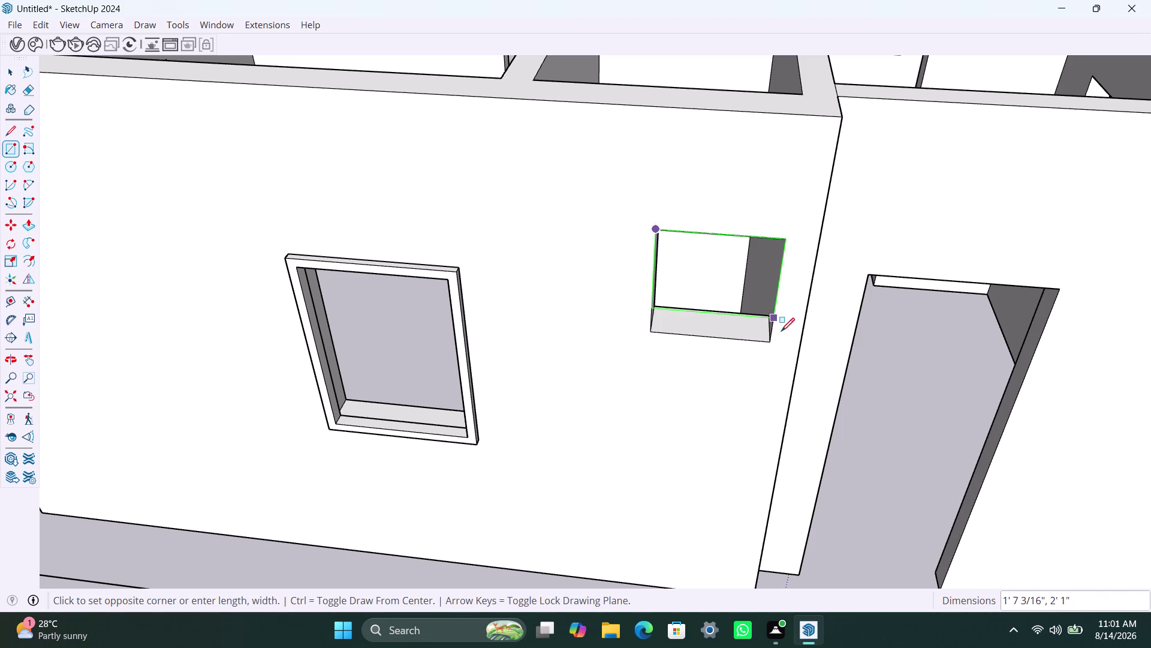
click(771, 340)
Make the rectangle its own group and open it for editing.
key(space)
double_click(738, 284)
right_click(738, 284)
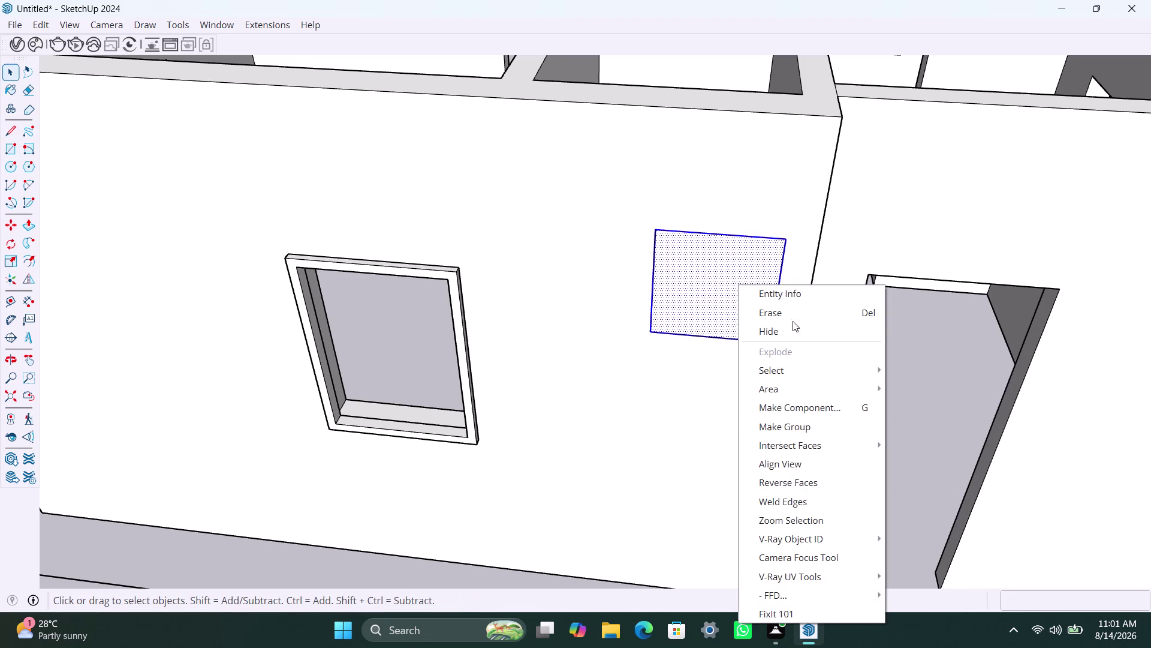
click(796, 427)
triple_click(730, 308)
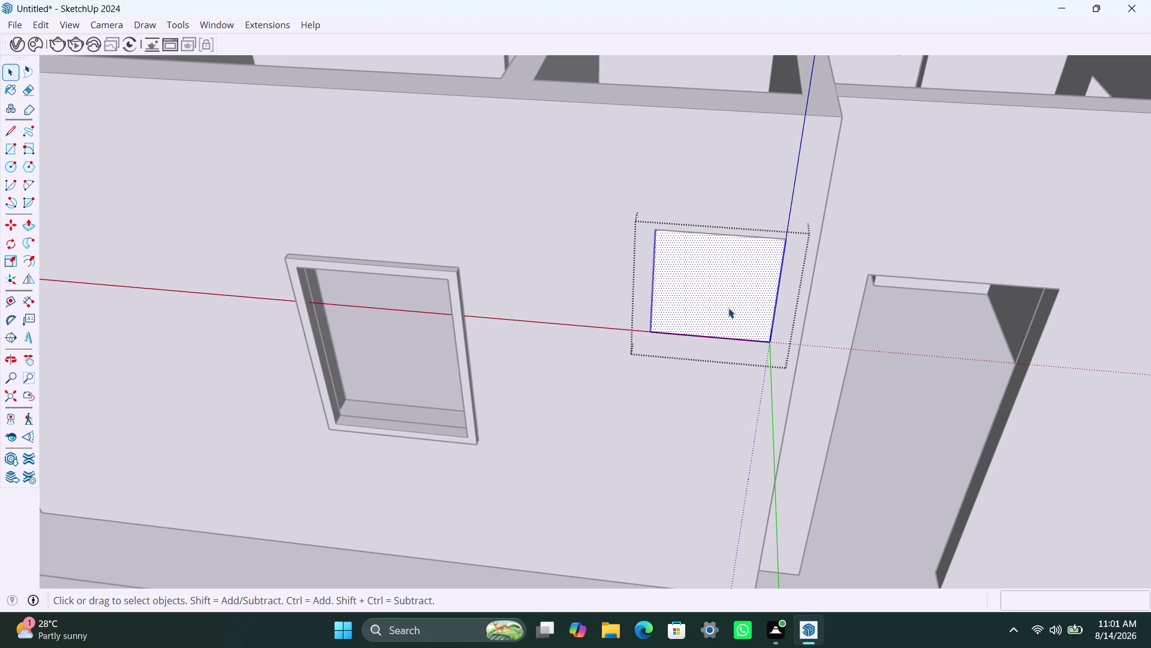
scroll(up, 3)
middle_drag(711, 305, 715, 284)
Offset the rectangle 2" inward and delete the inner faces to reopen the window.
scroll(up, 3)
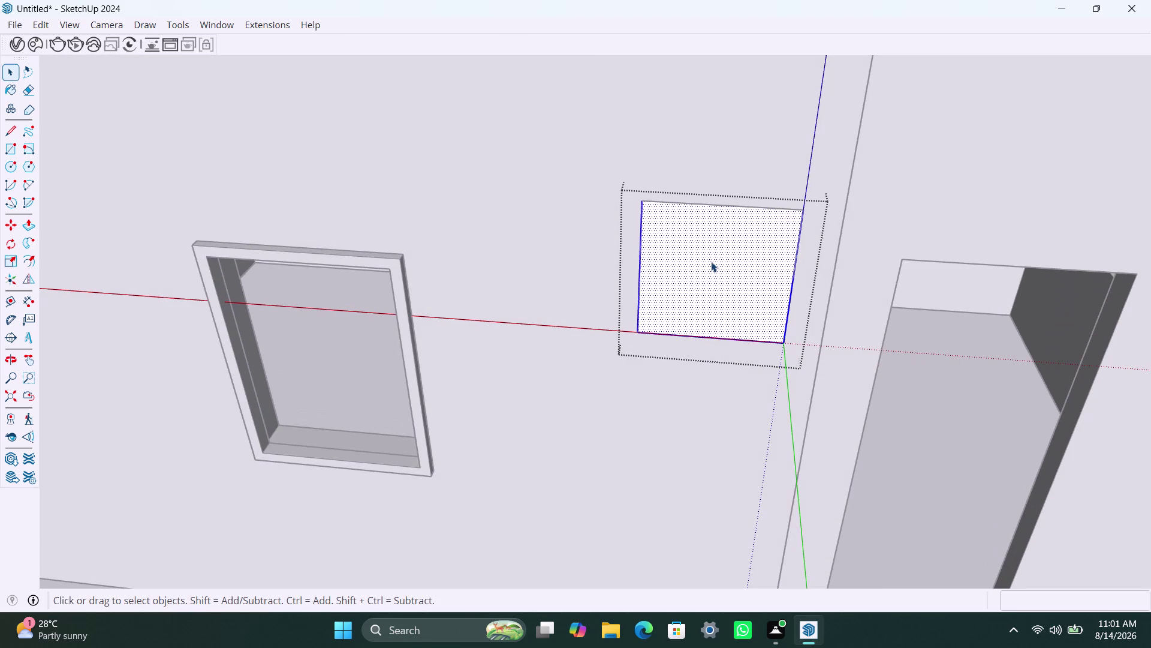
key(f)
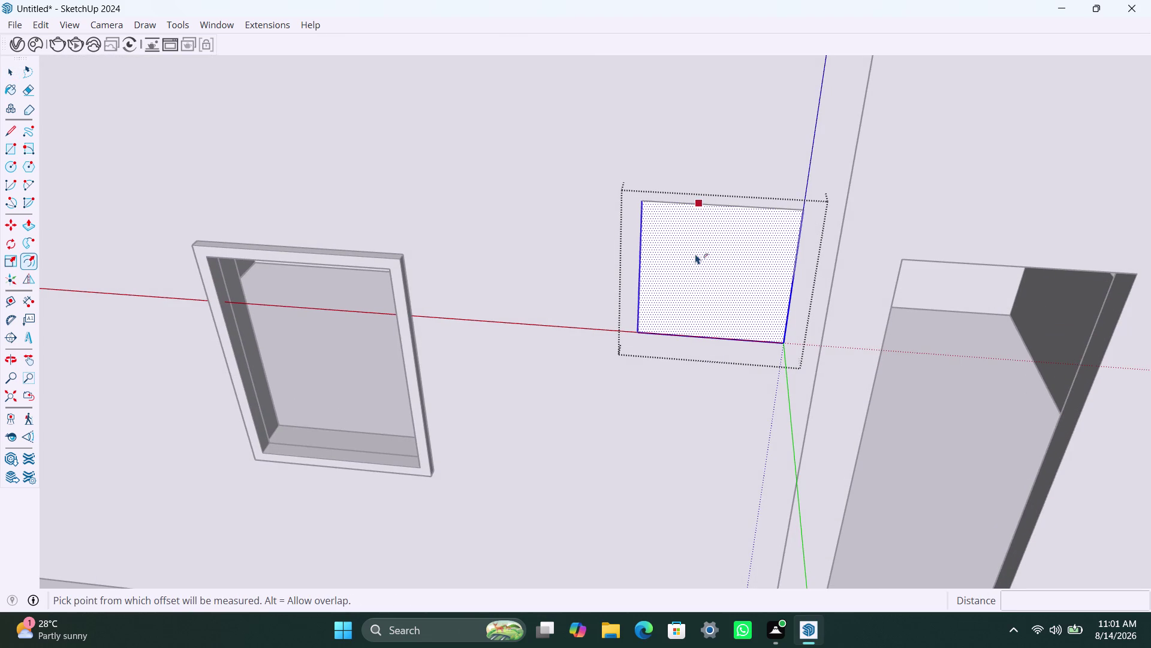
click(695, 254)
click(683, 248)
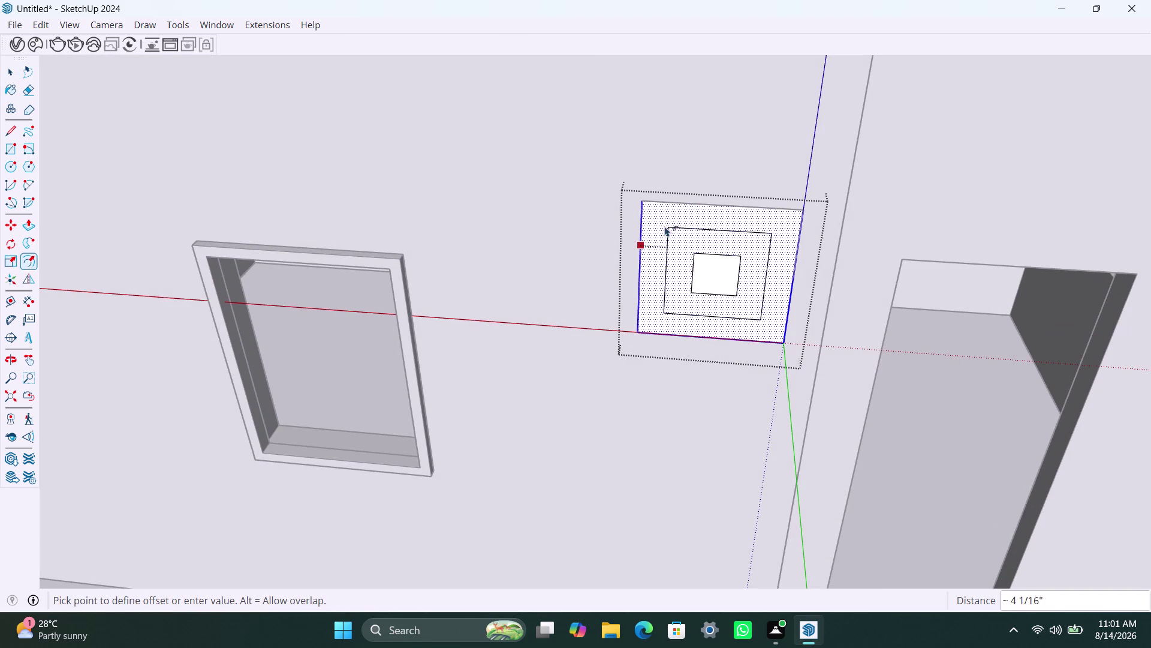
text(2")
key(Return)
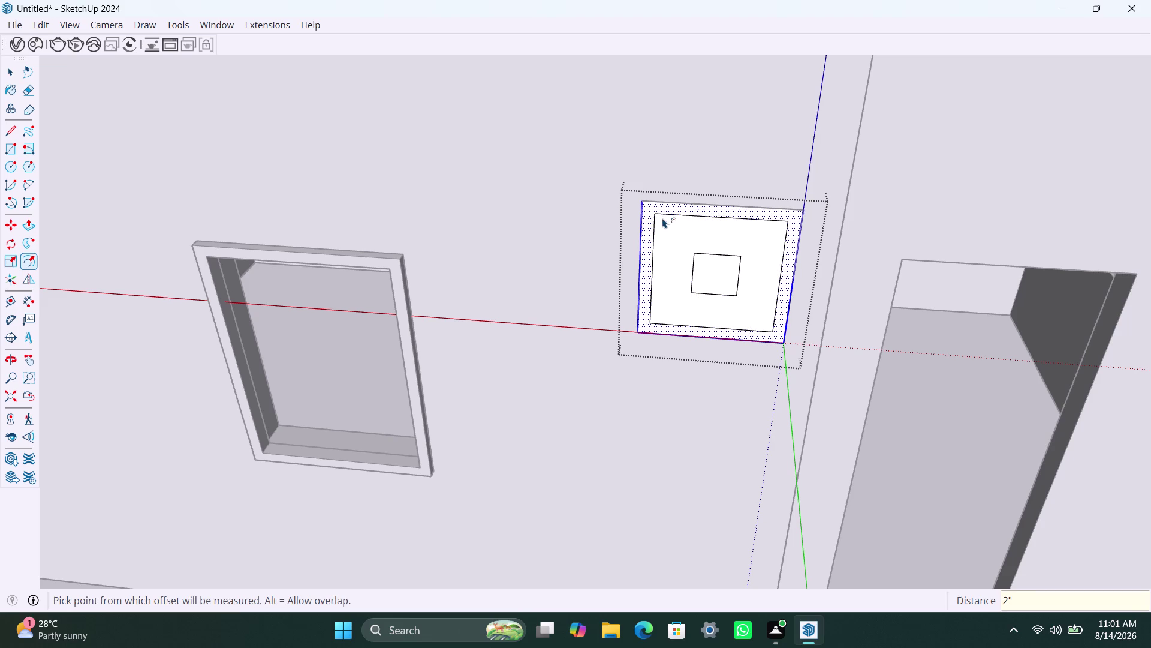
key(space)
drag(668, 236, 757, 310)
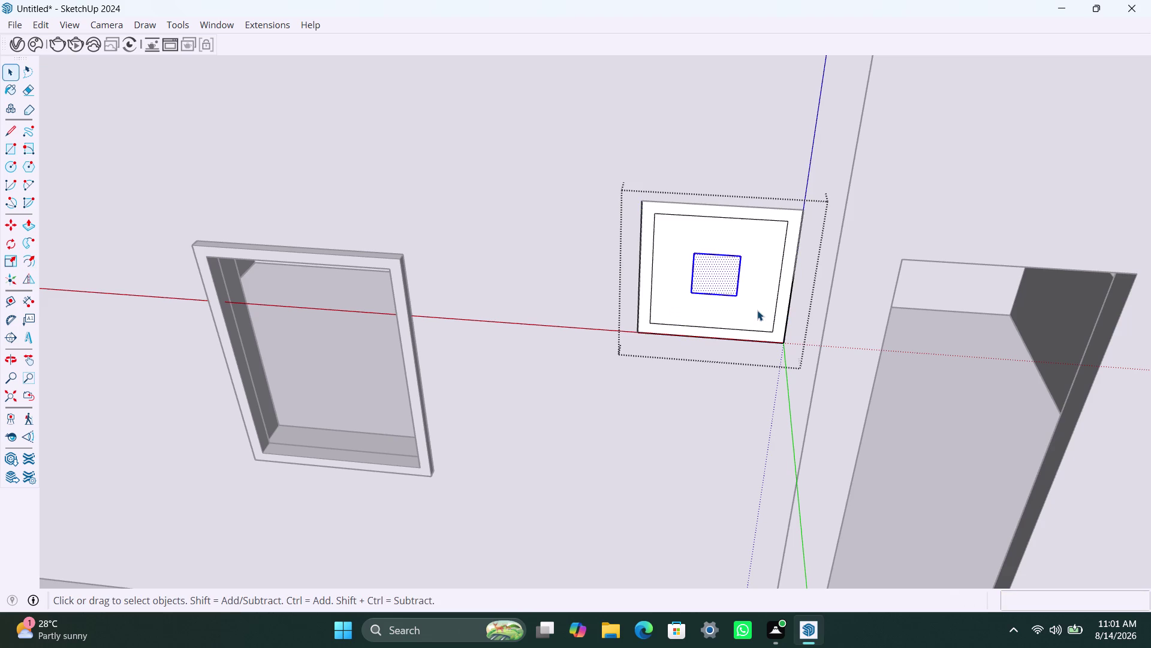
key(Delete)
click(693, 242)
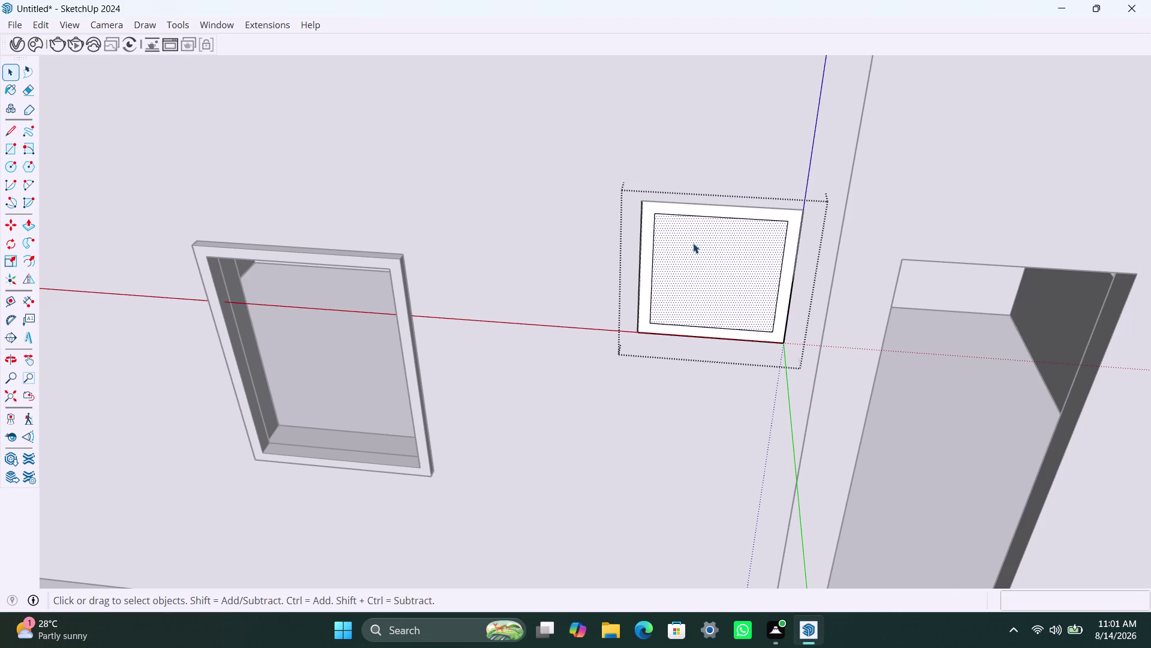
key(Delete)
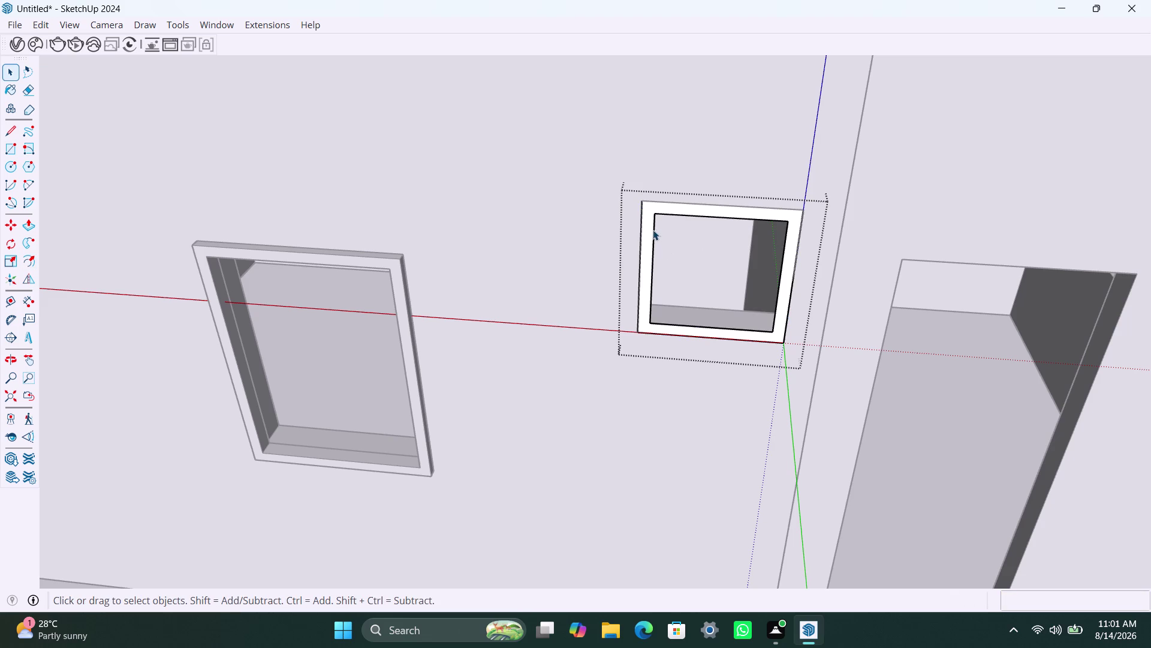
Push/pull the frame ring out 2" from the wall.
scroll(up, 3)
click(651, 225)
key(p)
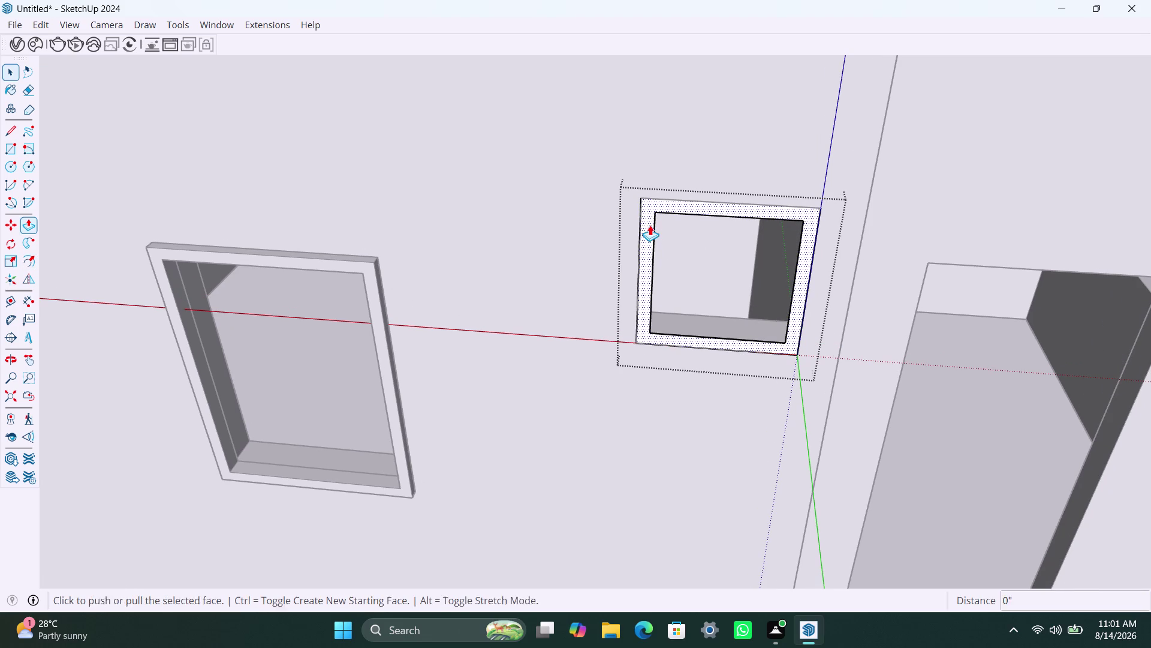
click(650, 225)
key(2)
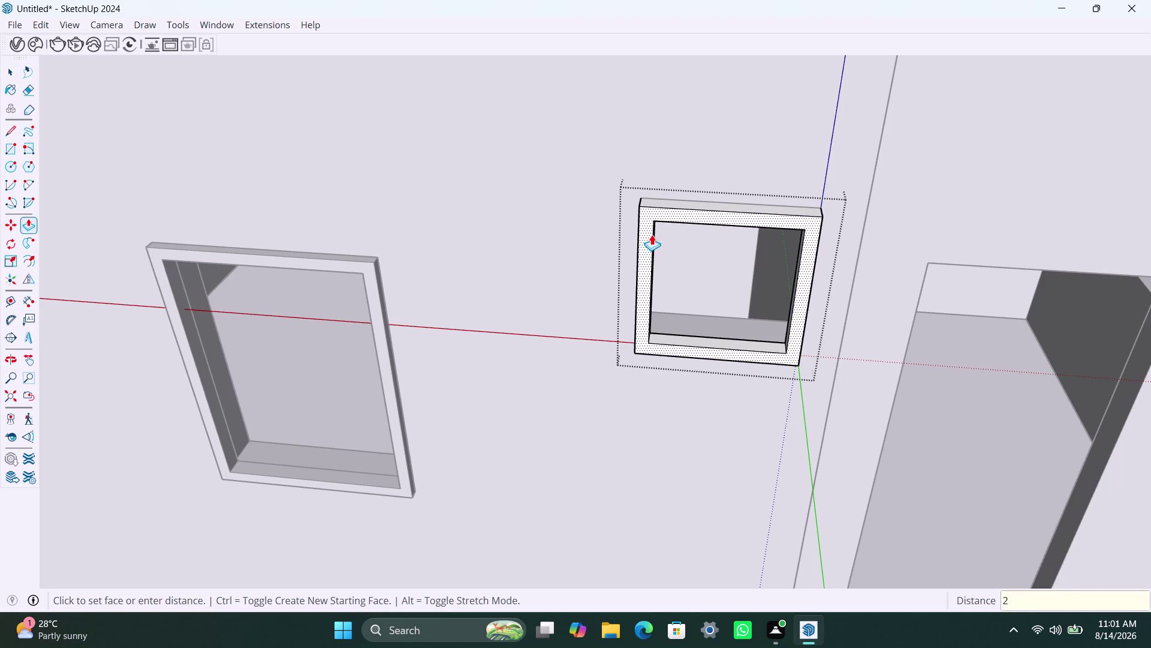
key(shift+quotedbl)
key(Return)
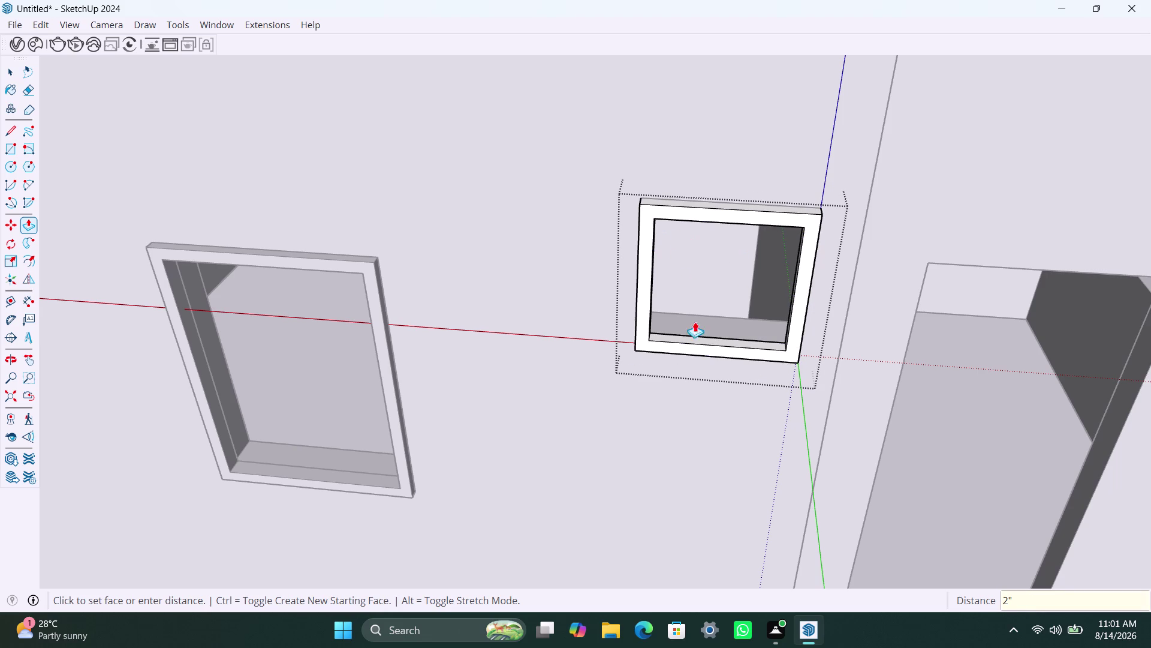
scroll(up, 3)
scroll(up, 3)
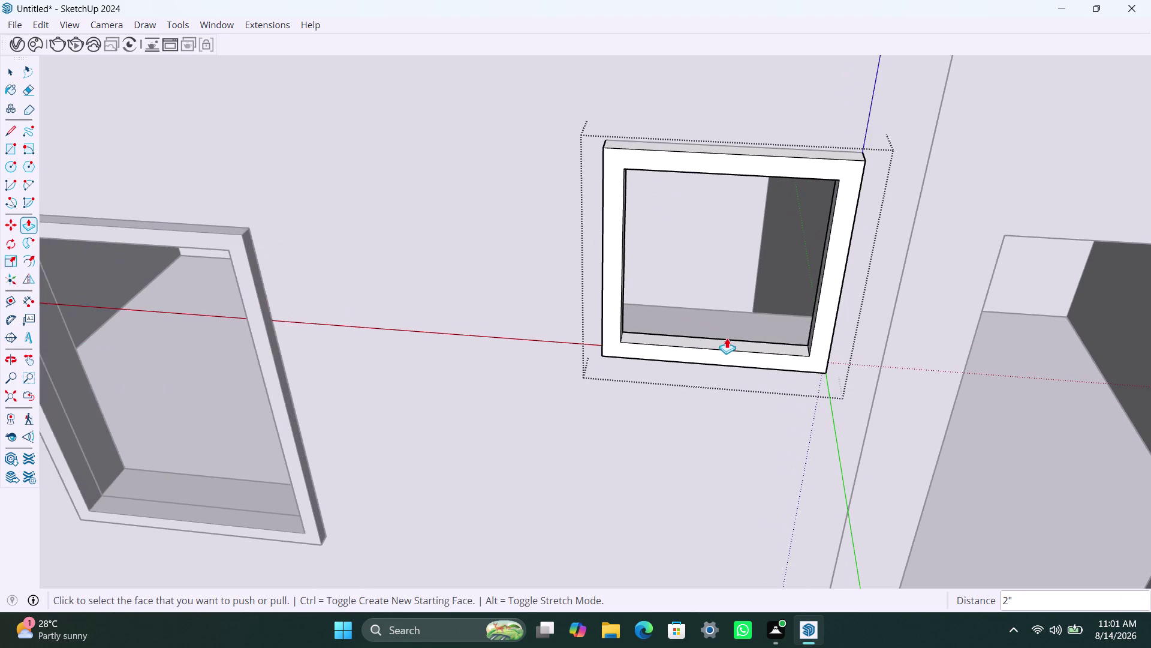
Orbit around the house to check the small frame's depth from the side.
middle_drag(736, 341, 540, 428)
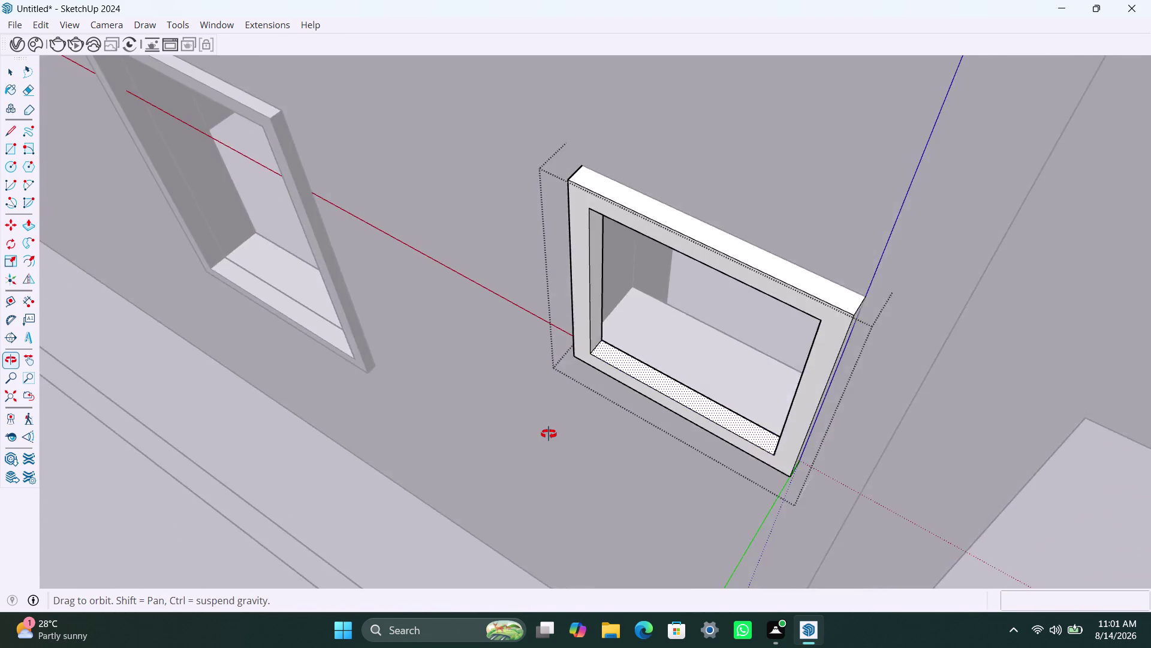
middle_drag(541, 428, 460, 382)
scroll(down, 3)
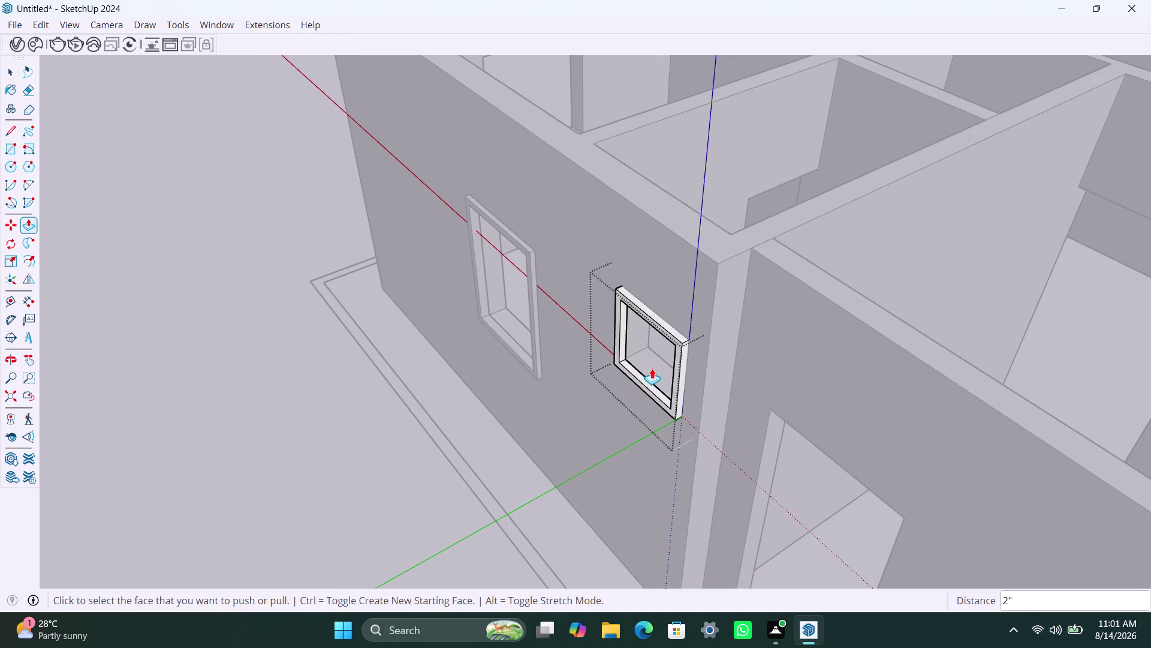
scroll(up, 3)
scroll(down, 3)
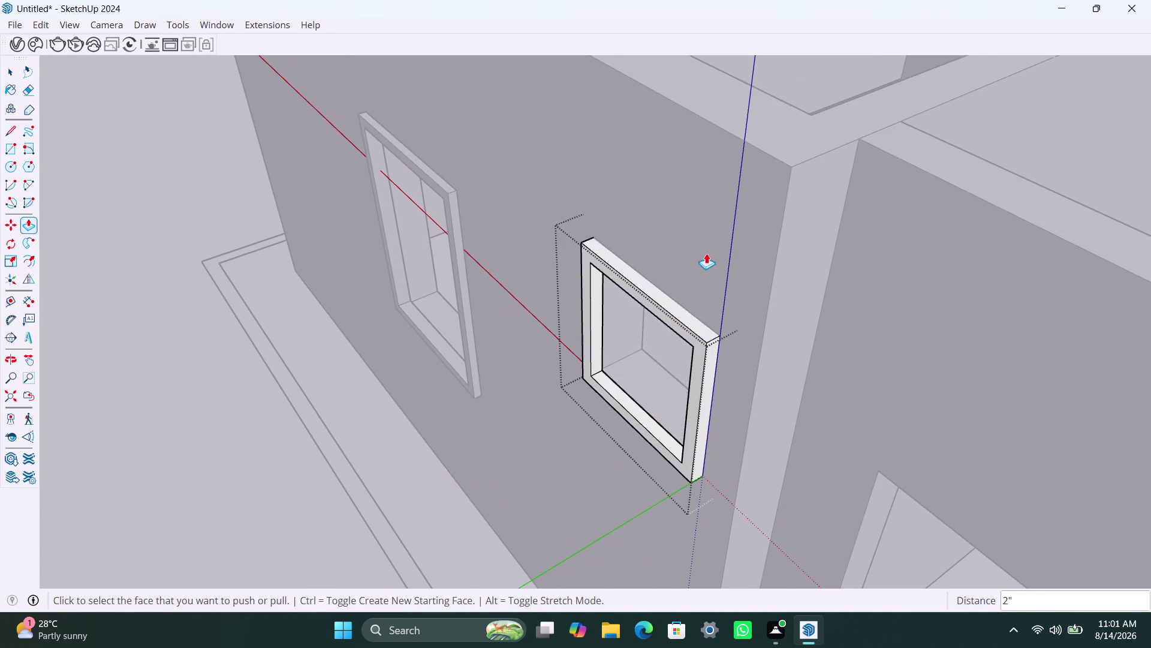
scroll(down, 3)
middle_drag(739, 248, 595, 305)
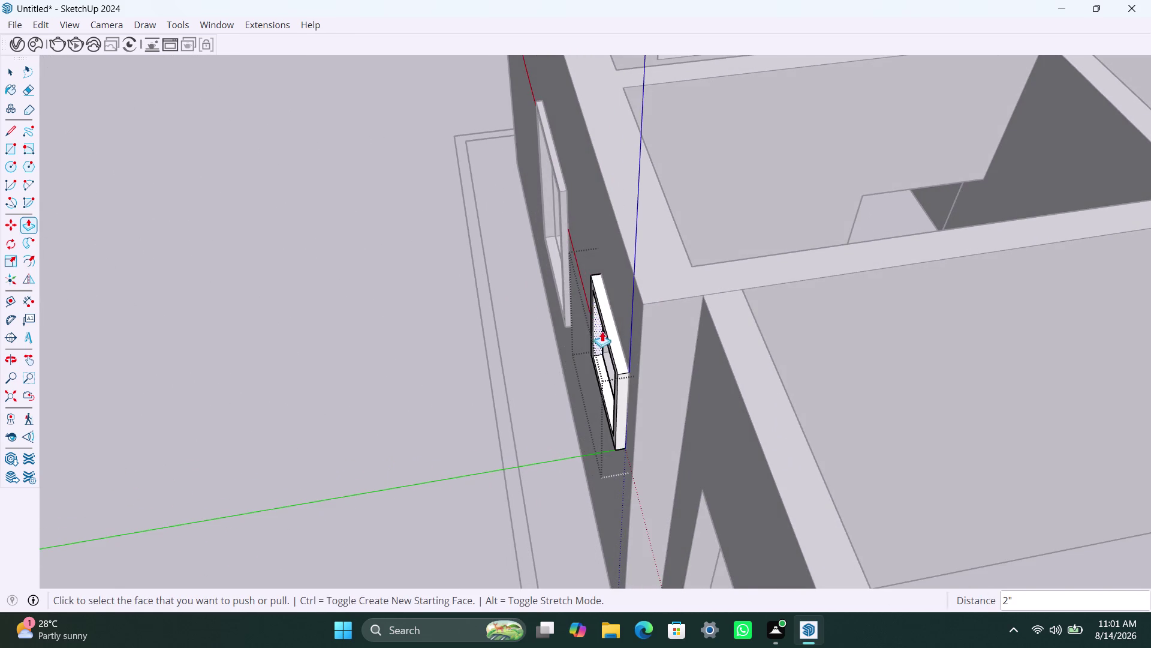
scroll(down, 3)
scroll(up, 3)
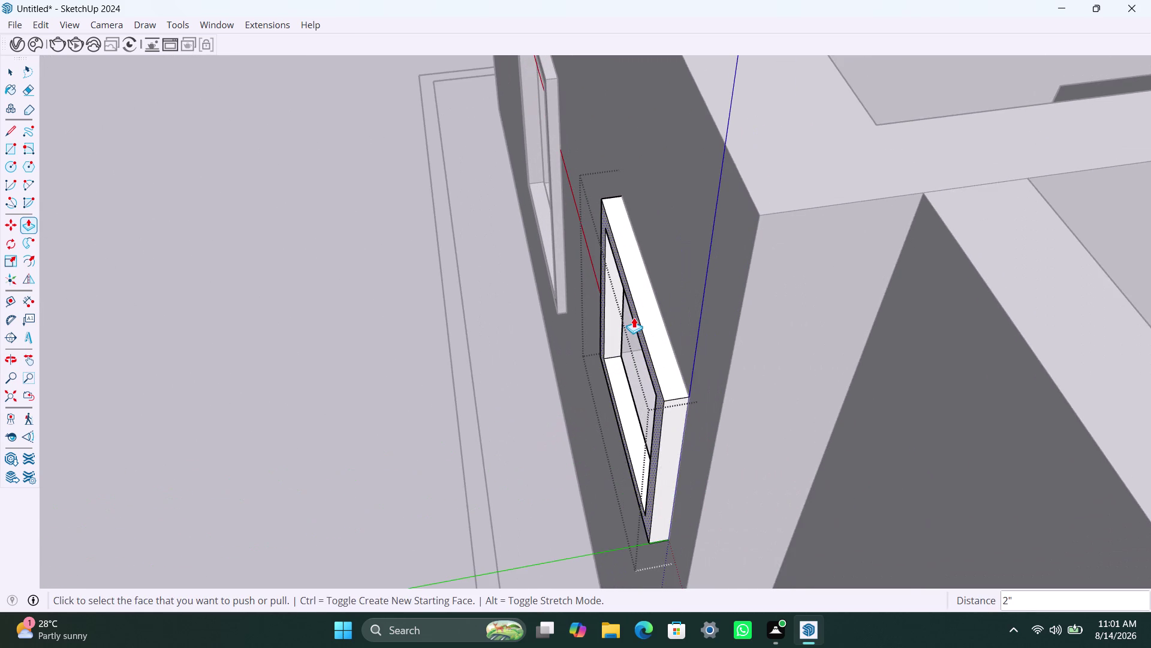
scroll(up, 3)
click(635, 320)
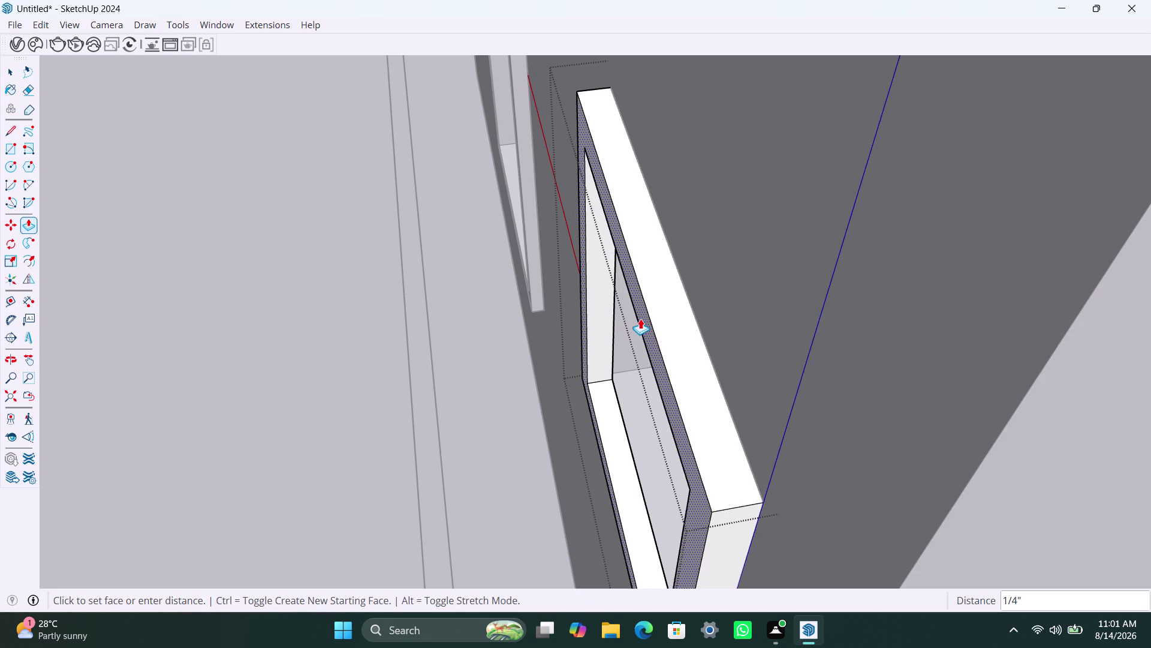